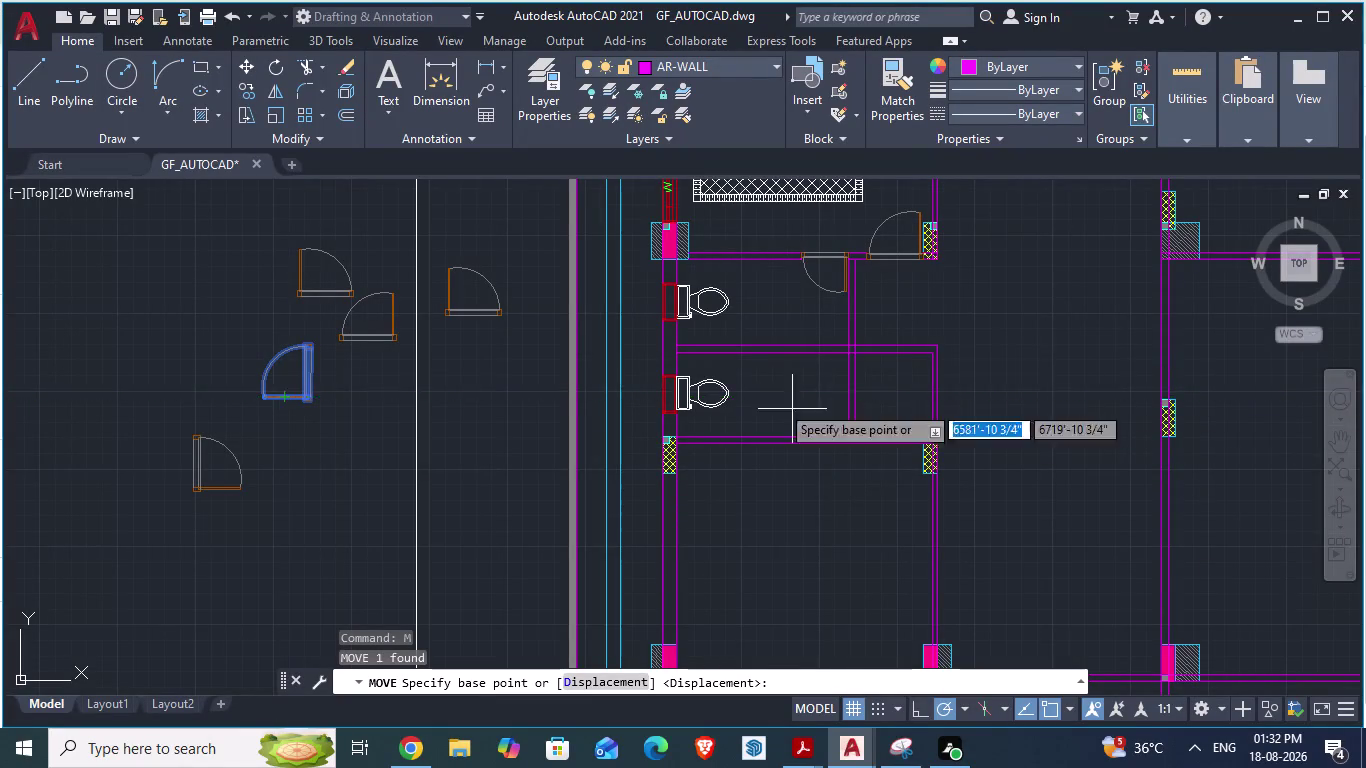
On the reference plan, start measuring the D3 door opening, then cancel.
key(alt+Tab)
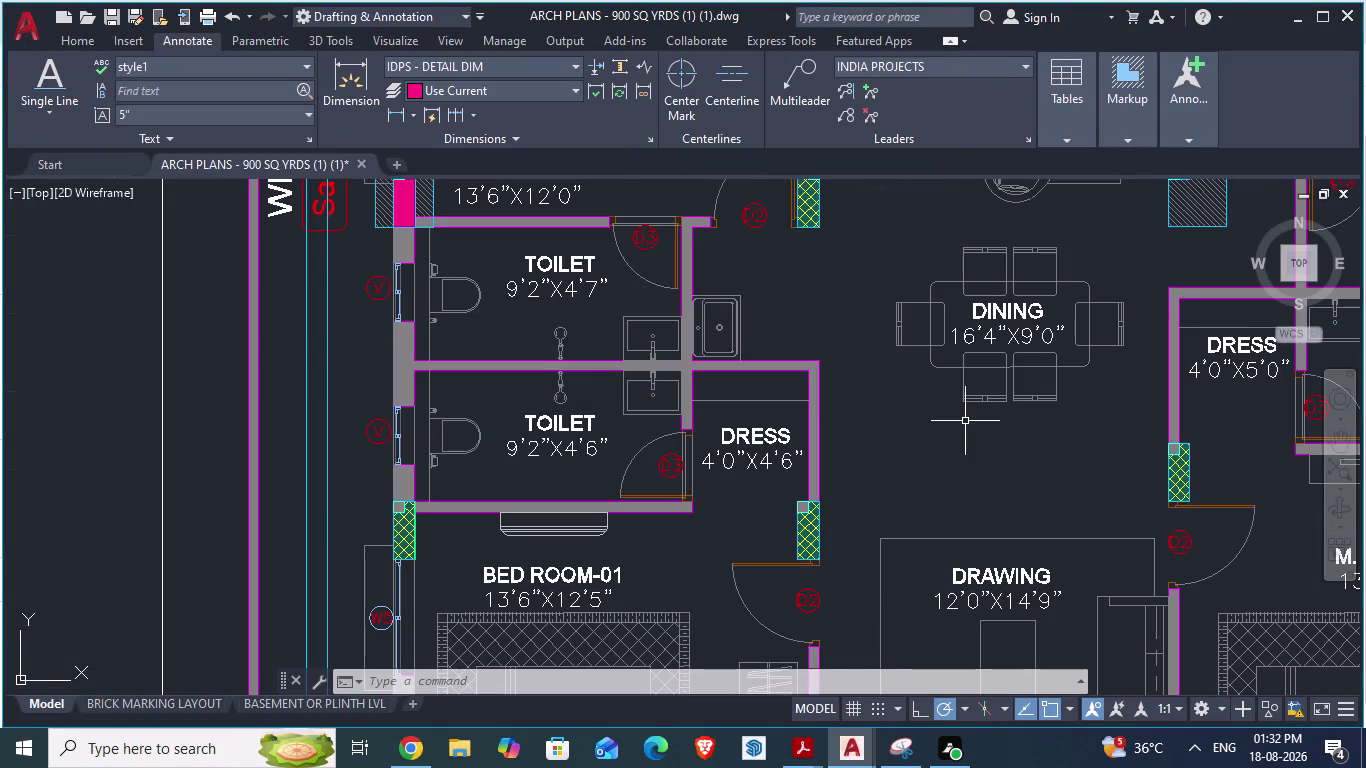
scroll(up, 3)
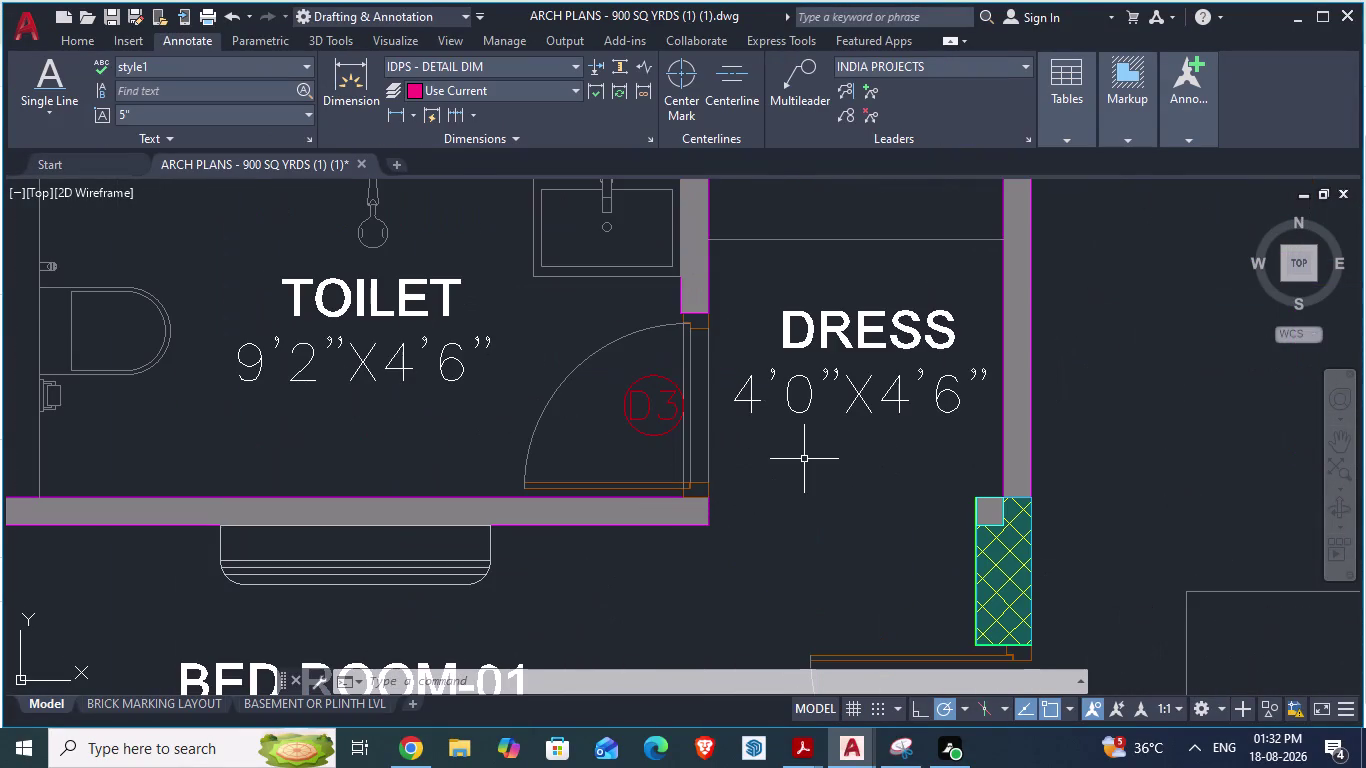
text(da)
key(Return)
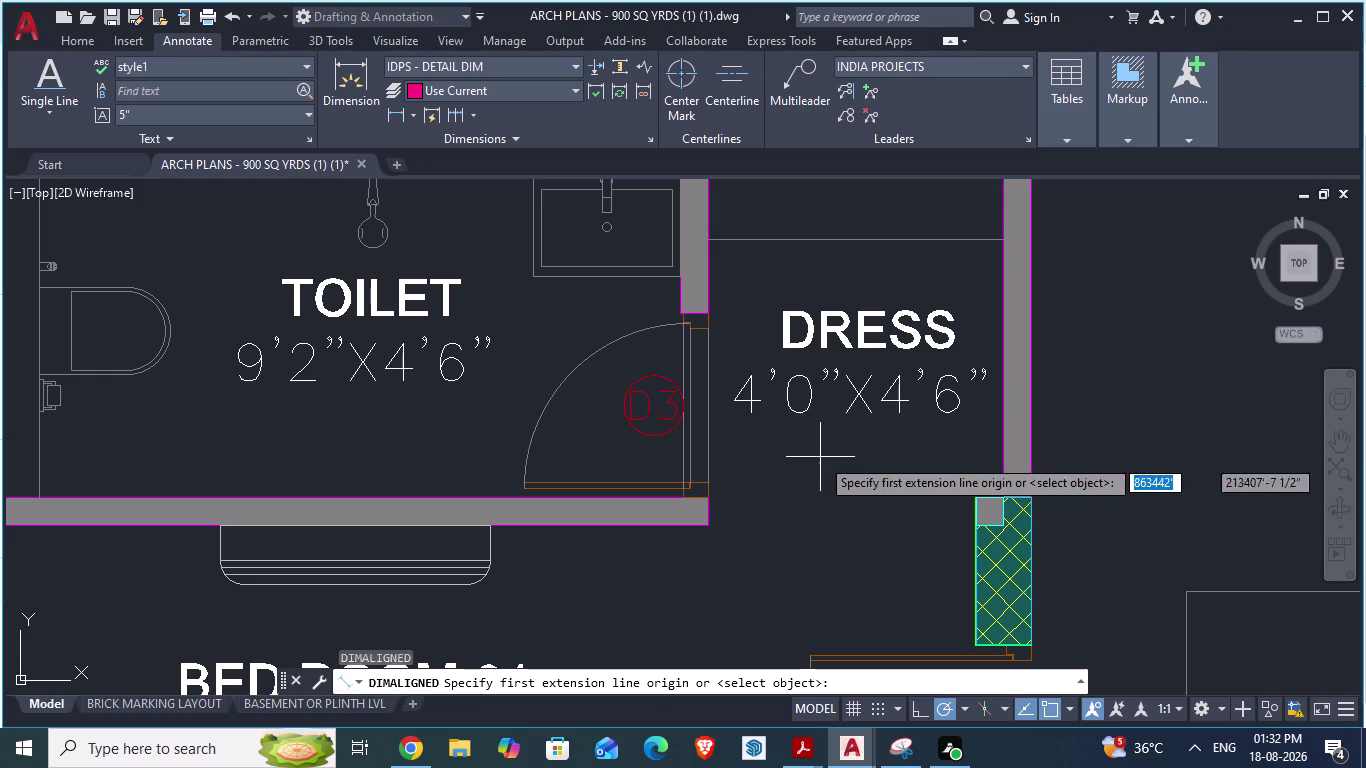
scroll(up, 3)
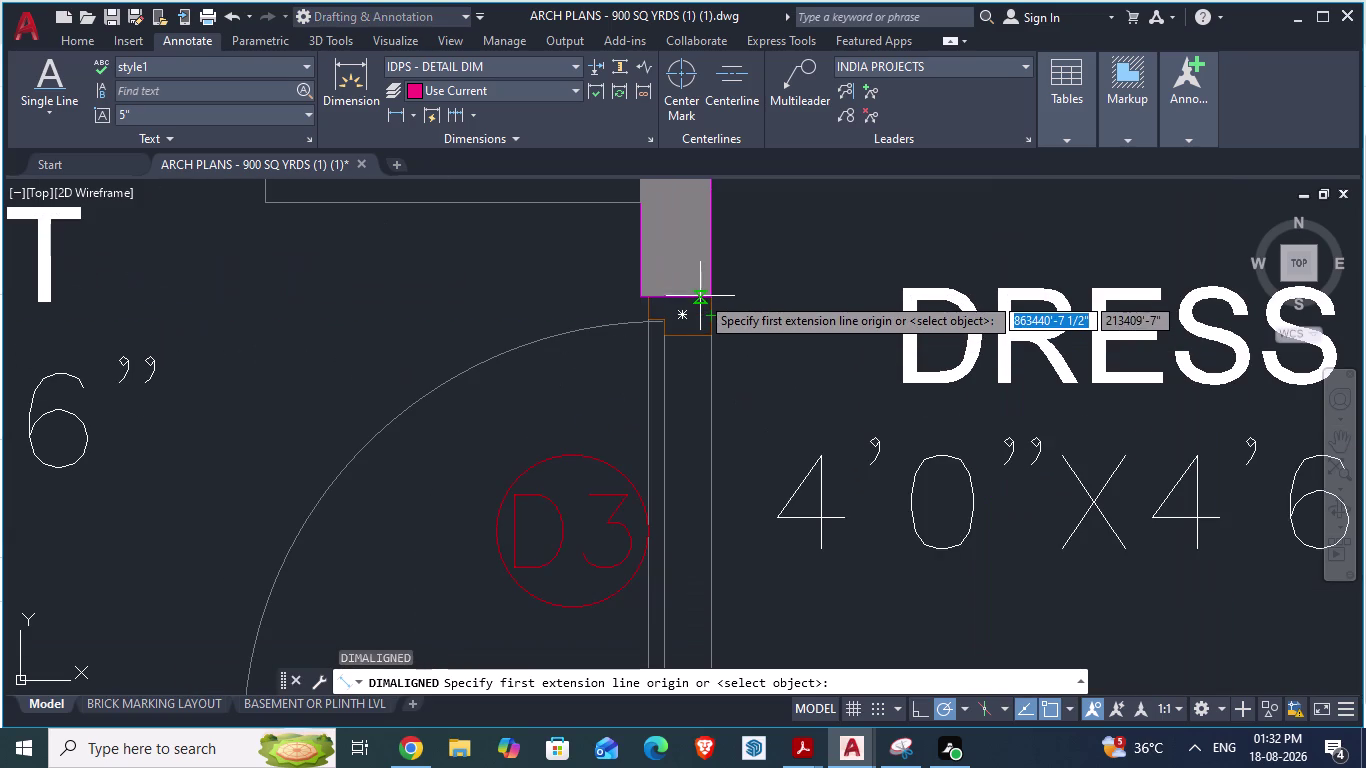
click(699, 296)
scroll(down, 3)
scroll(up, 3)
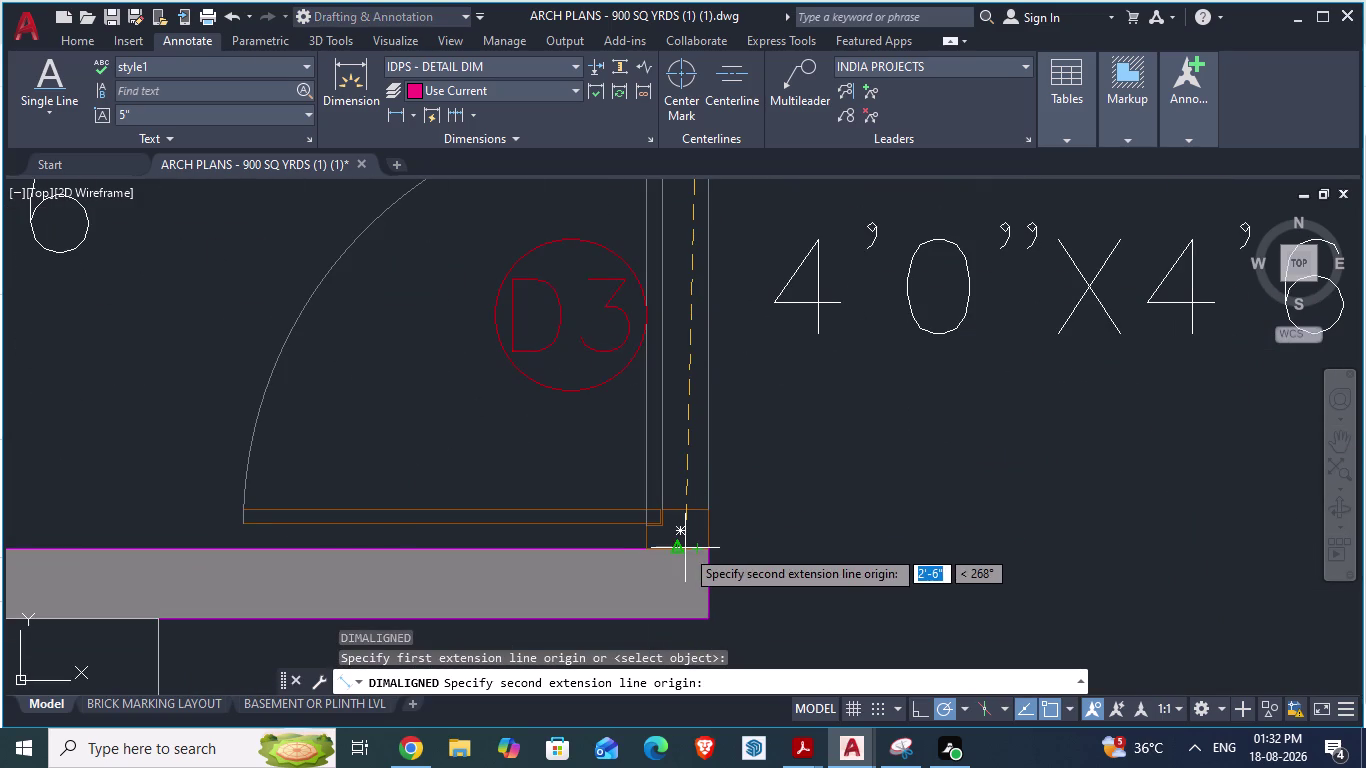
key(Escape)
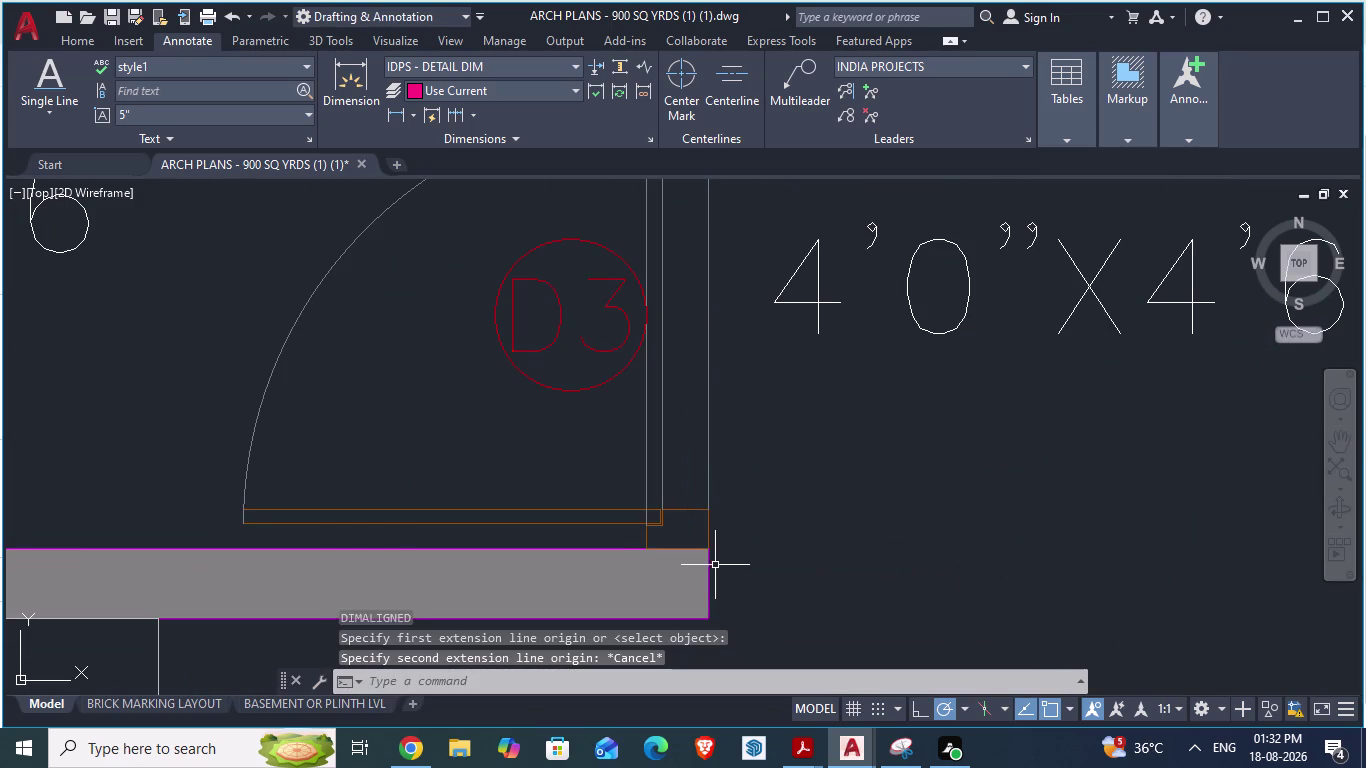
scroll(down, 3)
In the ground-floor drawing, enter a 2'6" distance, then cancel the command.
key(alt+Tab)
scroll(up, 3)
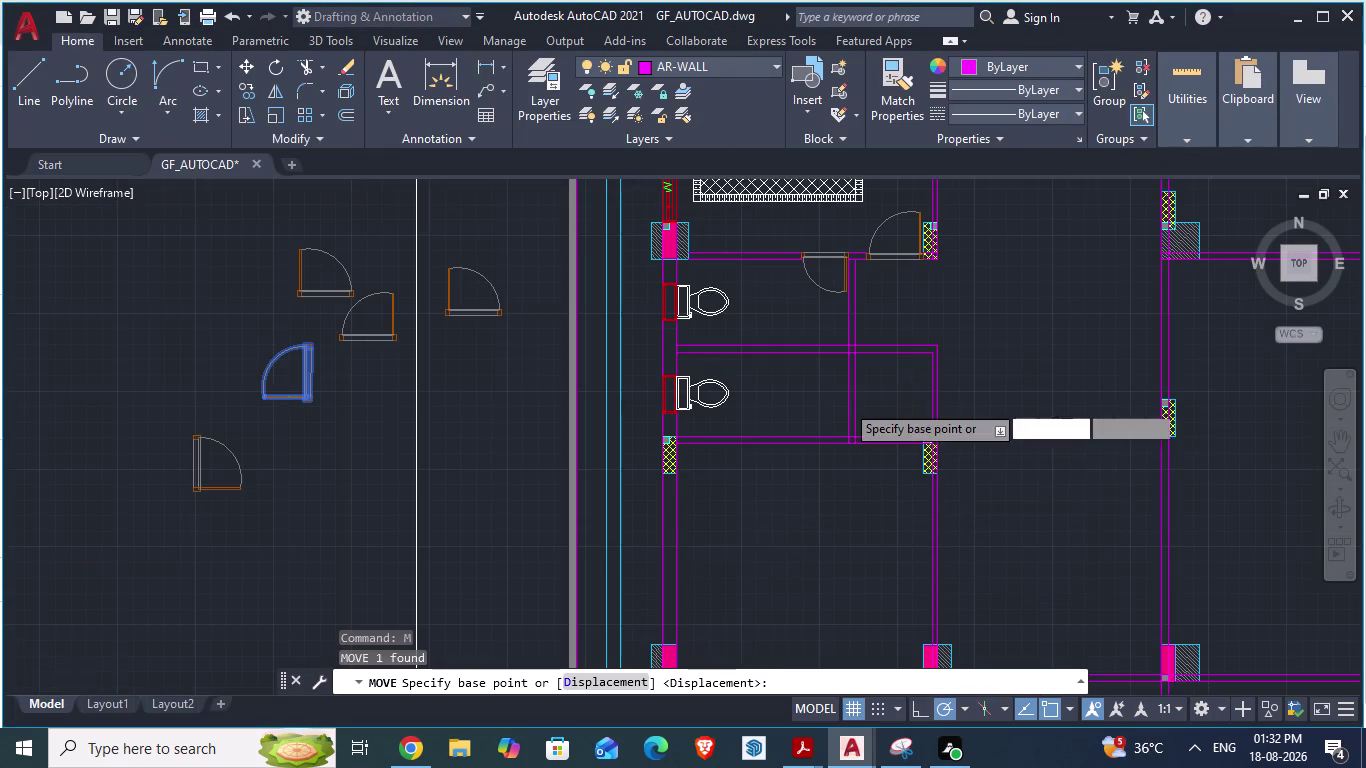
scroll(up, 3)
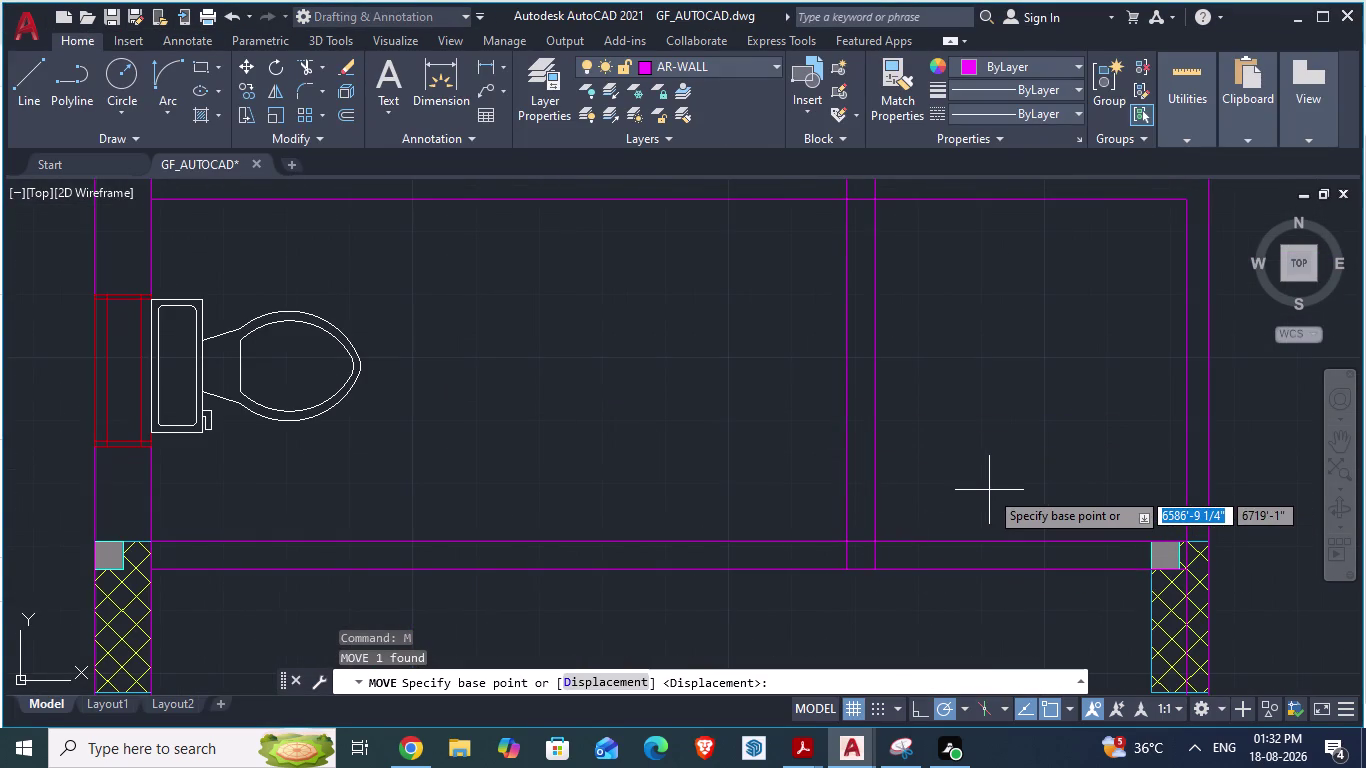
key(o)
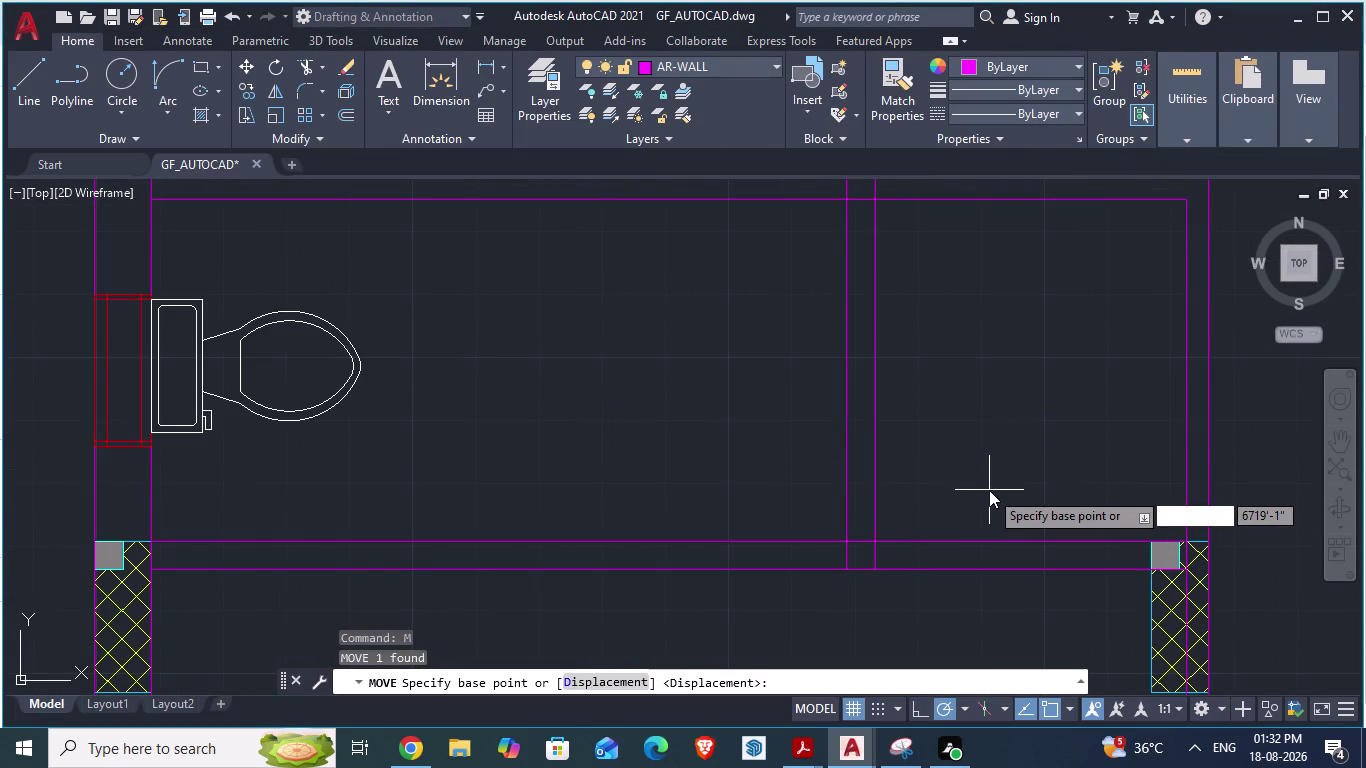
key(Return)
text(2')
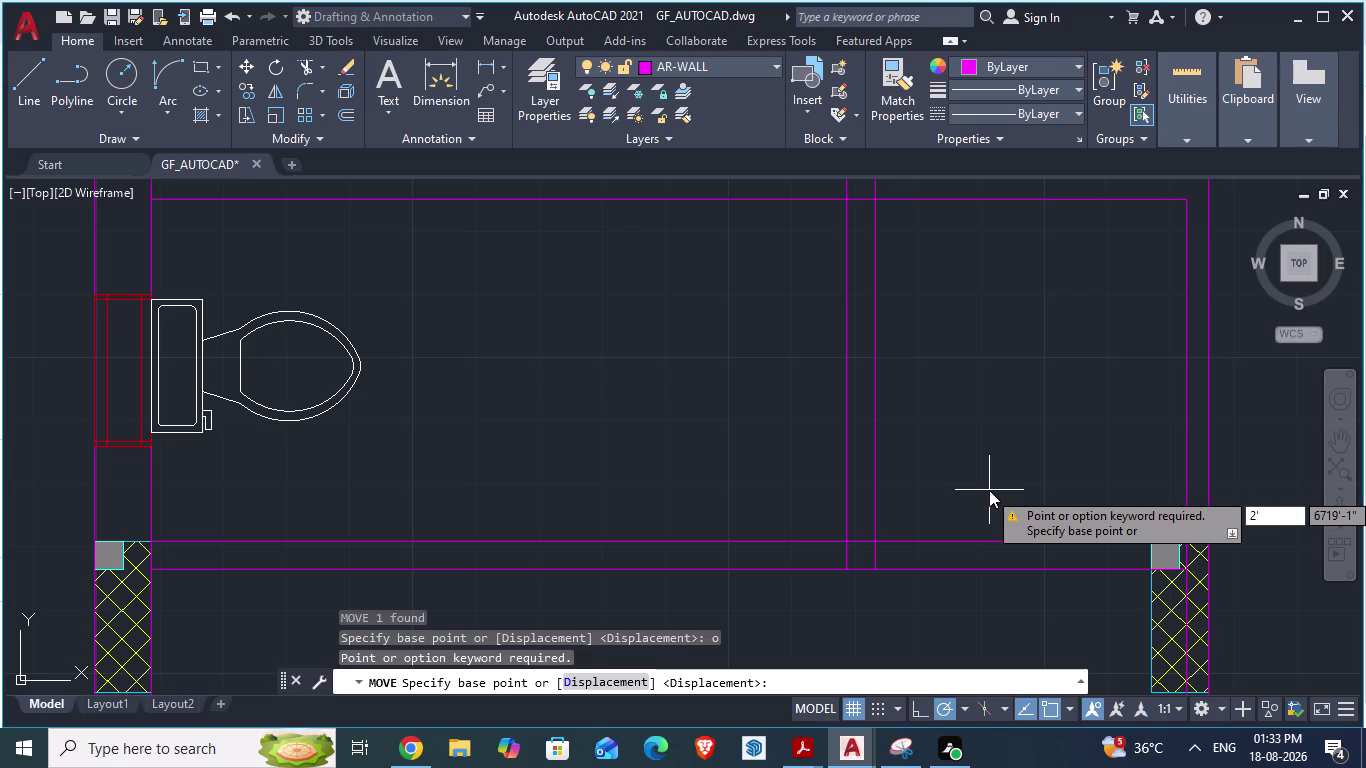
text(6")
key(Return)
key(backslash)
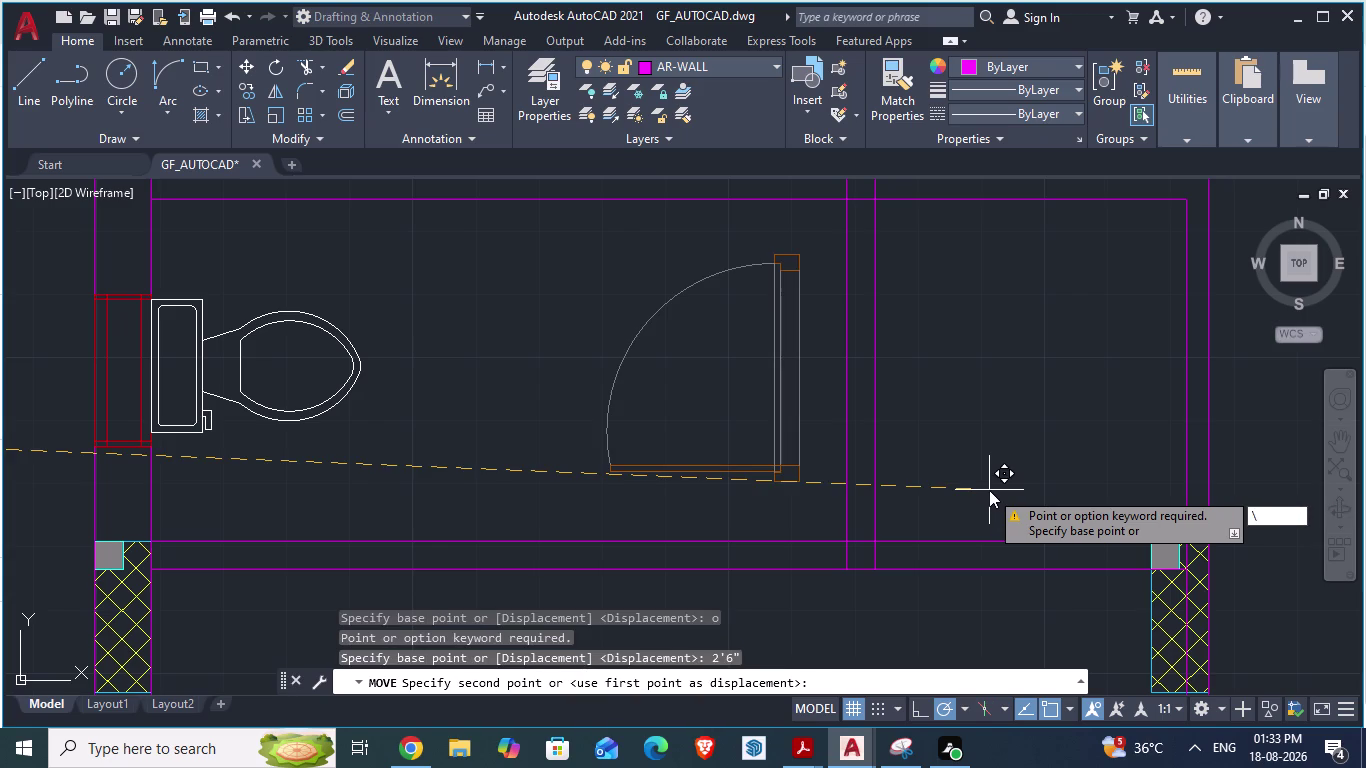
key(Escape)
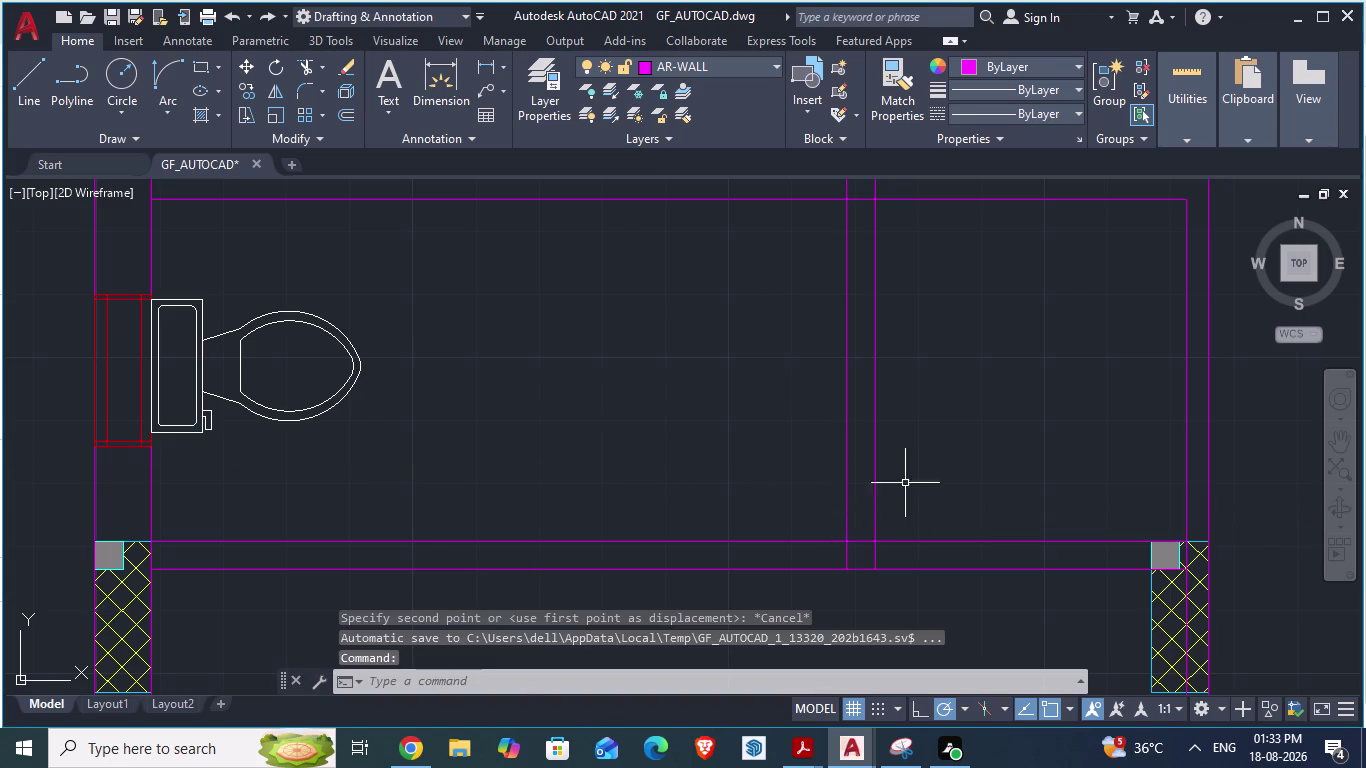
Zoom around, then switch to the reference plan's toilet and dress area.
scroll(down, 3)
scroll(up, 3)
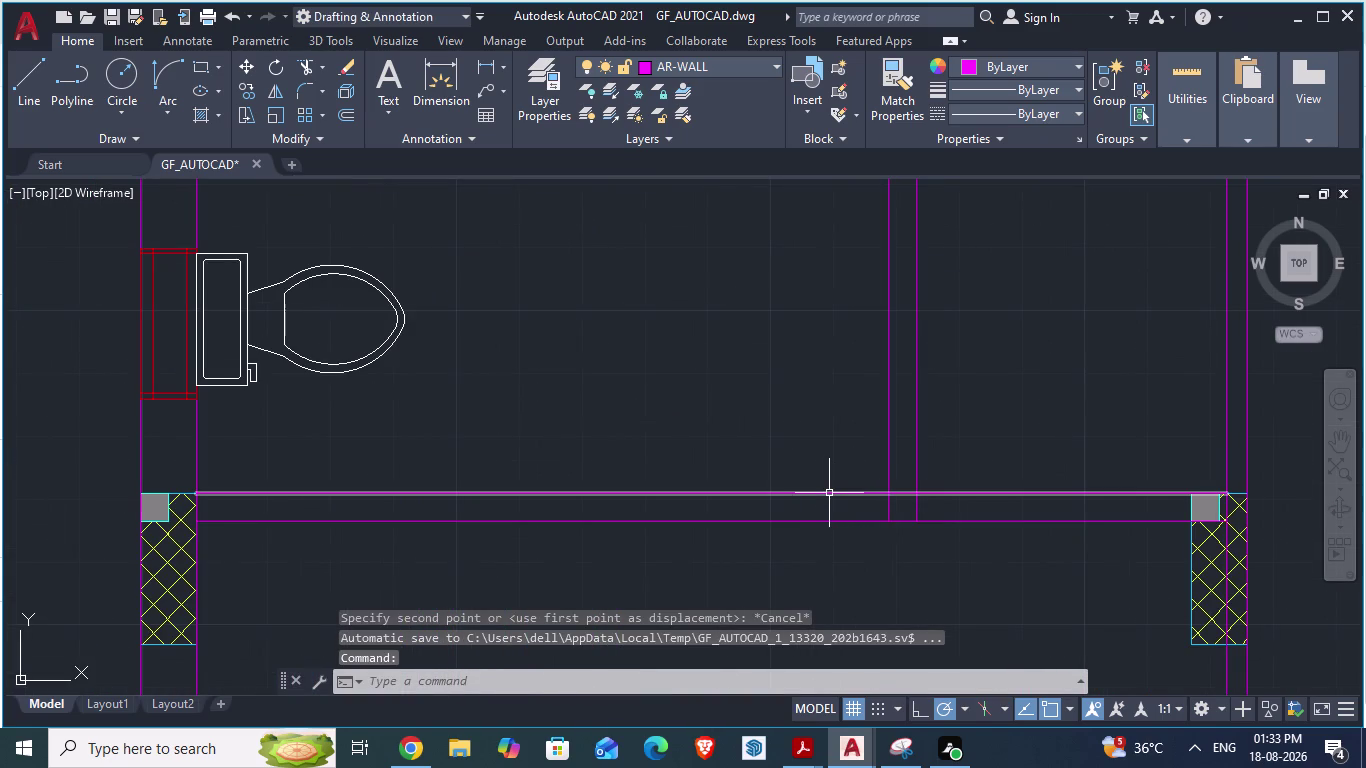
scroll(down, 3)
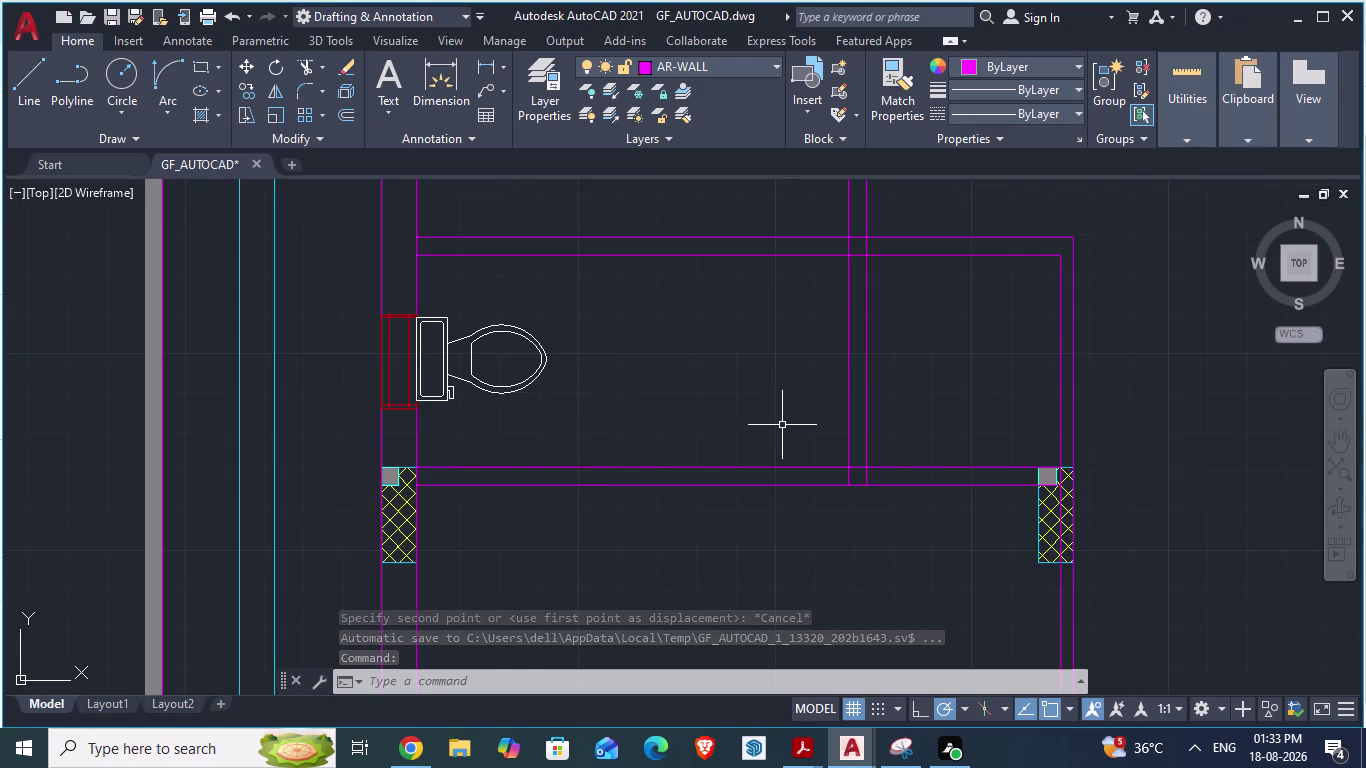
scroll(down, 3)
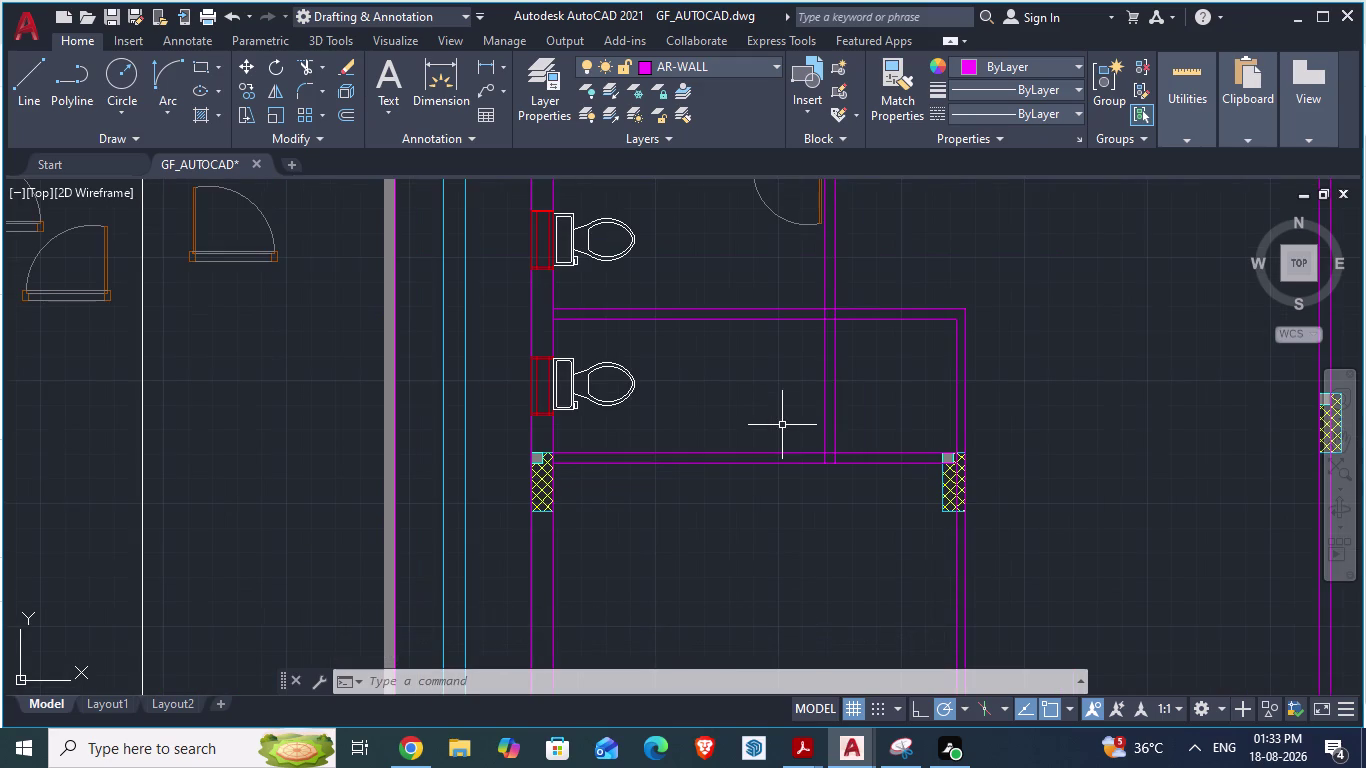
key(alt+Tab)
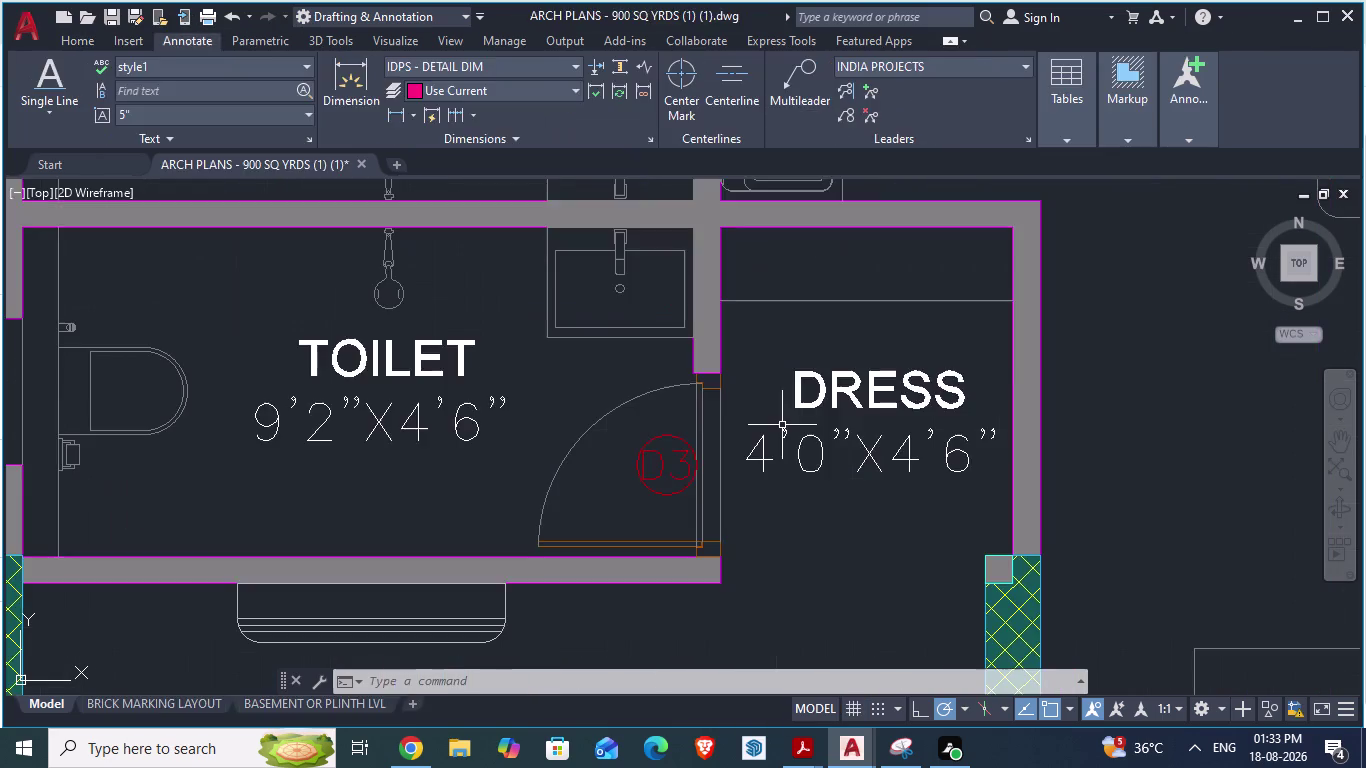
In the ground-floor drawing, offset the wall line 2'6" upward.
key(alt+Tab)
scroll(up, 3)
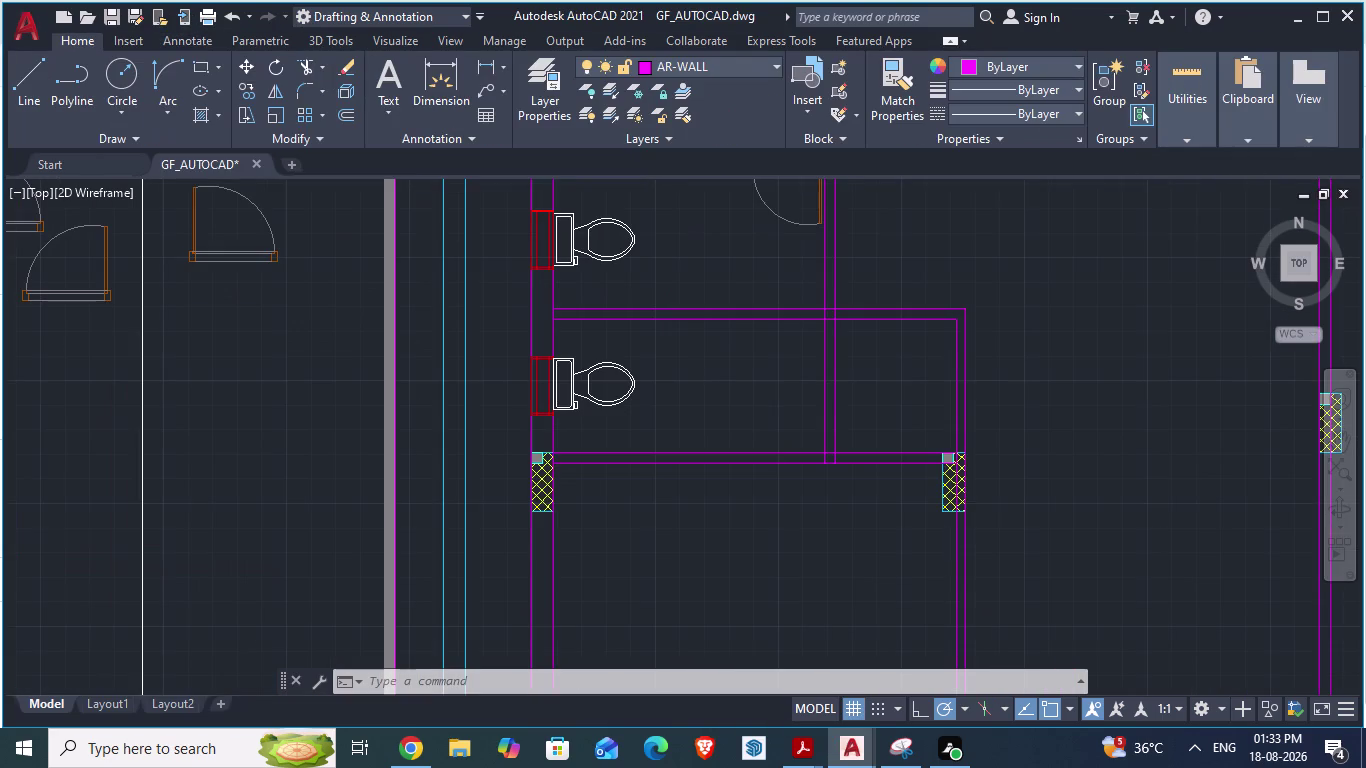
key(o)
key(Return)
text(2)
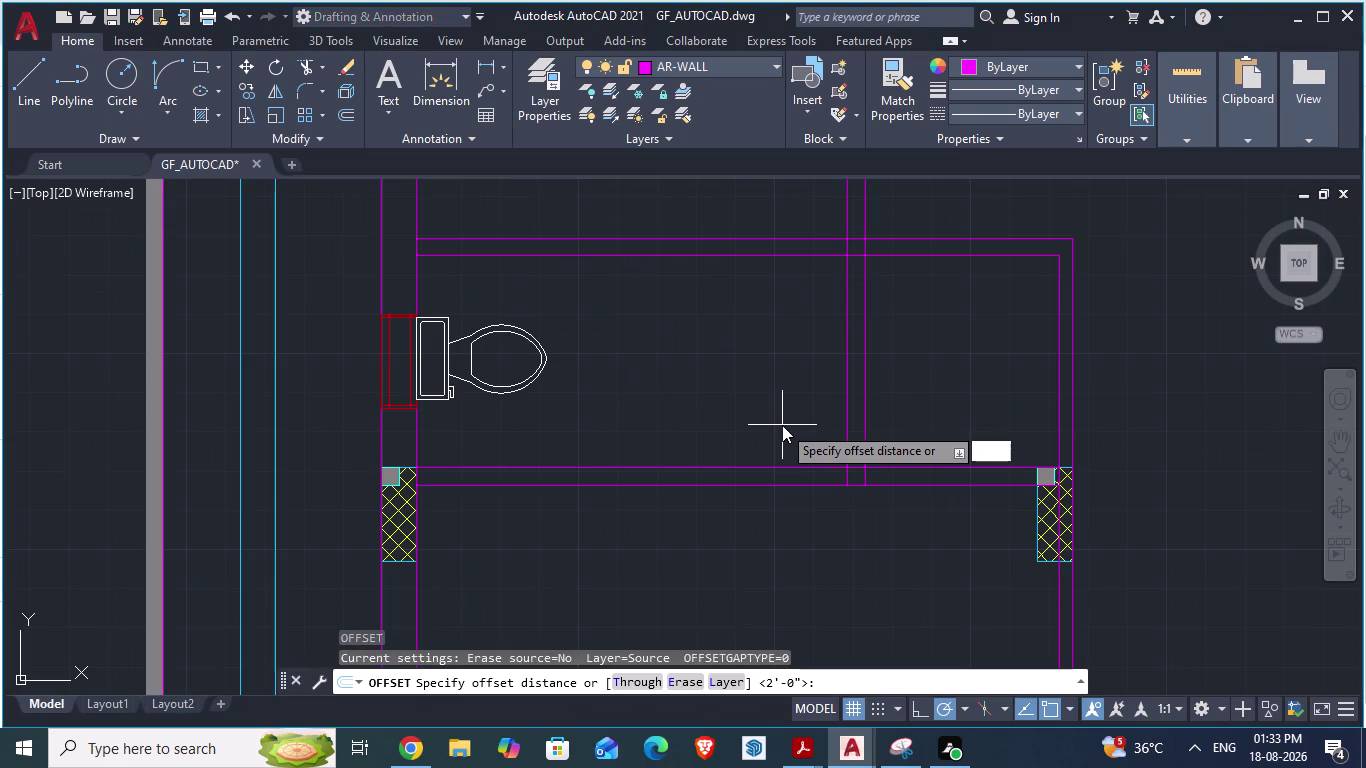
text('6")
key(Return)
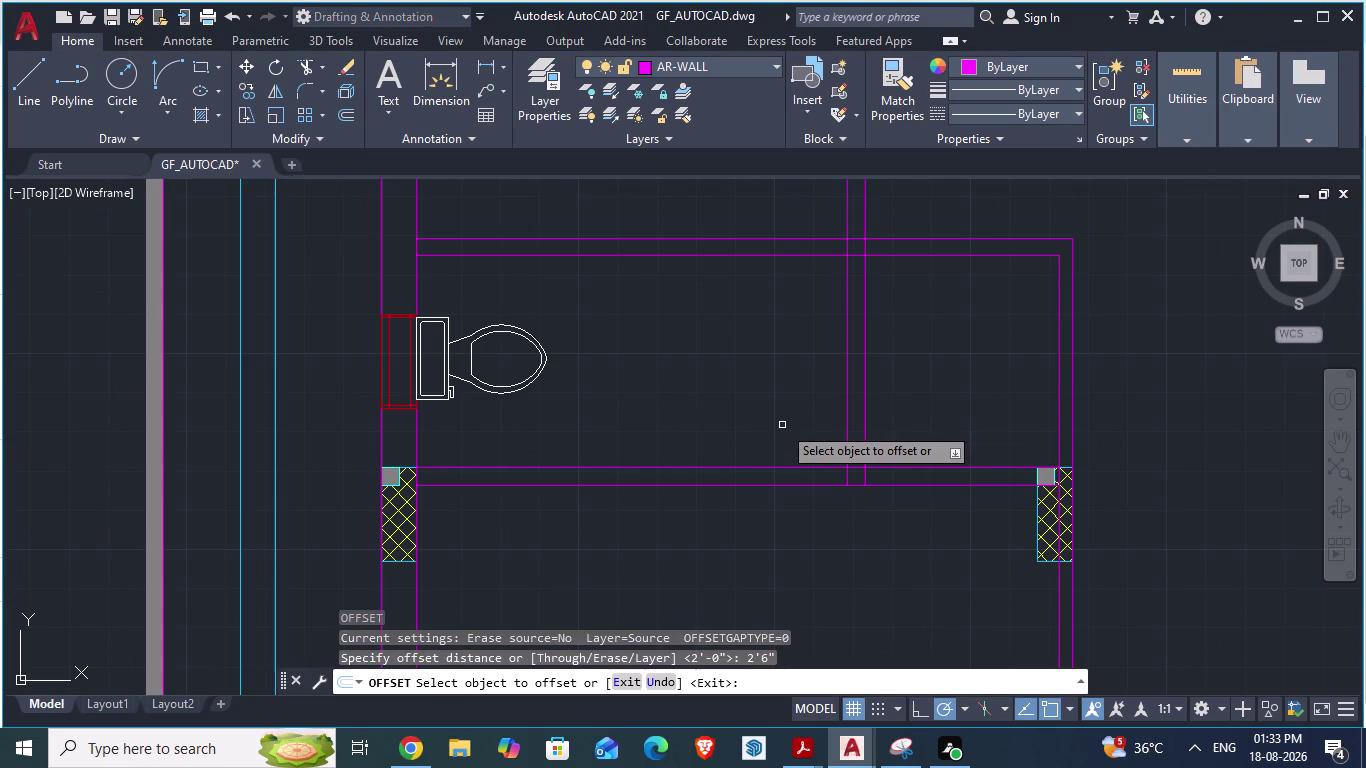
click(814, 470)
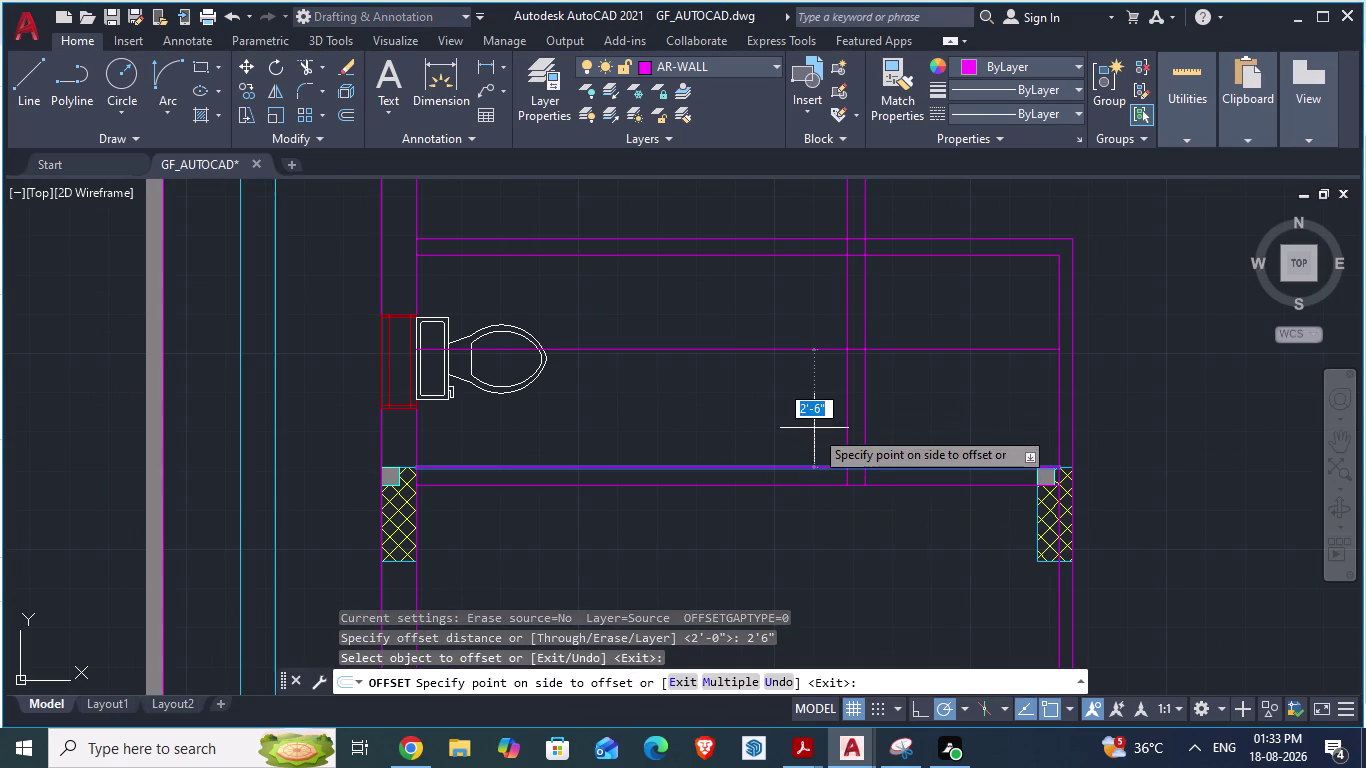
click(814, 407)
Measure the door opening on the reference plan, then cancel the measurement.
key(alt+Tab)
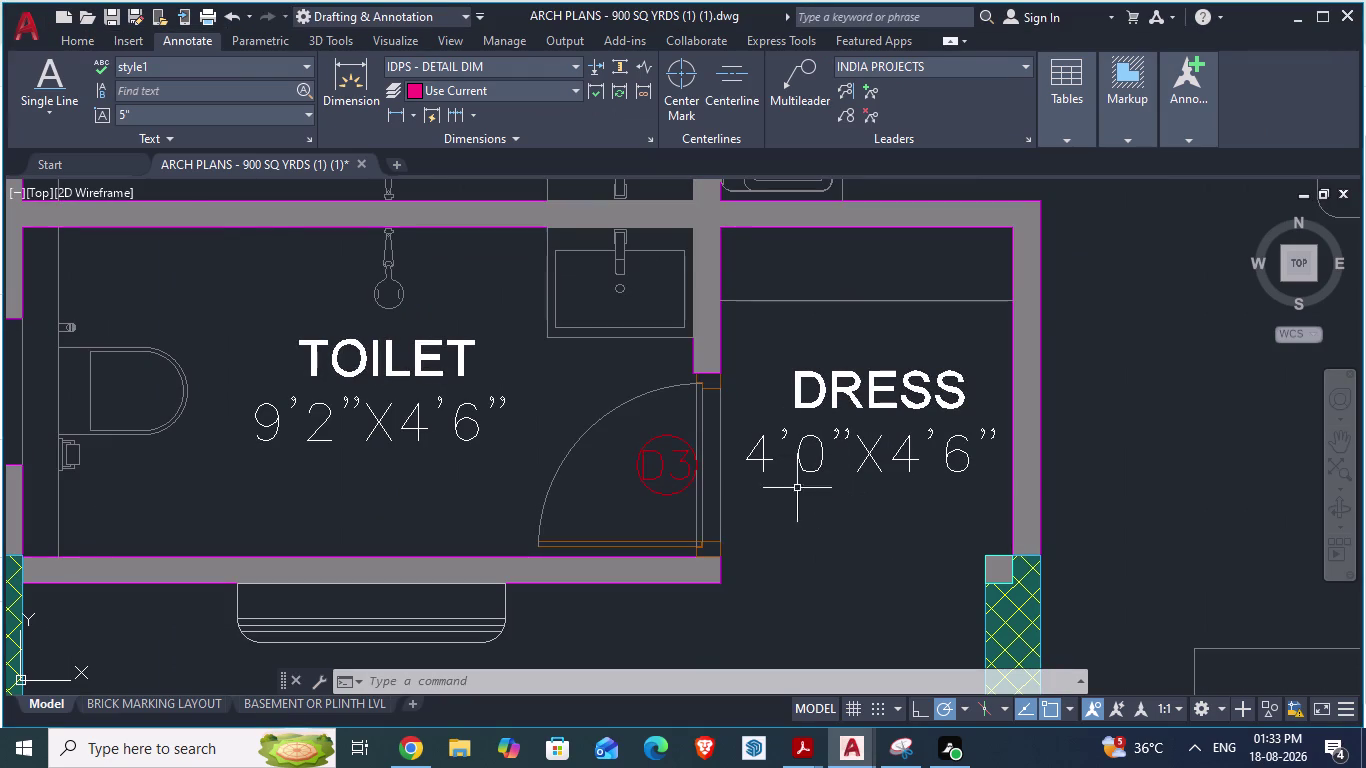
scroll(up, 3)
key(space)
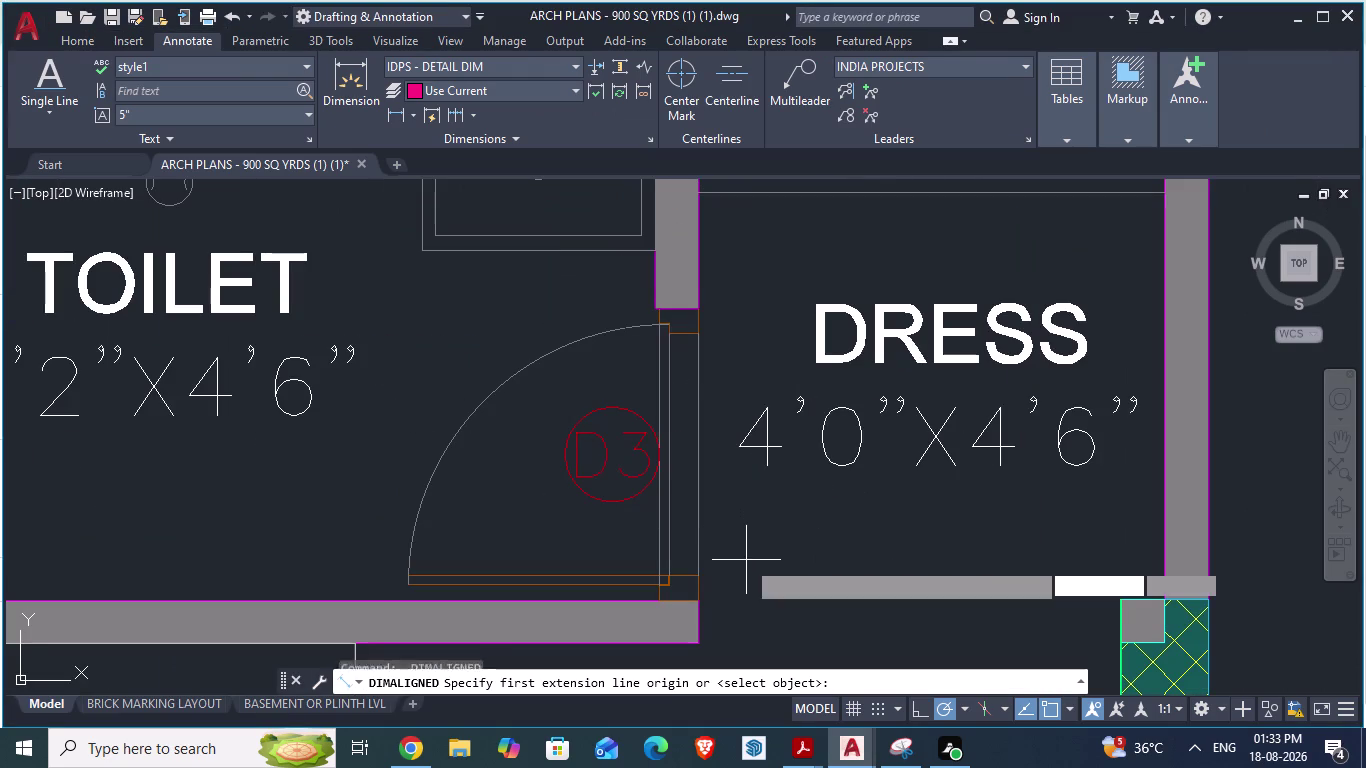
click(681, 314)
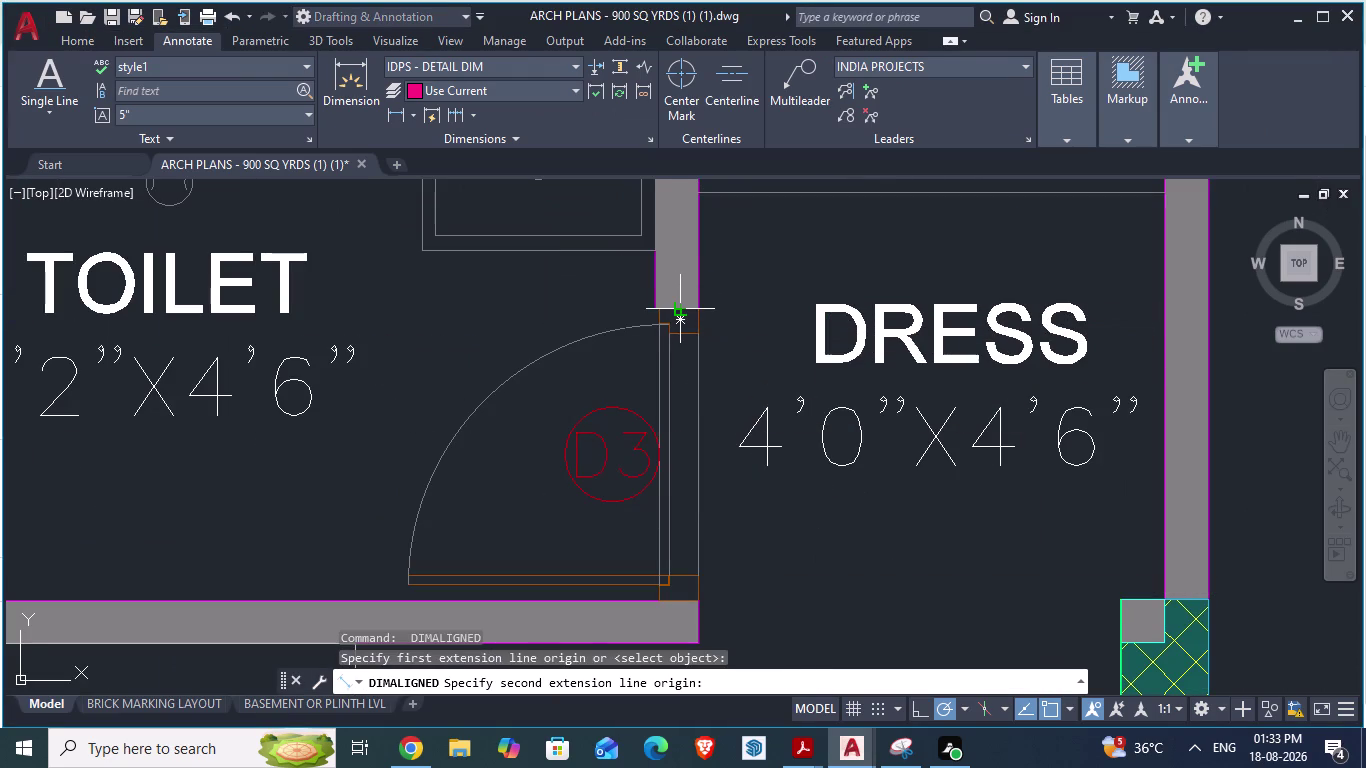
key(Escape)
key(space)
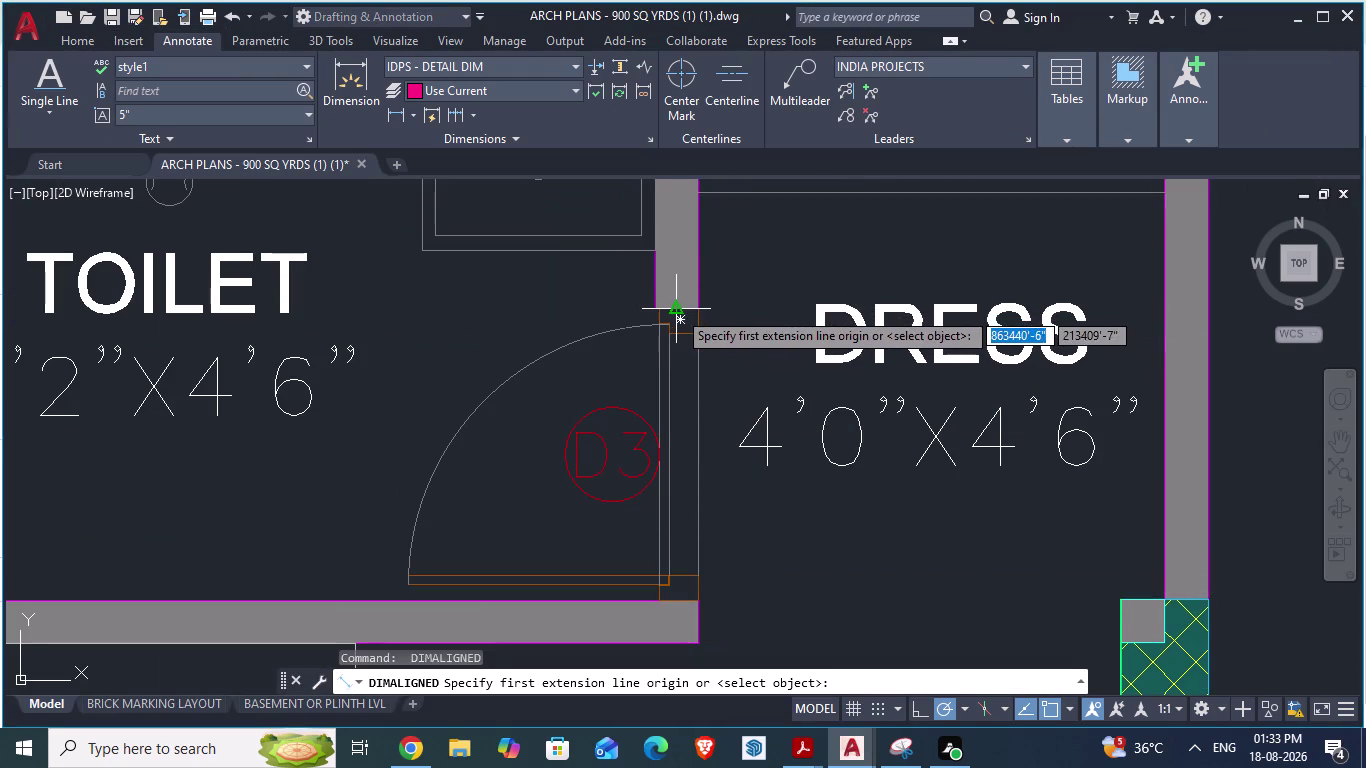
click(677, 310)
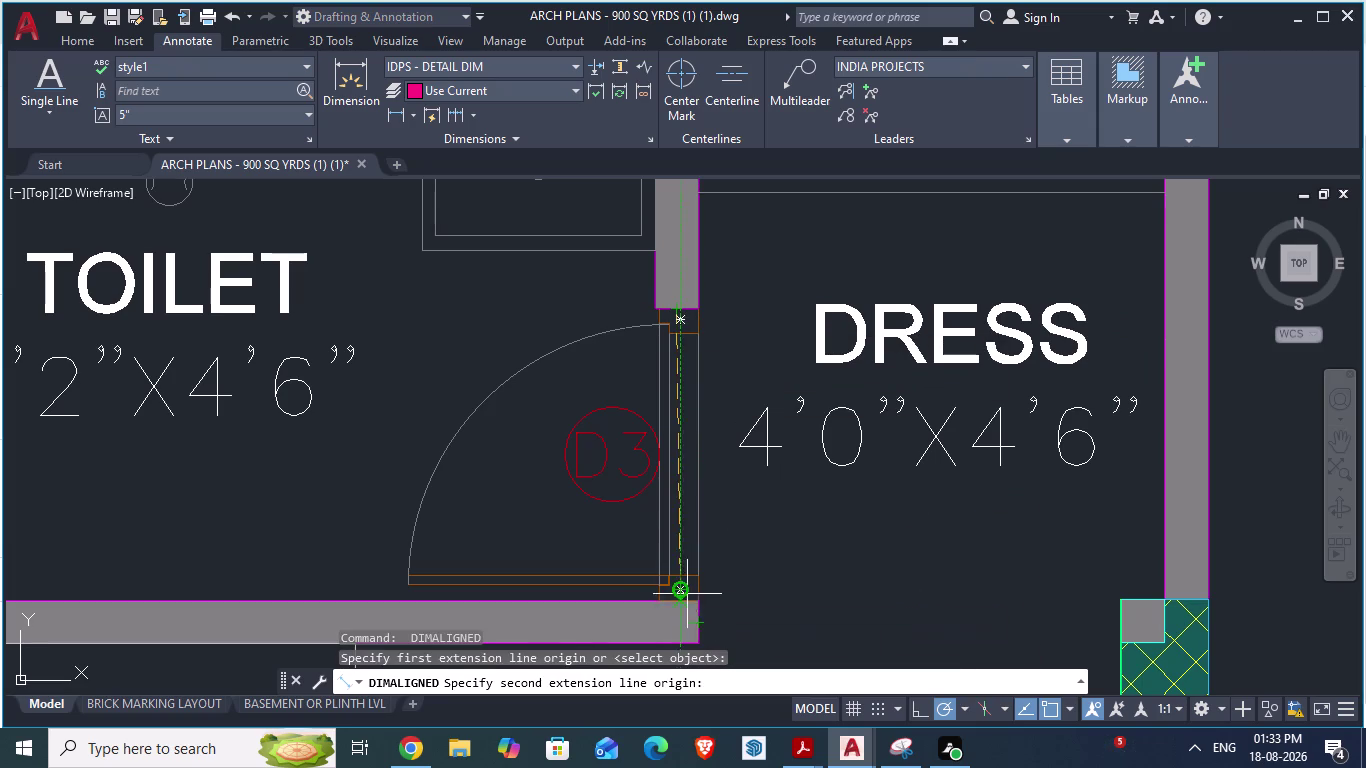
scroll(up, 3)
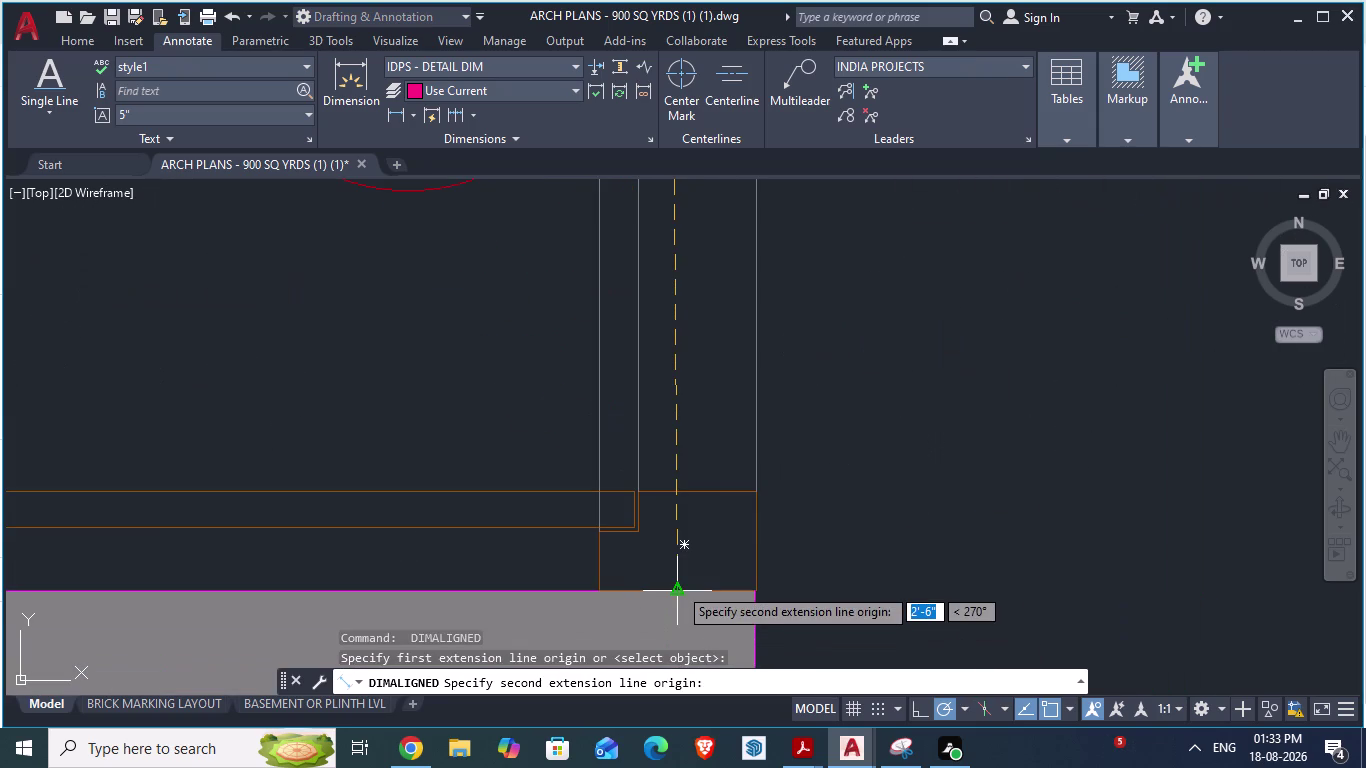
key(Escape)
scroll(down, 3)
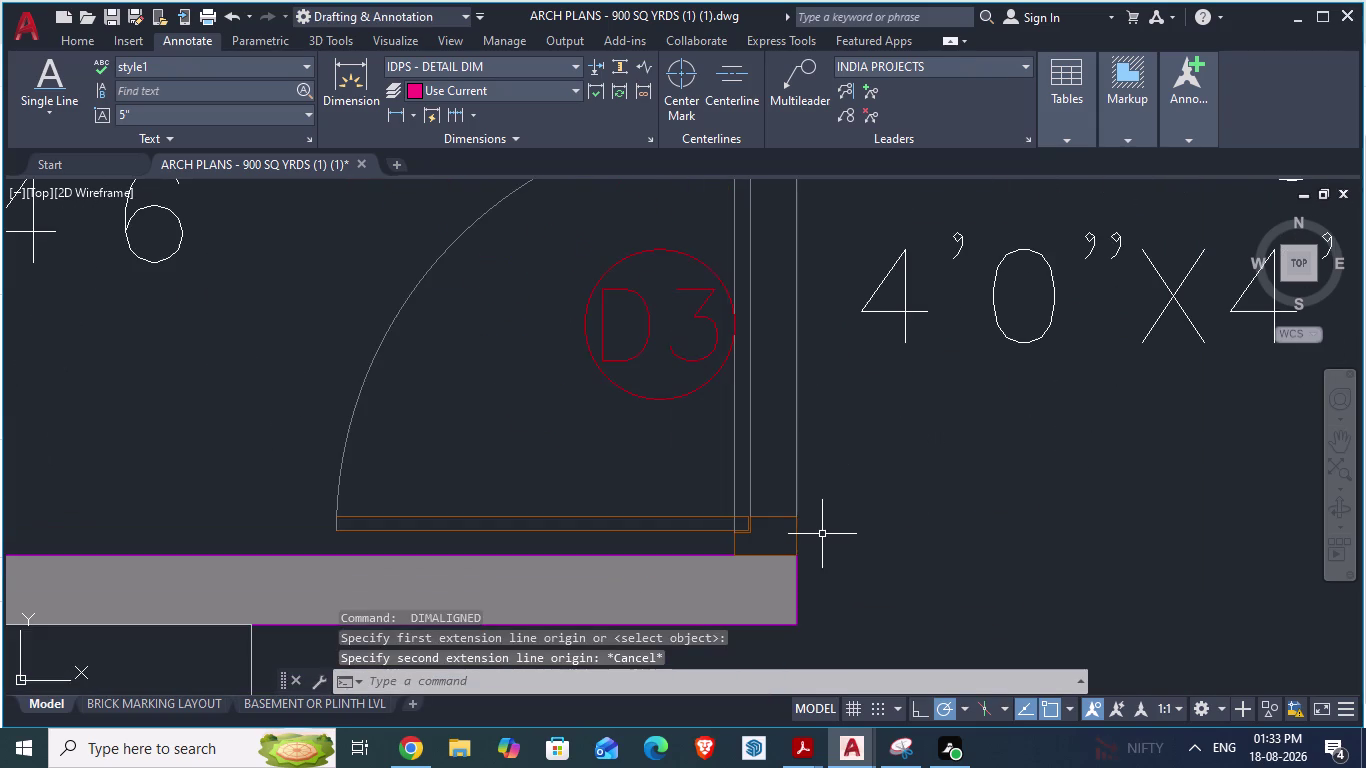
End the offset, recheck the reference plan, and return to GF_AUTOCAD.
key(alt+Tab)
scroll(down, 3)
scroll(up, 3)
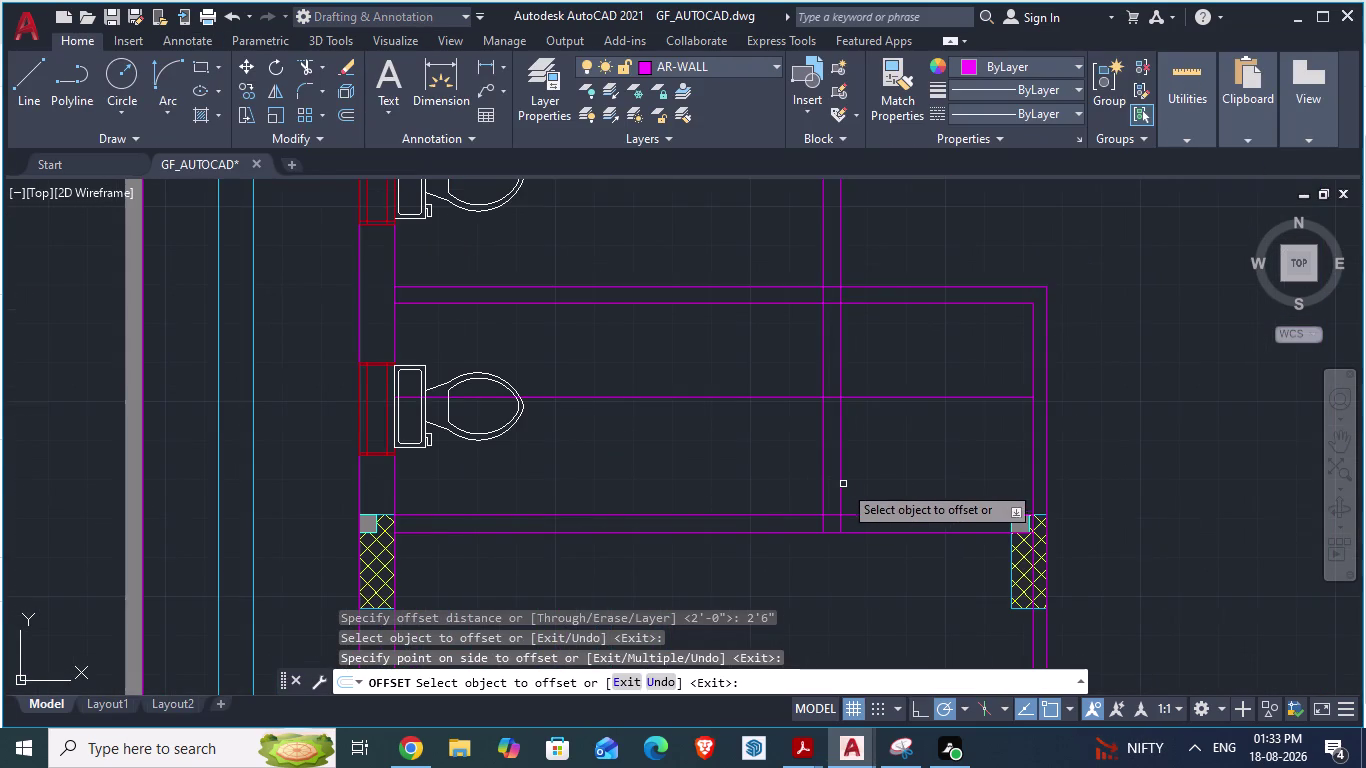
key(Escape)
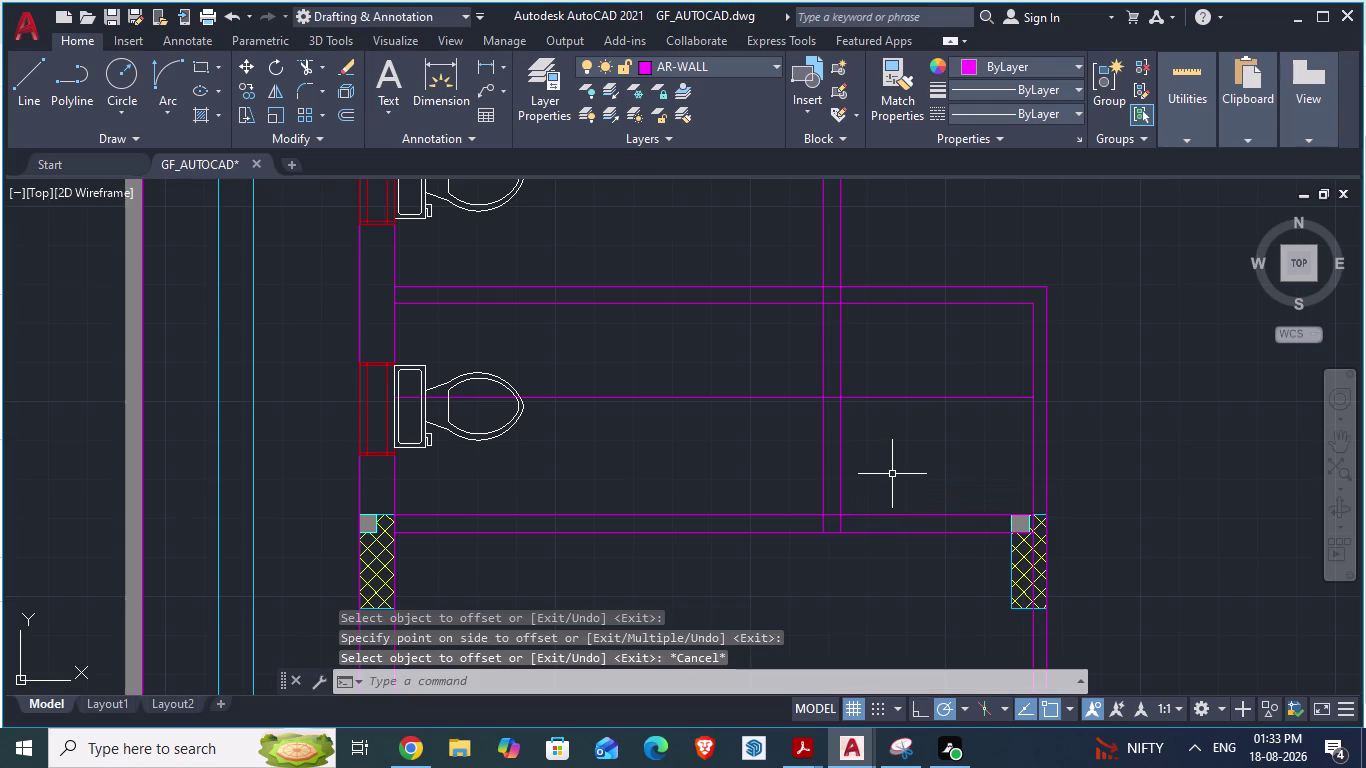
key(alt+Tab)
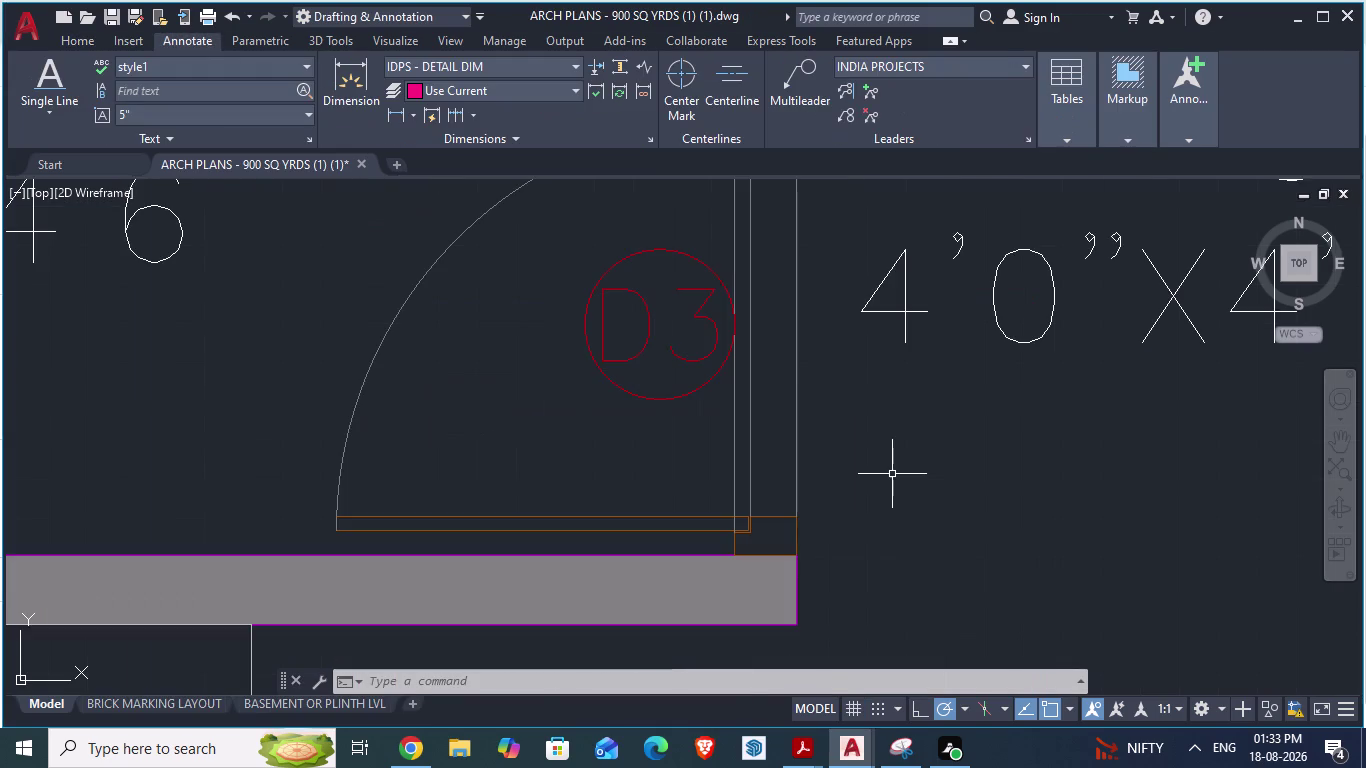
scroll(down, 3)
scroll(down, 3)
key(alt+Tab)
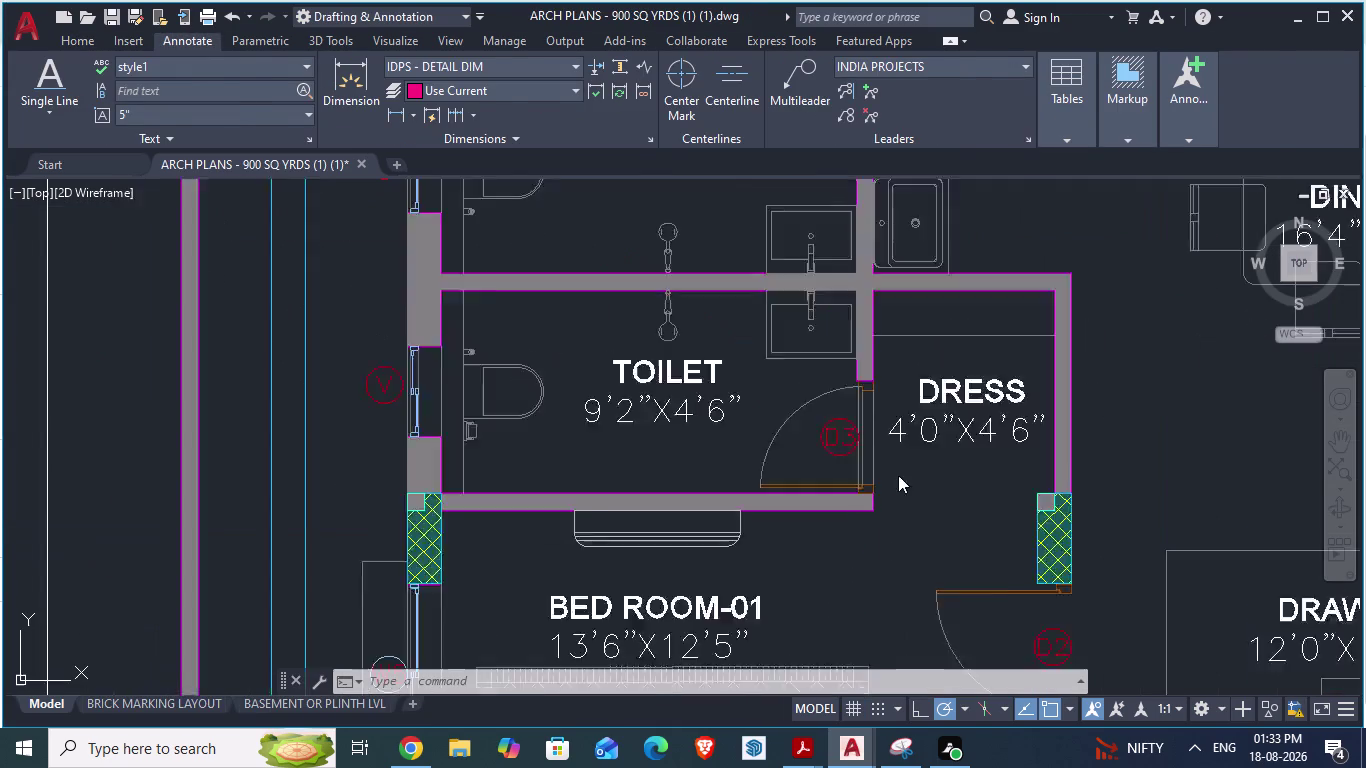
scroll(up, 3)
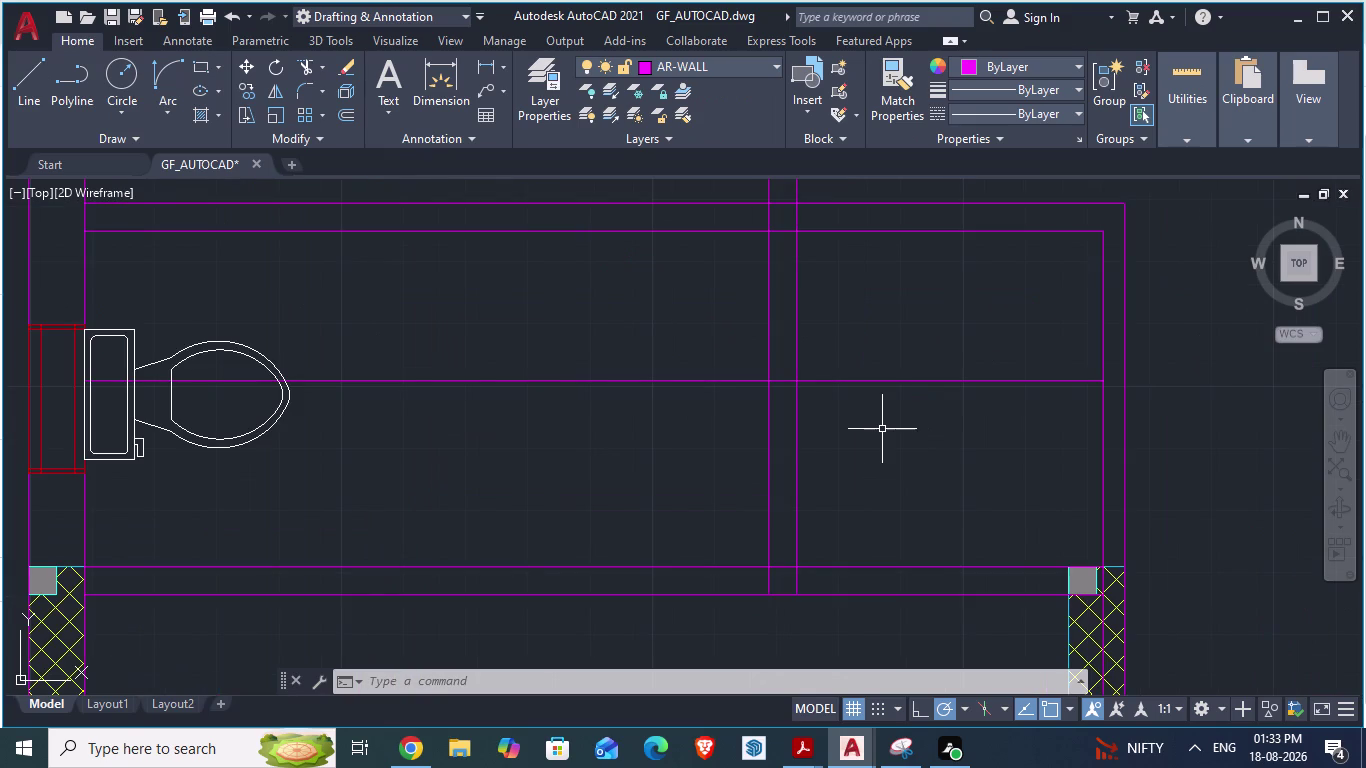
Trim stray lines in the dress room, across the toilet room and over the toilet.
text(tr.)
key(Return)
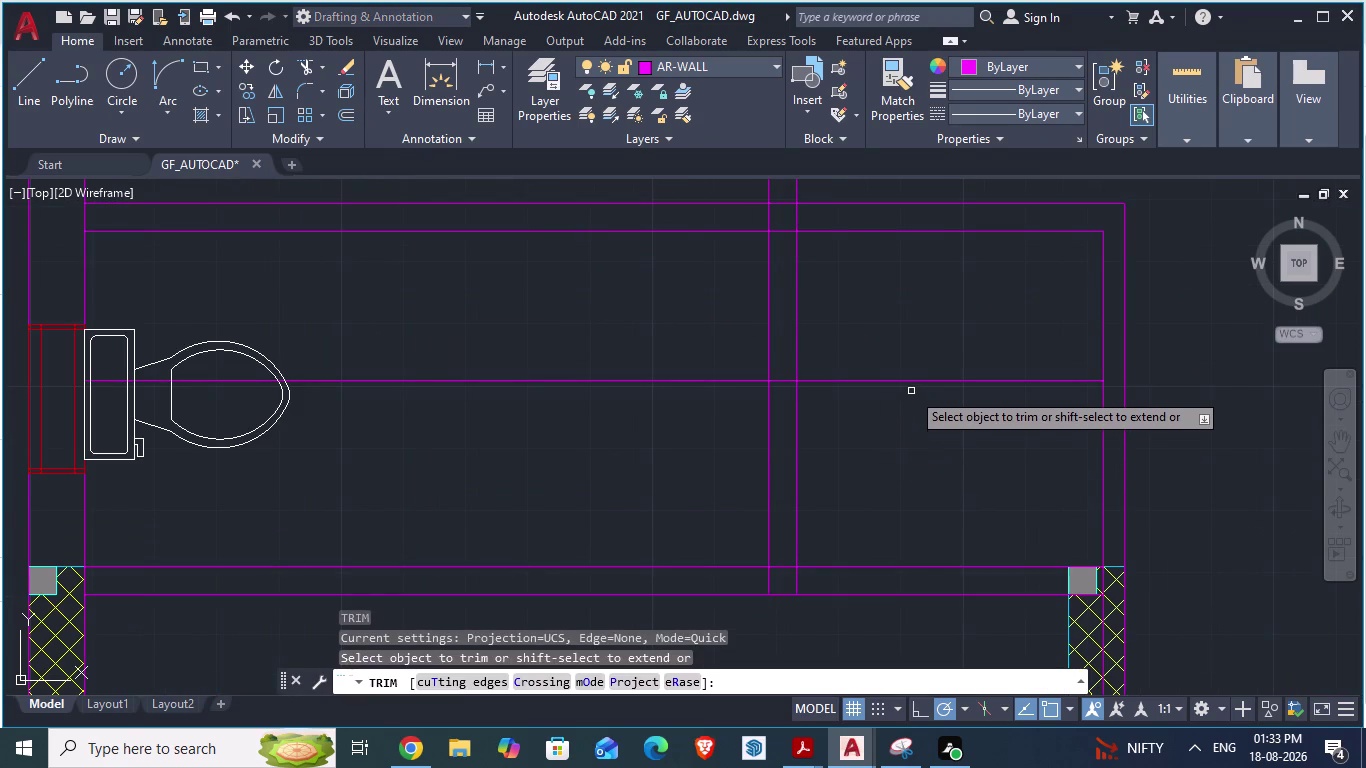
click(907, 381)
click(713, 379)
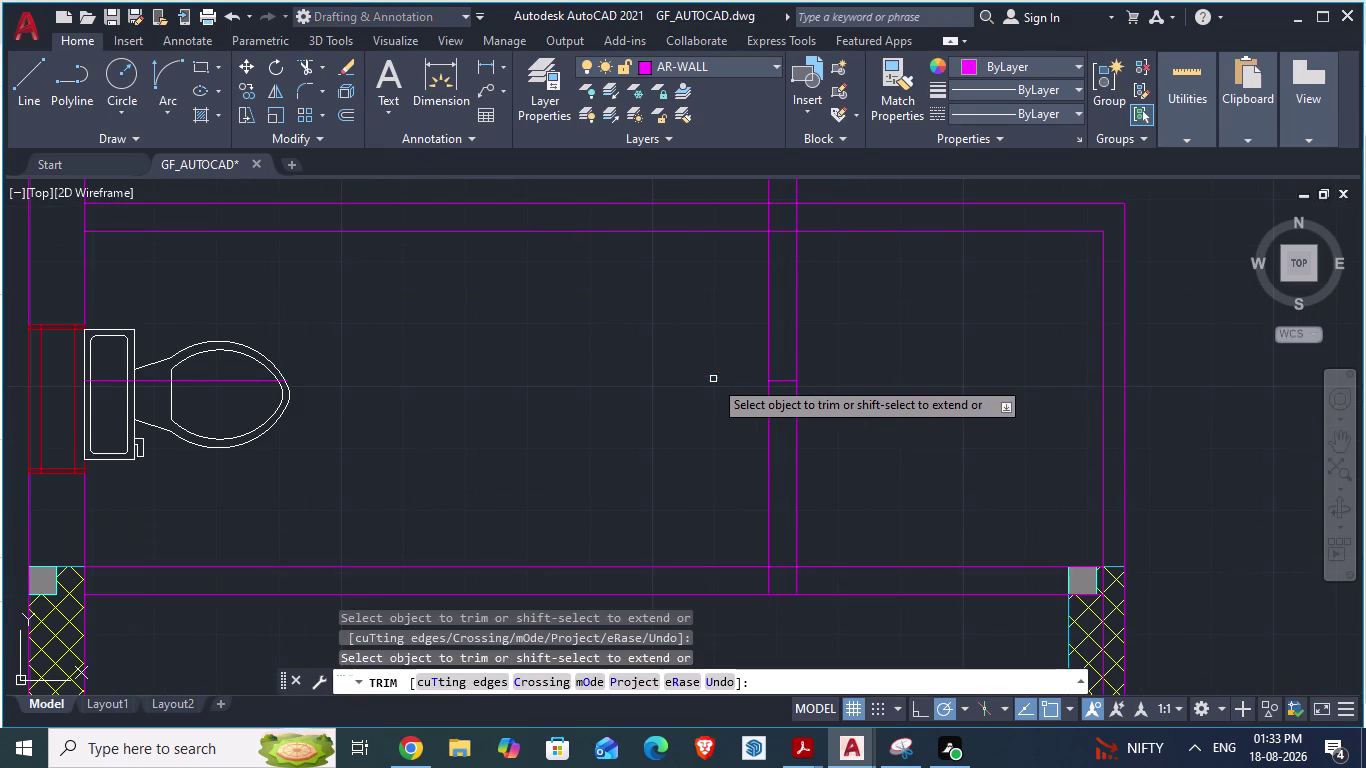
scroll(down, 3)
scroll(up, 3)
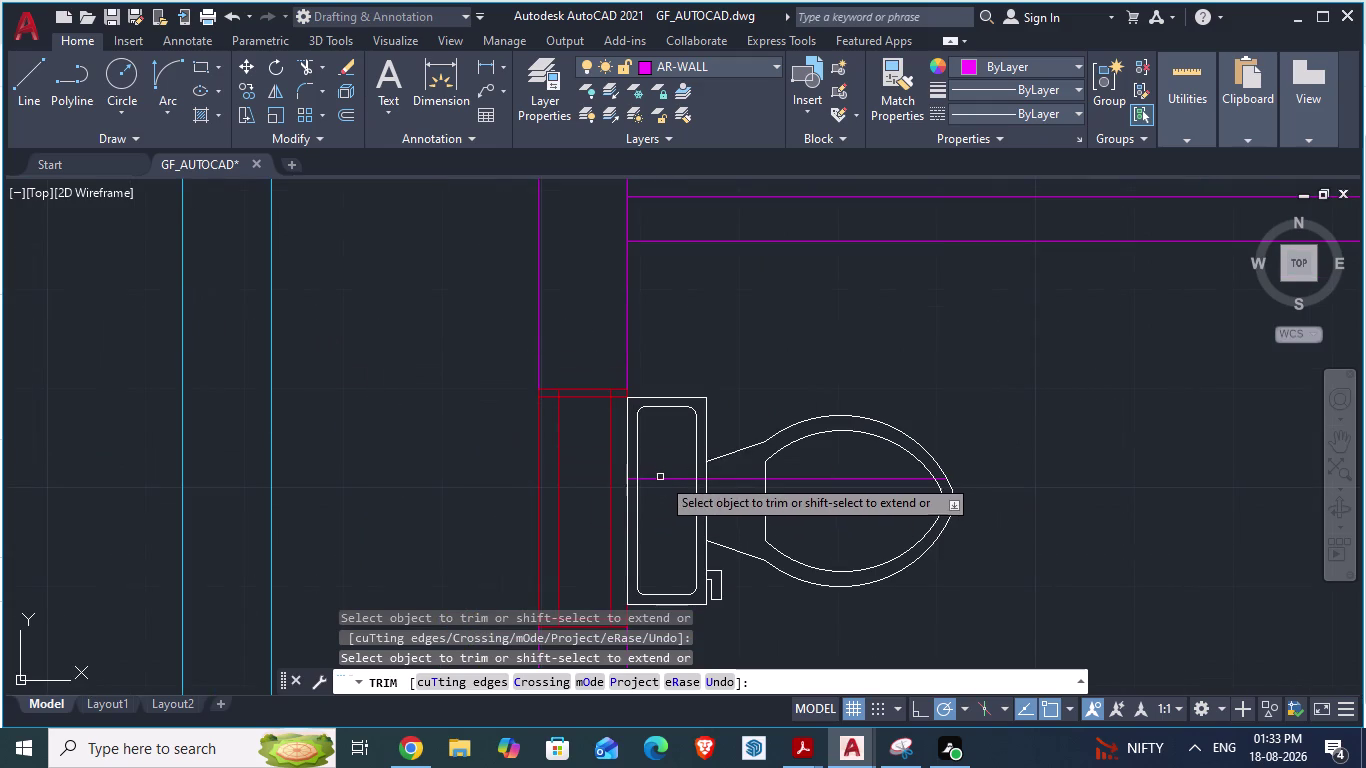
click(663, 478)
click(745, 477)
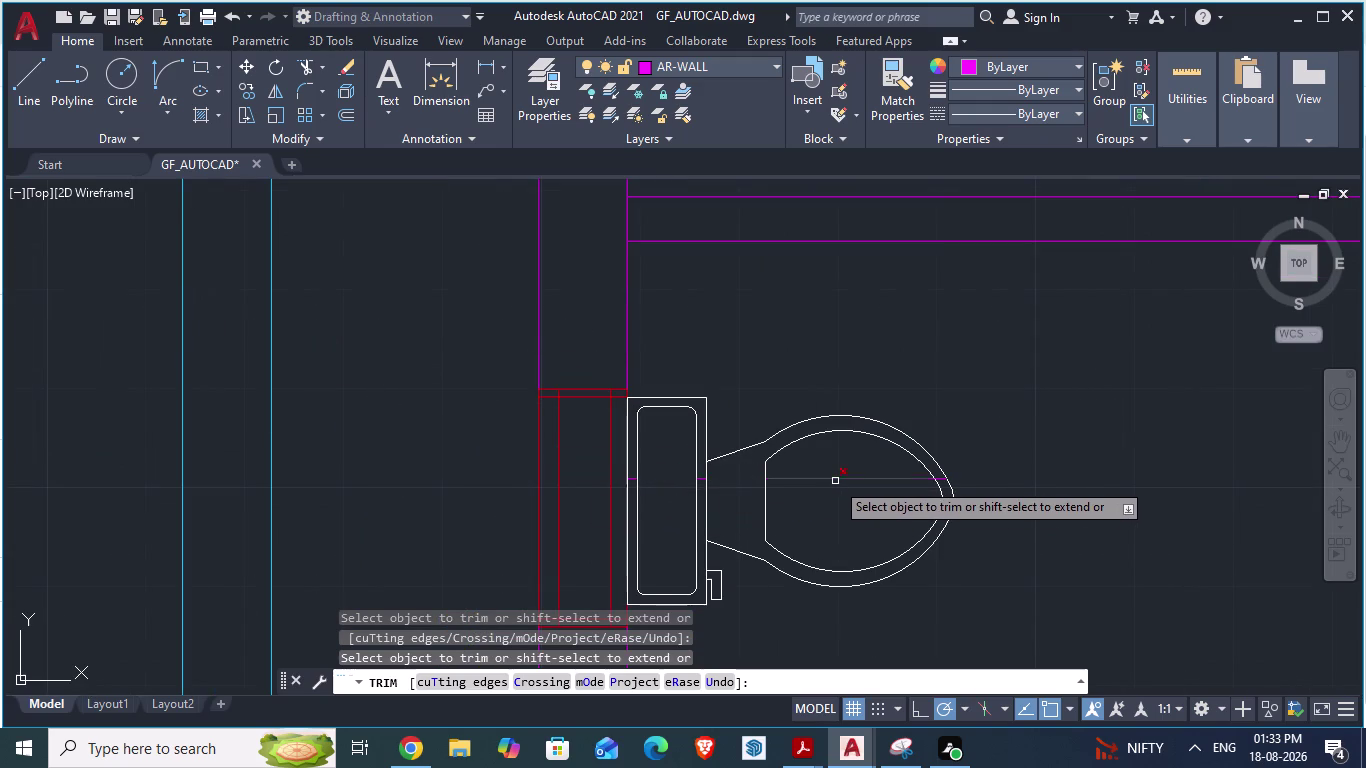
click(835, 479)
Trim the small leftover line pieces between walls and at the toilet bowl.
scroll(up, 3)
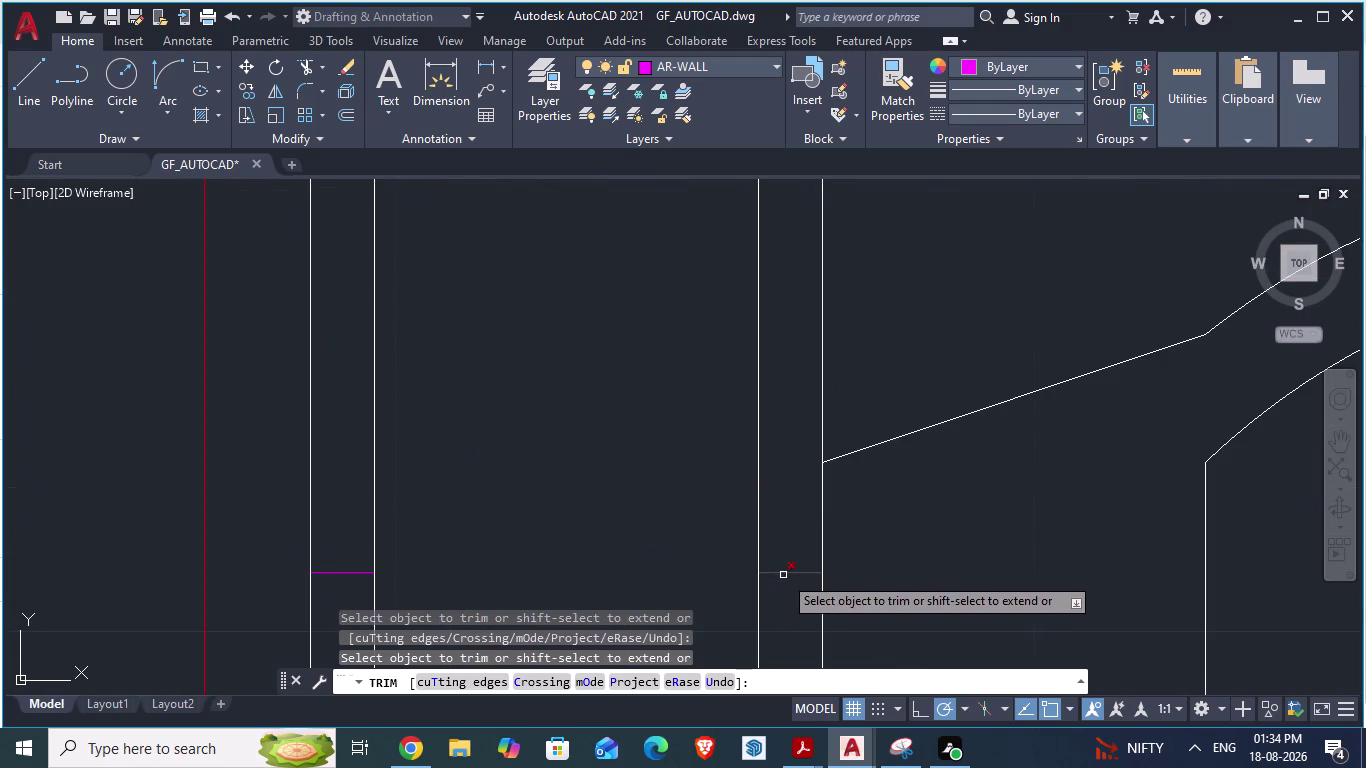
click(783, 575)
click(344, 572)
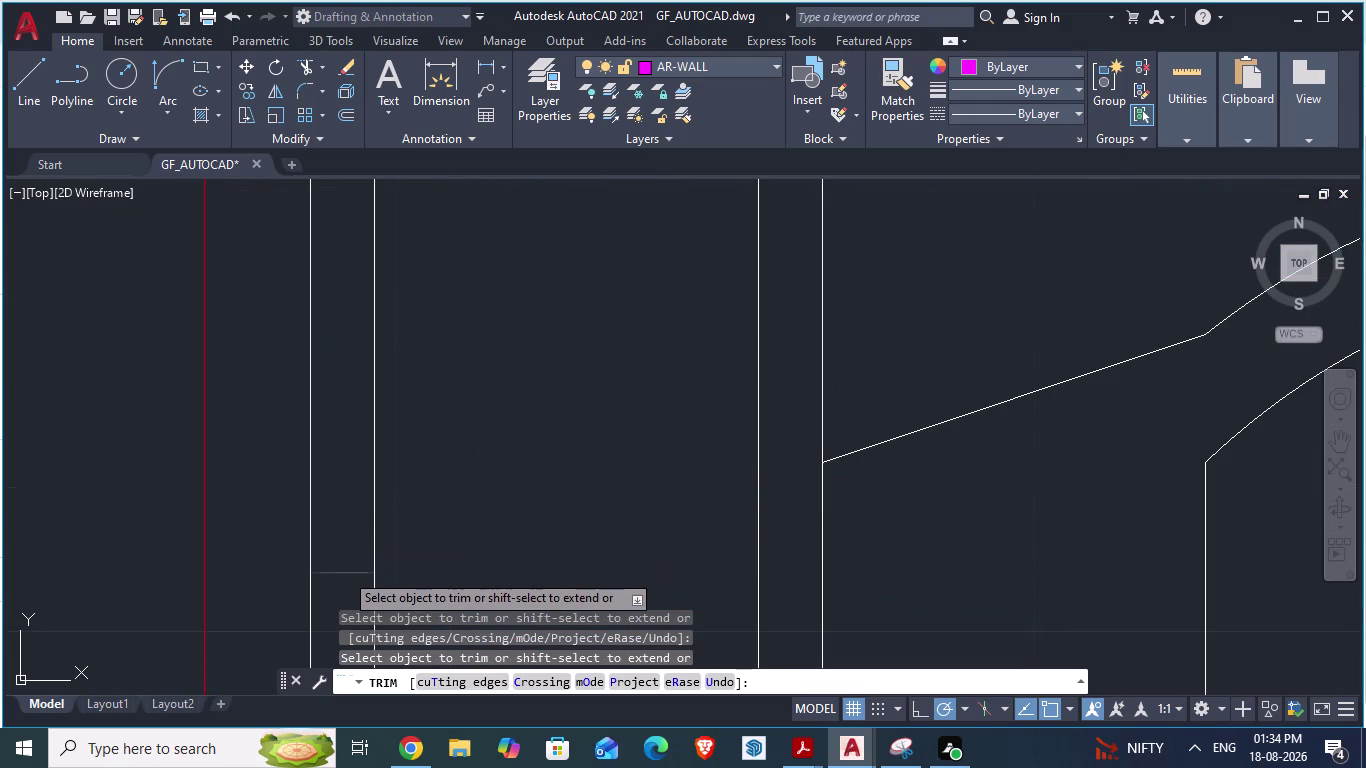
scroll(down, 3)
scroll(up, 3)
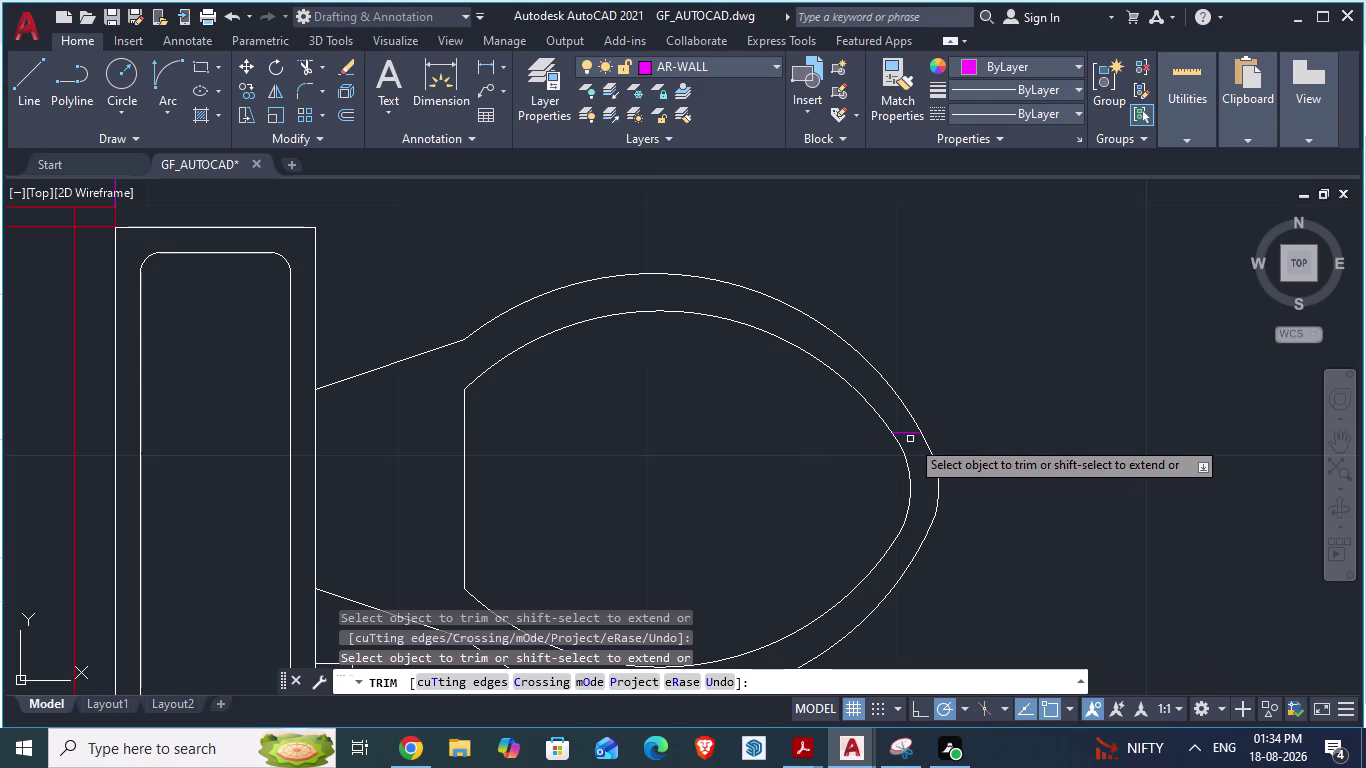
click(908, 431)
scroll(down, 3)
scroll(down, 3)
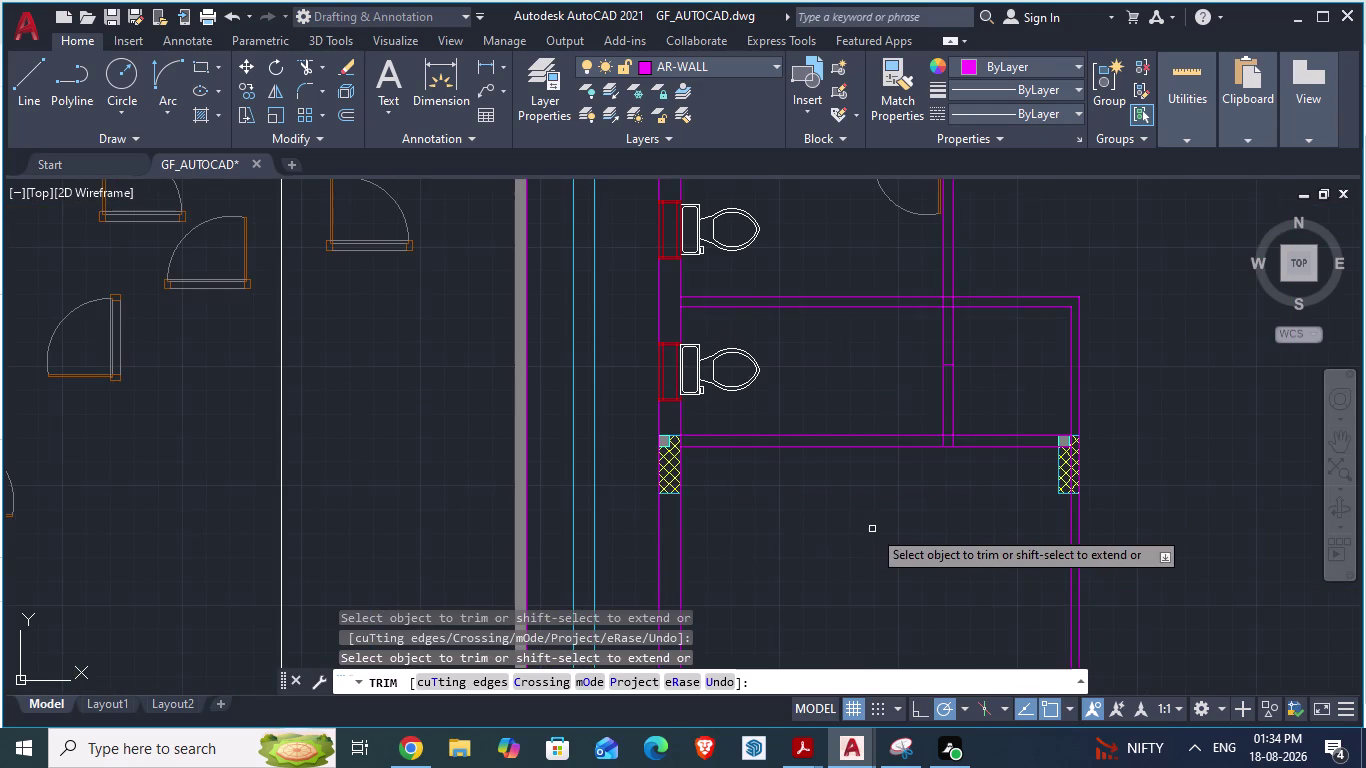
scroll(up, 3)
Save the drawing.
key(ctrl+s)
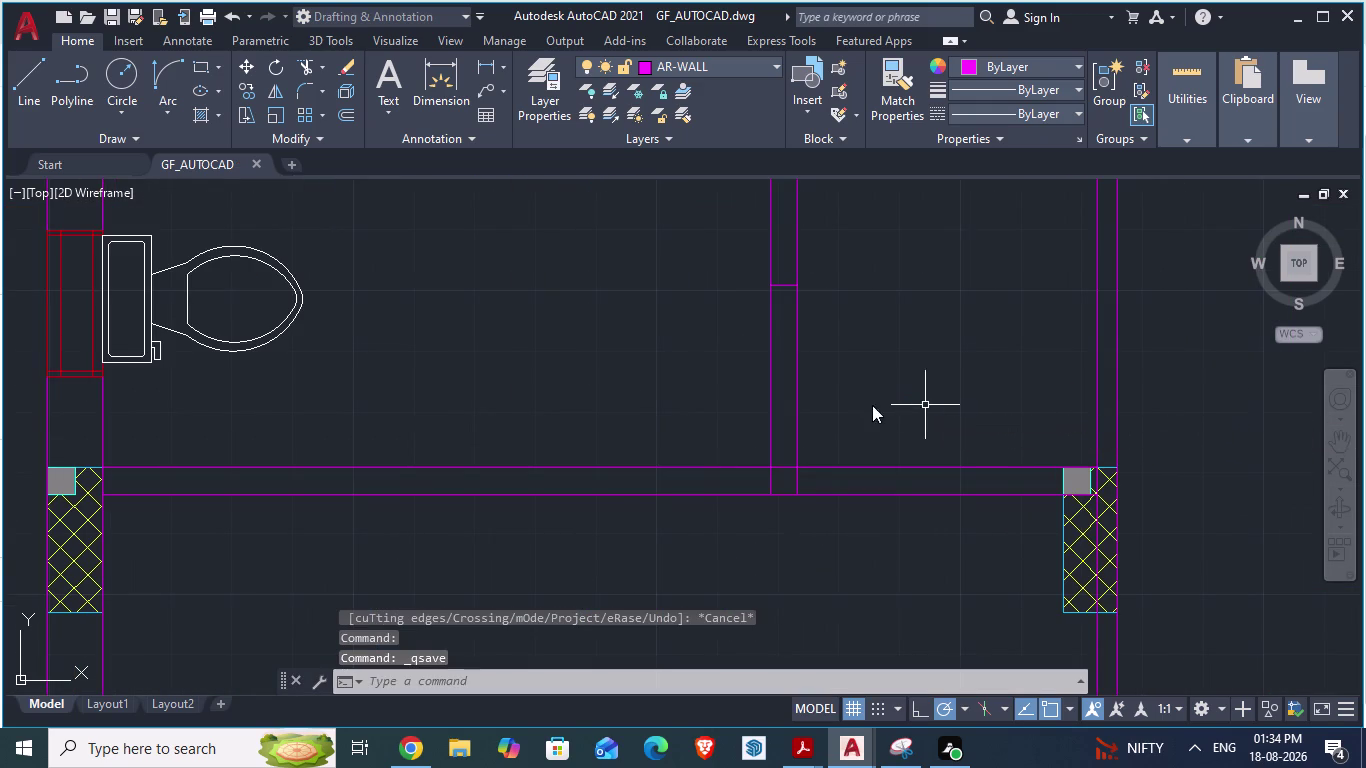
key(space)
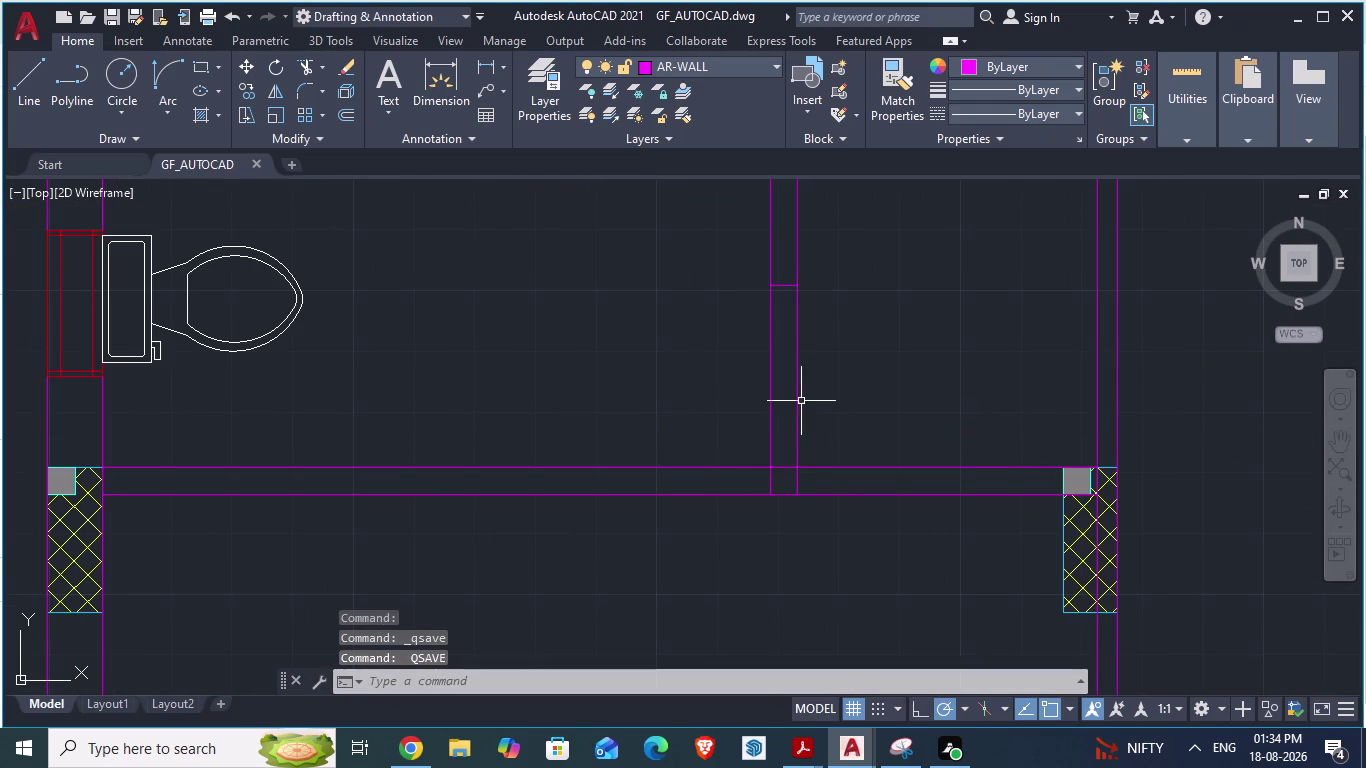
key(space)
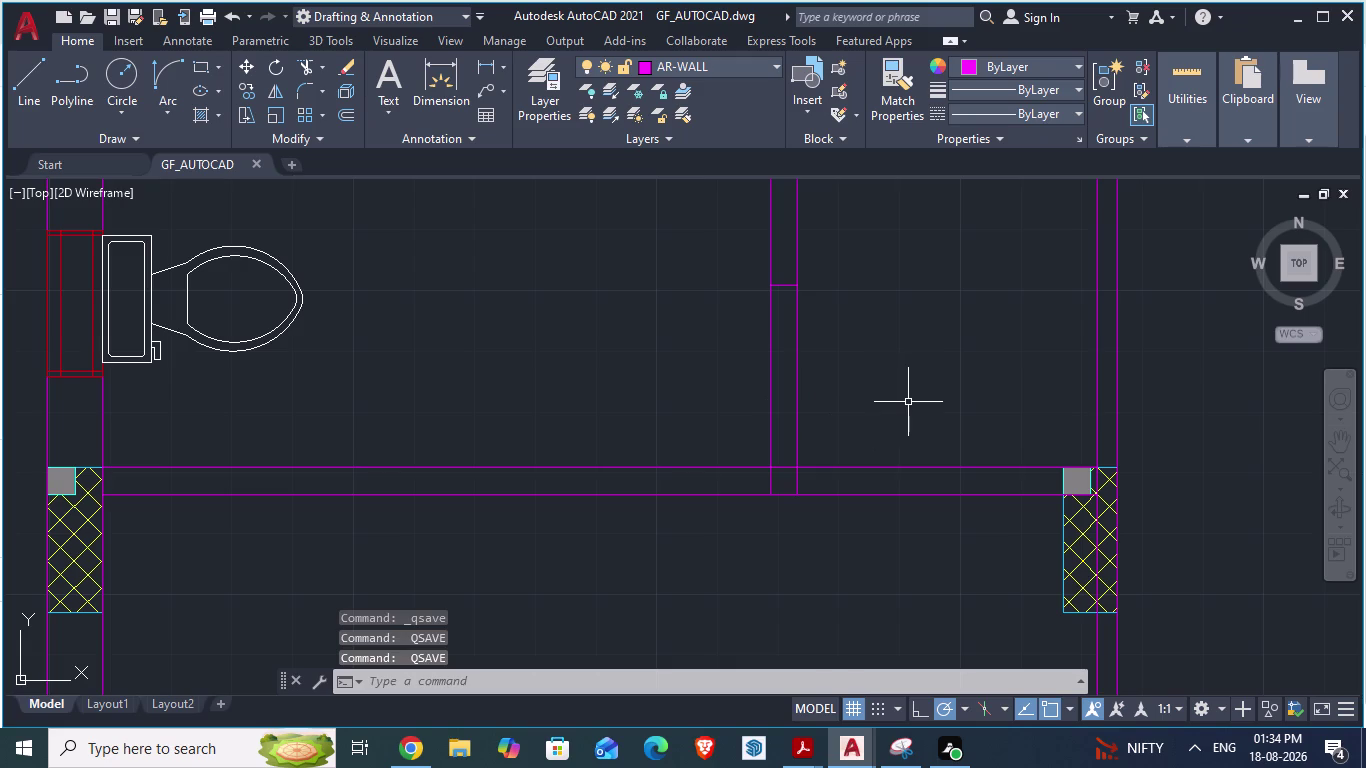
Trim both sides of the partition and the wall line to its right.
text(tr)
key(Return)
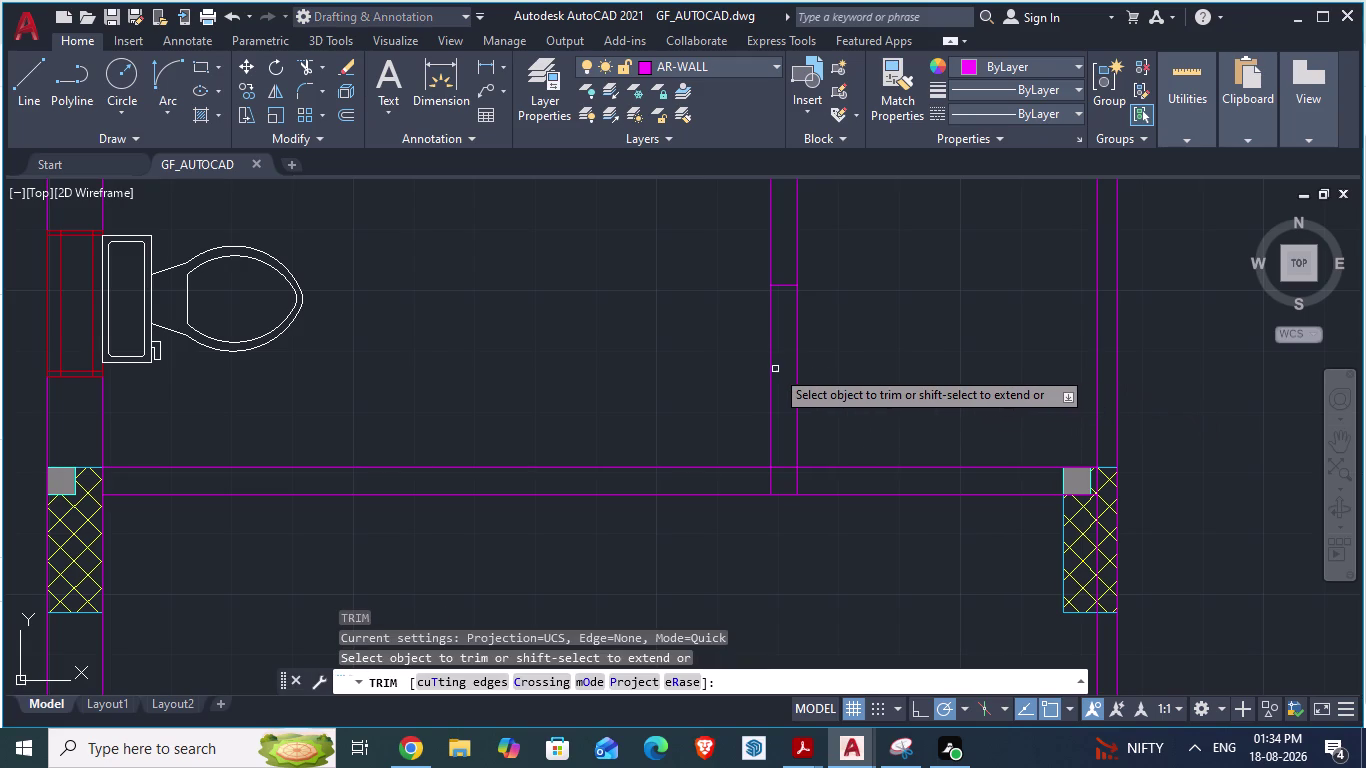
click(771, 369)
click(796, 372)
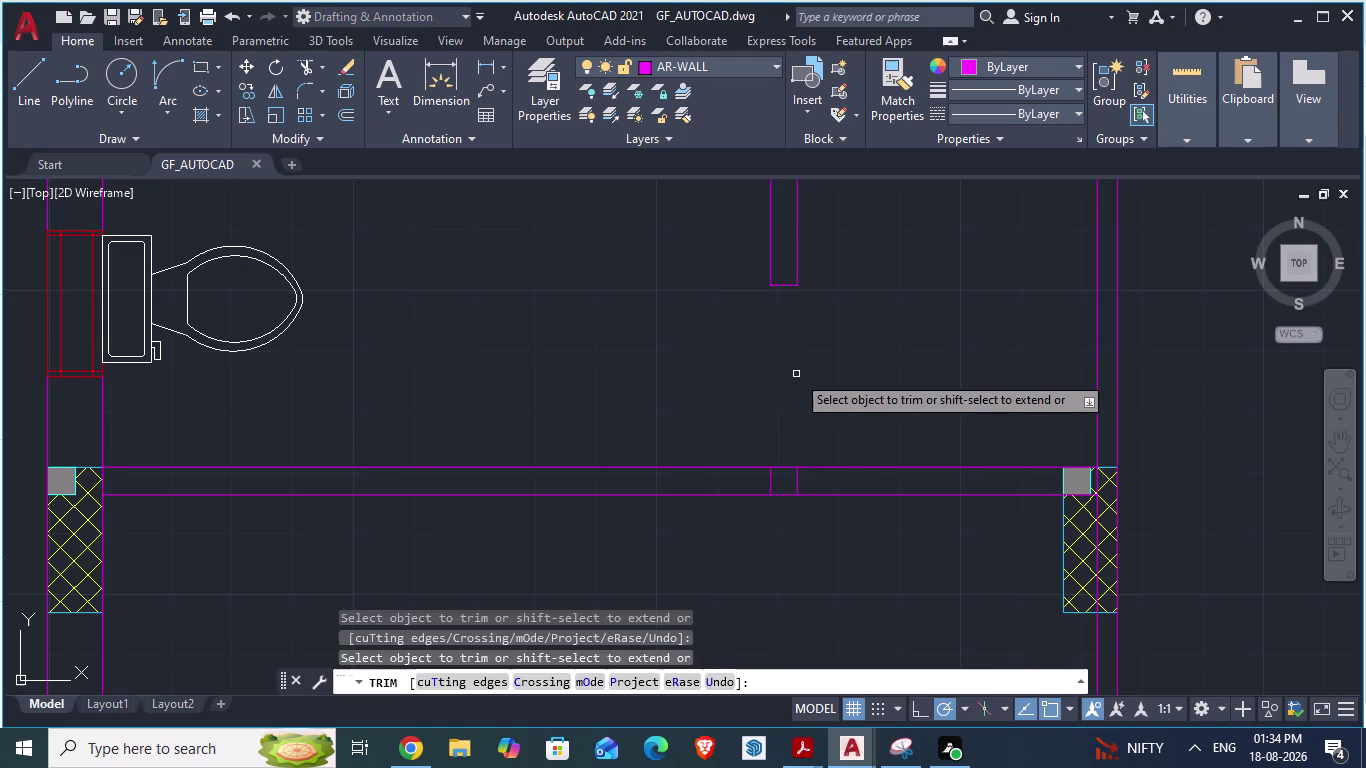
scroll(down, 3)
key(alt+Tab)
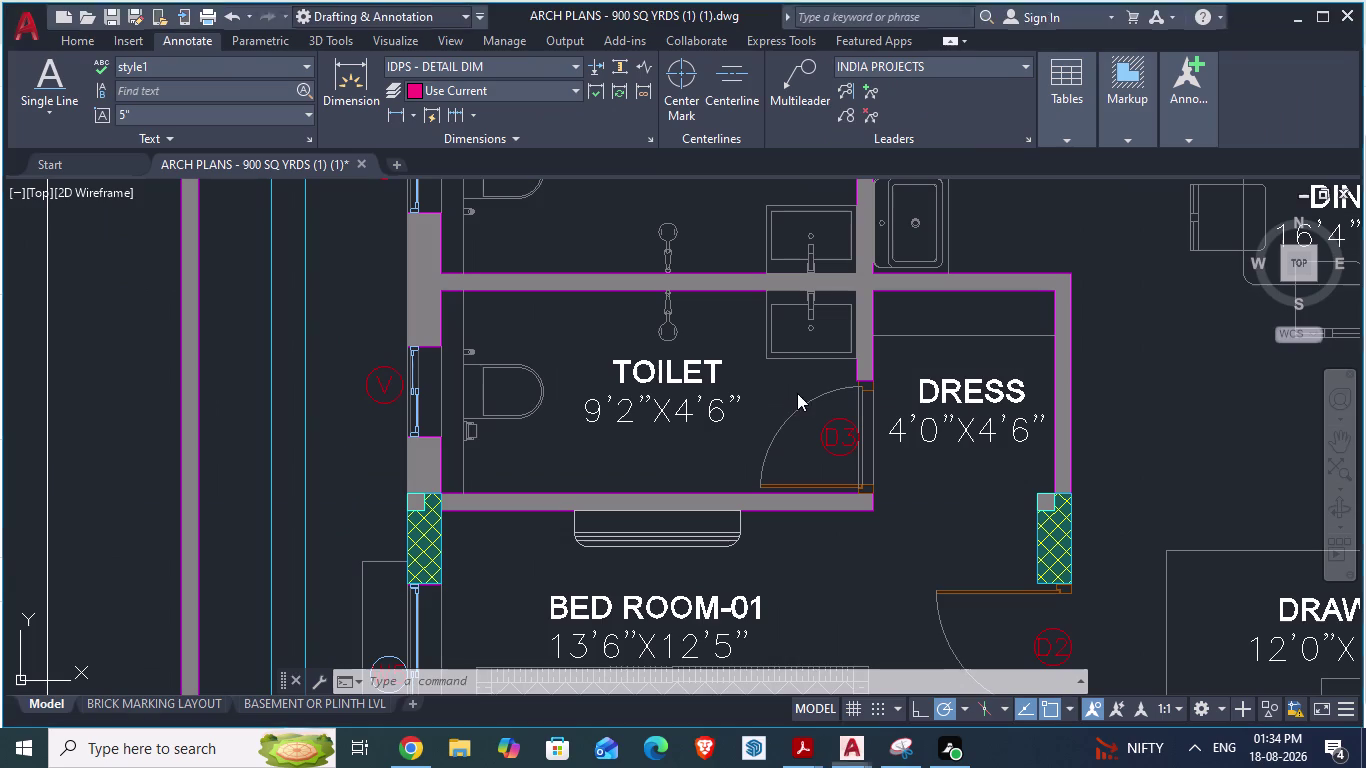
key(alt+Tab)
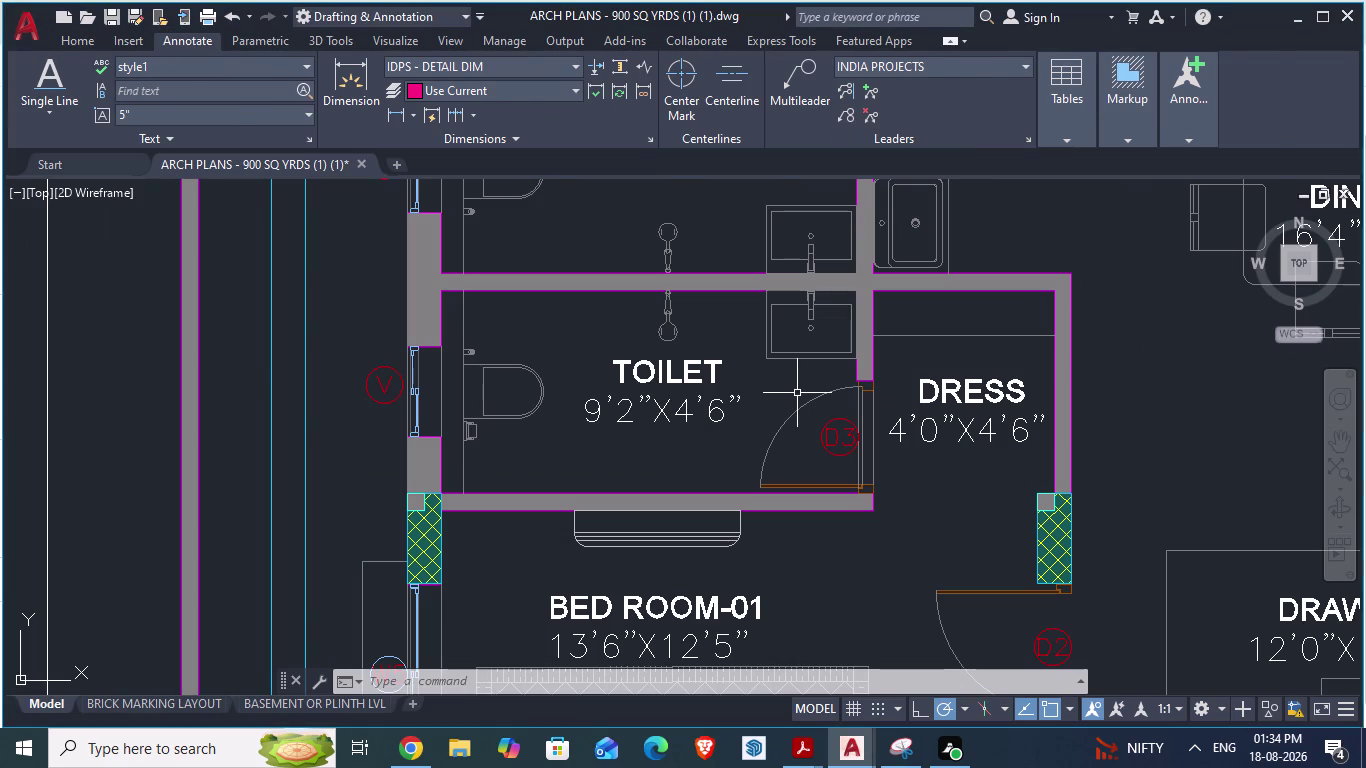
click(874, 441)
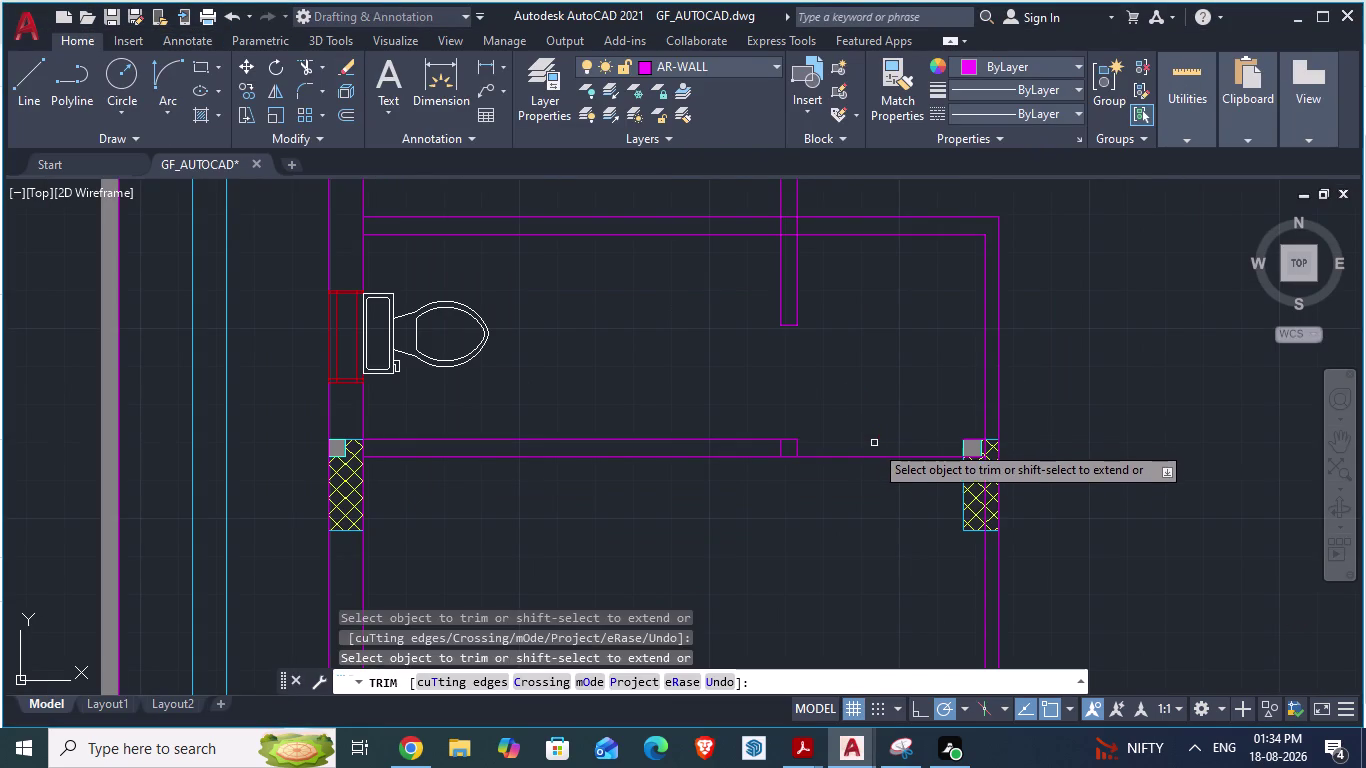
click(874, 455)
Compare the trimmed toilet and dress walls against the reference plan.
key(alt+Tab)
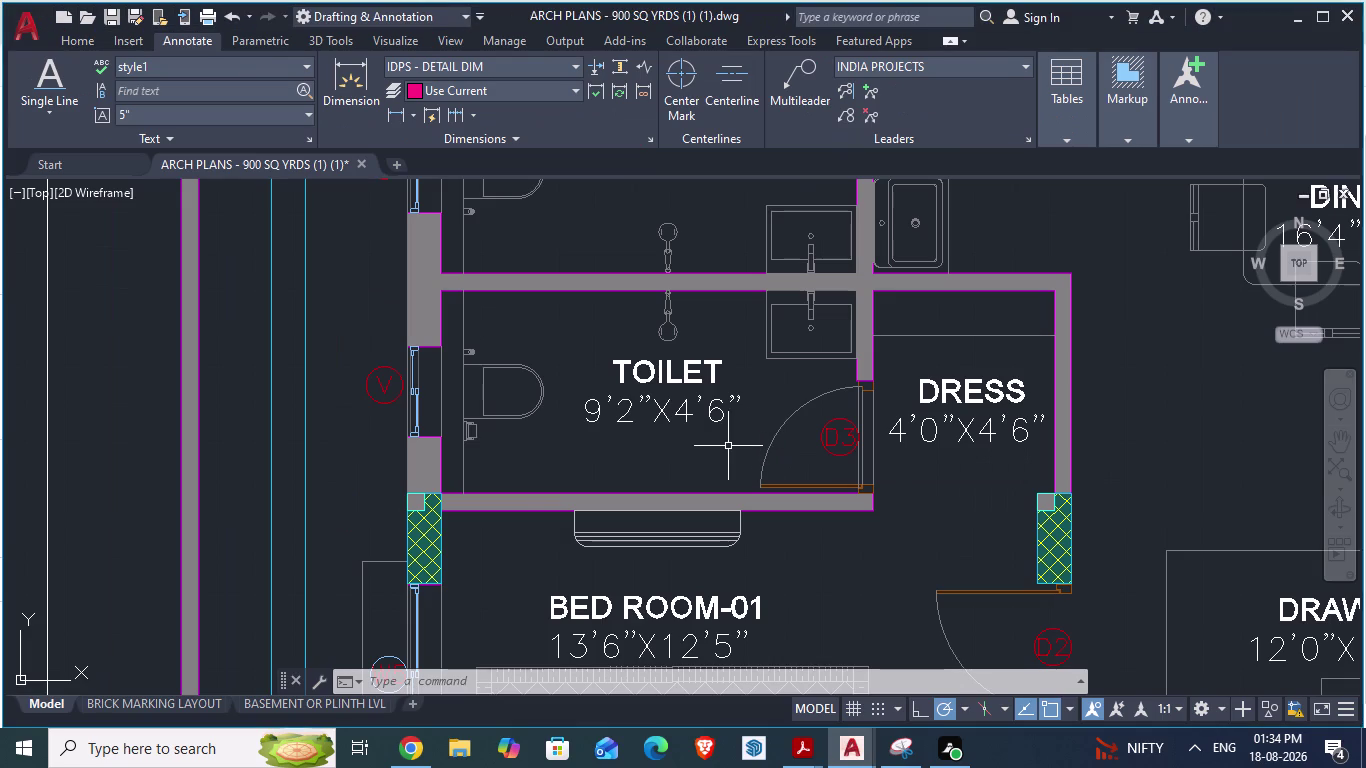
scroll(down, 3)
key(alt+Tab)
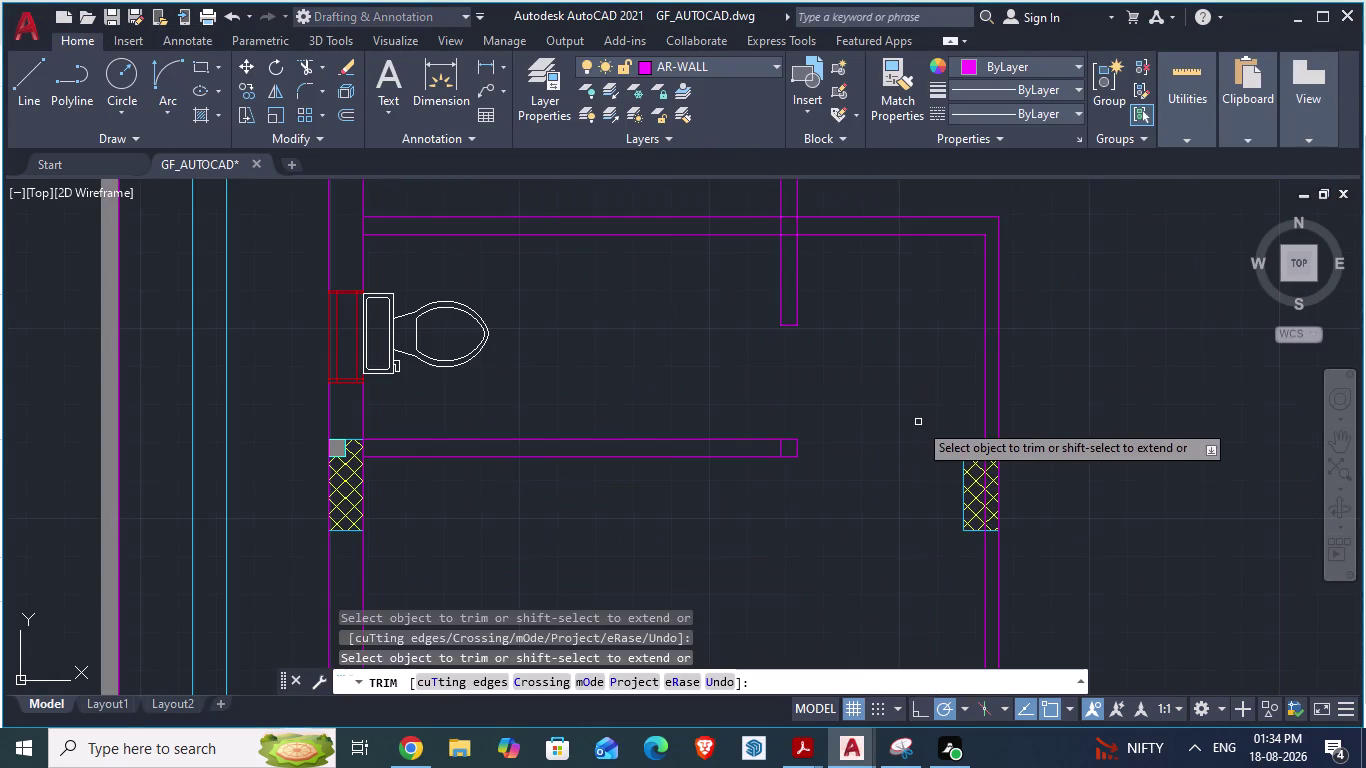
scroll(down, 3)
scroll(down, 3)
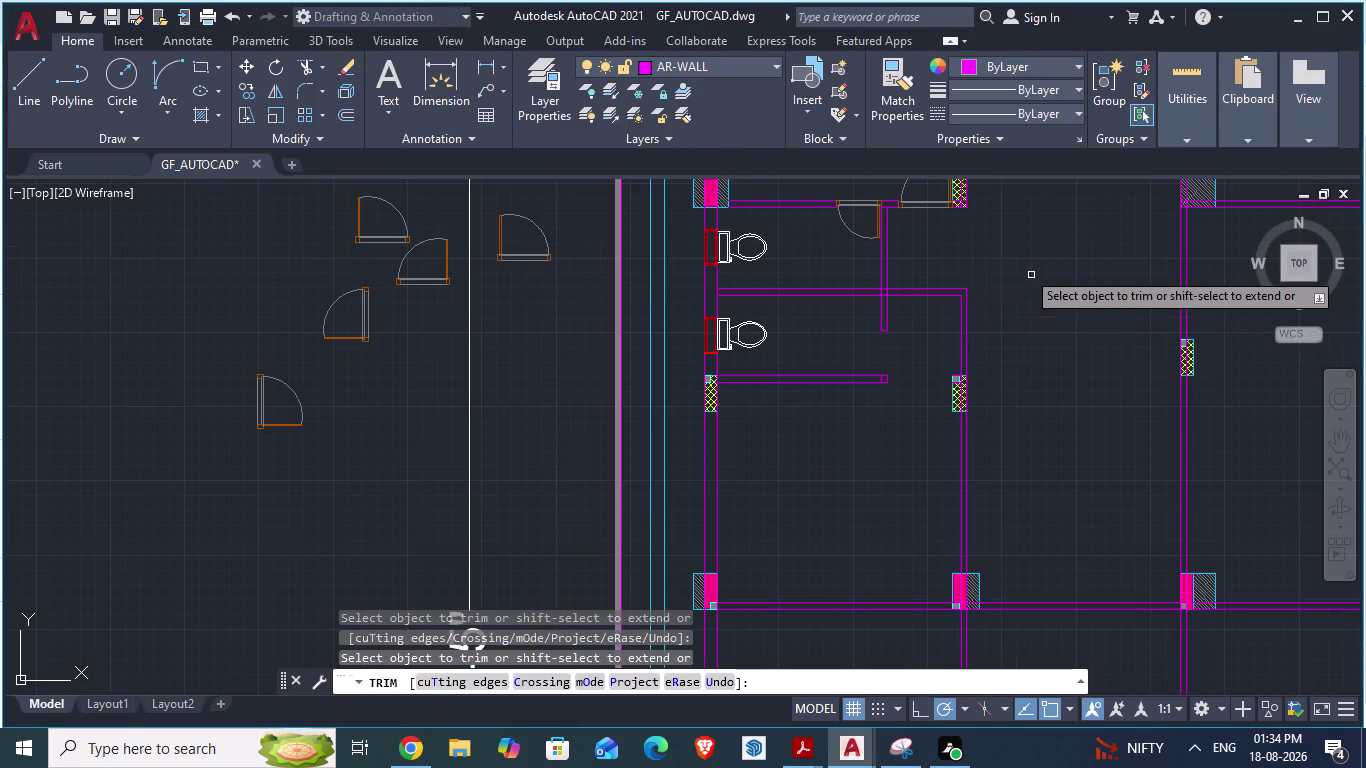
scroll(down, 3)
scroll(up, 3)
key(alt+Tab)
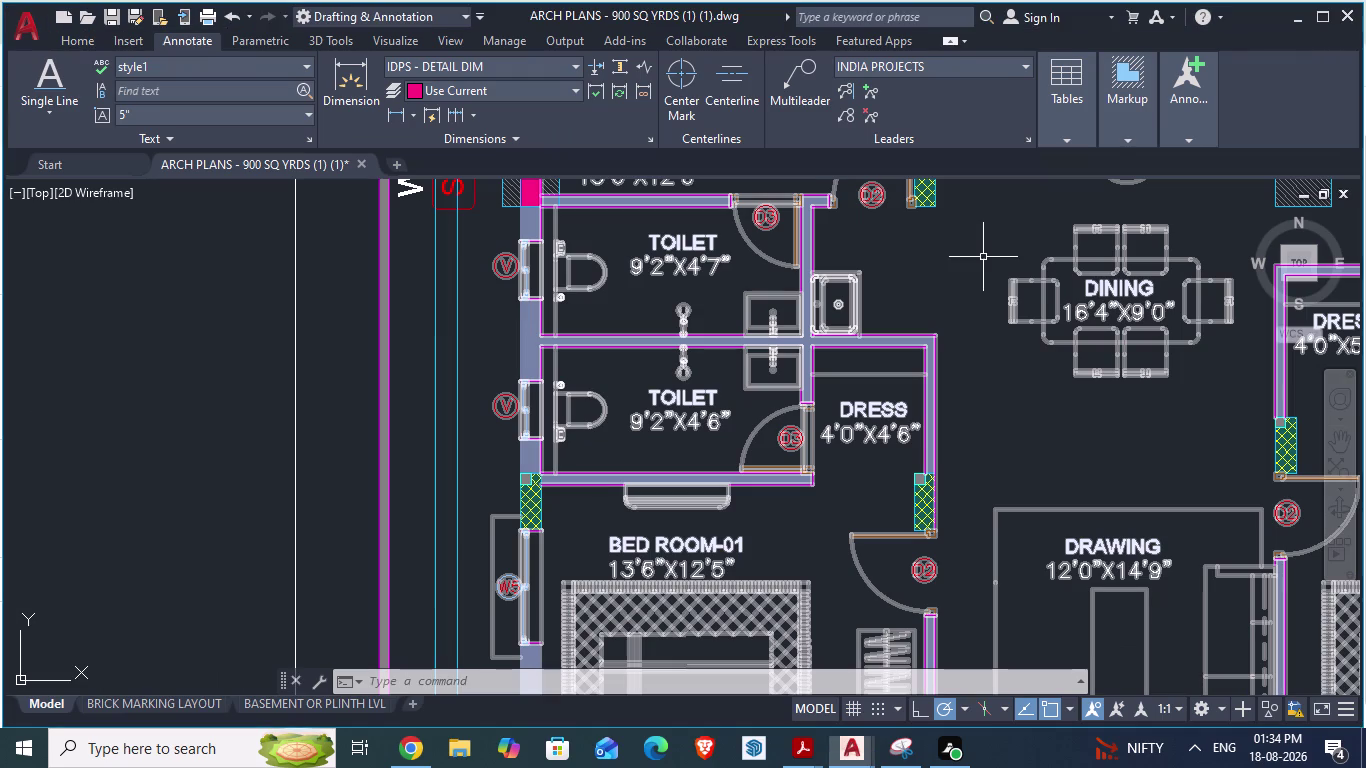
scroll(down, 3)
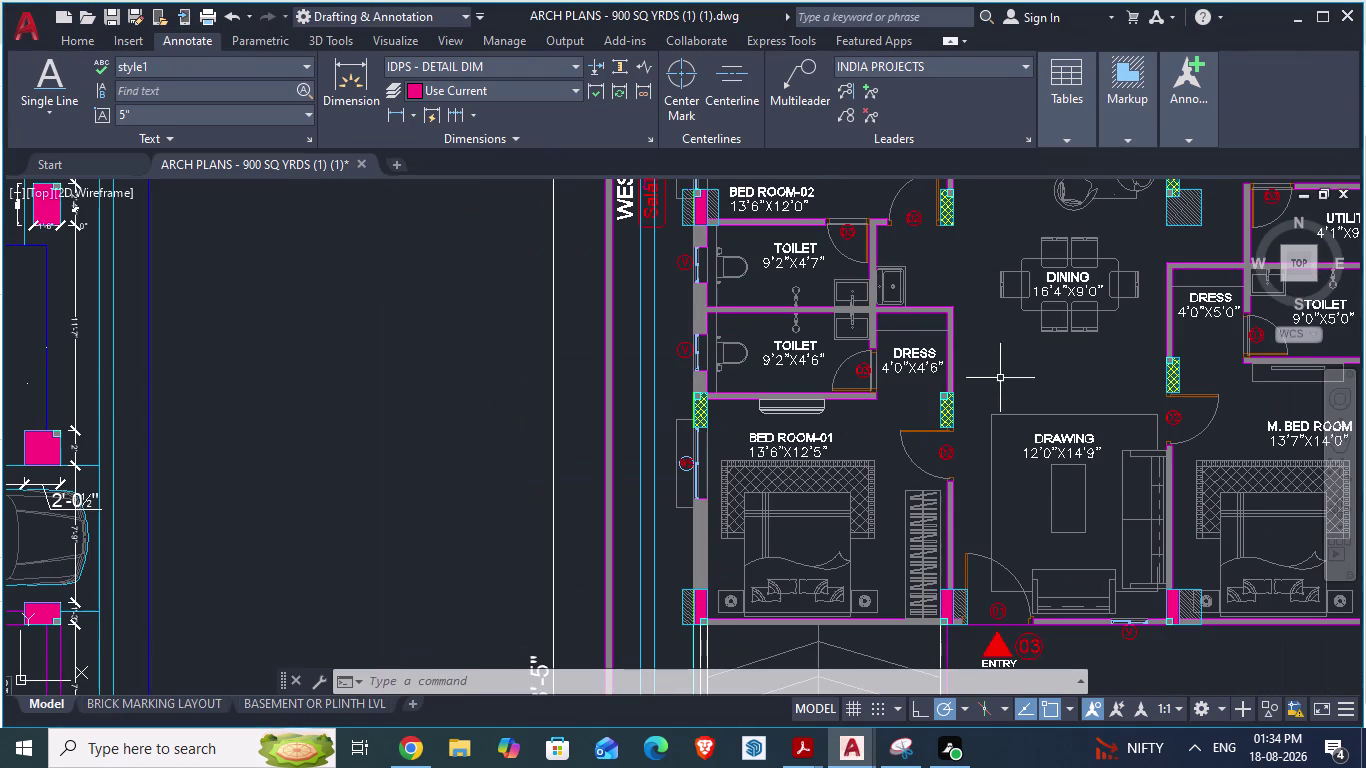
scroll(up, 3)
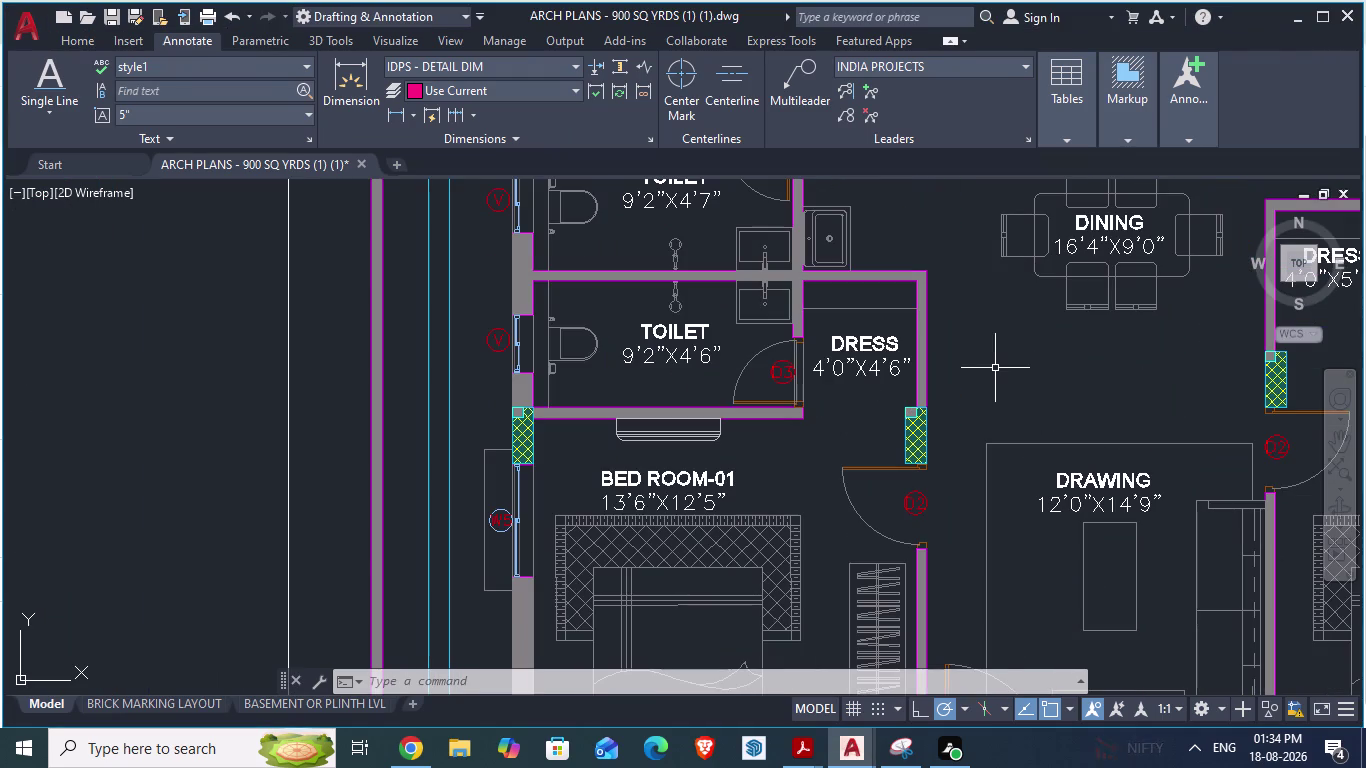
key(alt+Tab)
scroll(up, 3)
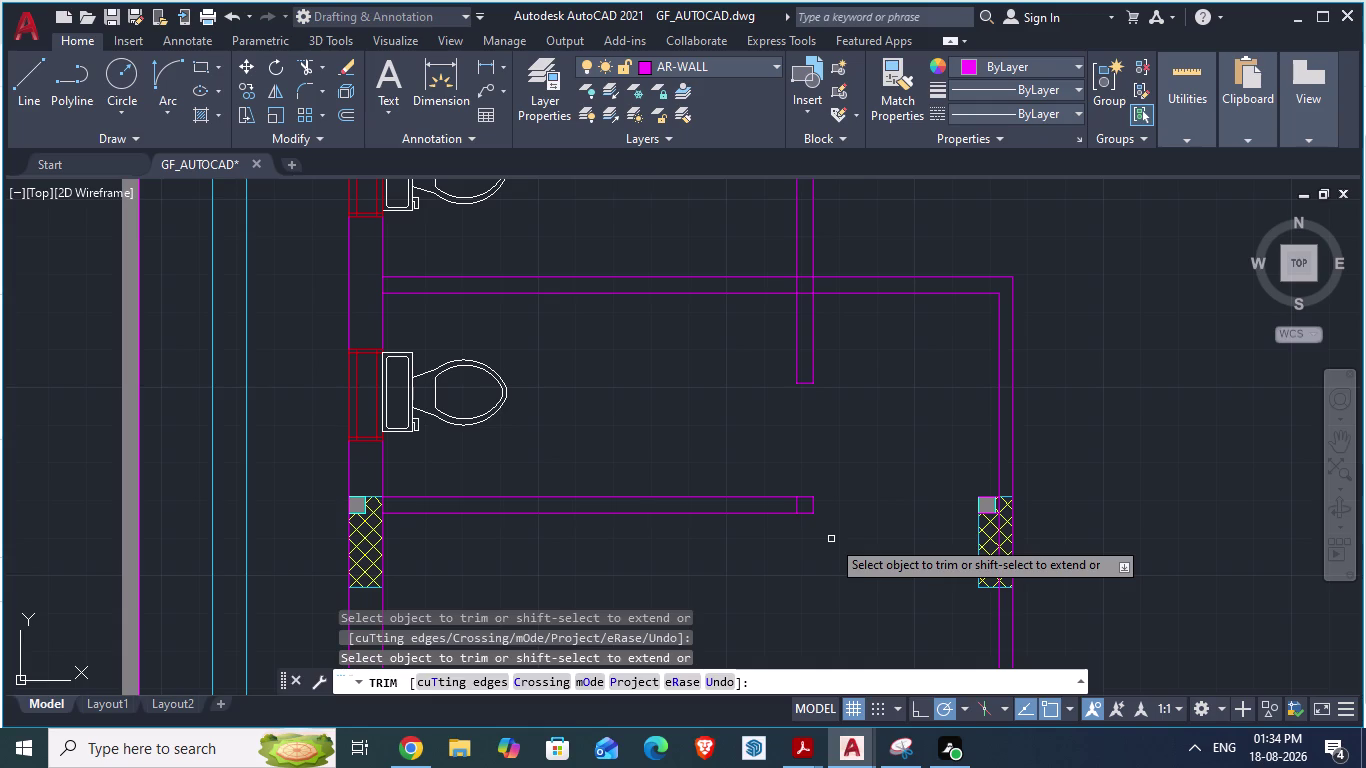
Save the drawing again and select the door block on the left.
key(ctrl+s)
scroll(down, 3)
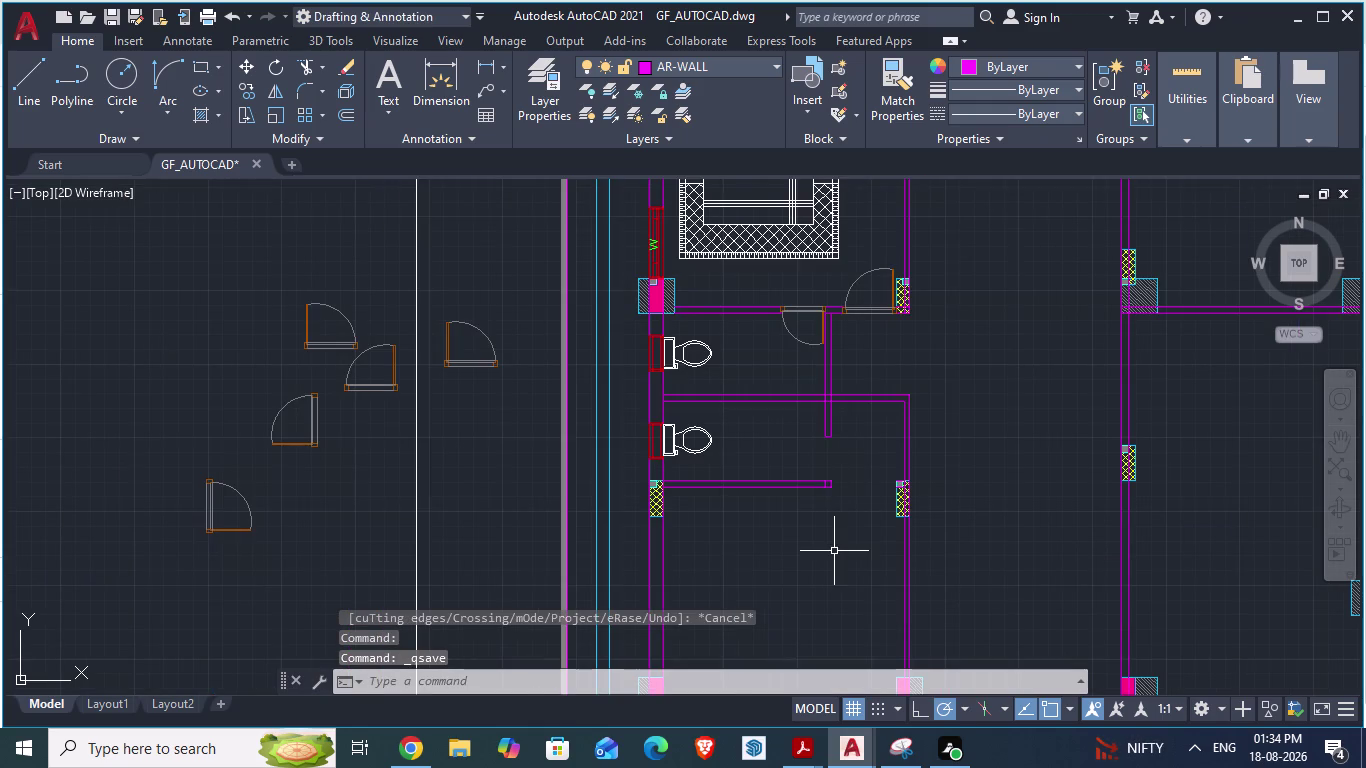
key(alt+Tab)
key(alt+Tab)
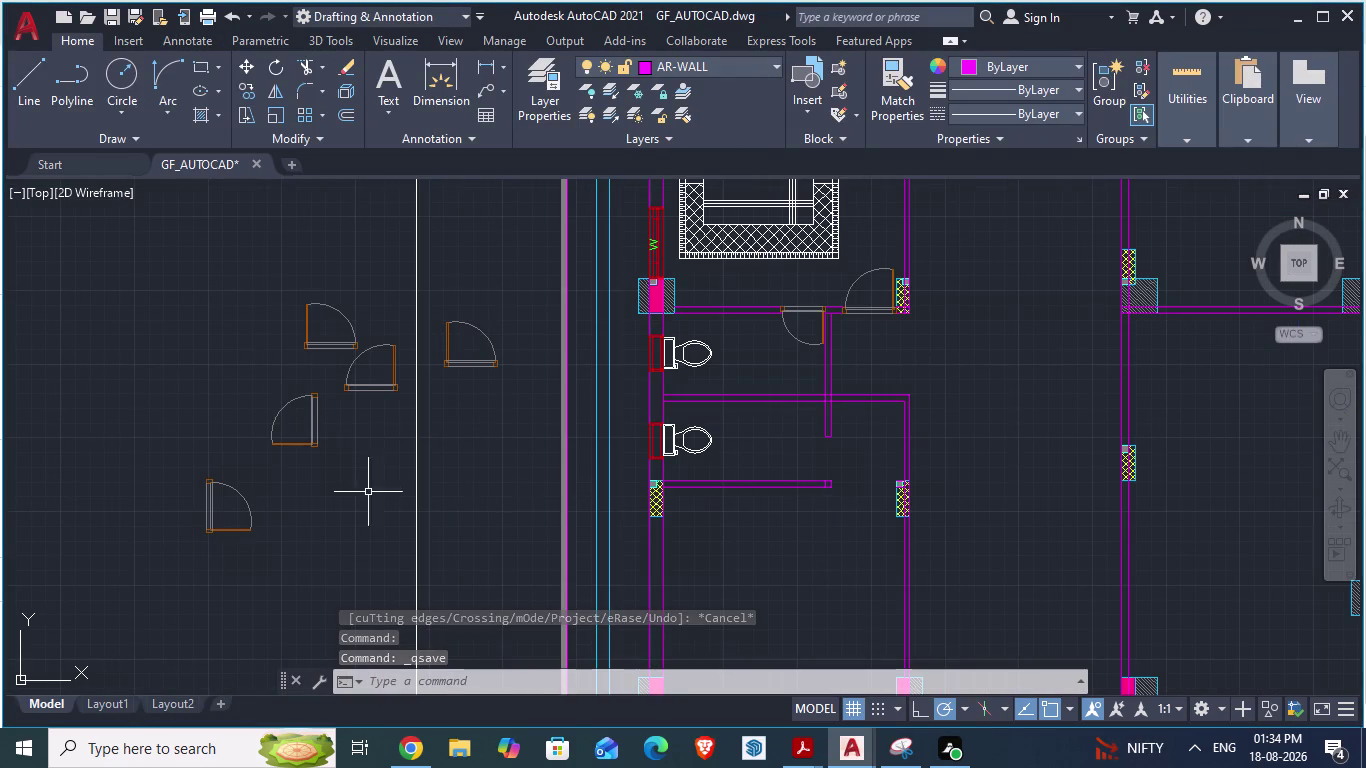
click(311, 444)
Open the selected door block in the Block Editor via its right-click menu.
right_click(311, 444)
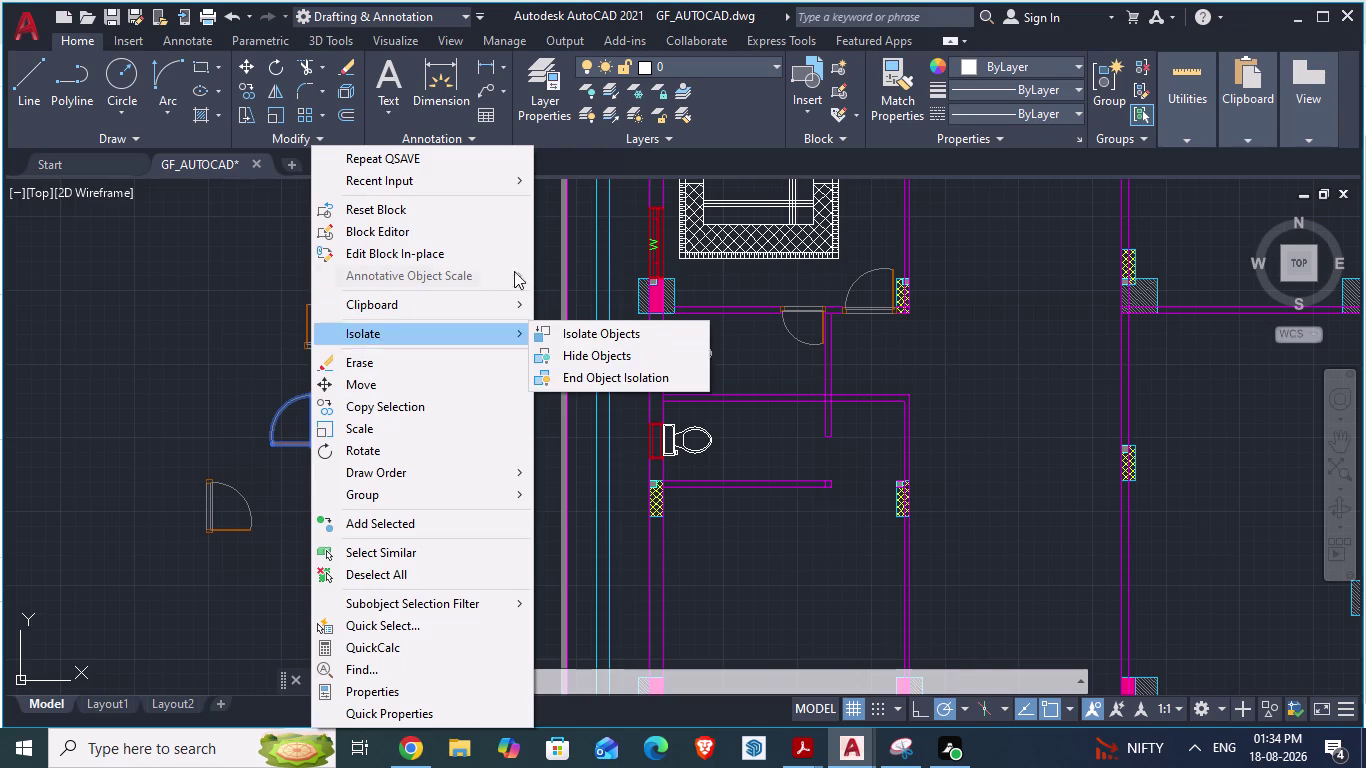
click(390, 231)
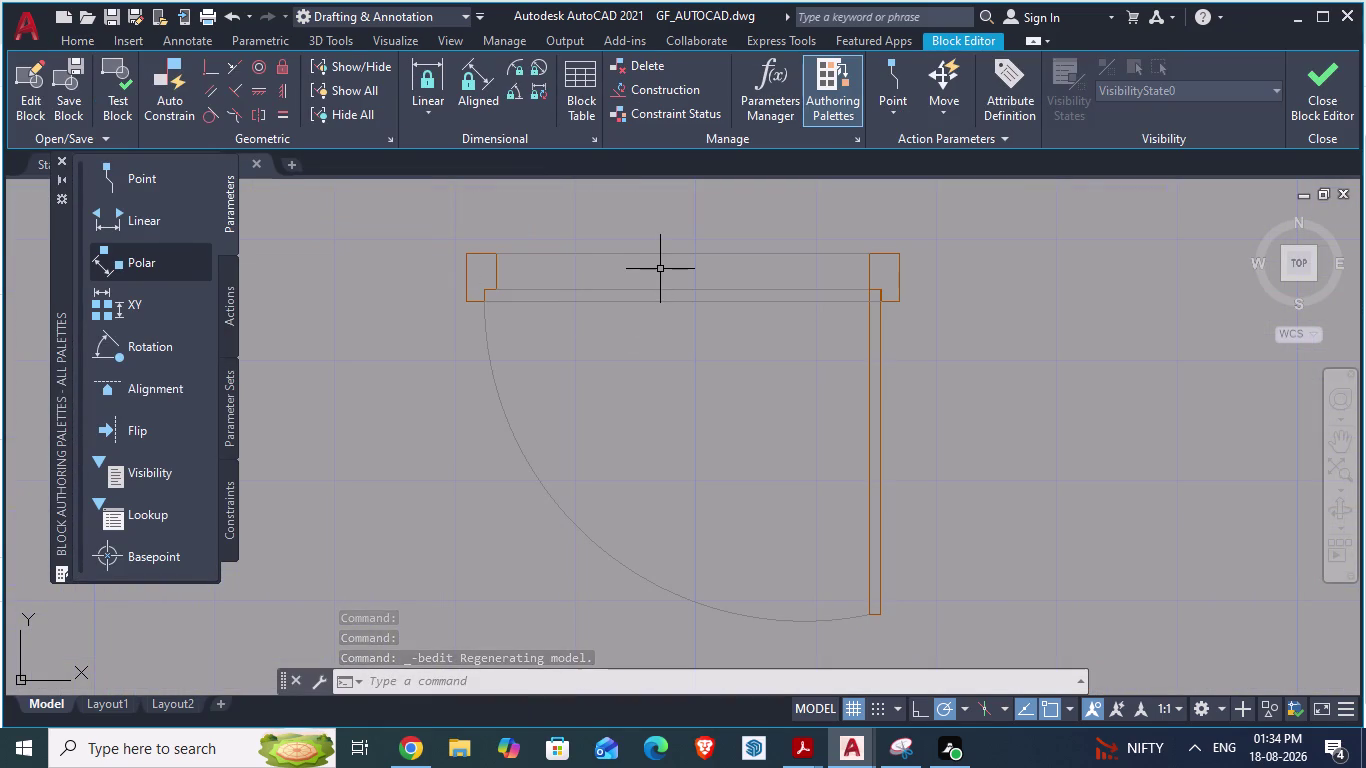
Start a single-line text above the door, then cancel the attempt.
text(te)
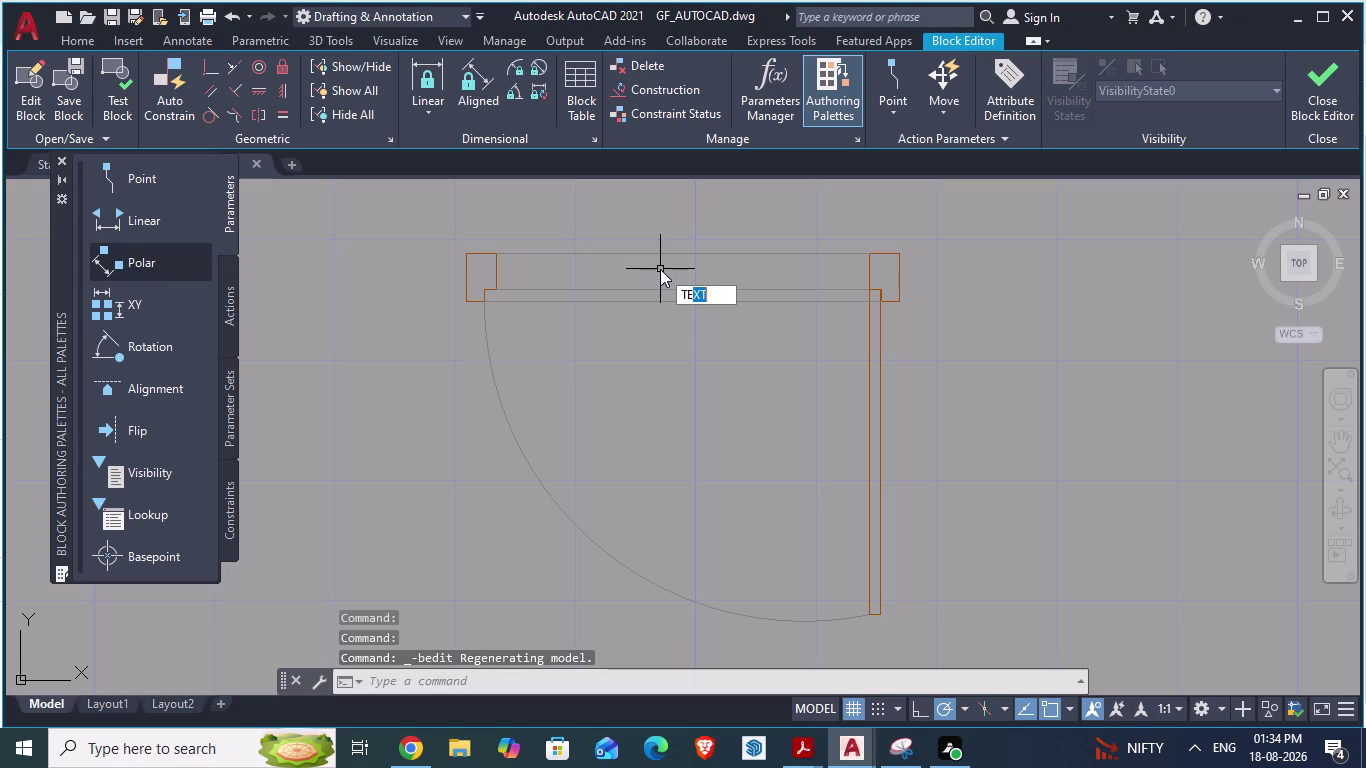
key(x)
key(Return)
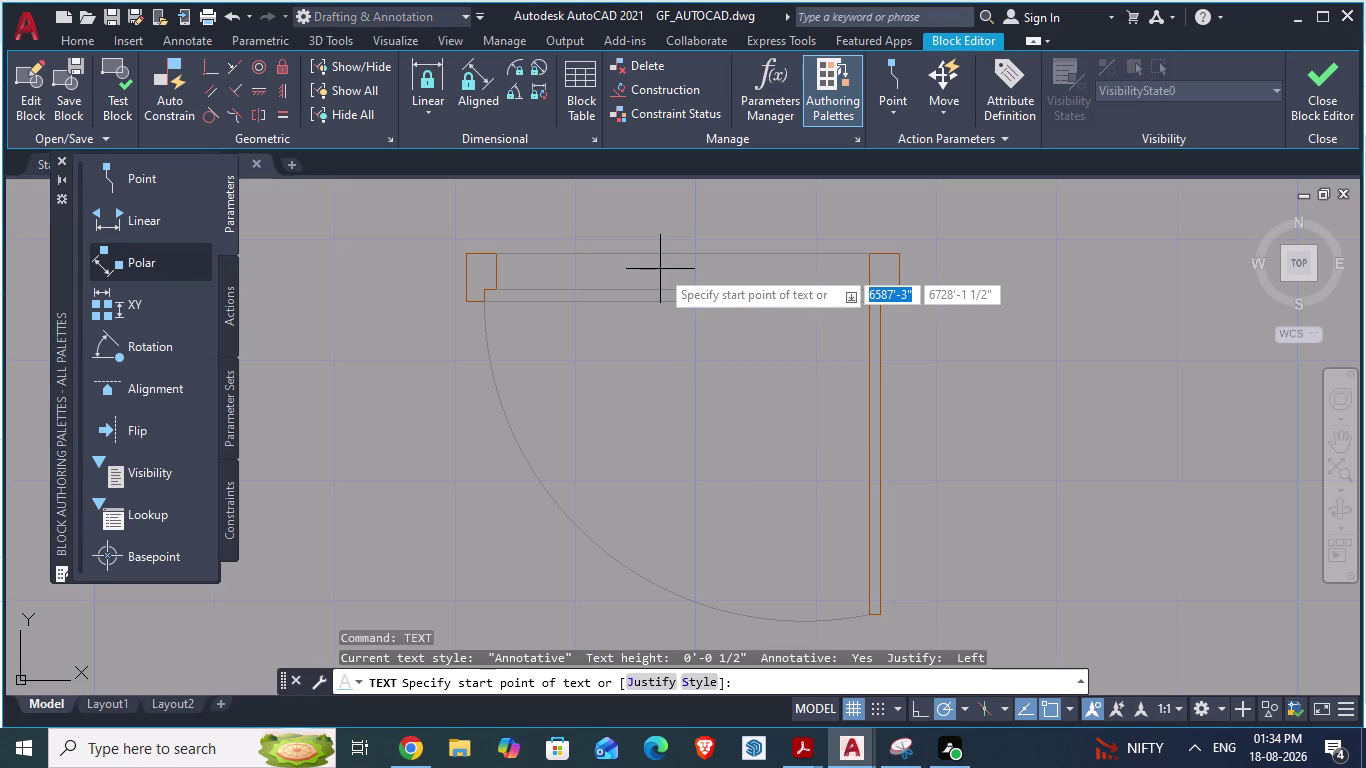
scroll(up, 3)
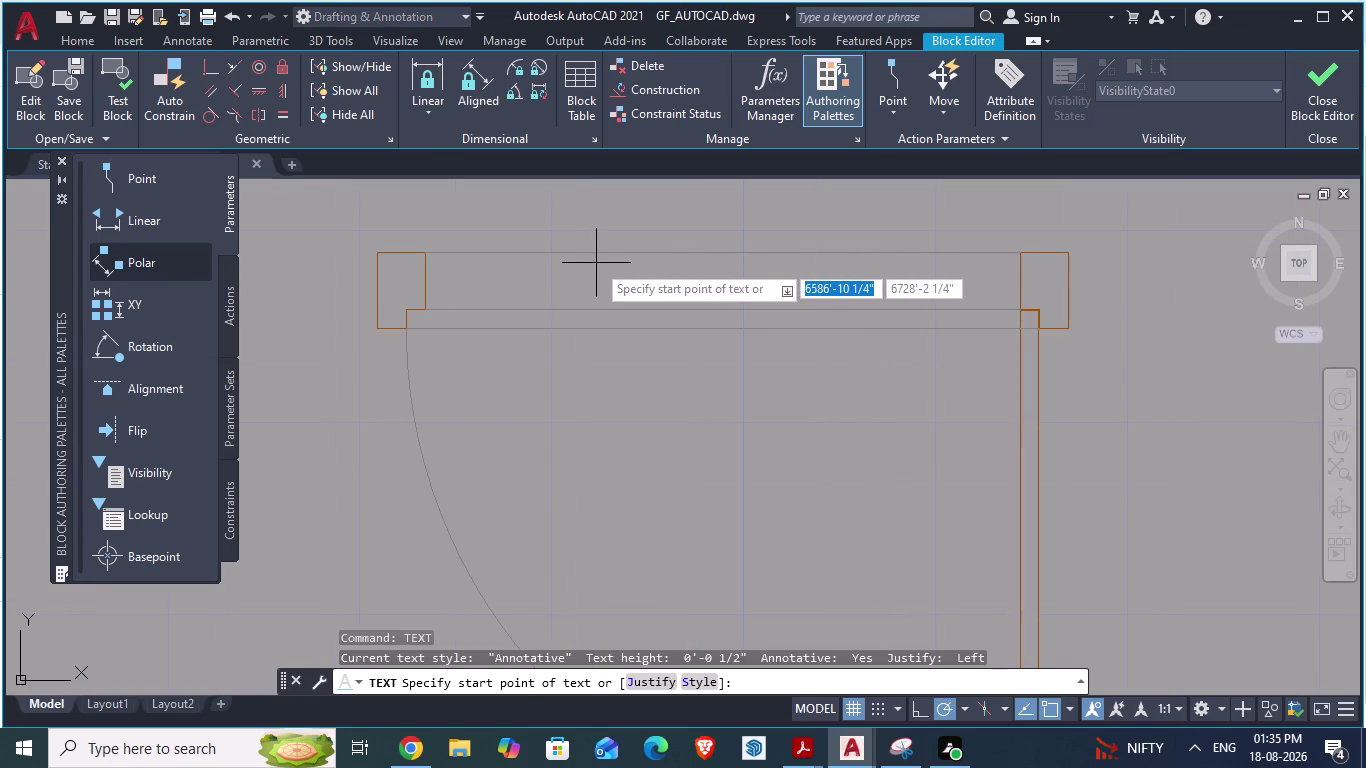
click(591, 259)
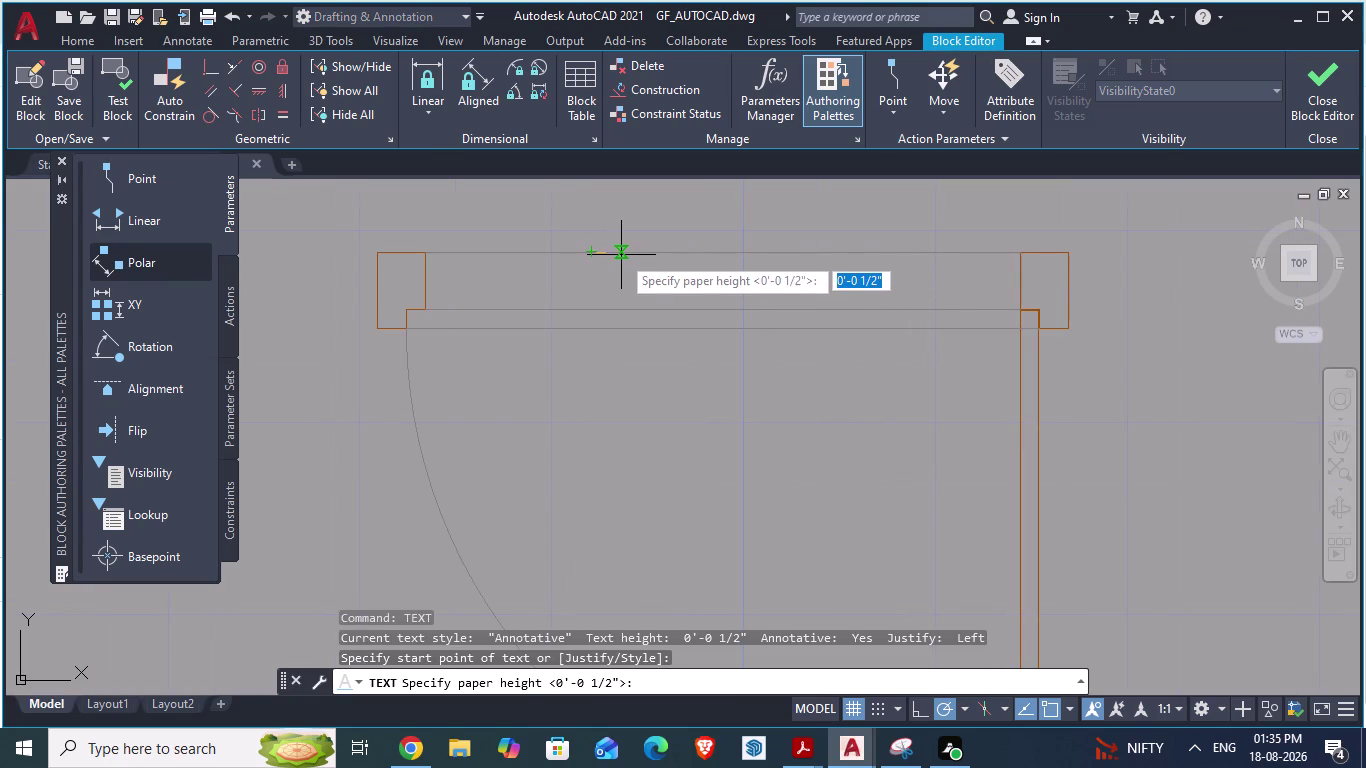
click(621, 255)
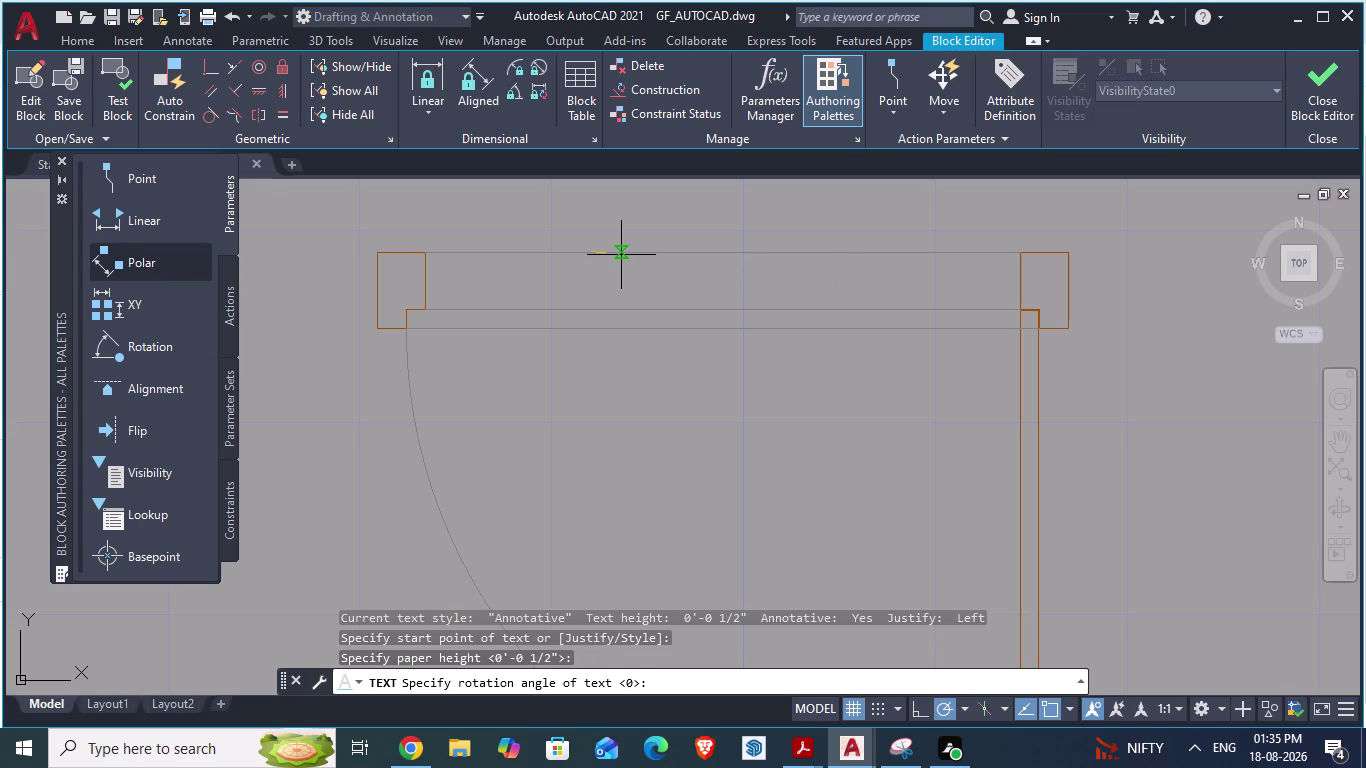
key(Escape)
scroll(down, 3)
scroll(up, 3)
scroll(up, 3)
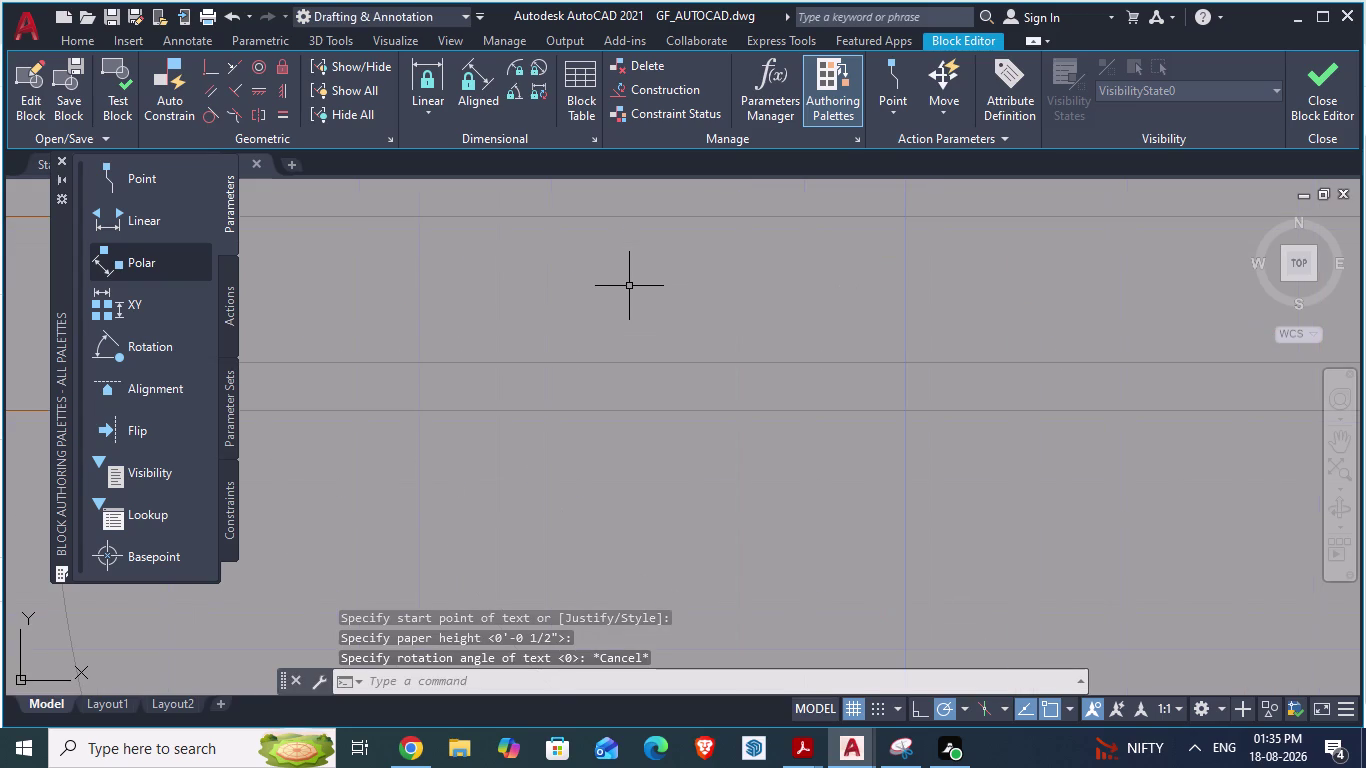
Place a vertical 'DOOR' text label above the door opening, then select it.
text(text)
key(Return)
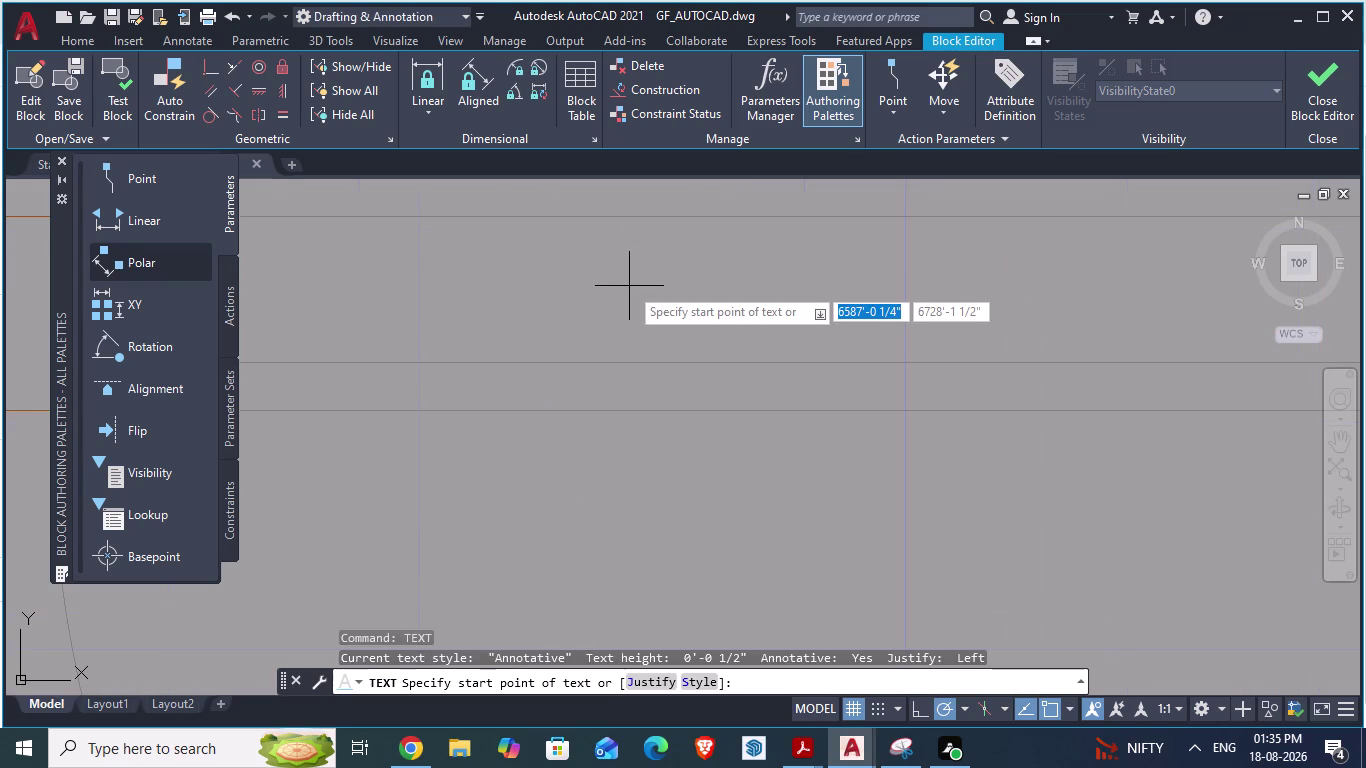
click(572, 236)
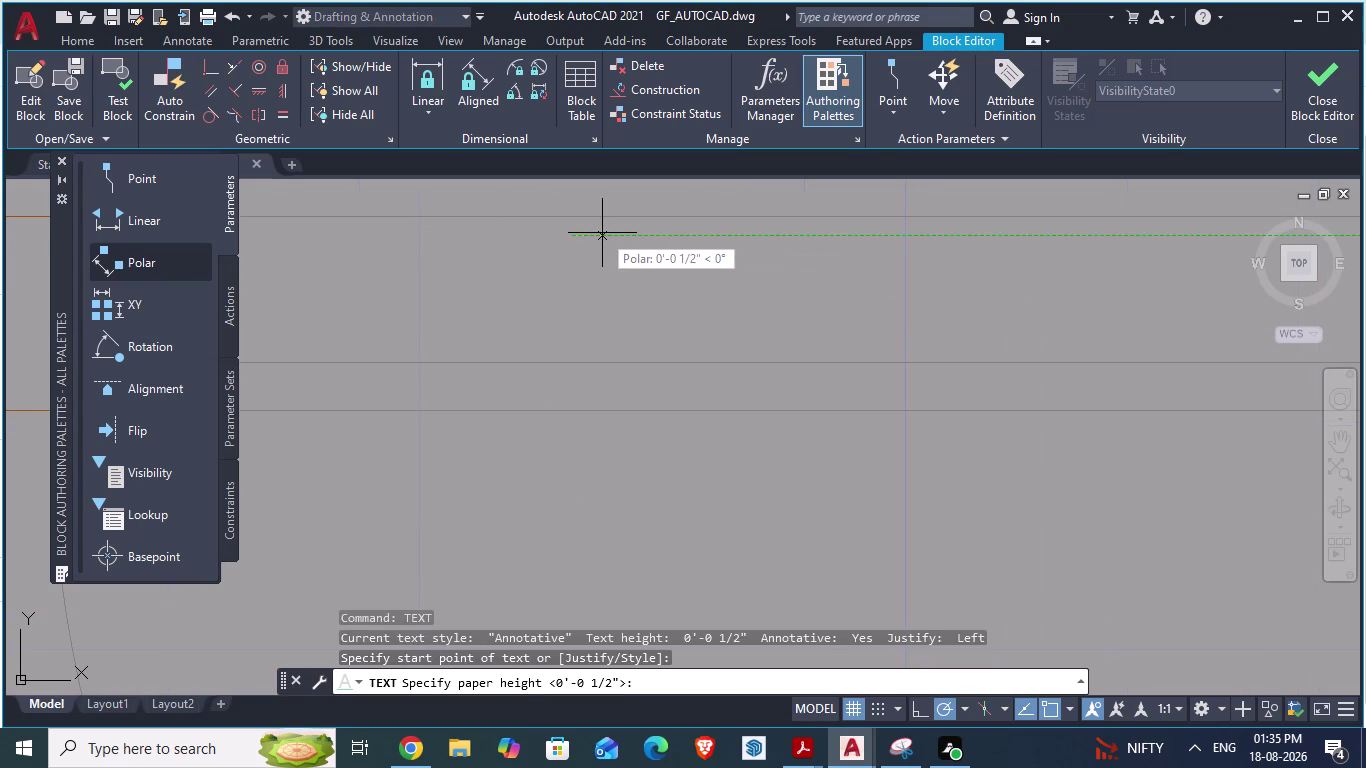
click(604, 233)
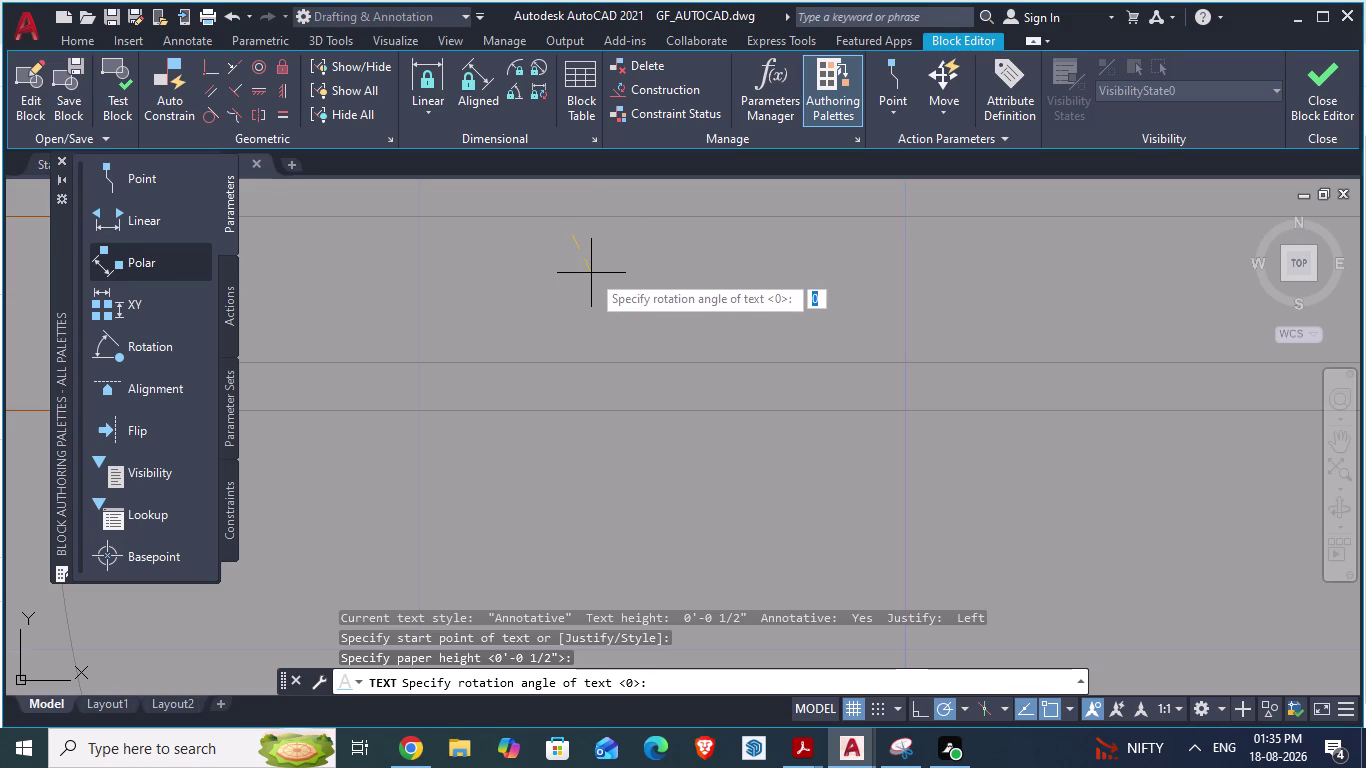
click(569, 275)
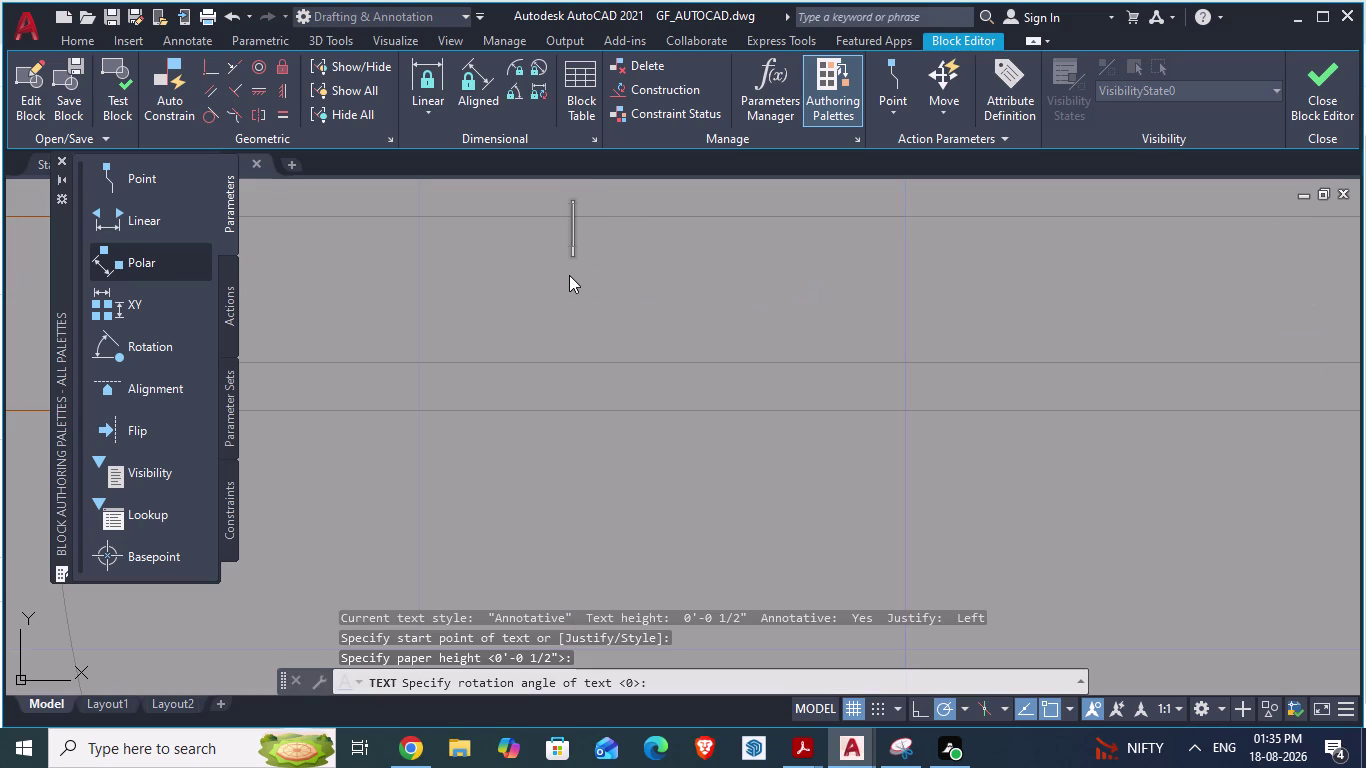
key(d)
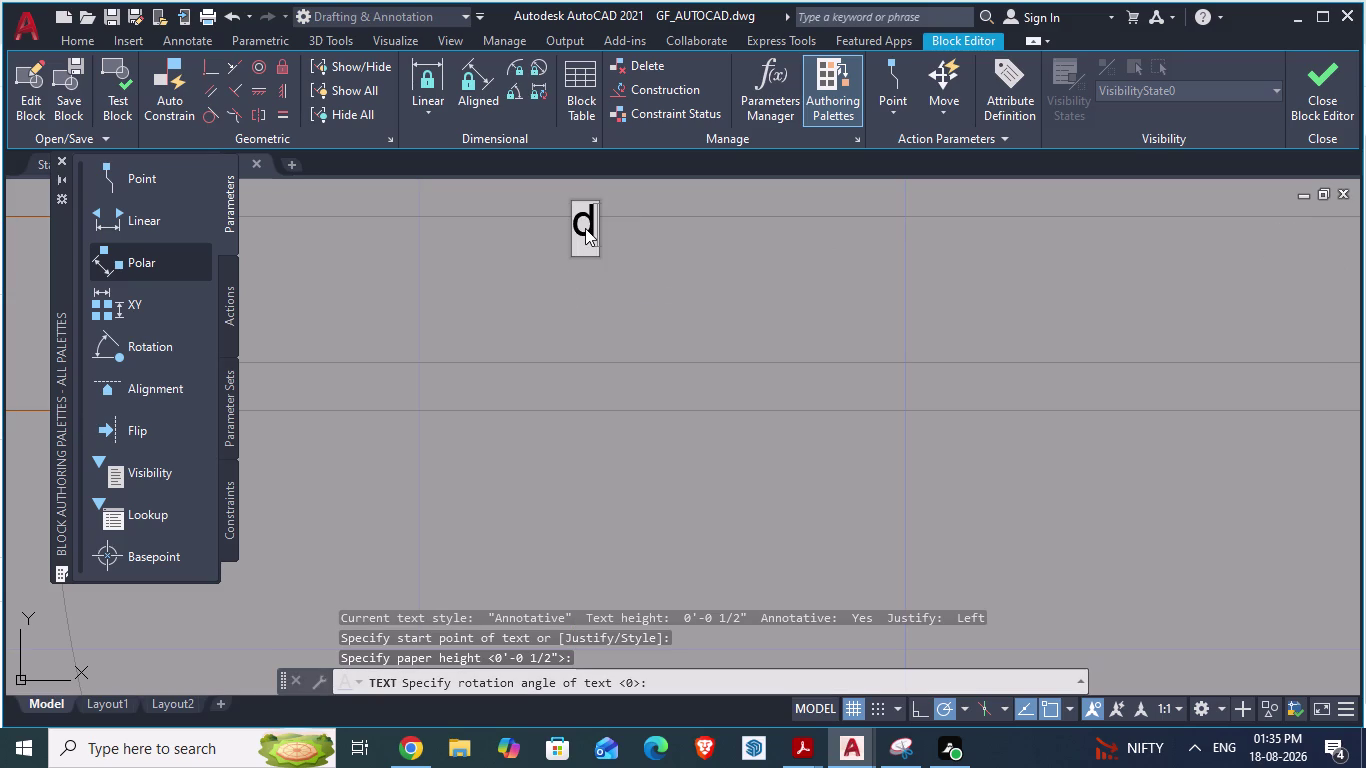
key(d)
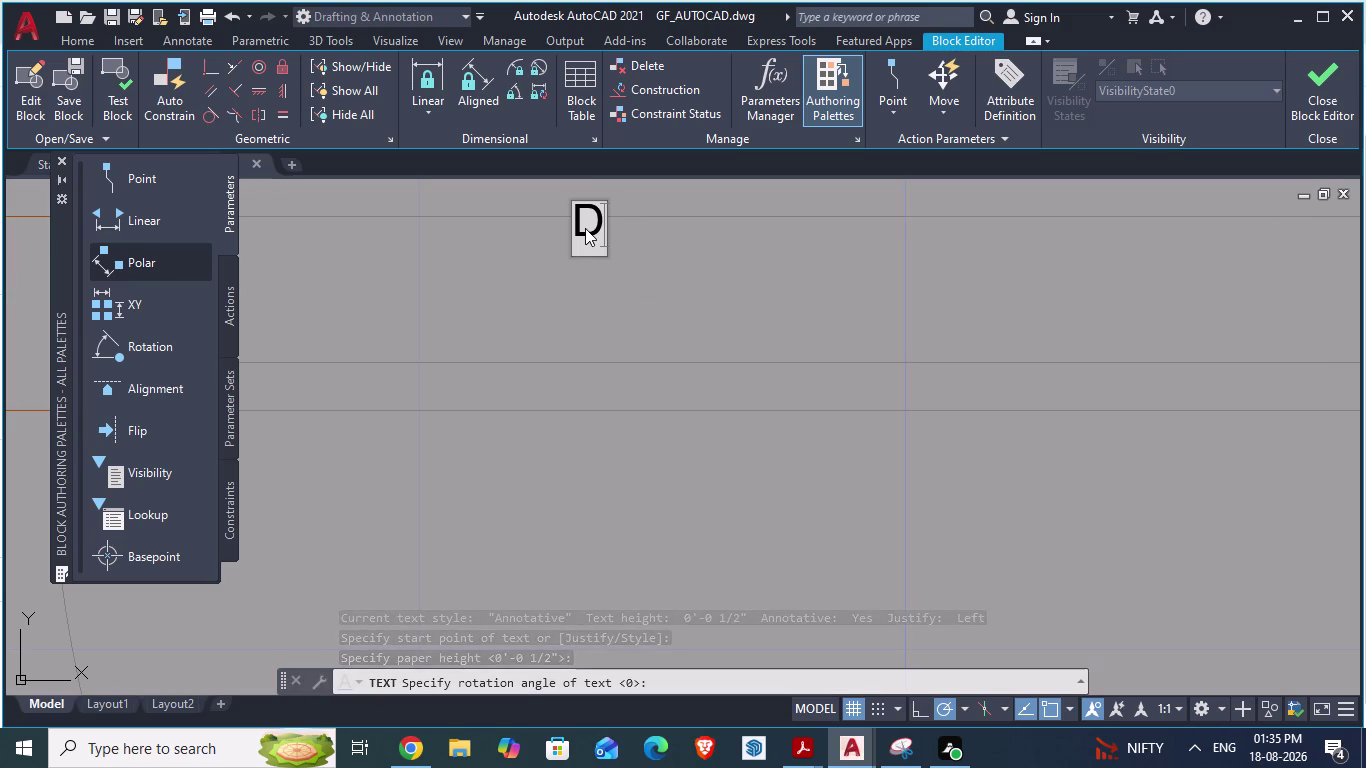
text(OOR)
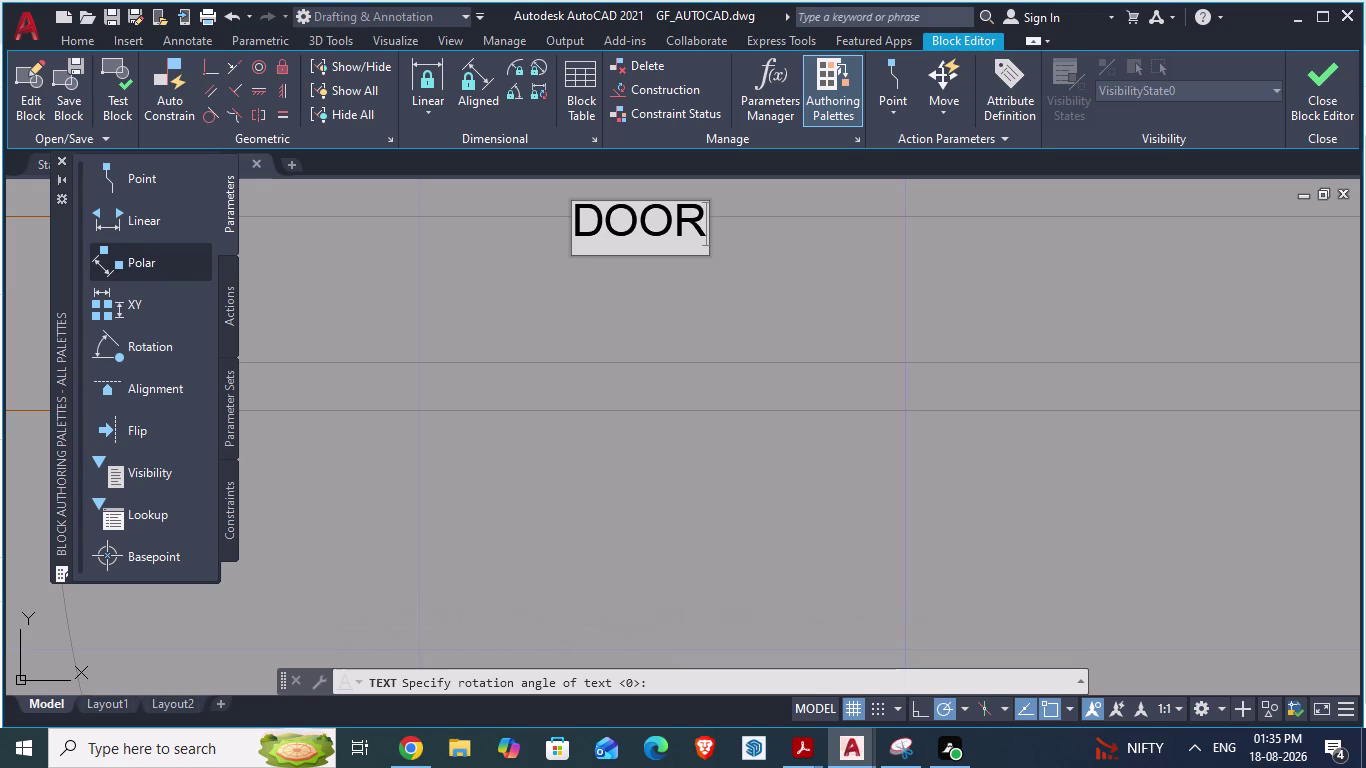
key(Return)
key(BackSpace)
click(632, 302)
key(Escape)
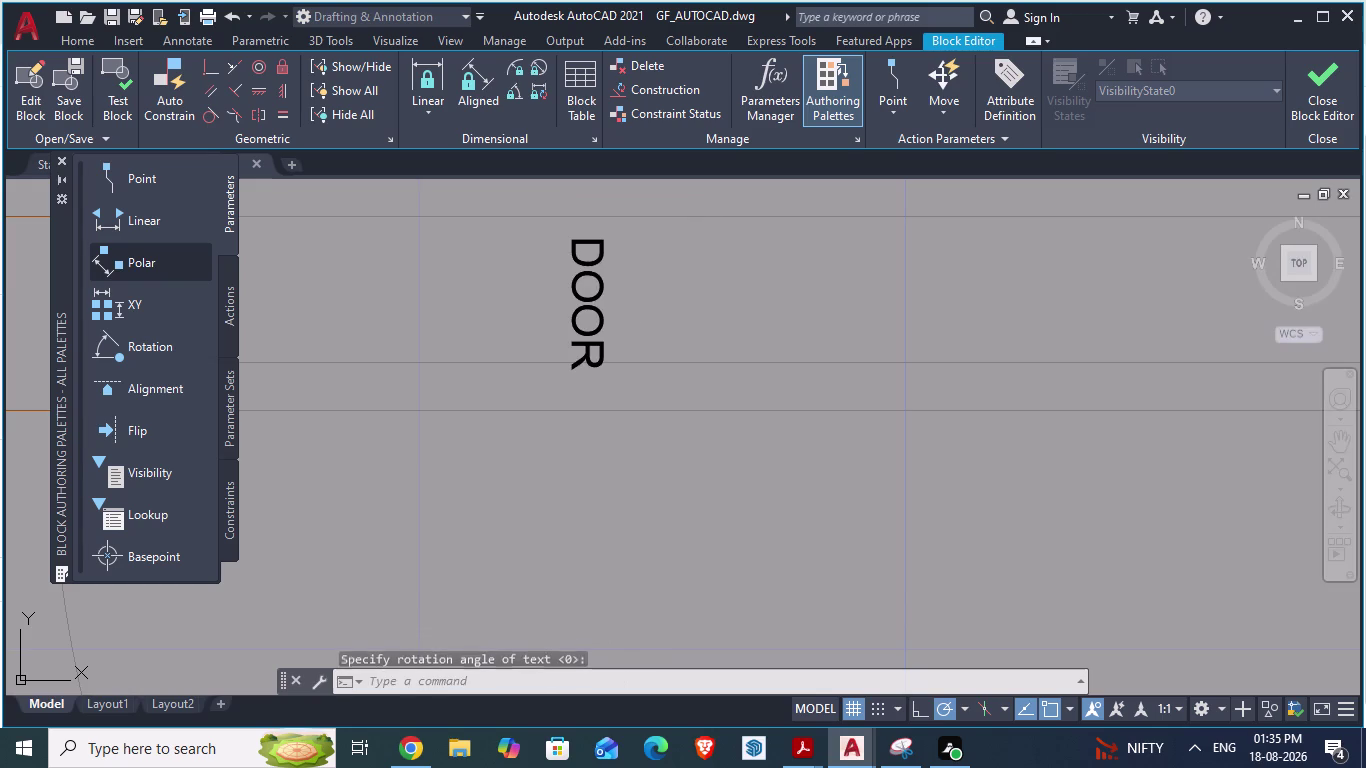
click(570, 238)
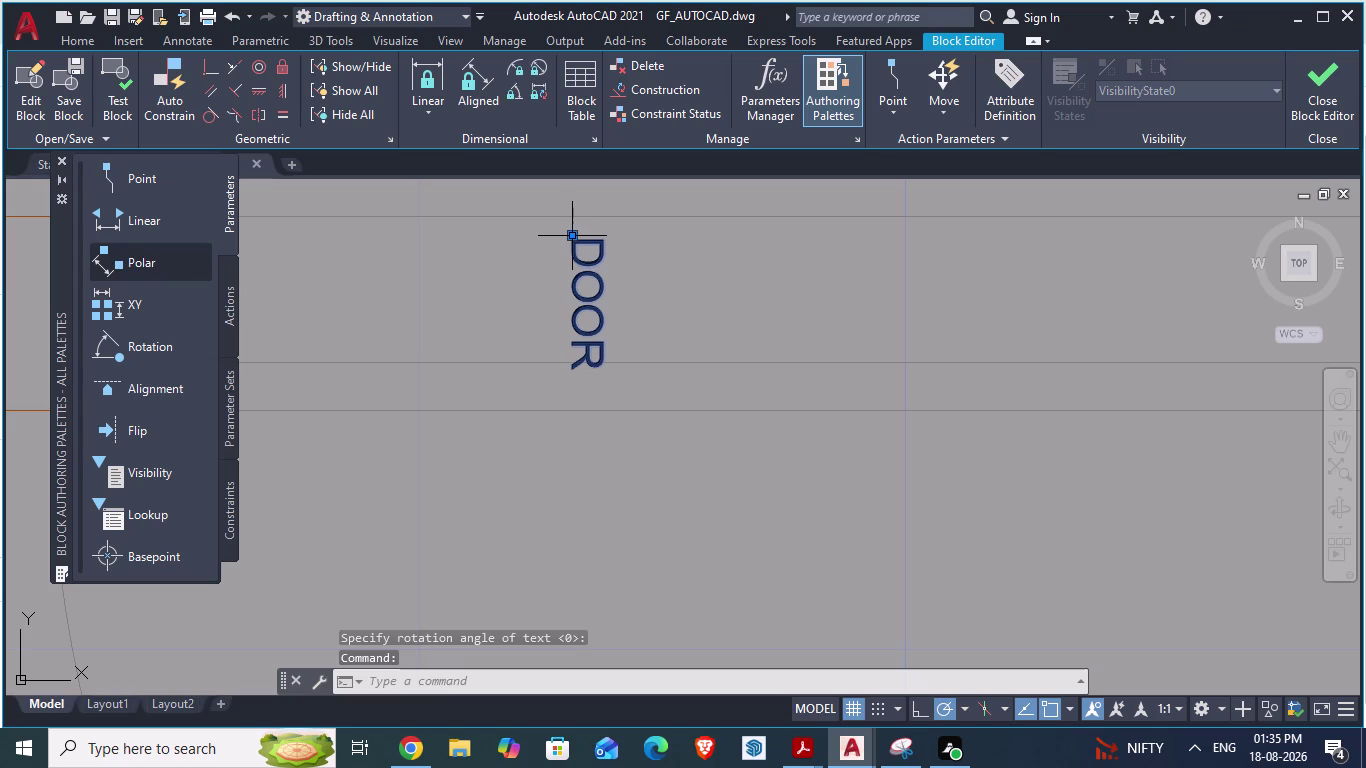
Start moving the DOOR label, then cancel the move.
key(m)
key(Return)
drag(570, 238, 593, 237)
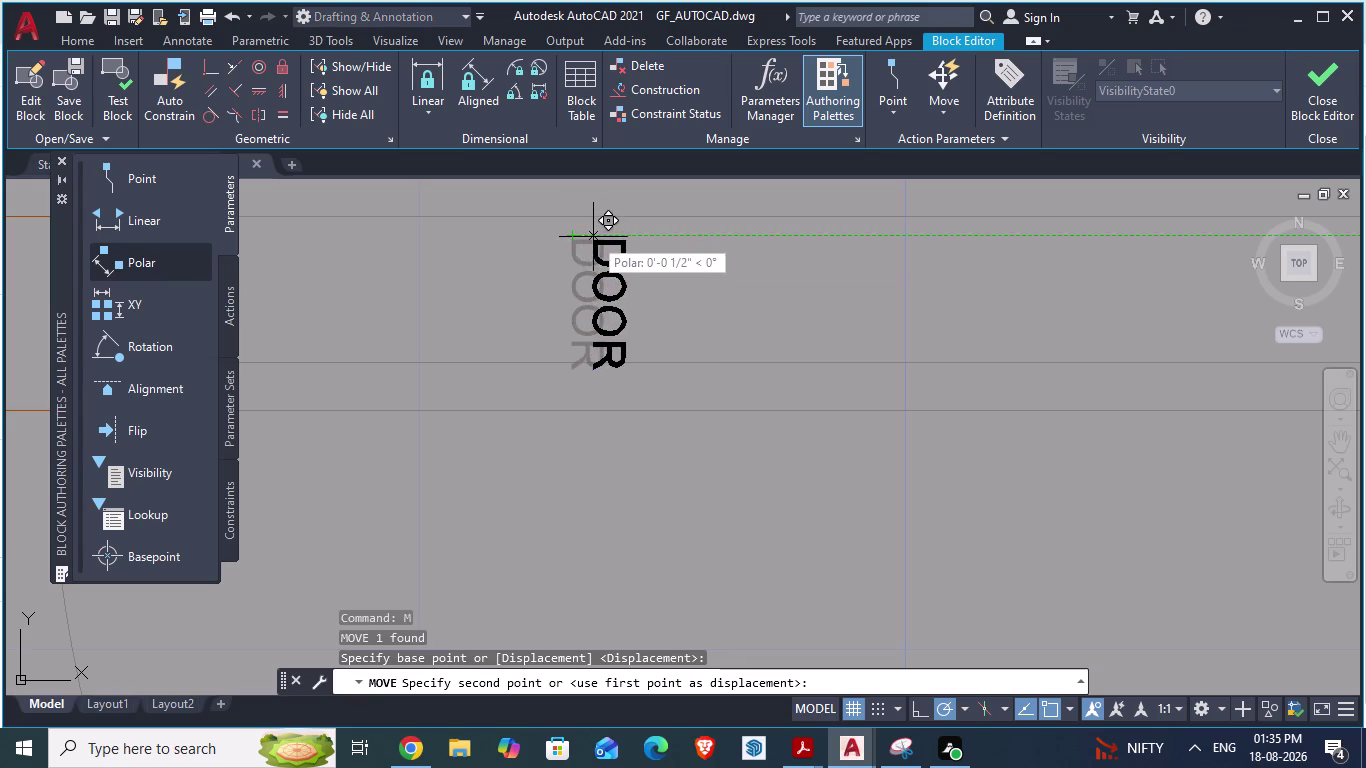
drag(593, 237, 531, 239)
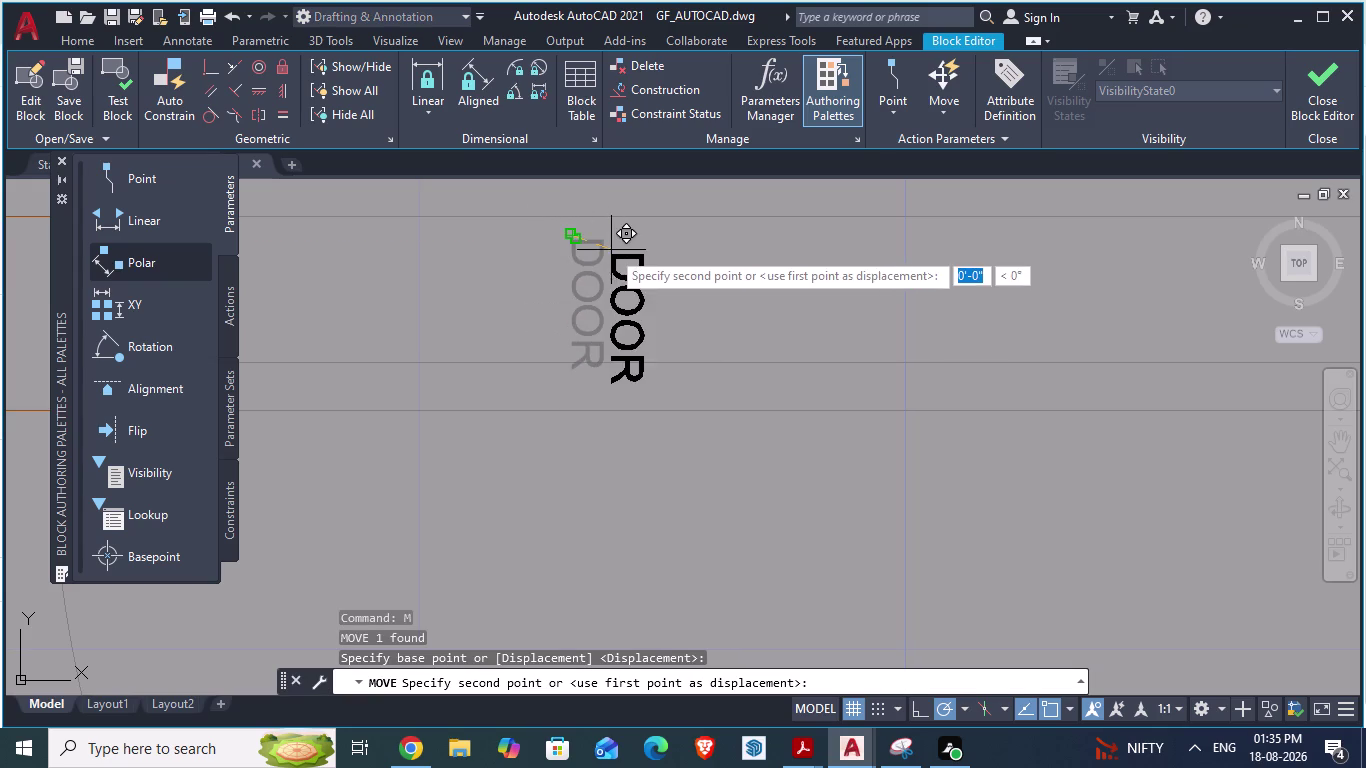
click(611, 250)
key(Escape)
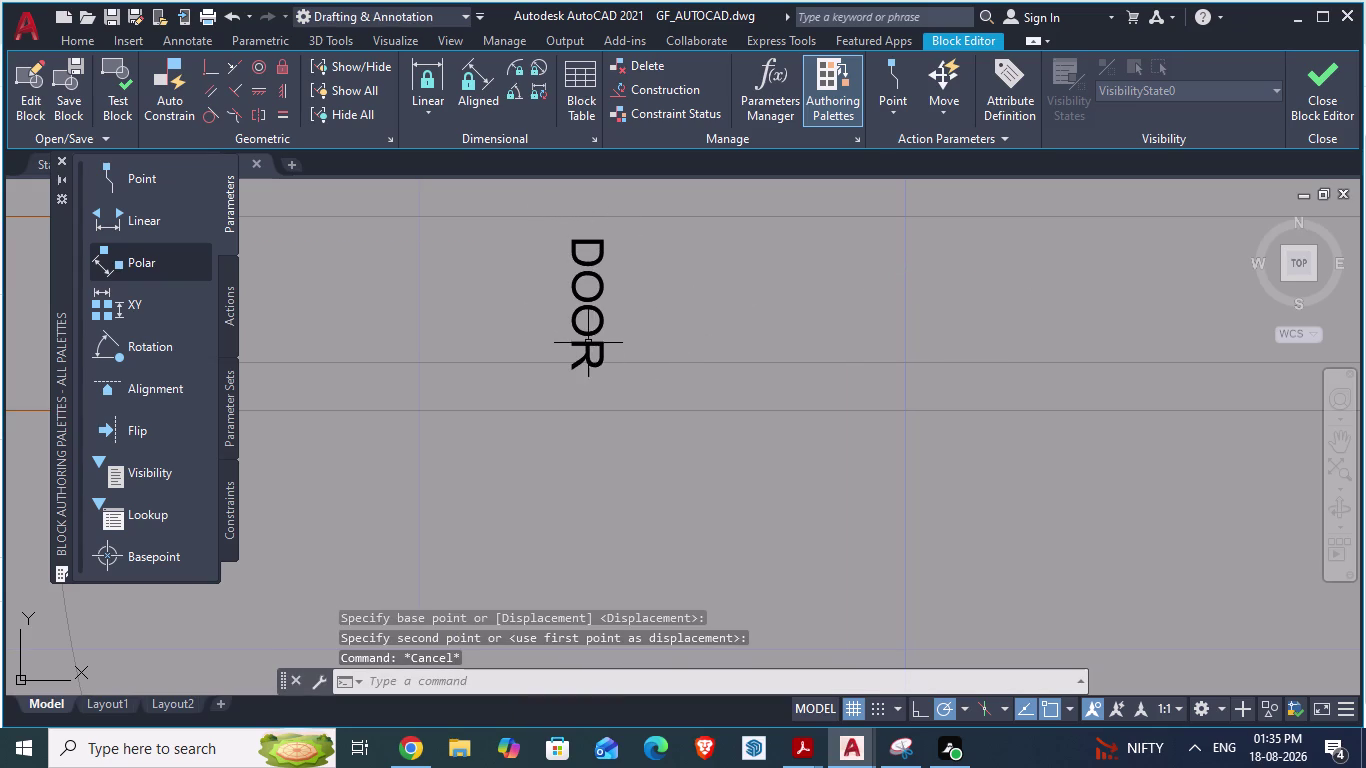
Rotate the DOOR label 90° with RO so it reads horizontally.
click(582, 343)
text(ro)
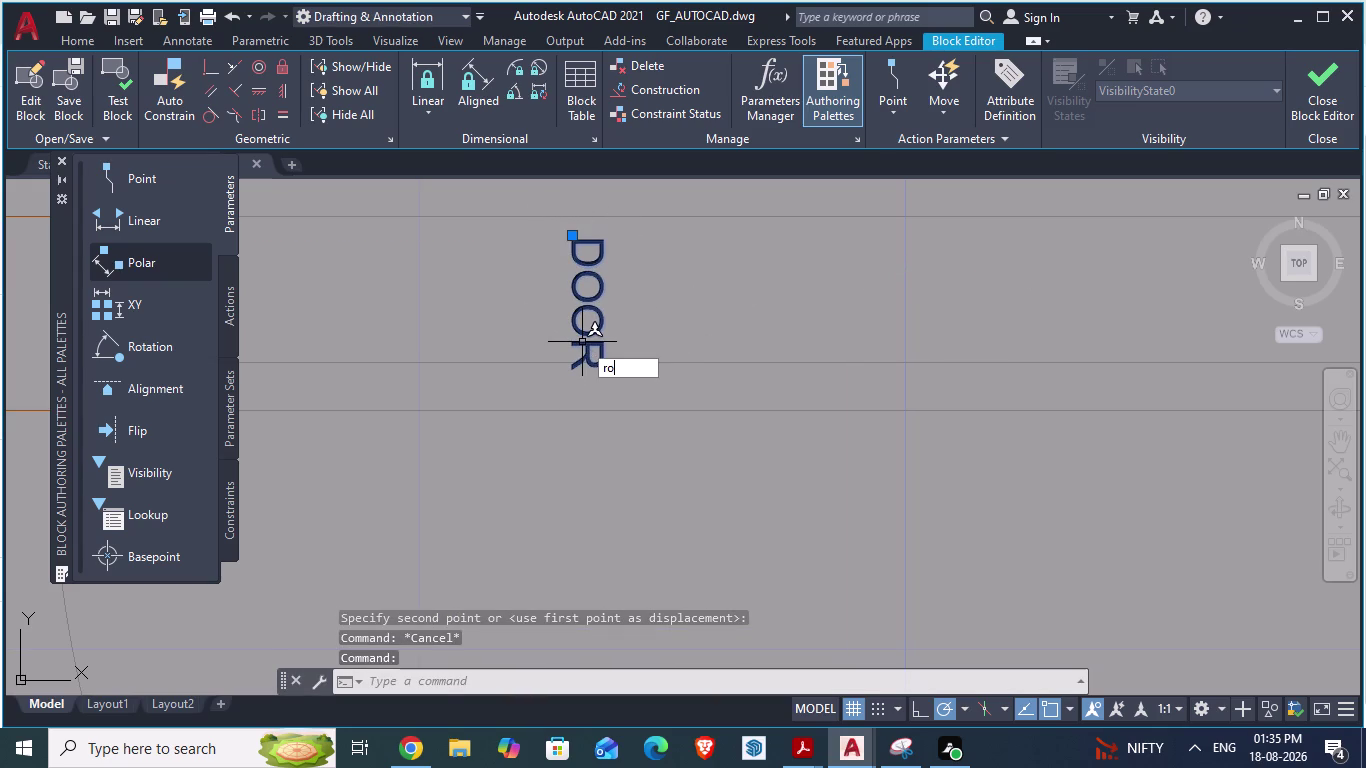
key(Return)
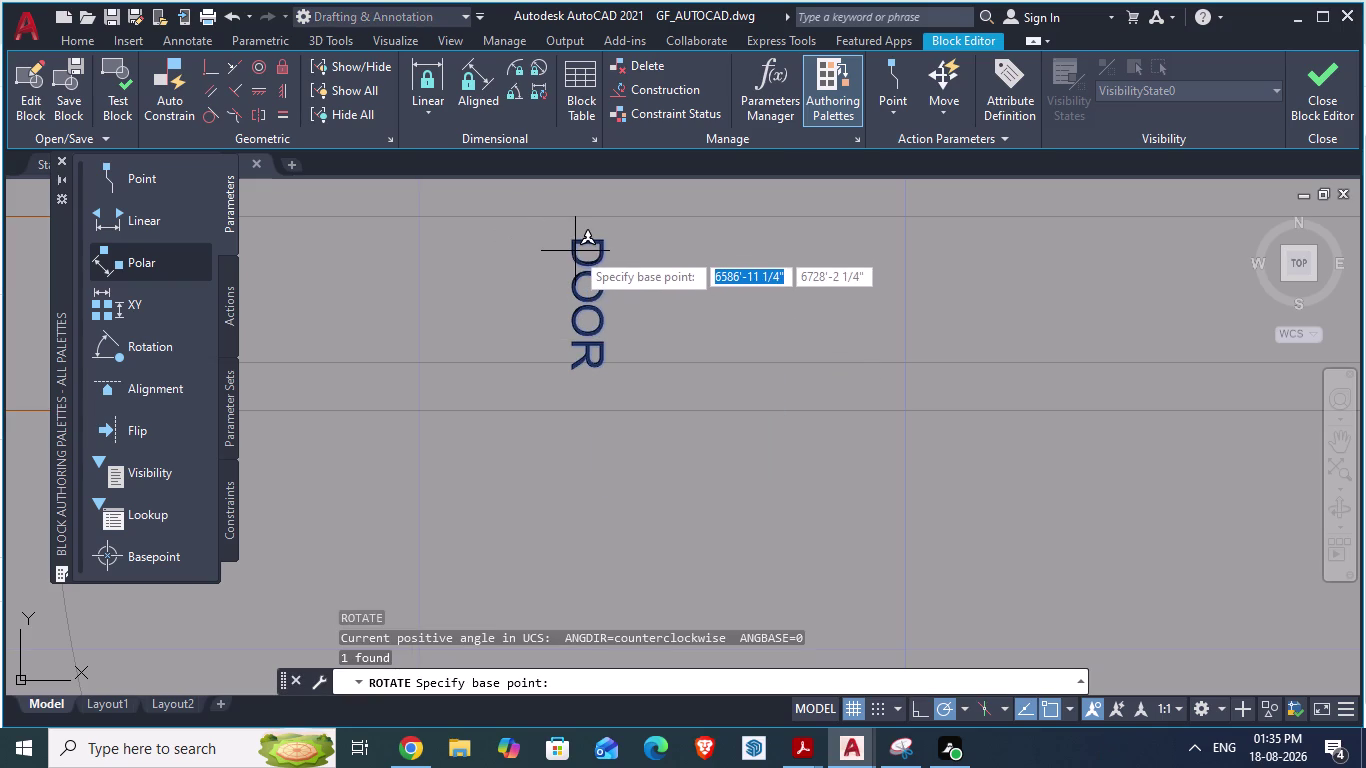
drag(567, 250, 538, 299)
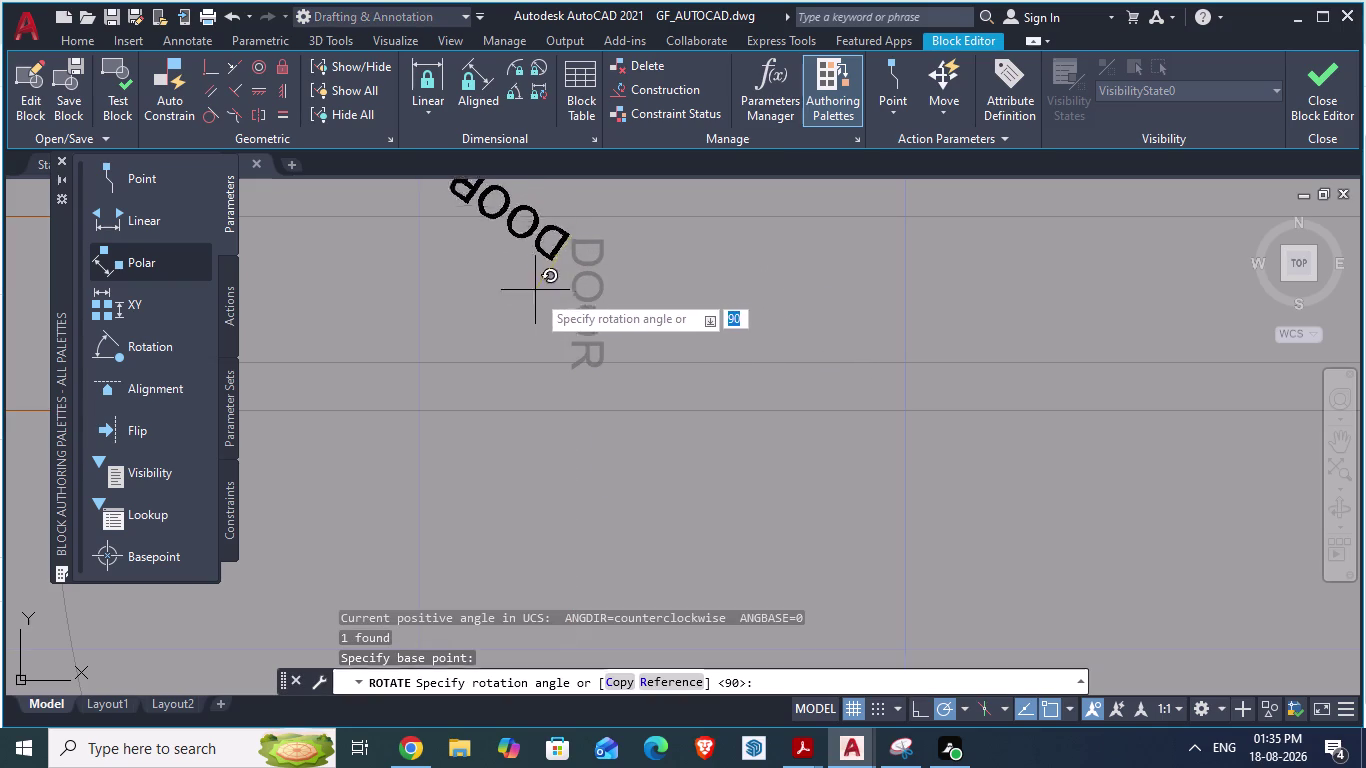
drag(538, 299, 769, 271)
scroll(down, 3)
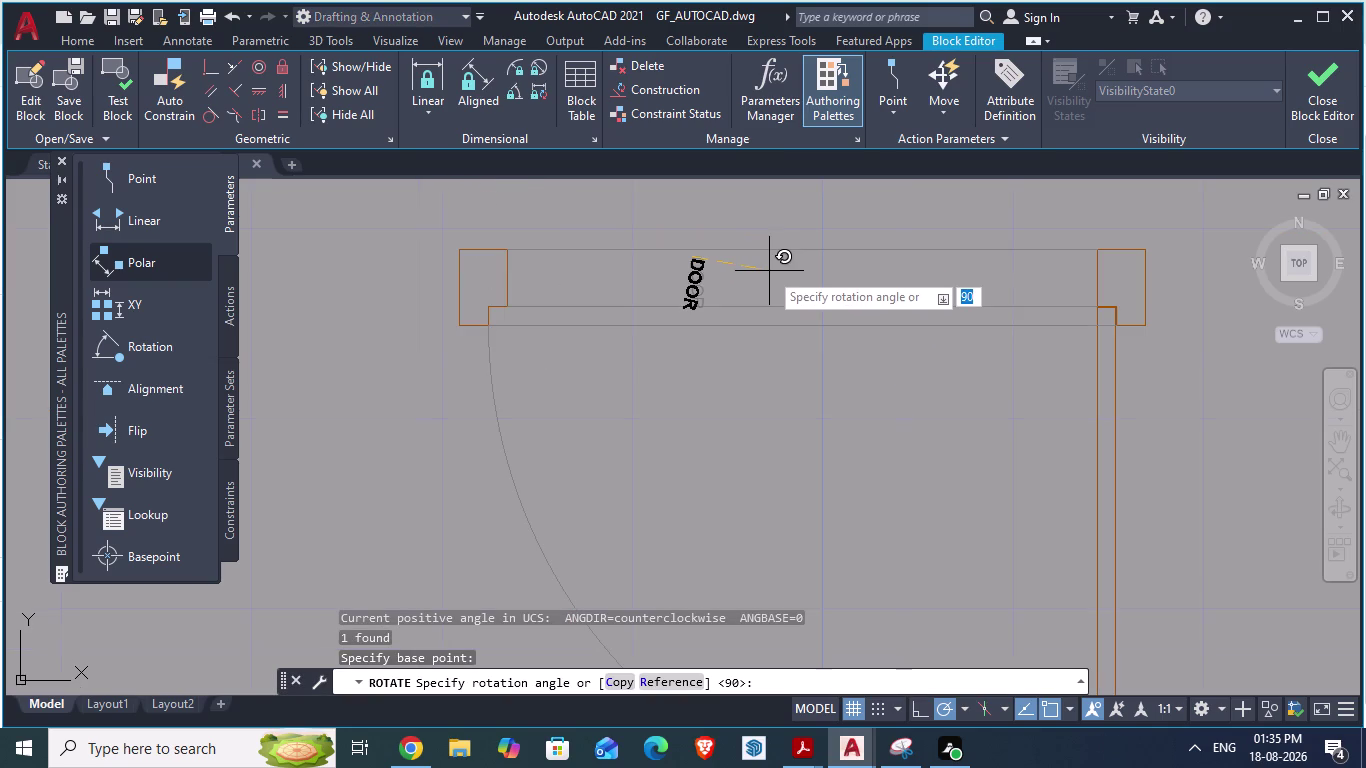
drag(769, 271, 832, 261)
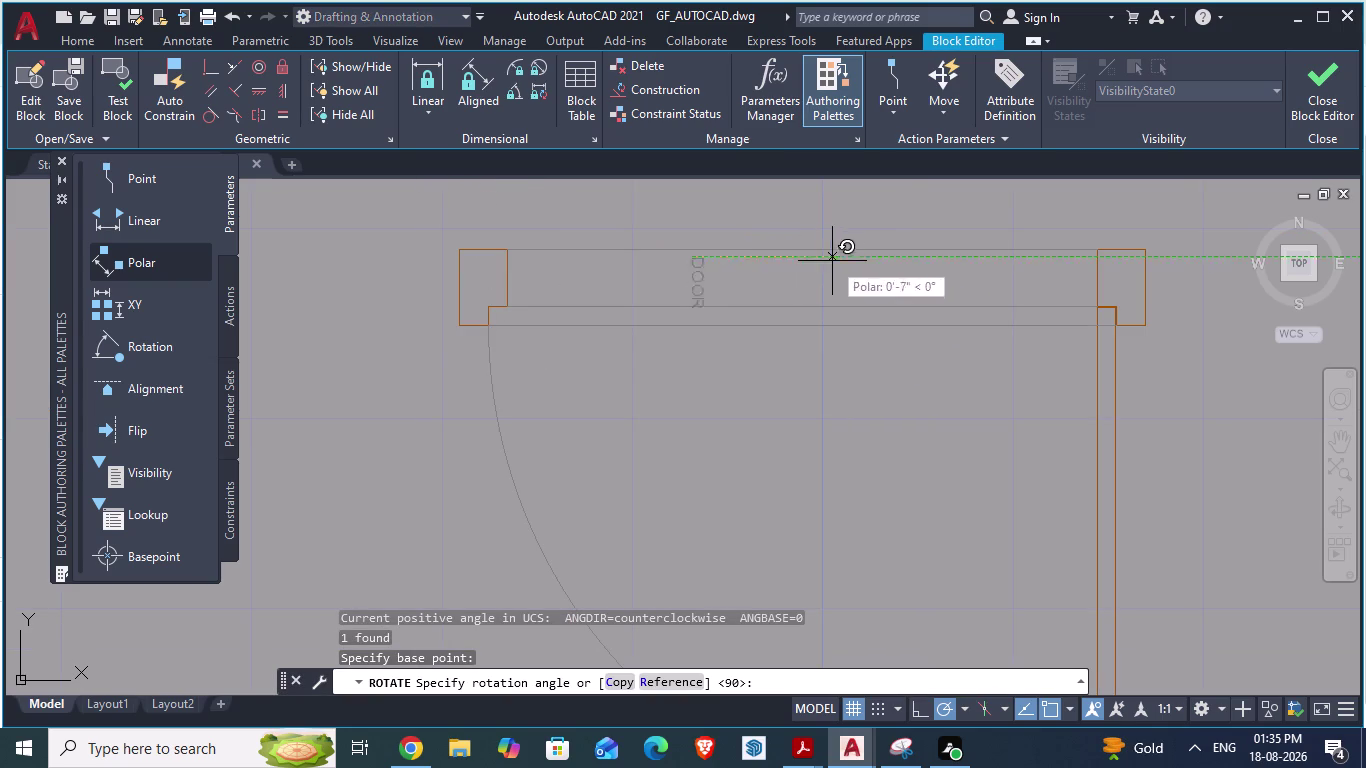
drag(832, 261, 657, 216)
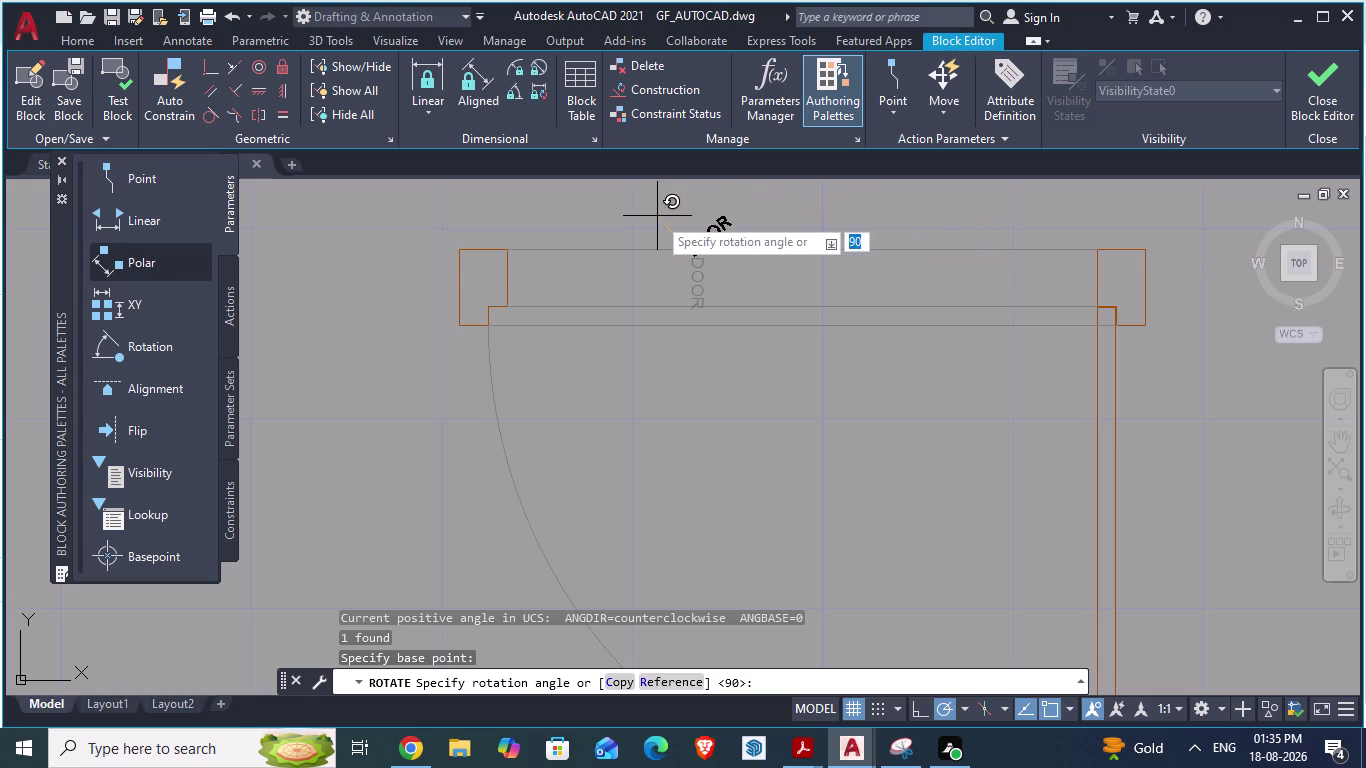
drag(657, 216, 699, 227)
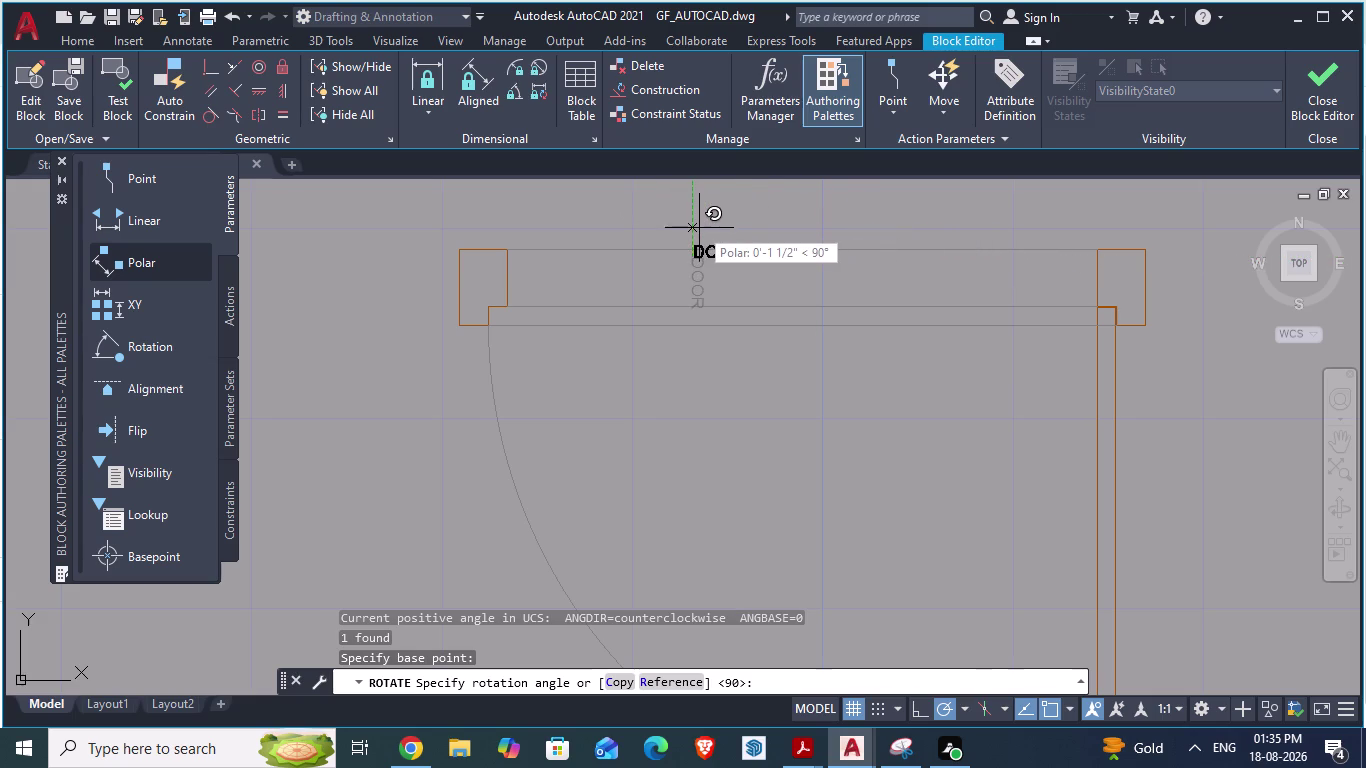
click(699, 228)
scroll(up, 3)
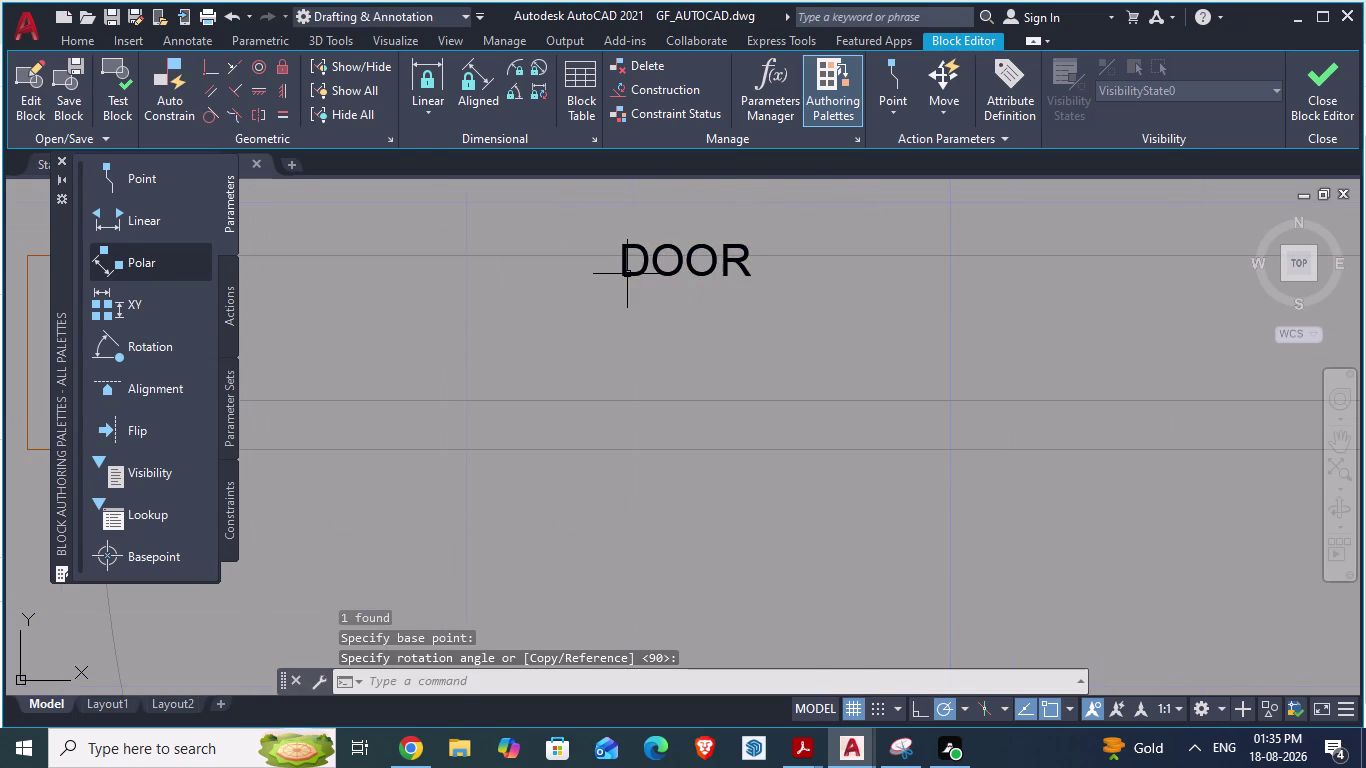
Move the horizontal DOOR label into the door frame's top band, then reselect it.
click(623, 274)
key(m)
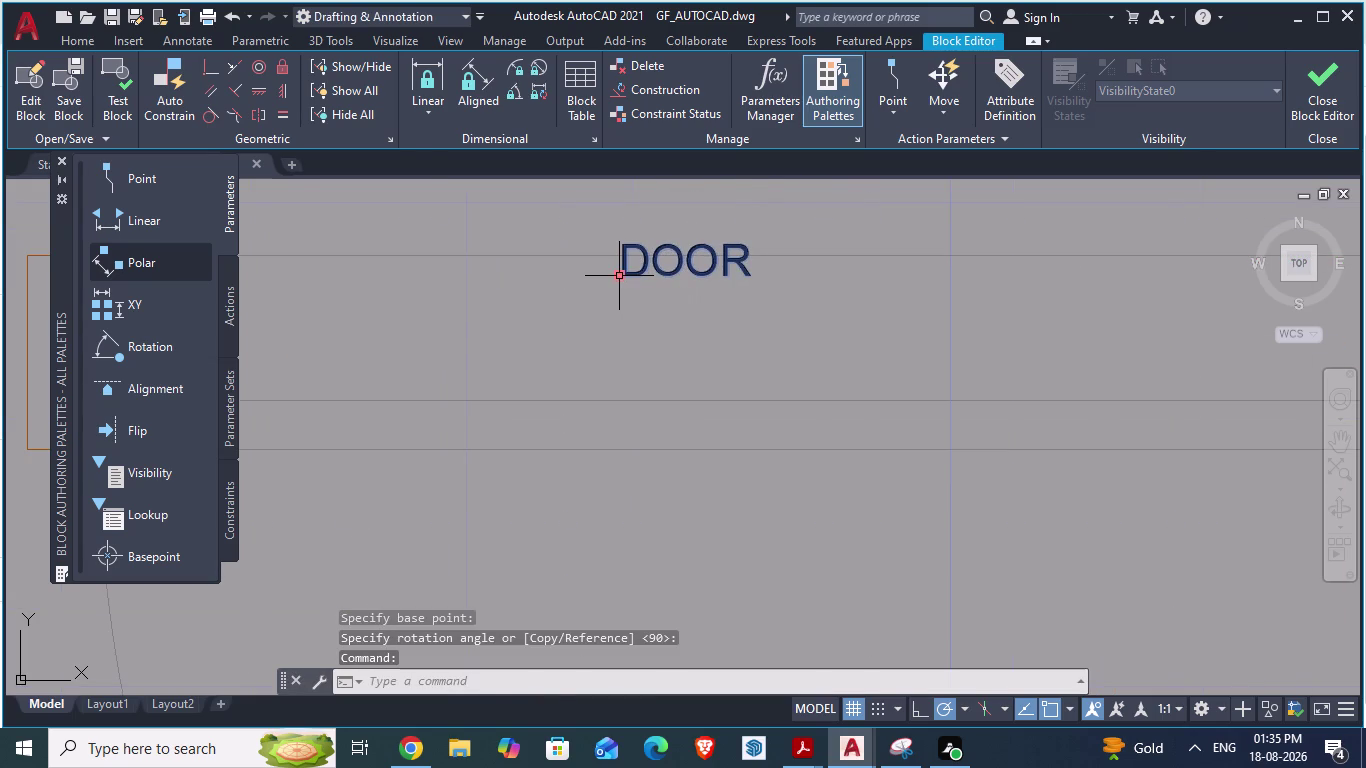
key(Return)
drag(623, 274, 661, 346)
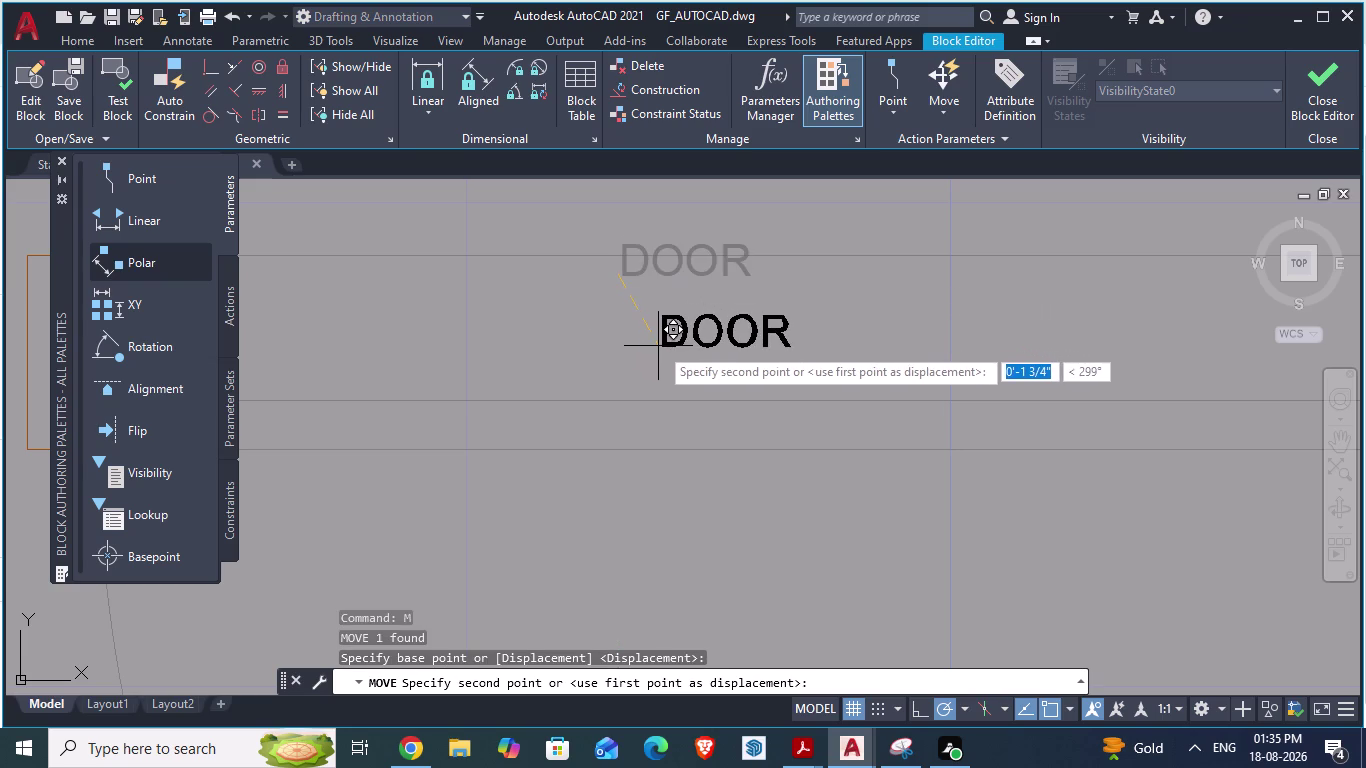
drag(661, 346, 667, 331)
click(667, 331)
scroll(down, 3)
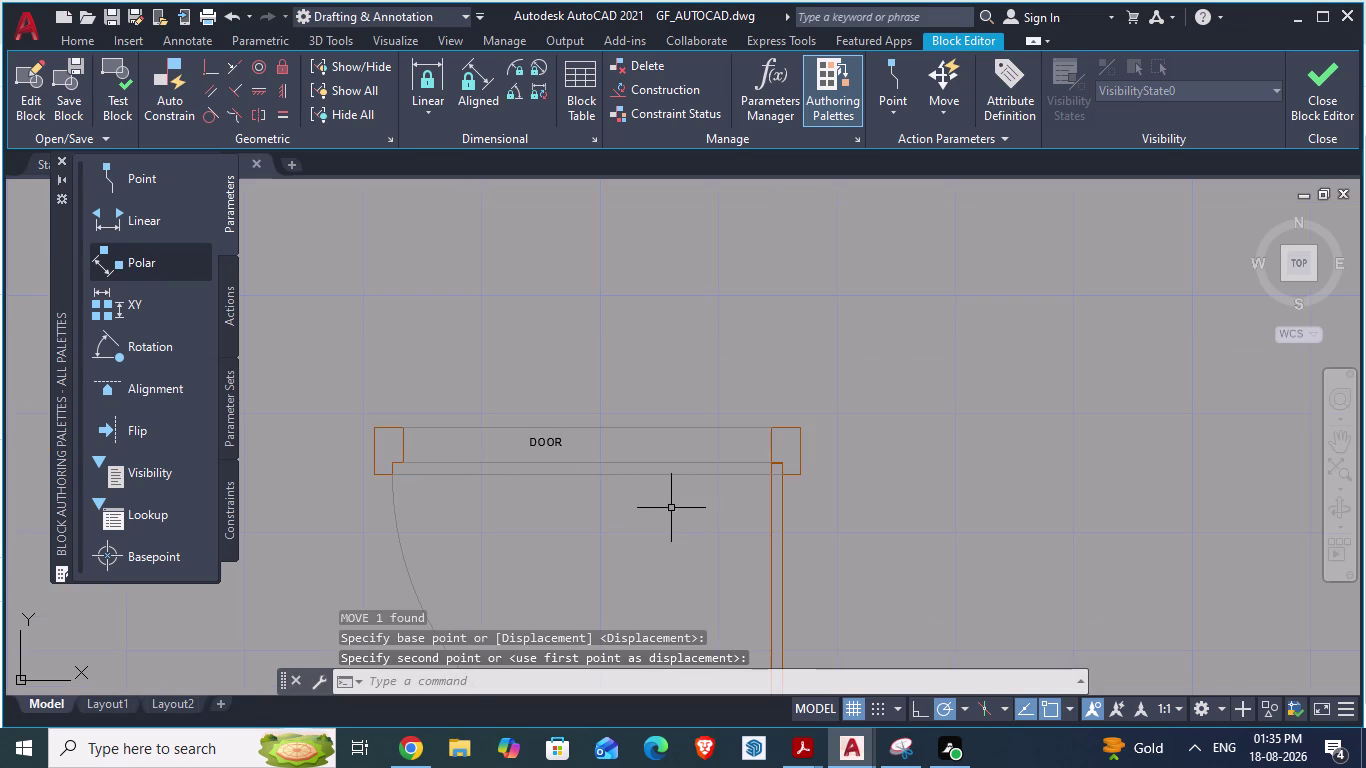
scroll(up, 3)
click(627, 358)
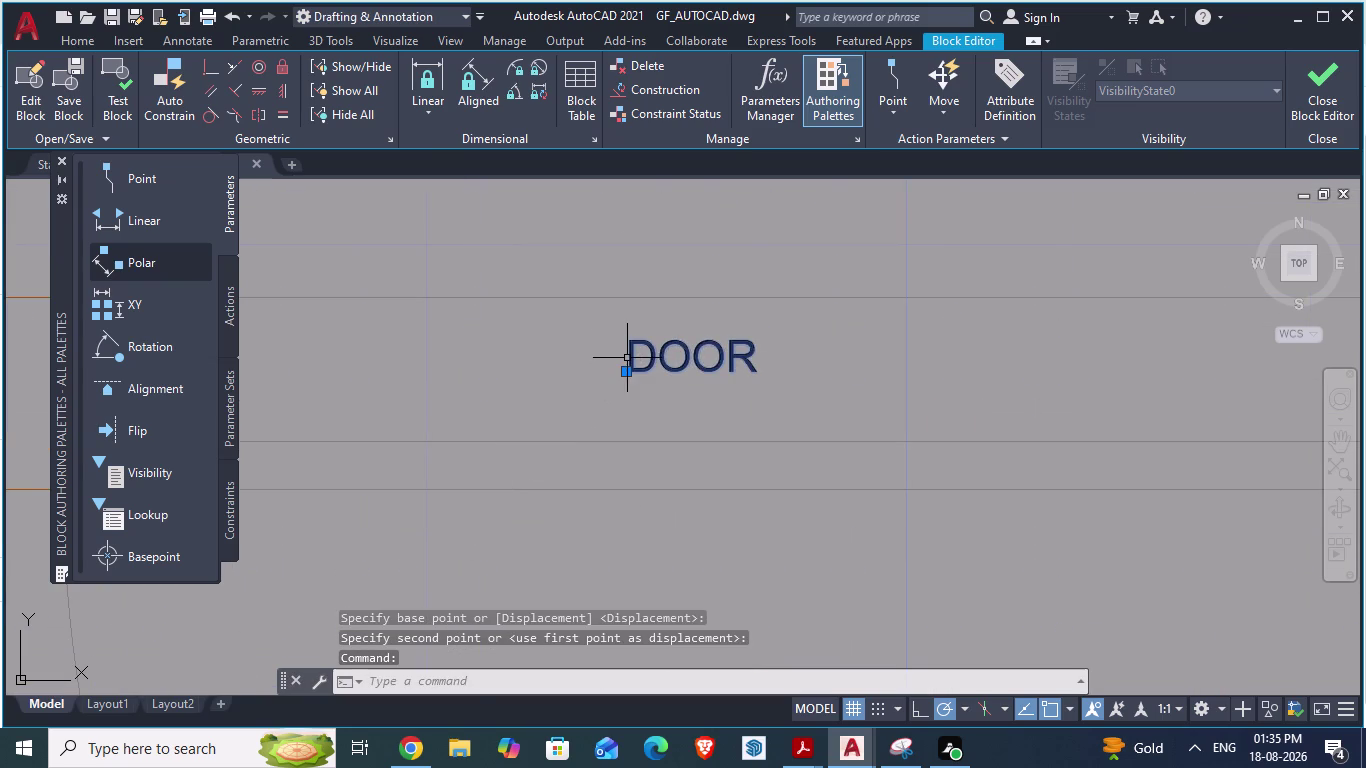
right_click(627, 358)
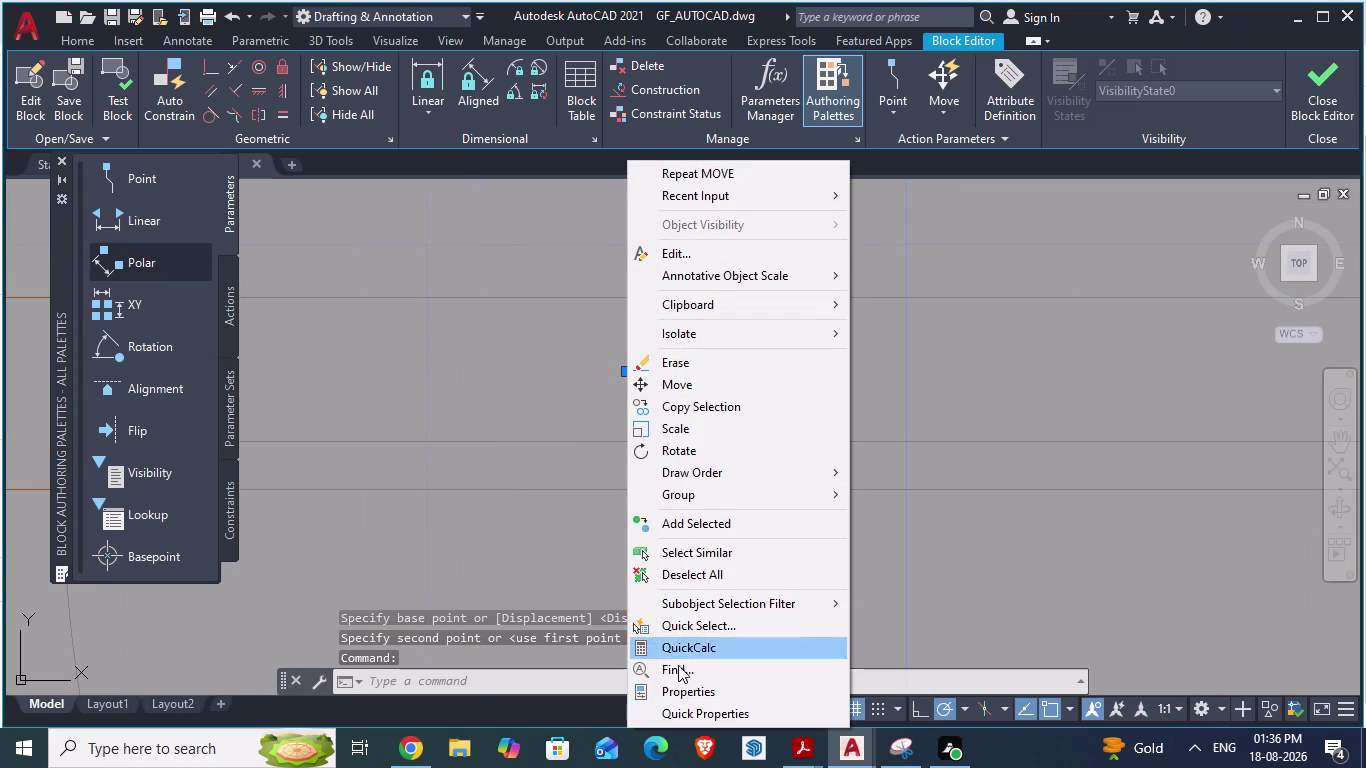
Open the DOOR label's Properties and set its text height to 1'.
click(681, 684)
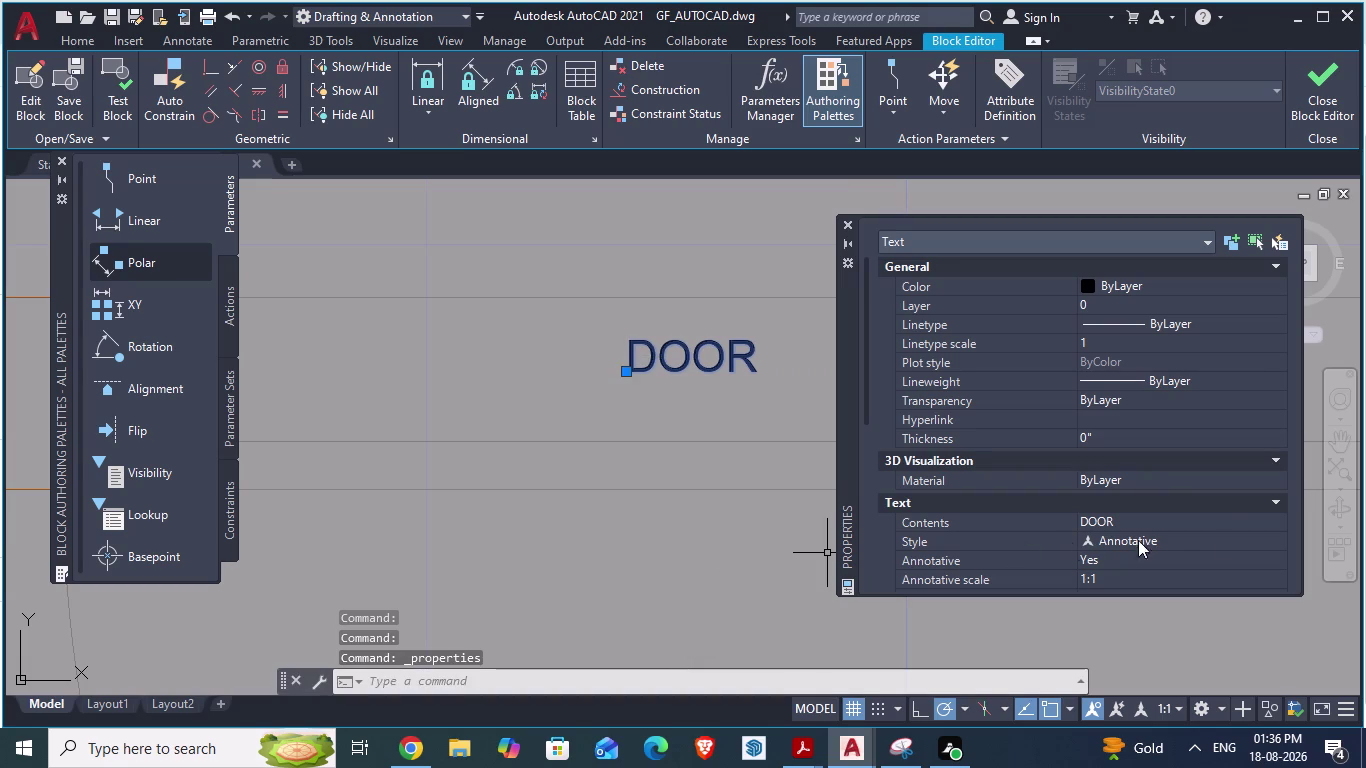
scroll(down, 3)
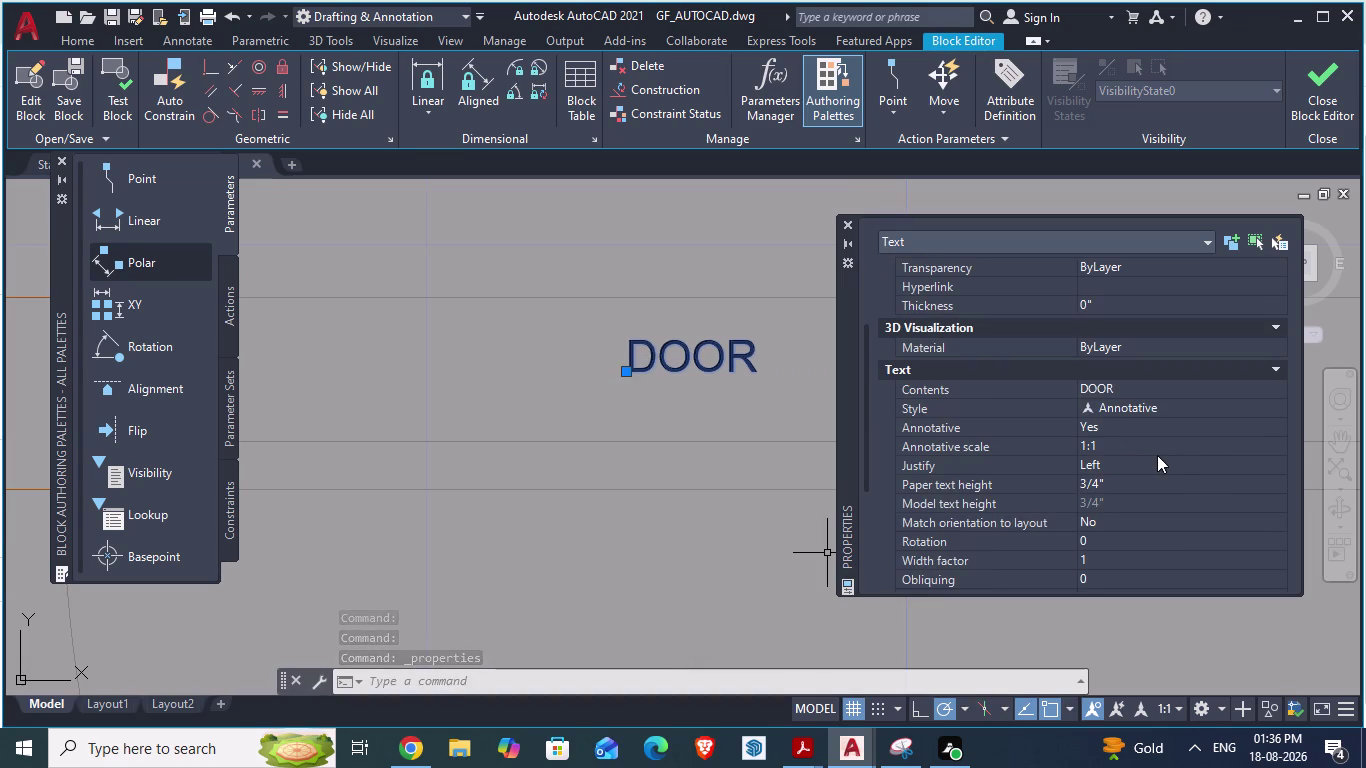
click(1101, 485)
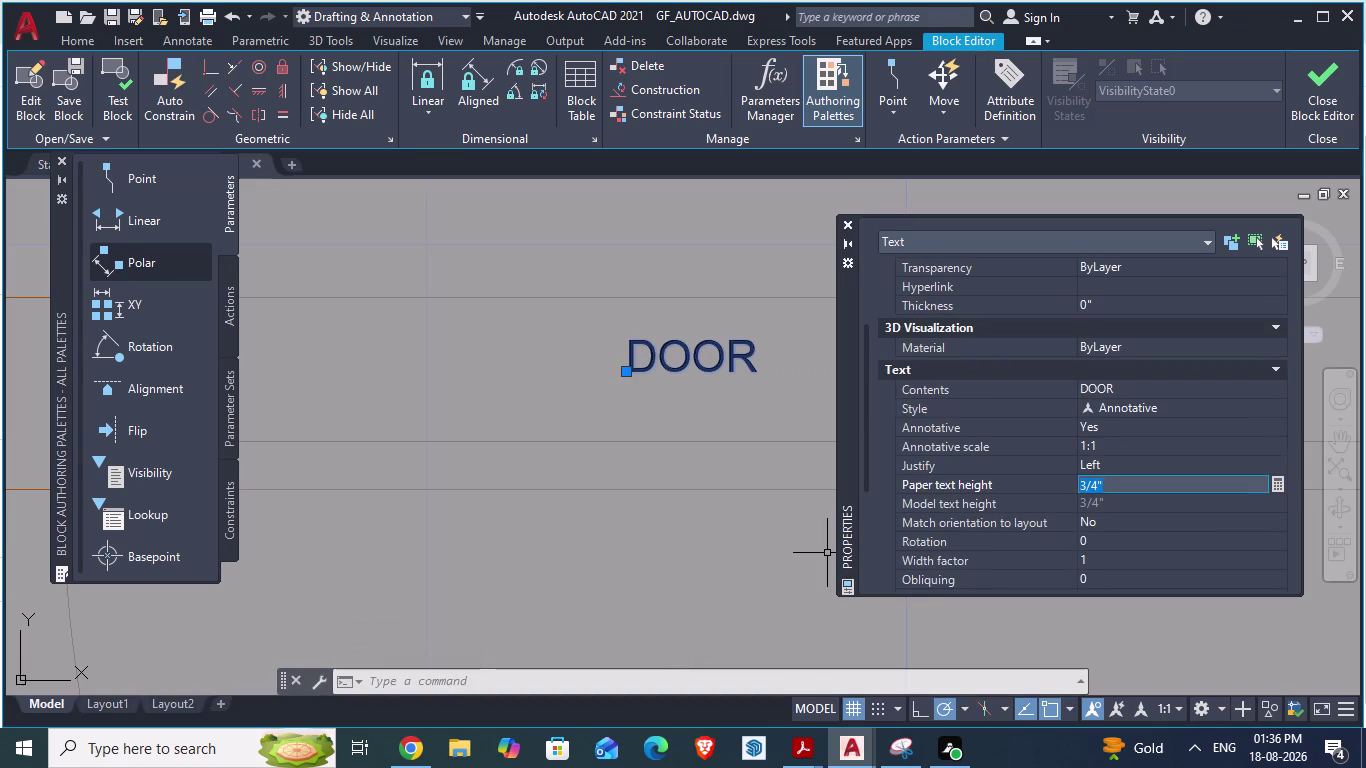
text(1')
key(Return)
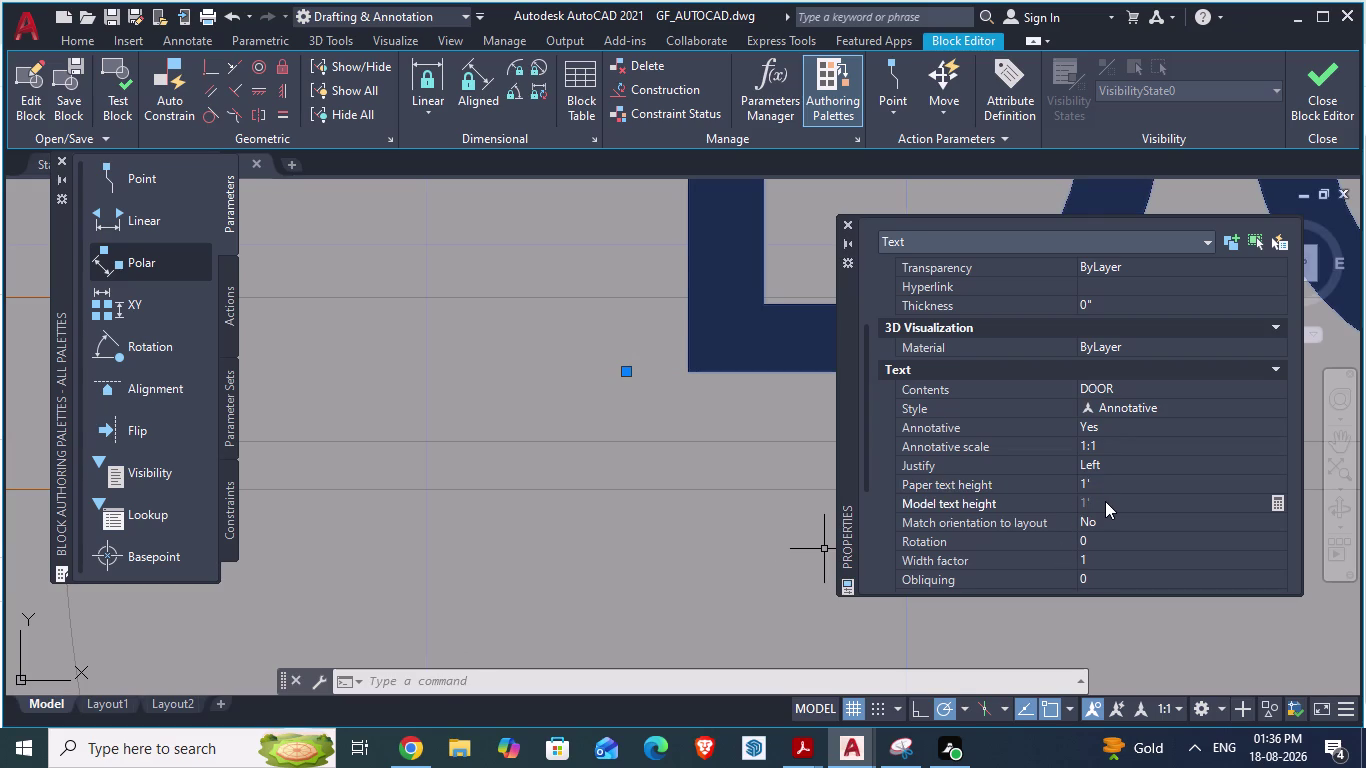
click(1105, 501)
click(1097, 501)
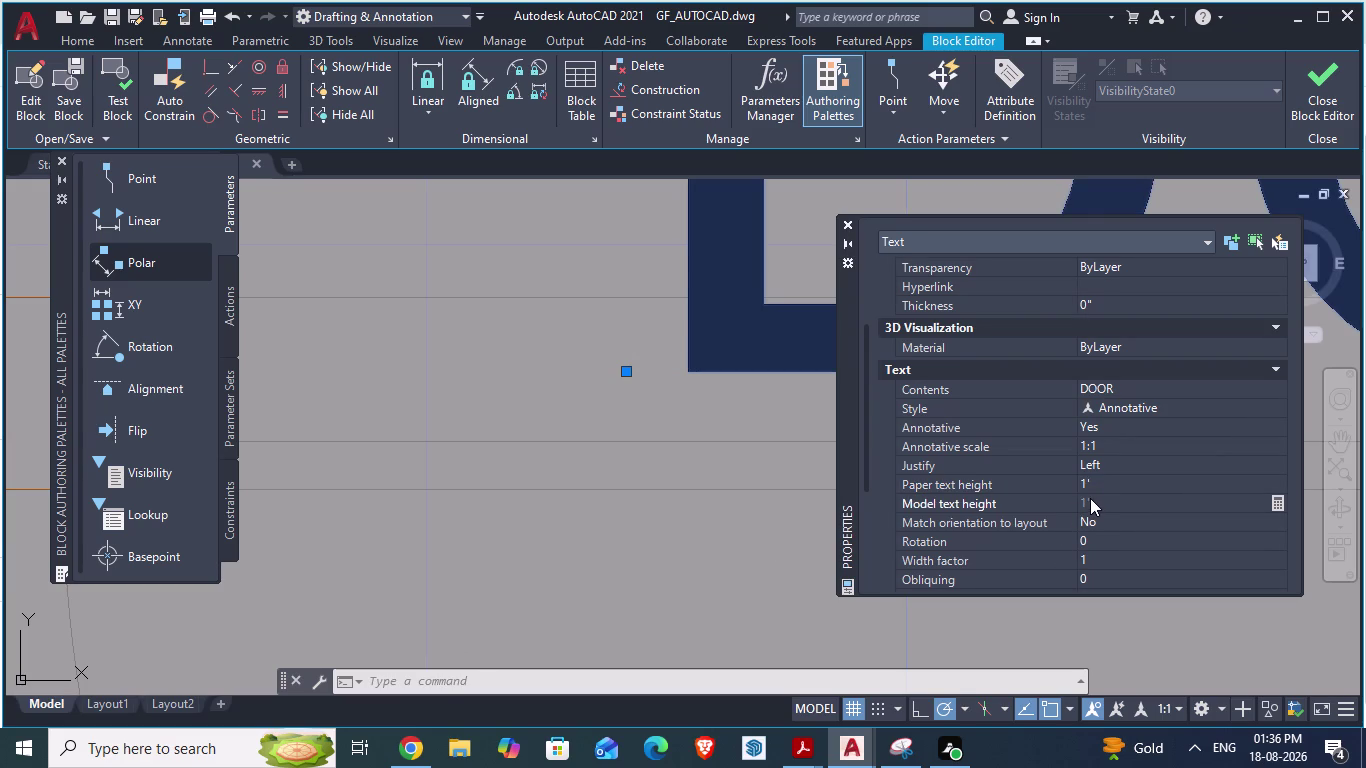
click(1090, 498)
click(701, 315)
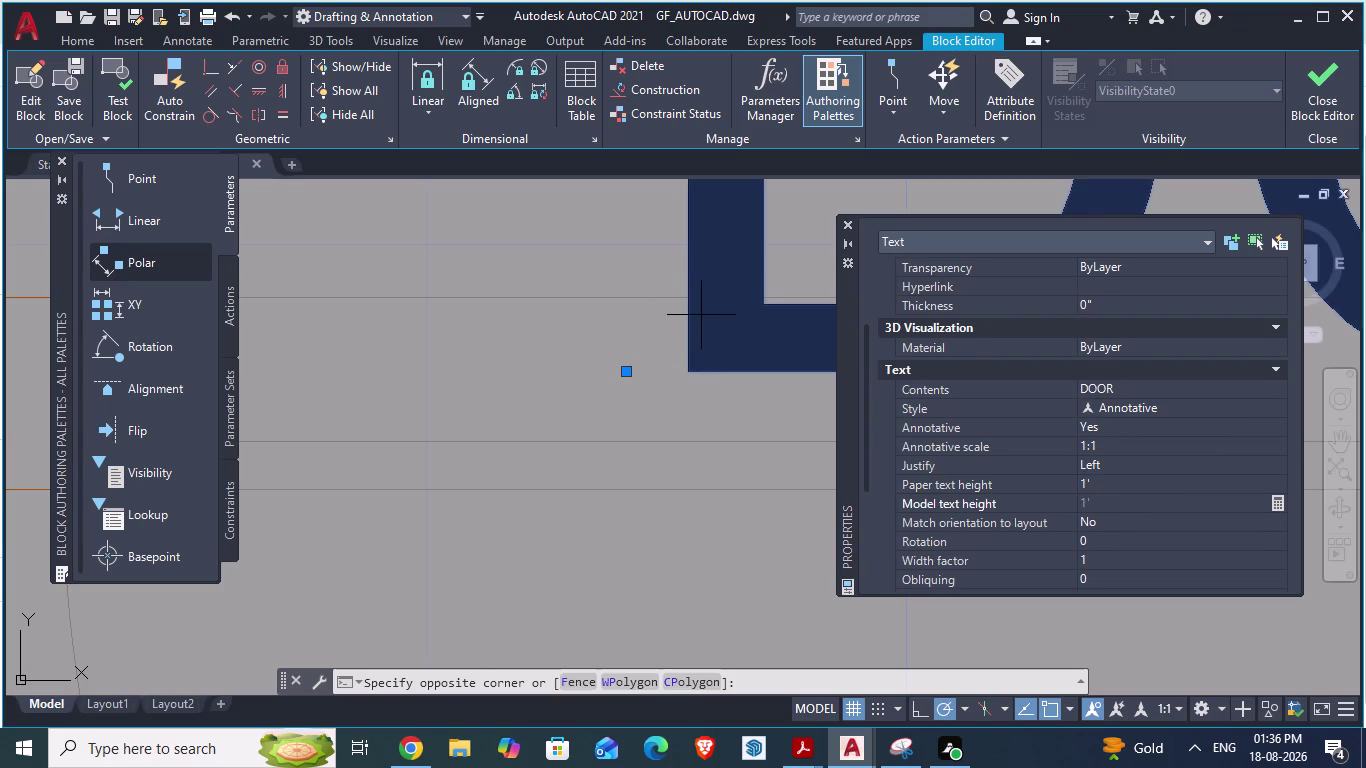
key(Escape)
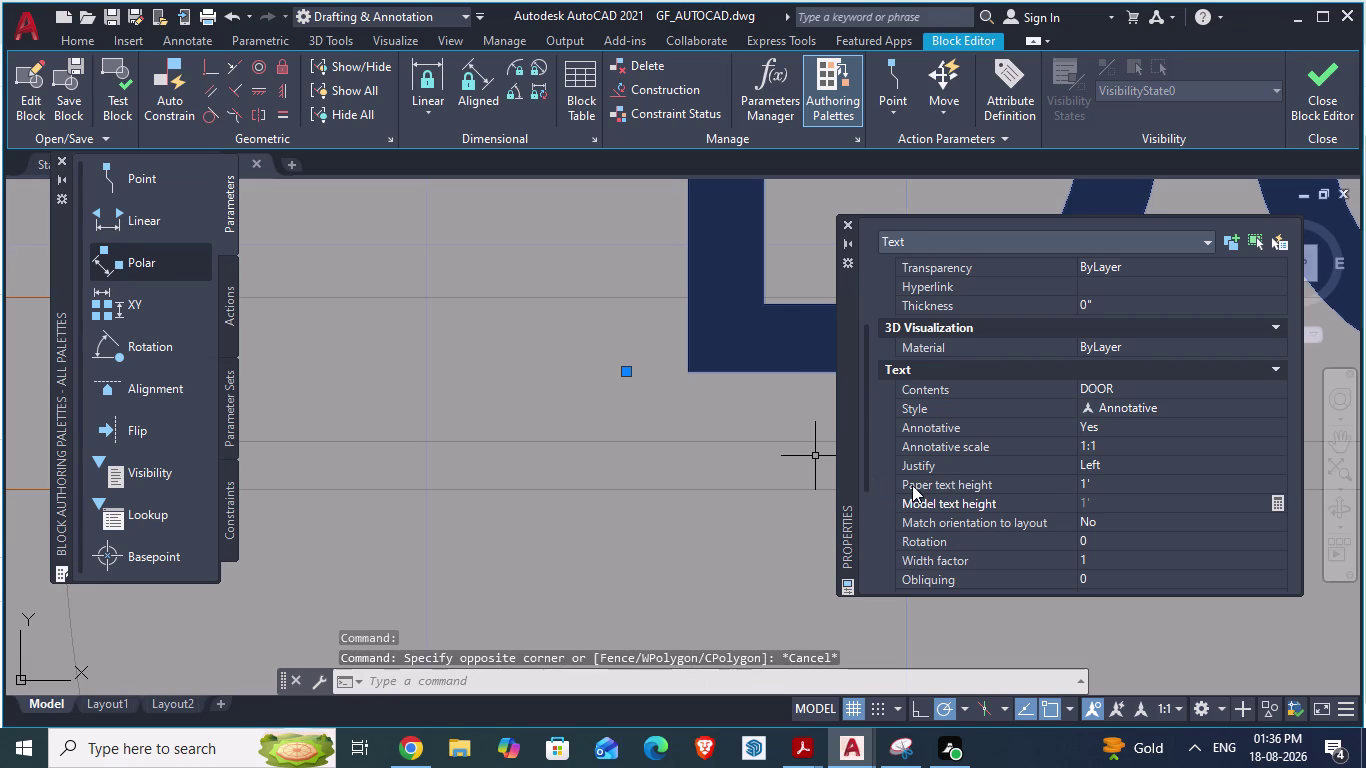
Change the label's text height to 0.5', then to 2".
click(1083, 483)
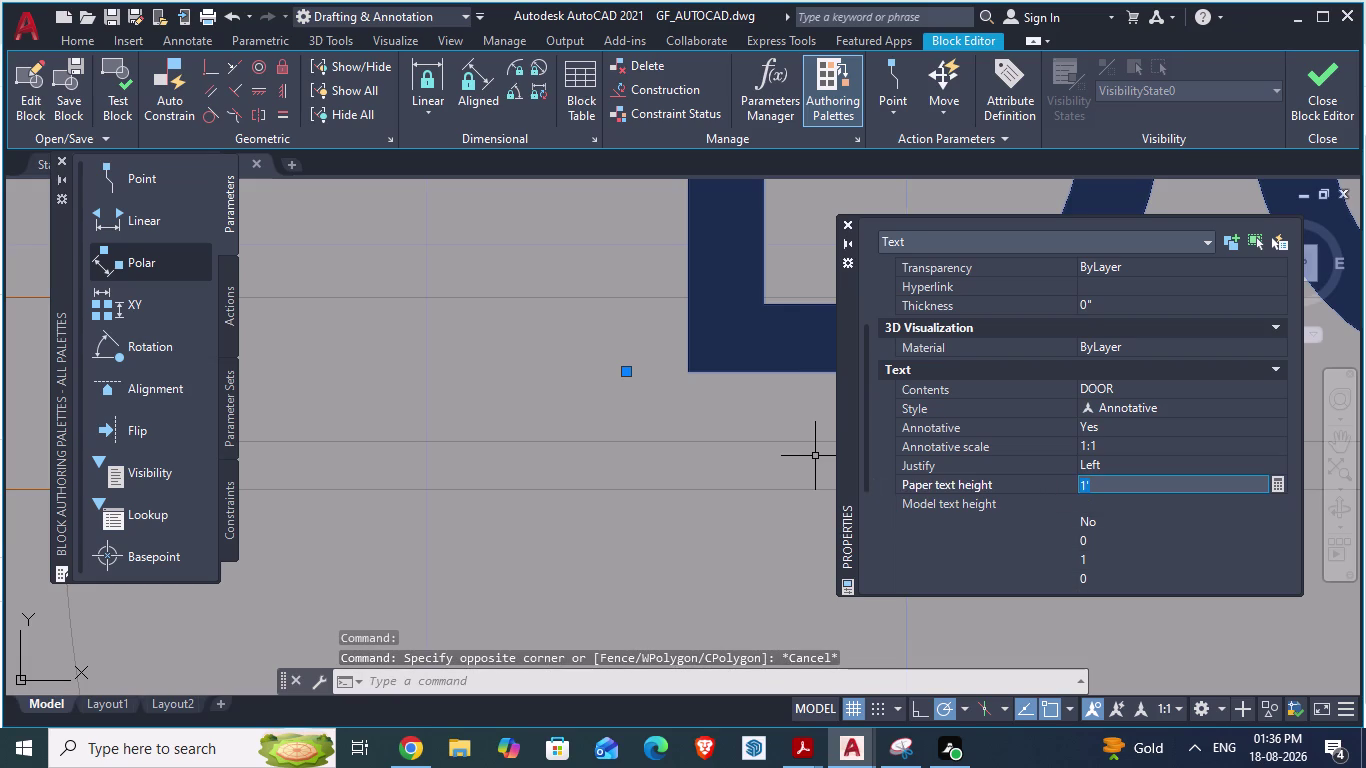
text(0.)
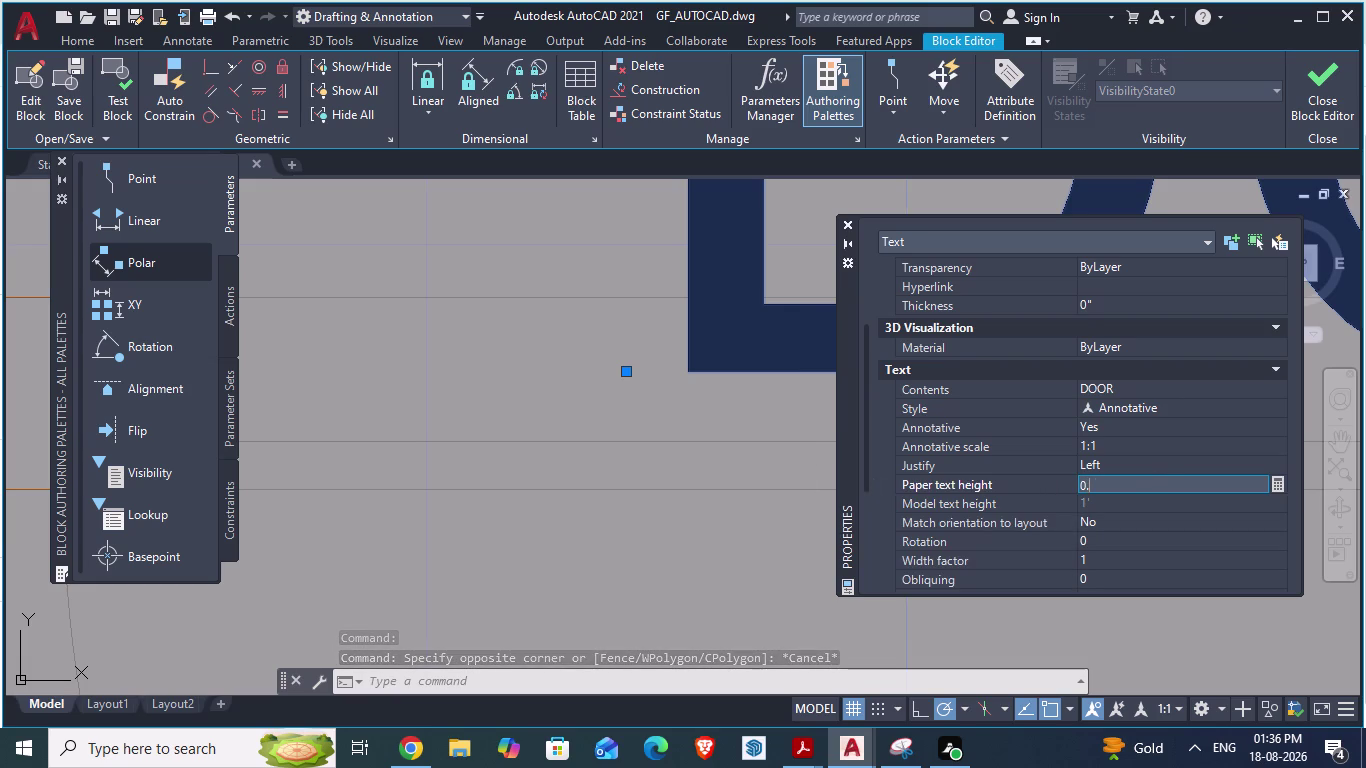
text(5)
key(apostrophe)
key(Return)
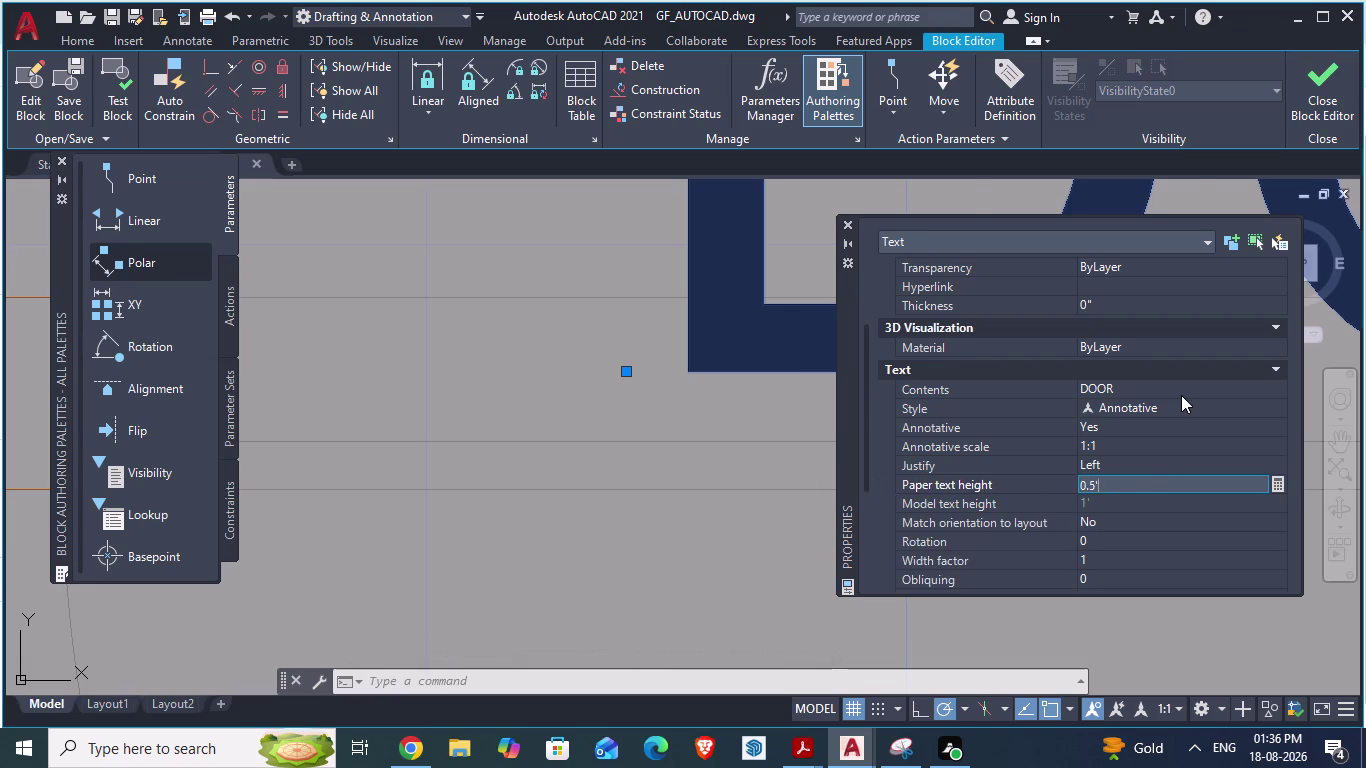
click(1083, 486)
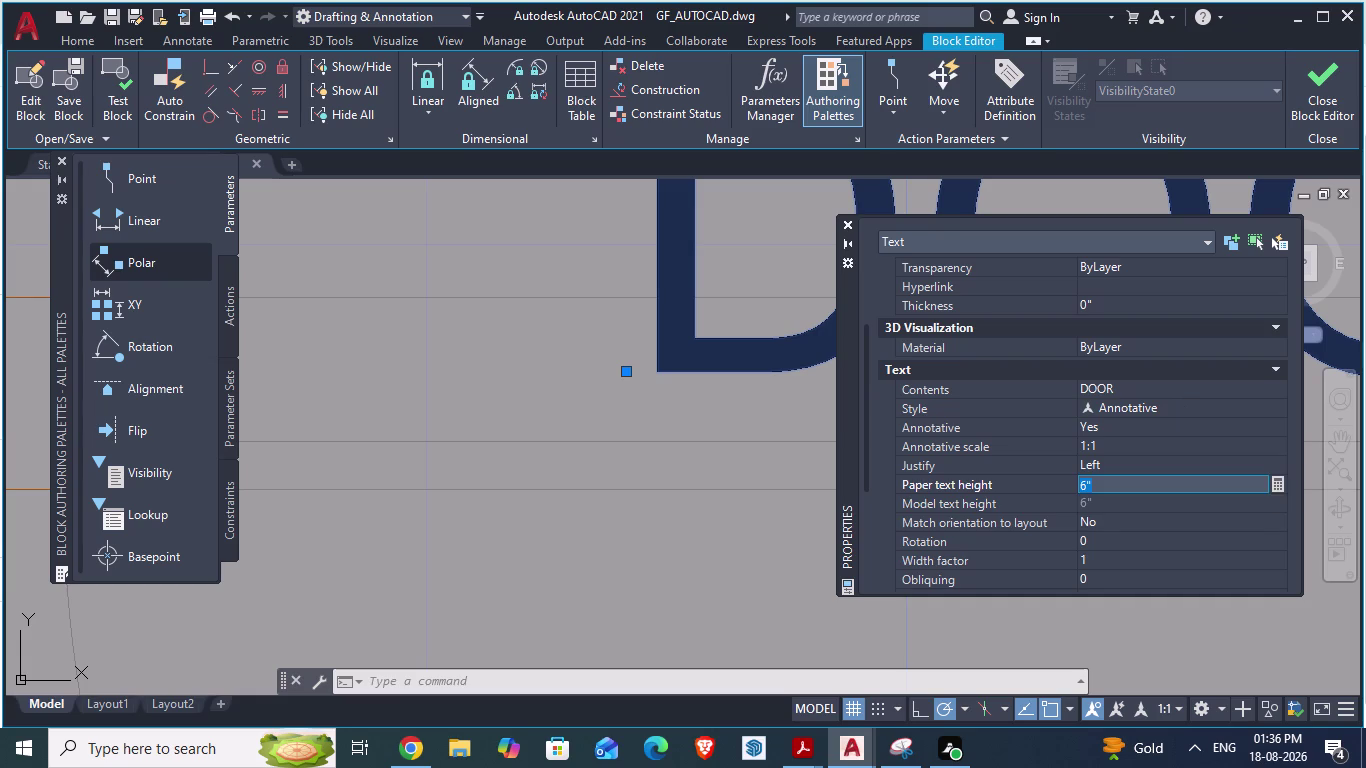
key(2)
key(shift+quotedbl)
key(Return)
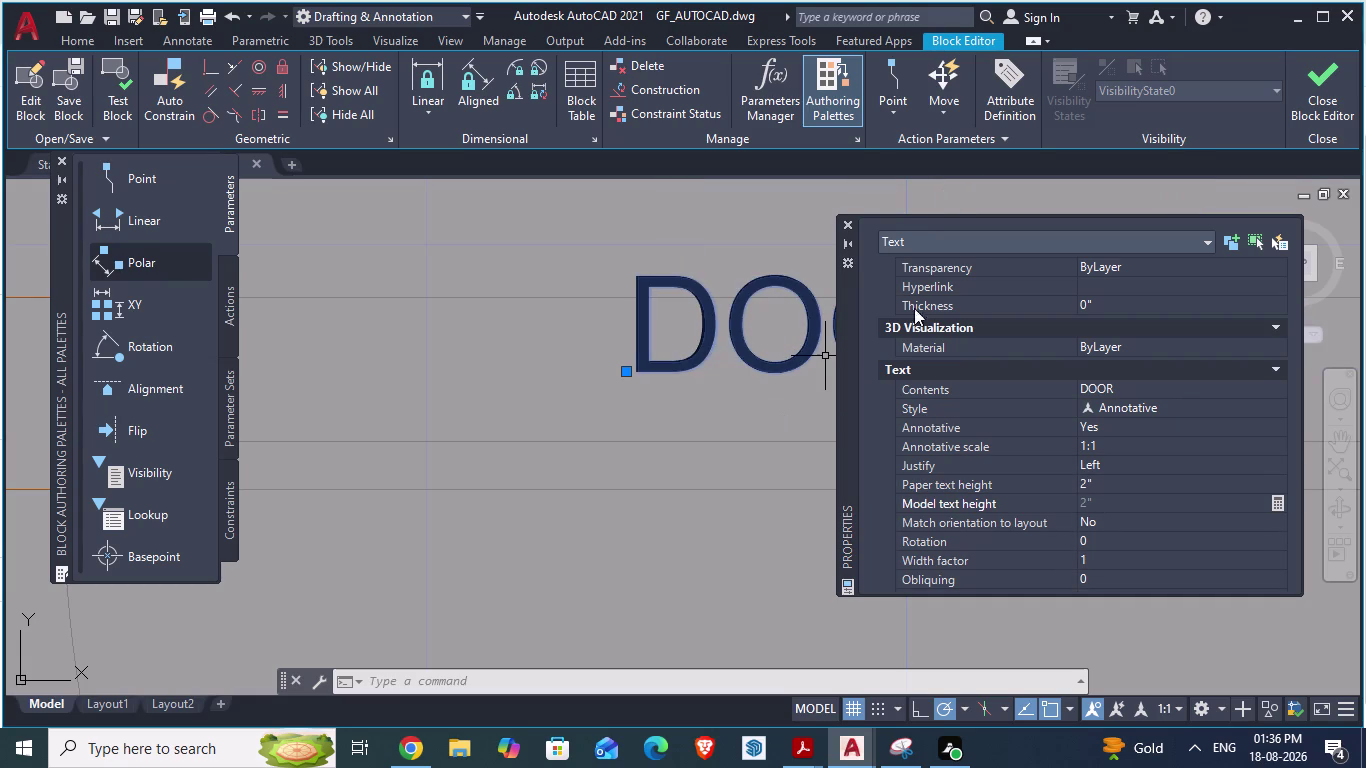
Close the Properties palette and start a MOVE on the DOOR label.
click(856, 221)
click(848, 222)
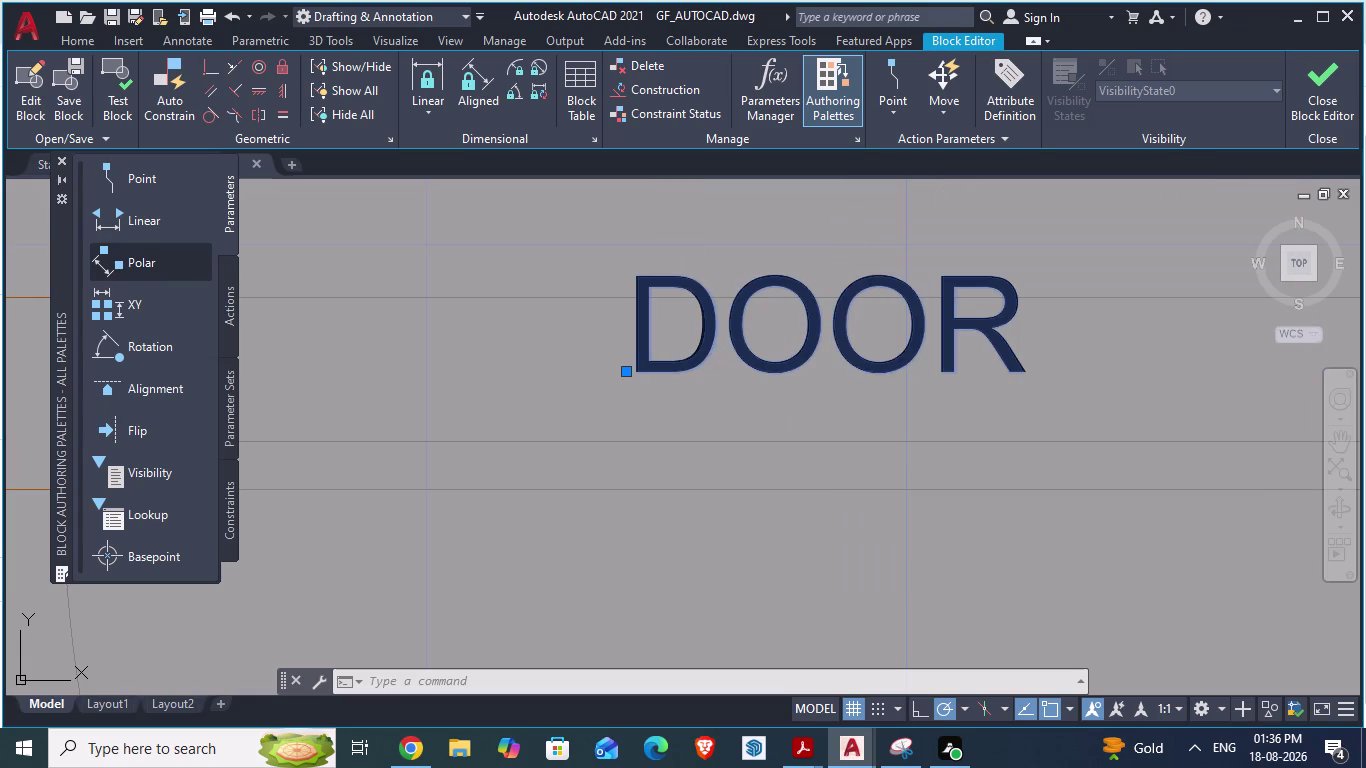
key(m)
key(Return)
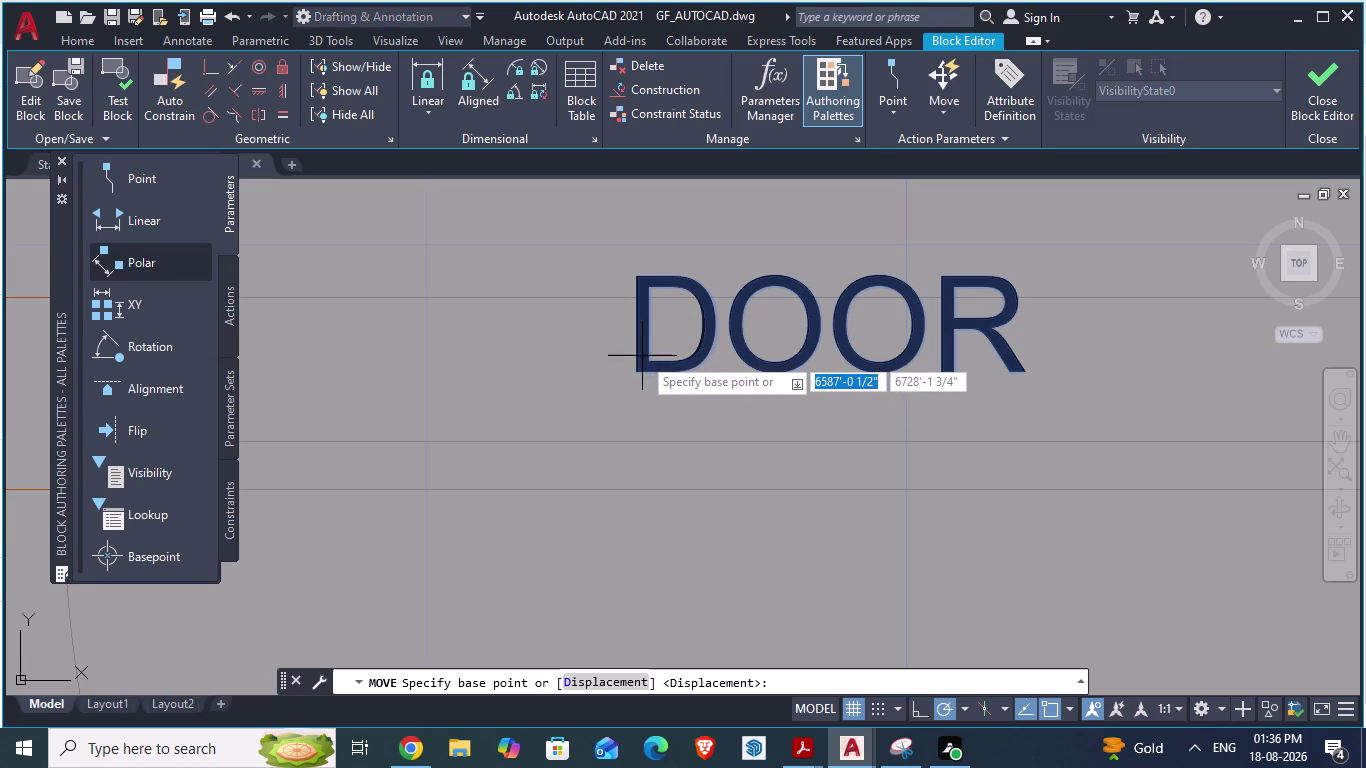
Pick a base point and drop the DOOR label slightly lower and left.
click(642, 358)
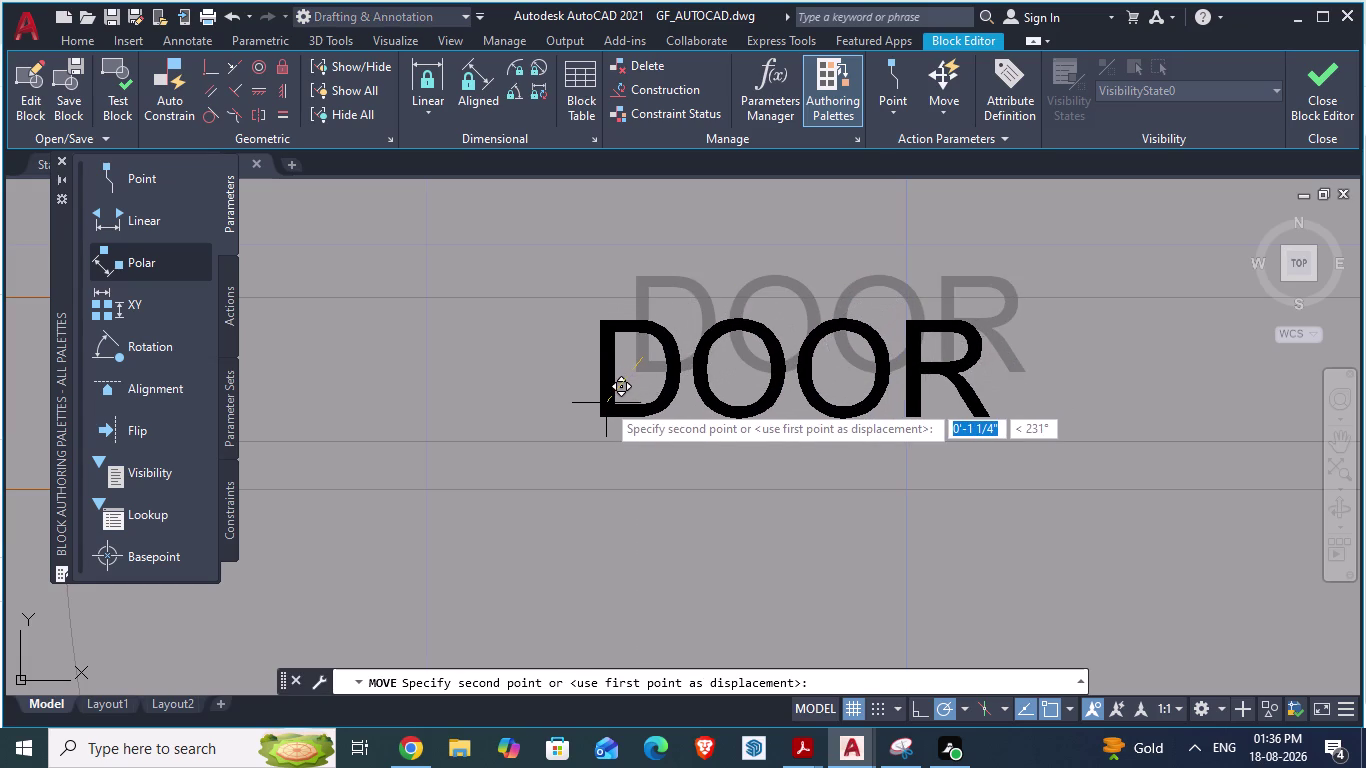
click(606, 403)
key(Escape)
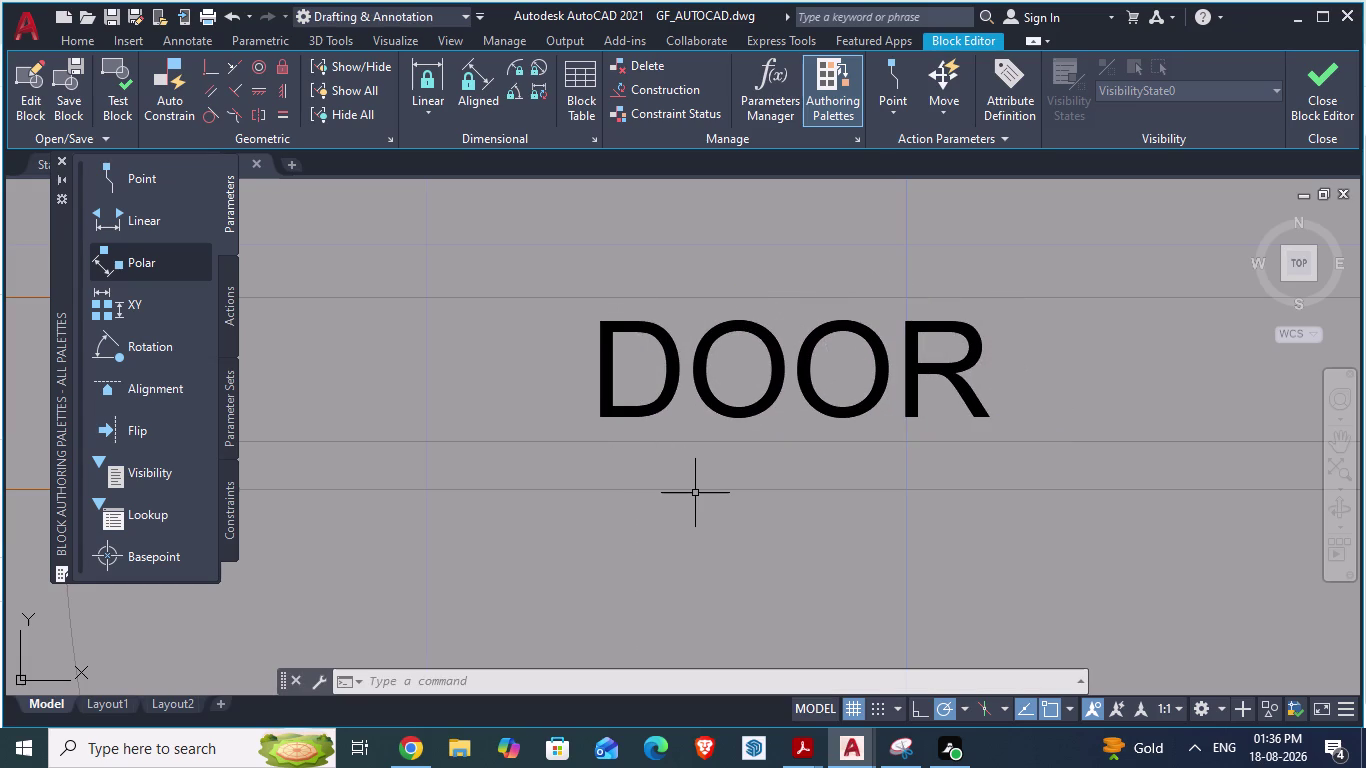
Reselect the DOOR label and open its Properties.
click(609, 409)
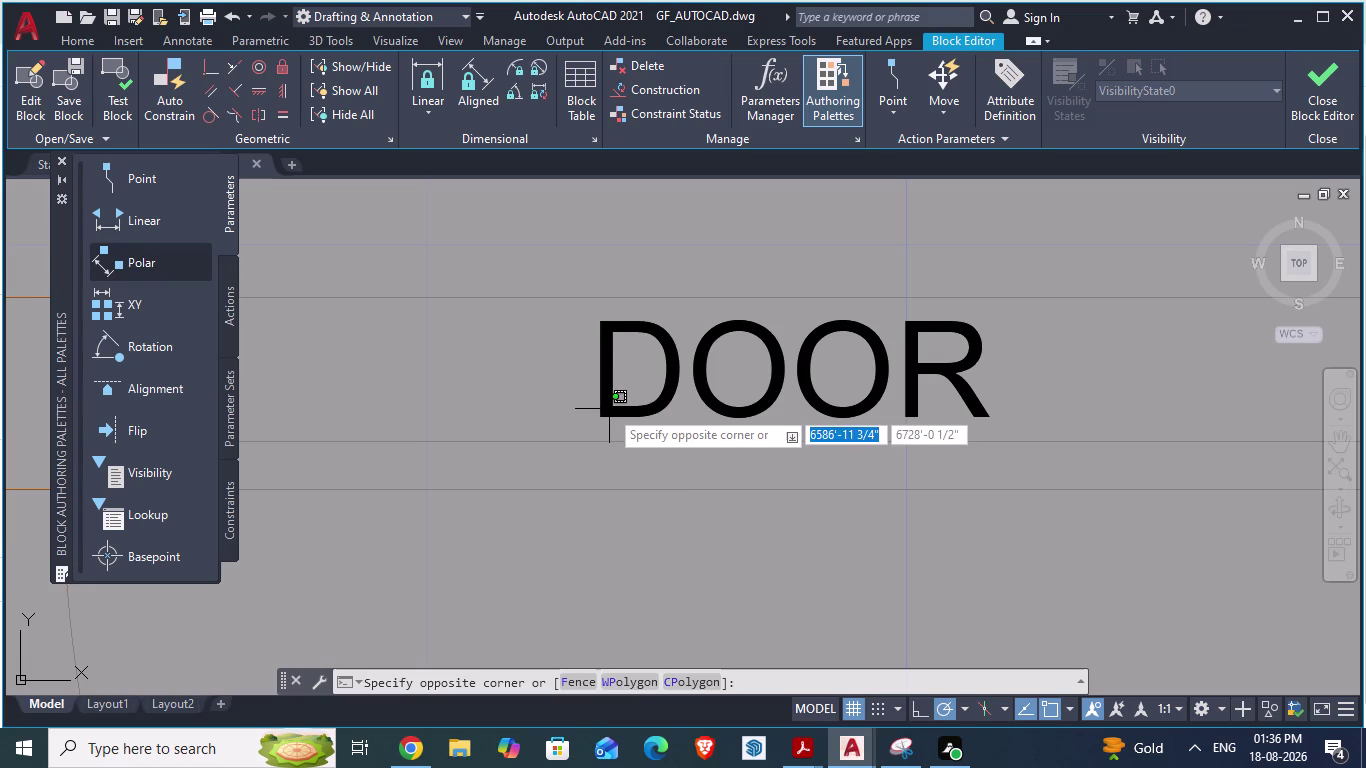
key(Escape)
click(601, 387)
right_click(601, 387)
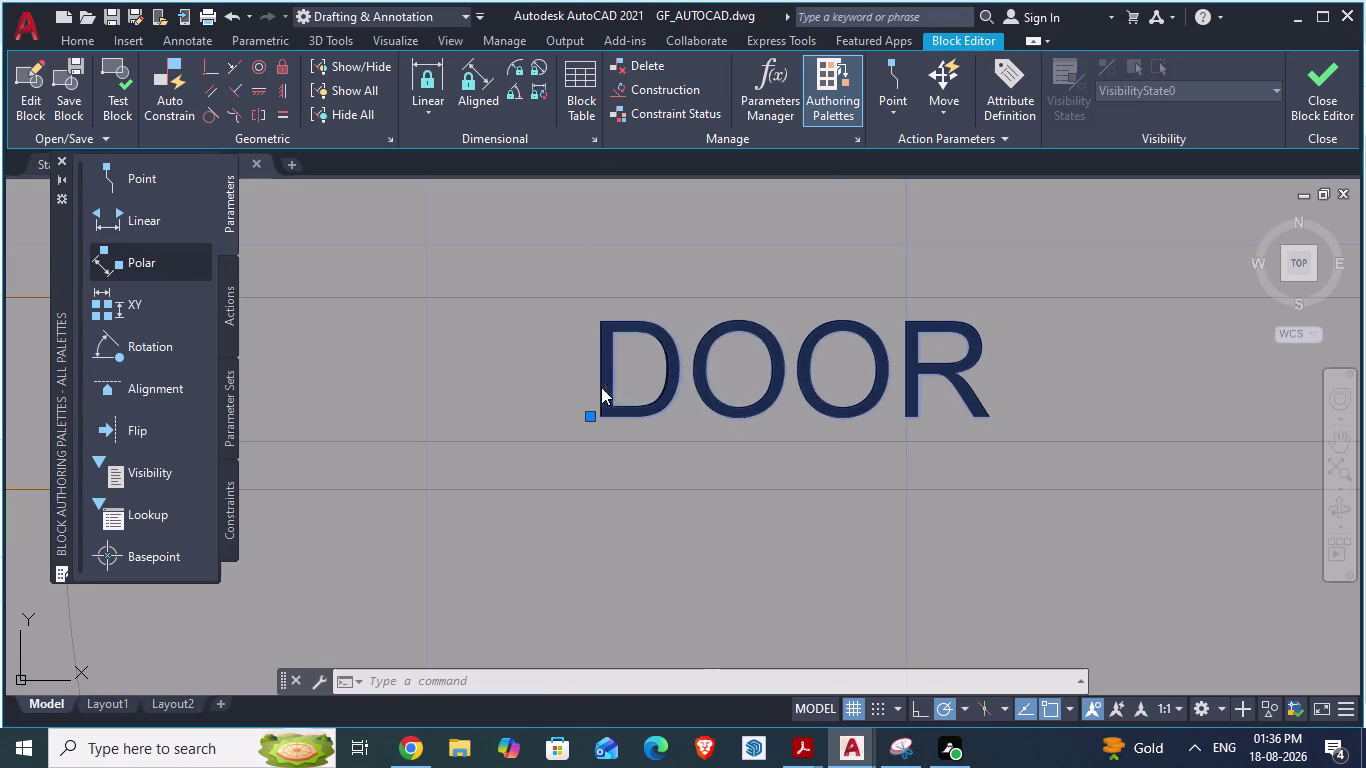
click(656, 685)
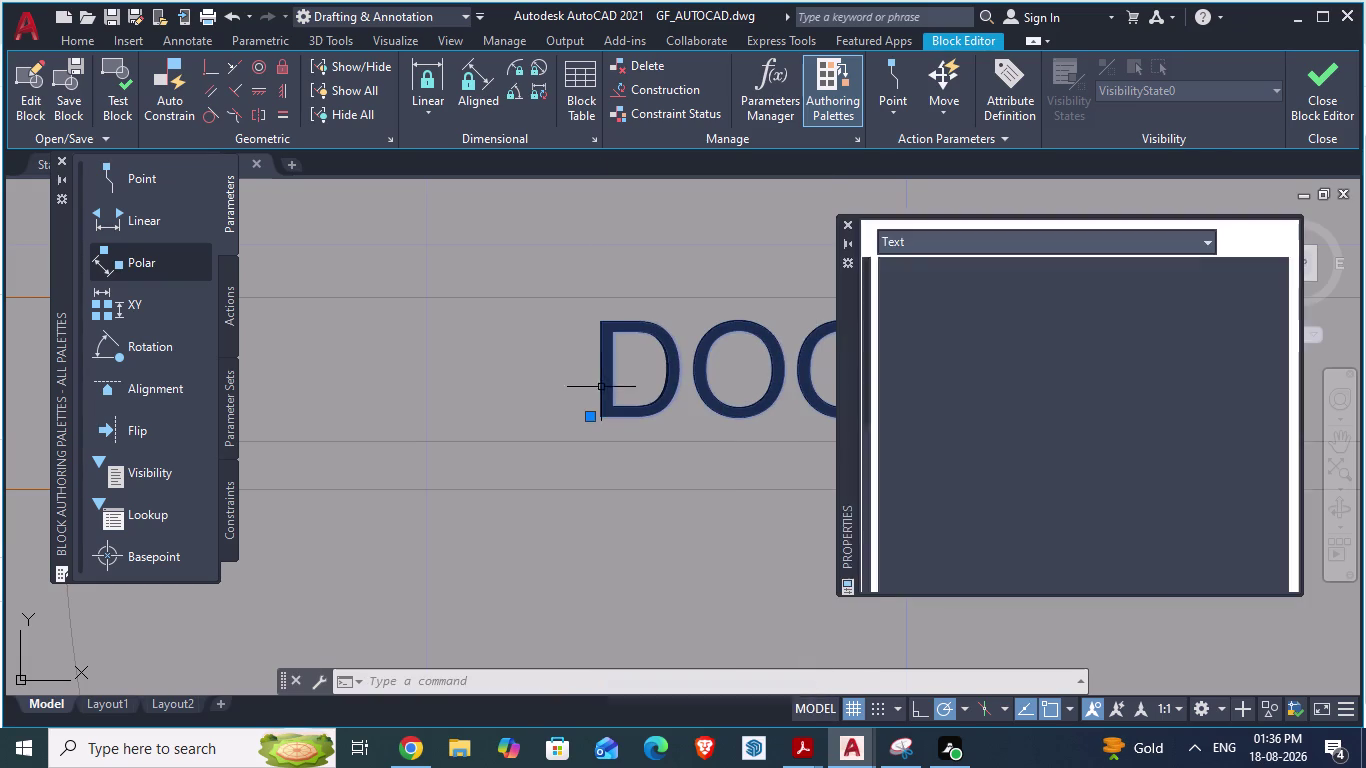
Set the DOOR label's colour to light blue and close the Properties palette.
click(1085, 286)
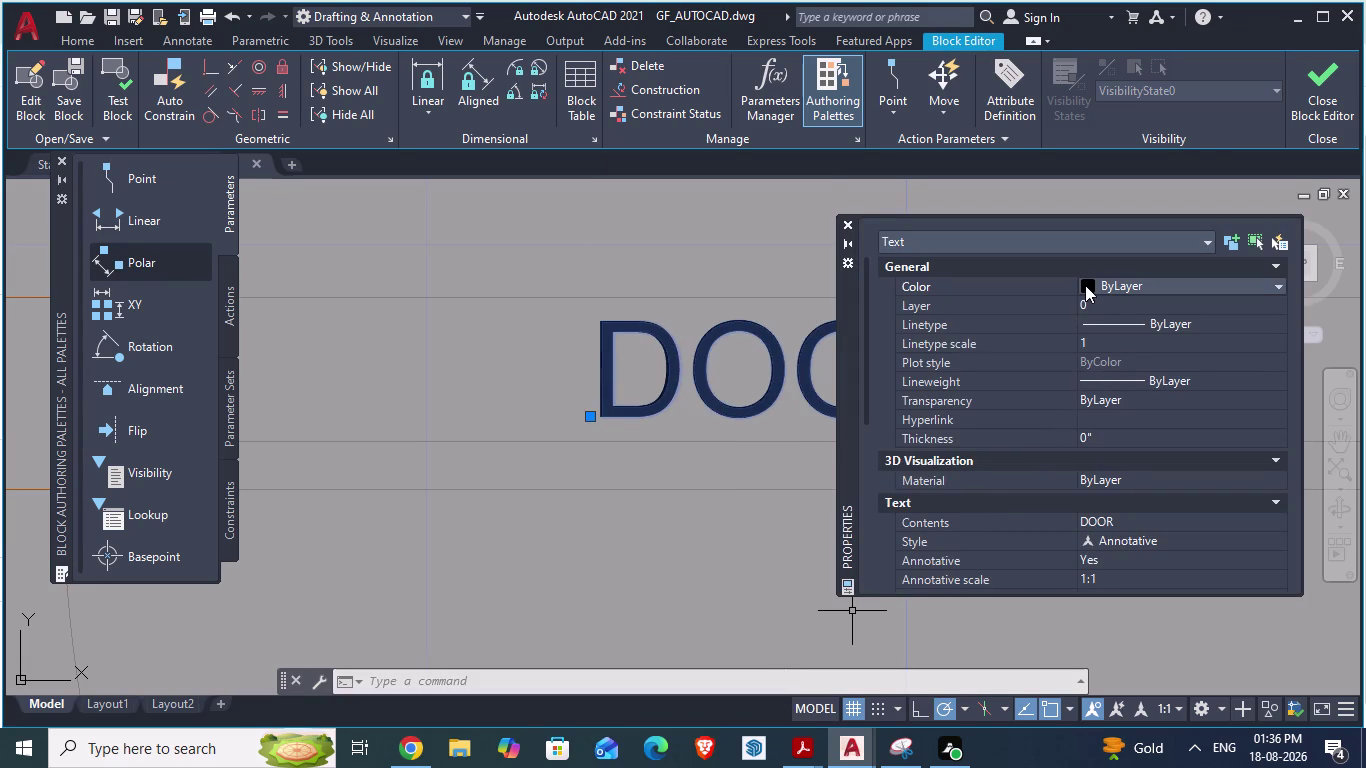
click(1085, 285)
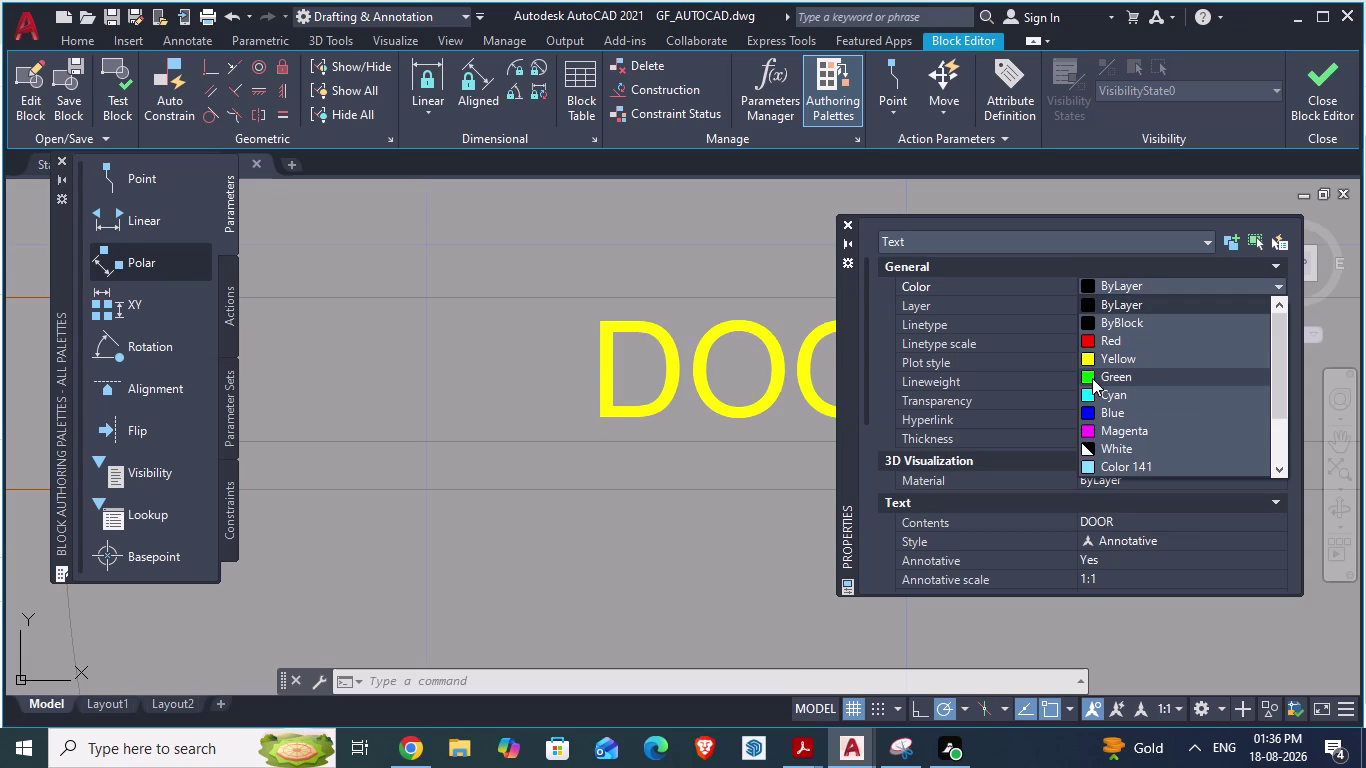
click(1092, 379)
click(1093, 292)
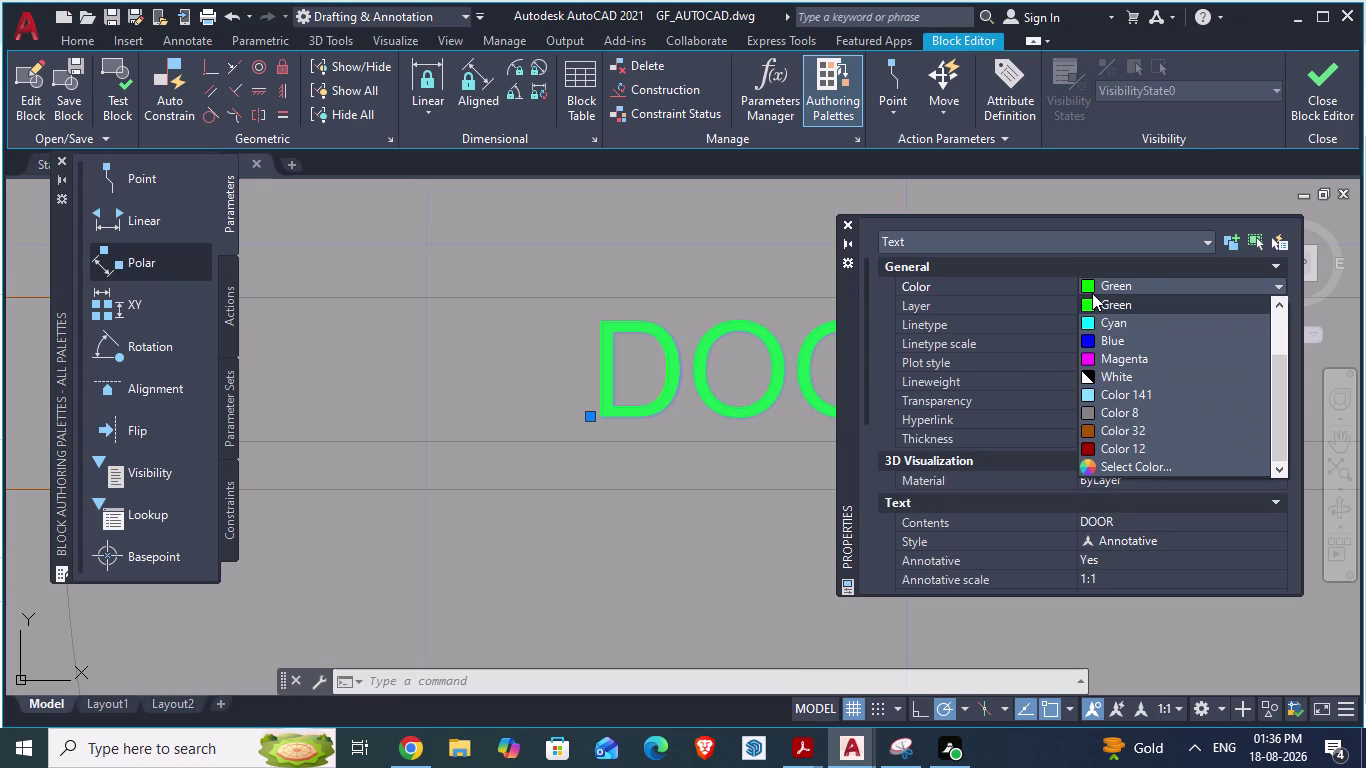
click(1092, 396)
click(849, 220)
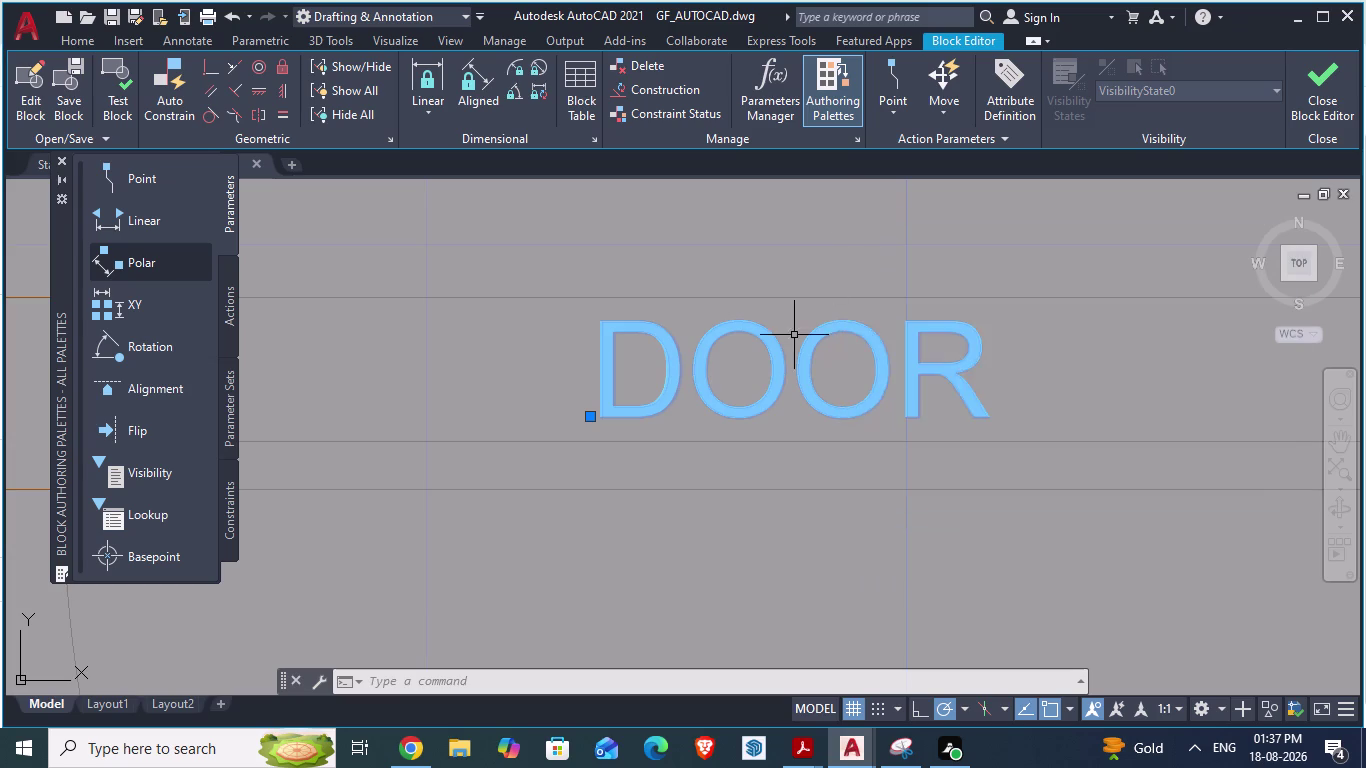
Zoom to extents and close the Block Editor, saving changes to DOOR_NEW.
scroll(down, 3)
scroll(down, 3)
key(Escape)
middle_click(1063, 385)
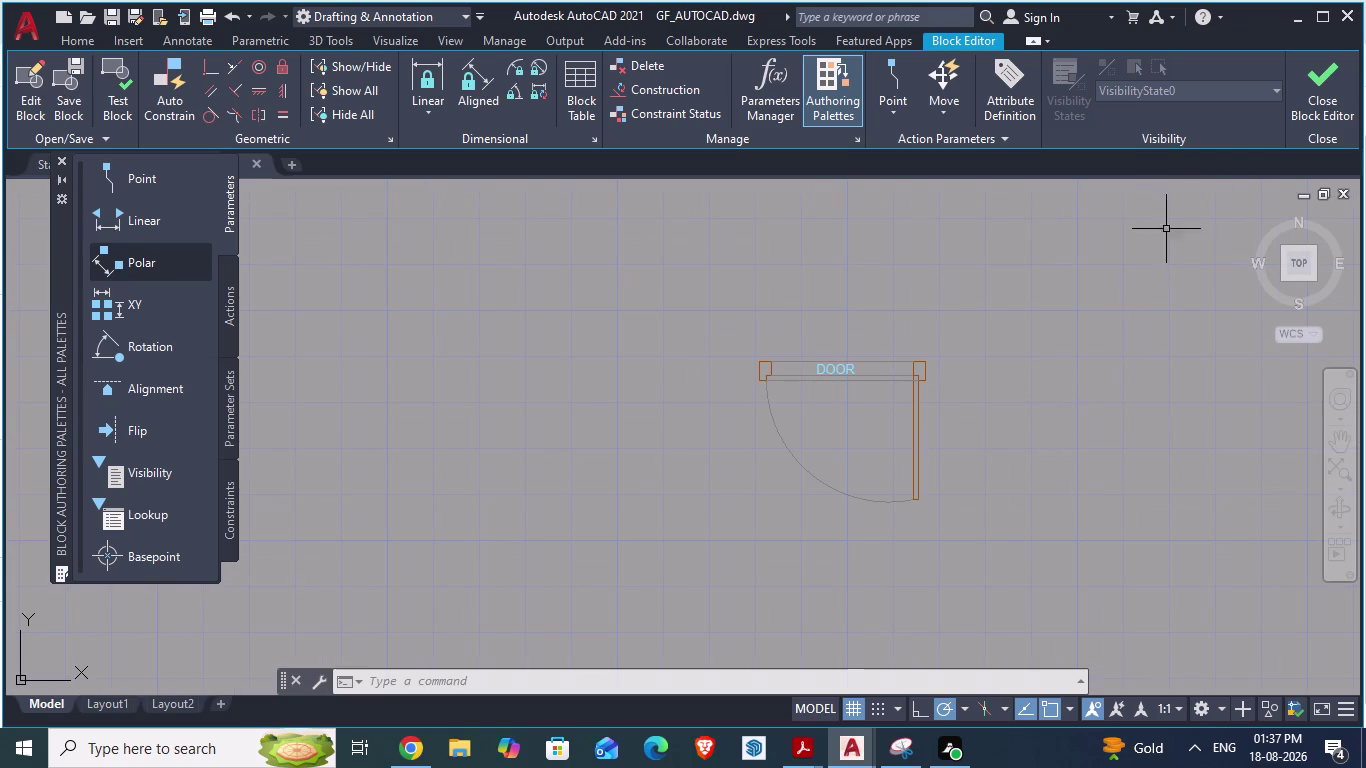
key(ctrl+s)
click(1314, 97)
click(710, 324)
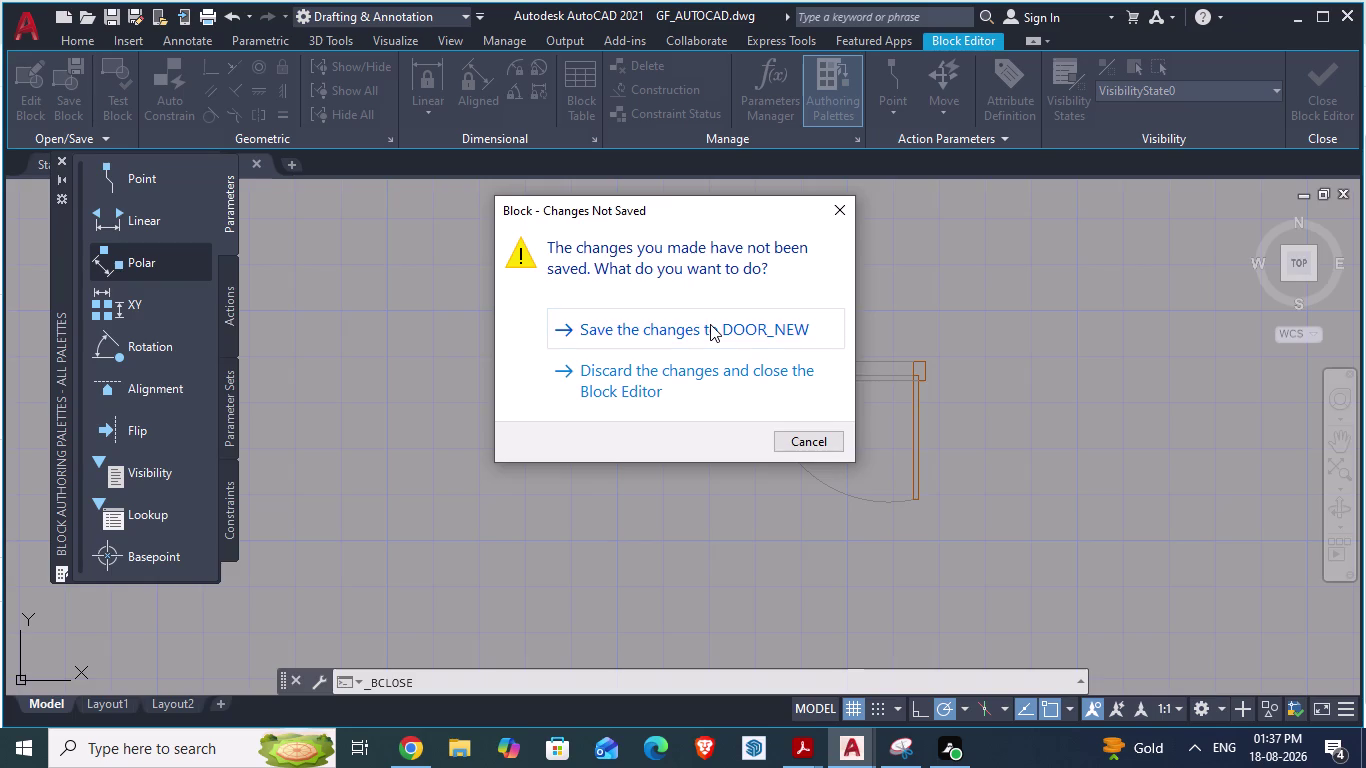
scroll(up, 3)
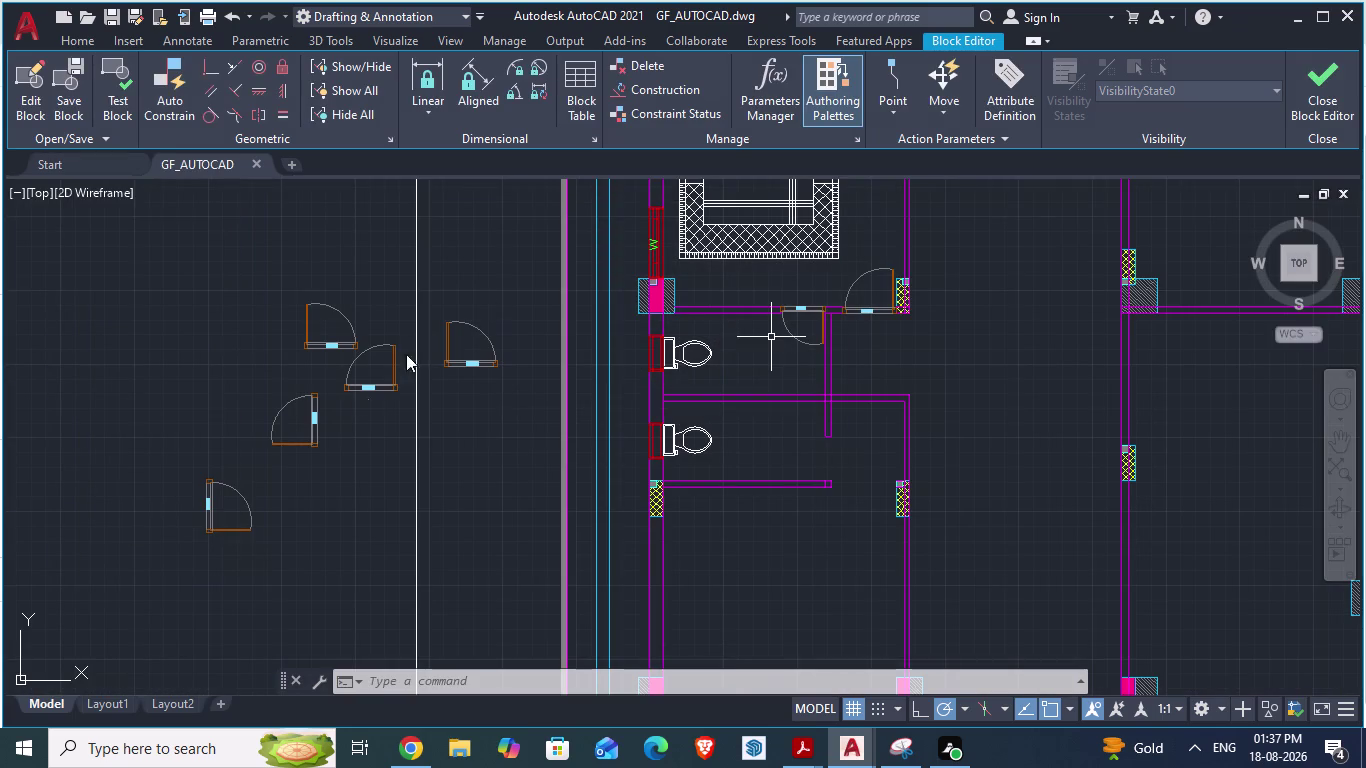
Delete the door block with the upside-down DOOR label.
scroll(up, 3)
scroll(up, 3)
scroll(up, 3)
scroll(down, 3)
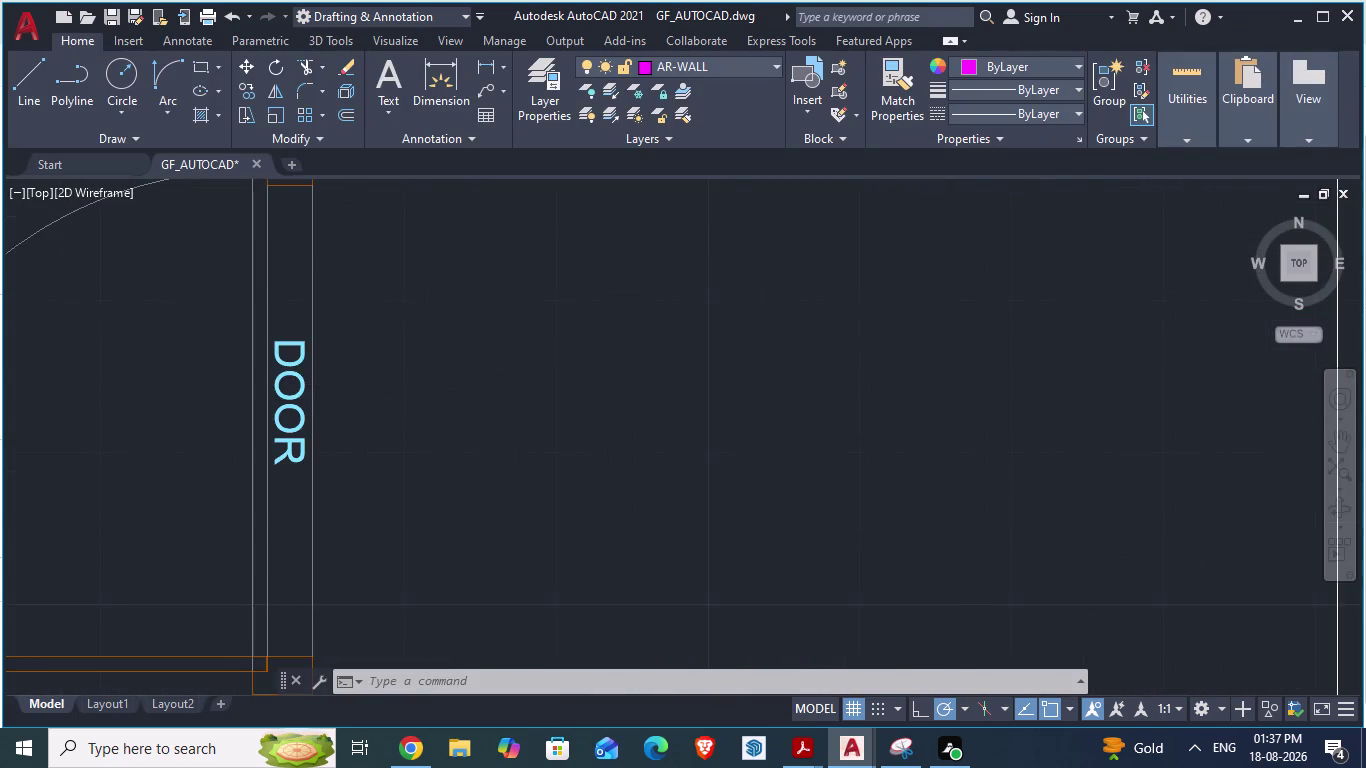
scroll(down, 3)
scroll(down, 3)
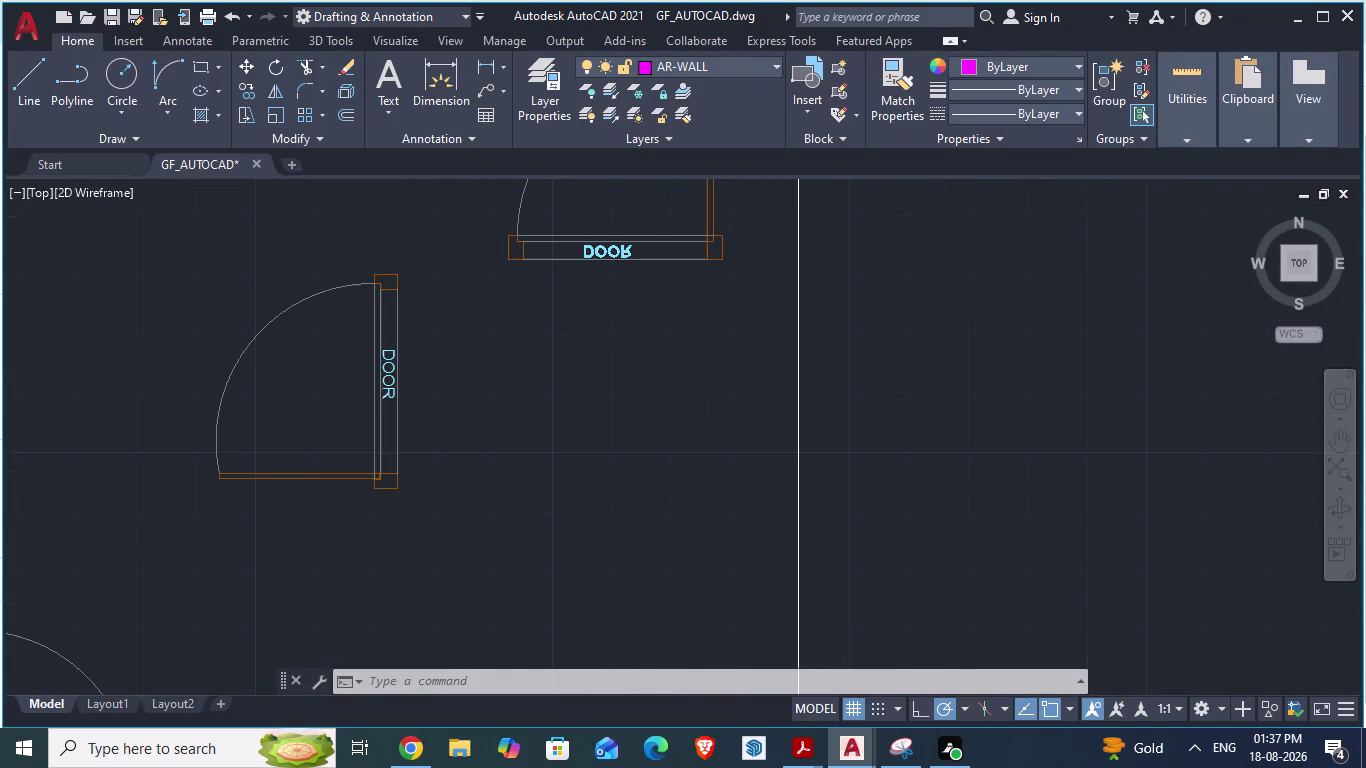
scroll(down, 3)
scroll(up, 3)
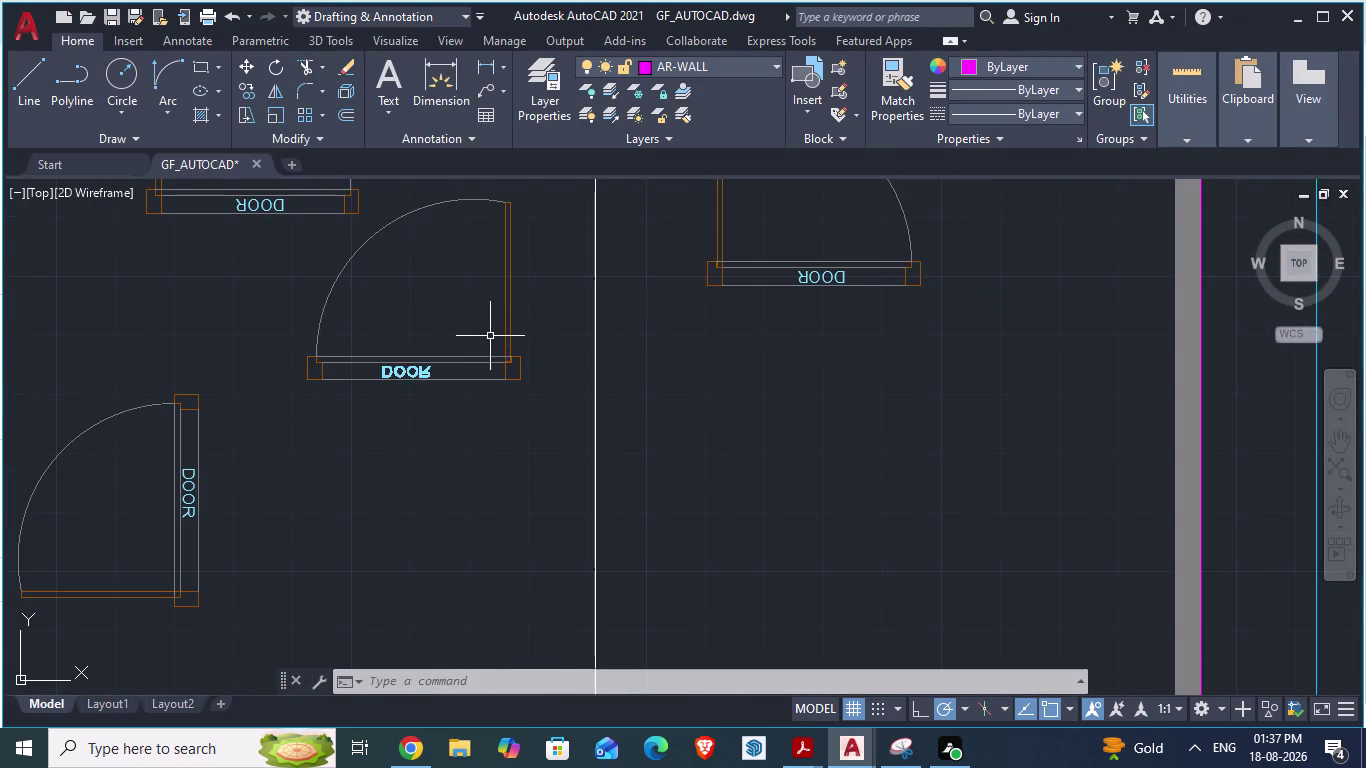
click(453, 367)
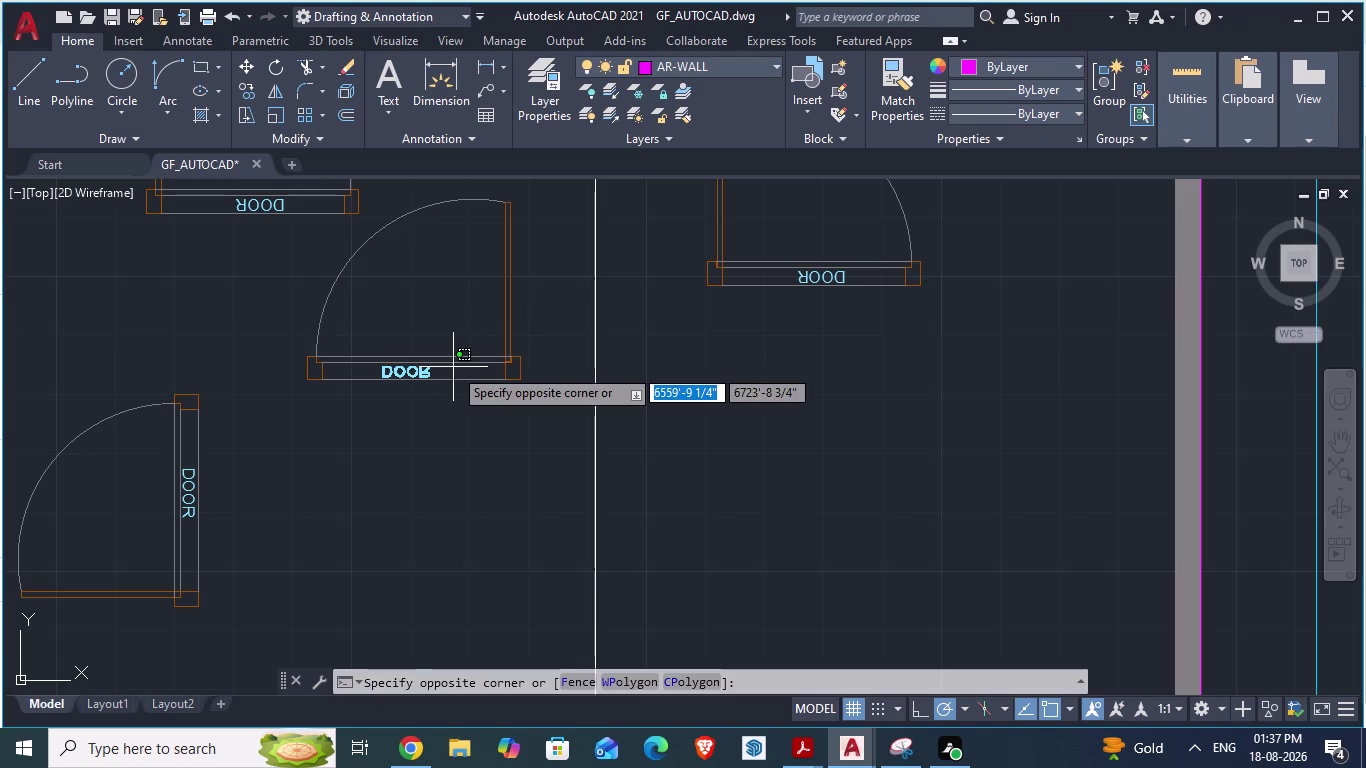
key(Escape)
click(446, 360)
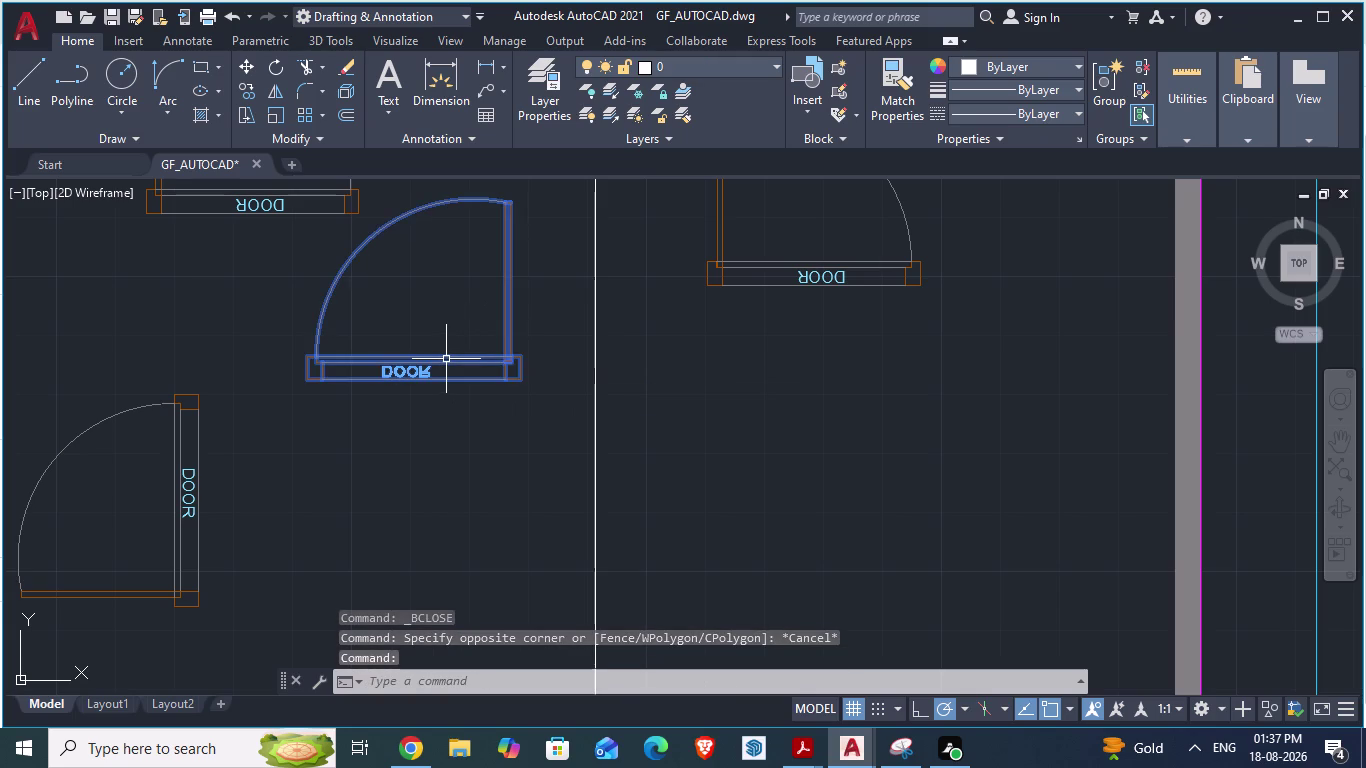
key(Delete)
Delete several more extra DOOR-labelled door blocks from the plan.
click(721, 283)
key(Delete)
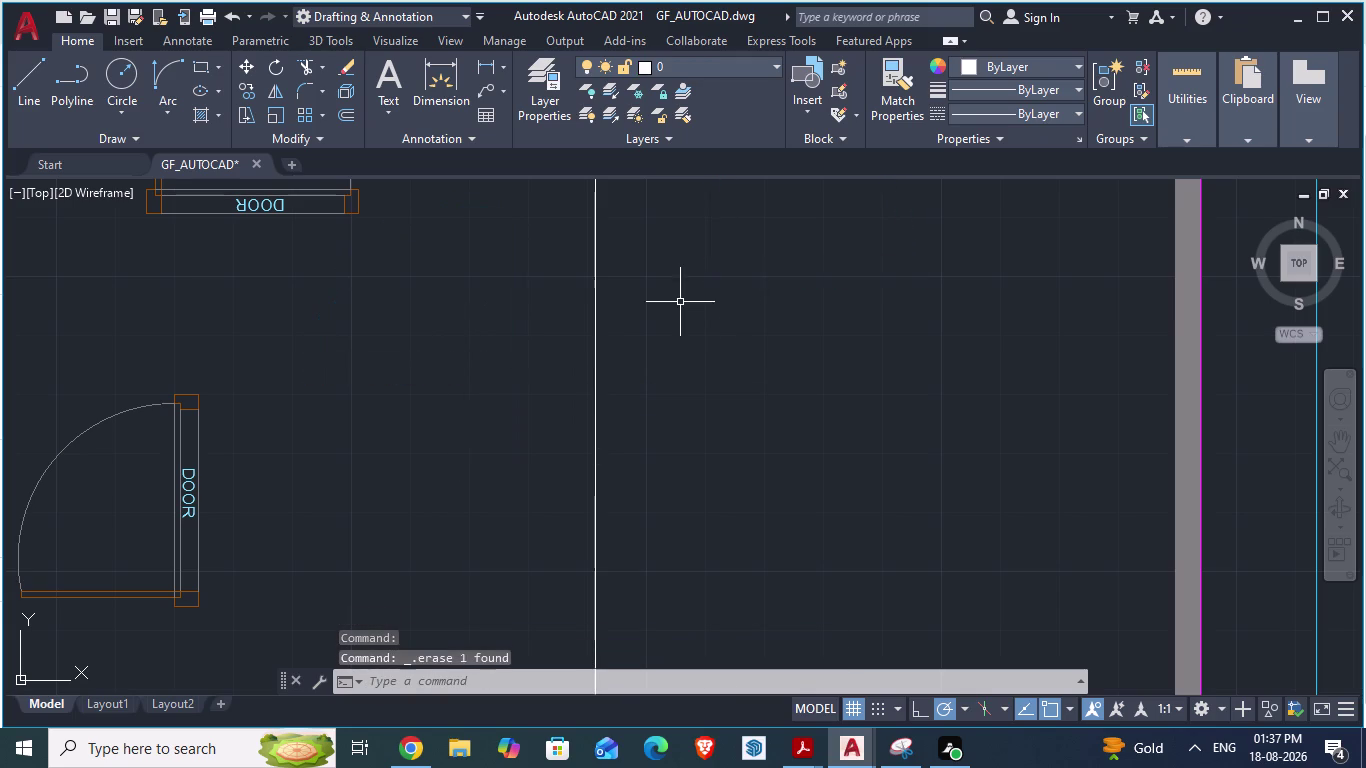
scroll(down, 3)
click(446, 361)
key(Delete)
scroll(down, 3)
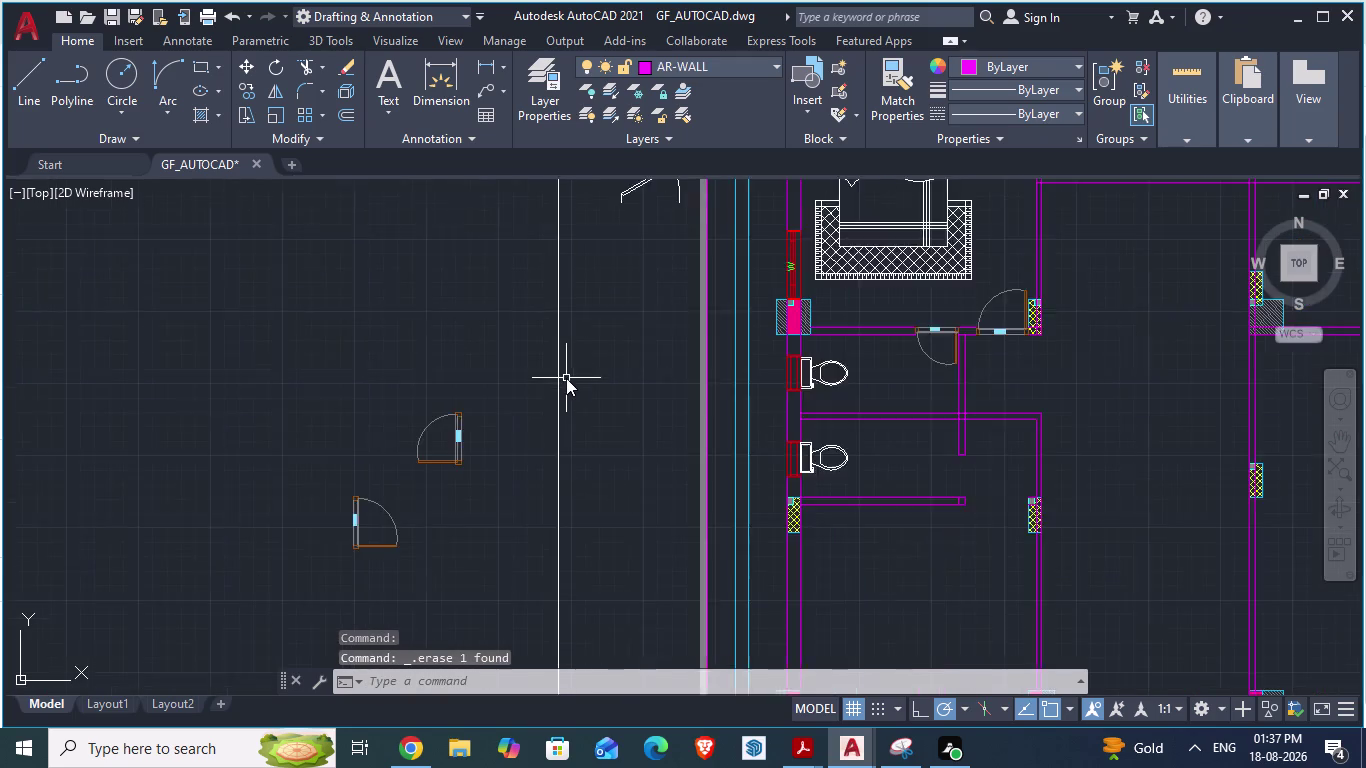
scroll(down, 3)
scroll(up, 3)
scroll(up, 3)
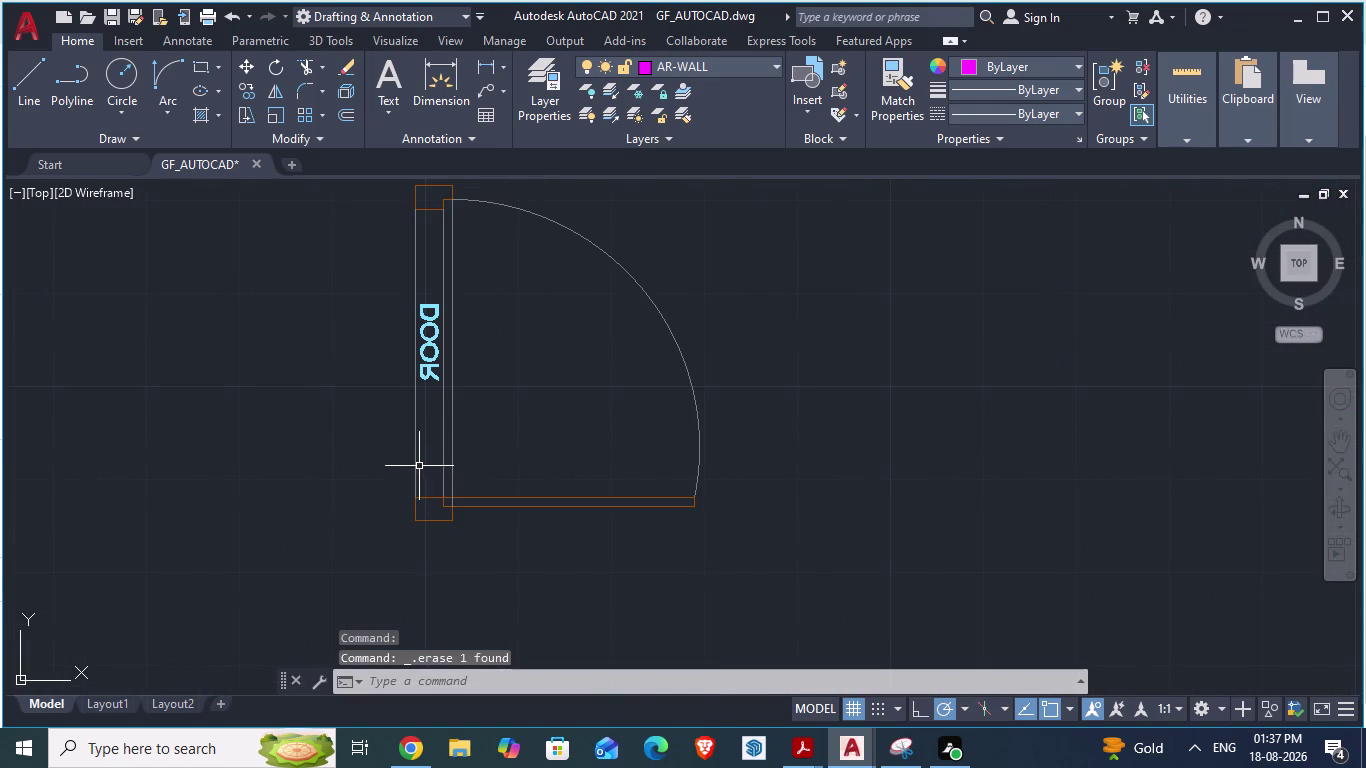
click(419, 466)
click(415, 463)
key(Delete)
scroll(down, 3)
scroll(down, 3)
scroll(up, 3)
scroll(up, 3)
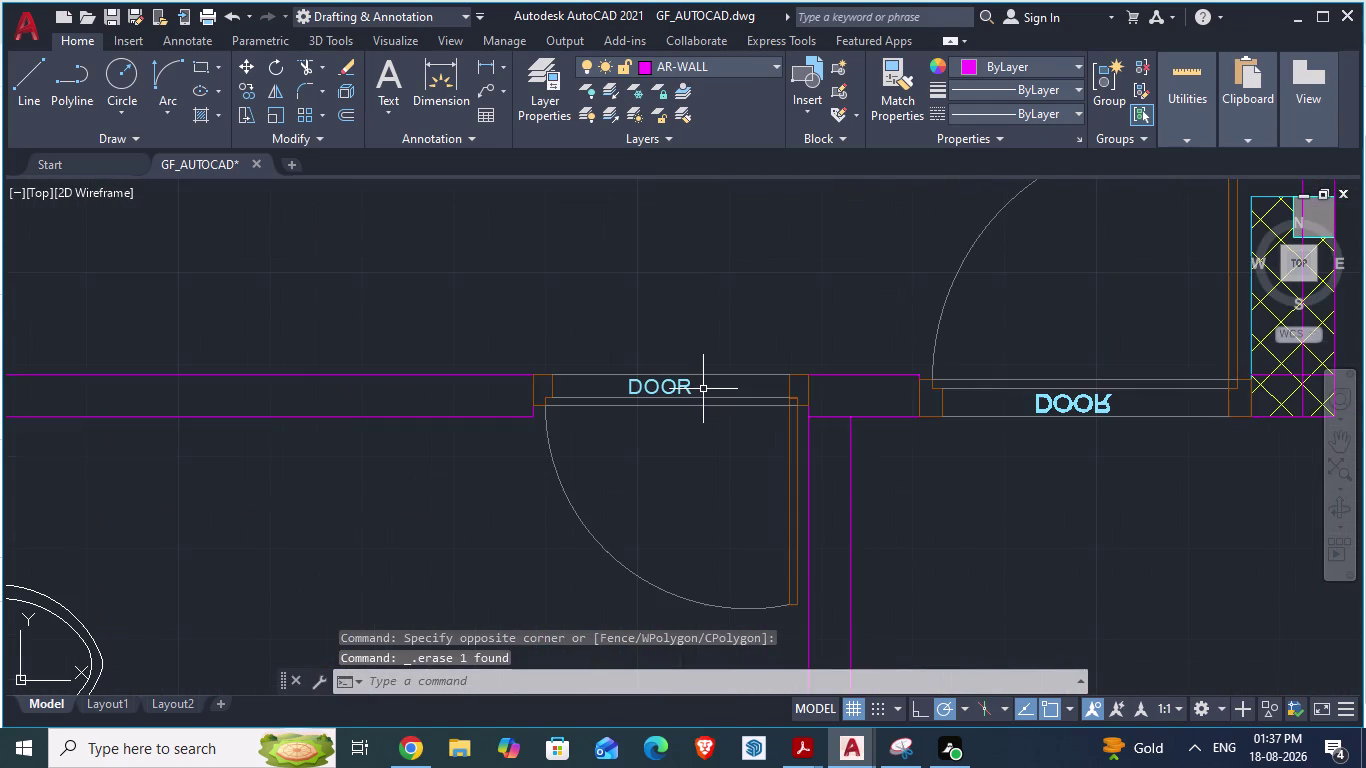
Delete the extra door at the wall's right end and copy the opening door.
click(976, 389)
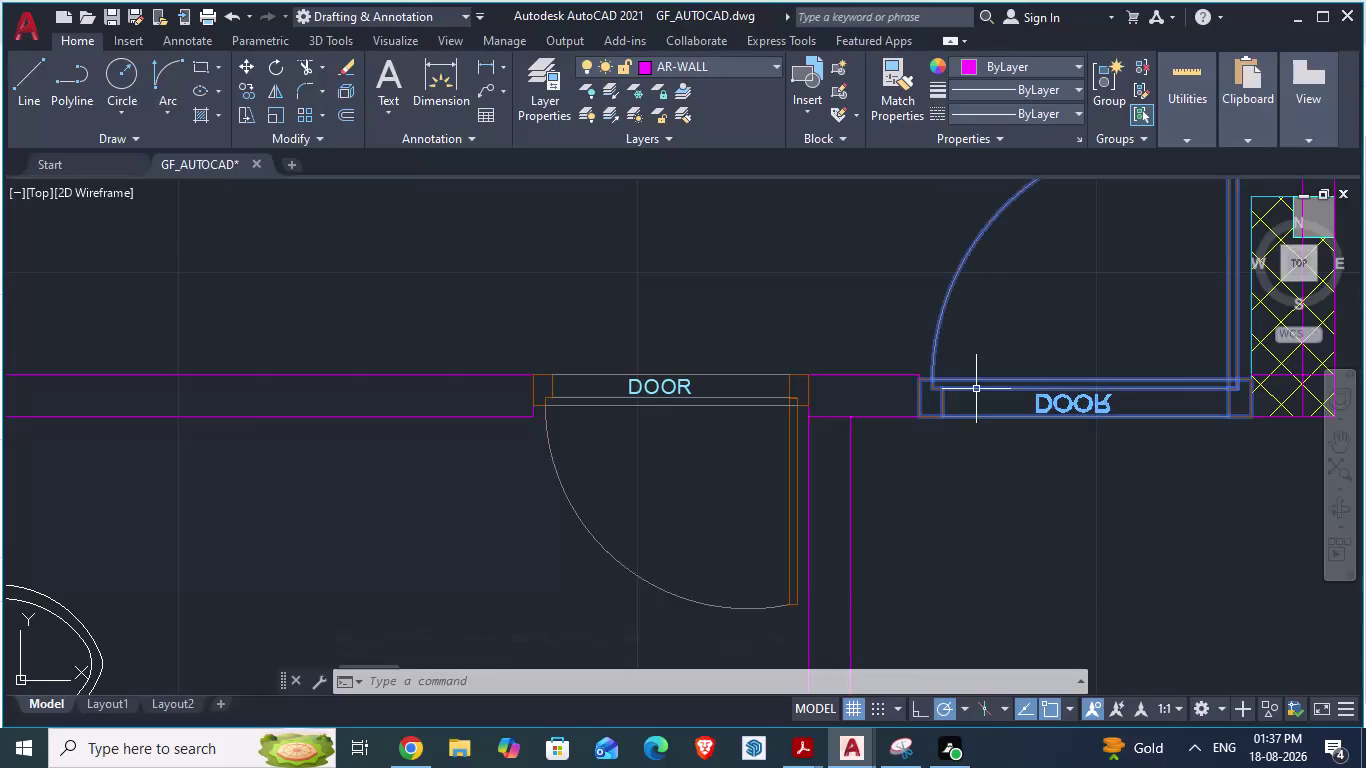
key(Delete)
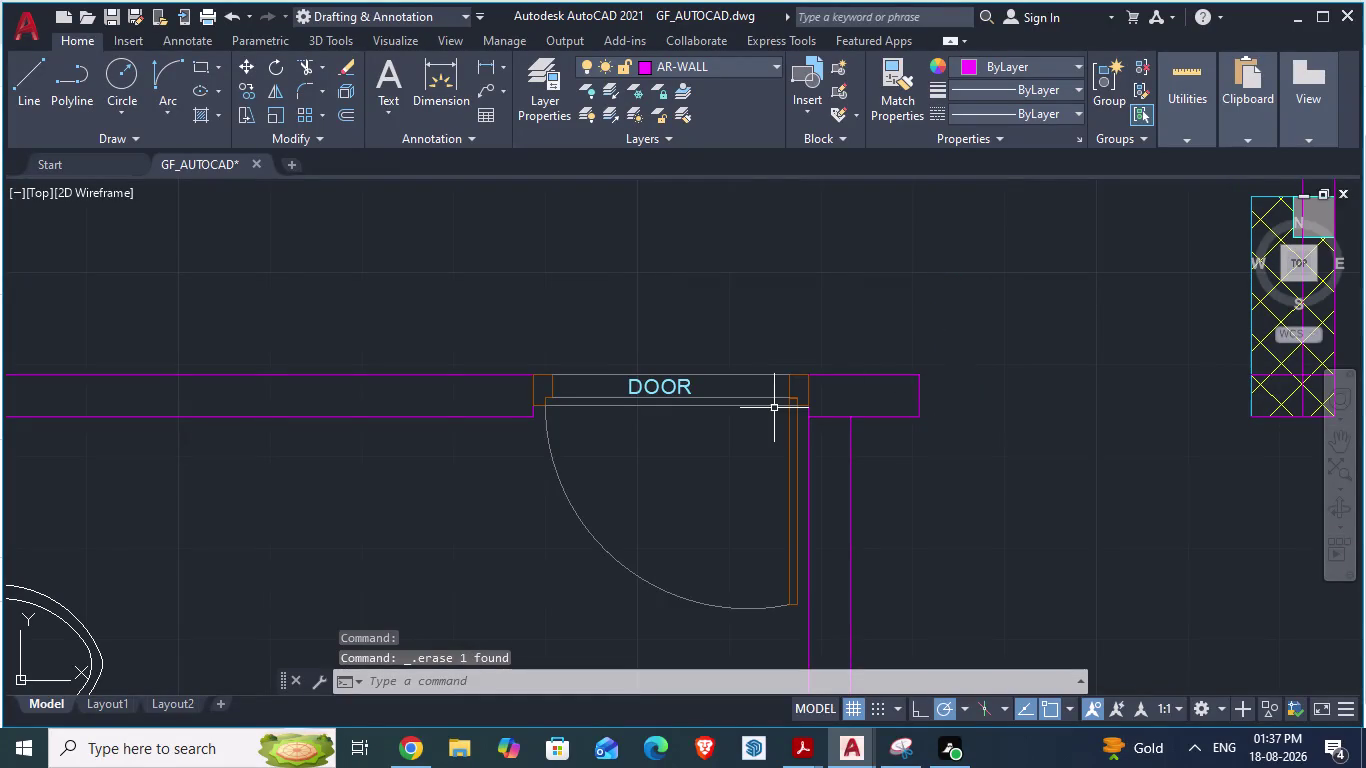
click(623, 396)
key(ctrl+c)
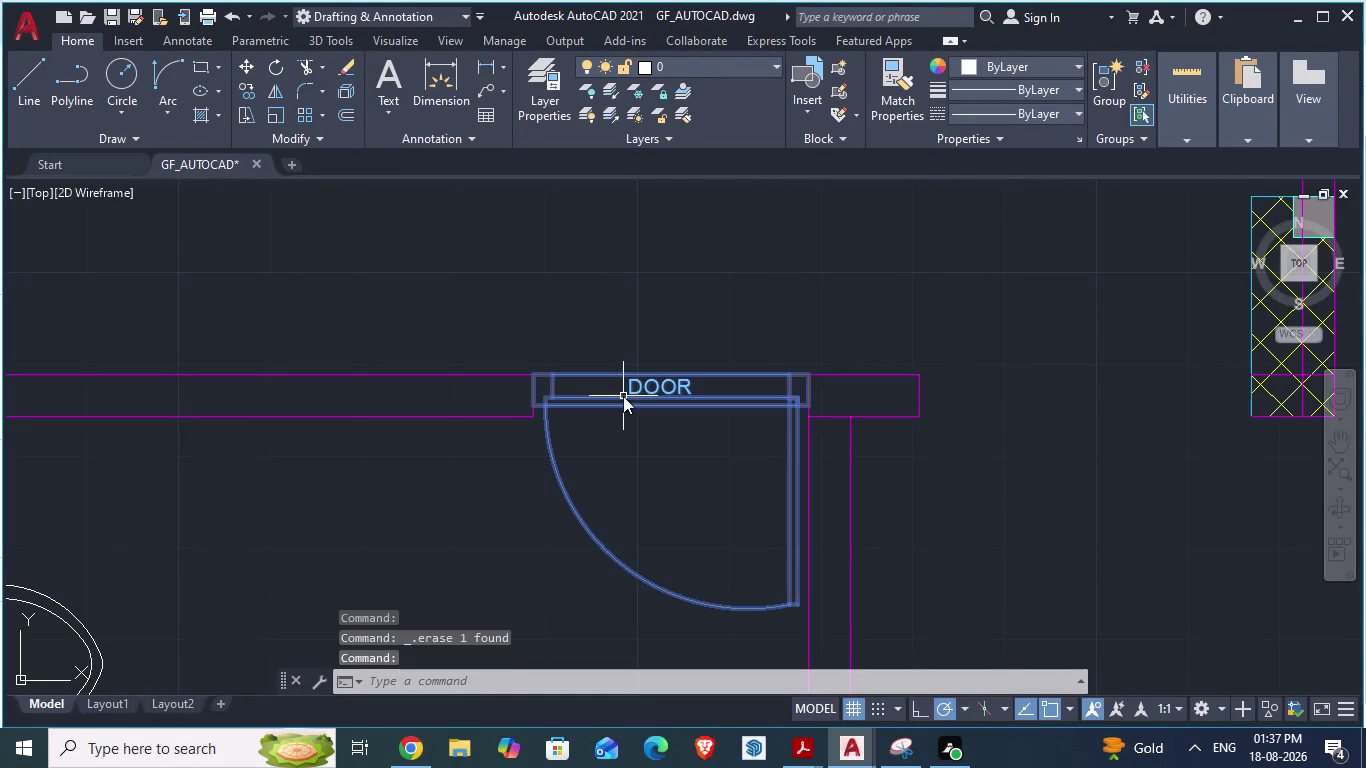
Paste a door copy, then cancel its placement with Esc.
key(ctrl+v)
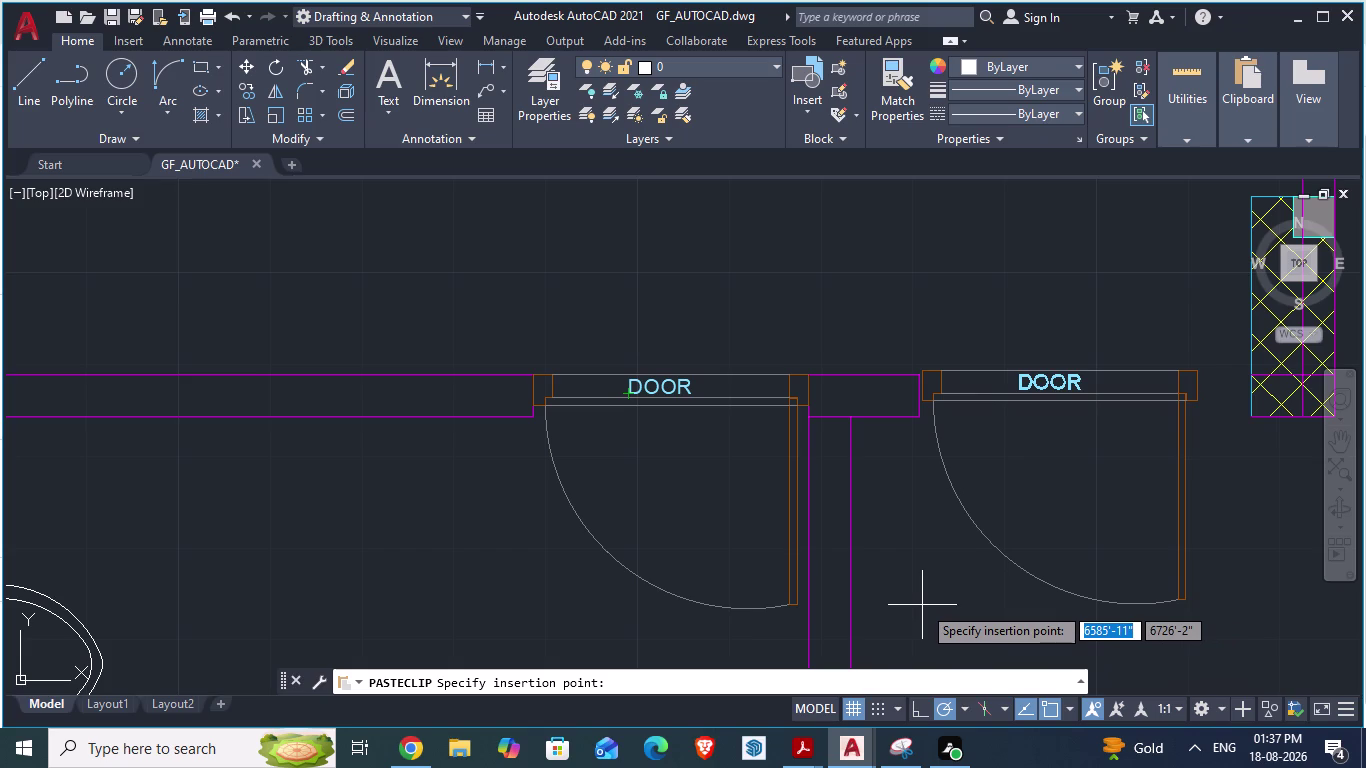
key(ctrl+z)
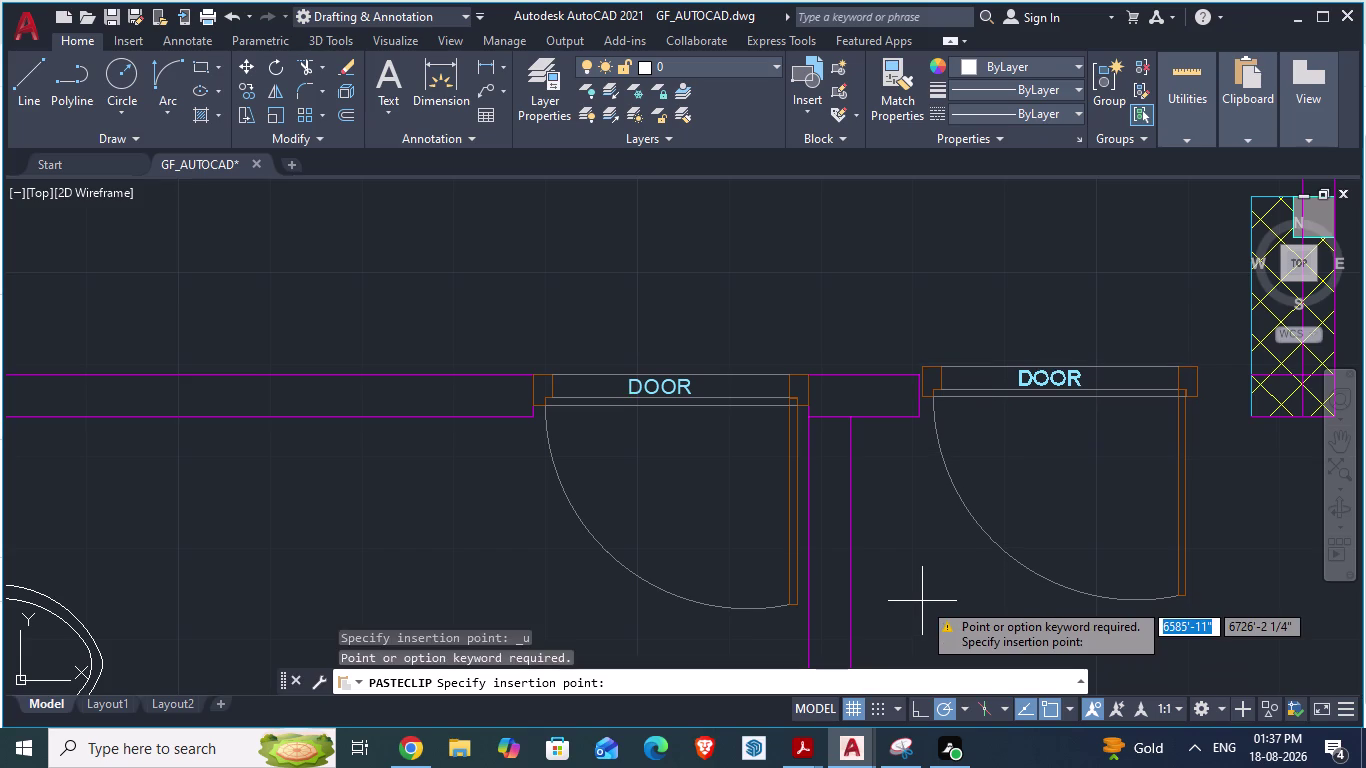
key(Escape)
key(Escape)
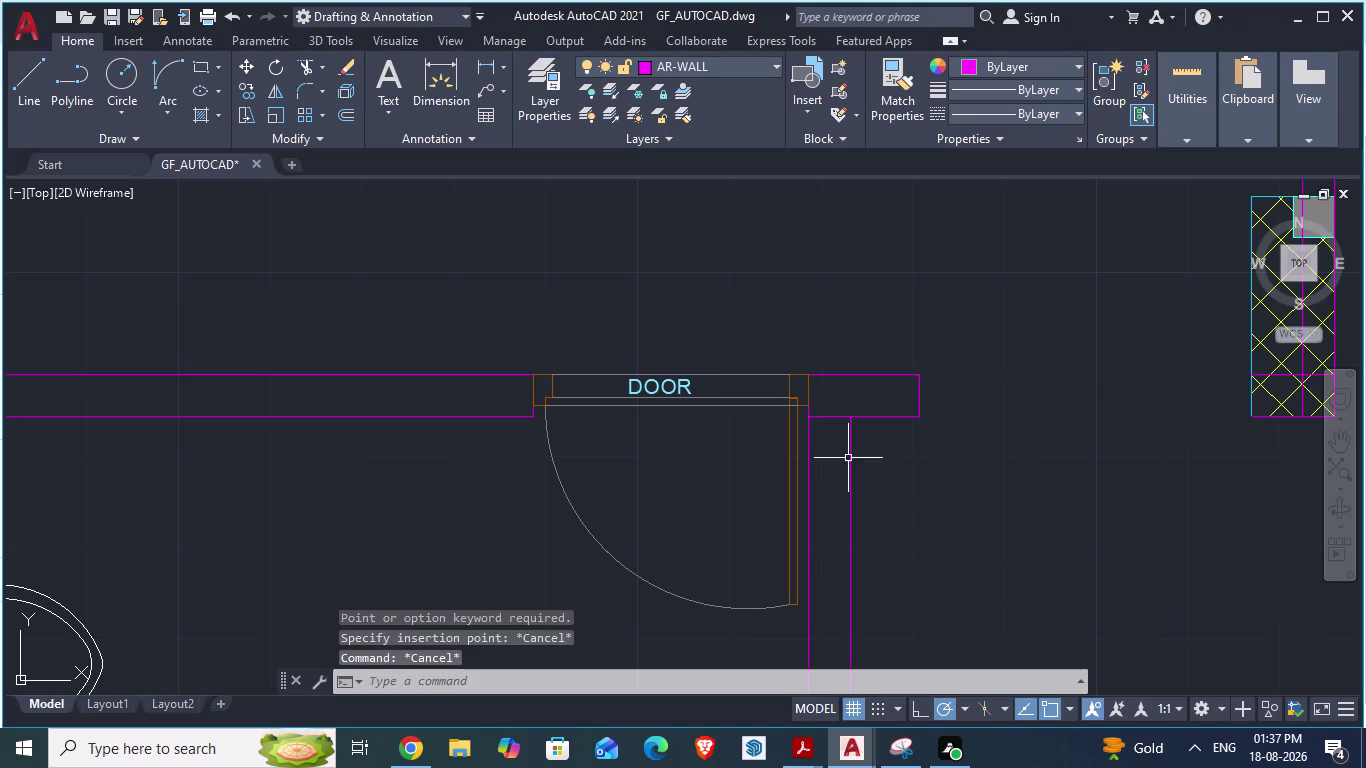
scroll(down, 3)
scroll(up, 3)
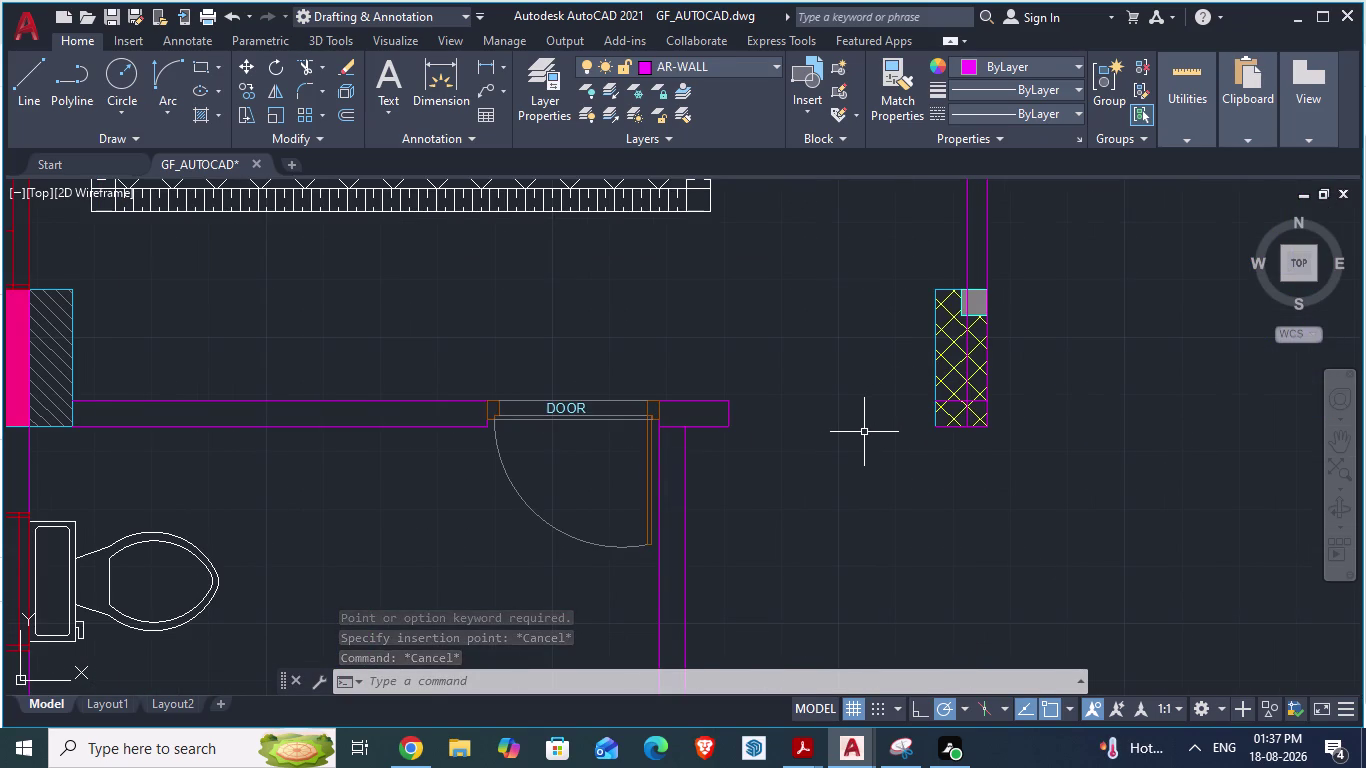
Undo four times with Ctrl+Z to restore the deleted right-end door.
key(ctrl+z)
key(ctrl+z)
key(ctrl+z)
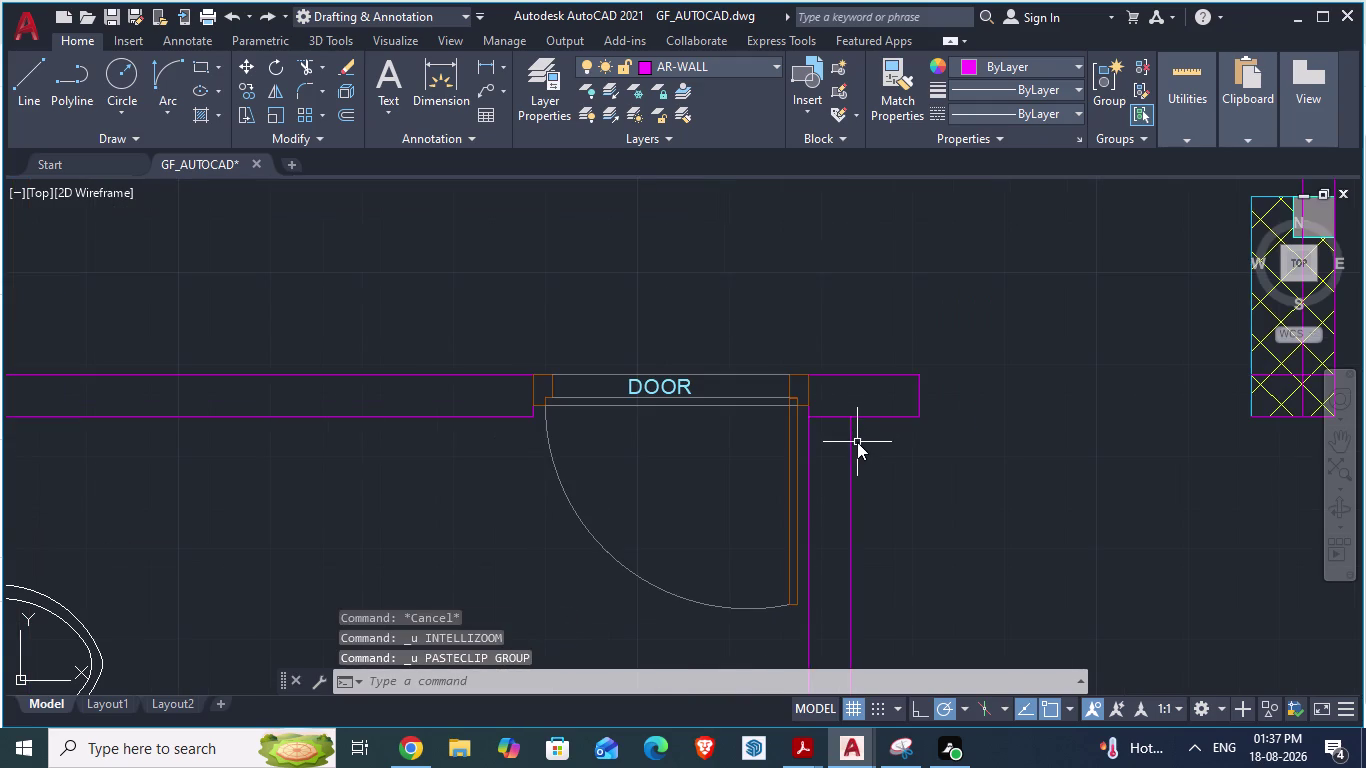
key(ctrl+z)
scroll(down, 3)
scroll(up, 3)
scroll(down, 3)
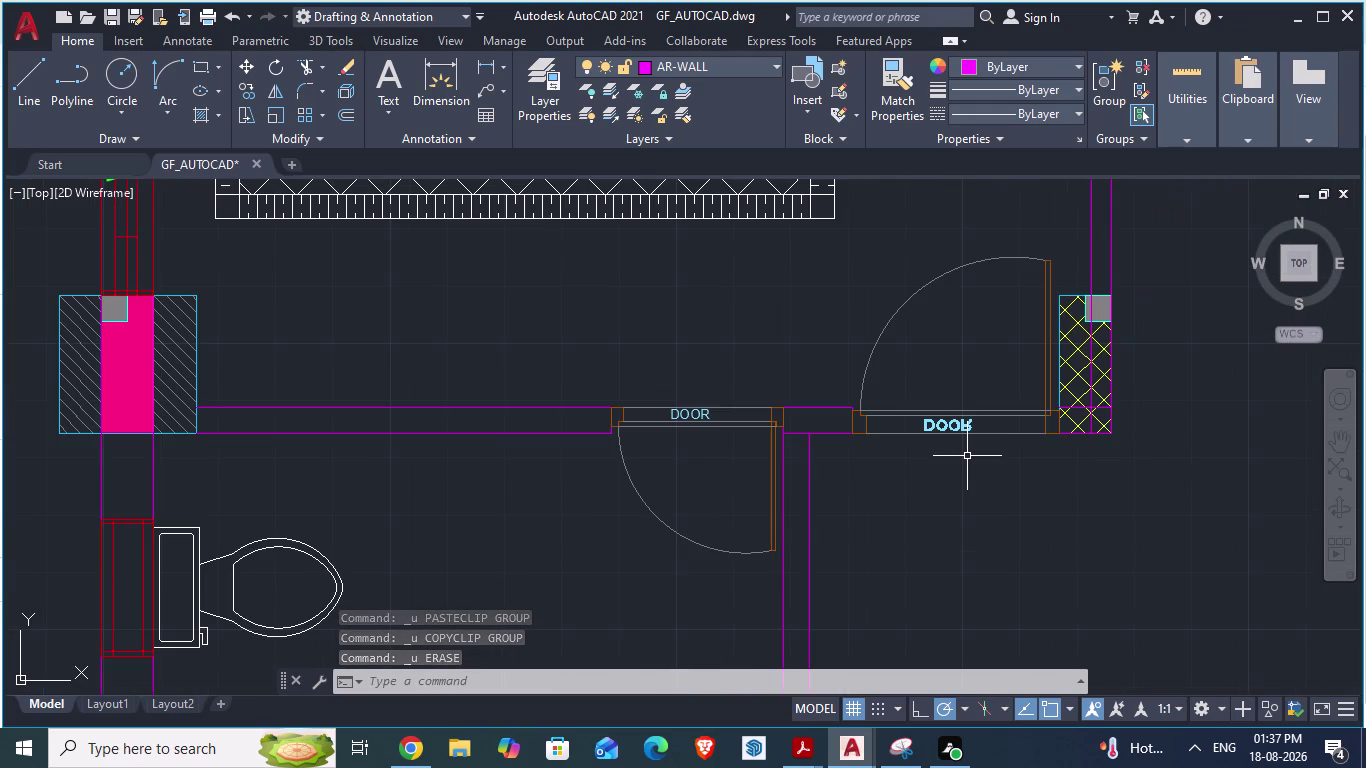
Copy the opening's door, paste it below the wall and move it into place.
click(774, 488)
key(ctrl+c)
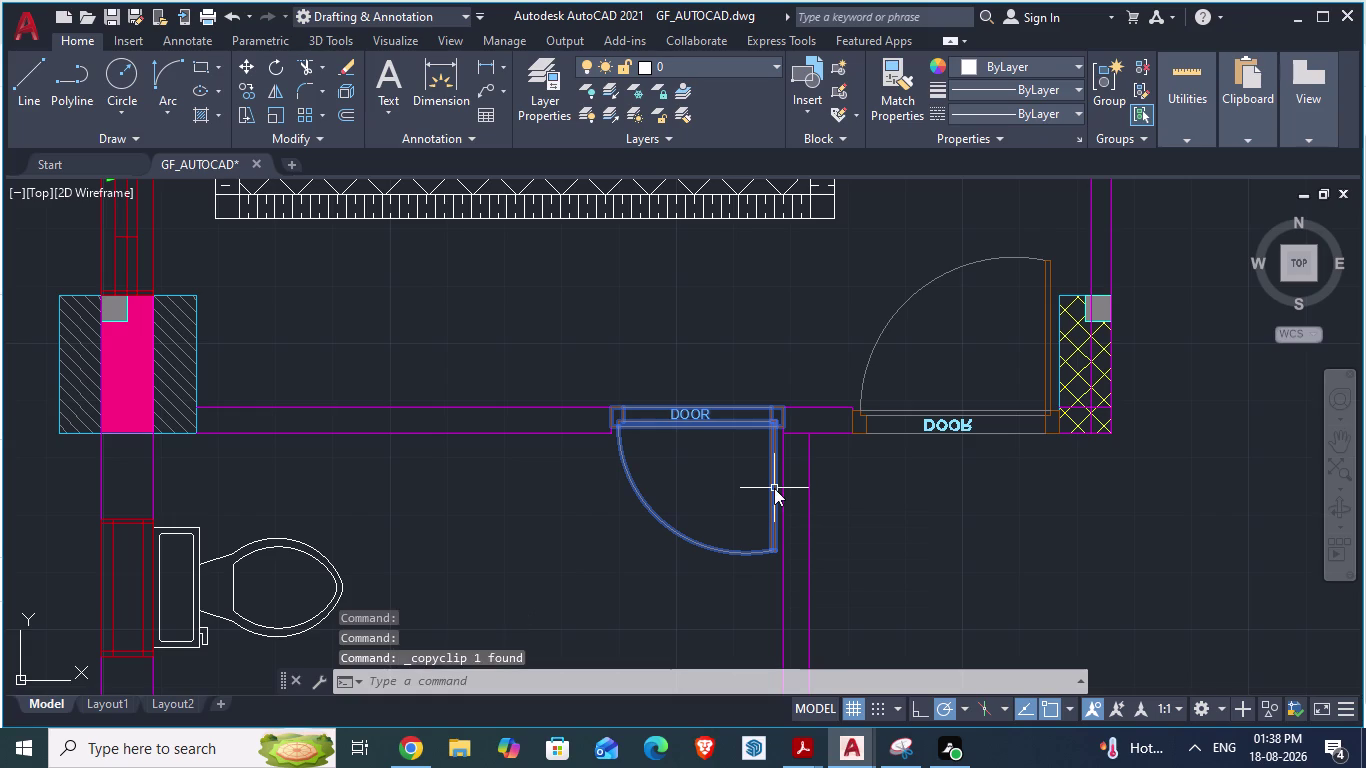
key(ctrl+v)
click(869, 600)
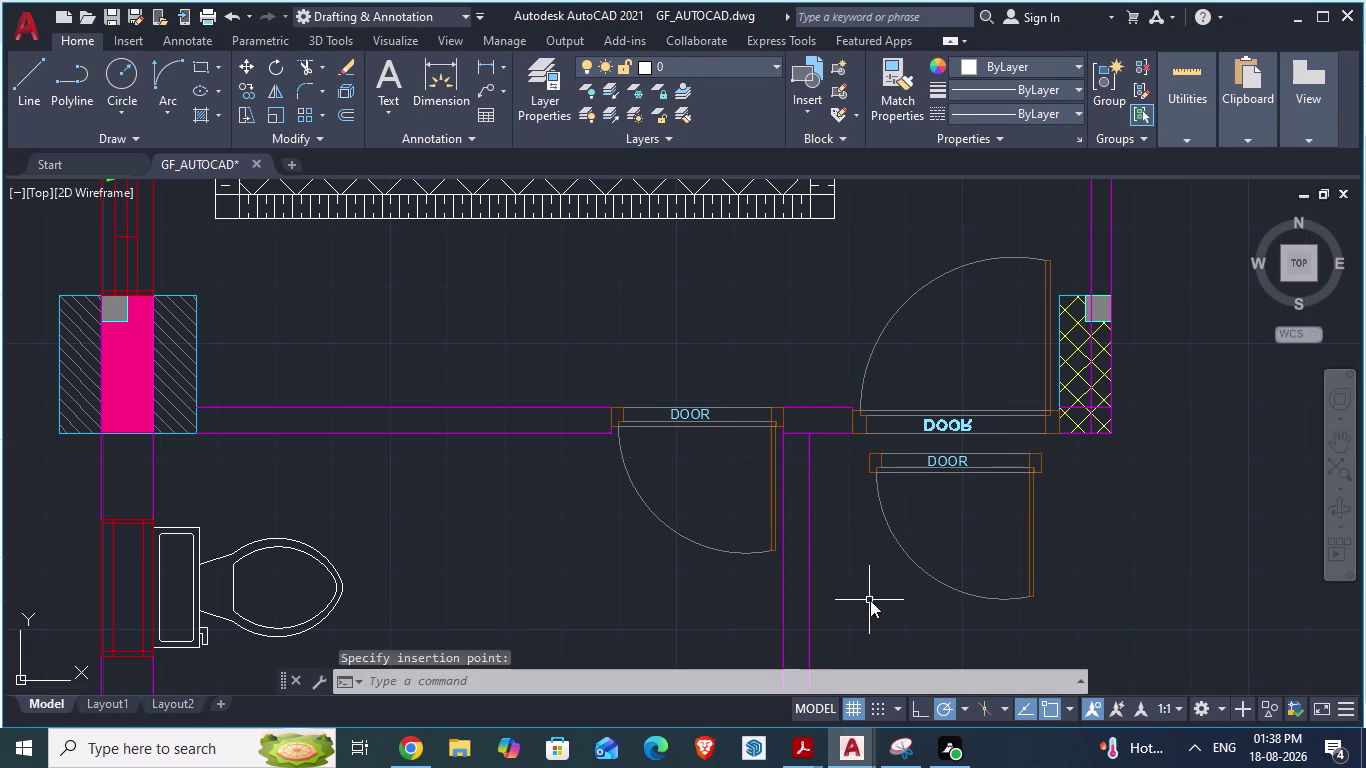
click(980, 601)
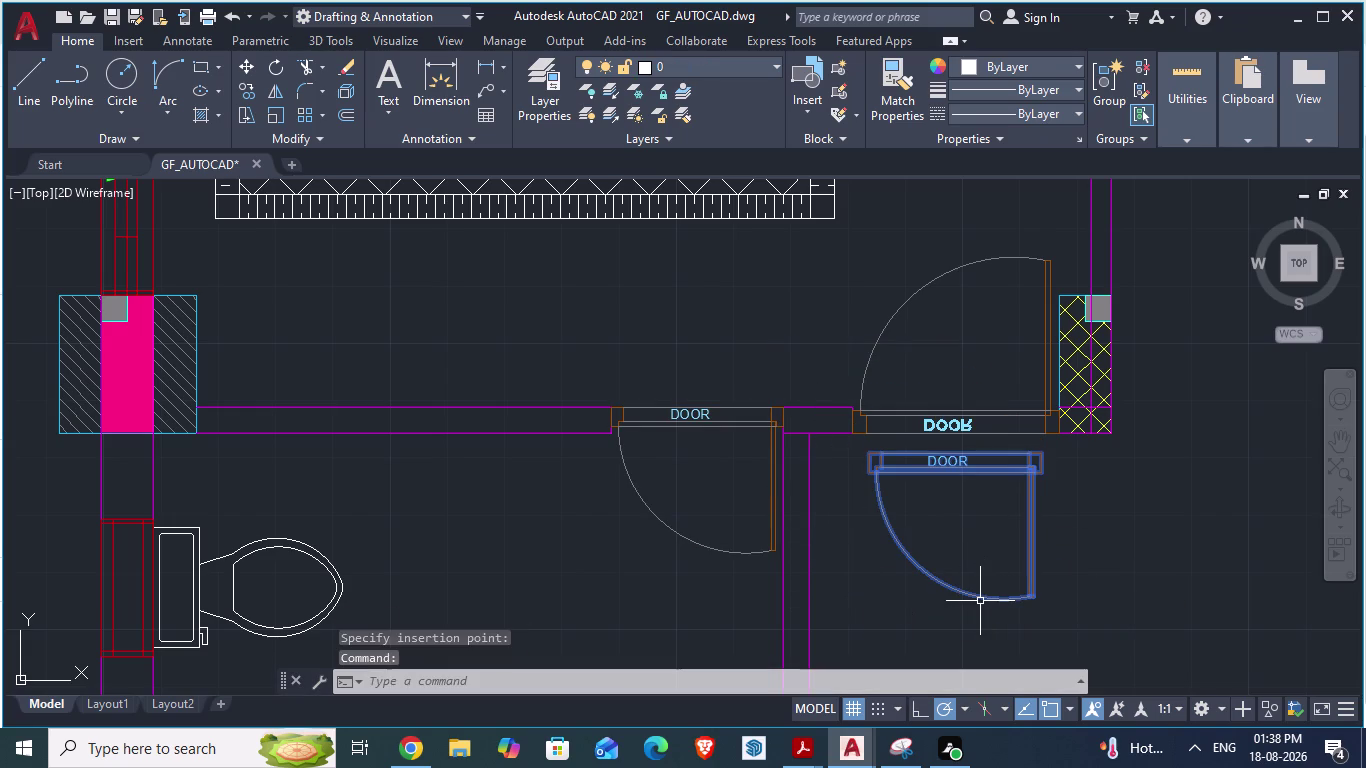
key(m)
key(Return)
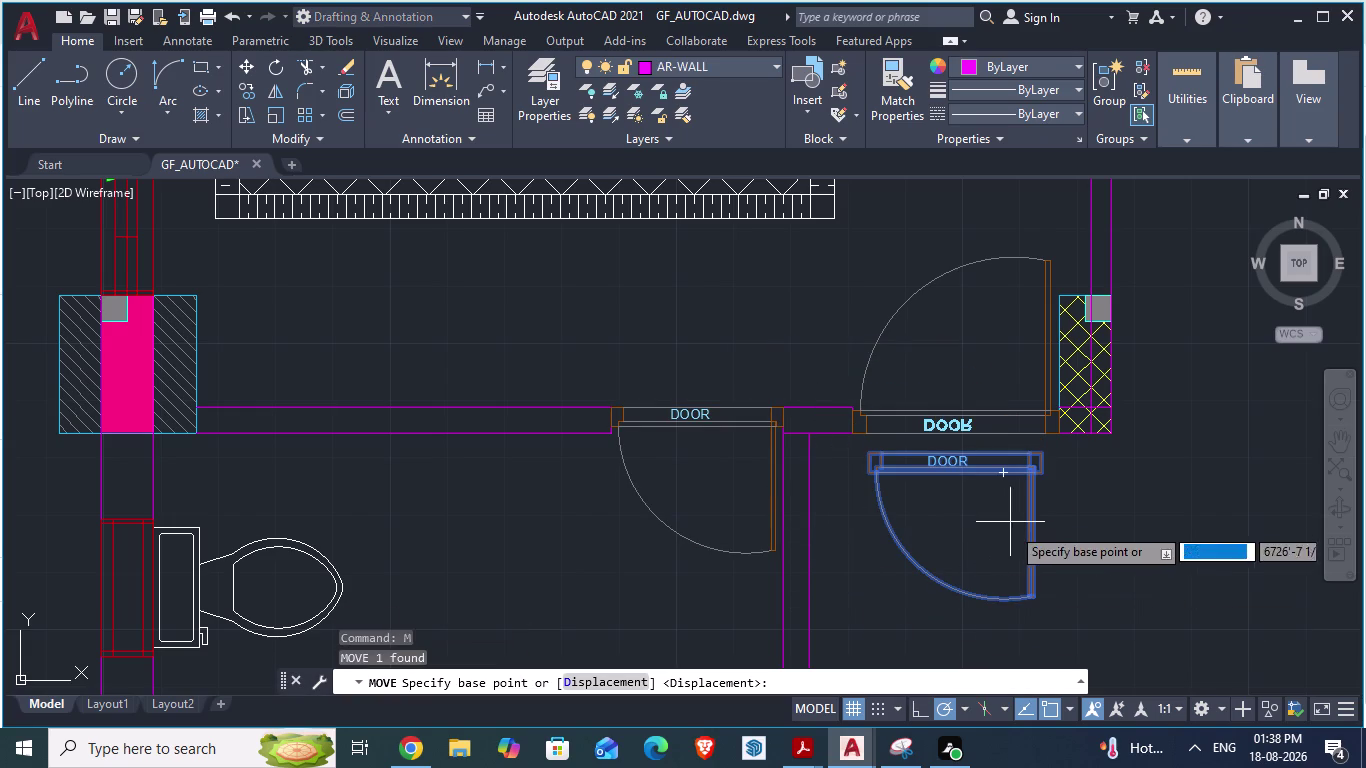
click(1039, 451)
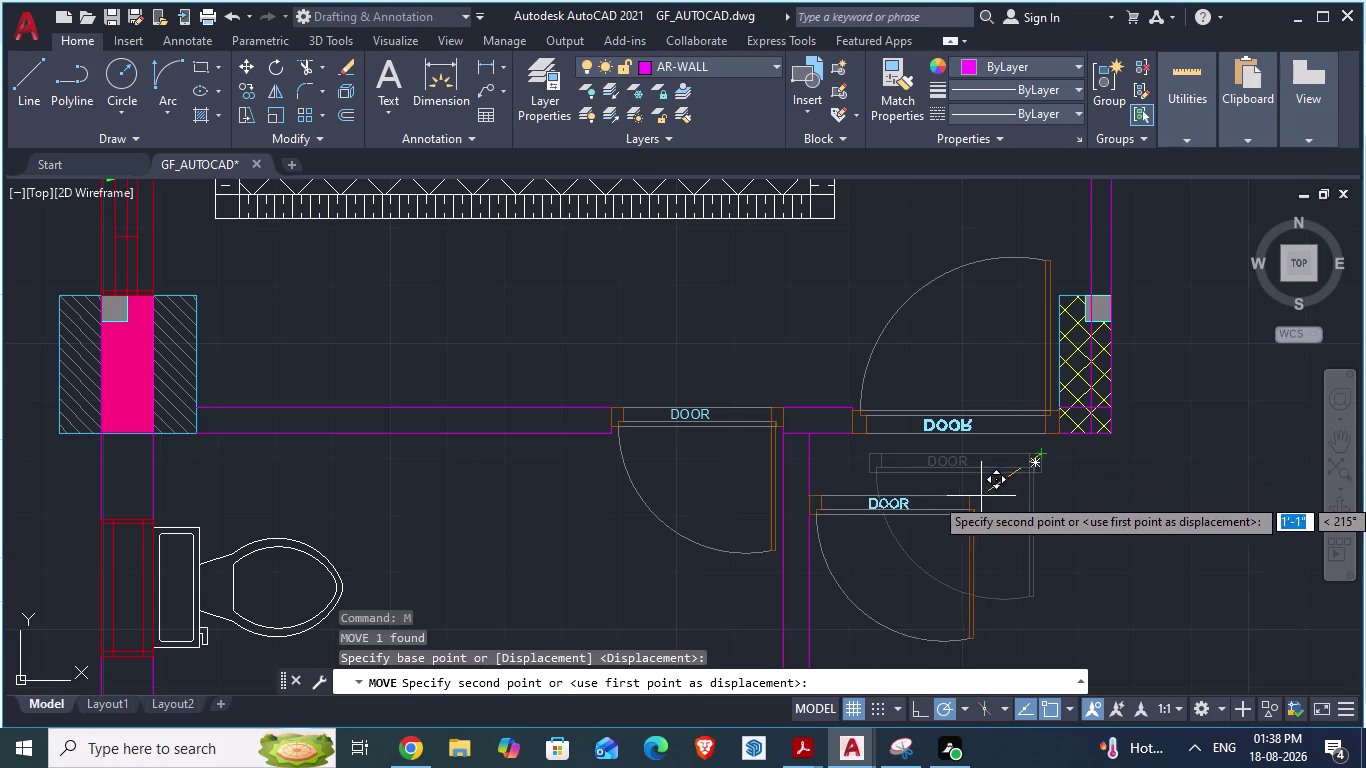
click(1052, 477)
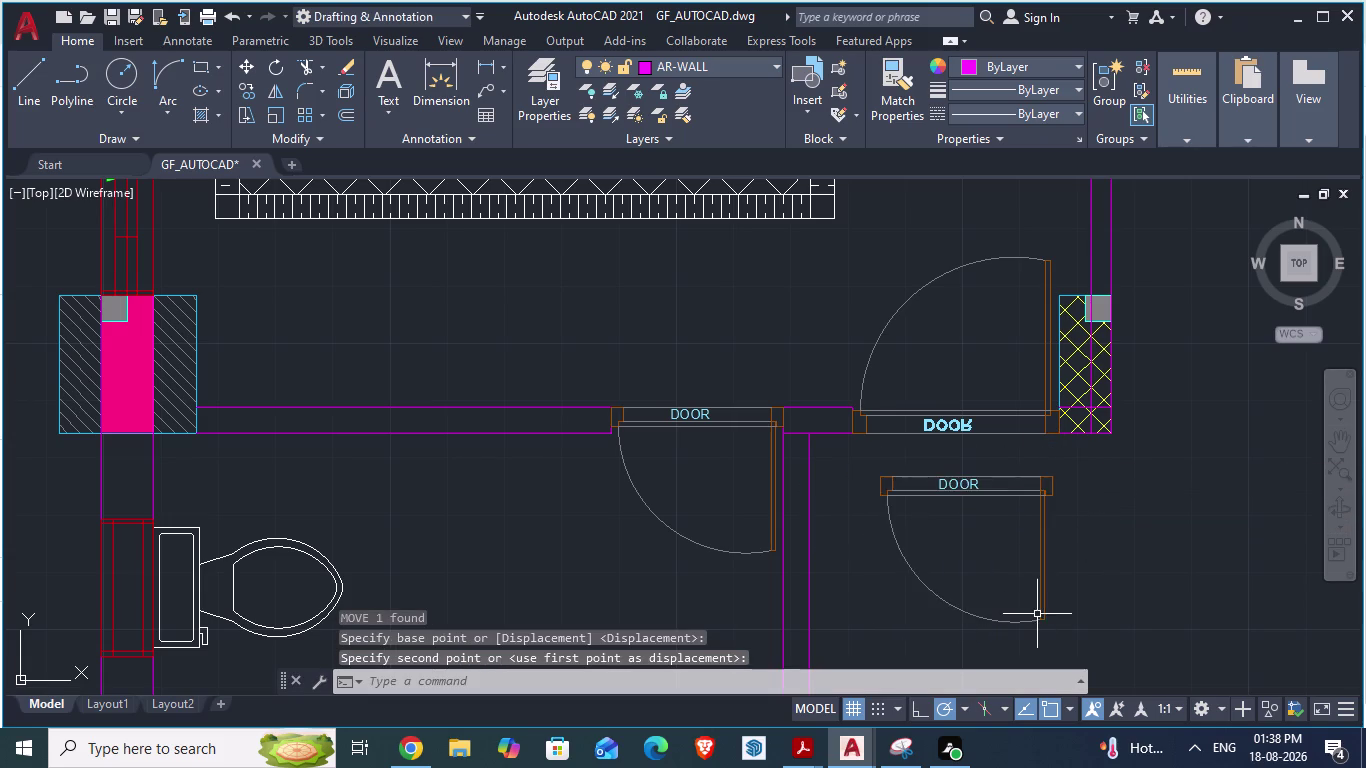
Rotate the pasted door copy around a chosen pivot point.
click(1045, 614)
text(ro)
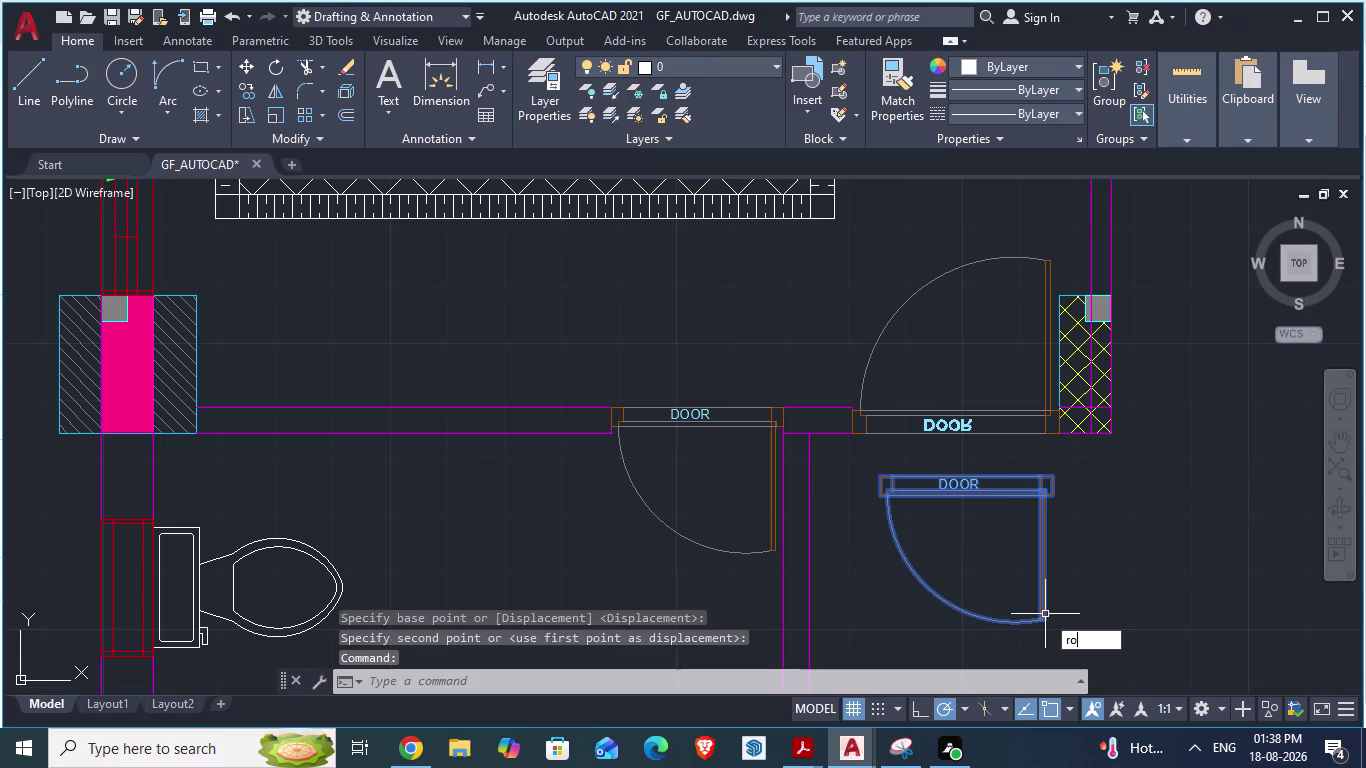
key(Return)
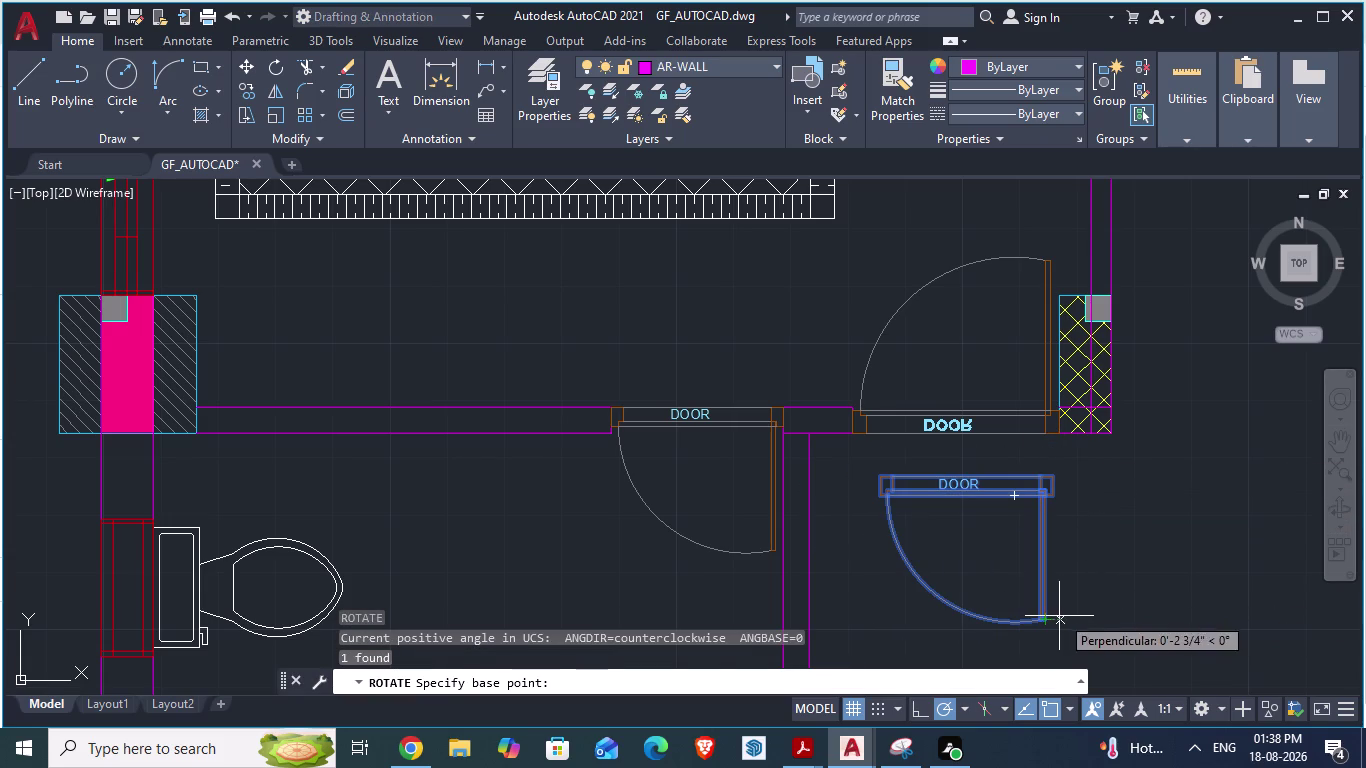
drag(1047, 621, 1080, 557)
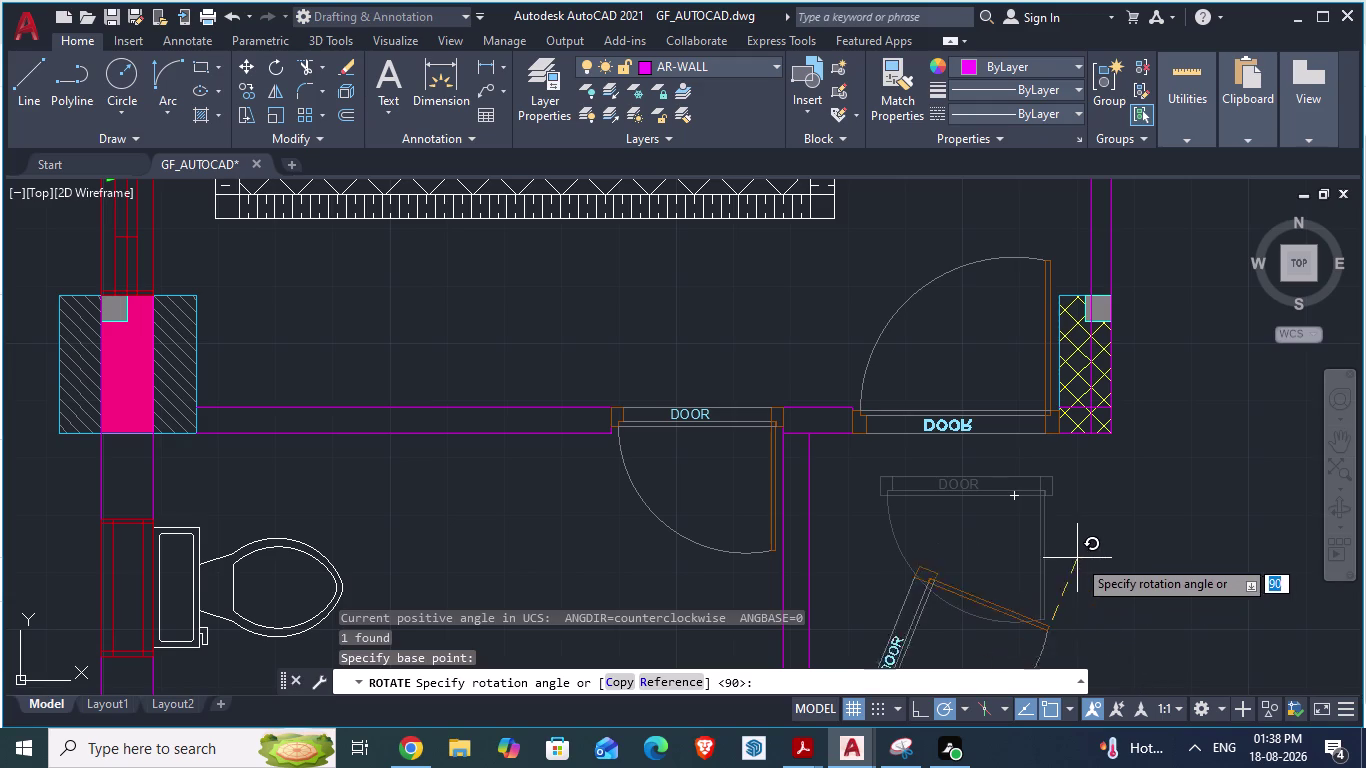
drag(1080, 557, 910, 449)
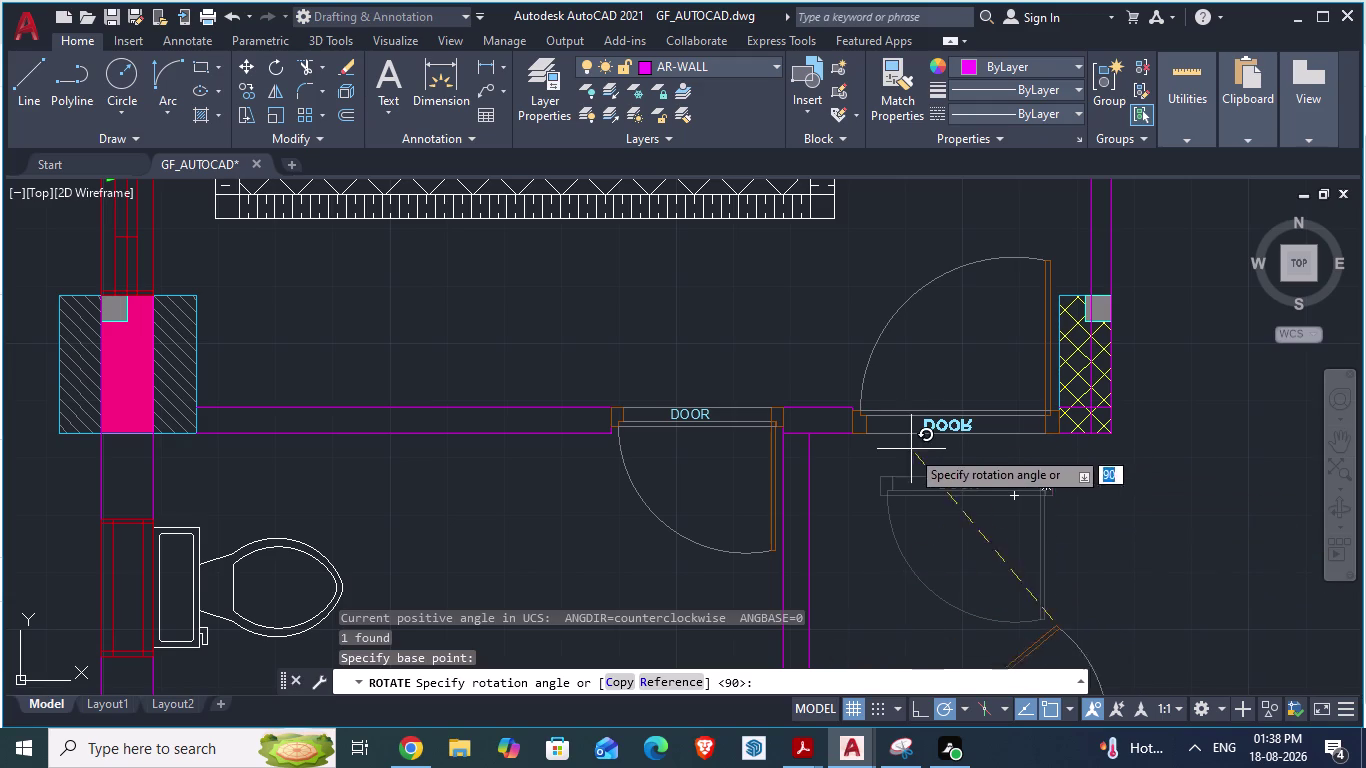
drag(910, 449, 1196, 686)
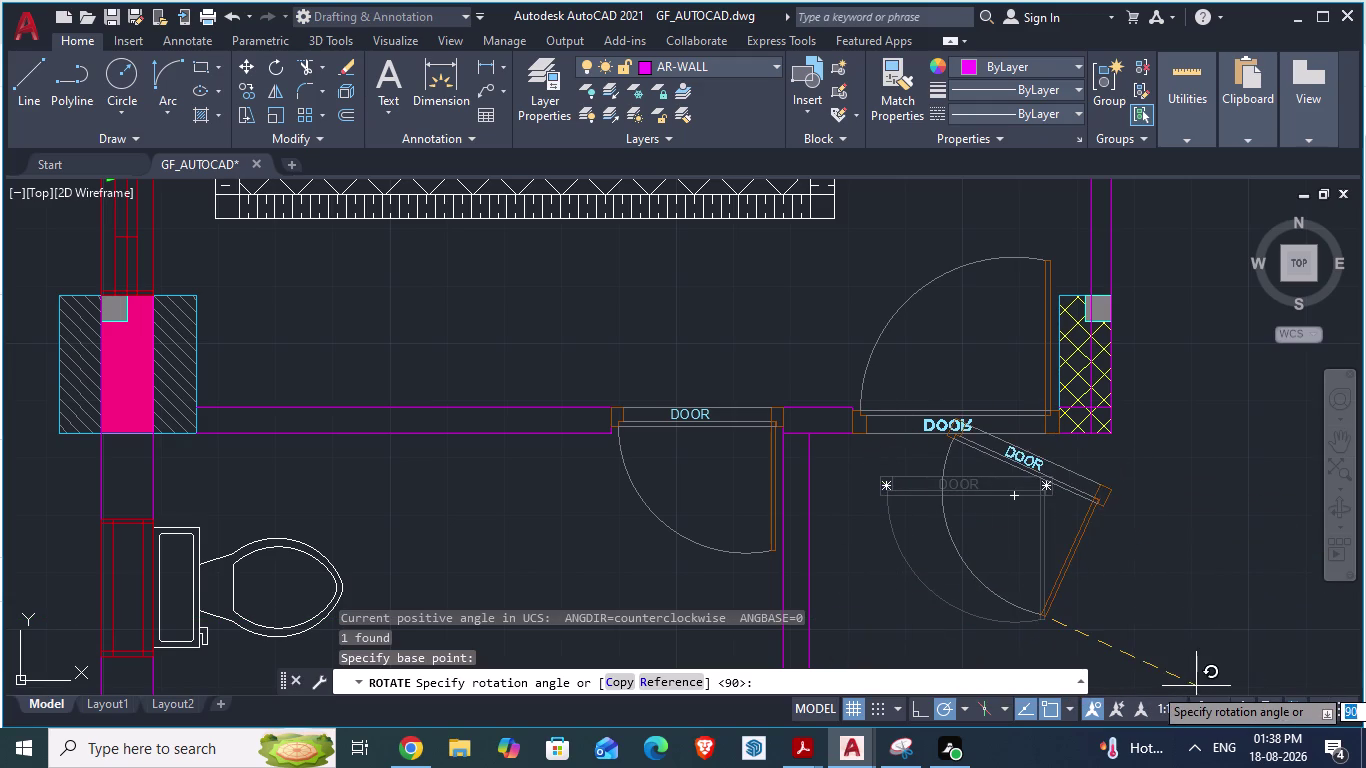
drag(1196, 686, 1224, 622)
click(1224, 622)
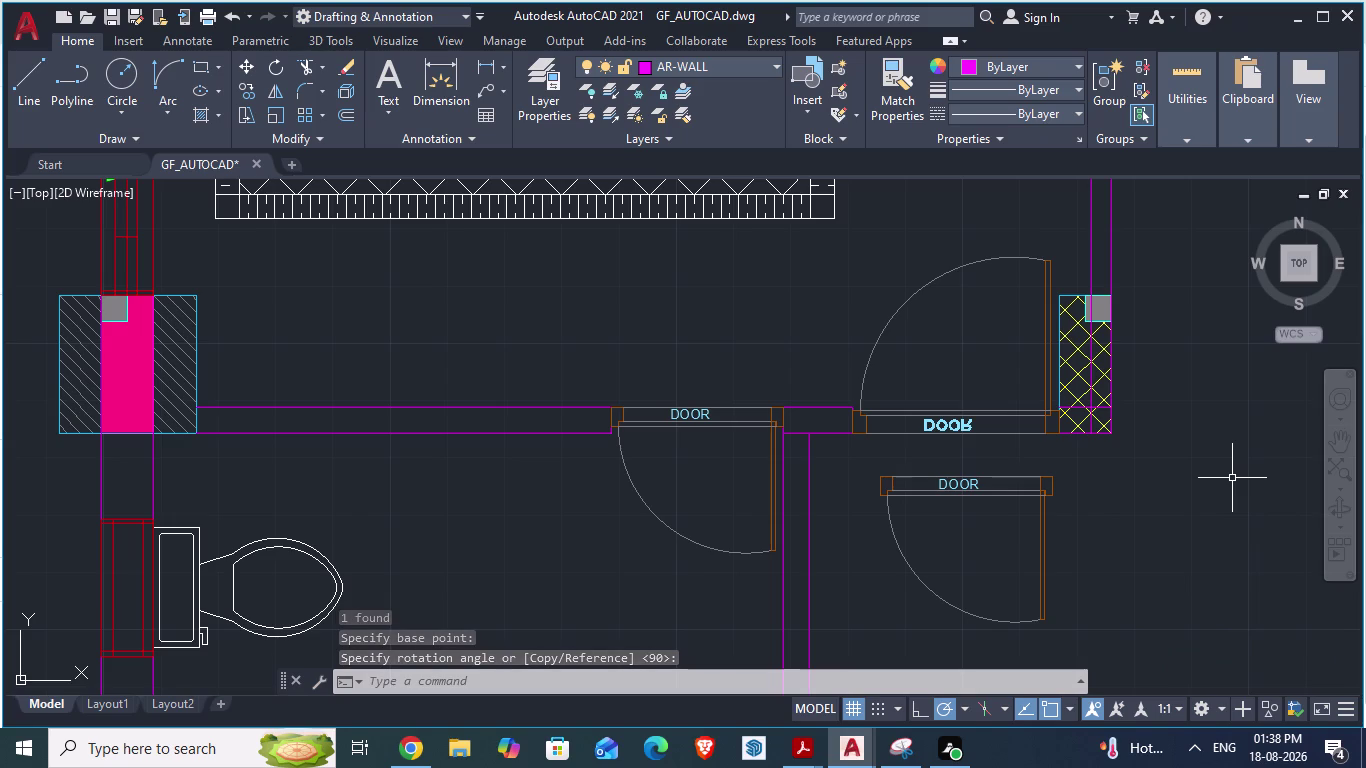
Rotate the copy again about its top edge so it swings up toward the wall.
click(965, 477)
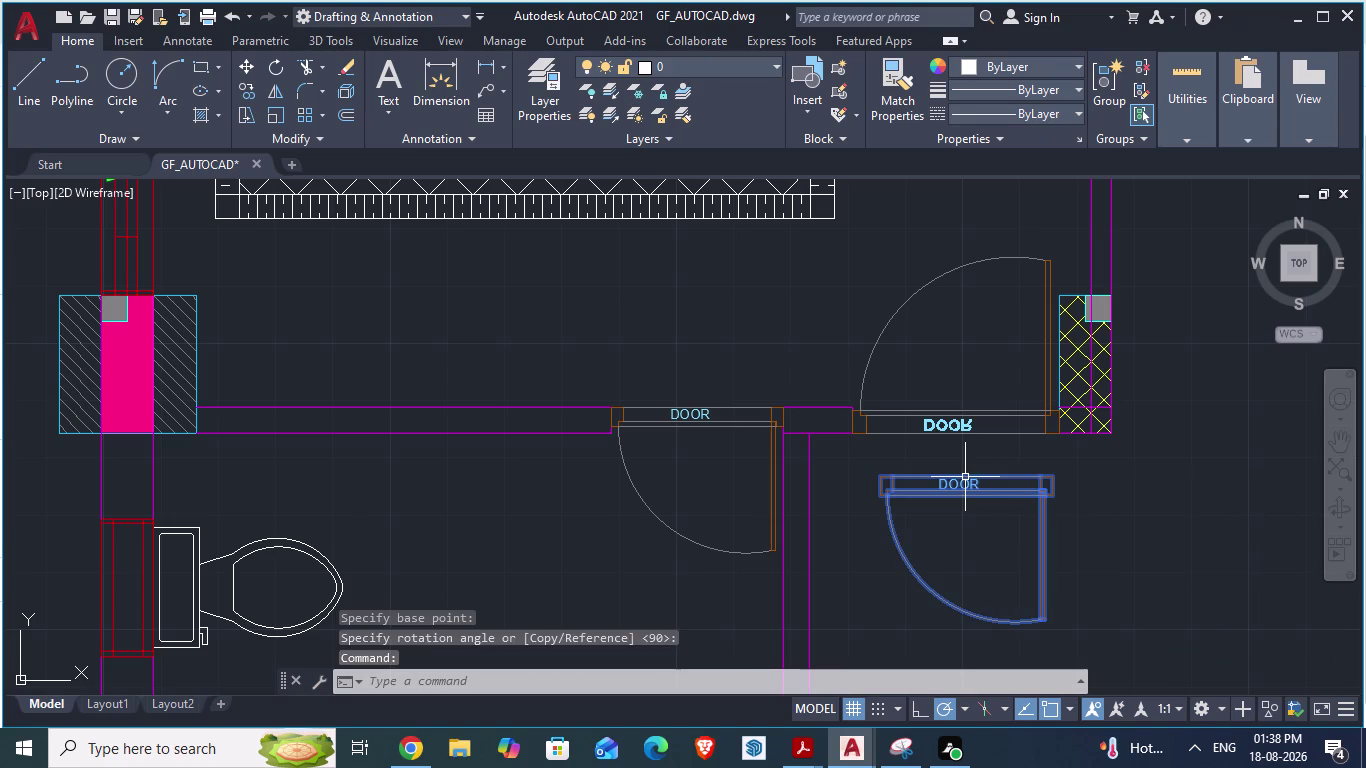
text(ro)
key(Return)
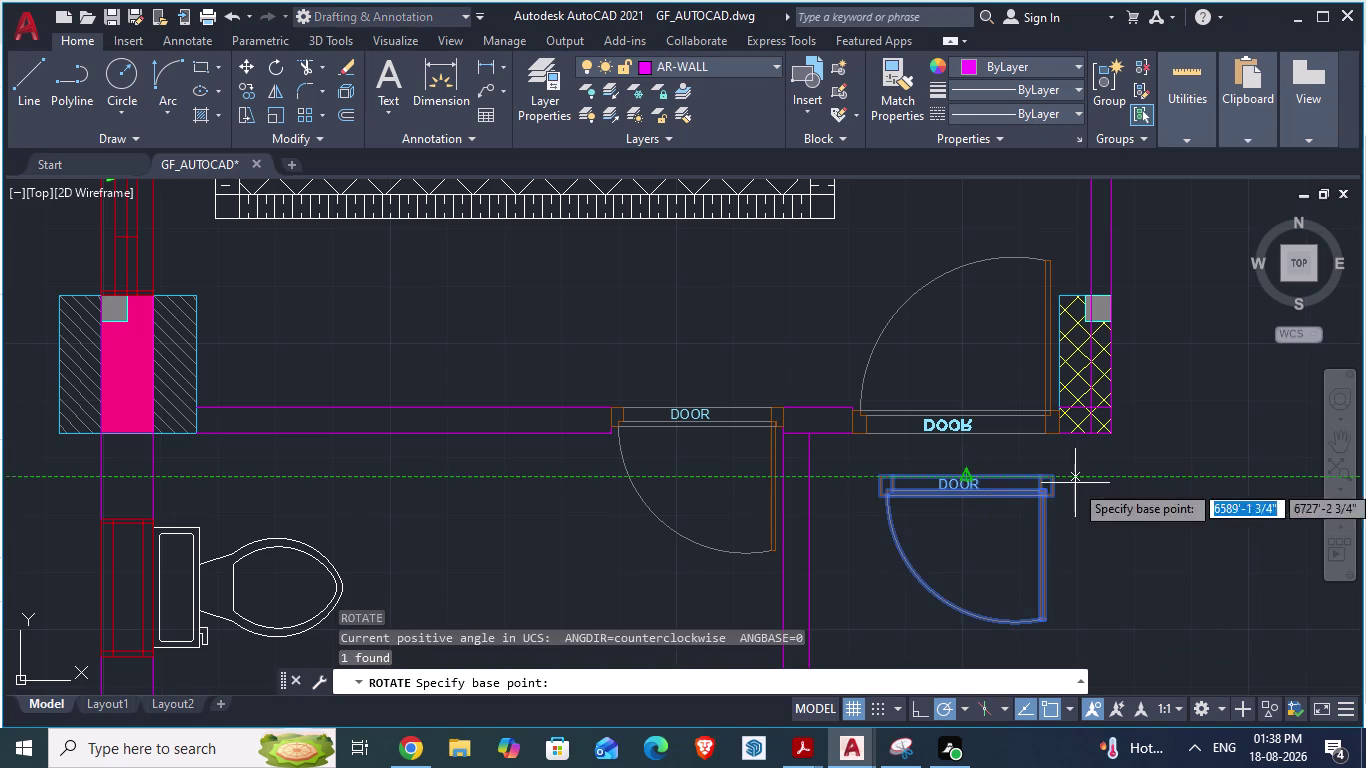
drag(873, 476, 892, 436)
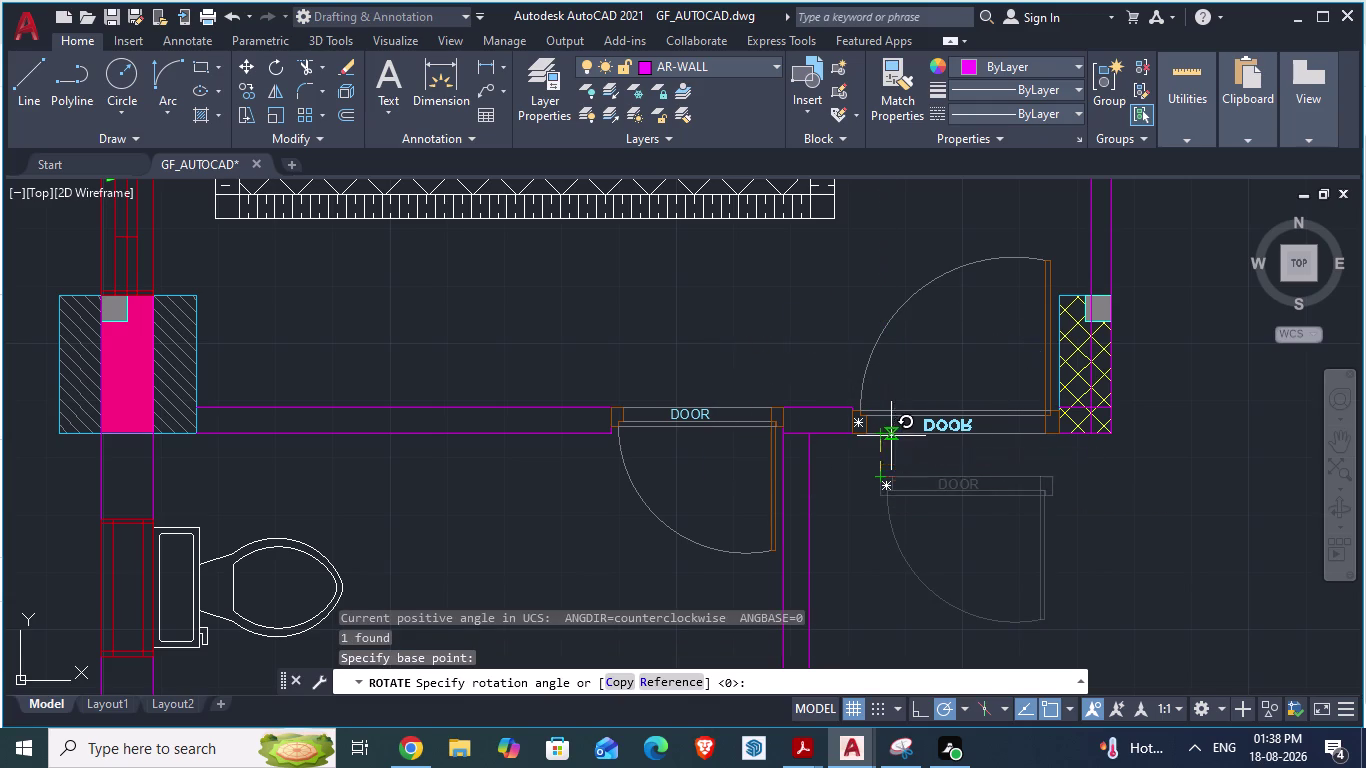
drag(892, 436, 936, 481)
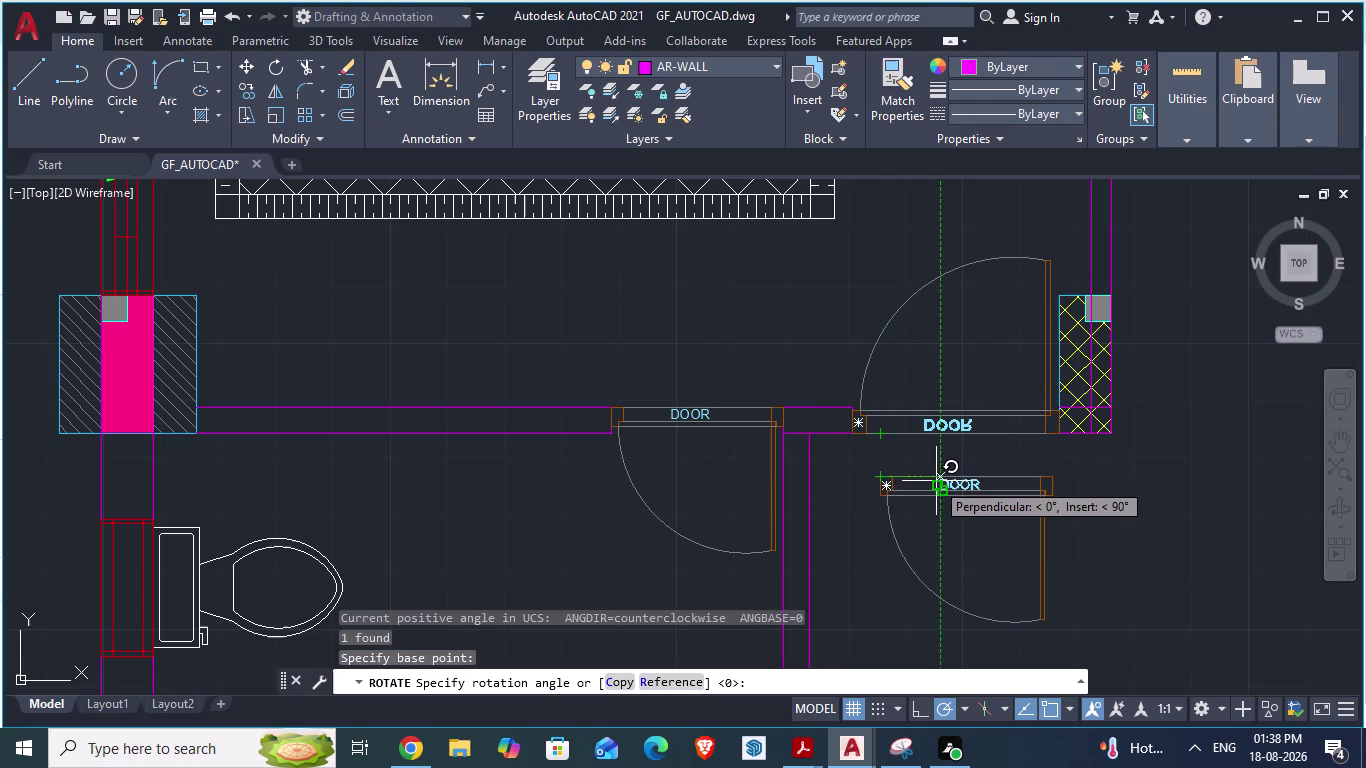
drag(936, 481, 899, 422)
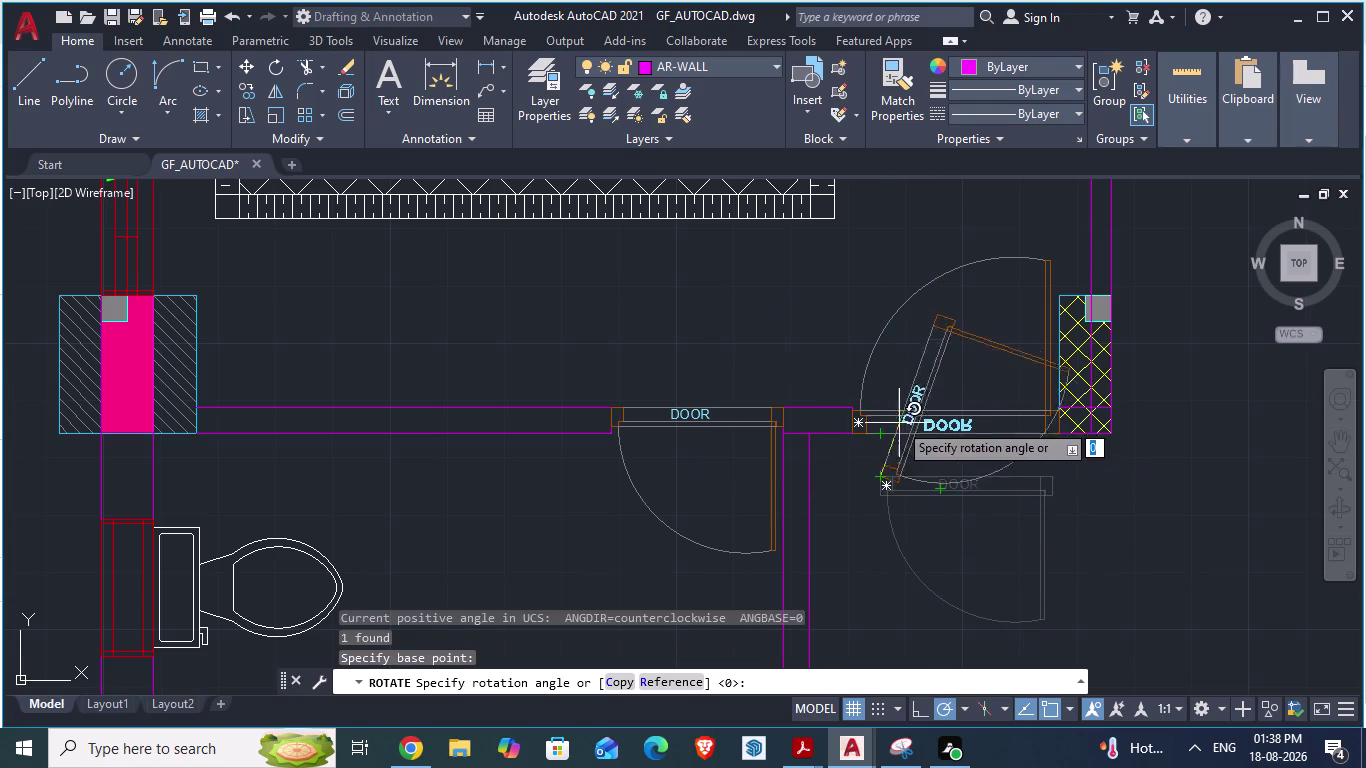
drag(899, 422, 819, 470)
click(819, 470)
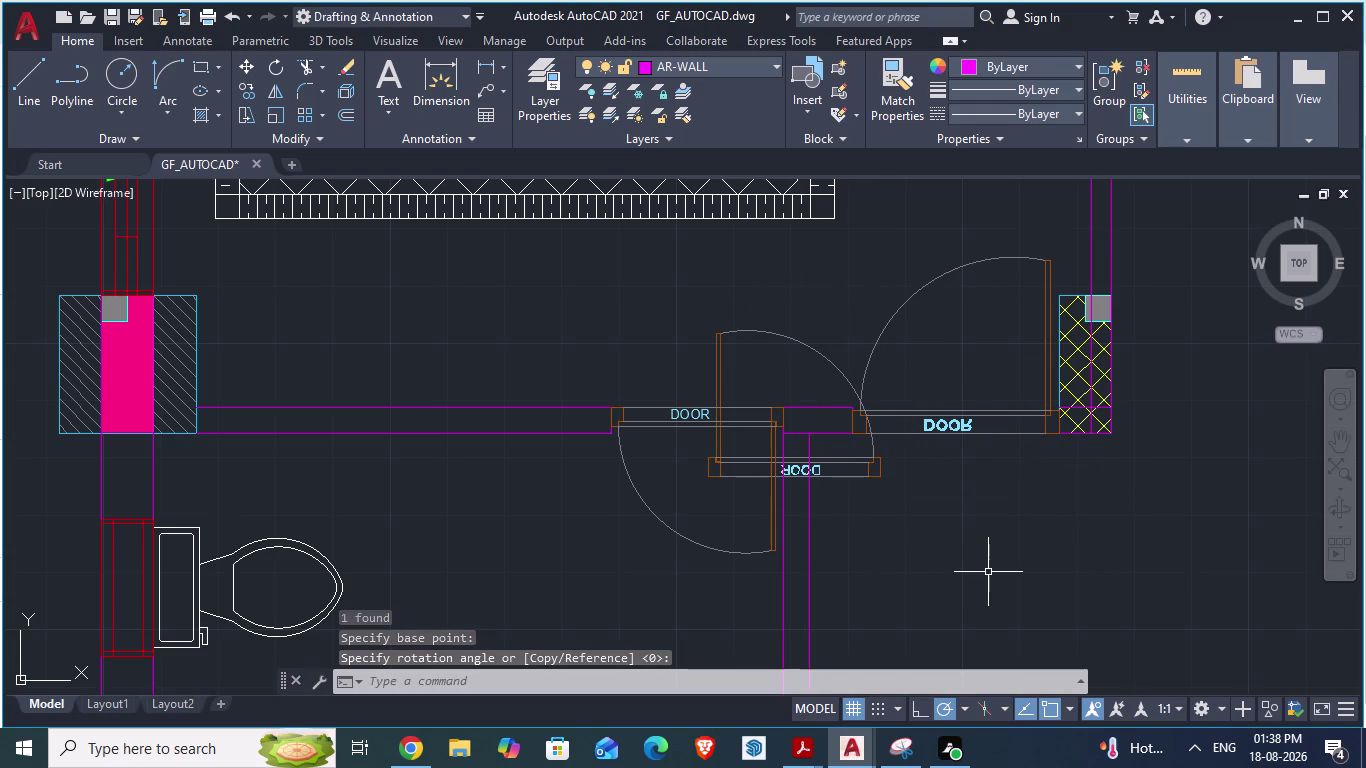
click(715, 462)
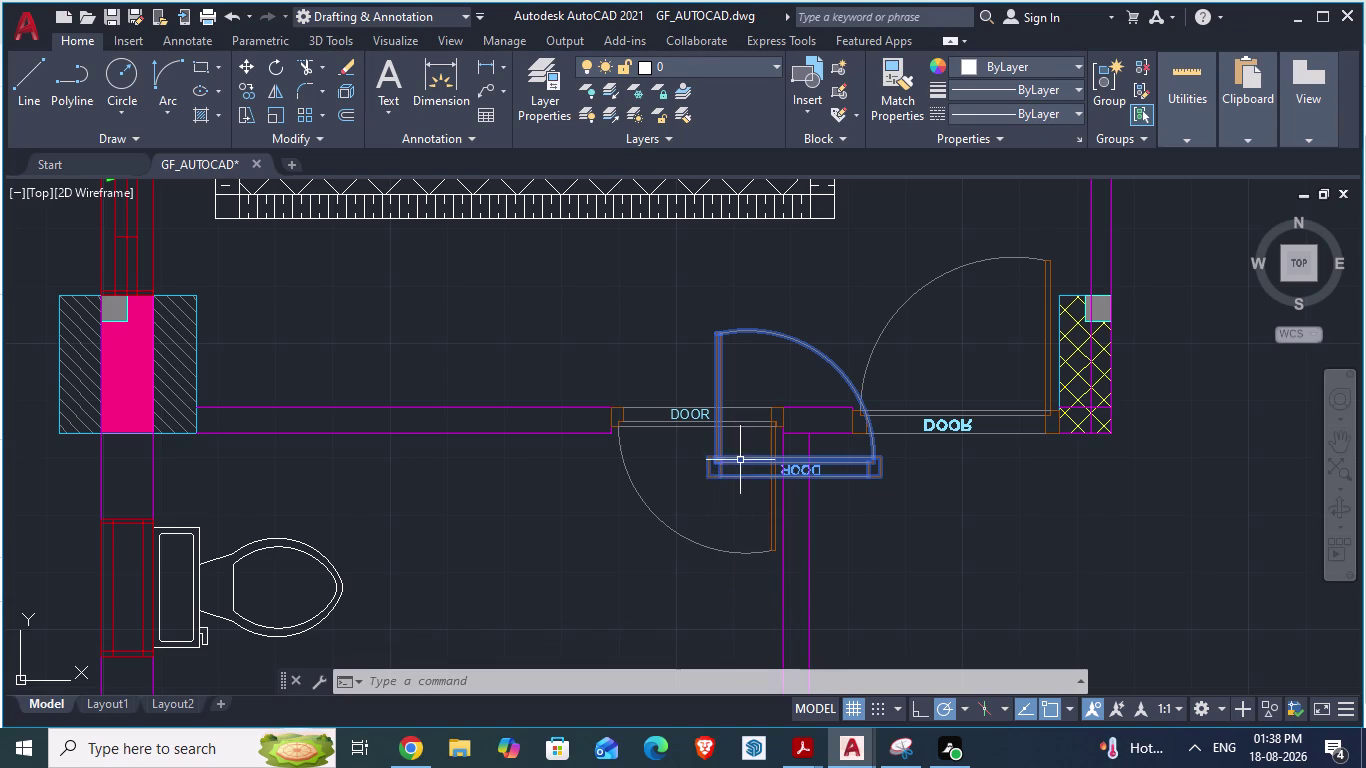
key(Escape)
click(724, 464)
Dismiss the Edit Block Definition window without editing the block.
key(Delete)
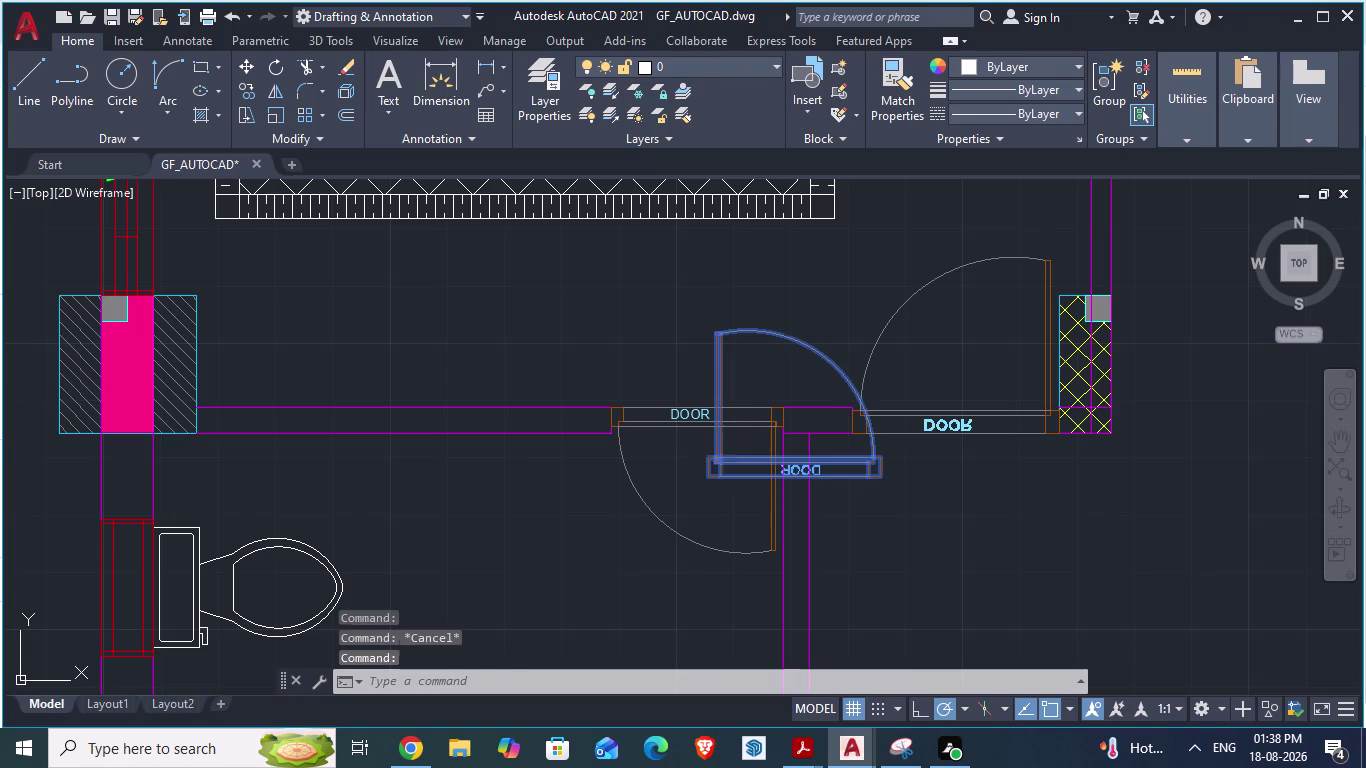
triple_click(968, 430)
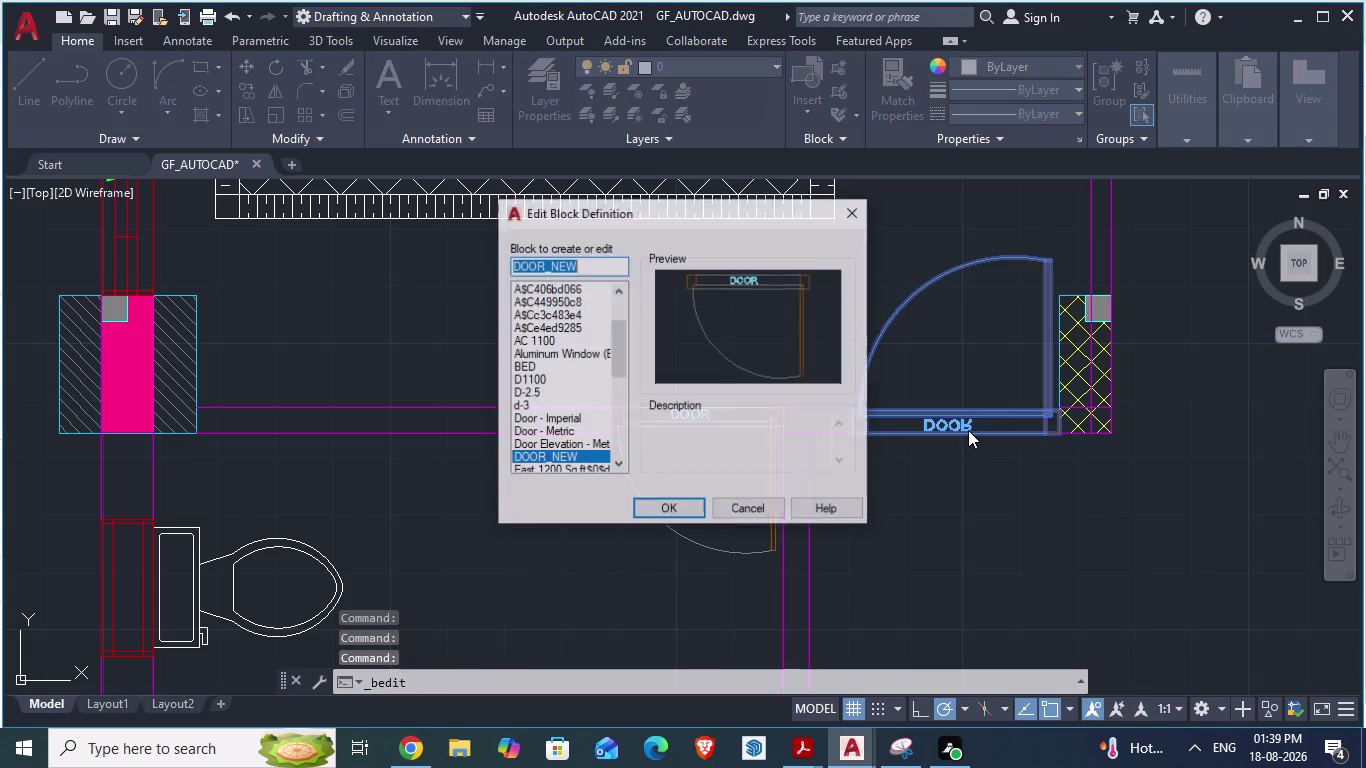
click(968, 430)
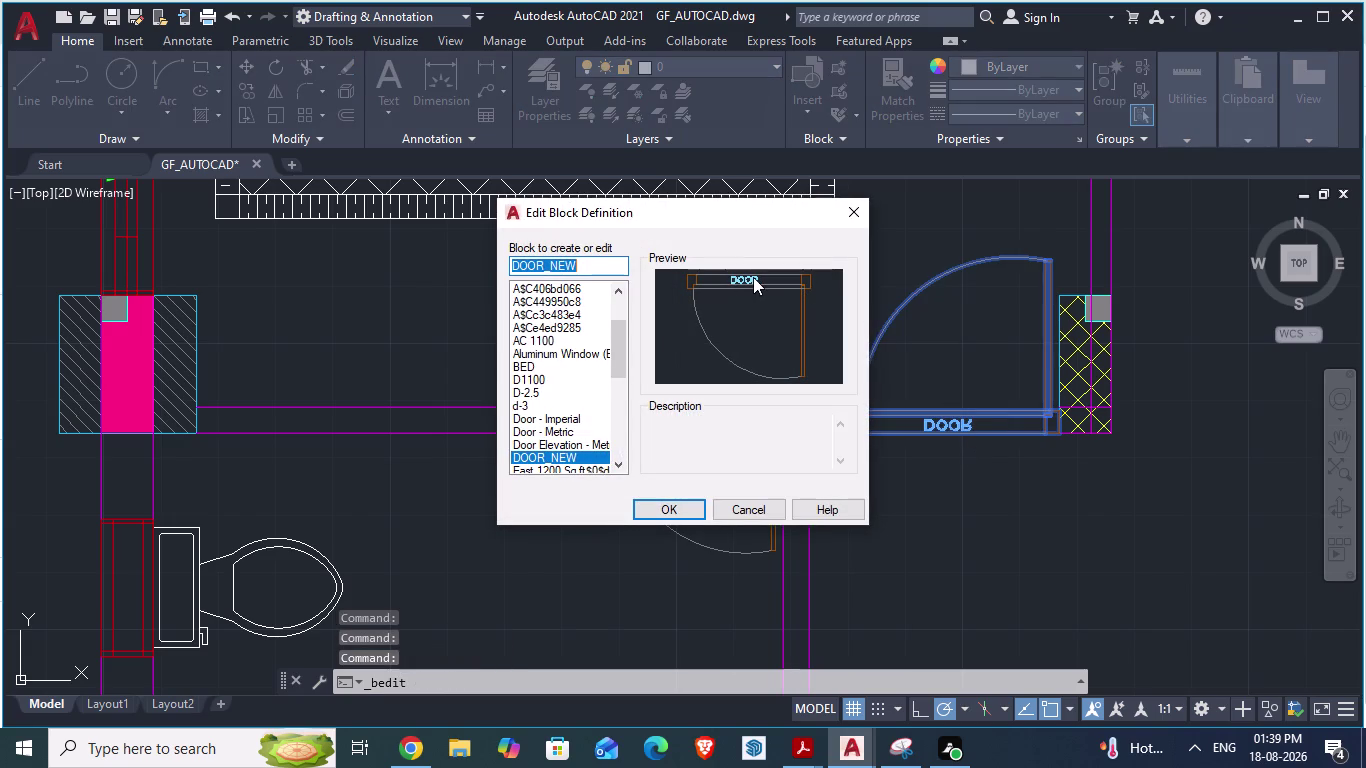
triple_click(753, 277)
double_click(753, 277)
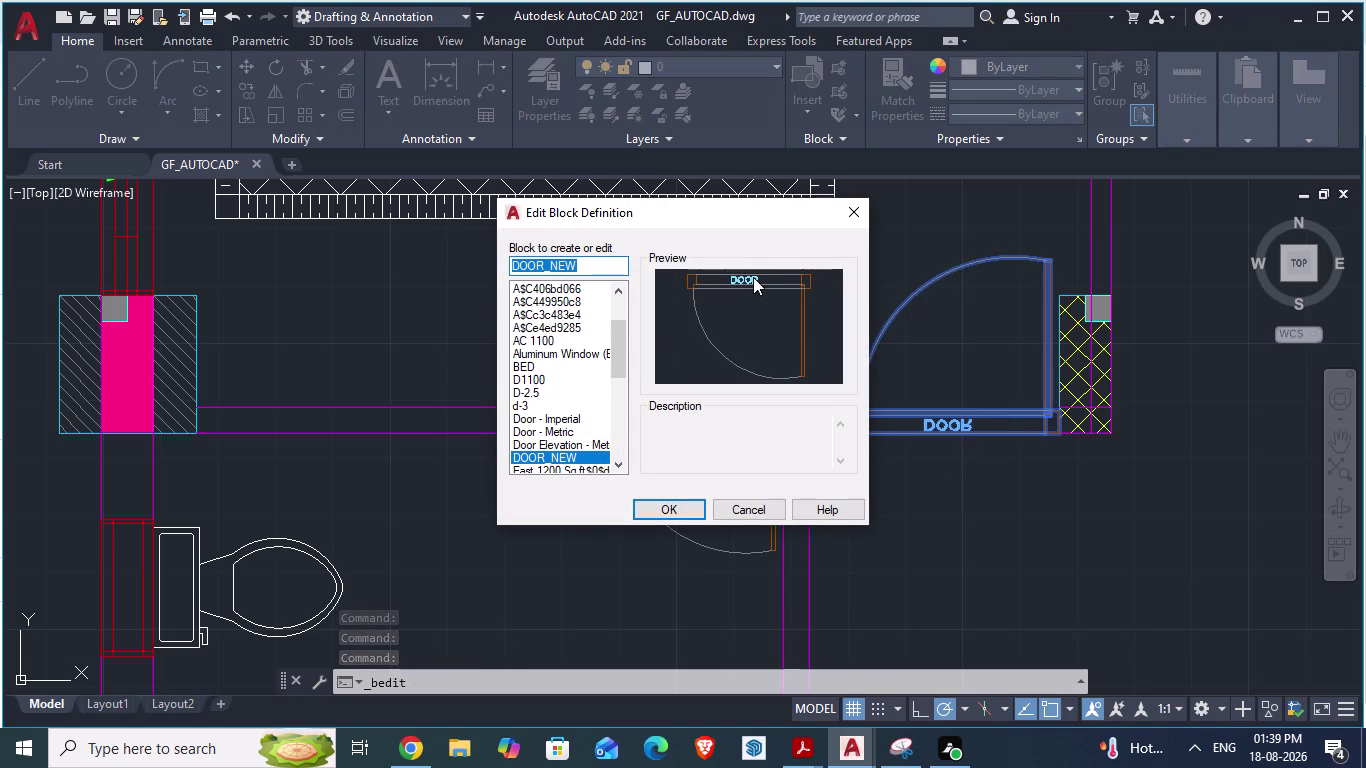
double_click(752, 280)
click(751, 502)
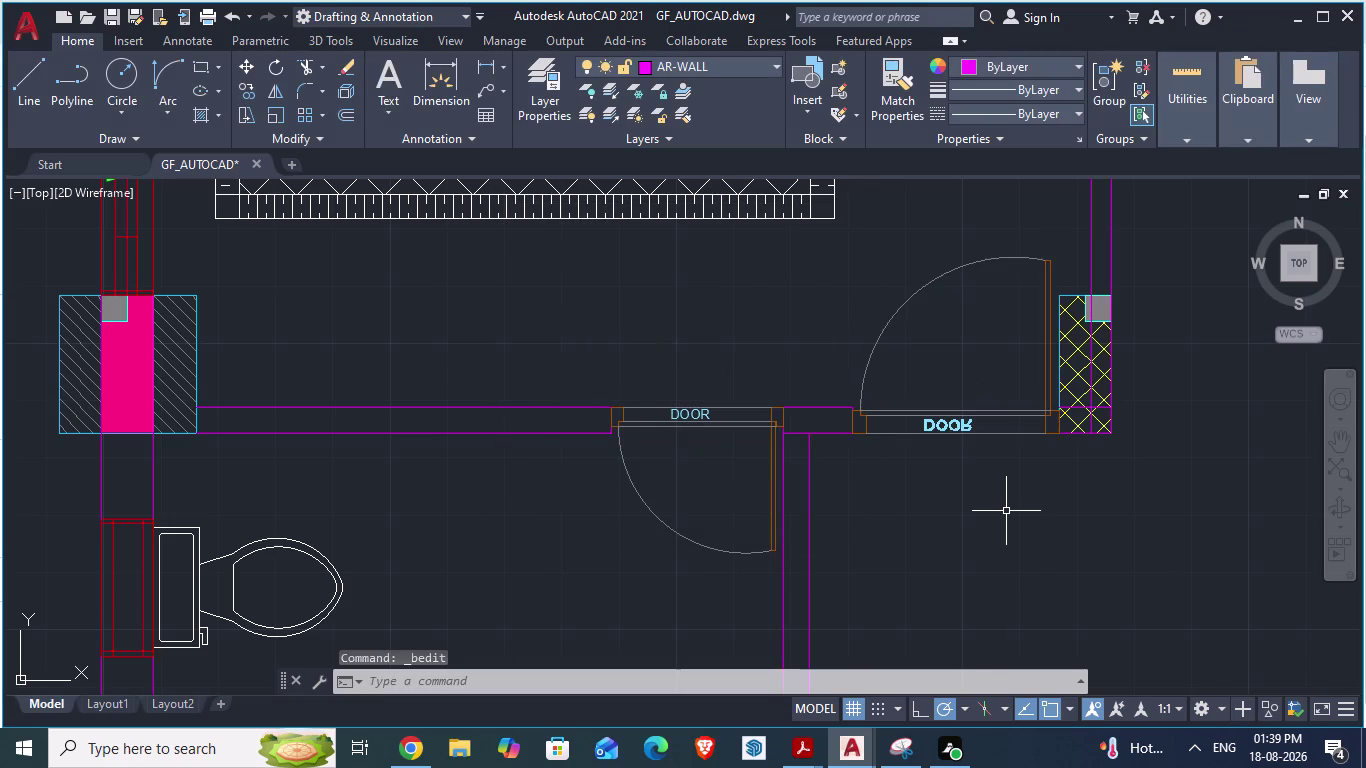
scroll(down, 3)
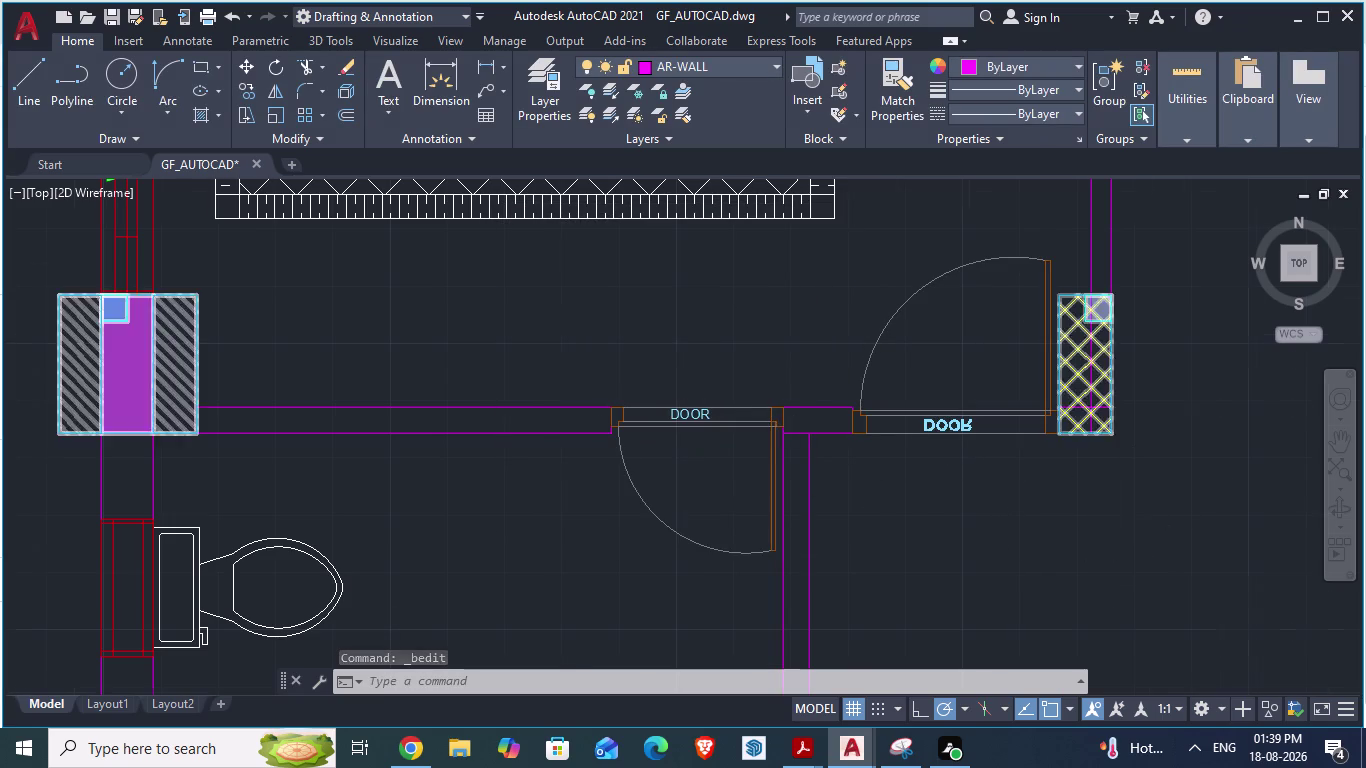
scroll(down, 3)
scroll(down, 3)
scroll(up, 3)
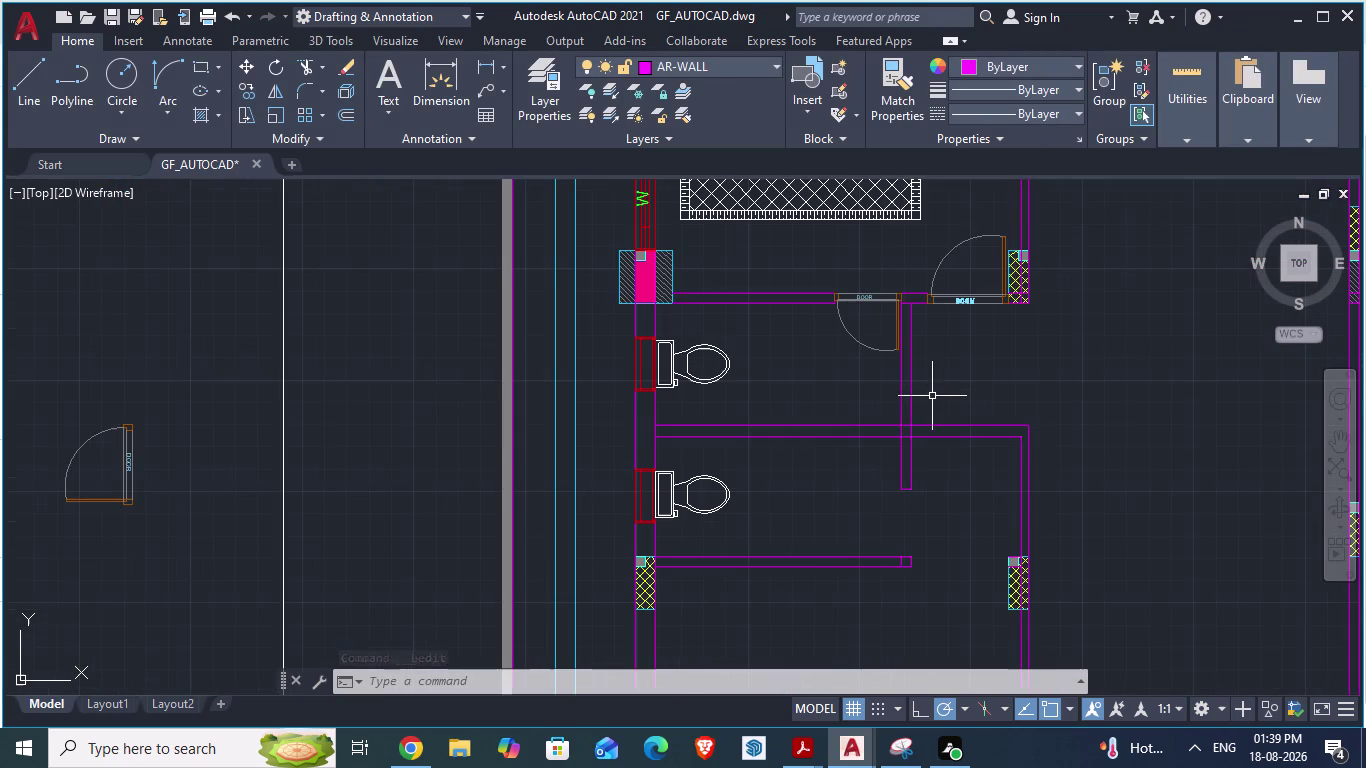
scroll(up, 3)
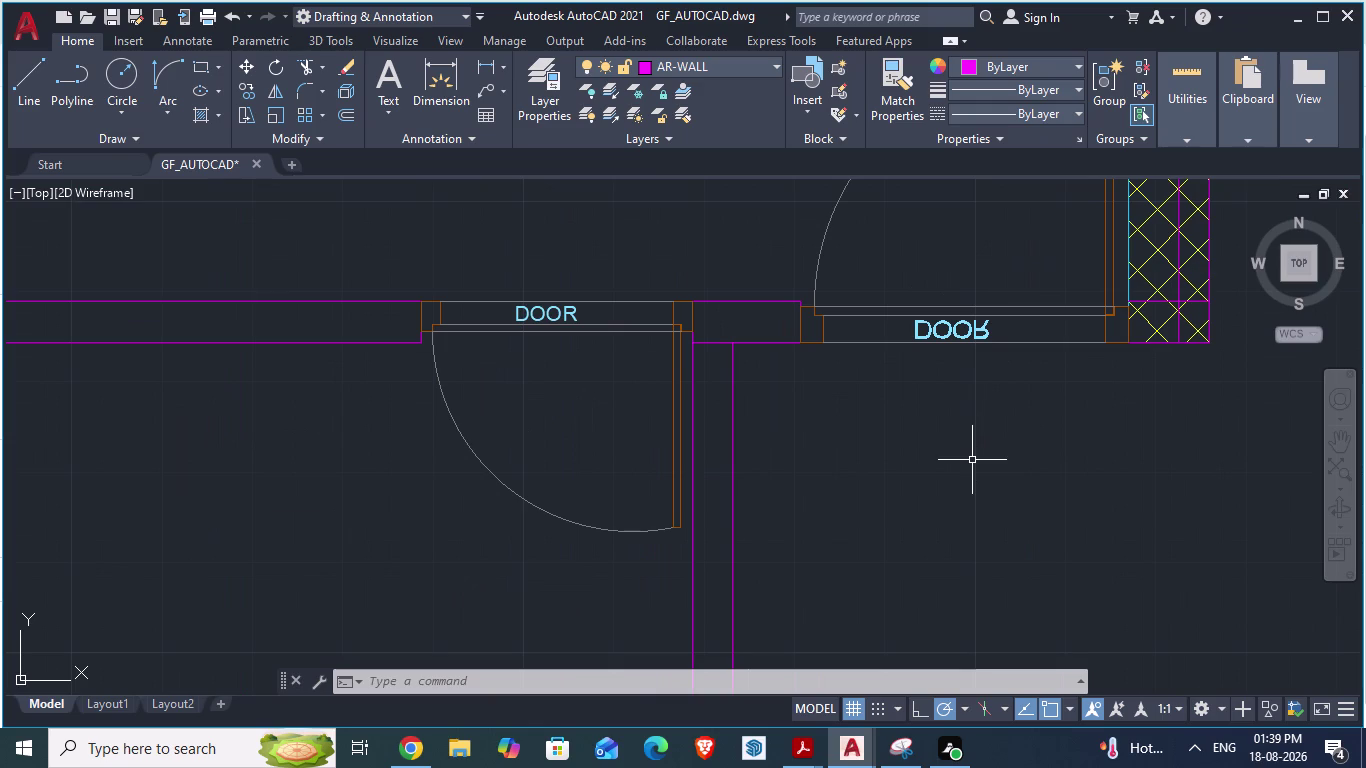
scroll(down, 3)
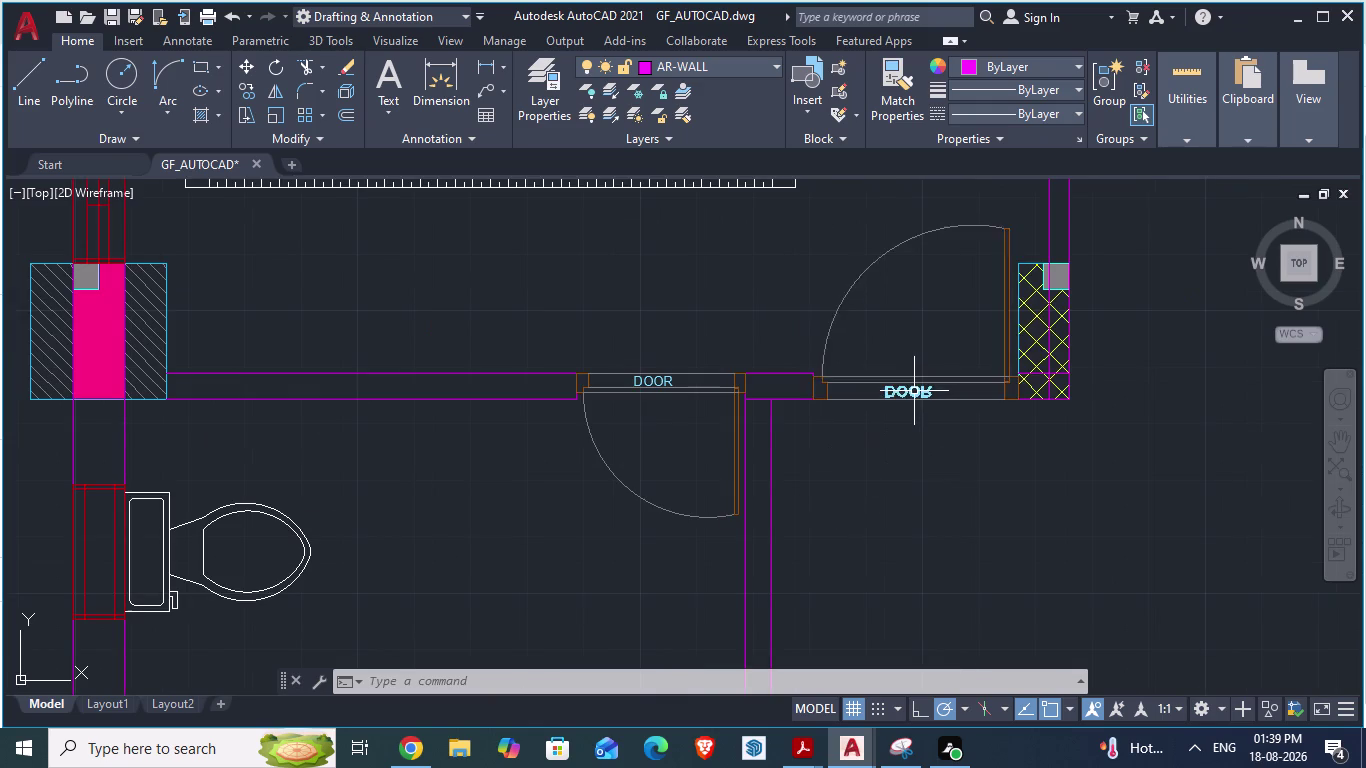
Delete the DOOR text from the door block in the Block Editor and close it.
click(914, 391)
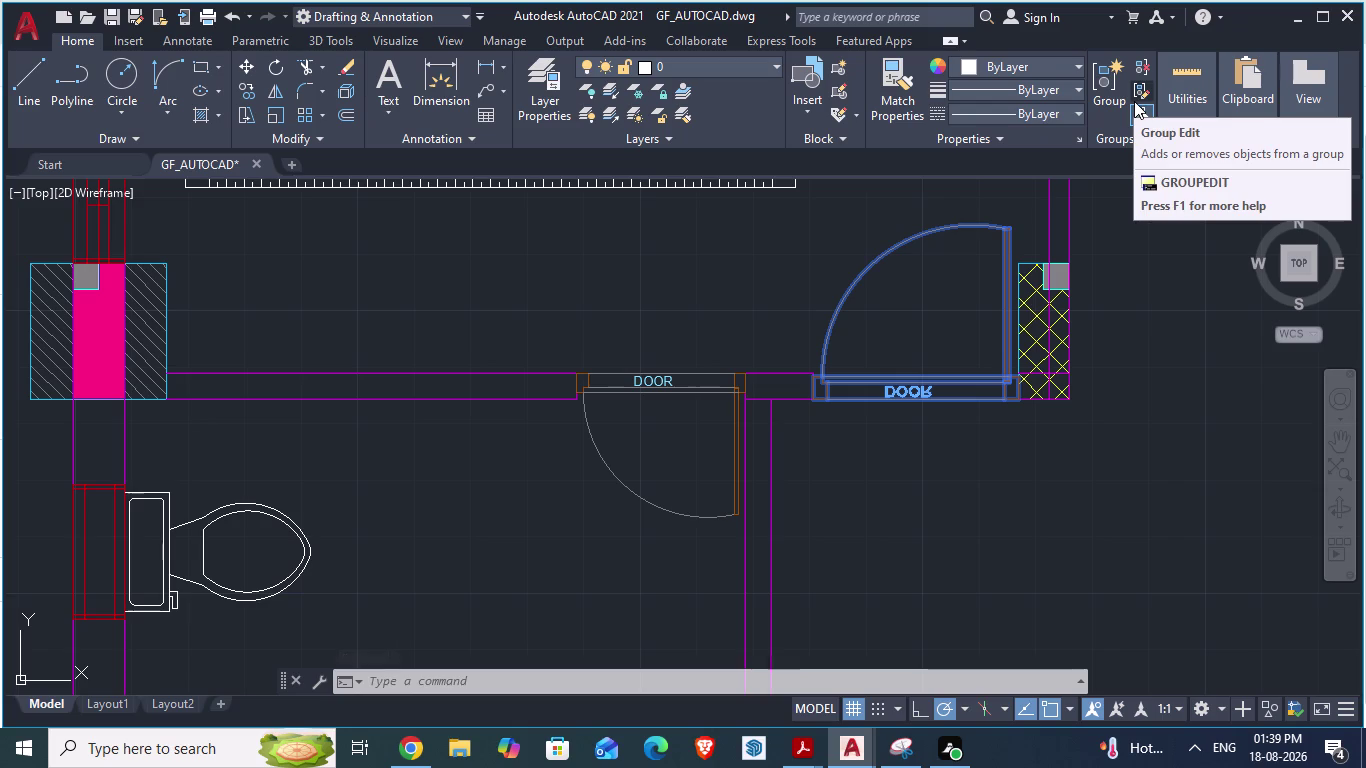
right_click(912, 240)
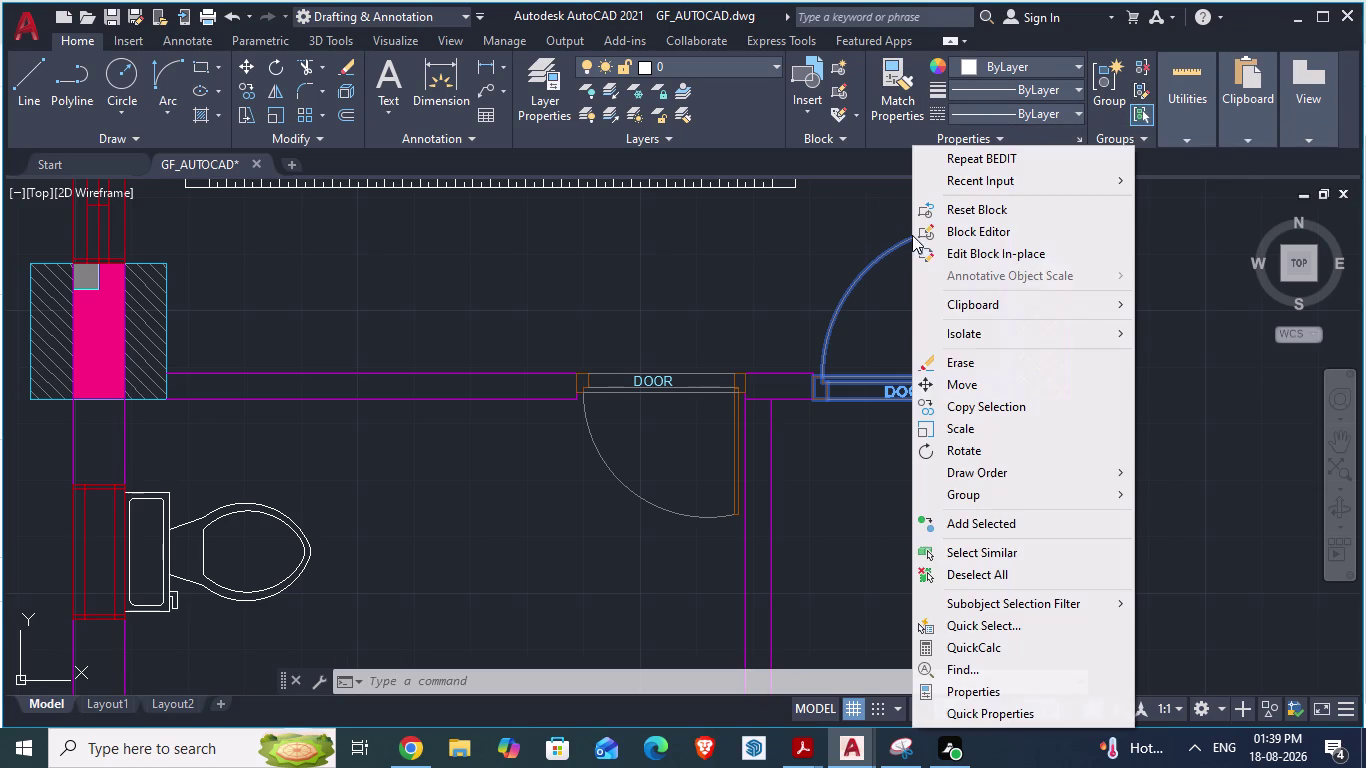
click(1004, 228)
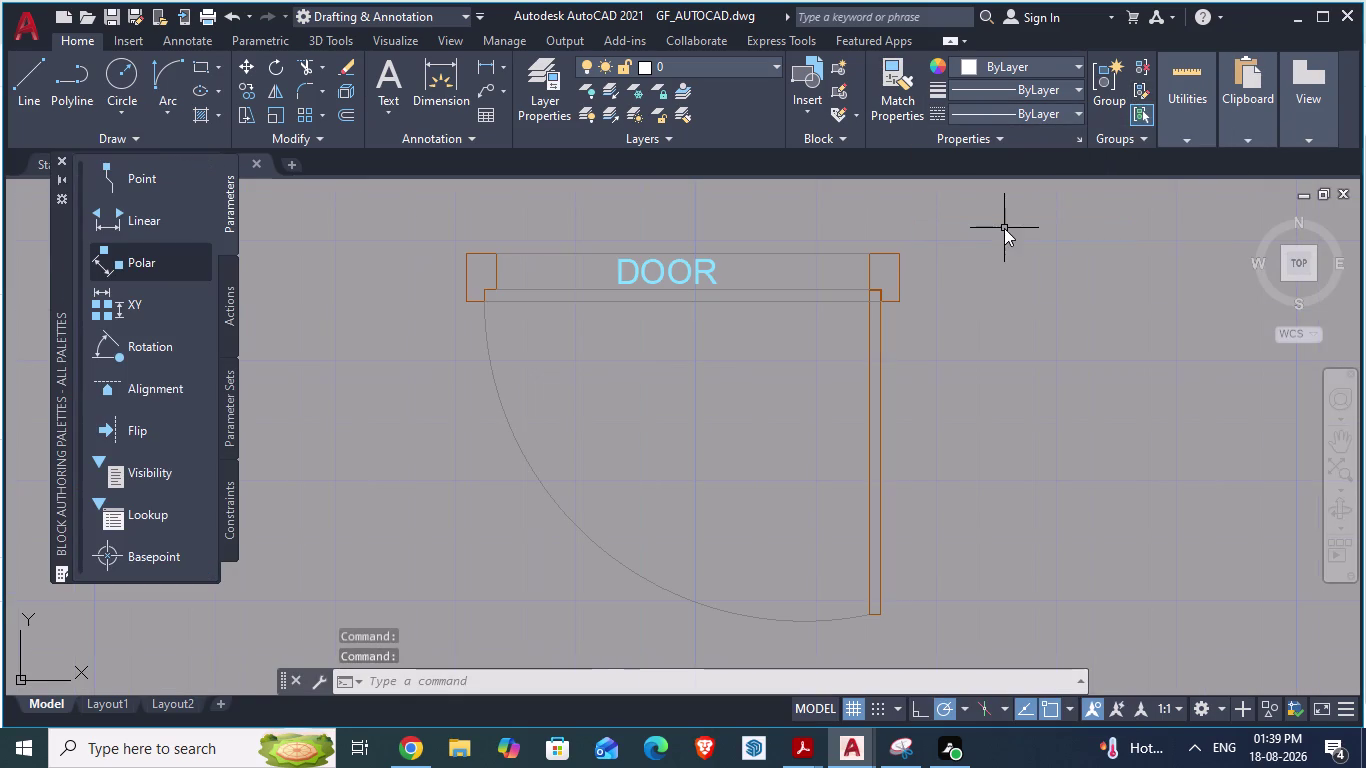
click(702, 272)
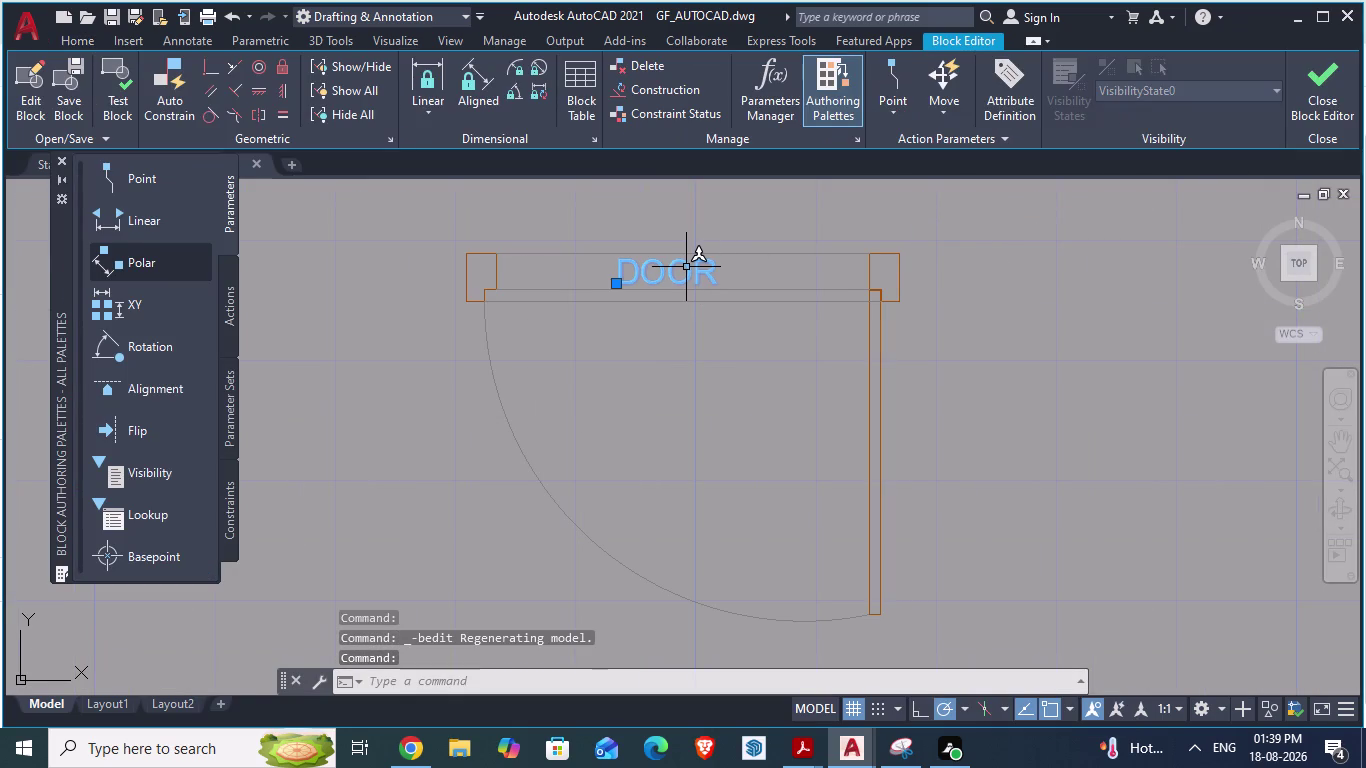
key(Delete)
click(1316, 108)
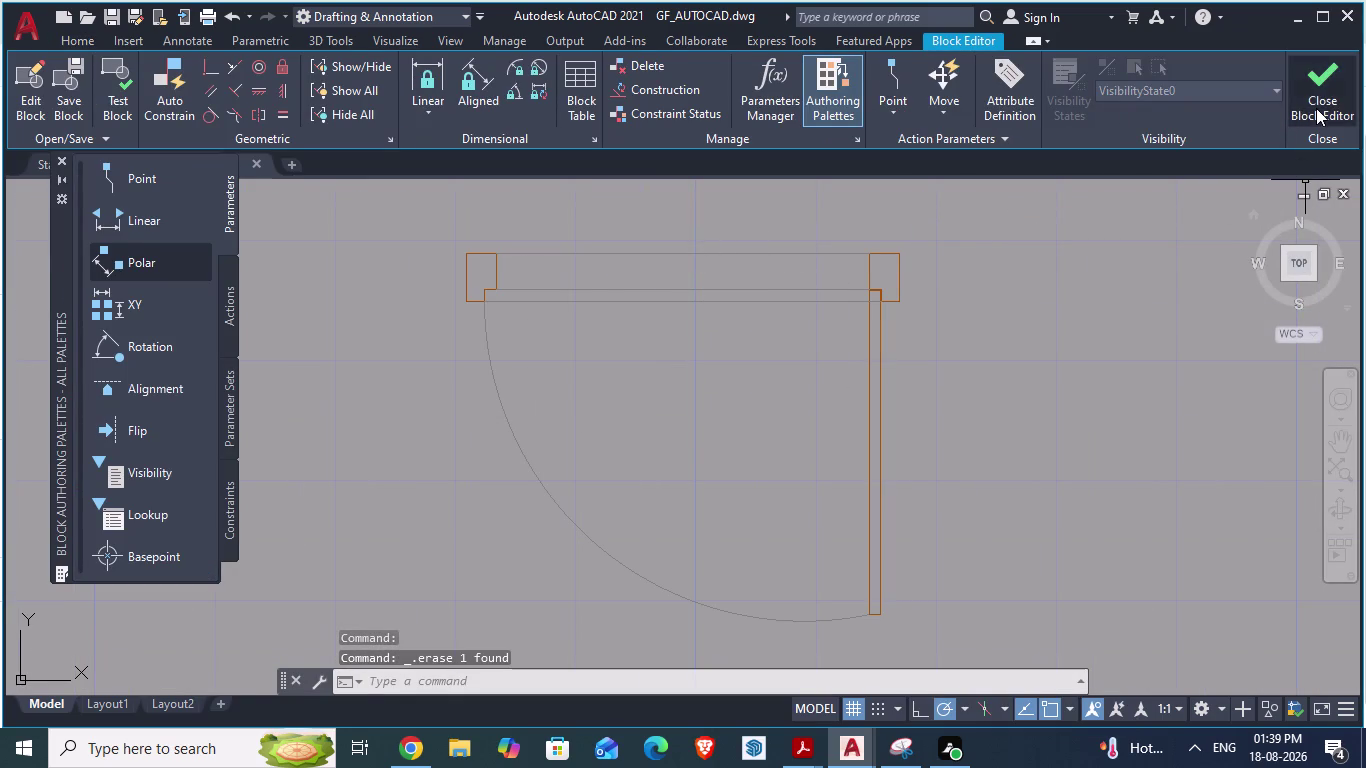
click(695, 337)
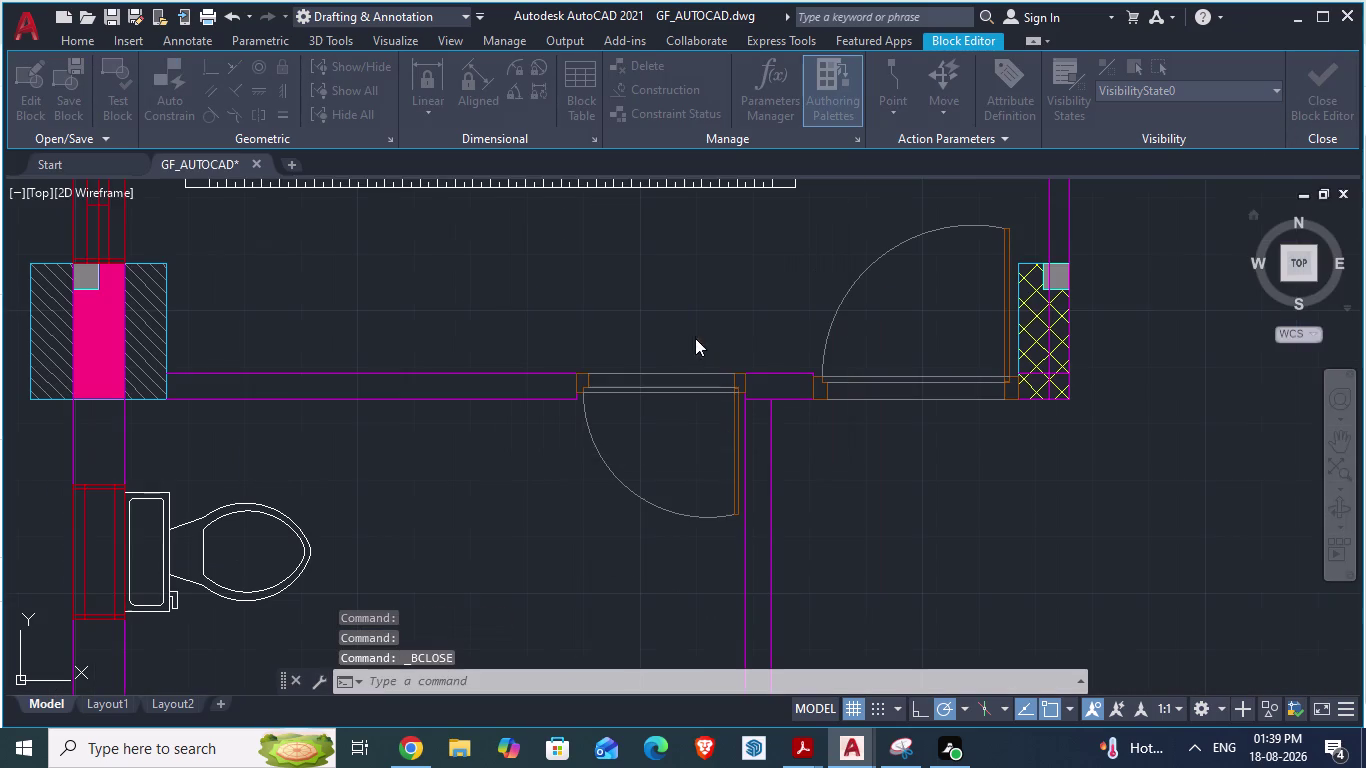
Return to the ground-floor drawing and window-select the spare door.
scroll(down, 3)
scroll(down, 3)
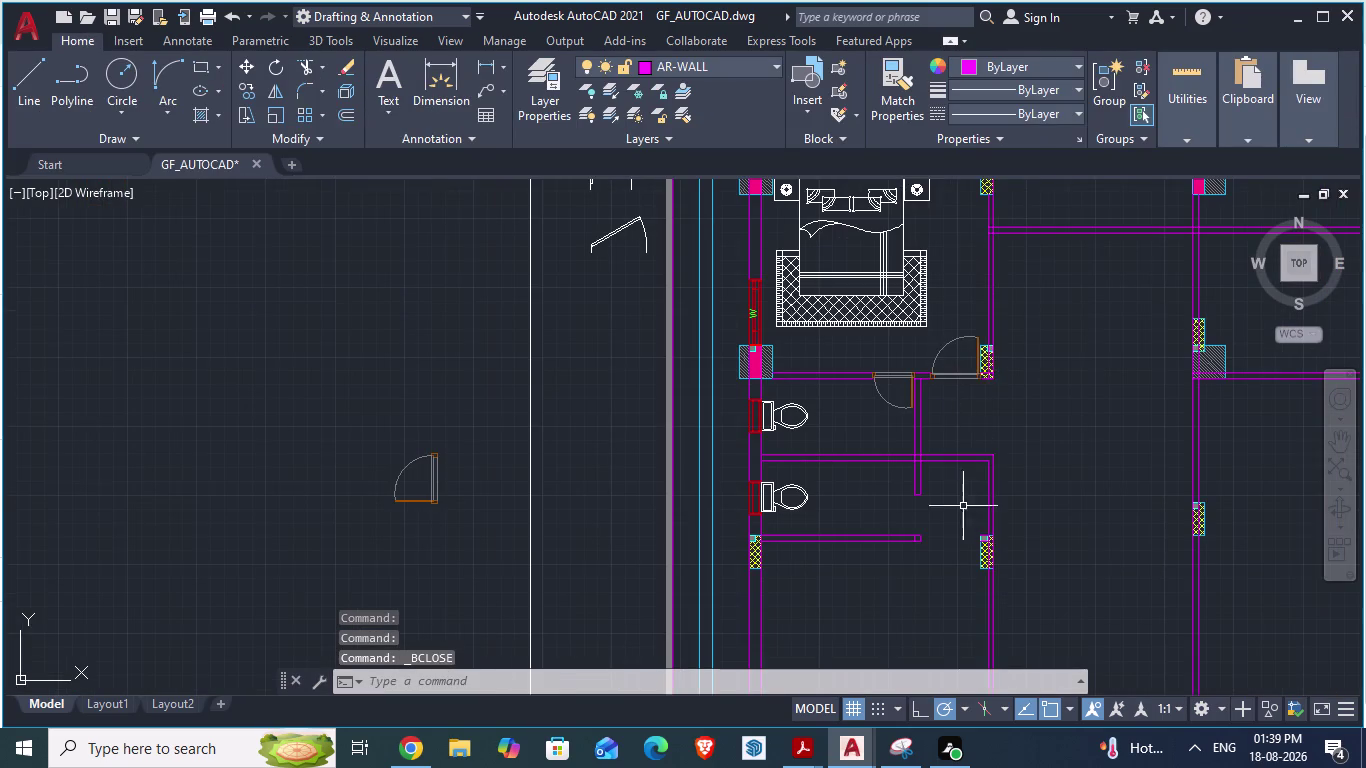
scroll(up, 3)
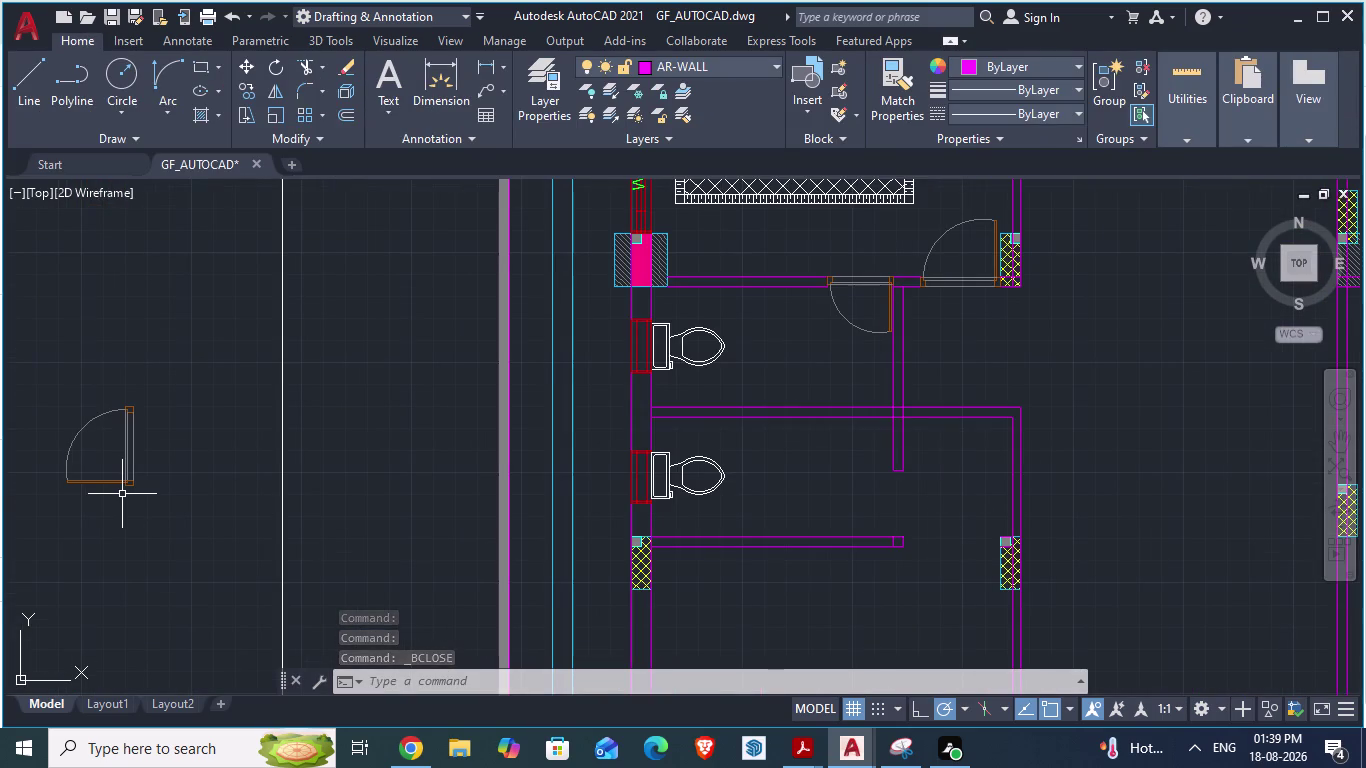
key(alt+Tab)
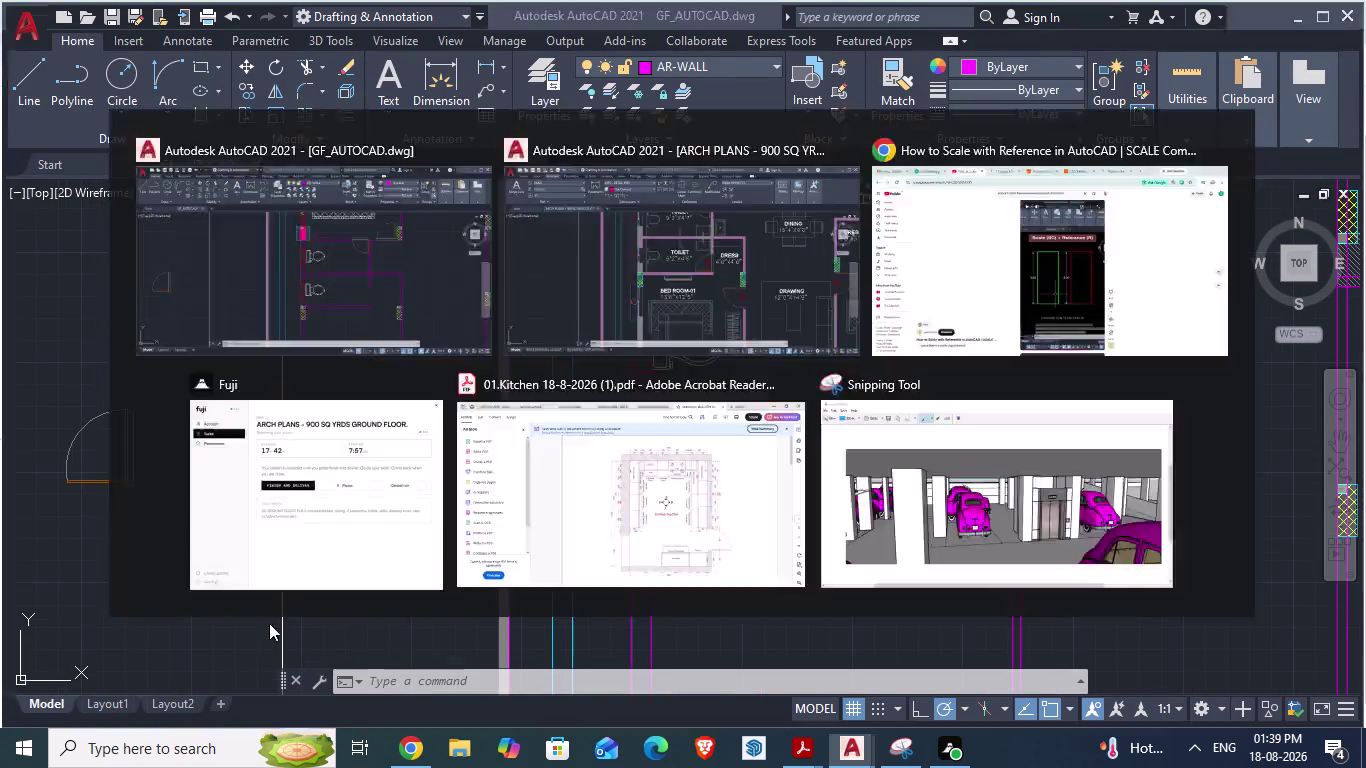
key(alt+Tab)
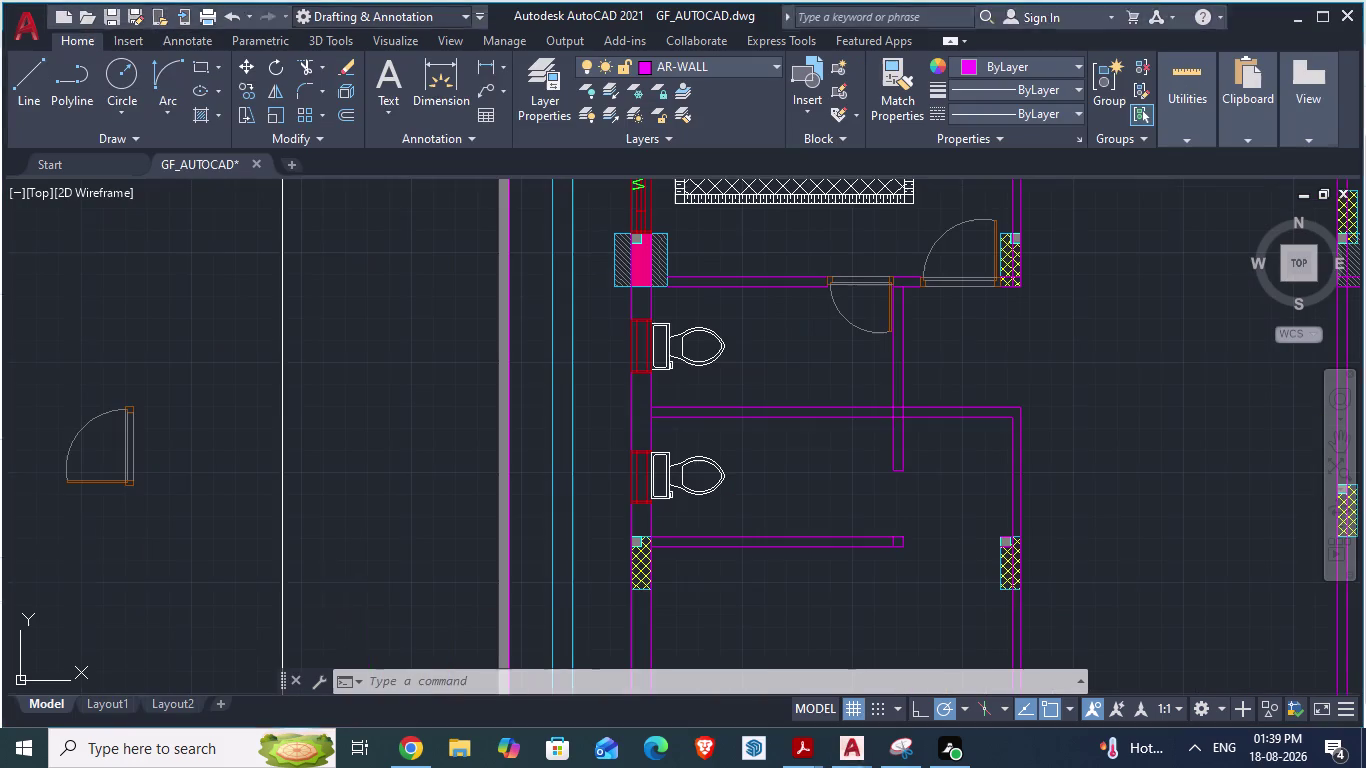
click(120, 487)
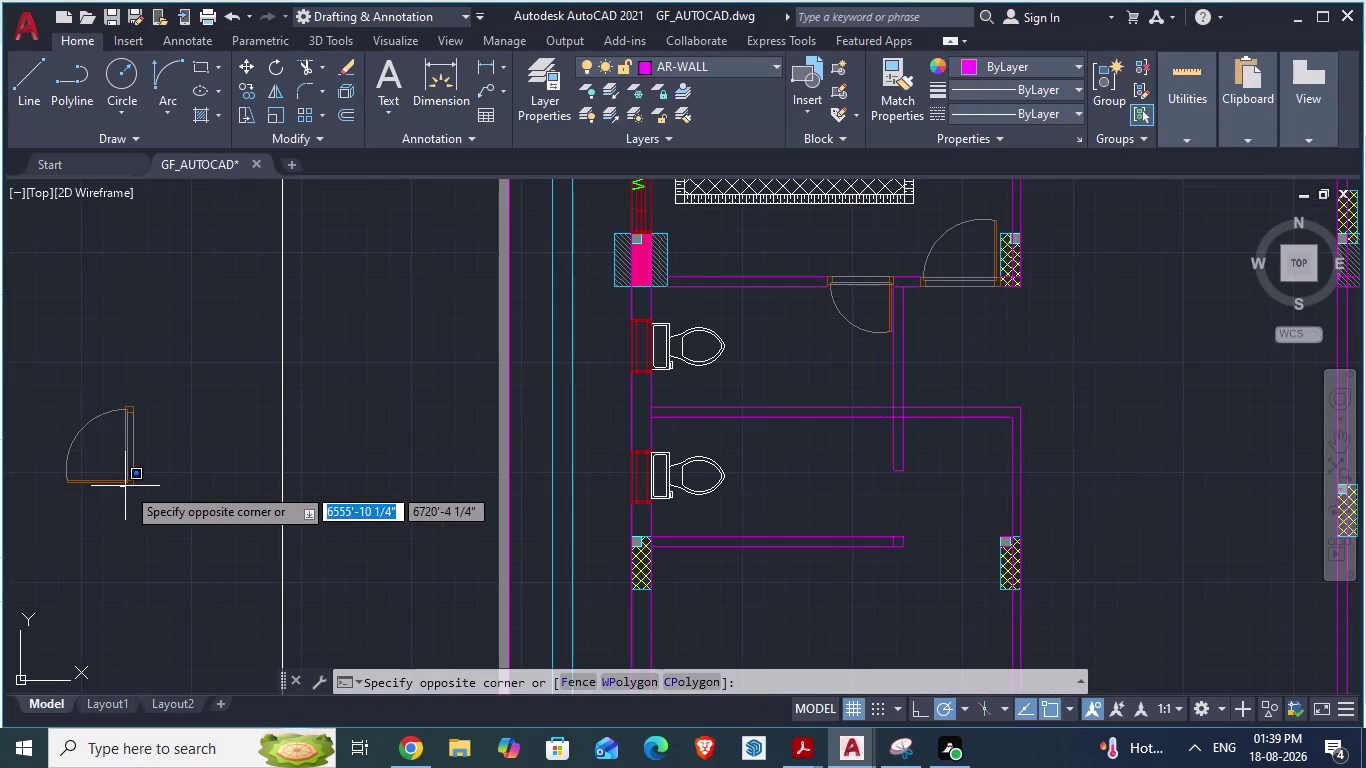
click(131, 480)
click(120, 479)
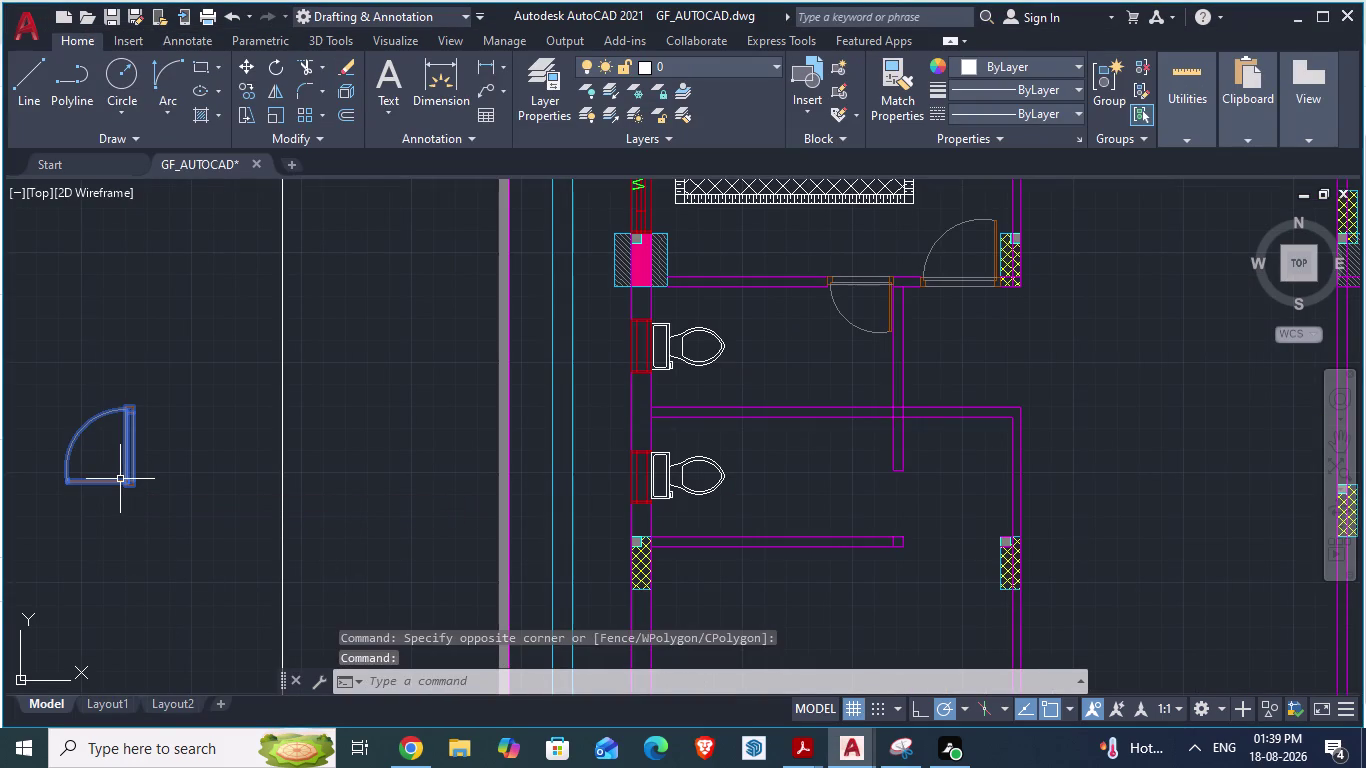
Move the spare door by its bottom corner into the lower toilet's wall opening, then view the reference plan.
key(m)
key(Return)
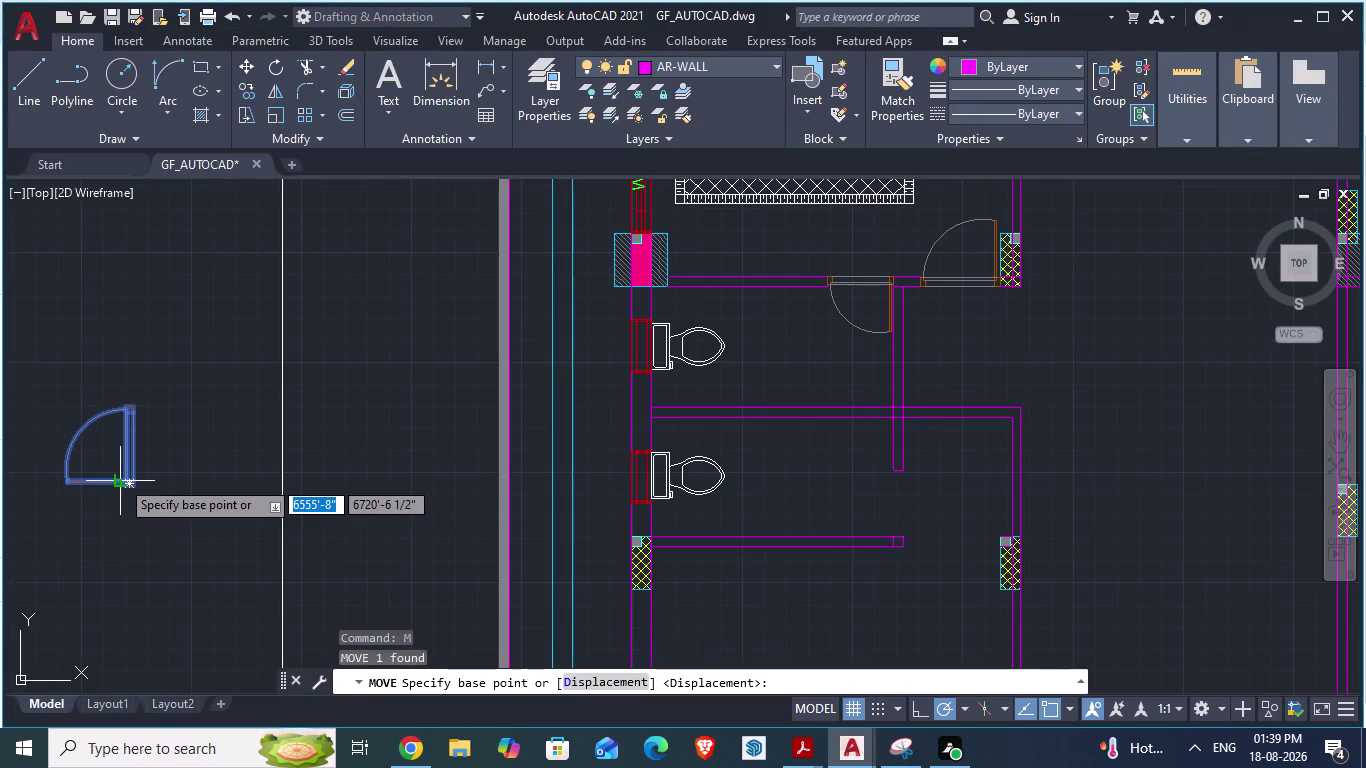
scroll(up, 3)
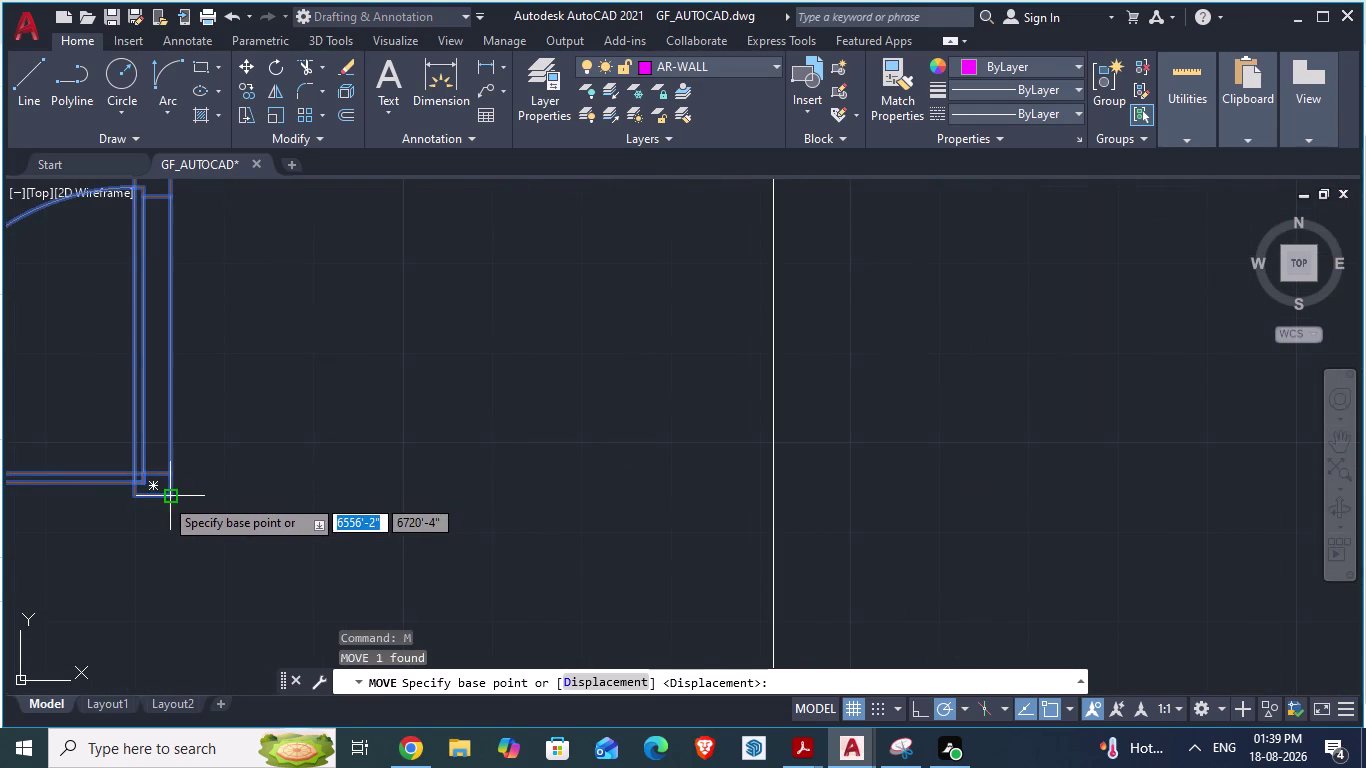
drag(164, 497, 929, 538)
scroll(down, 3)
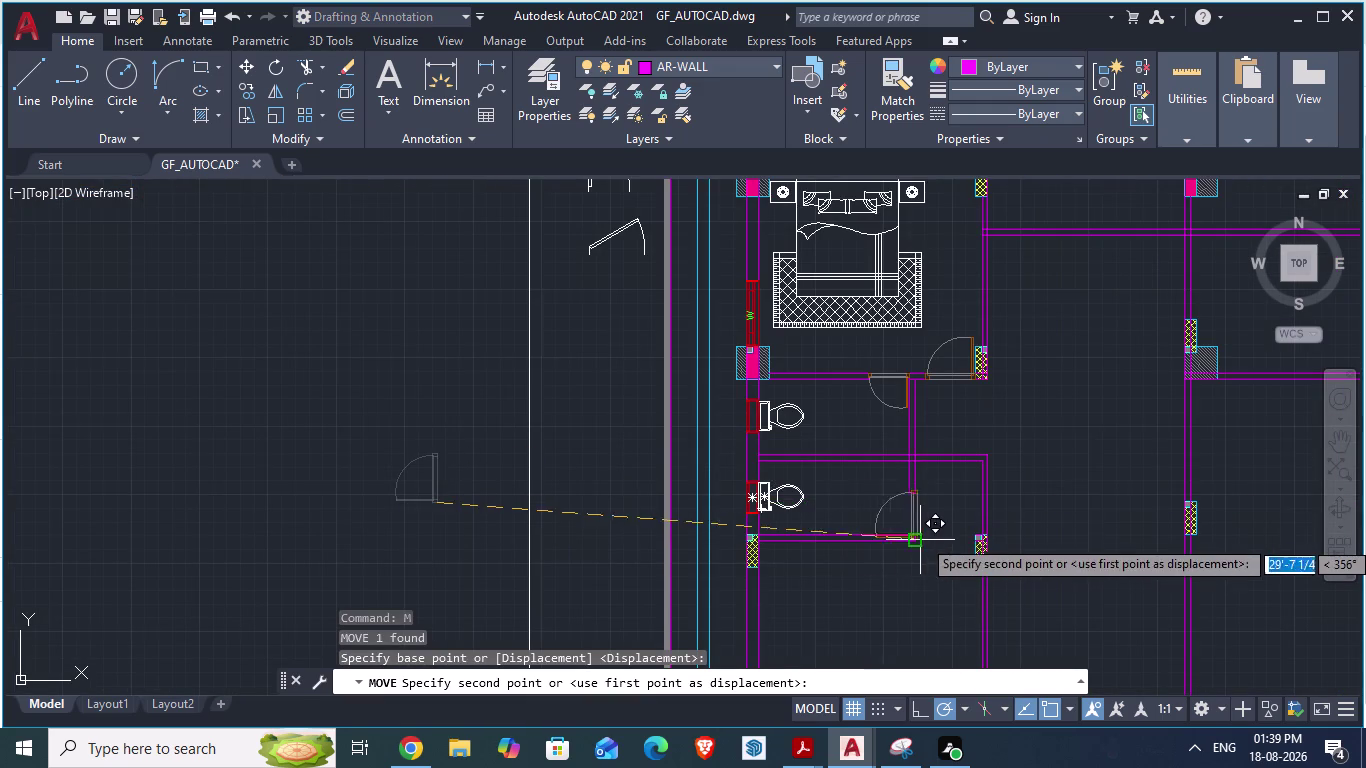
drag(929, 538, 709, 545)
scroll(up, 3)
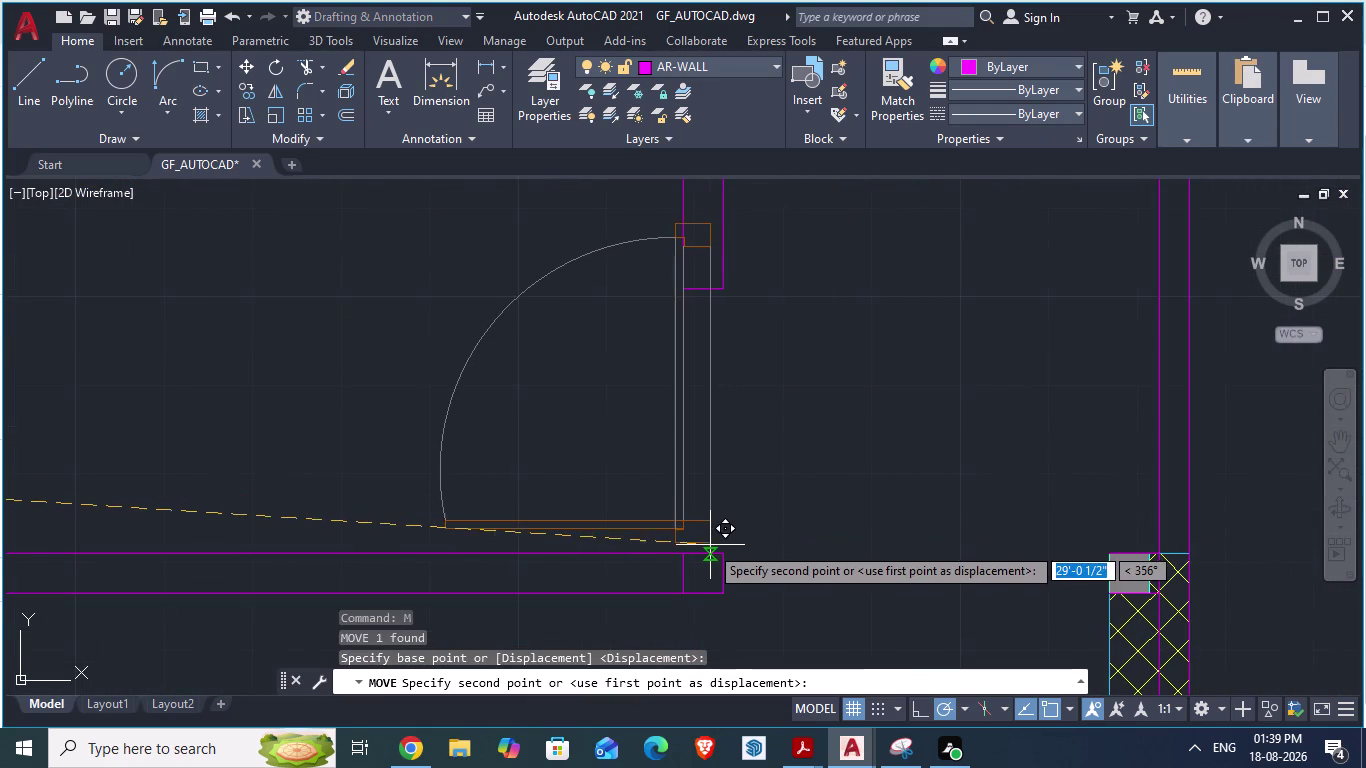
drag(709, 545, 715, 558)
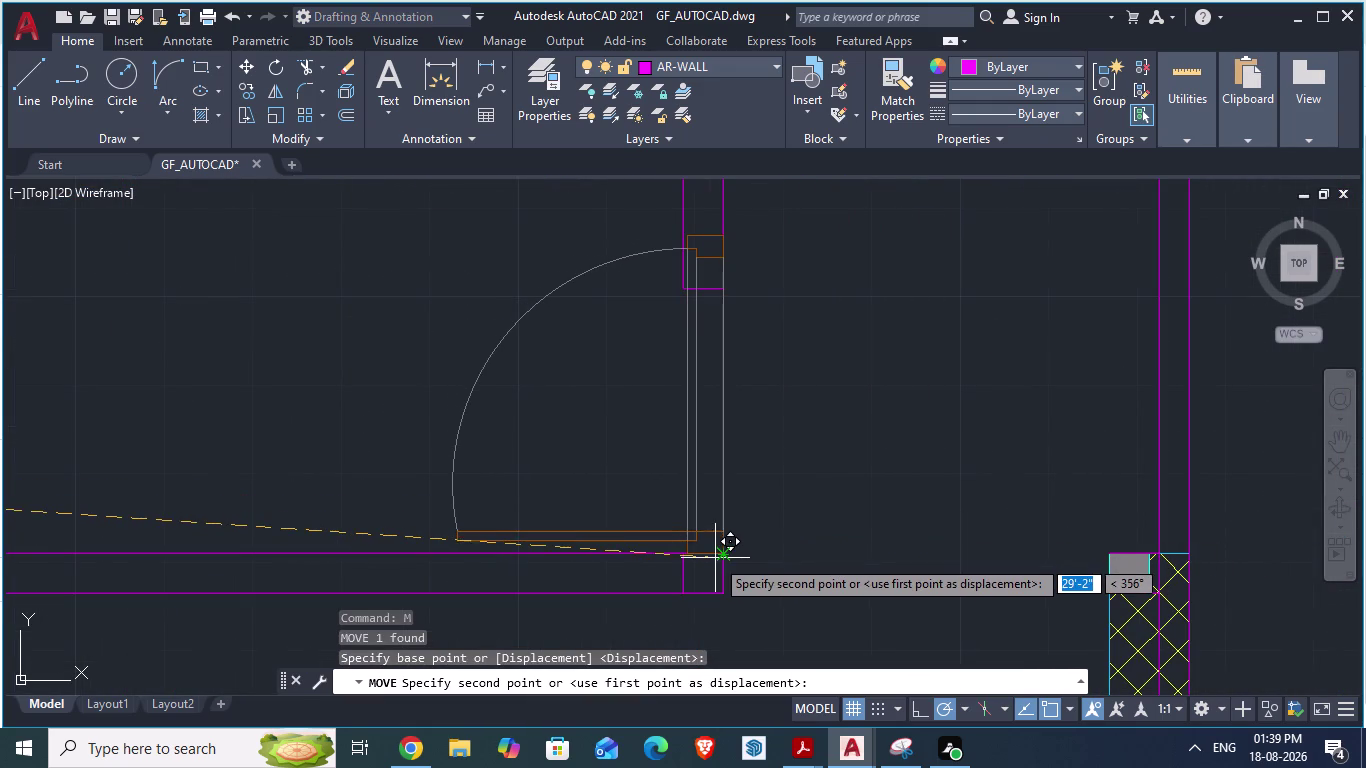
drag(715, 558, 714, 558)
click(714, 558)
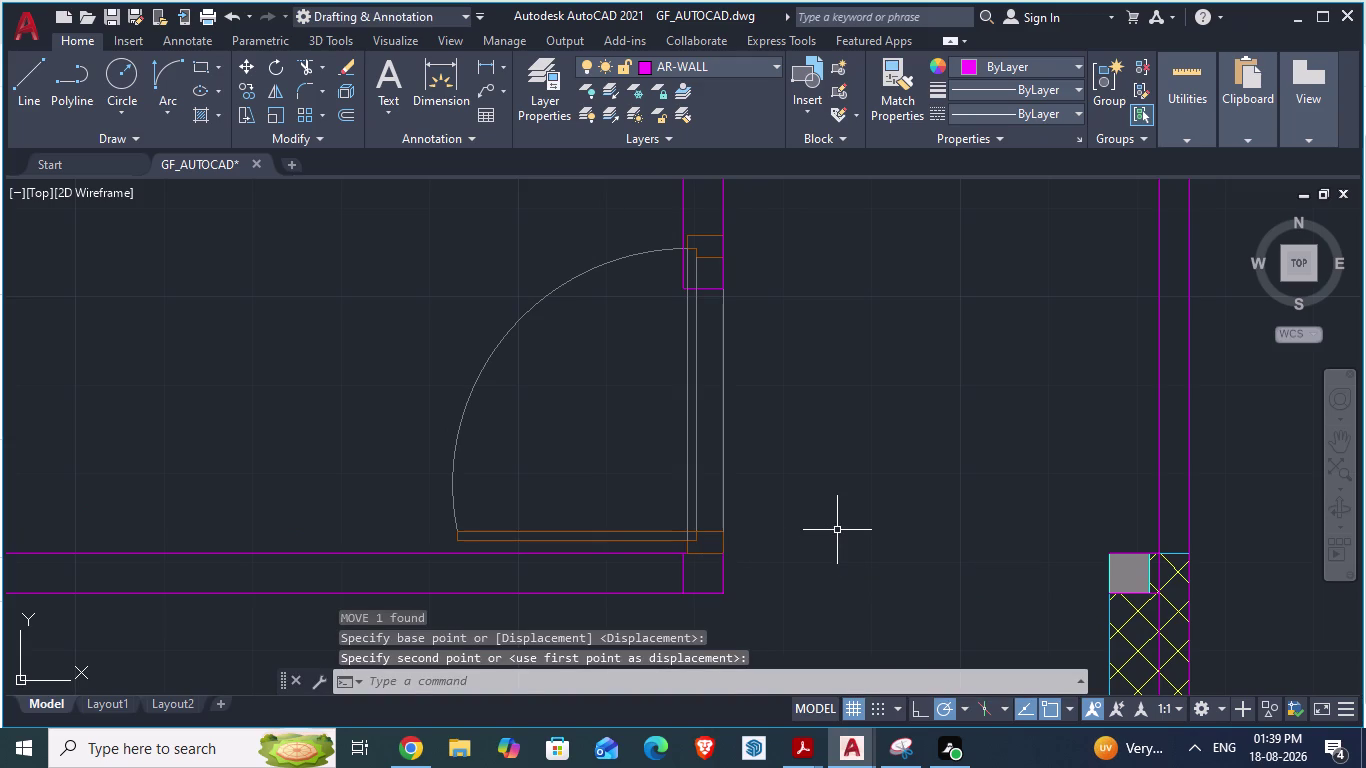
key(alt+Tab)
Zoom around the toilet and dress area in ARCH PLANS, then return to GF_AUTOCAD.dwg.
scroll(up, 3)
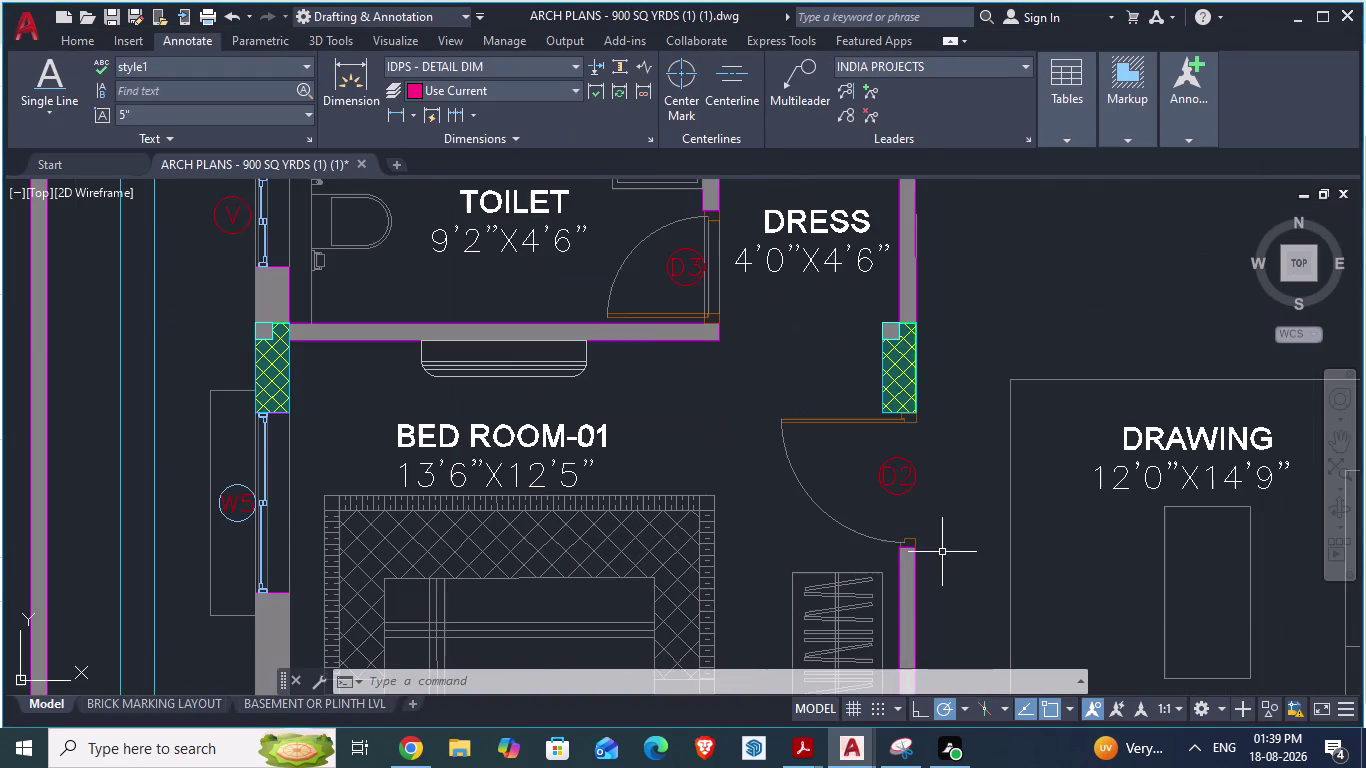
scroll(down, 3)
scroll(up, 3)
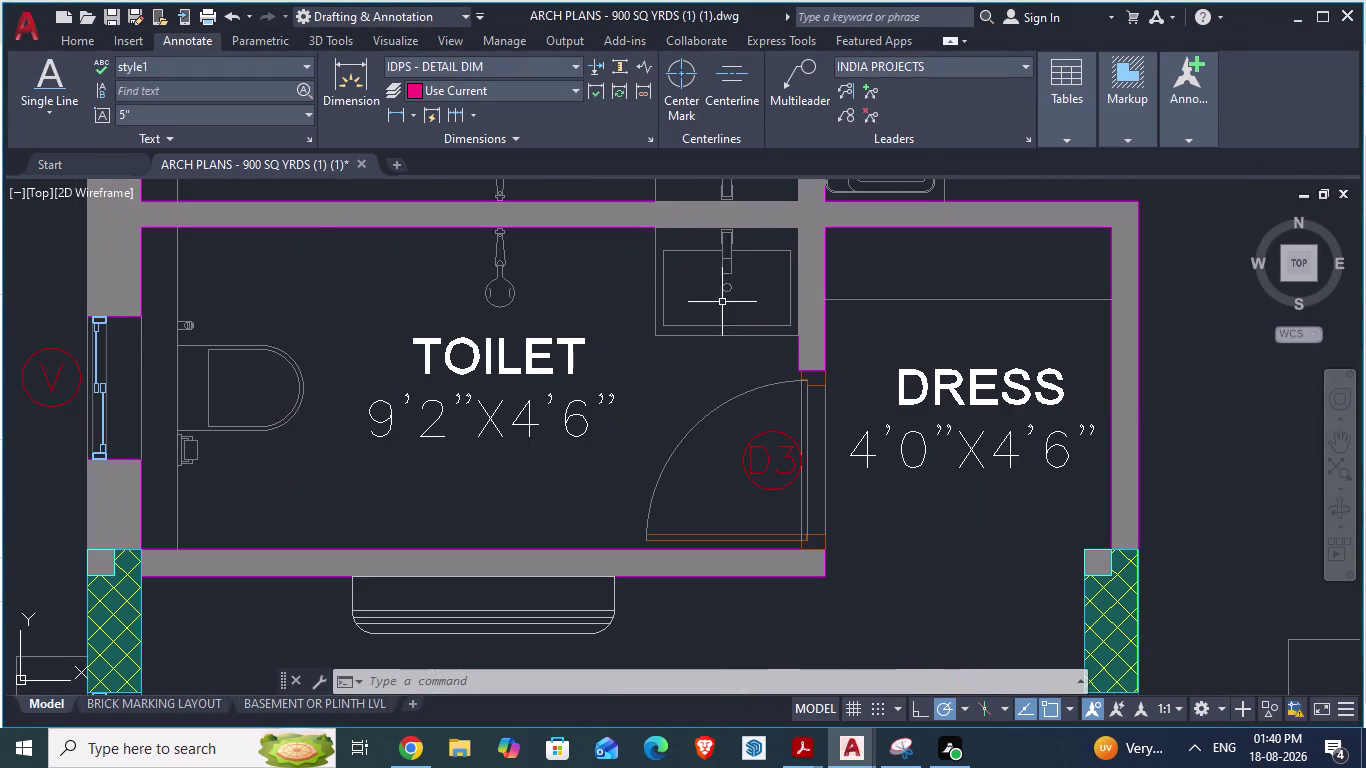
key(alt+Tab)
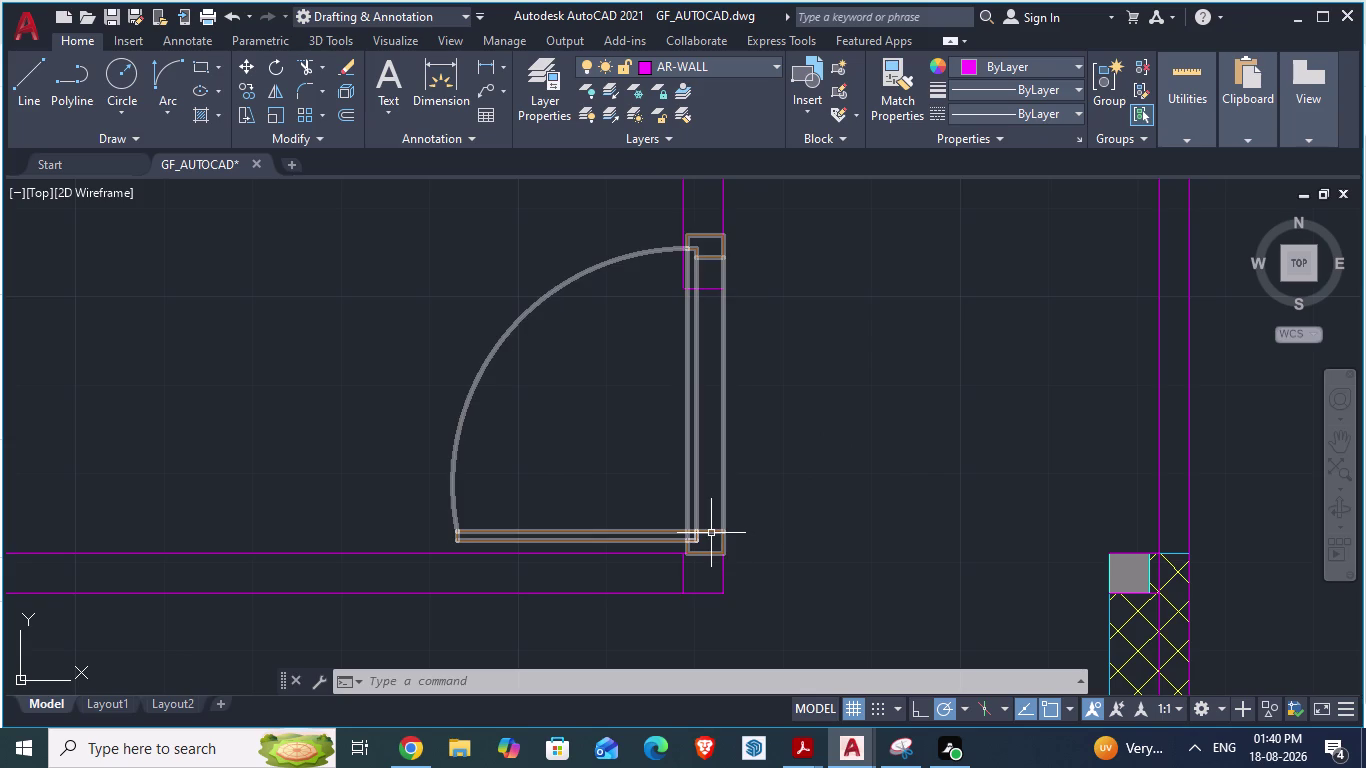
scroll(up, 3)
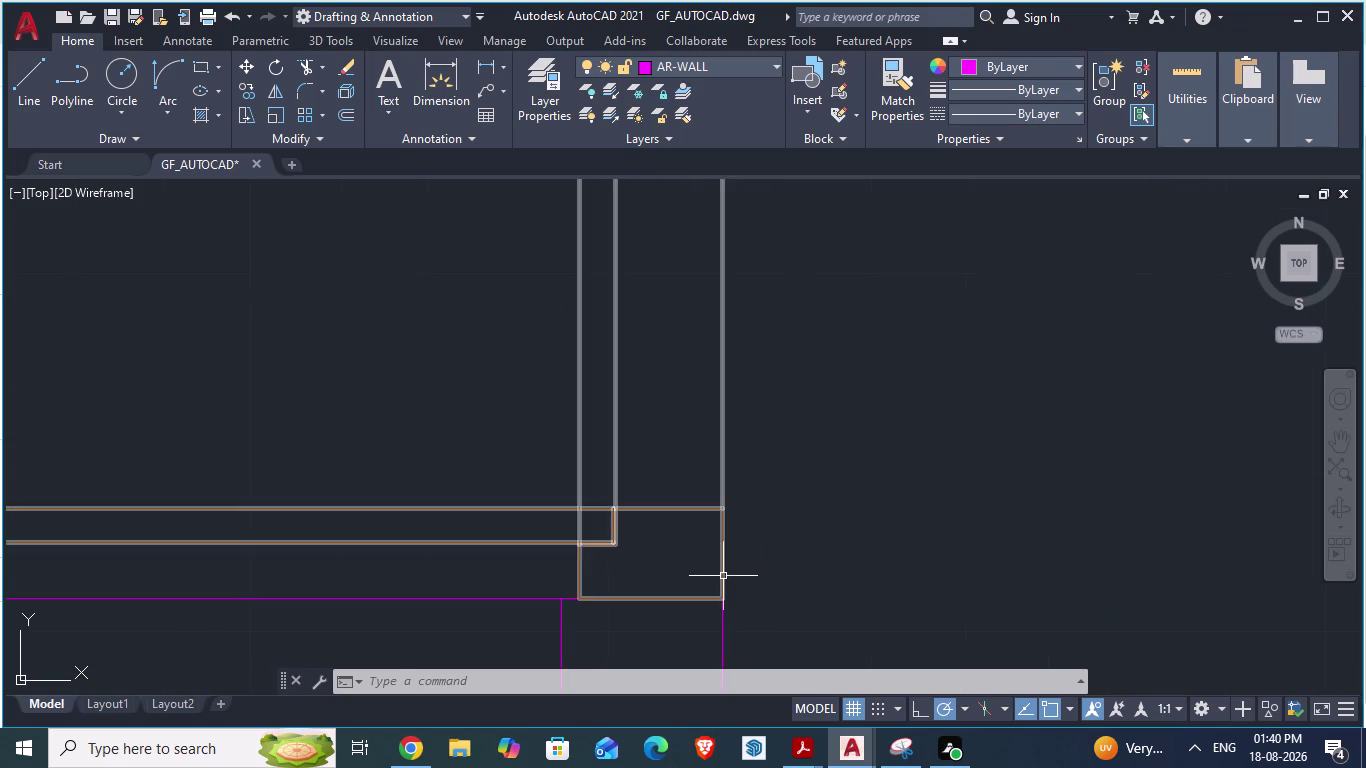
Start scaling the toilet door from its base point using the Reference option.
click(720, 574)
text(sca)
key(Return)
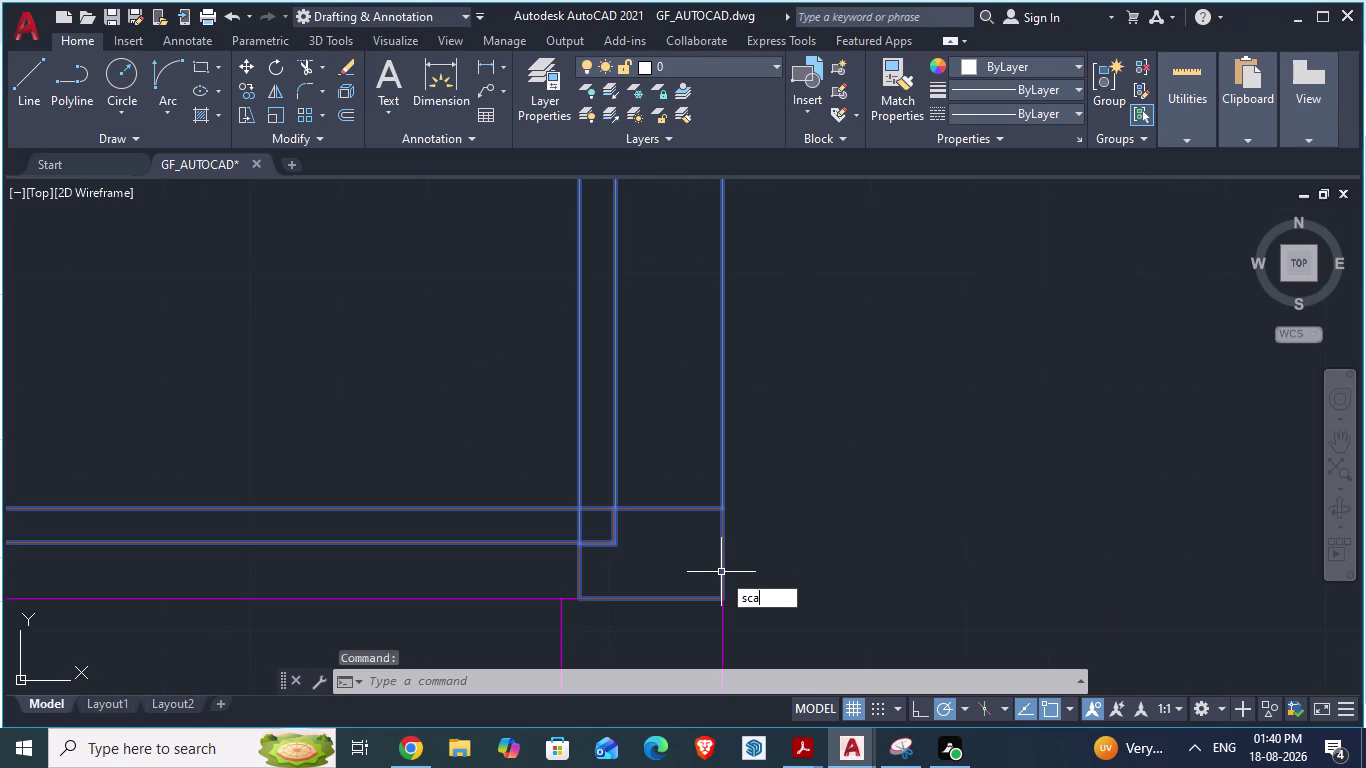
scroll(down, 3)
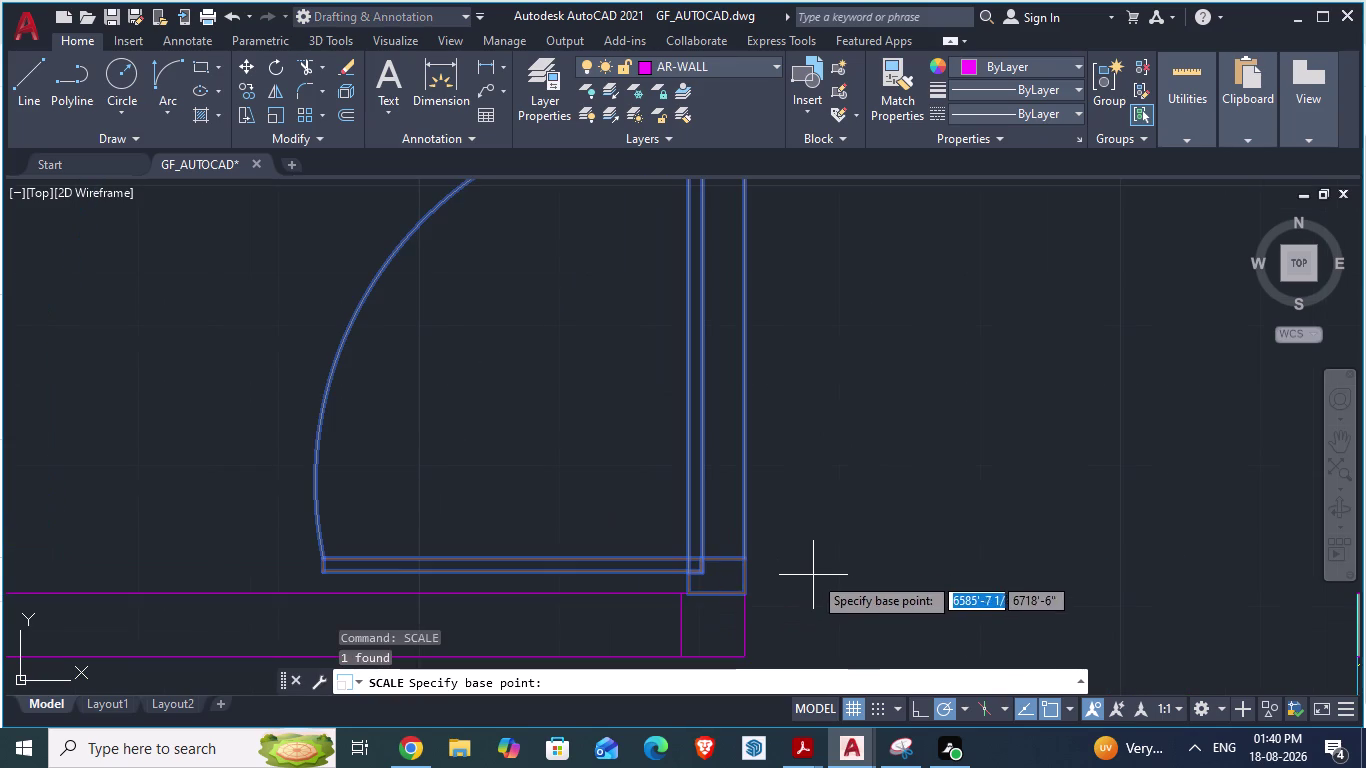
click(741, 596)
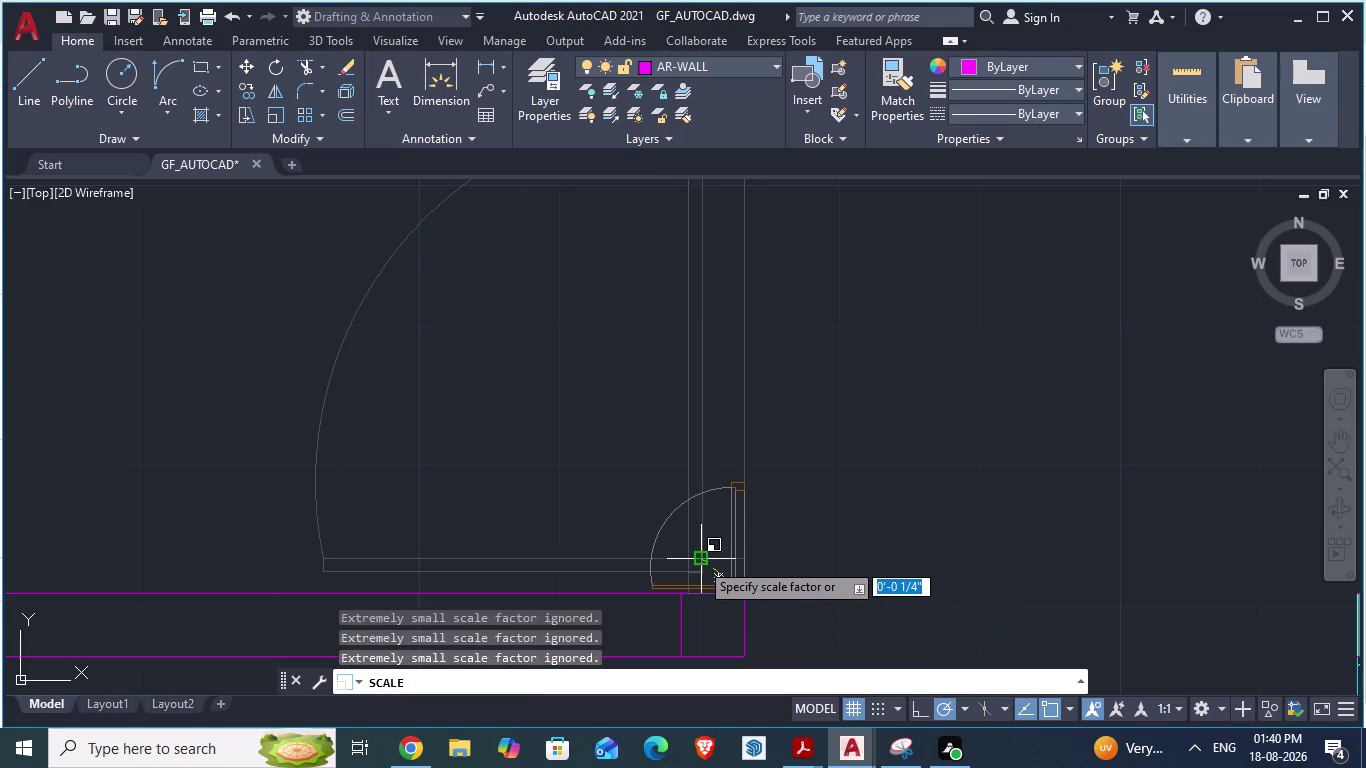
key(r)
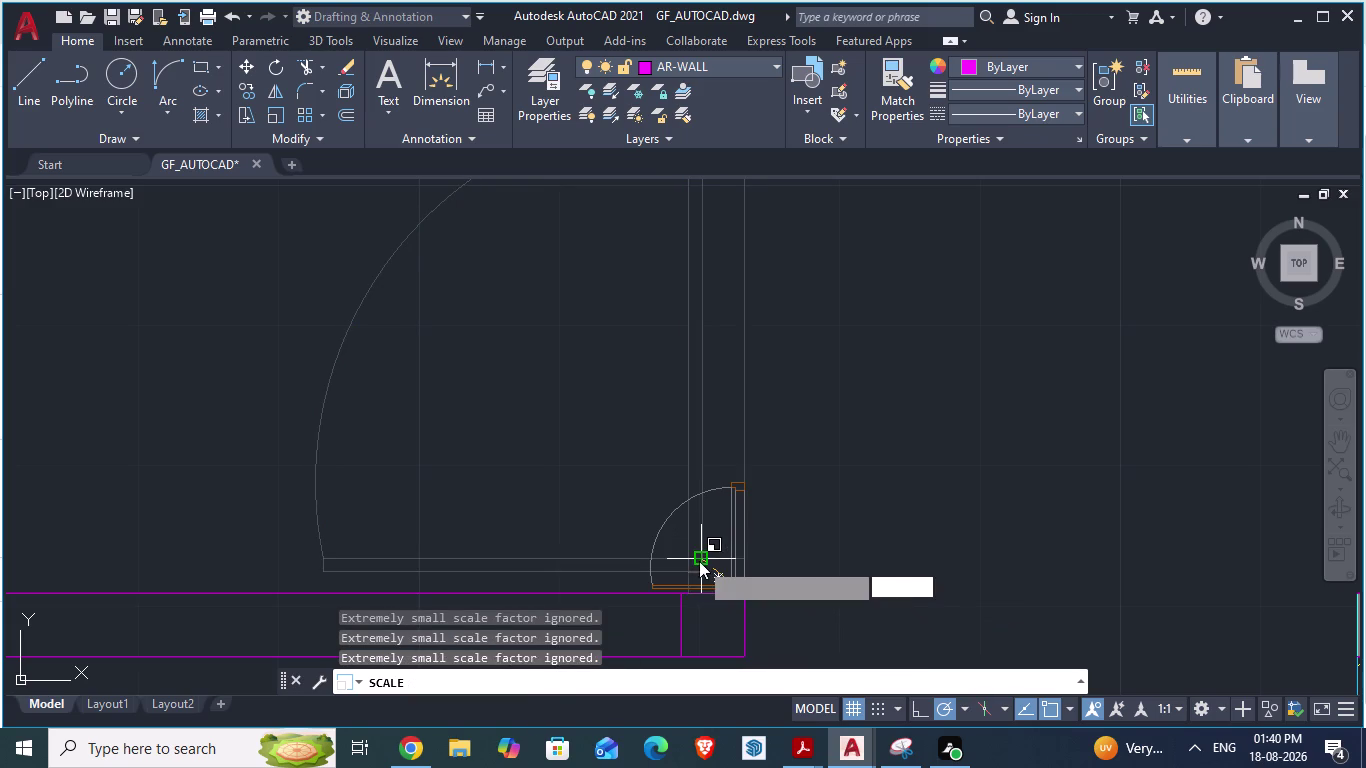
key(Return)
Pick the door's two endpoints as the reference length.
scroll(down, 3)
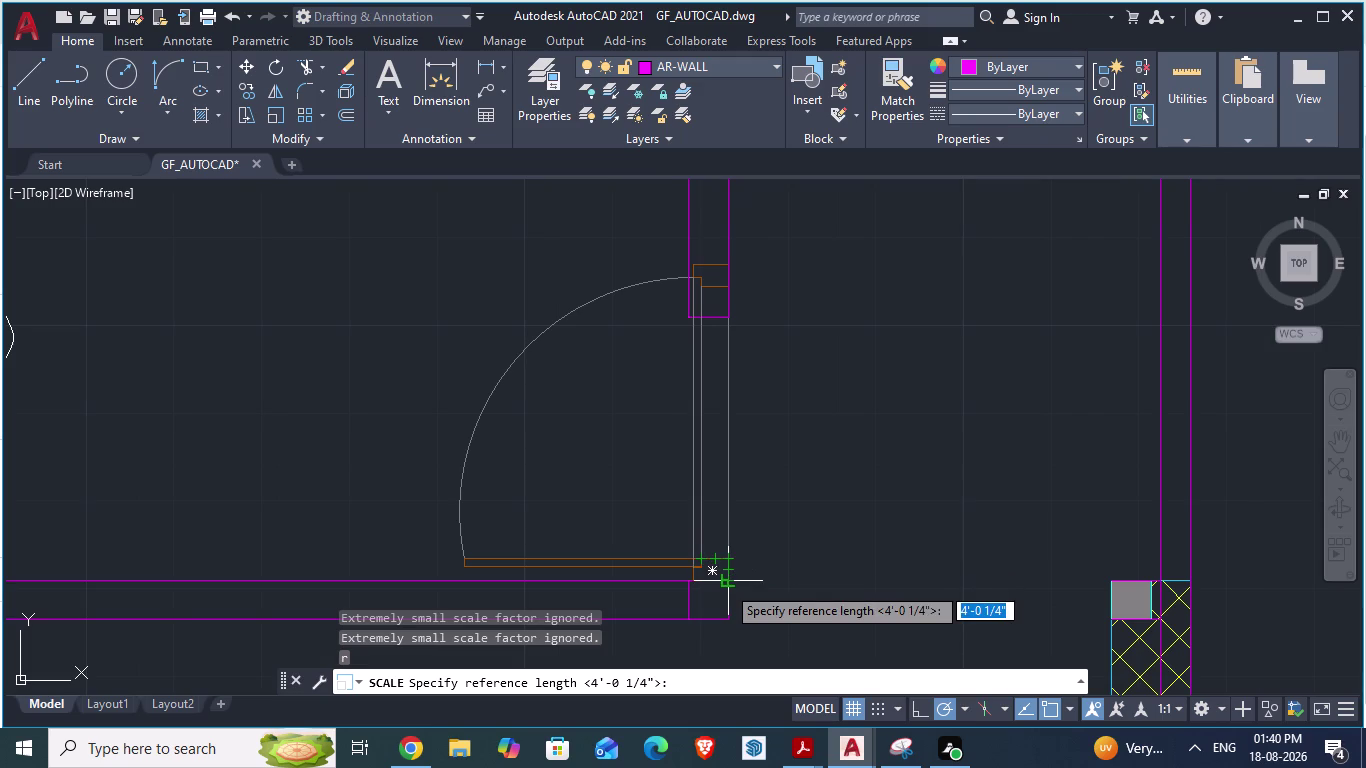
click(694, 582)
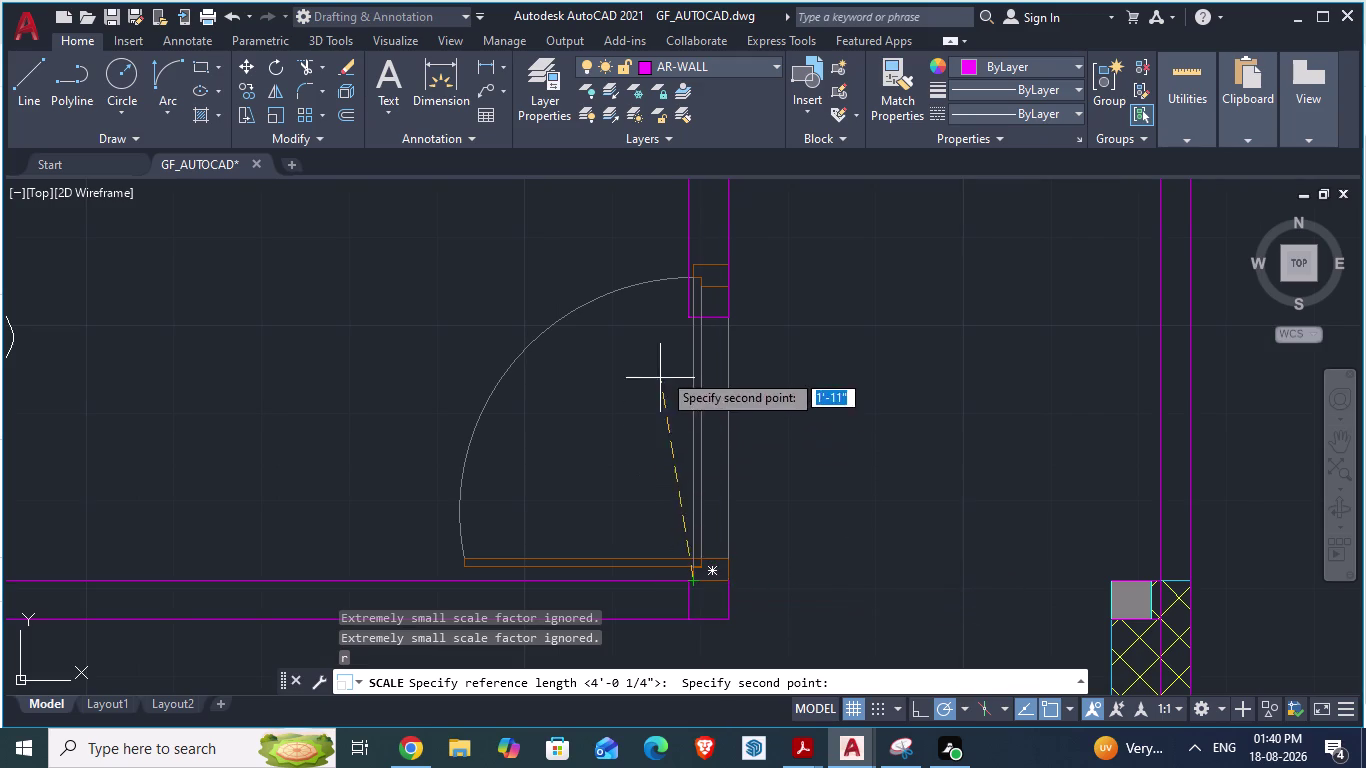
scroll(up, 3)
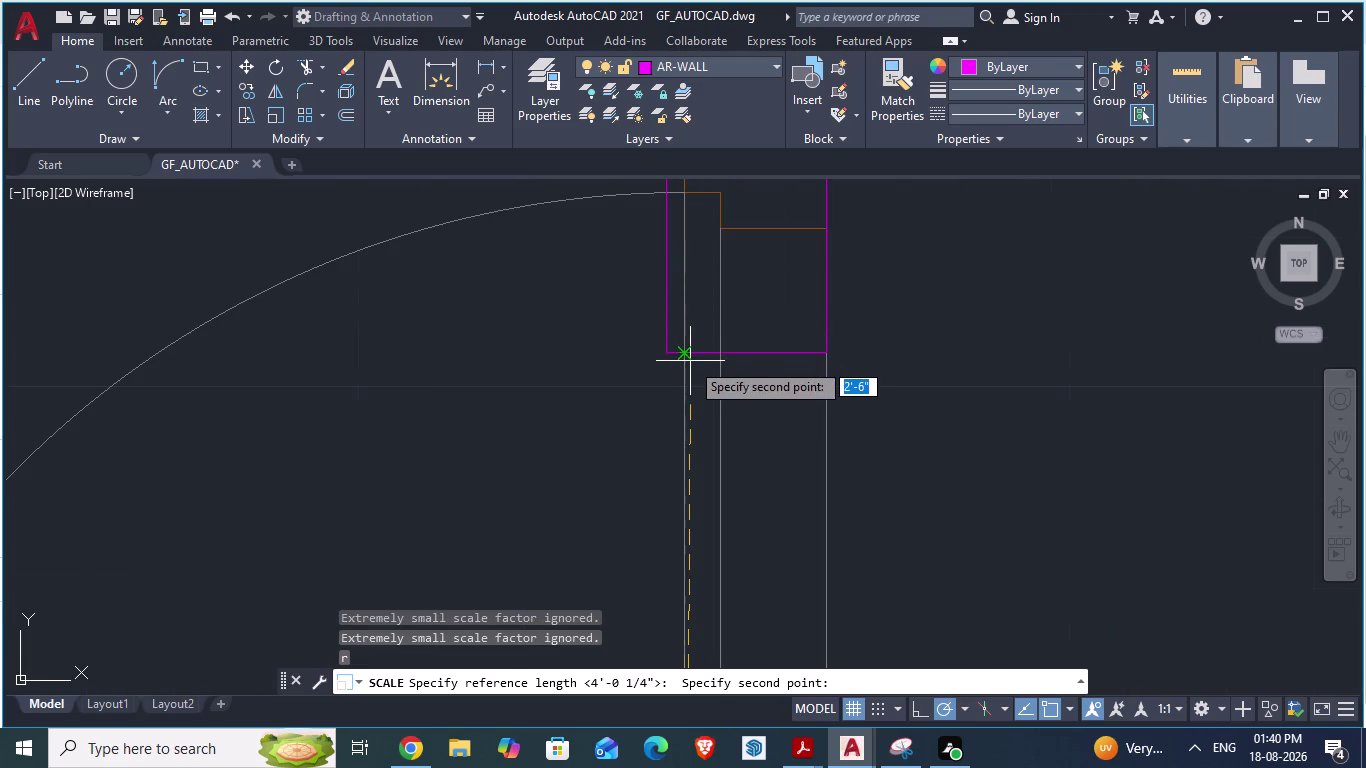
click(687, 353)
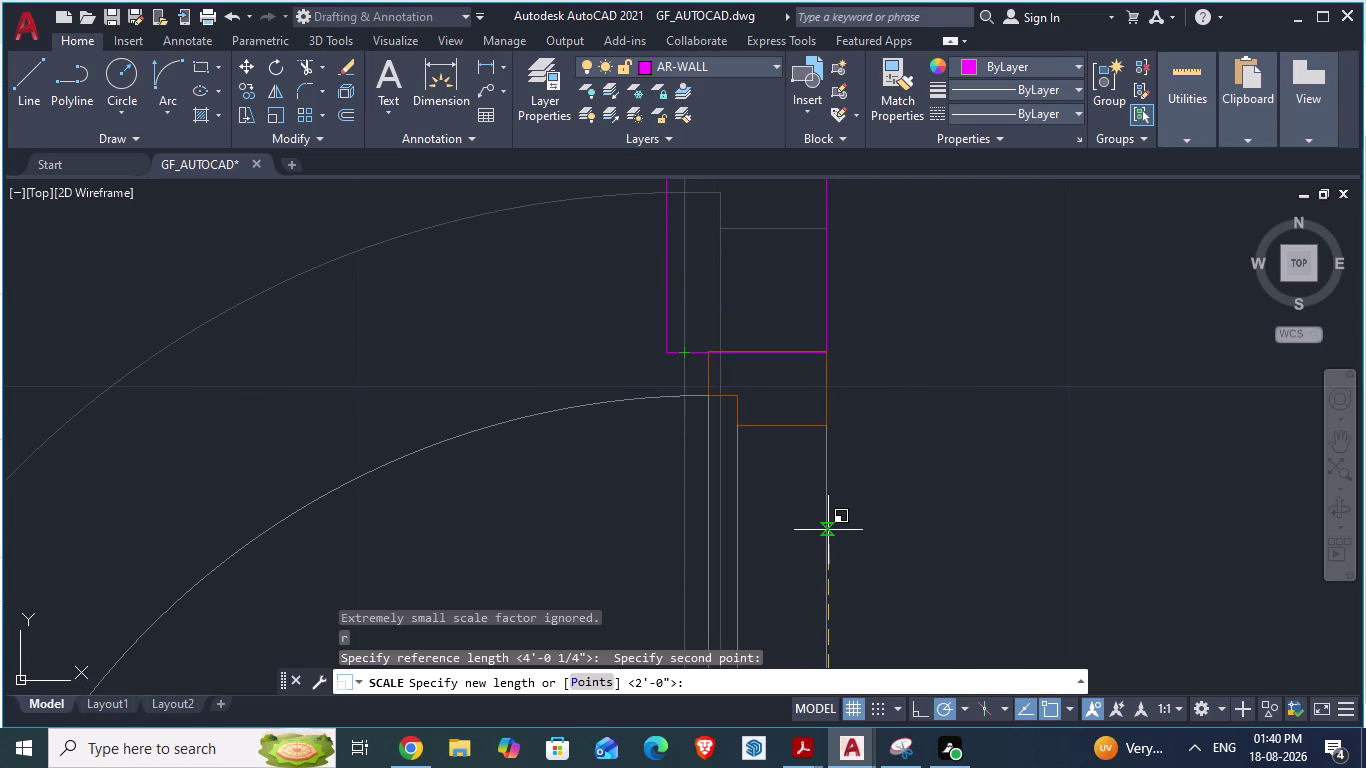
scroll(down, 3)
scroll(up, 3)
scroll(up, 3)
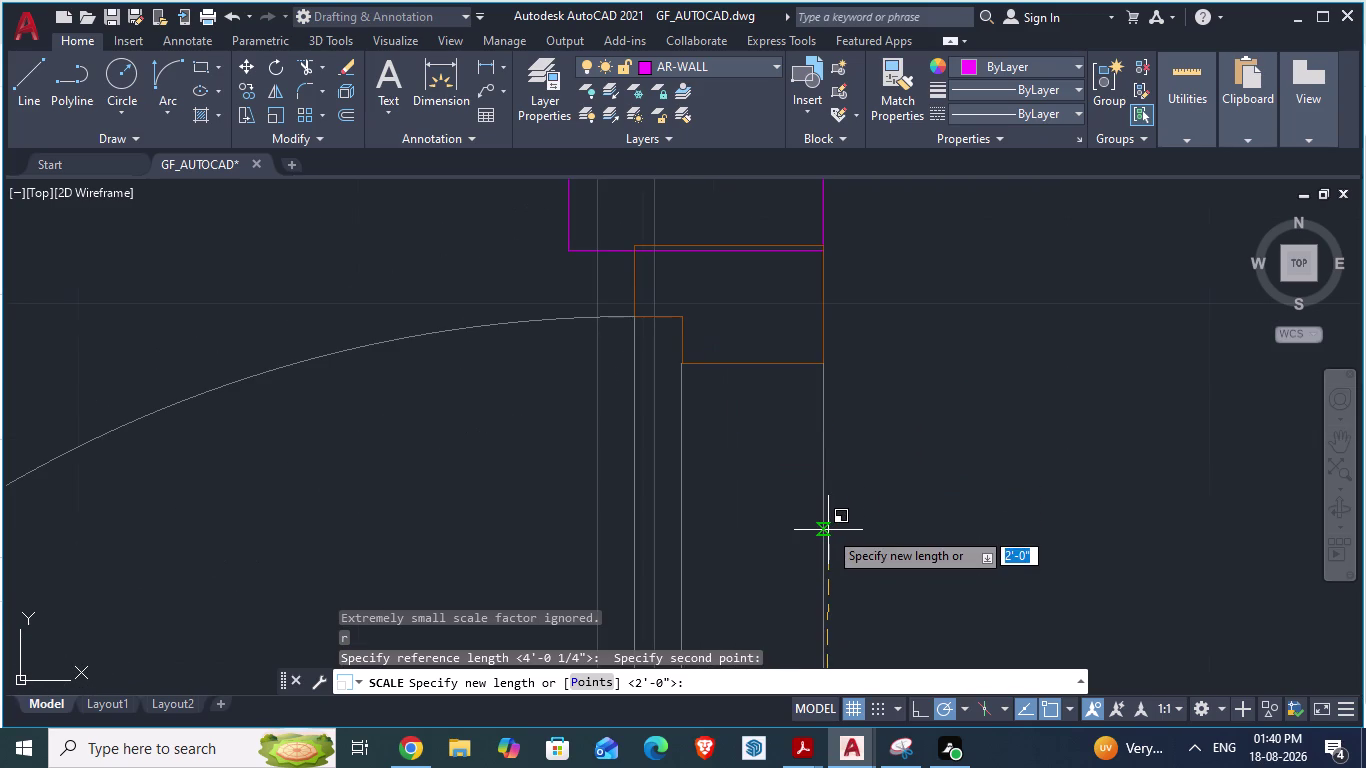
scroll(up, 3)
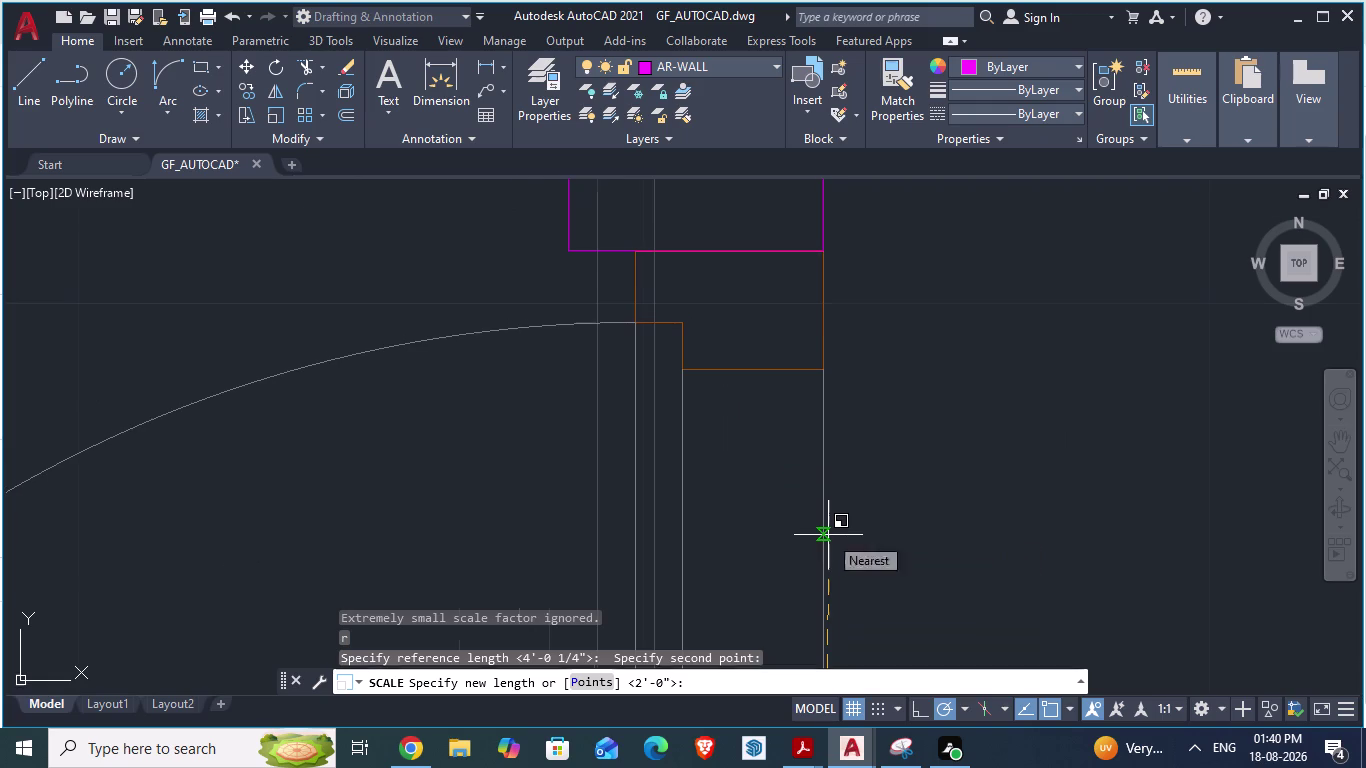
scroll(down, 3)
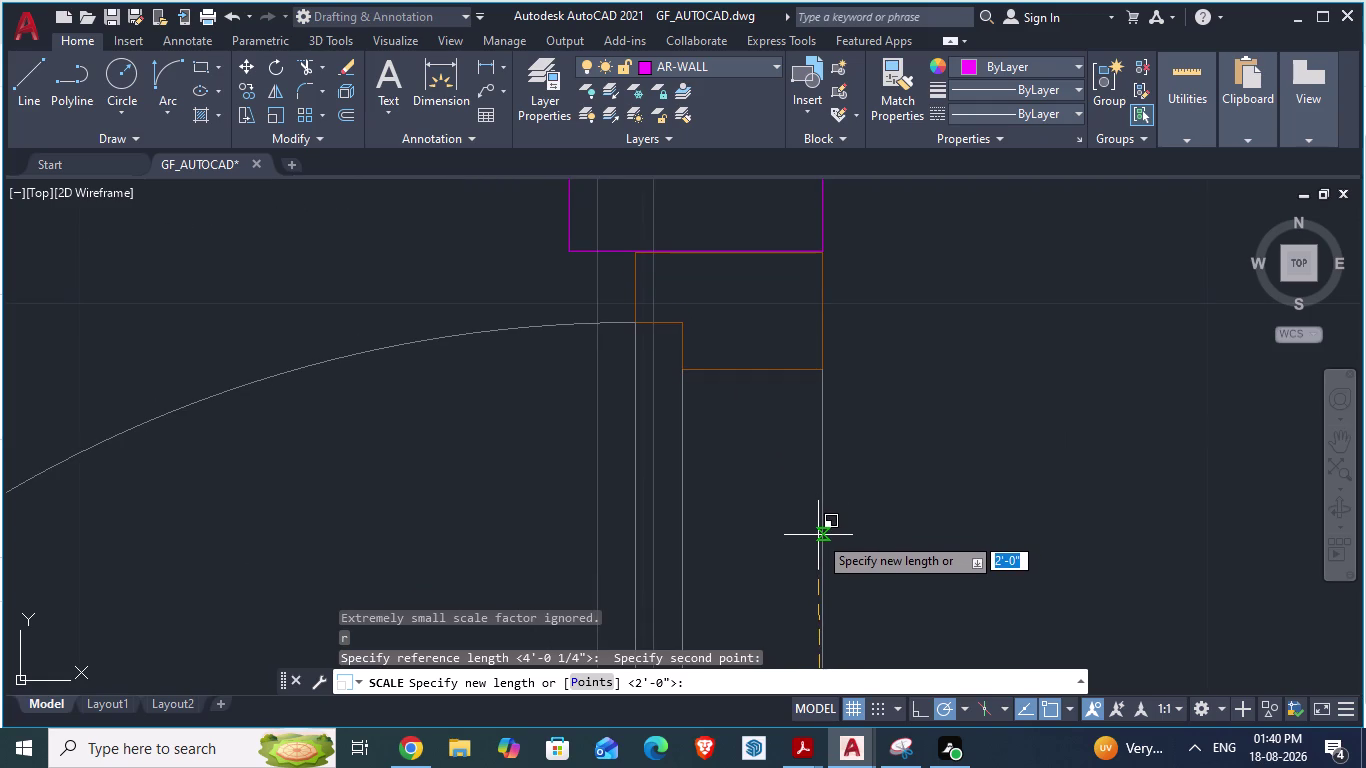
scroll(up, 3)
scroll(down, 3)
scroll(down, 3)
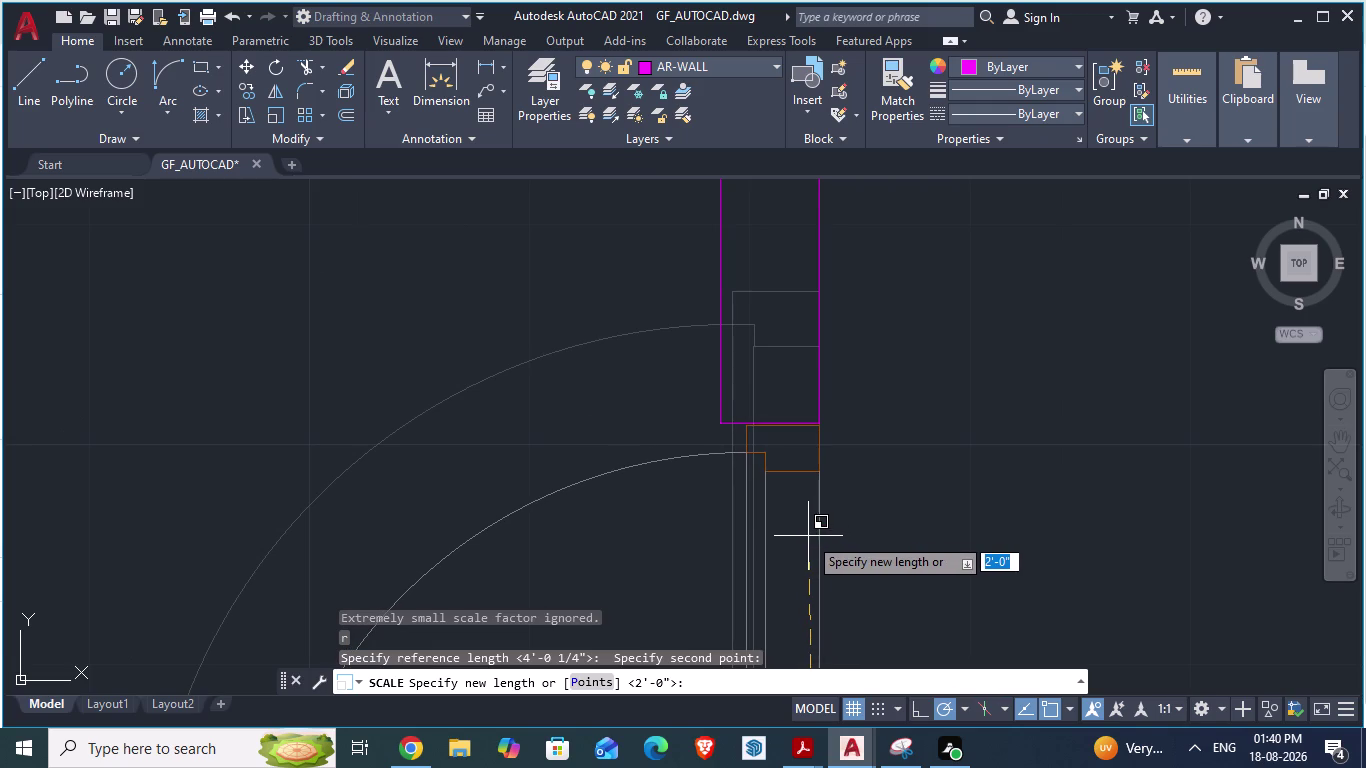
scroll(up, 3)
scroll(up, 3)
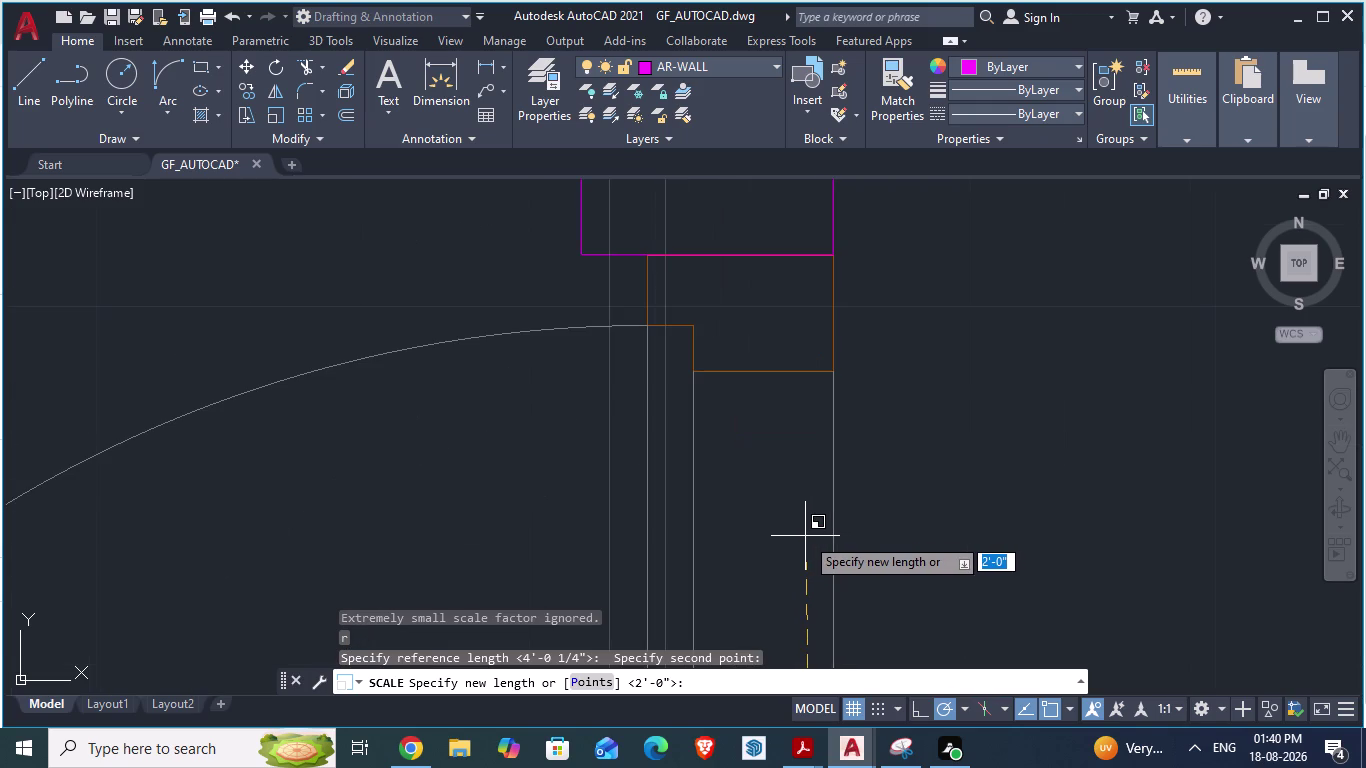
Pick the opening's edge as the new length, scaling the door to 2'-0" wide.
click(805, 536)
scroll(up, 3)
scroll(up, 3)
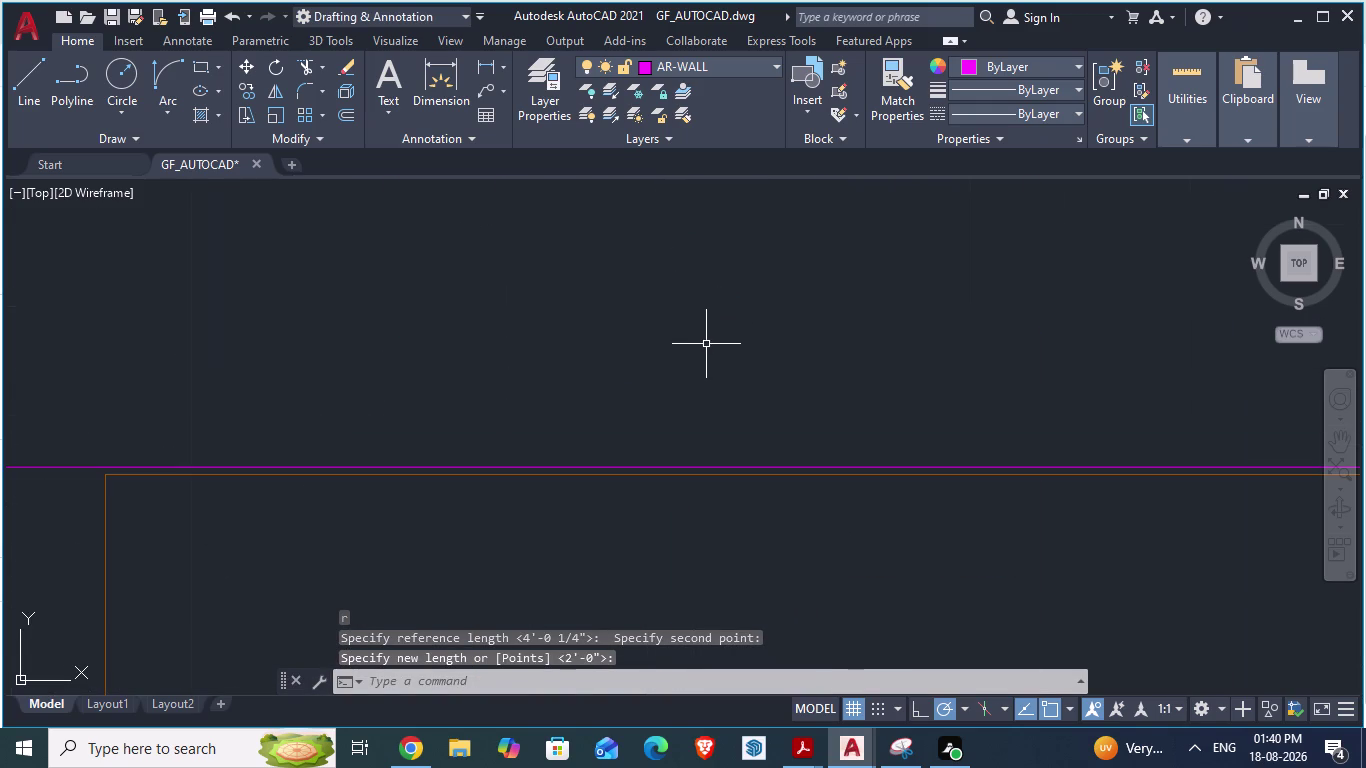
scroll(down, 3)
scroll(down, 3)
scroll(down, 3)
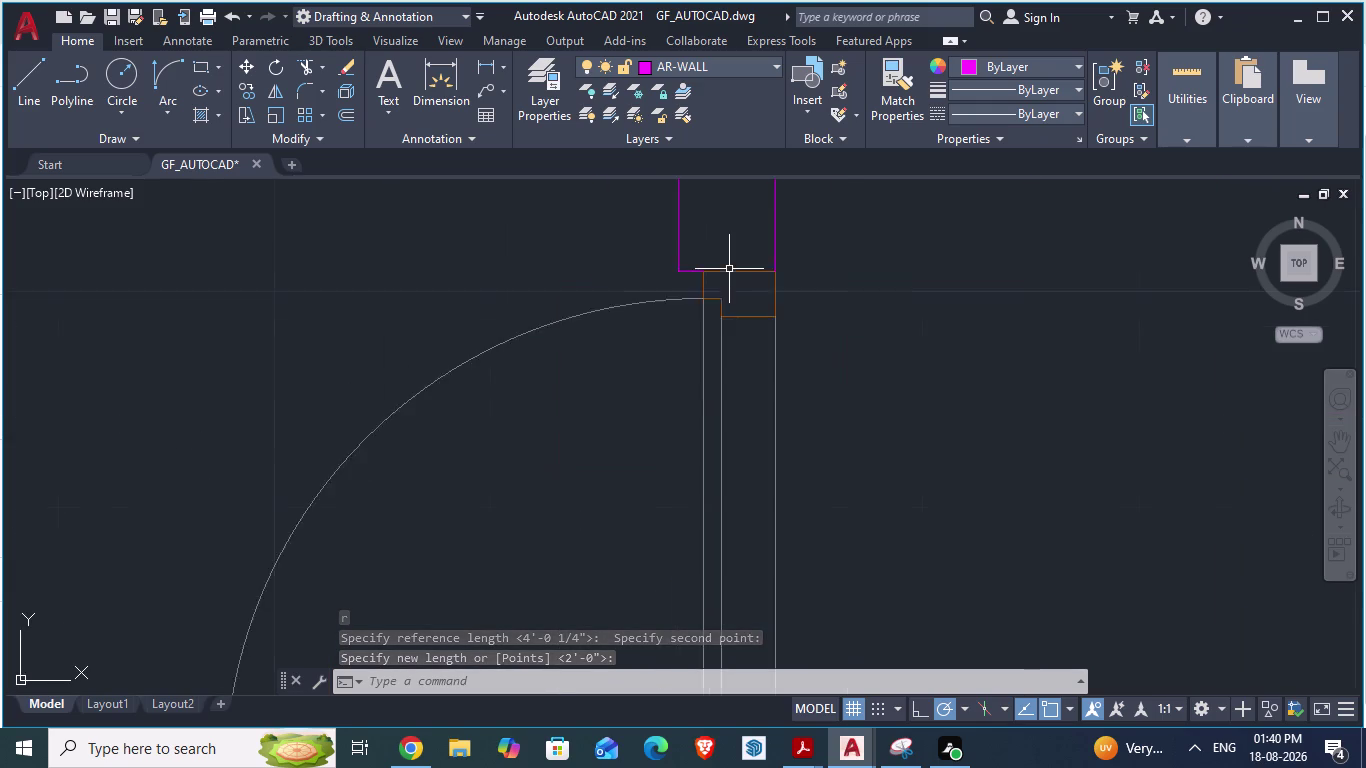
scroll(down, 3)
scroll(up, 3)
scroll(up, 3)
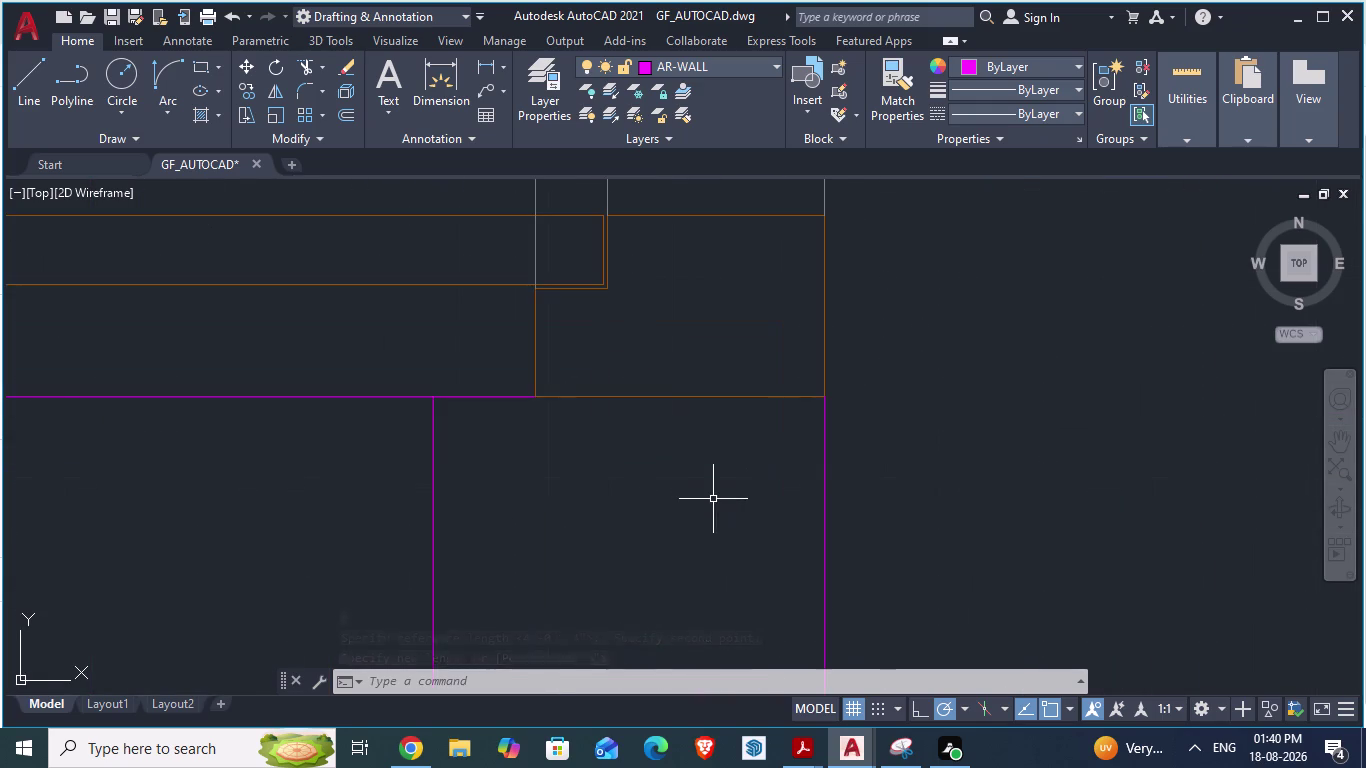
scroll(up, 3)
scroll(down, 3)
scroll(down, 3)
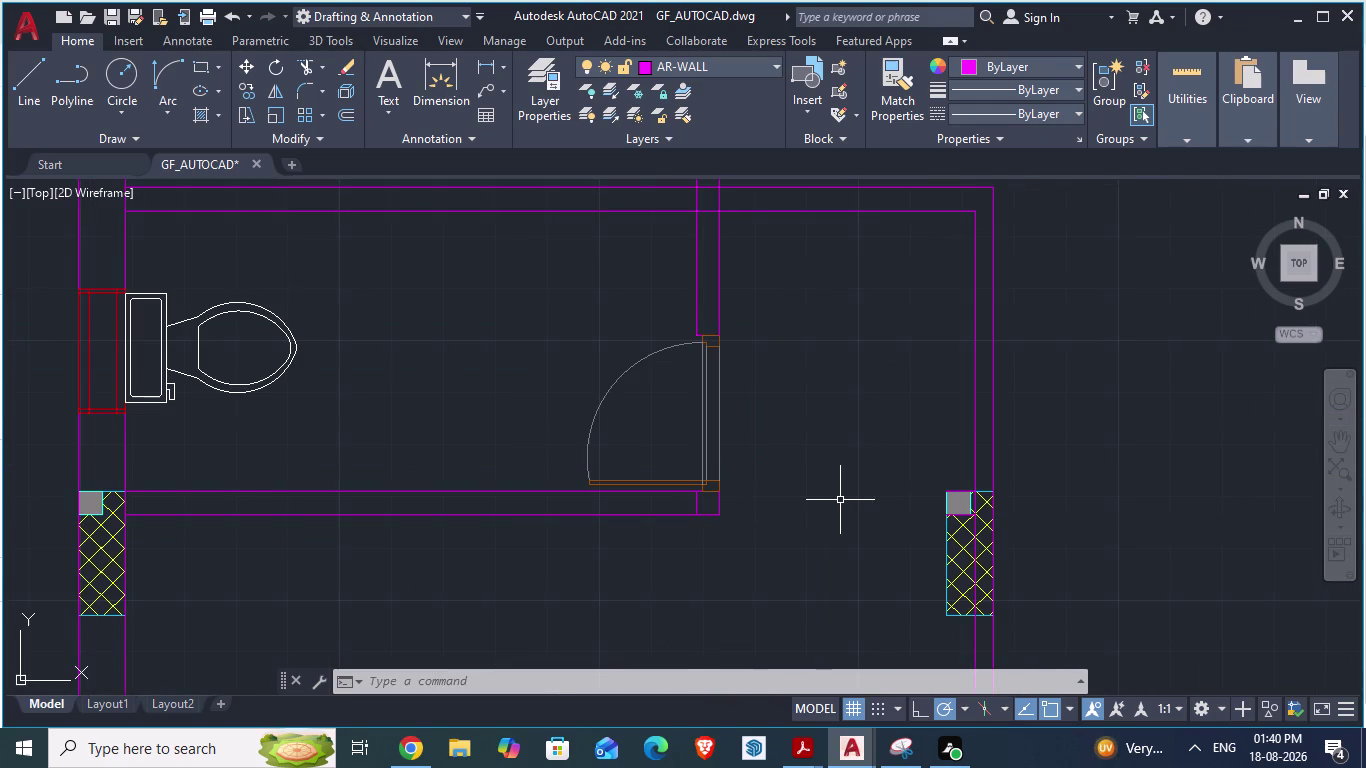
key(alt+Tab)
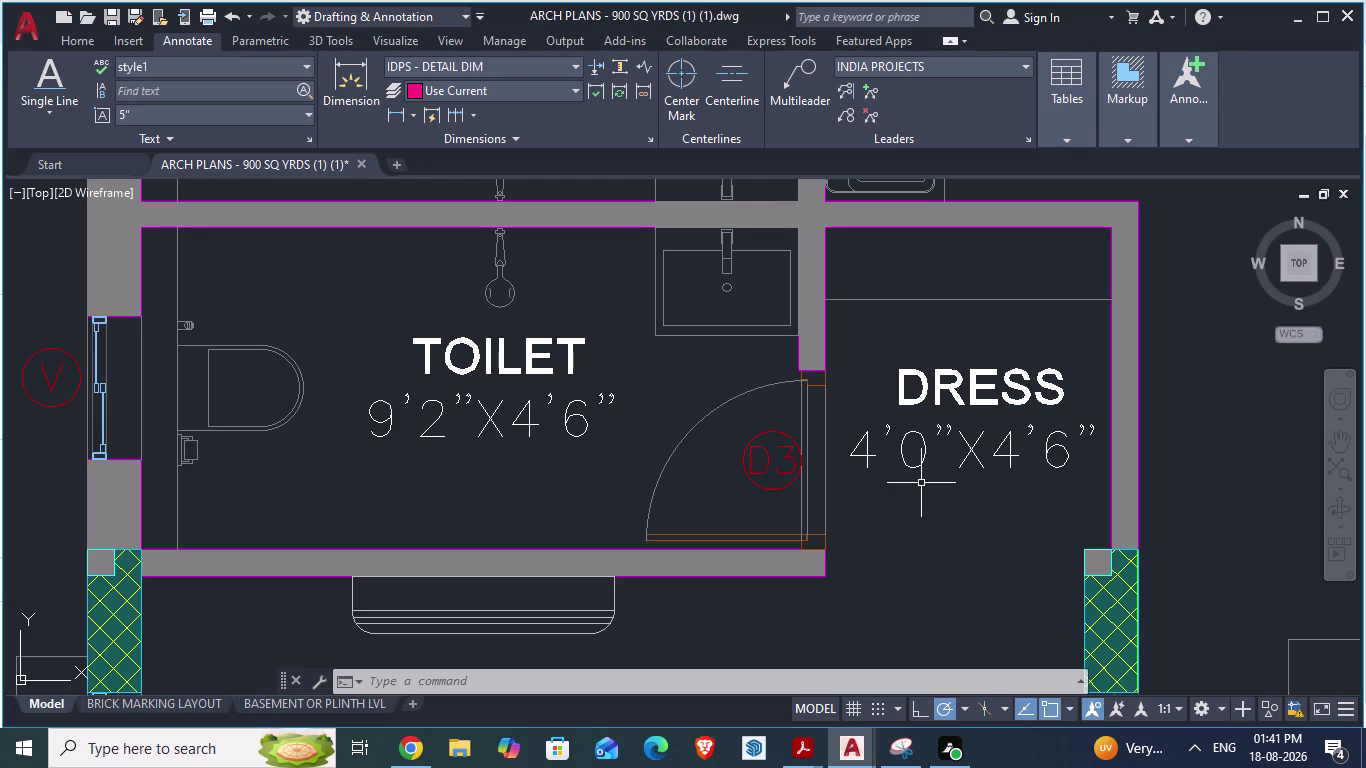
Switch to GF_AUTOCAD, save it, and check the resized toilet door.
key(alt+Tab)
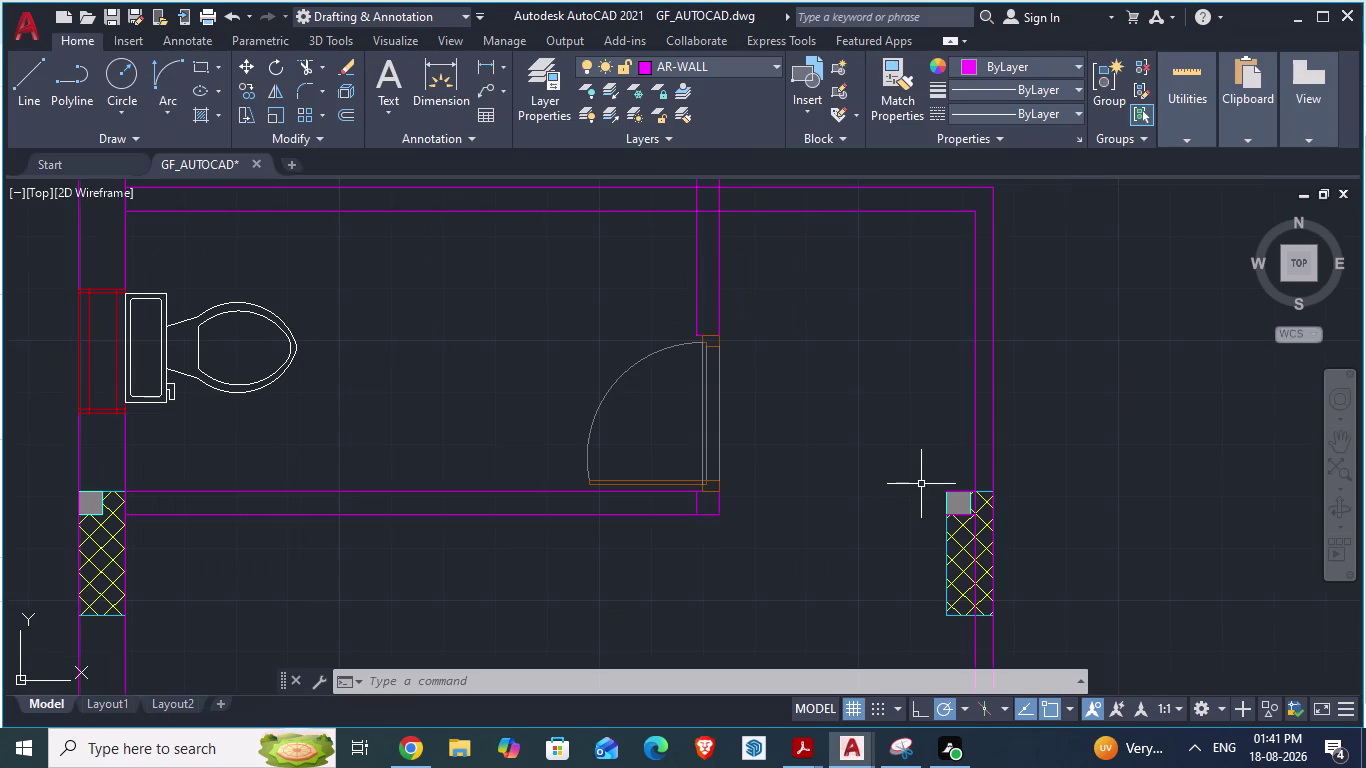
key(ctrl+s)
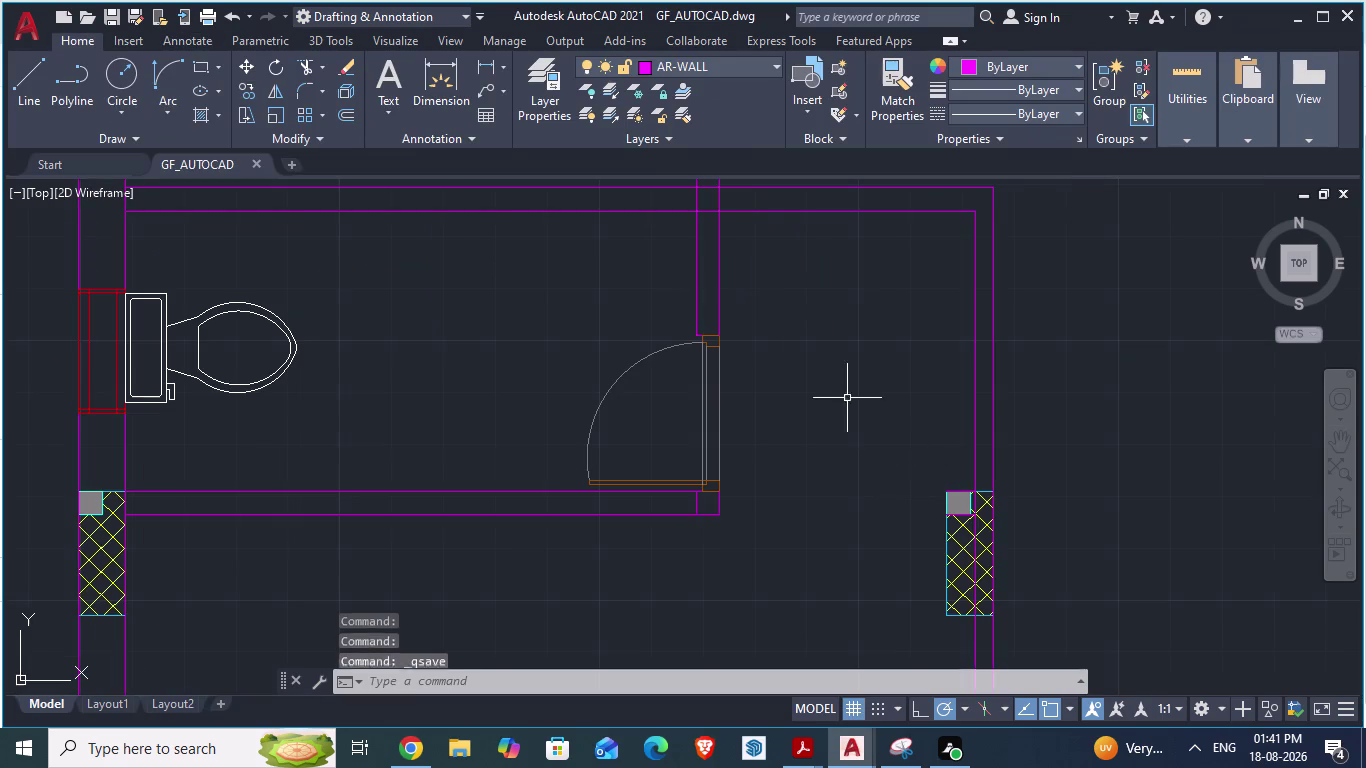
scroll(up, 3)
scroll(up, 3)
scroll(up, 3)
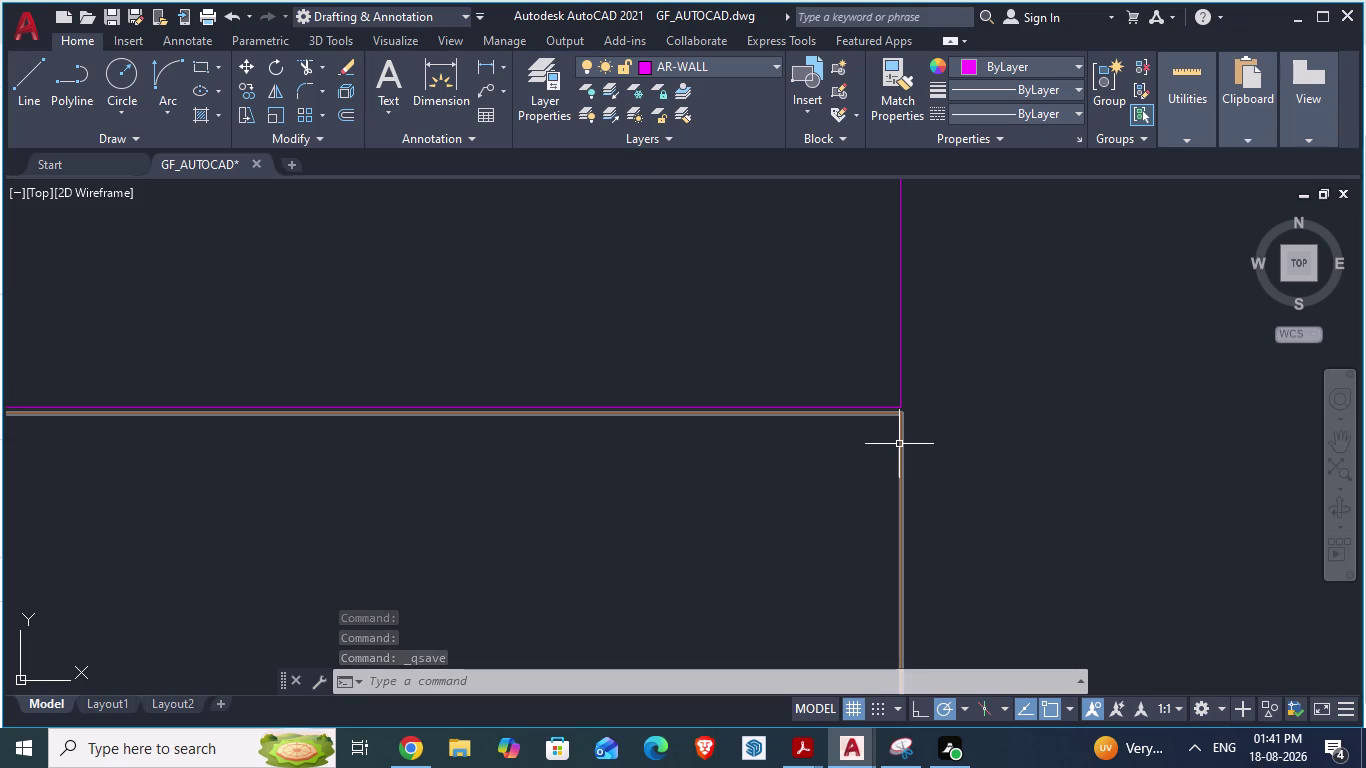
click(899, 444)
scroll(down, 3)
scroll(down, 3)
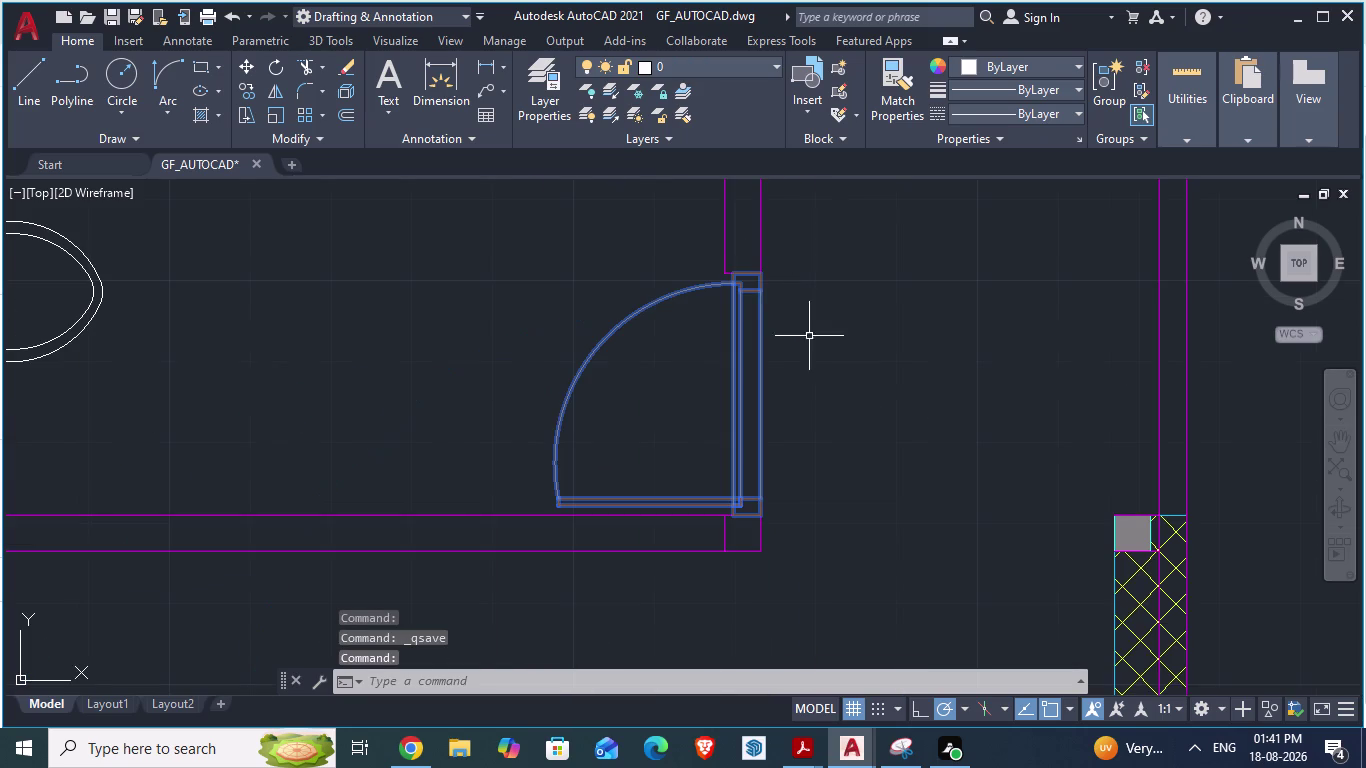
key(Escape)
scroll(down, 3)
scroll(down, 3)
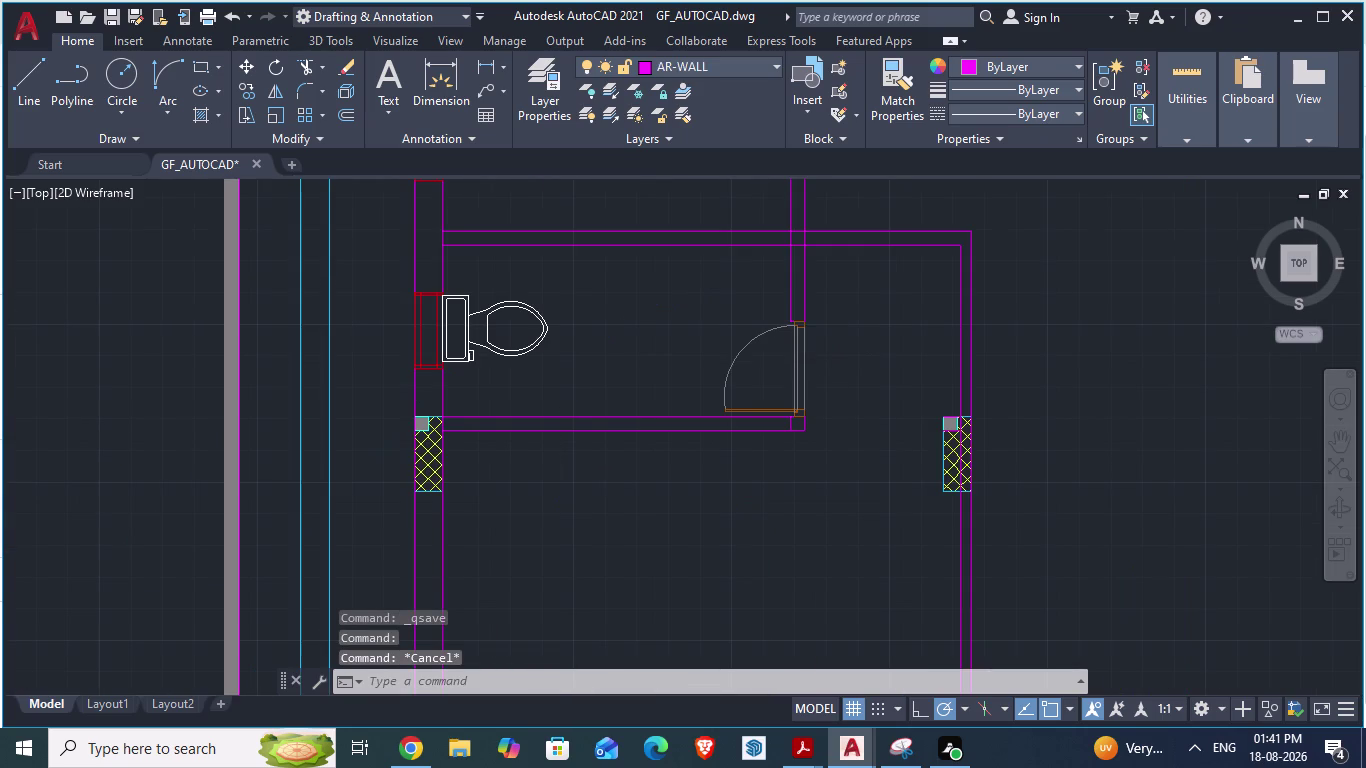
Save again and compare against the reference plan at Bed Room-01 and the drawing room.
key(ctrl+s)
key(alt+Tab)
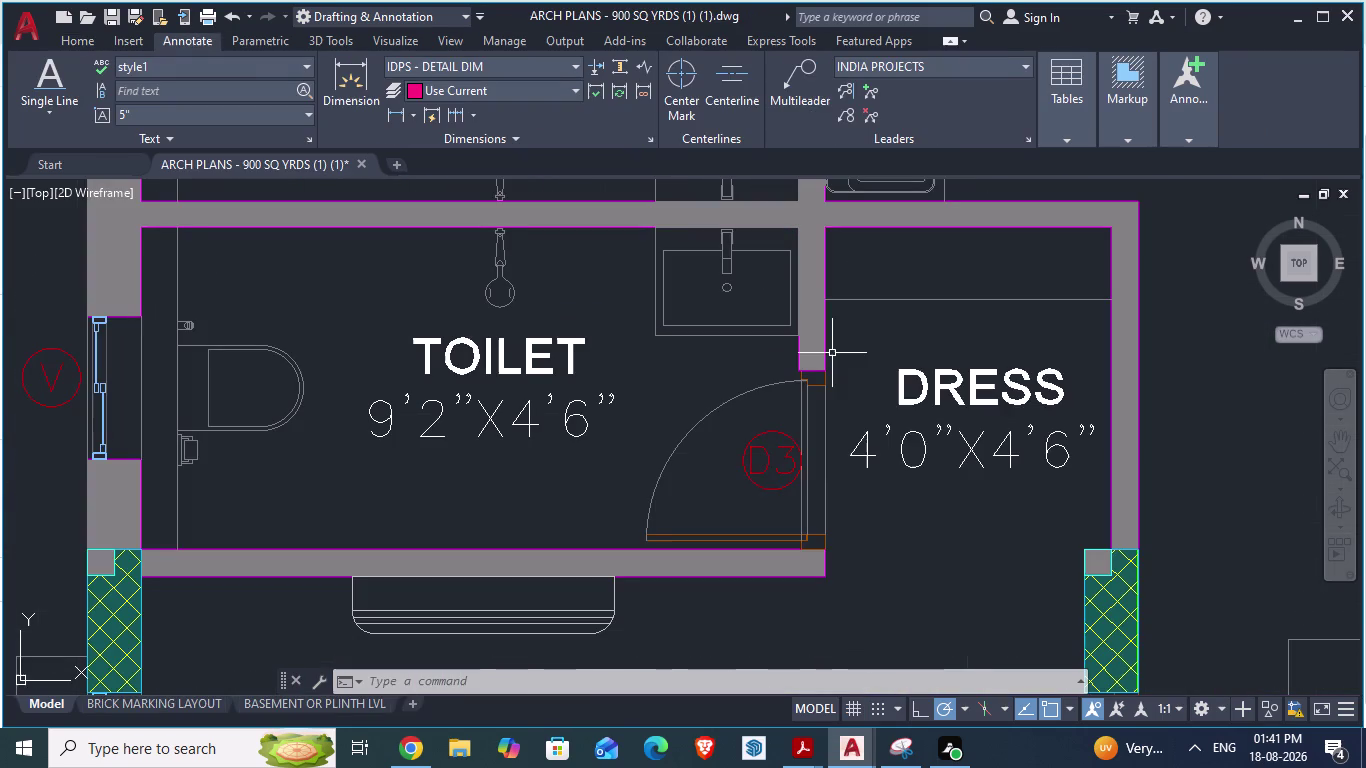
scroll(down, 3)
scroll(up, 3)
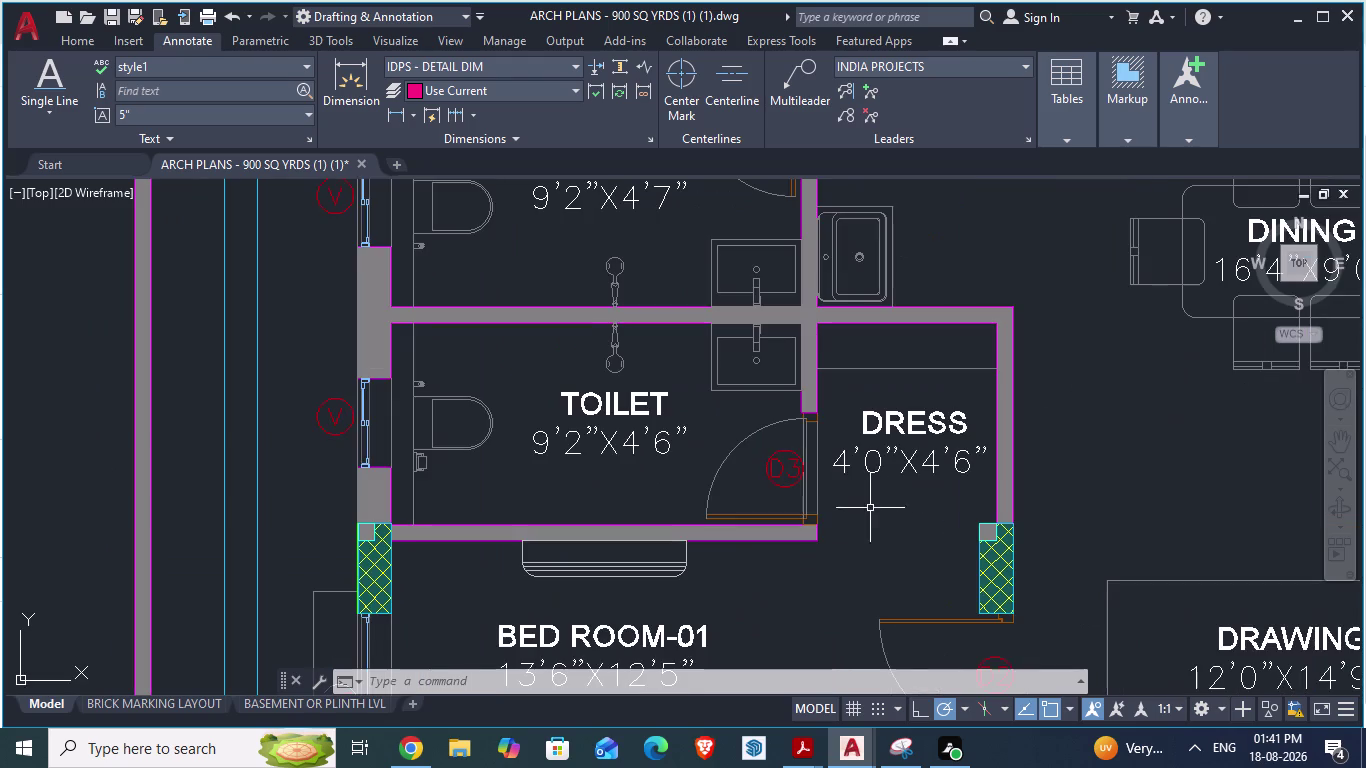
scroll(down, 3)
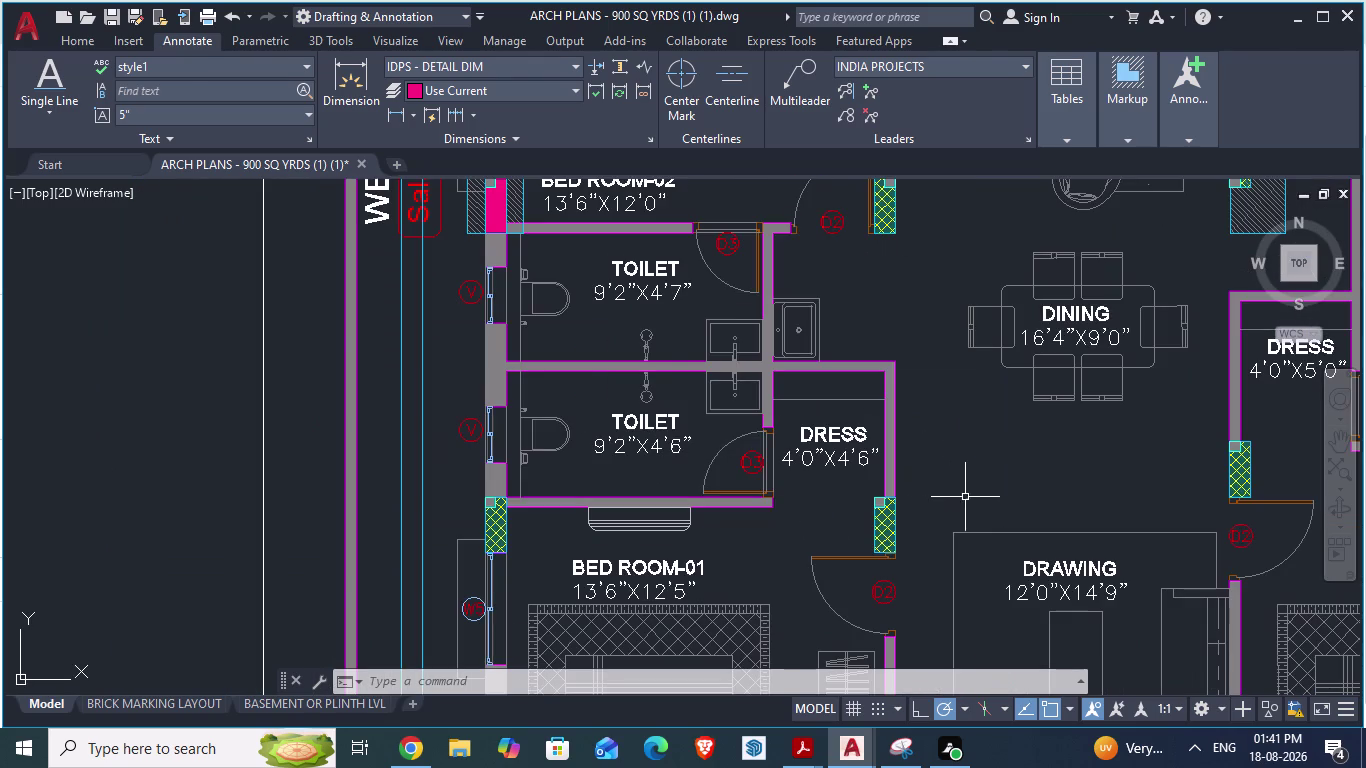
key(alt+Tab)
scroll(down, 3)
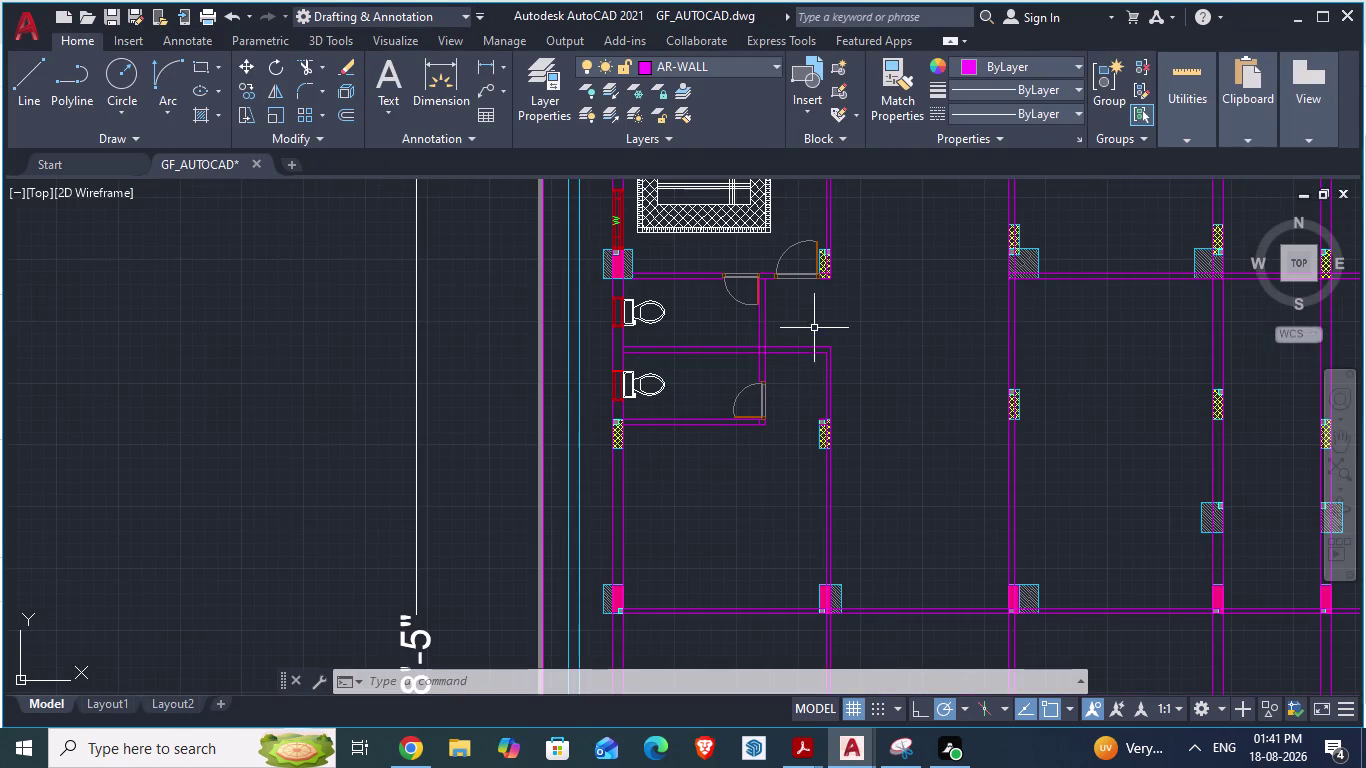
key(alt+Tab)
scroll(down, 3)
key(alt+Tab)
key(alt+Tab)
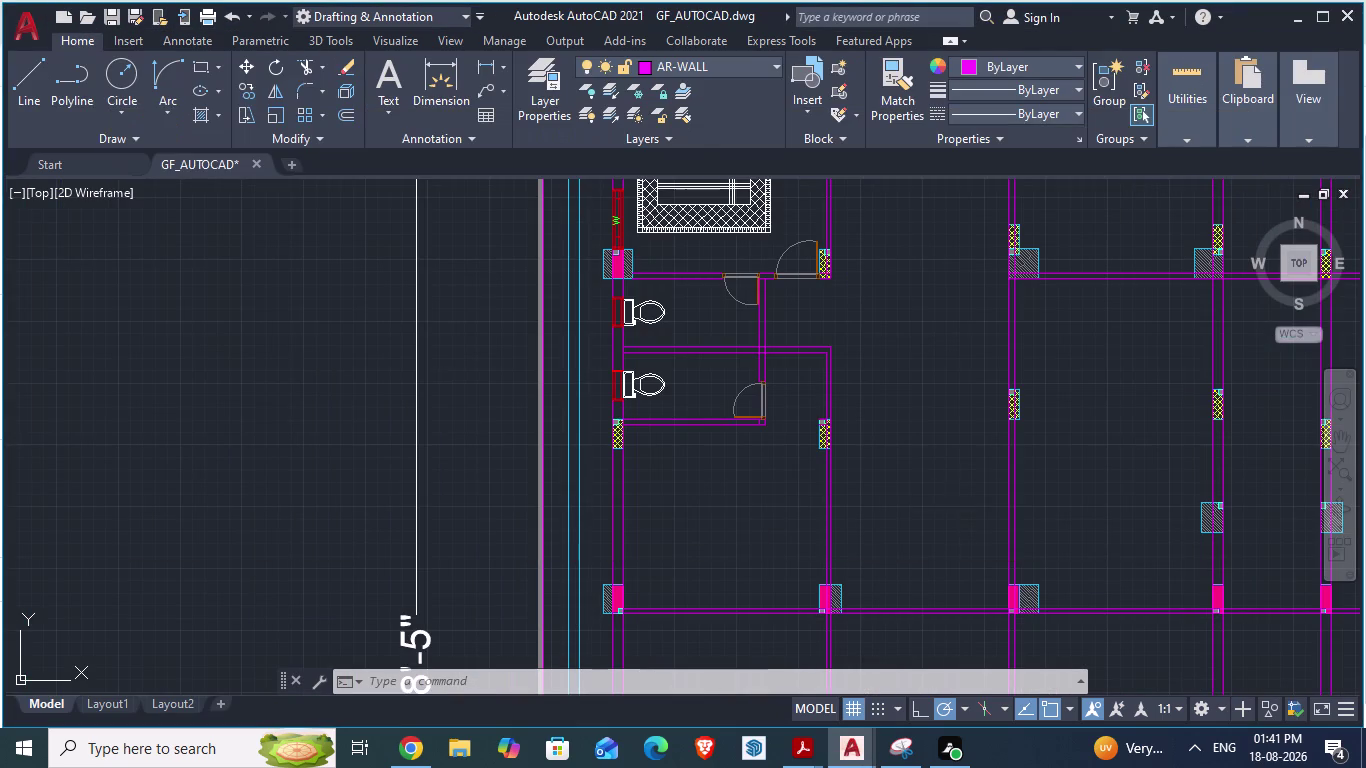
scroll(down, 3)
scroll(up, 3)
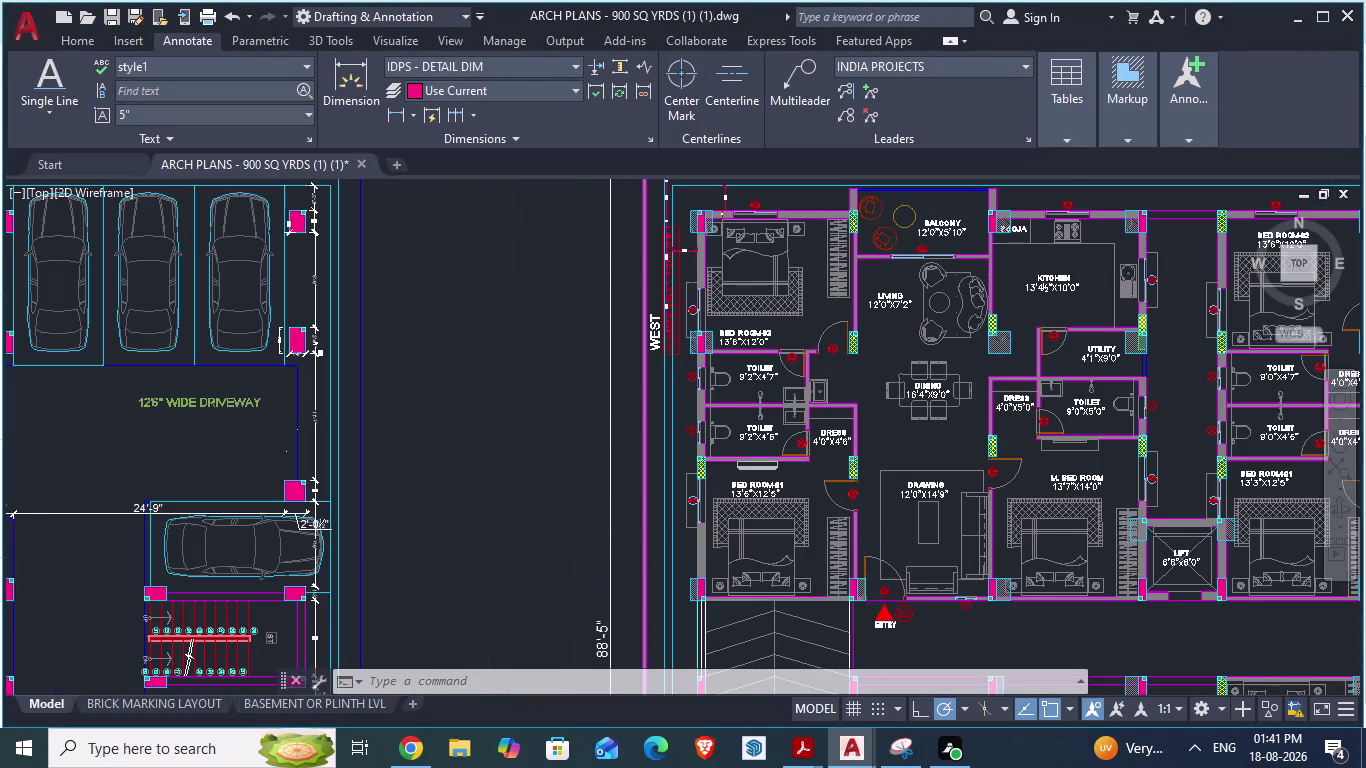
scroll(up, 3)
key(alt+Tab)
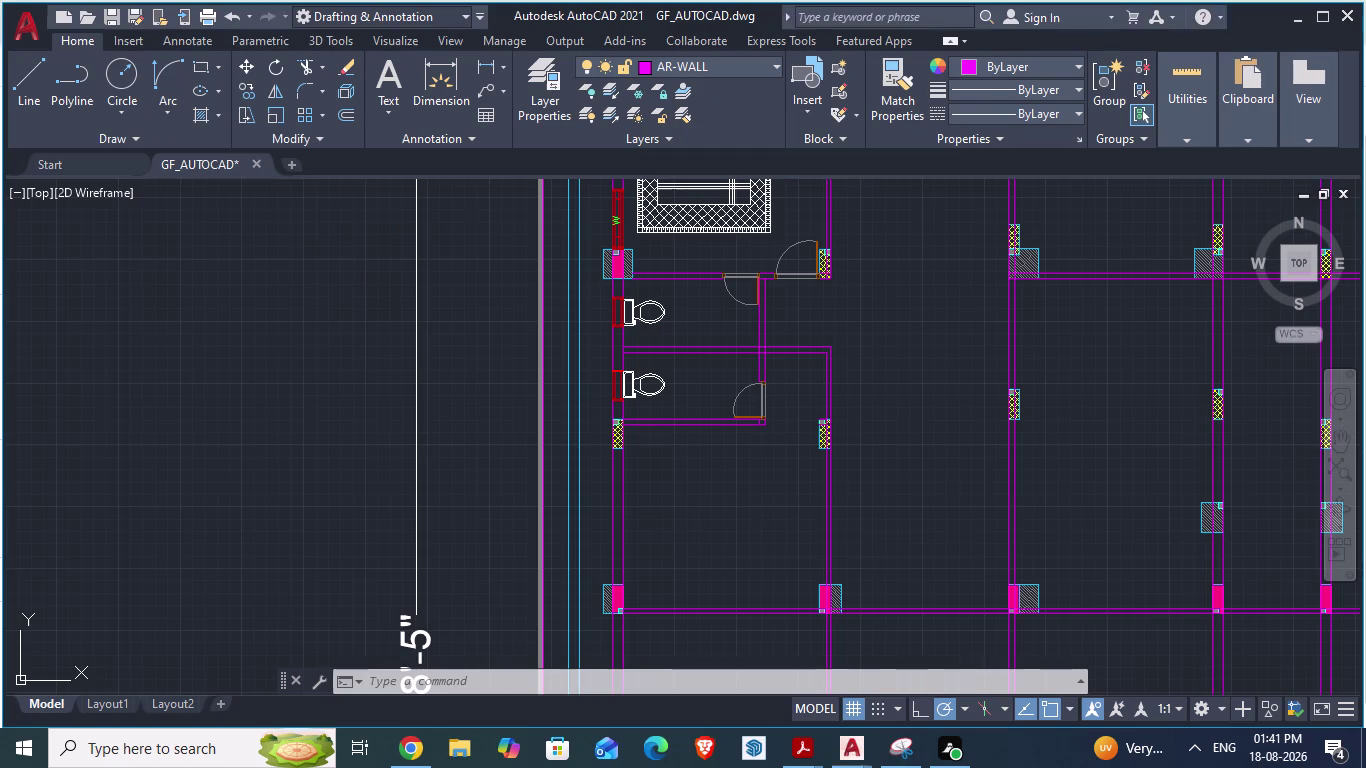
key(alt+Tab)
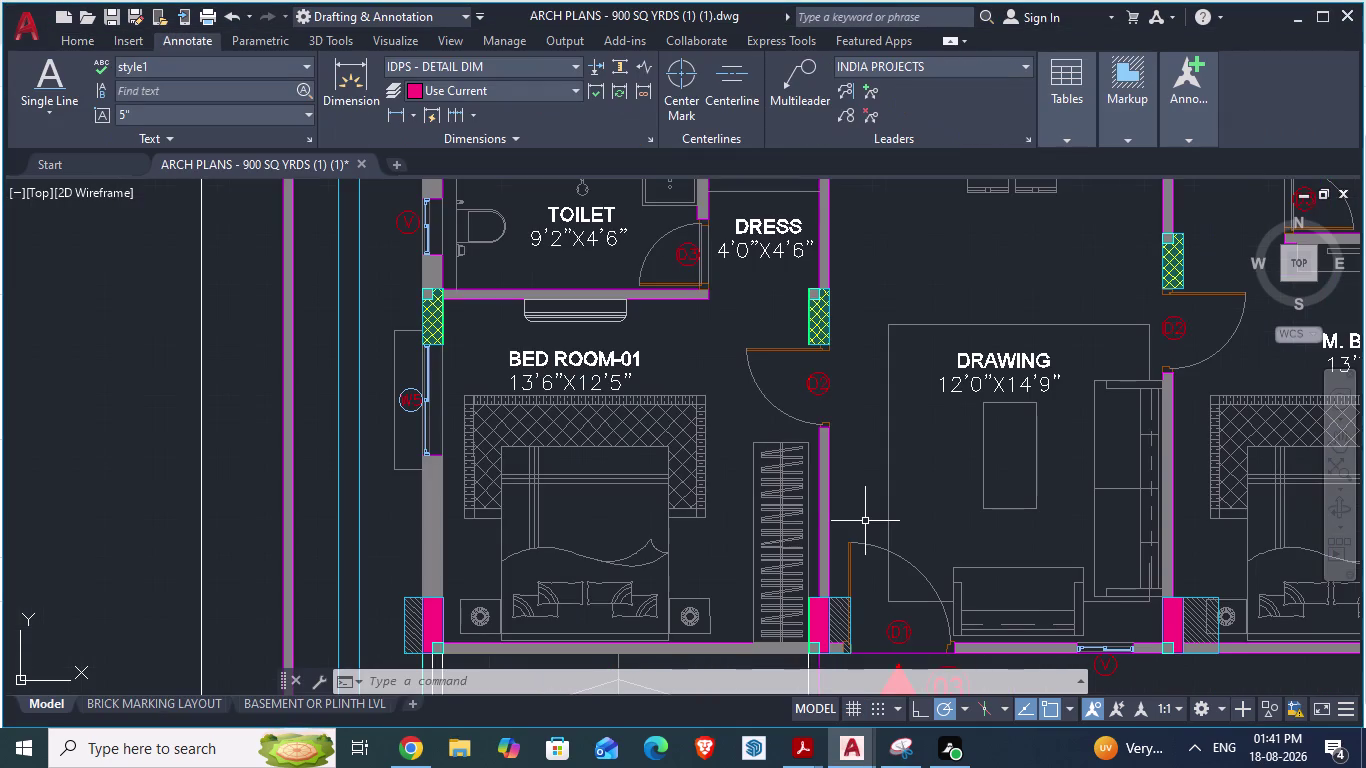
scroll(up, 3)
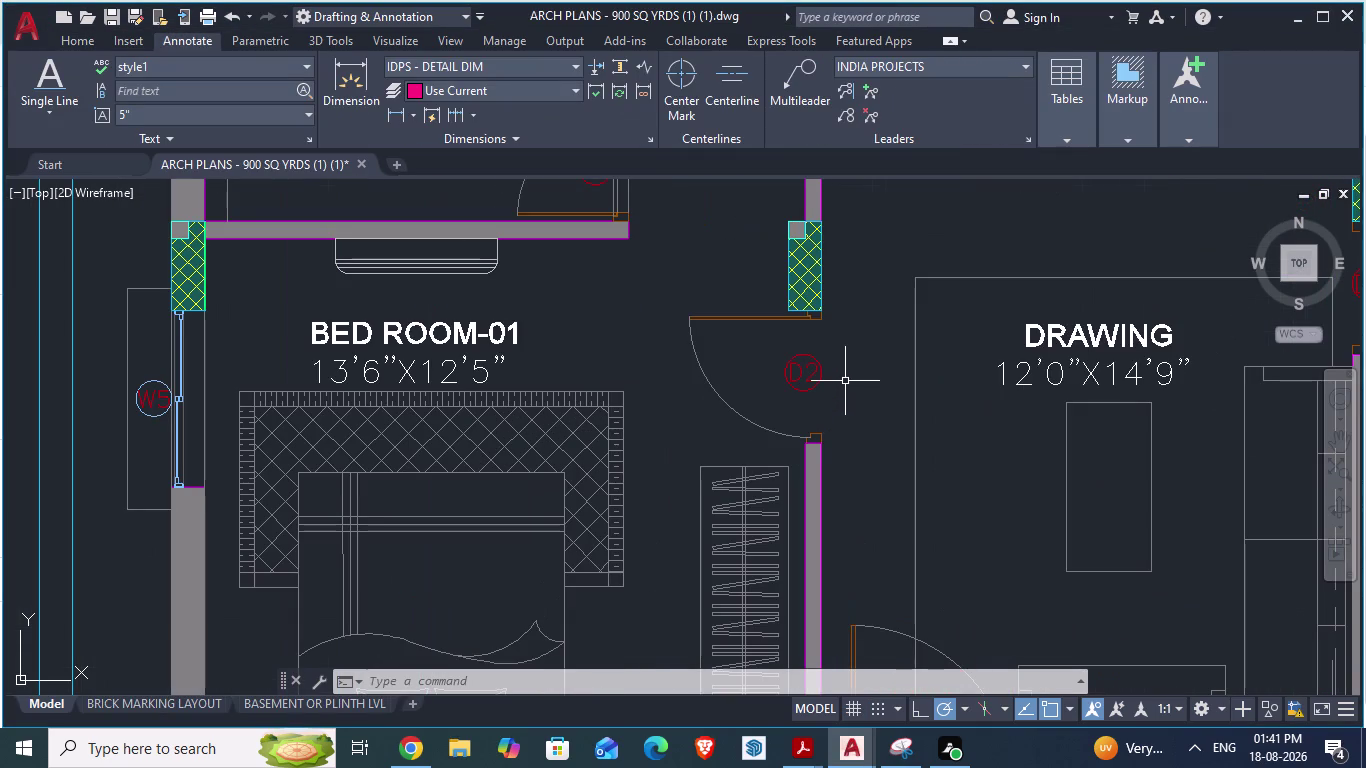
Take an aligned measurement at the D2 opening's top corners, cancel it, and go to GF_AUTOCAD.dwg.
text(da)
key(Return)
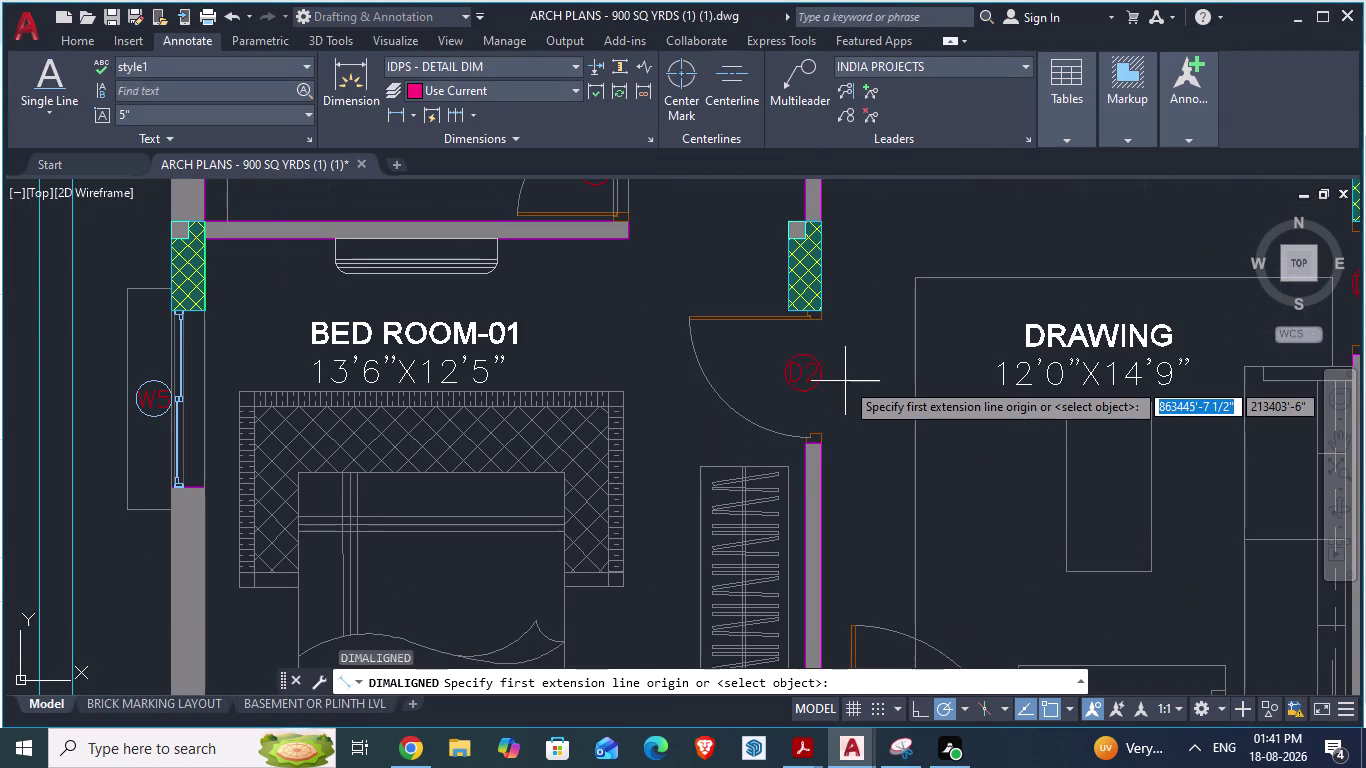
scroll(up, 3)
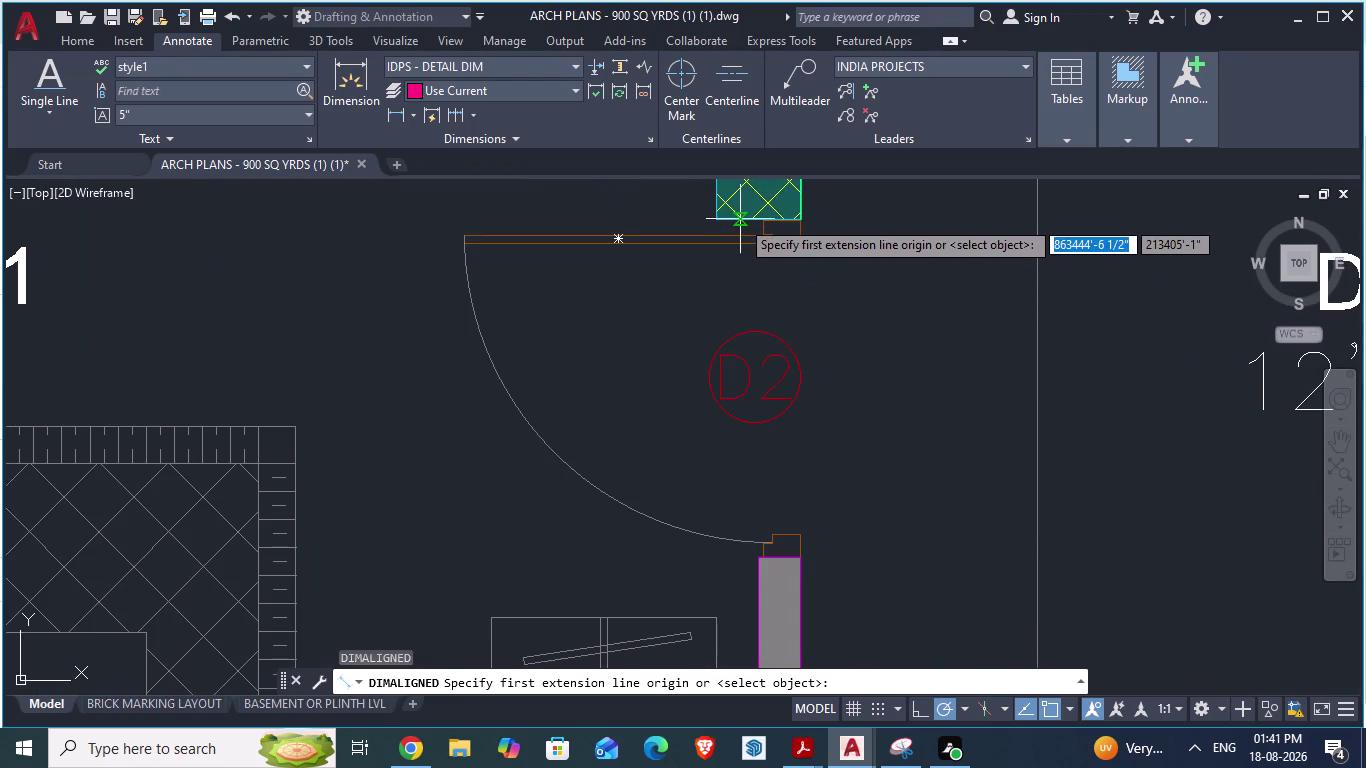
click(740, 219)
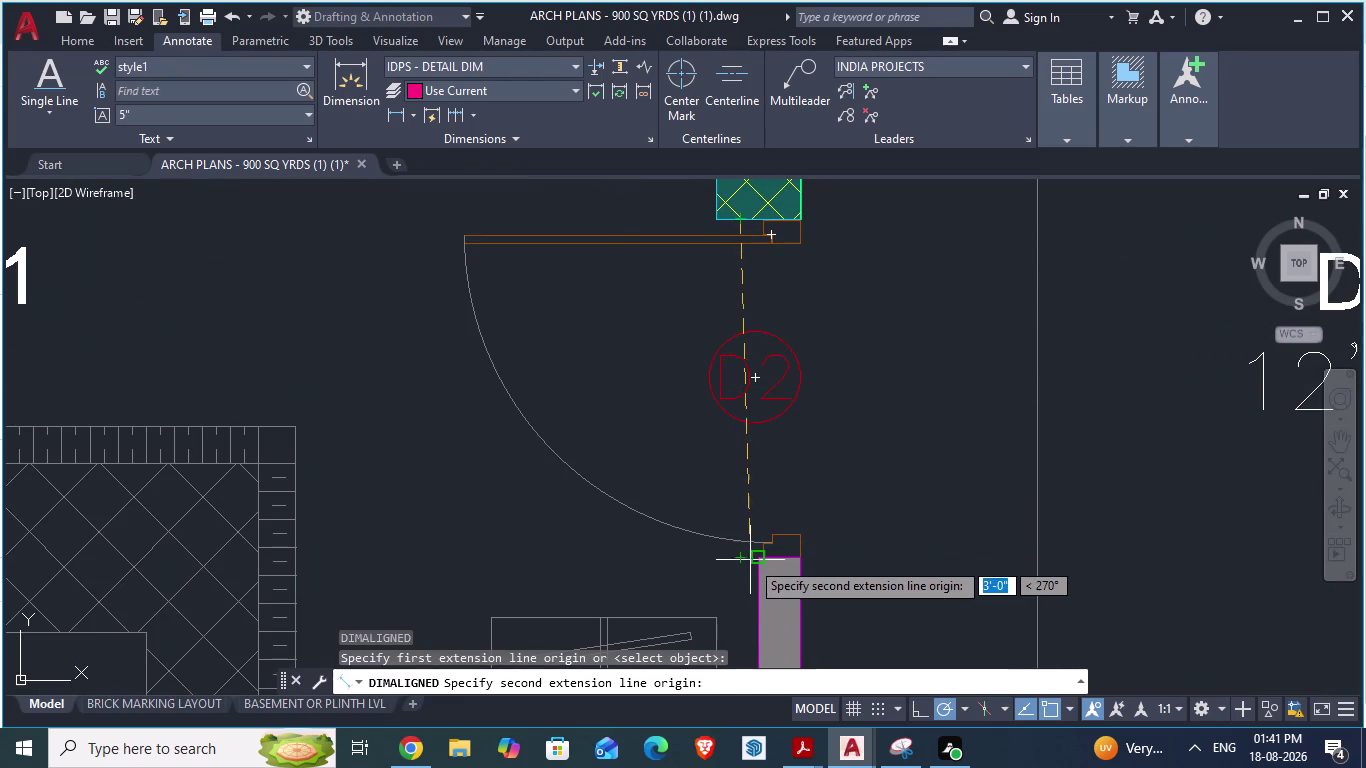
key(Escape)
key(space)
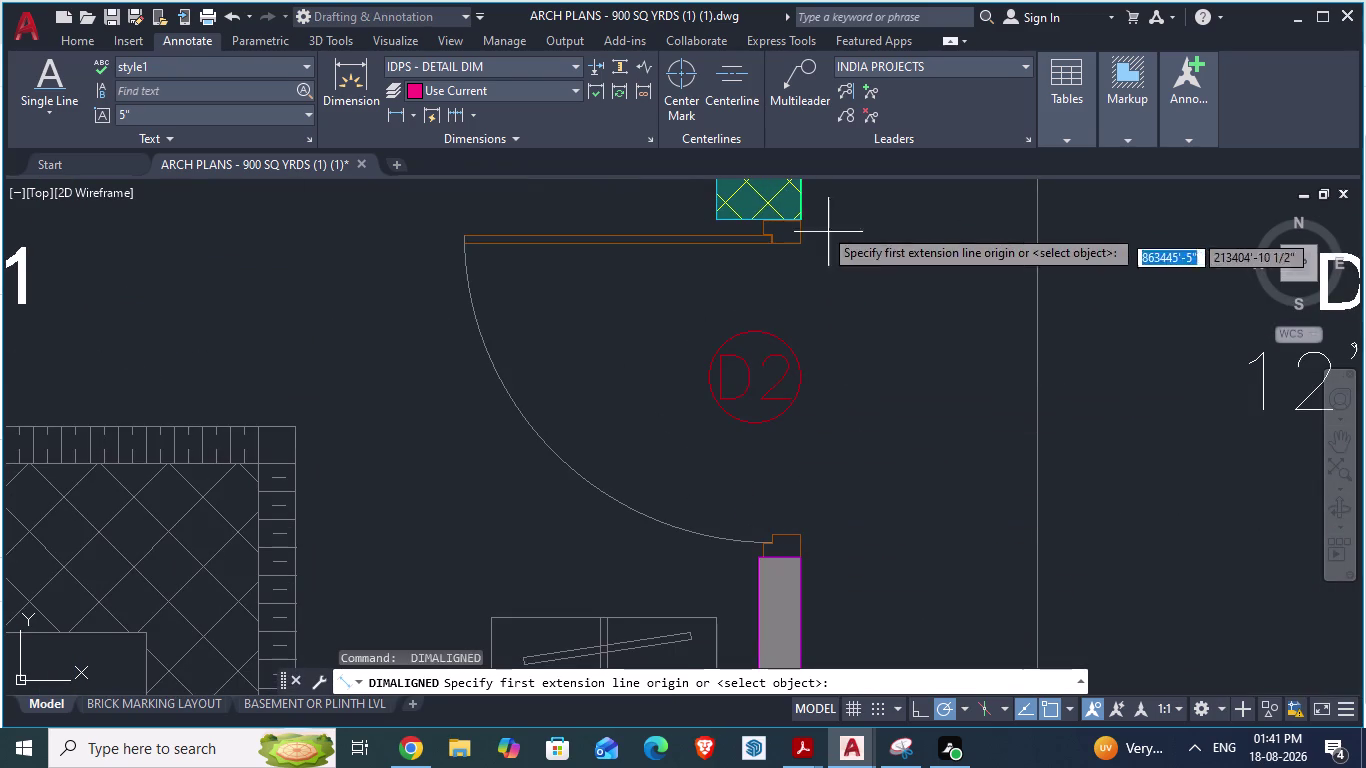
scroll(up, 3)
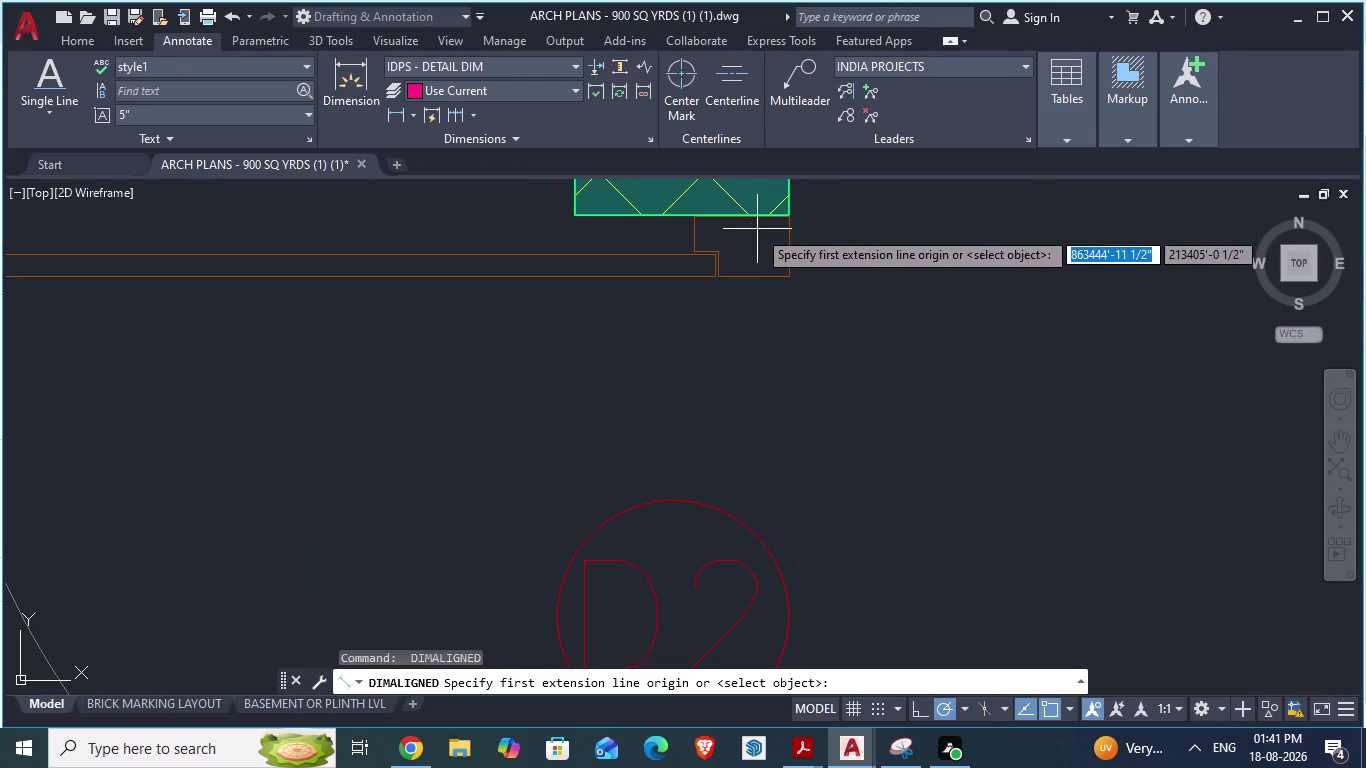
click(798, 223)
scroll(down, 3)
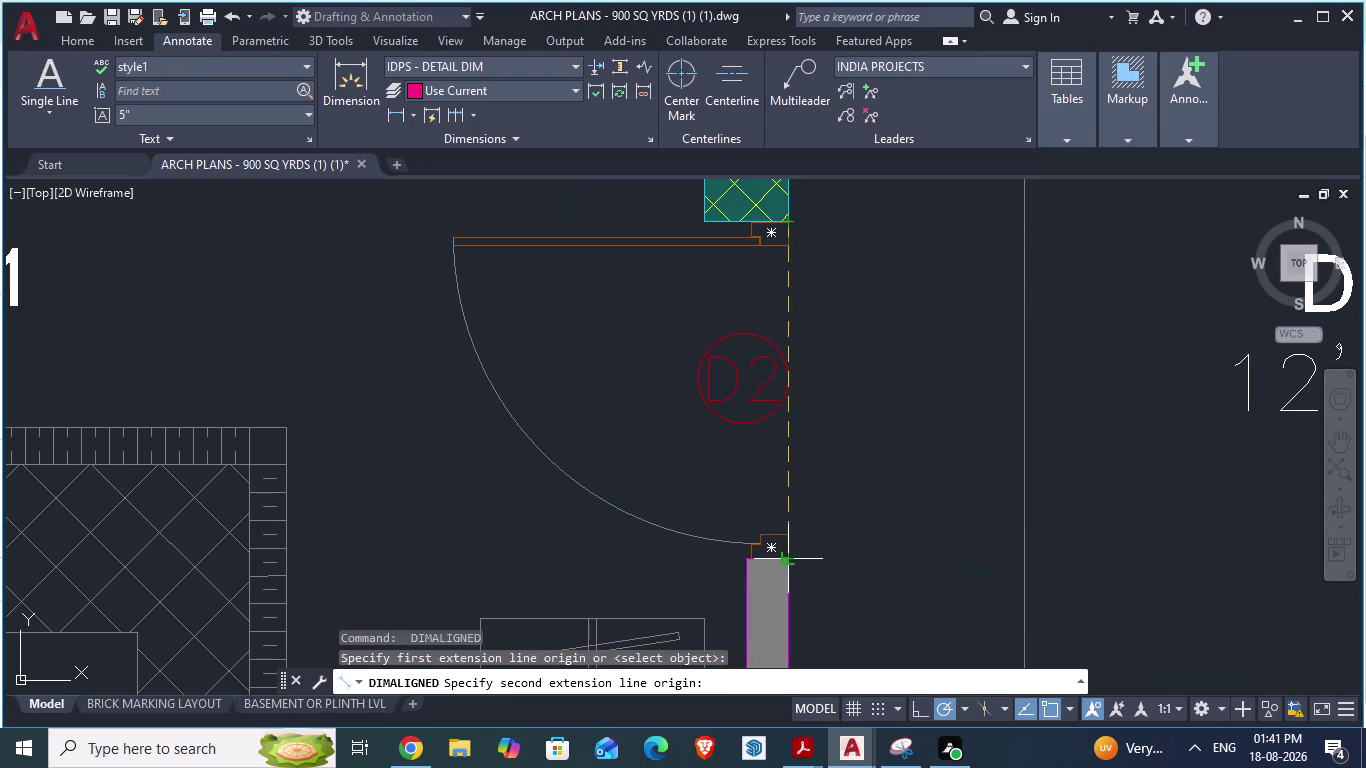
key(Escape)
key(alt+Tab)
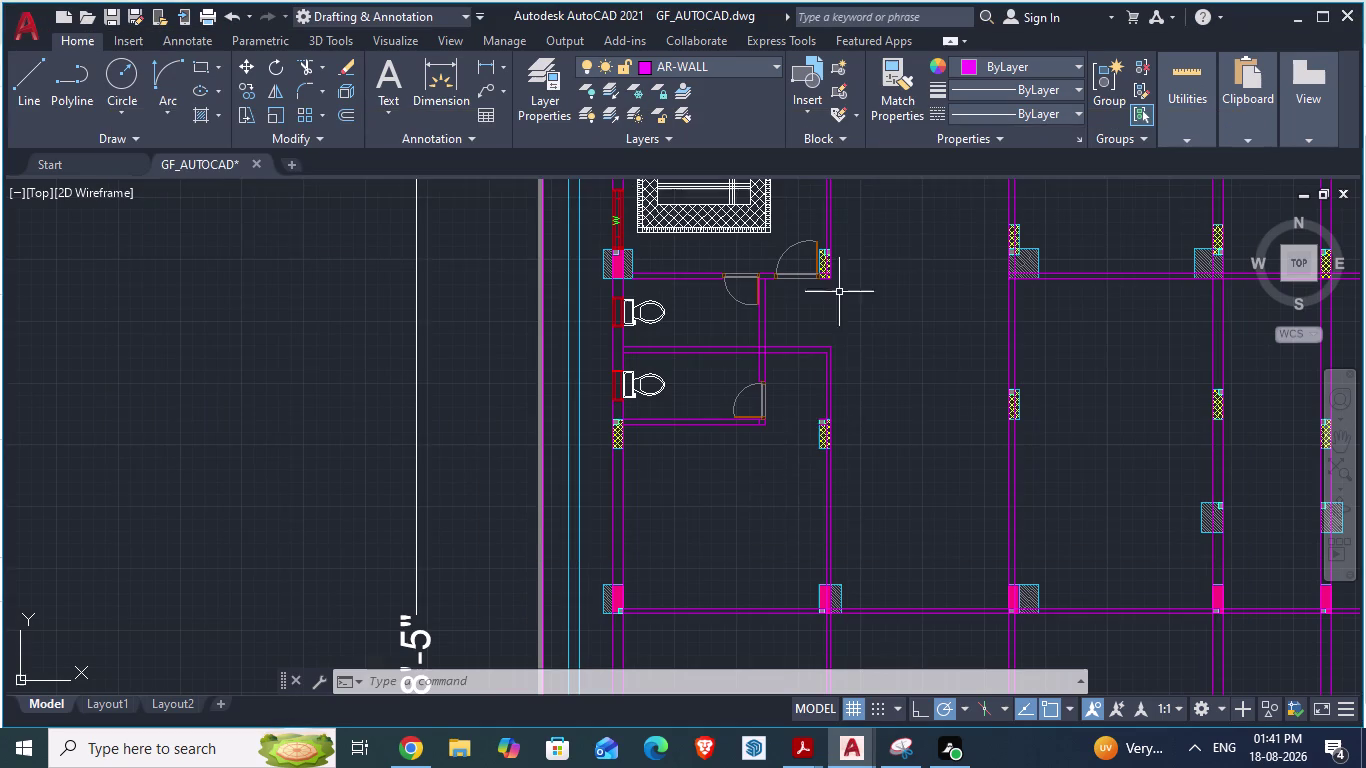
Start a wall line at the column's lower corner and run it 3' down.
scroll(up, 3)
scroll(up, 3)
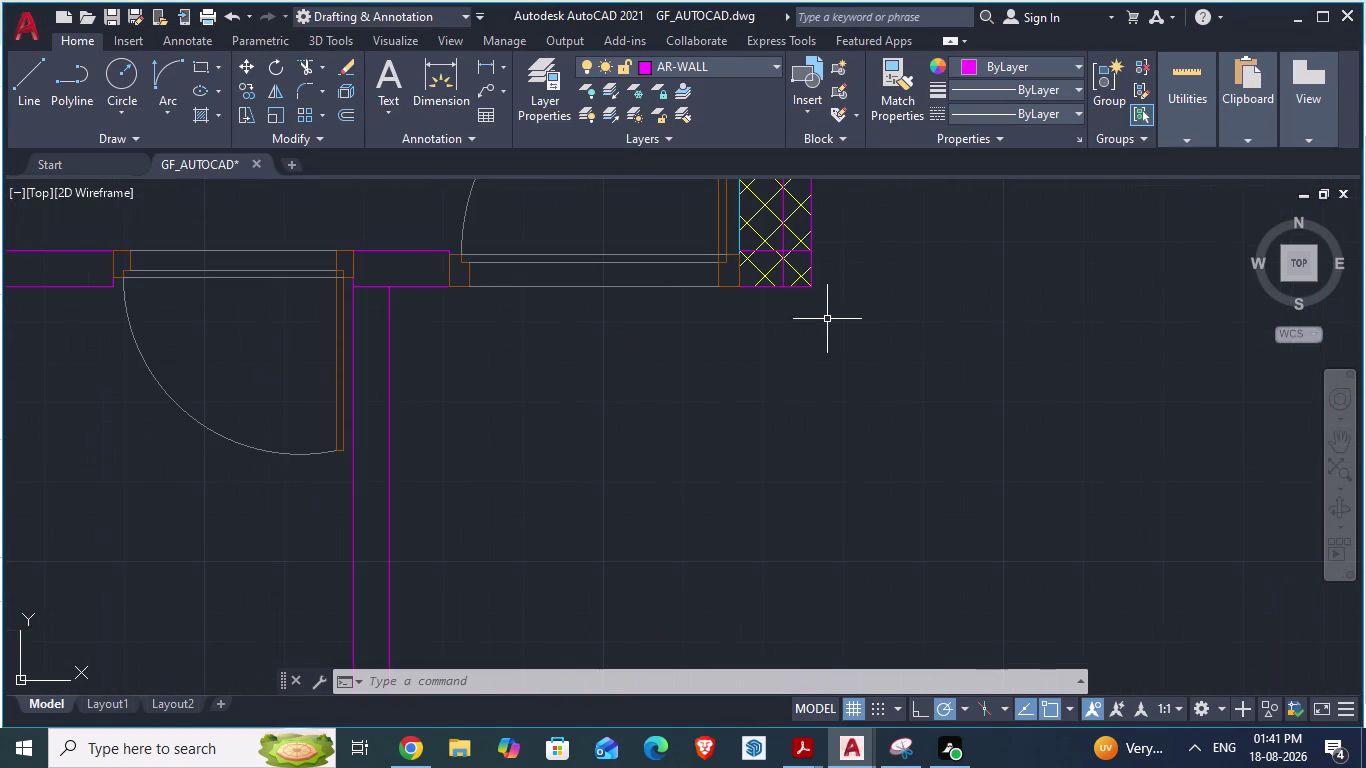
key(l)
key(Return)
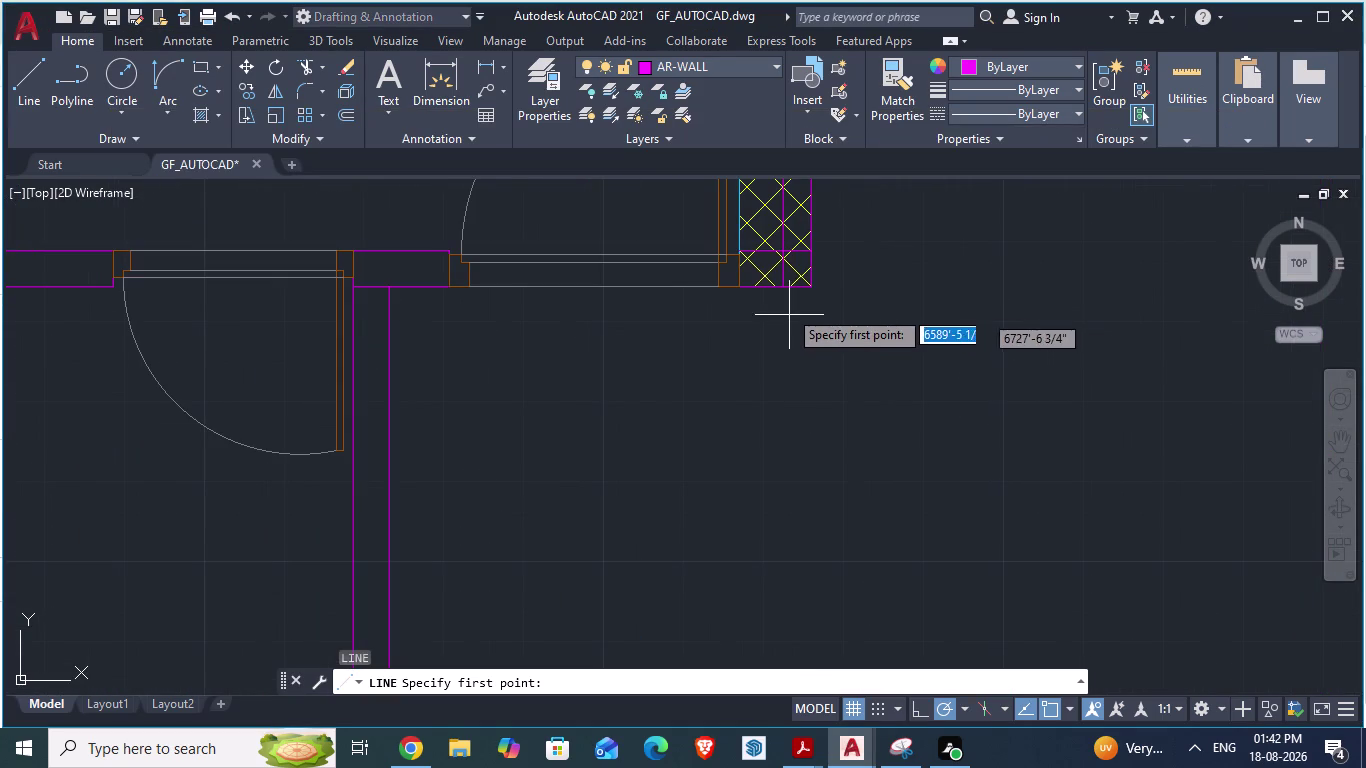
click(811, 292)
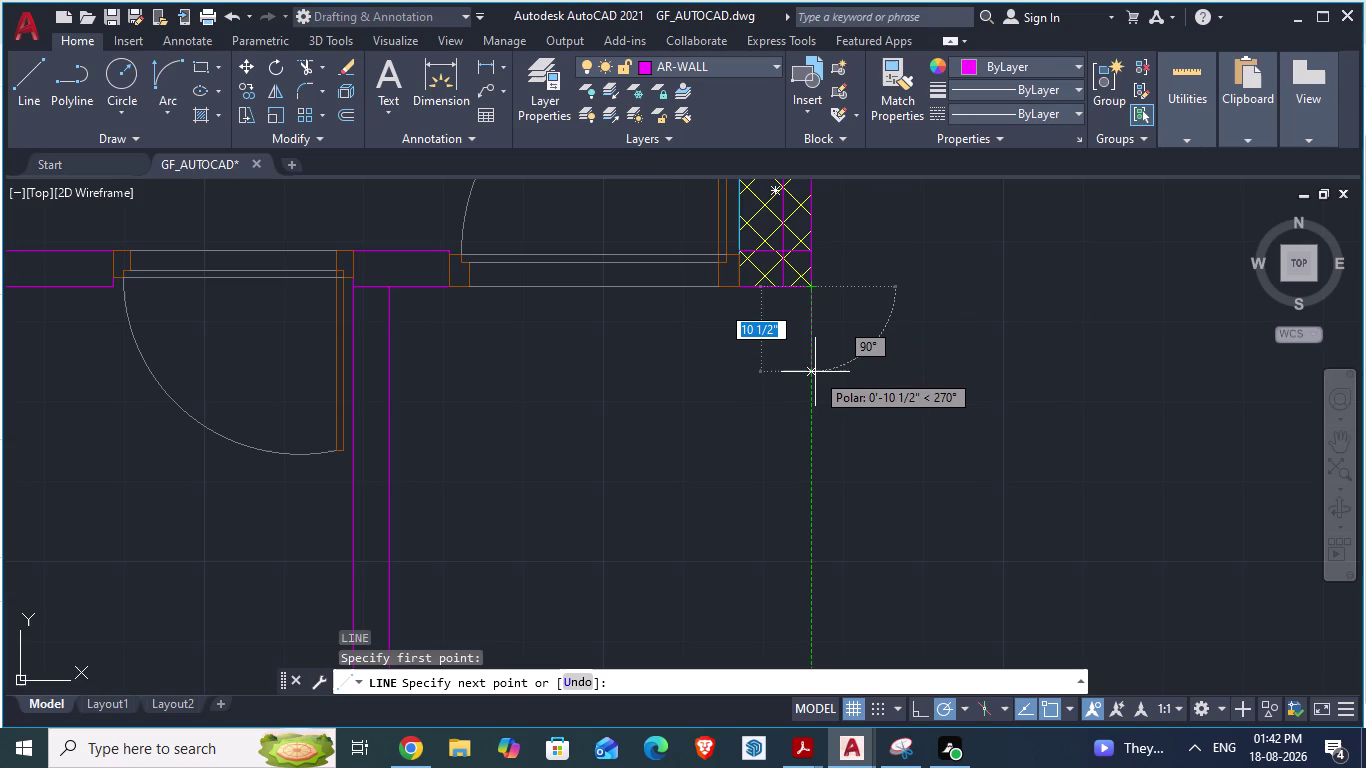
text(3')
key(Return)
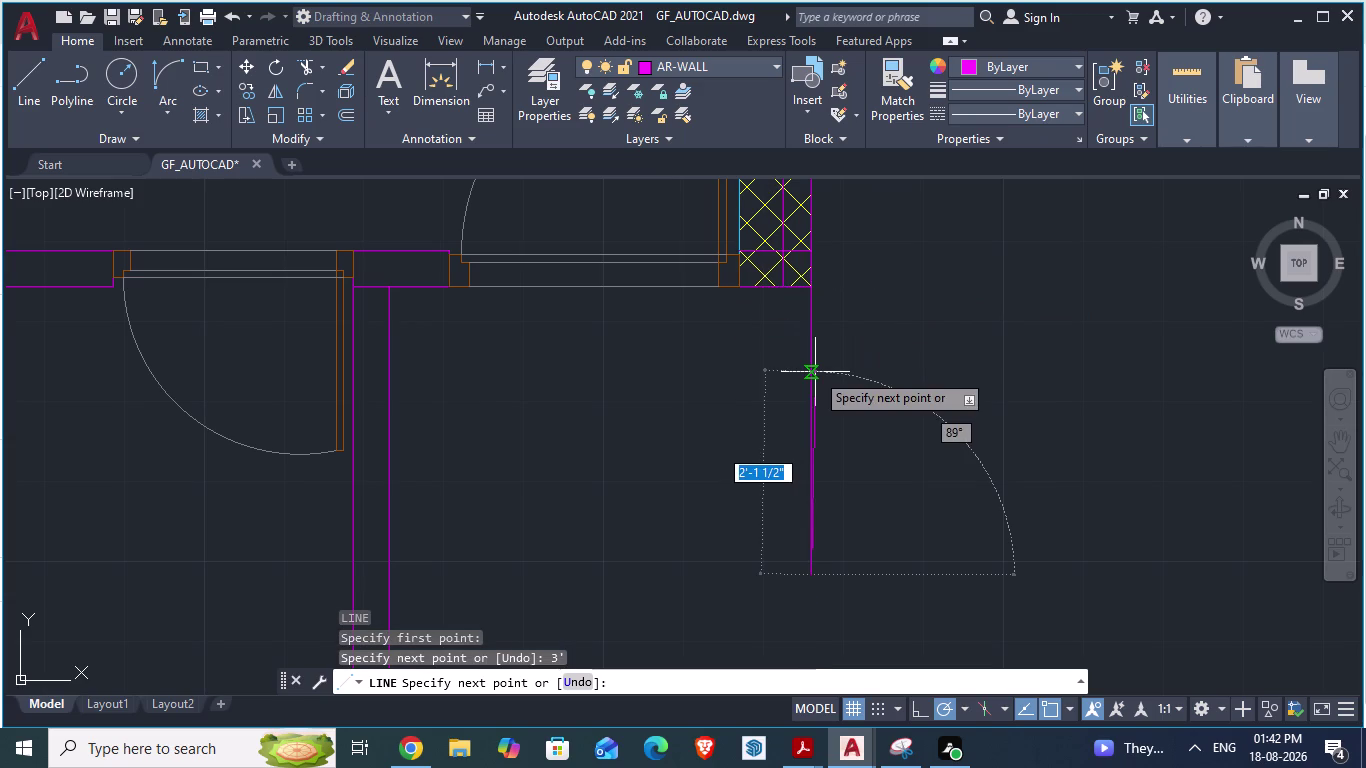
Continue the wall line to the wall corner, finish it, and switch to ARCH PLANS.
scroll(down, 3)
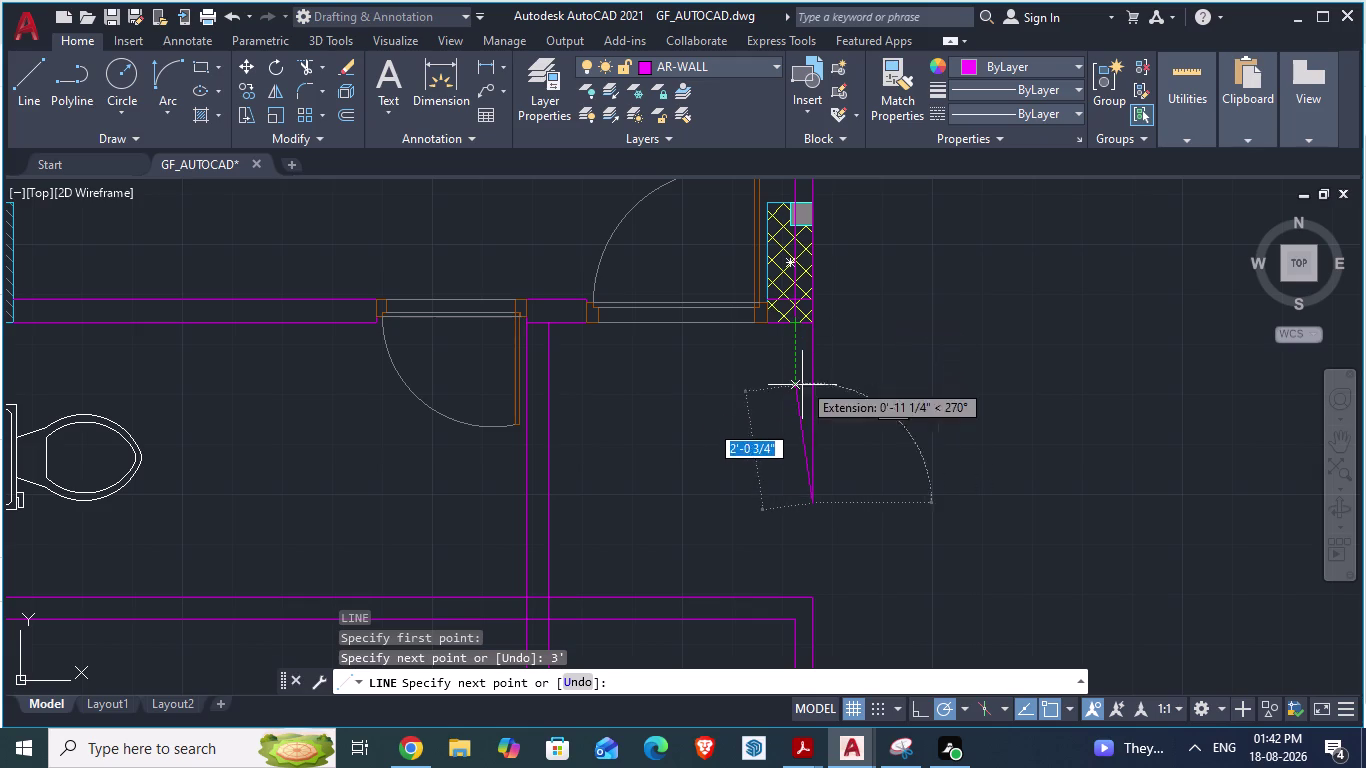
click(802, 497)
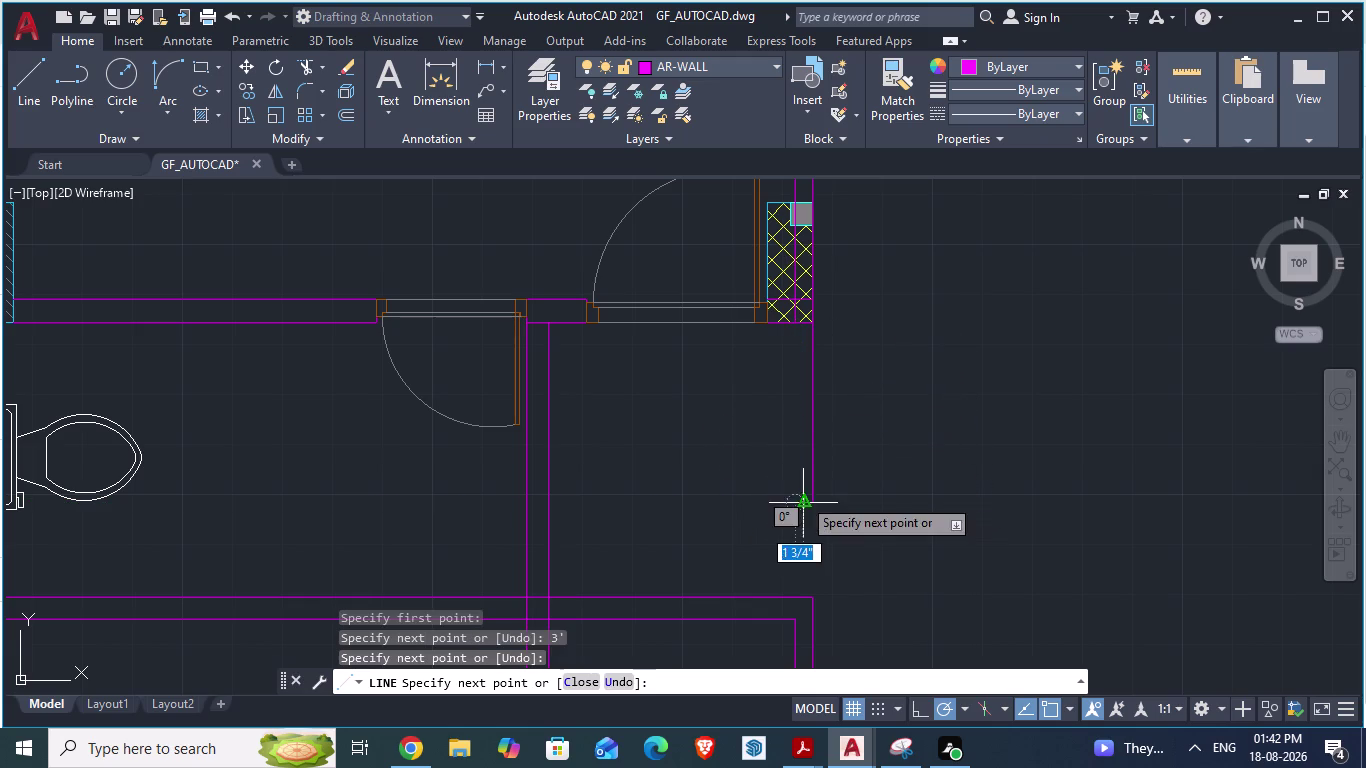
scroll(up, 3)
click(790, 323)
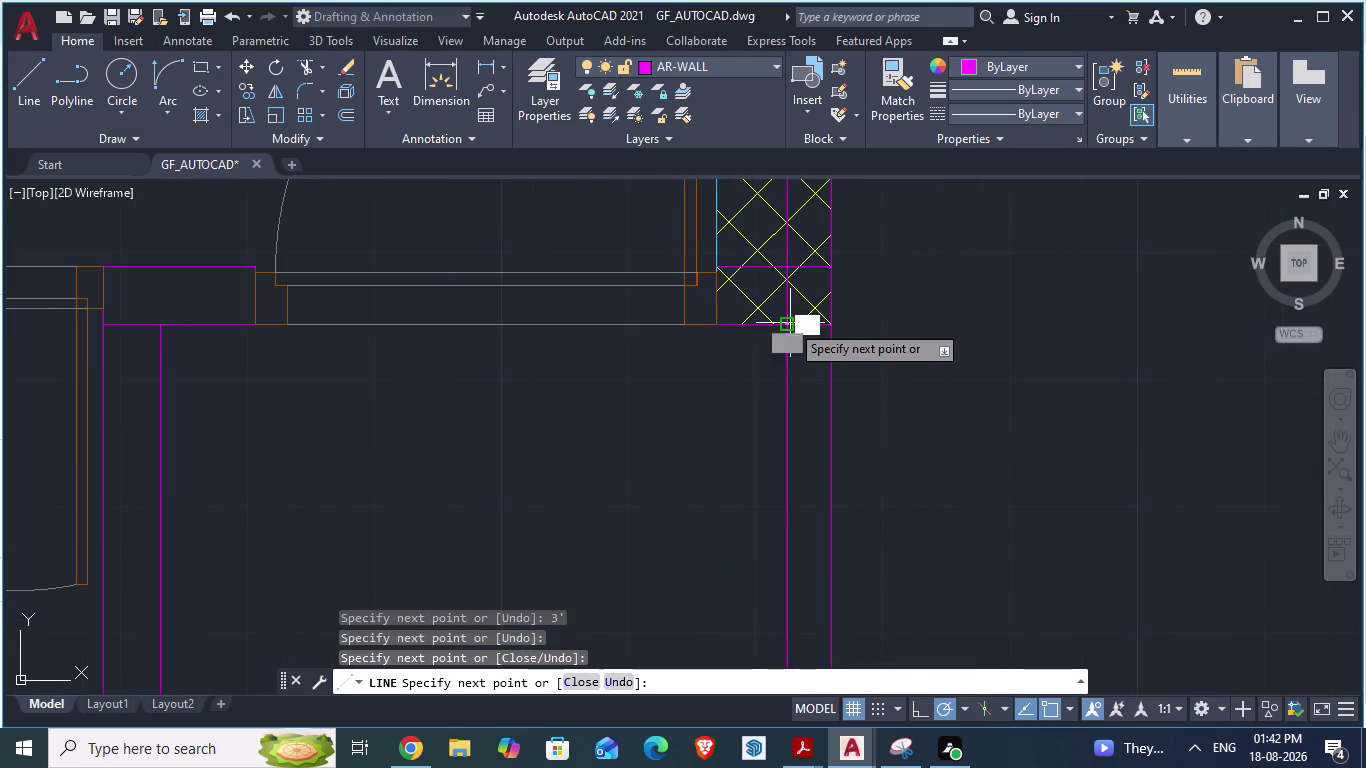
key(Return)
scroll(down, 3)
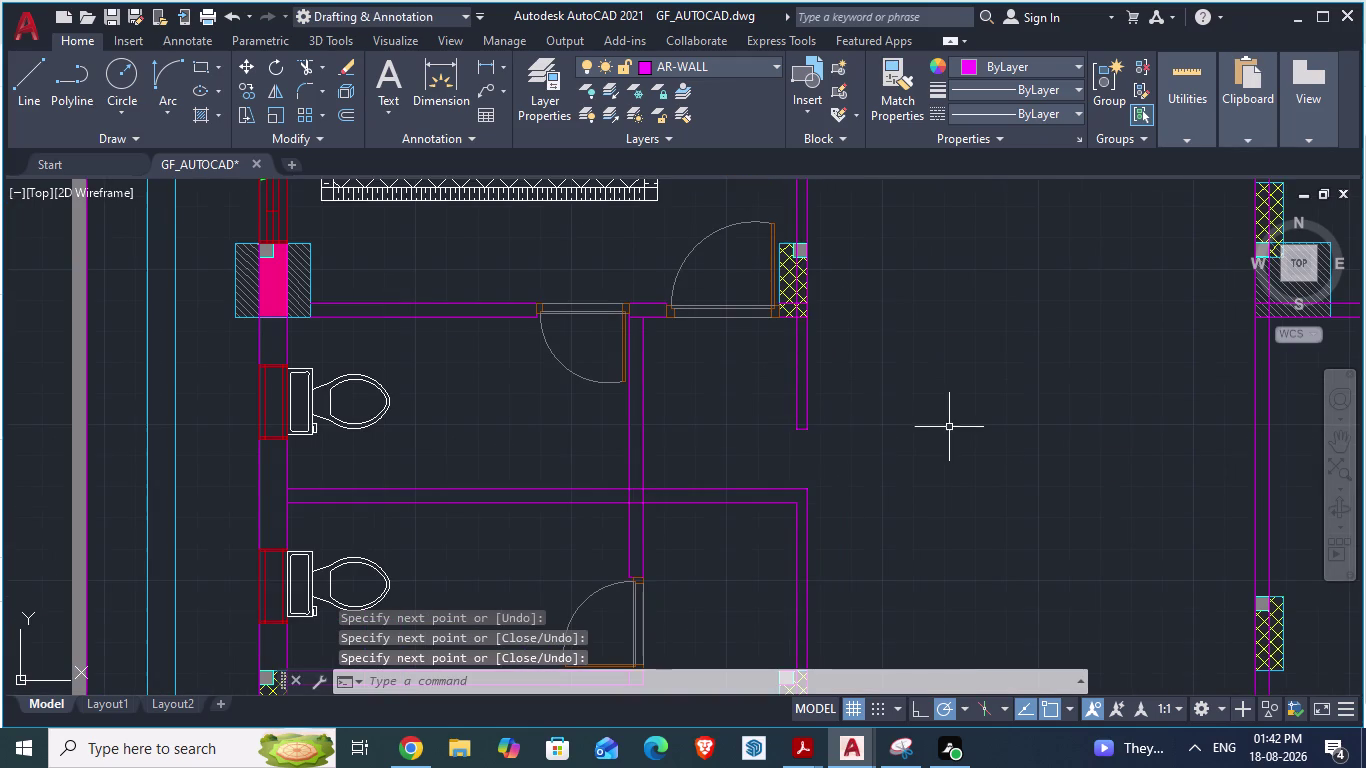
key(alt+Tab)
Toggle between the drawings and bring the reference plan's door opening into view.
scroll(down, 3)
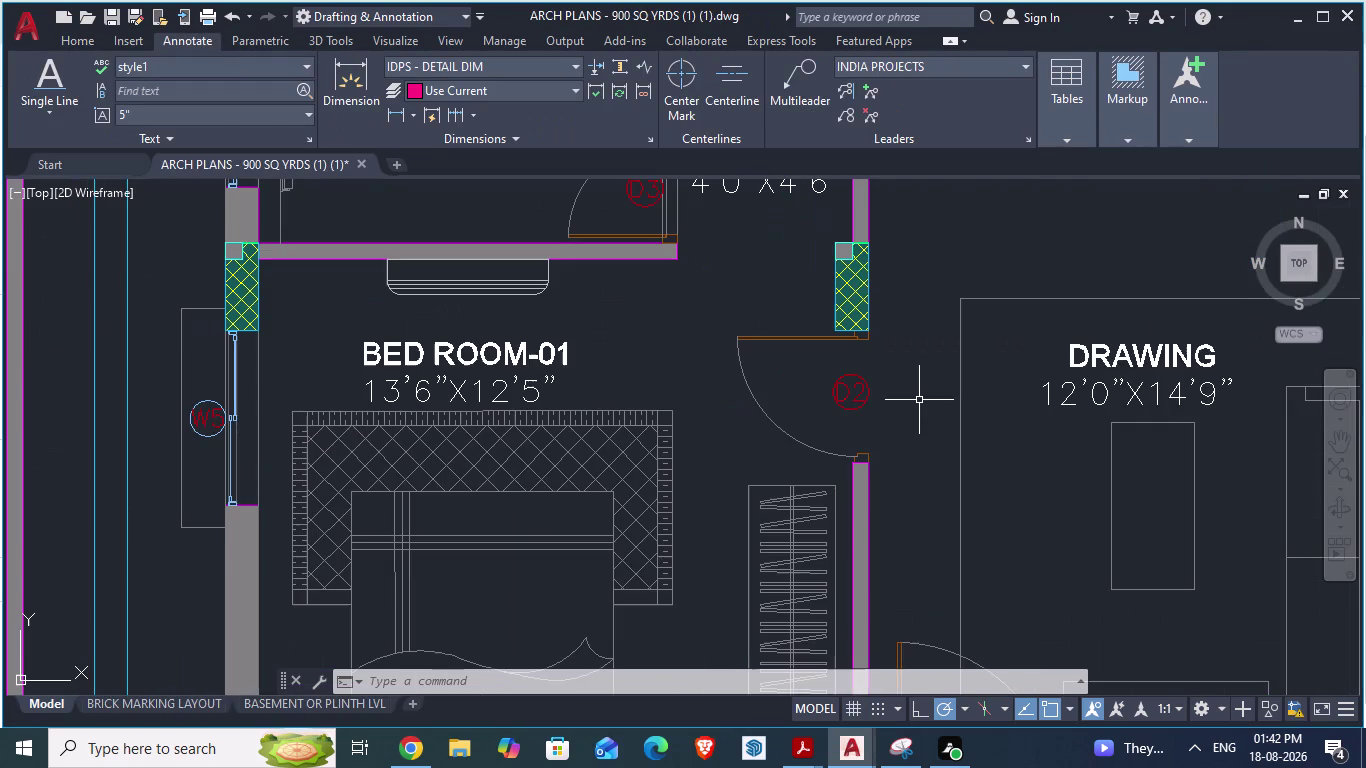
key(alt+Tab)
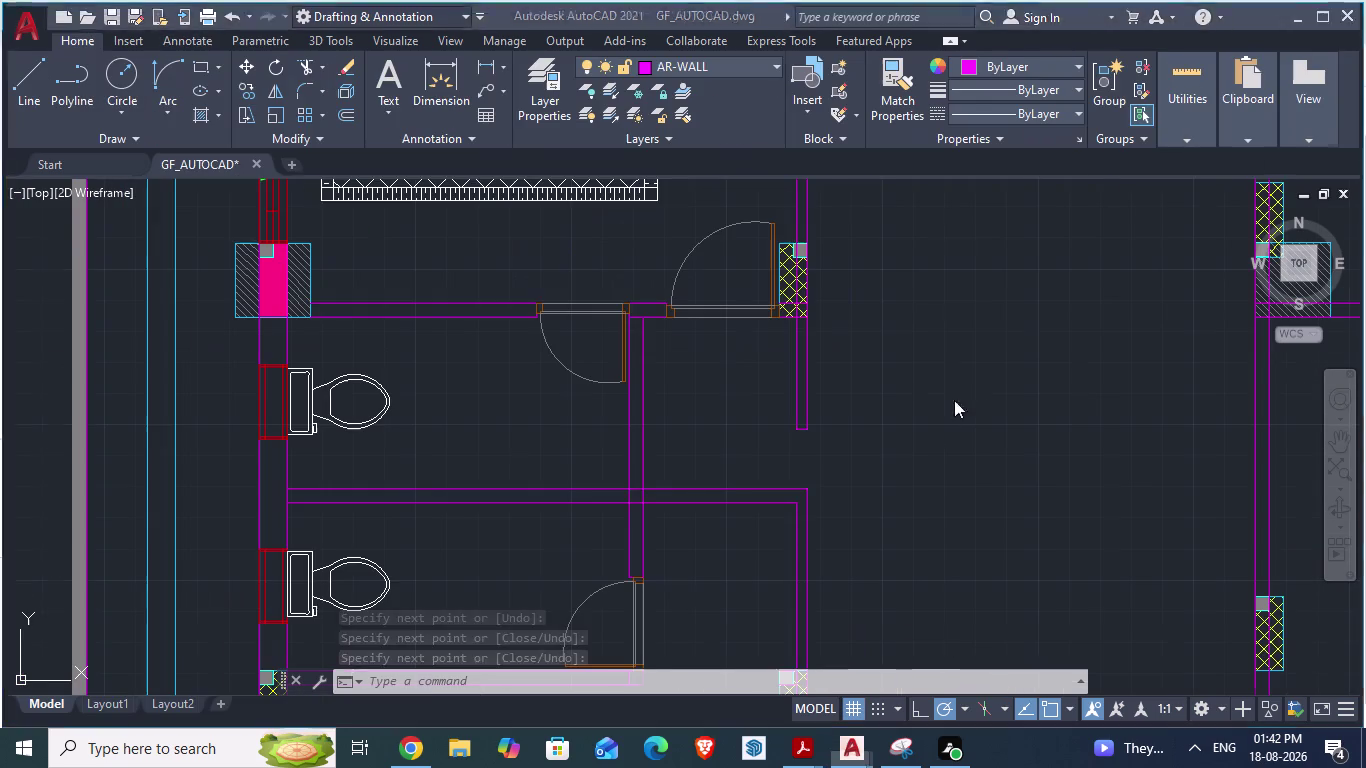
key(alt+Tab)
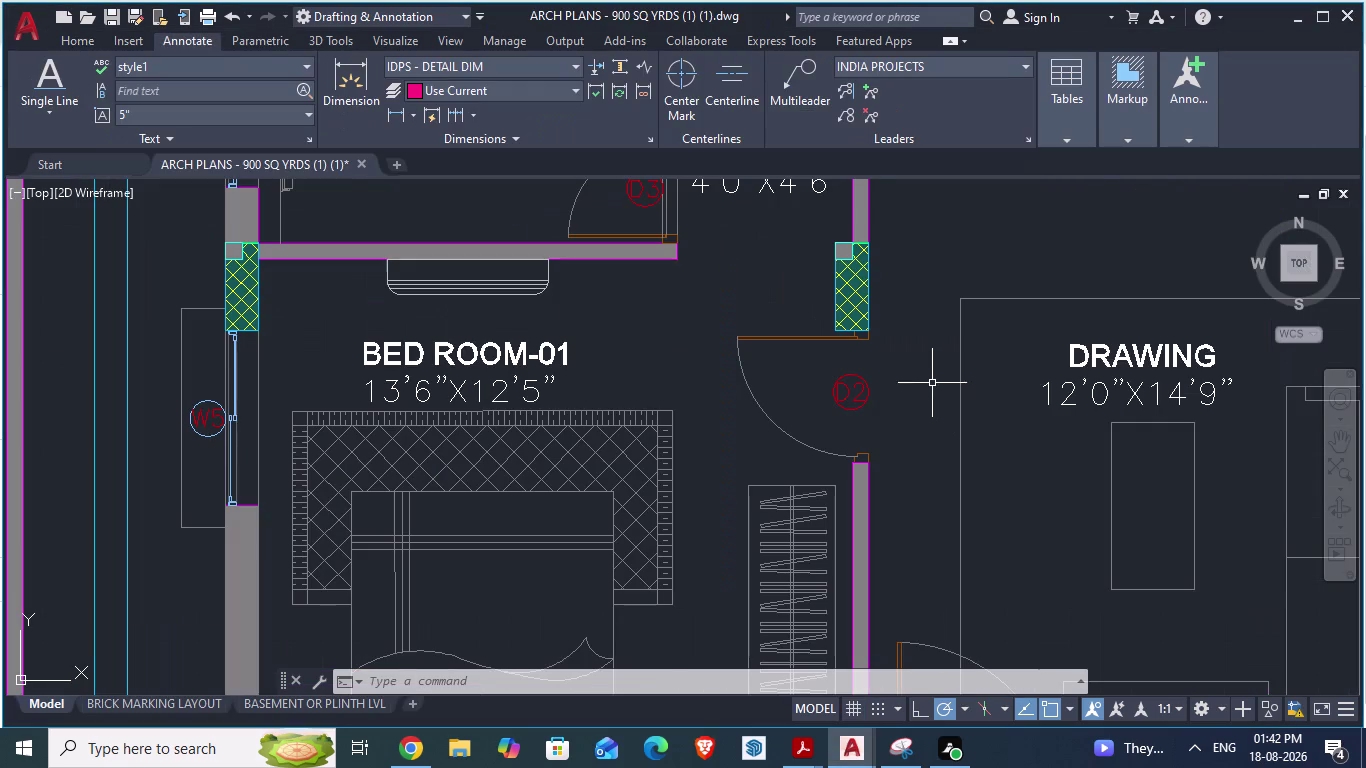
scroll(down, 3)
scroll(down, 3)
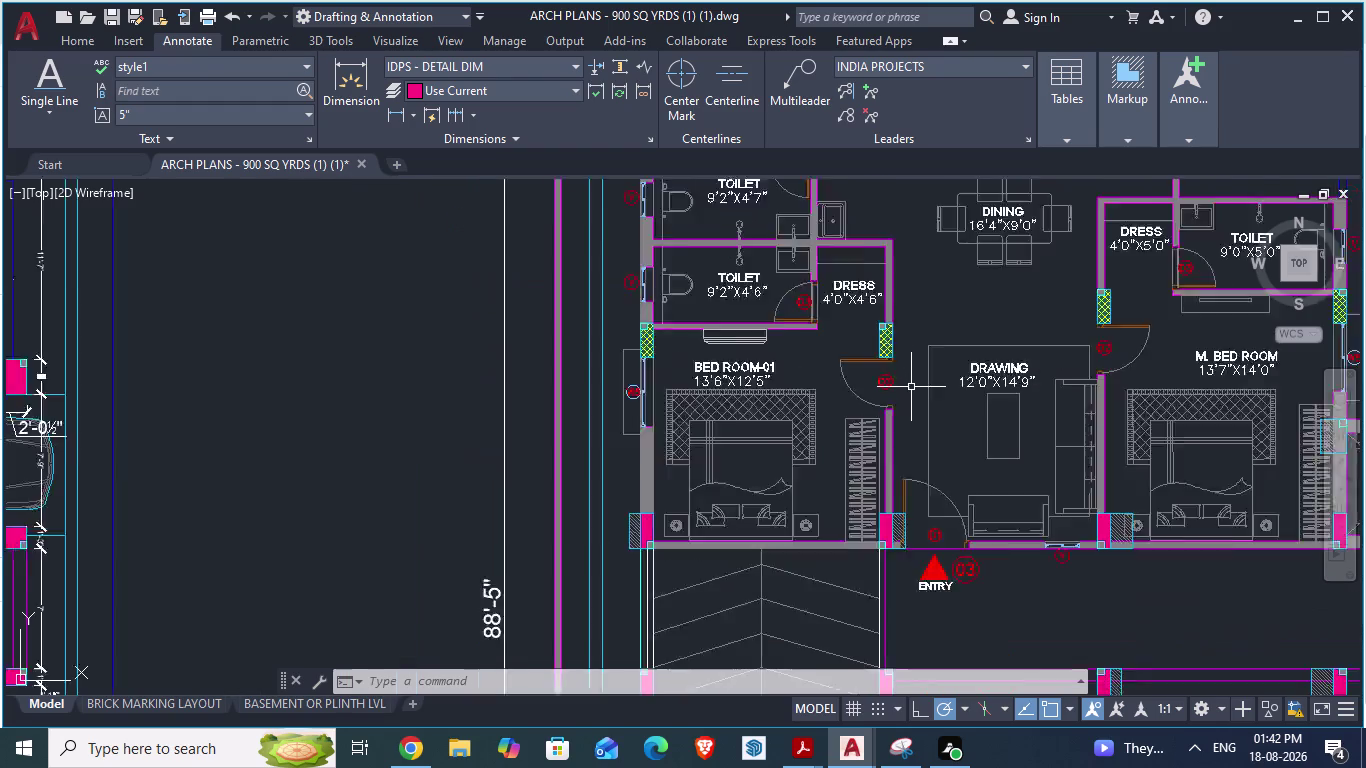
scroll(down, 3)
scroll(up, 3)
scroll(up, 3)
scroll(up, 3)
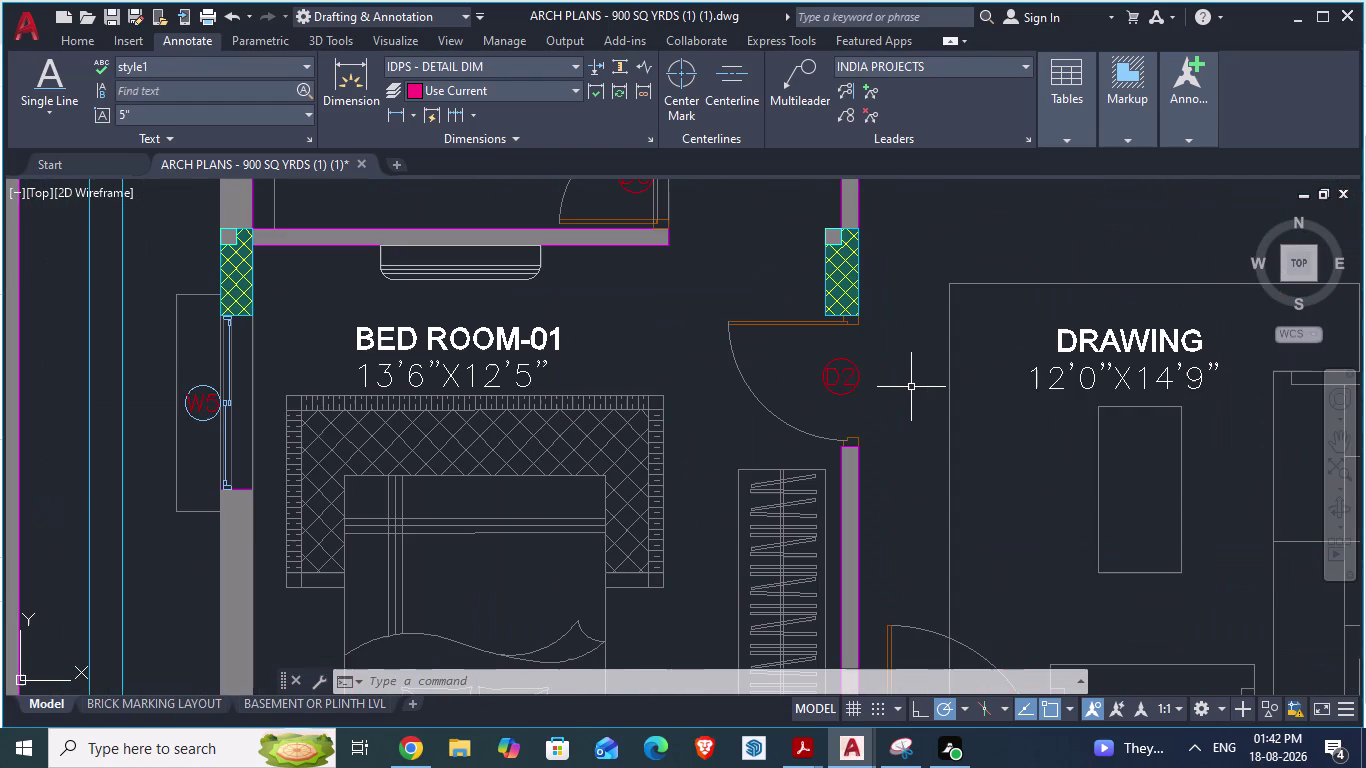
Start an aligned dimension with its first point at the D2 opening's top corner.
key(space)
scroll(up, 3)
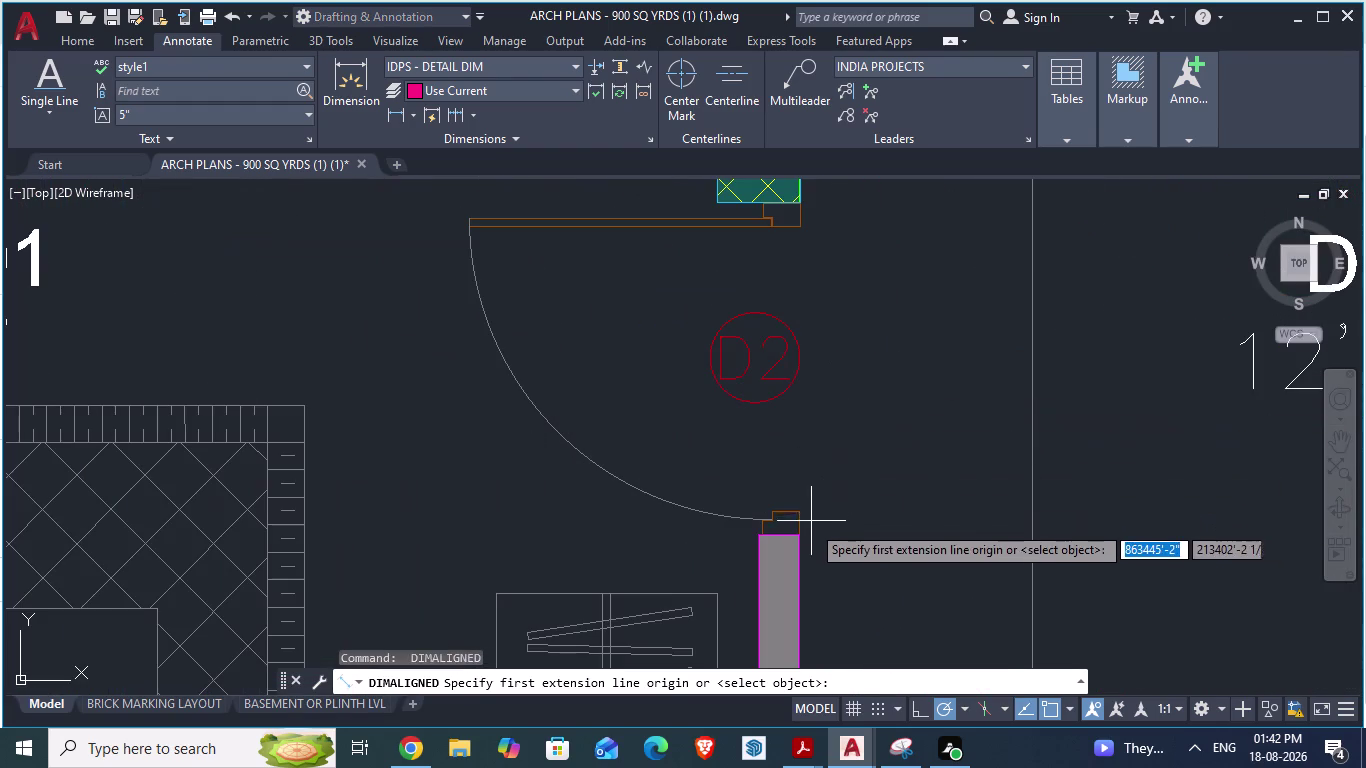
click(803, 538)
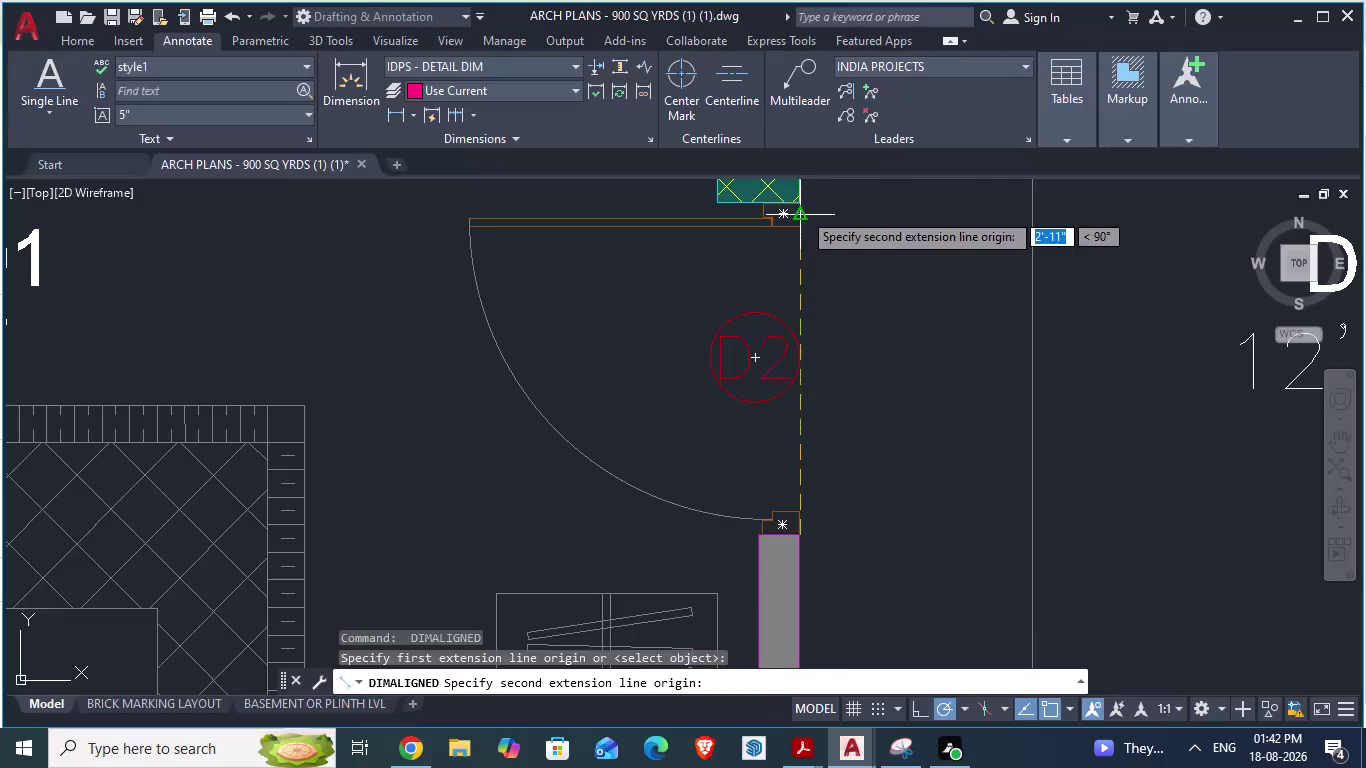
scroll(down, 3)
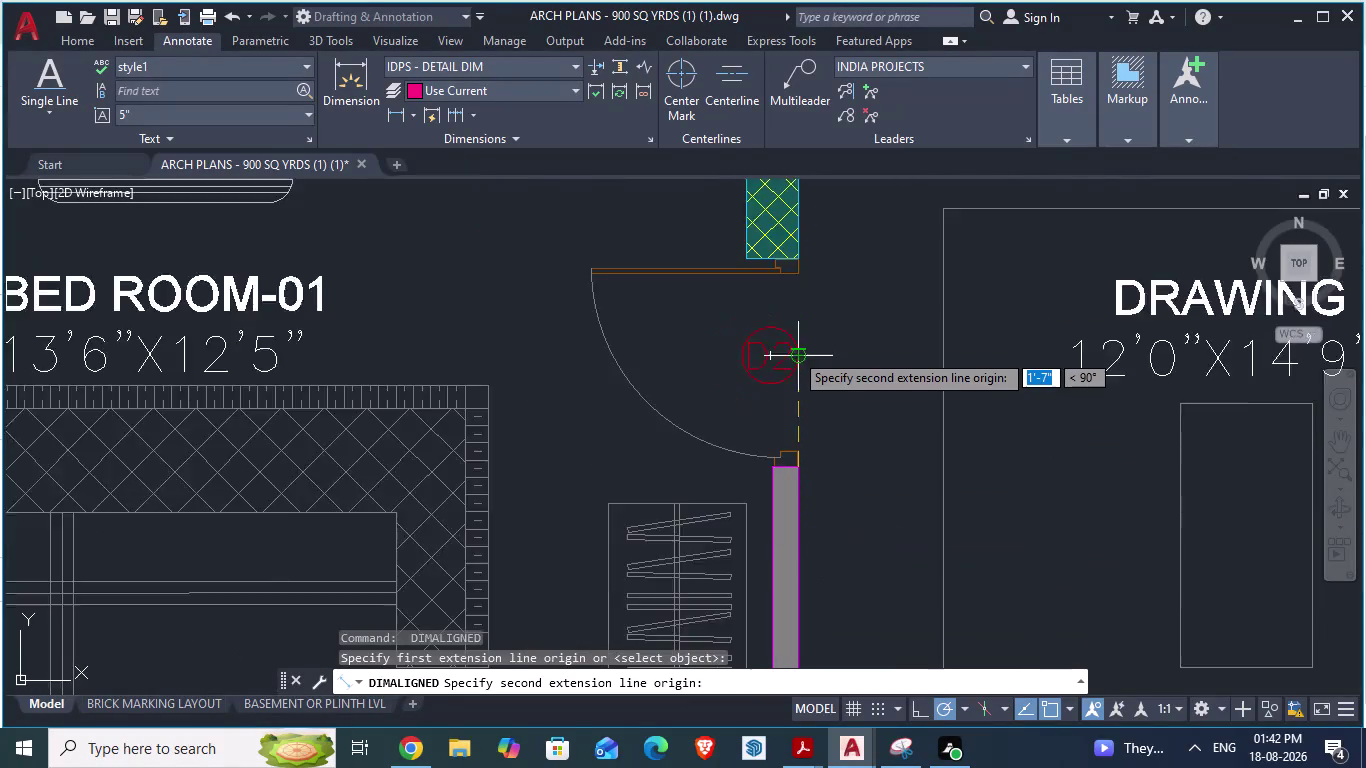
scroll(down, 3)
scroll(up, 3)
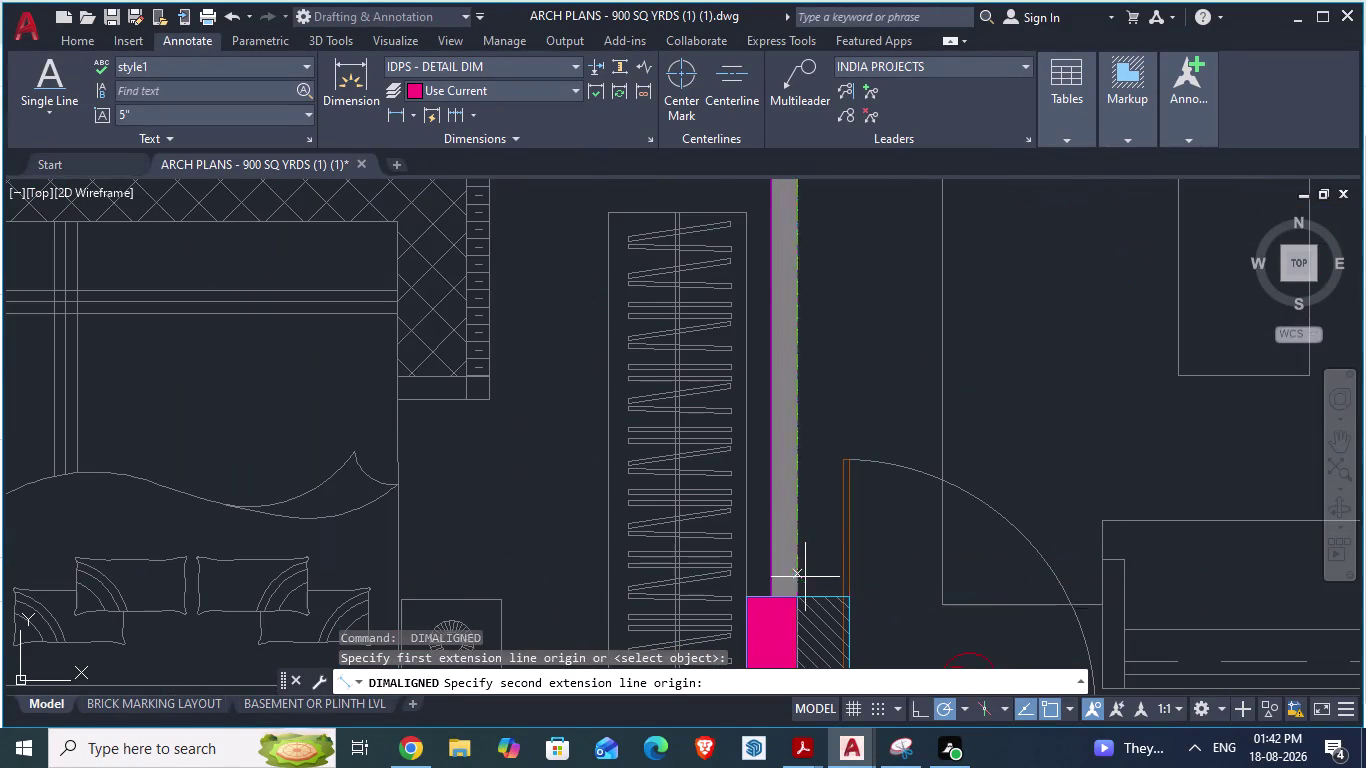
scroll(up, 3)
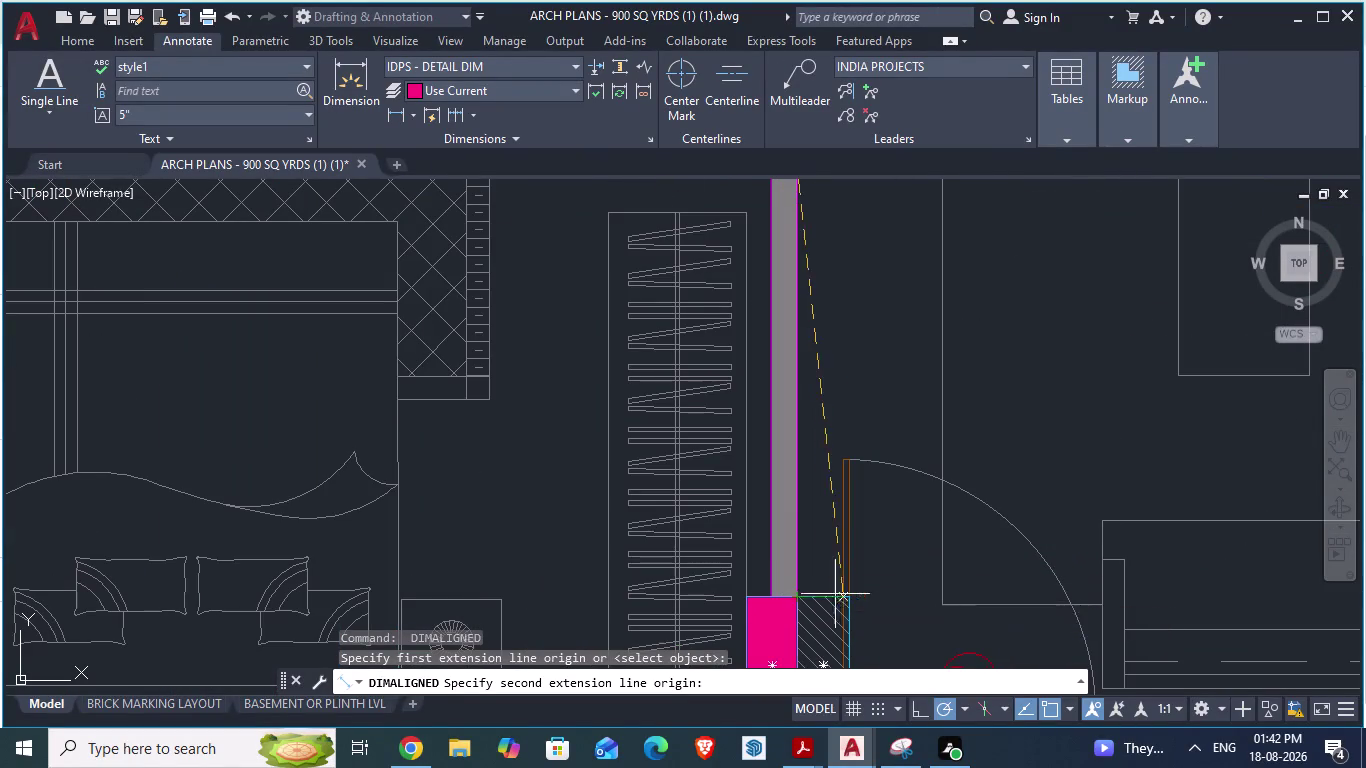
scroll(up, 3)
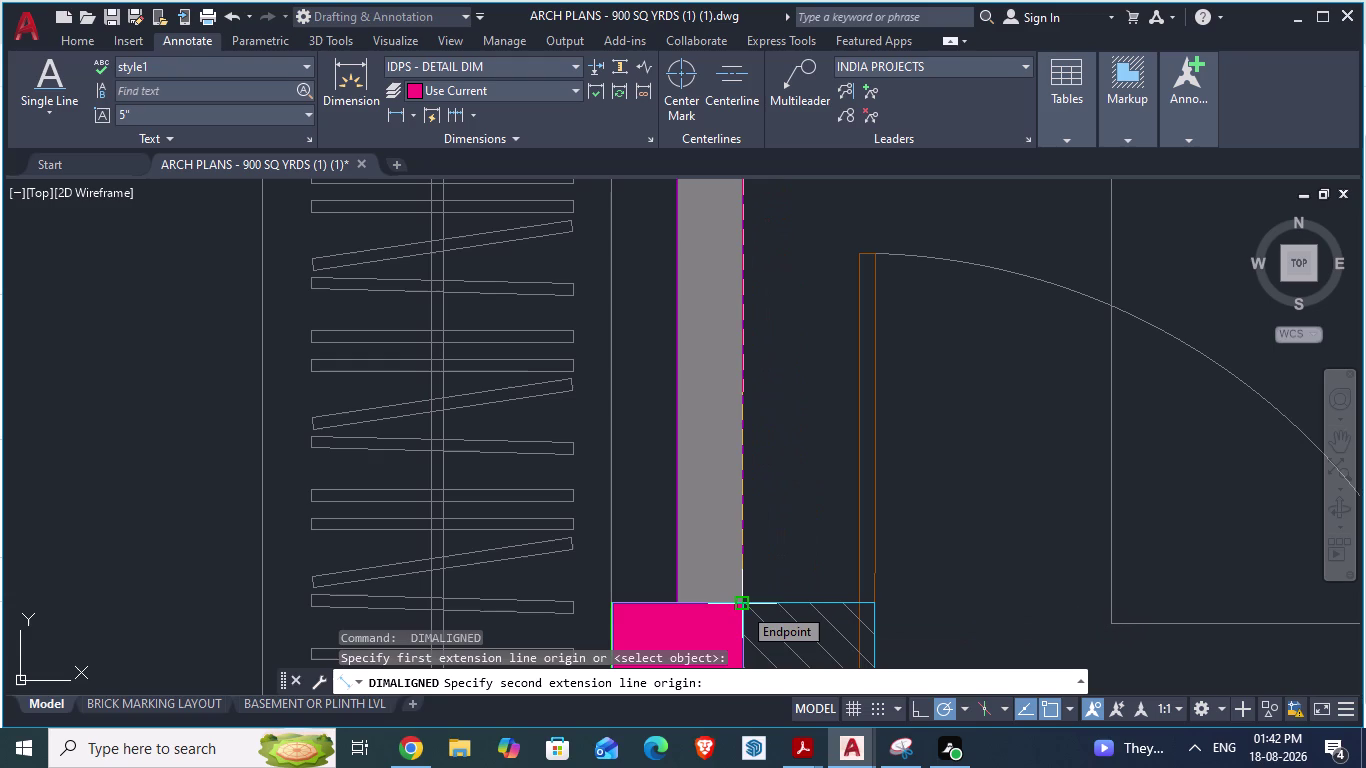
In GF_AUTOCAD, start a line at the wall end, cancel it, and return to the reference plan.
key(alt+Tab)
scroll(down, 3)
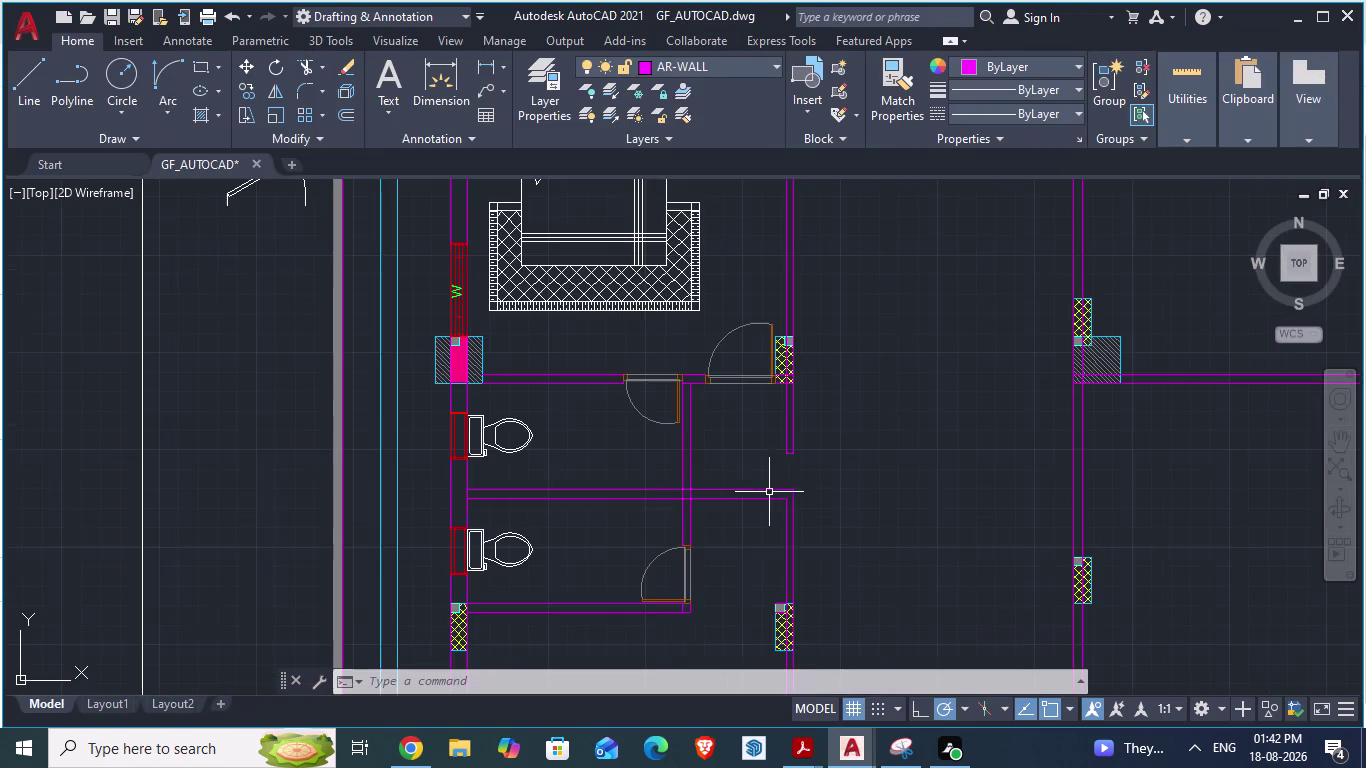
scroll(up, 3)
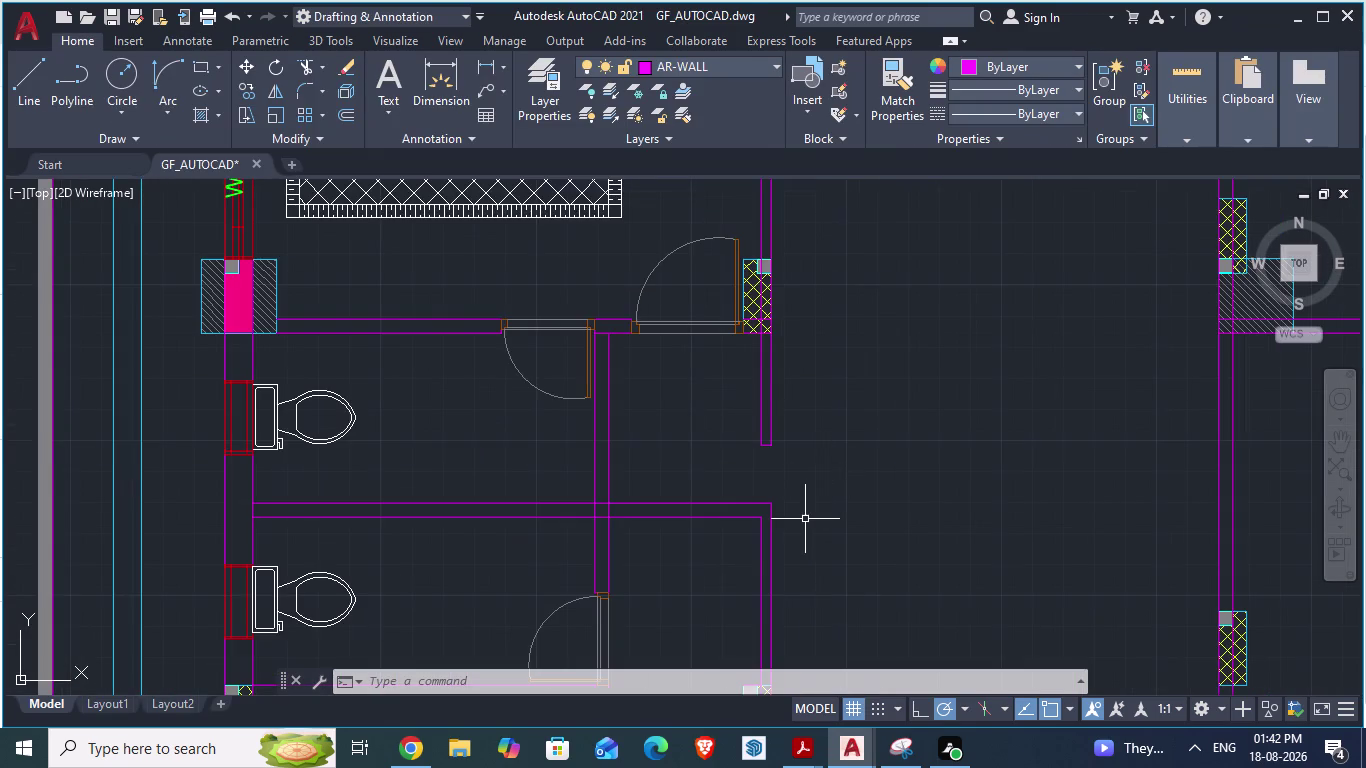
scroll(up, 3)
key(l)
key(Return)
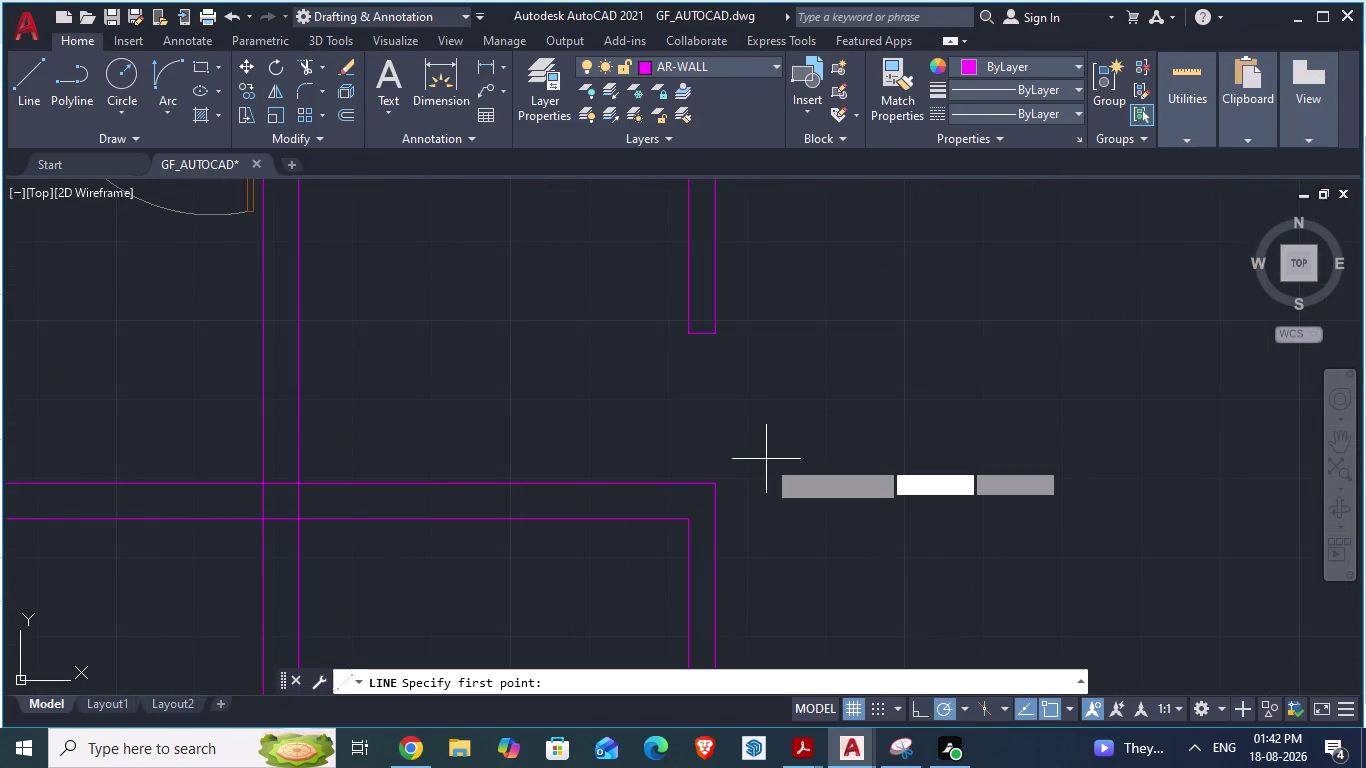
click(714, 477)
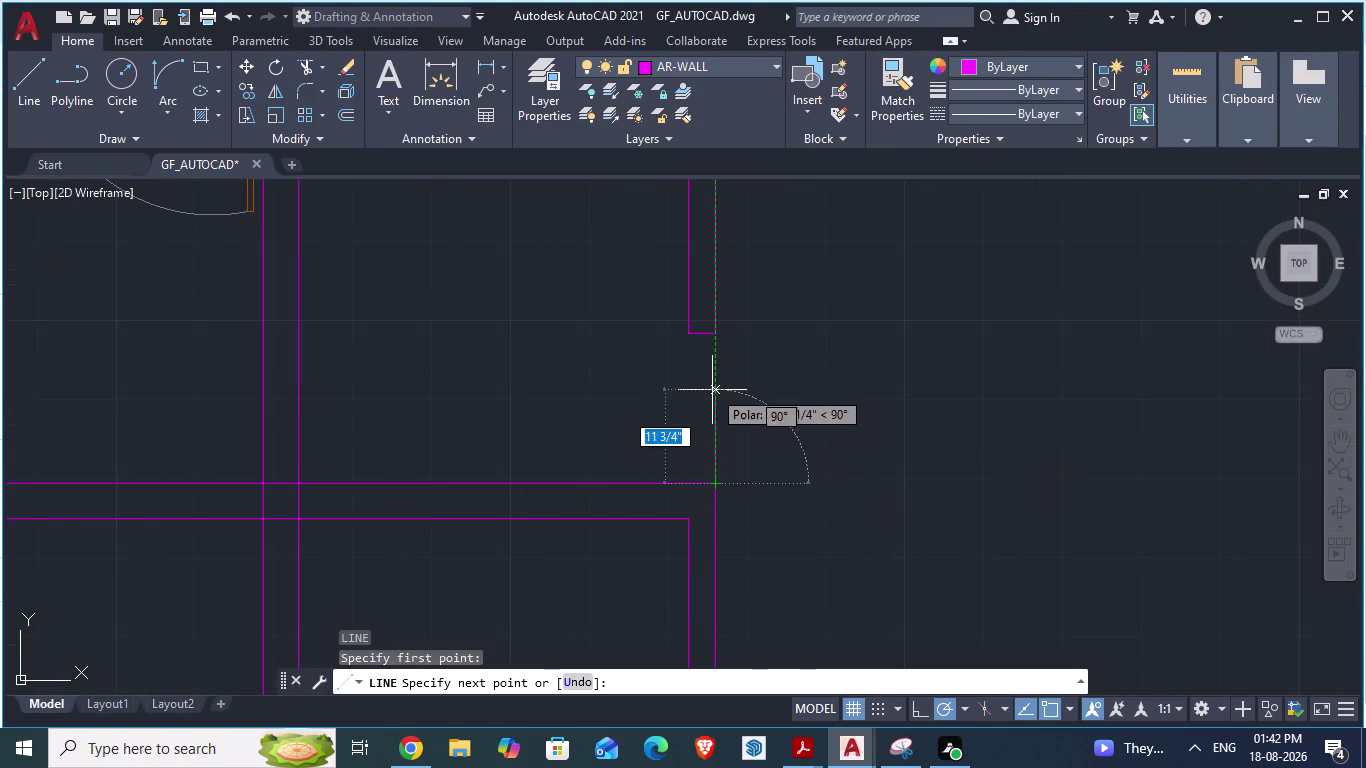
key(Escape)
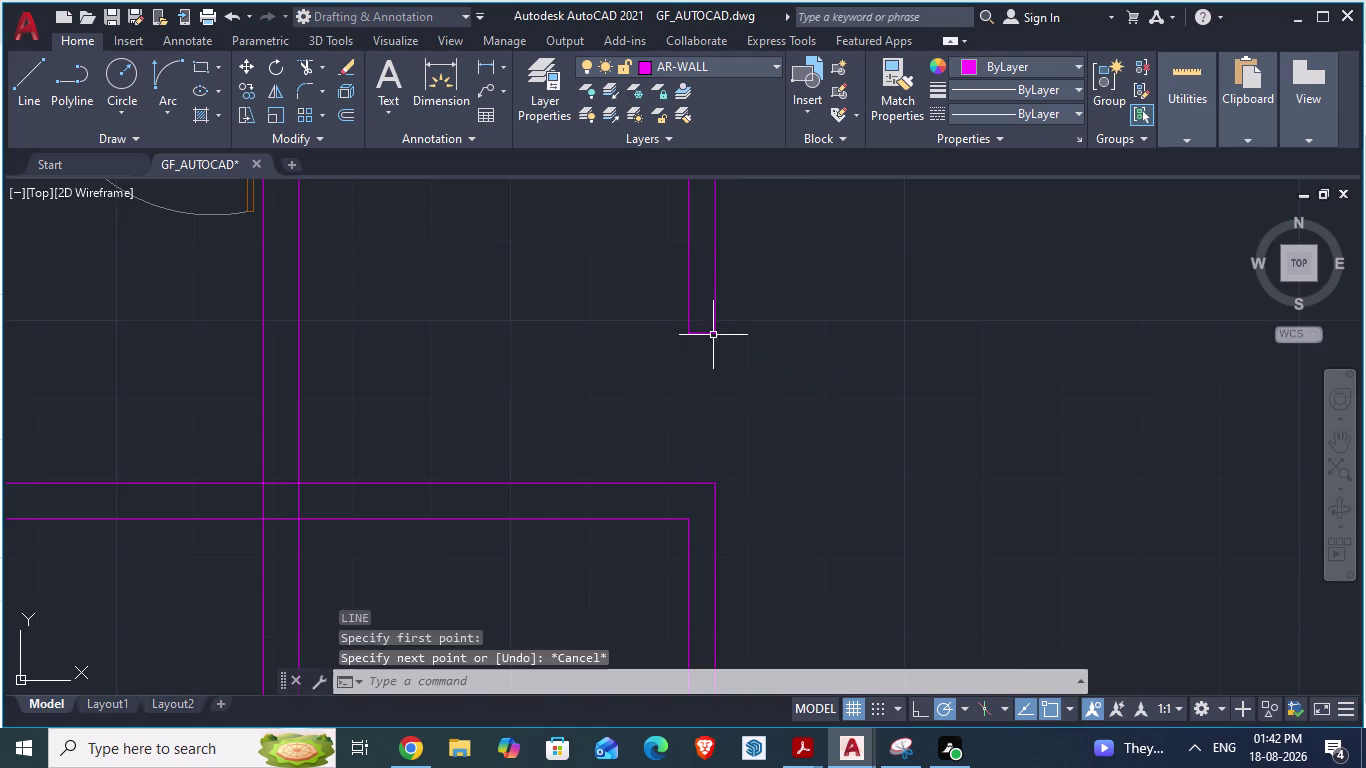
scroll(down, 3)
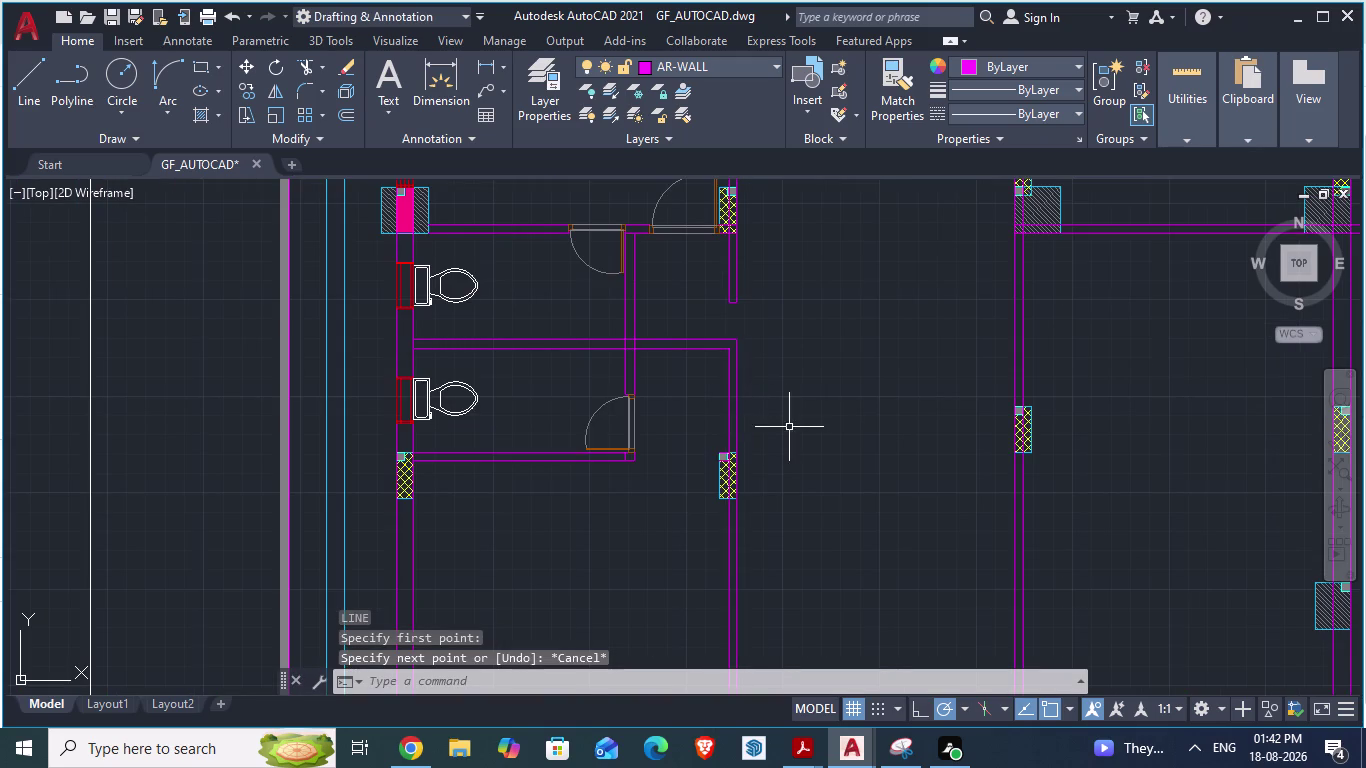
key(alt+Tab)
scroll(down, 3)
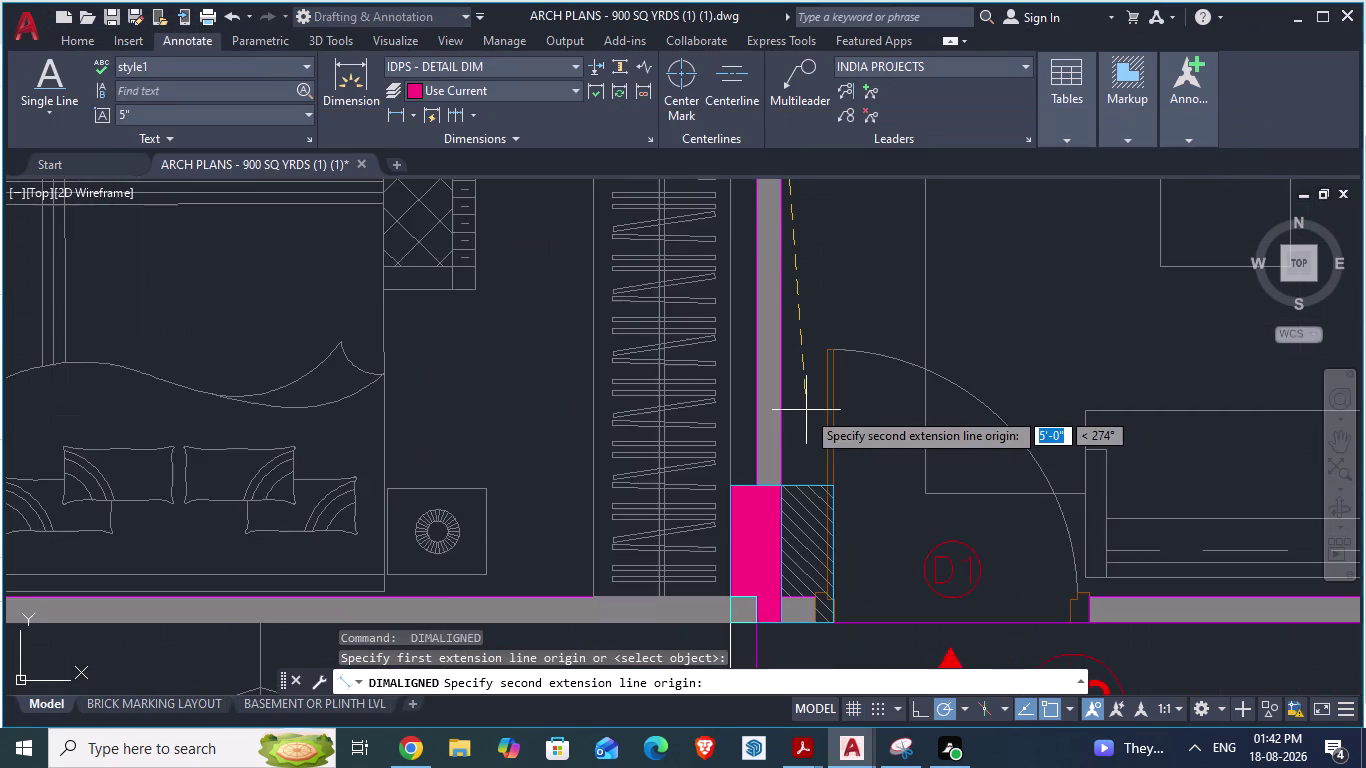
Cancel the unfinished aligned measurement in the reference plan.
scroll(down, 3)
scroll(down, 3)
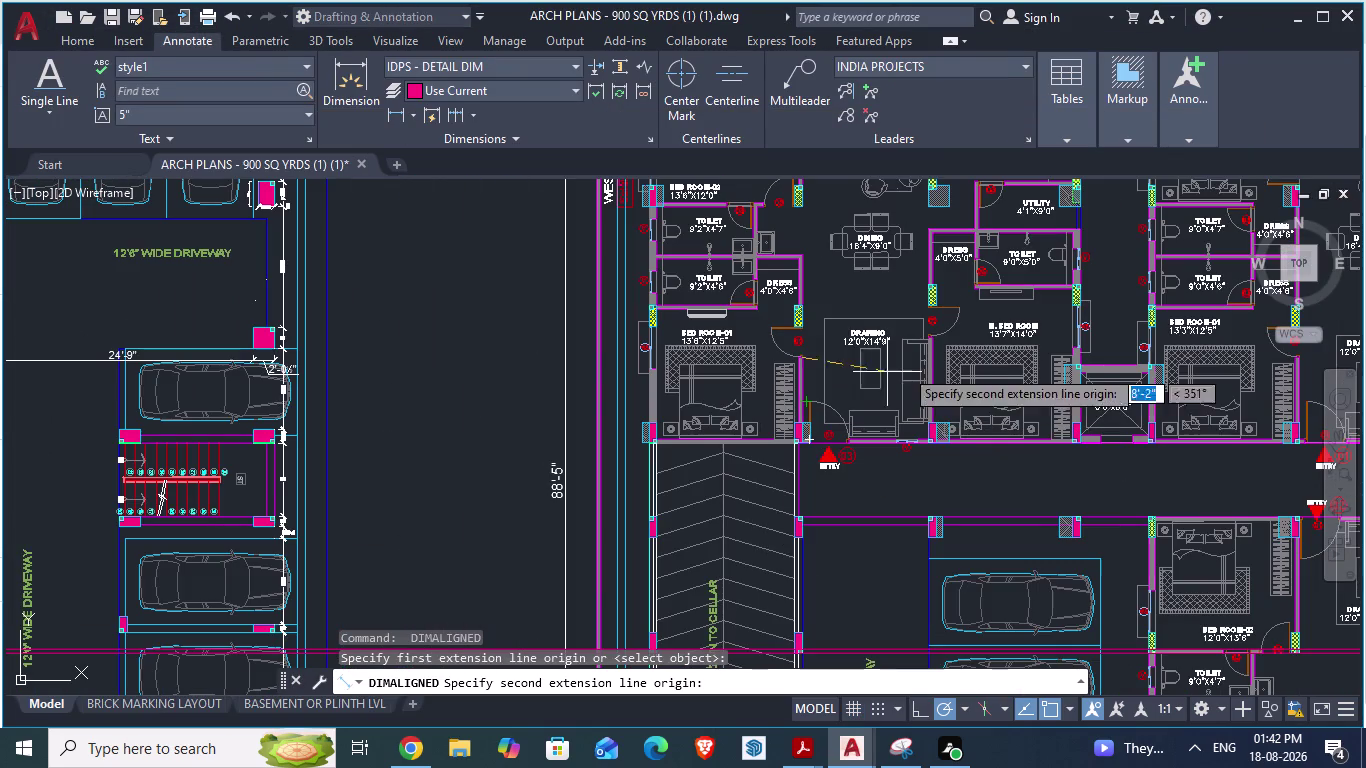
scroll(down, 3)
scroll(up, 3)
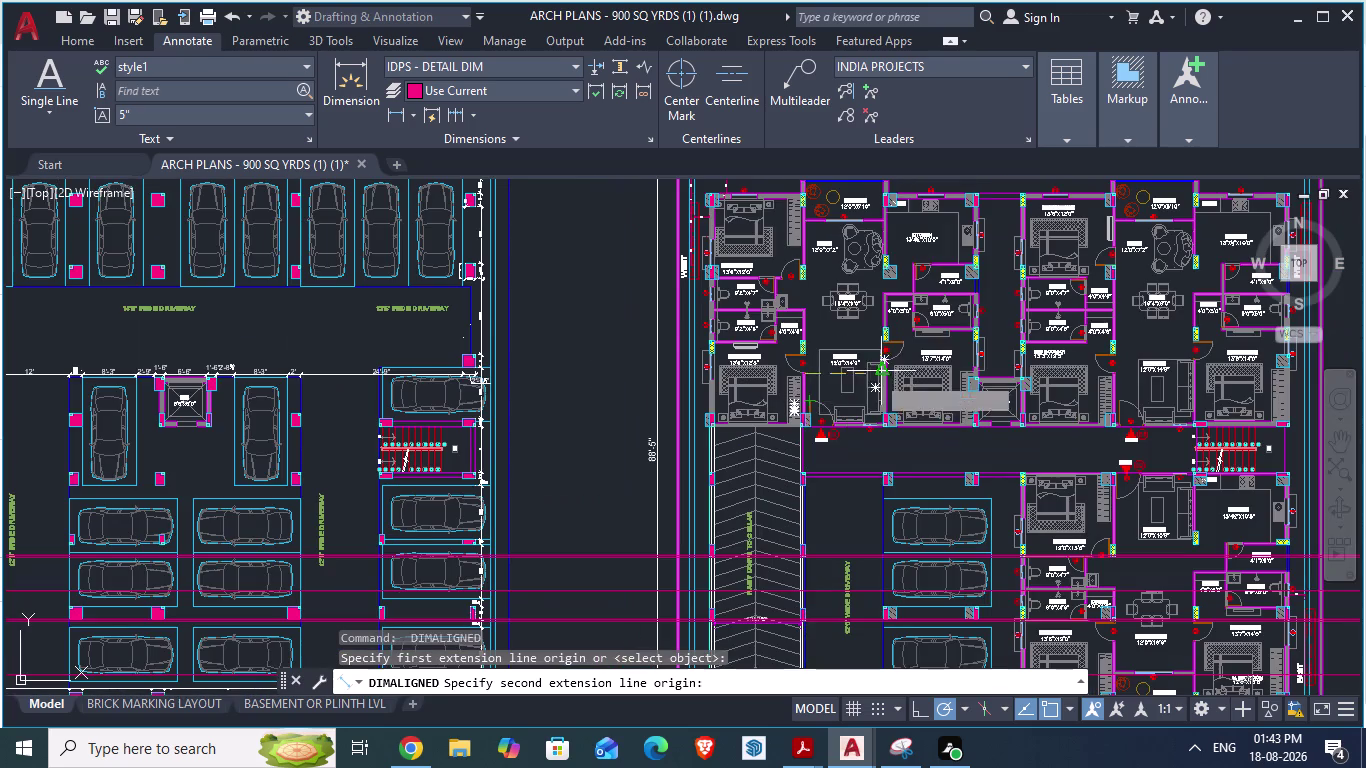
key(Escape)
scroll(up, 3)
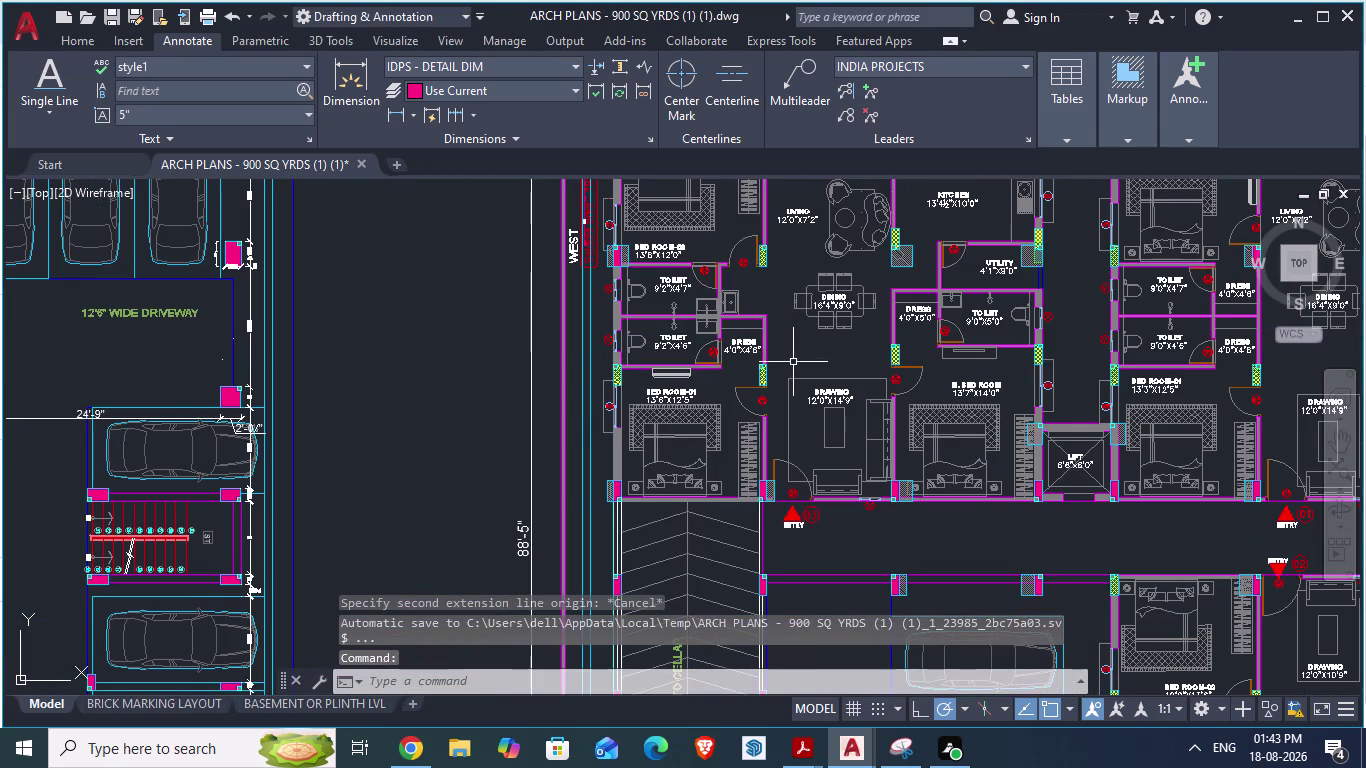
scroll(up, 3)
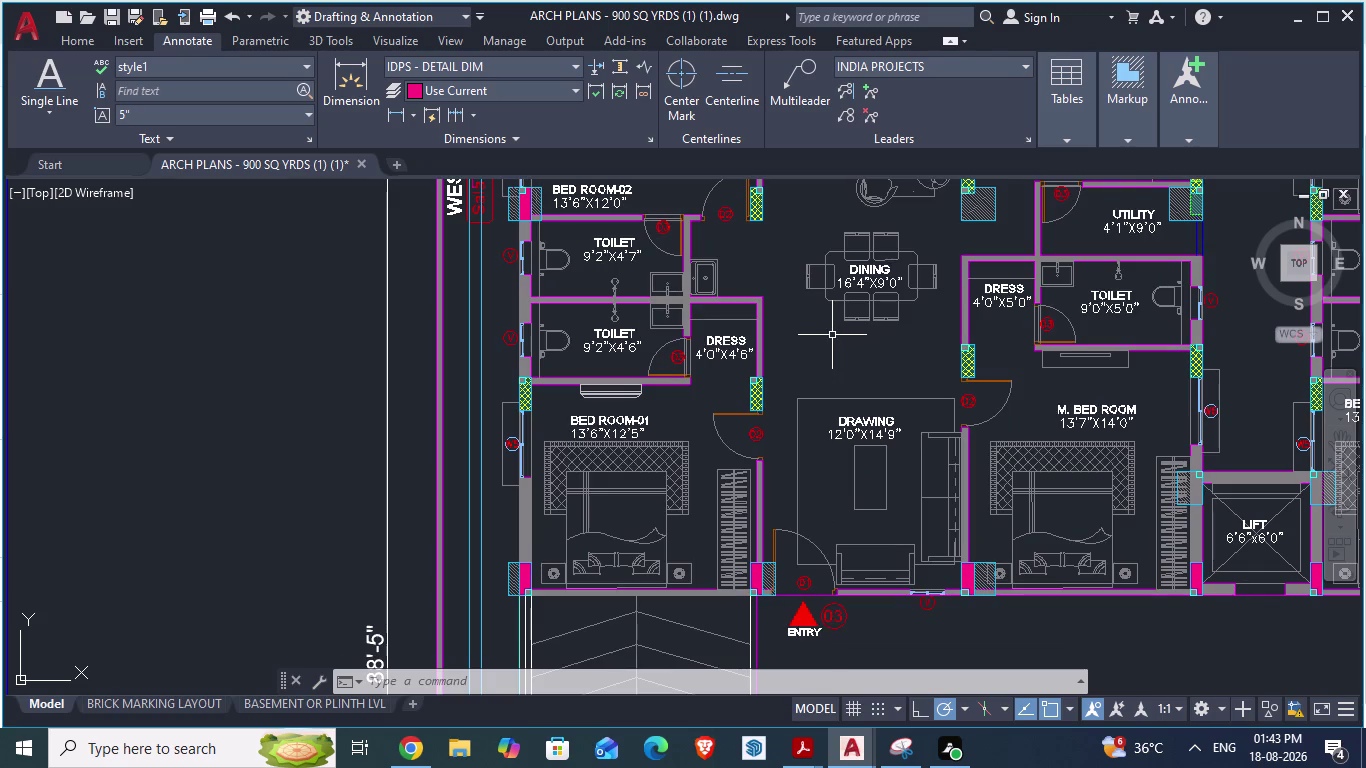
Compare the ground-floor drawing against the reference plan repeatedly, finishing on GF_AUTOCAD.
key(alt+Tab)
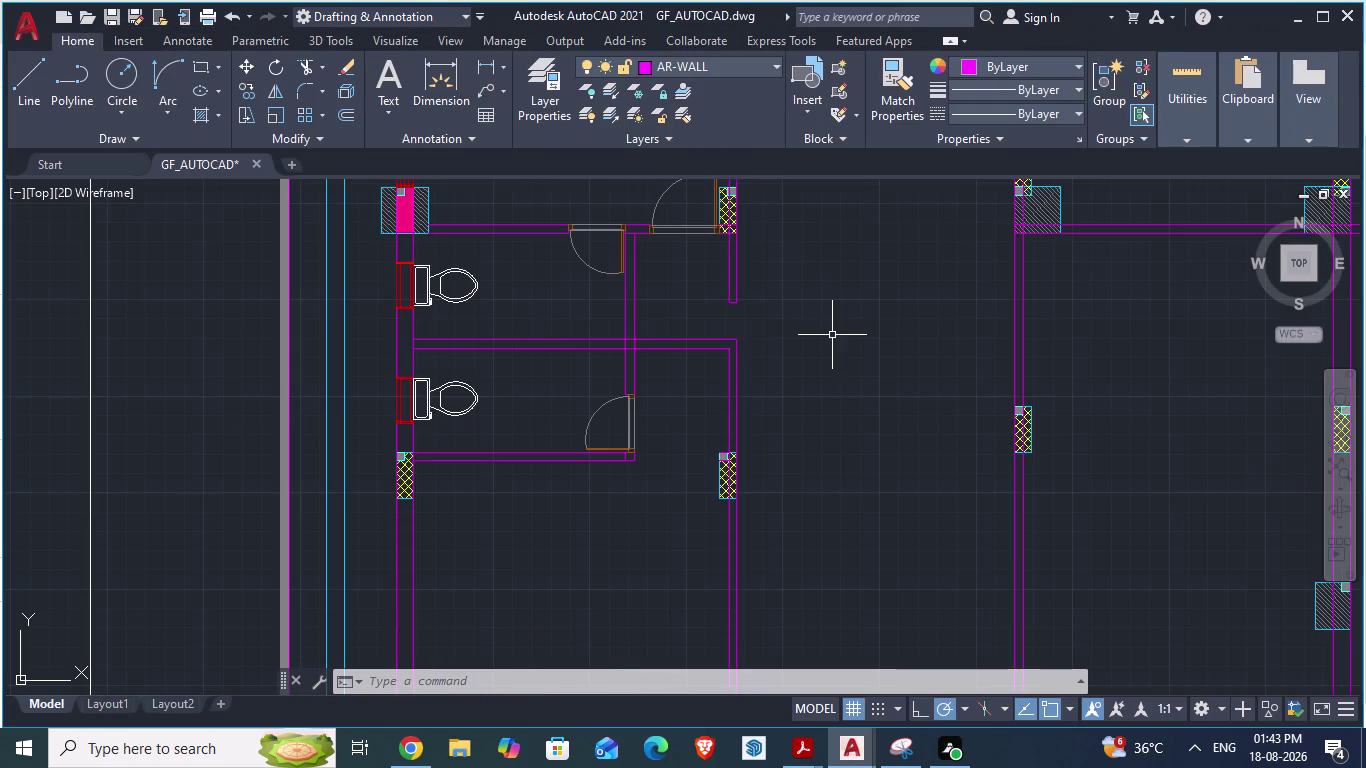
scroll(down, 3)
scroll(down, 3)
scroll(up, 3)
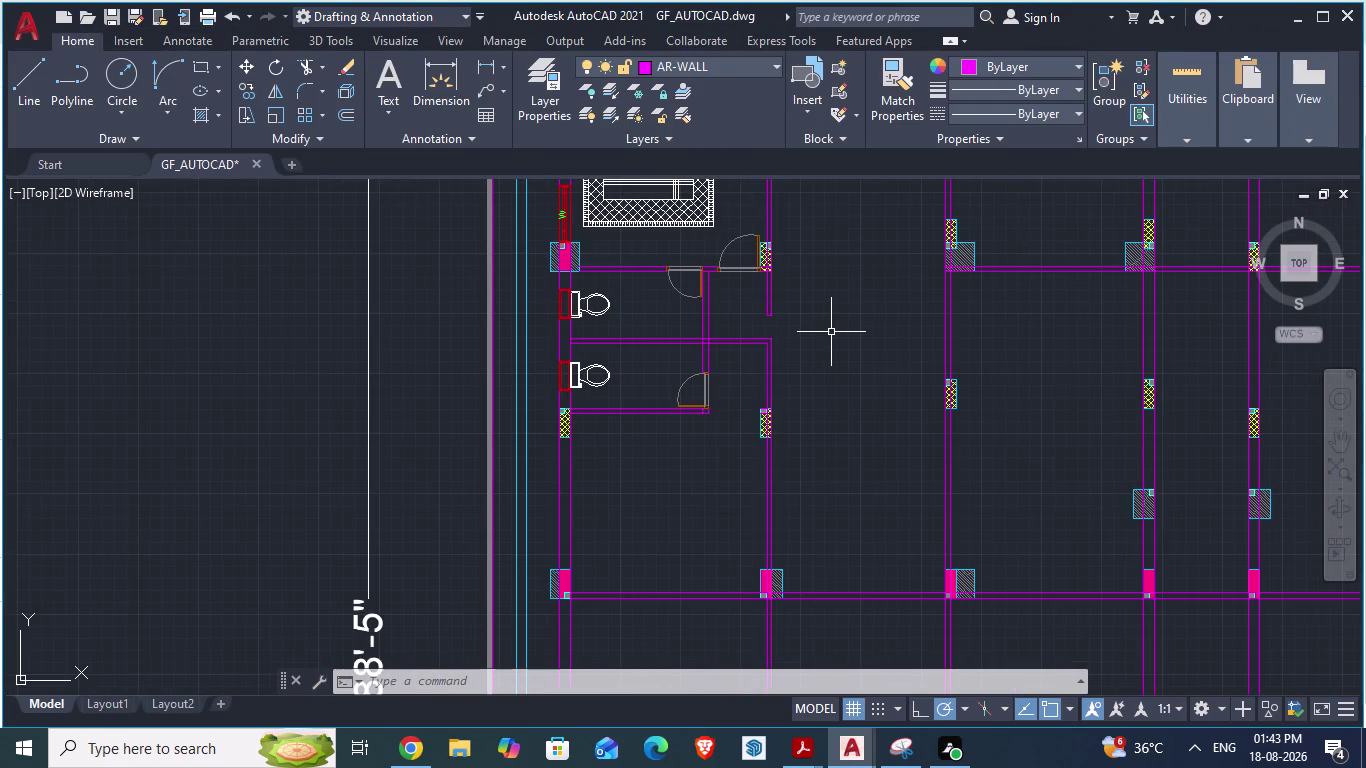
key(alt+Tab)
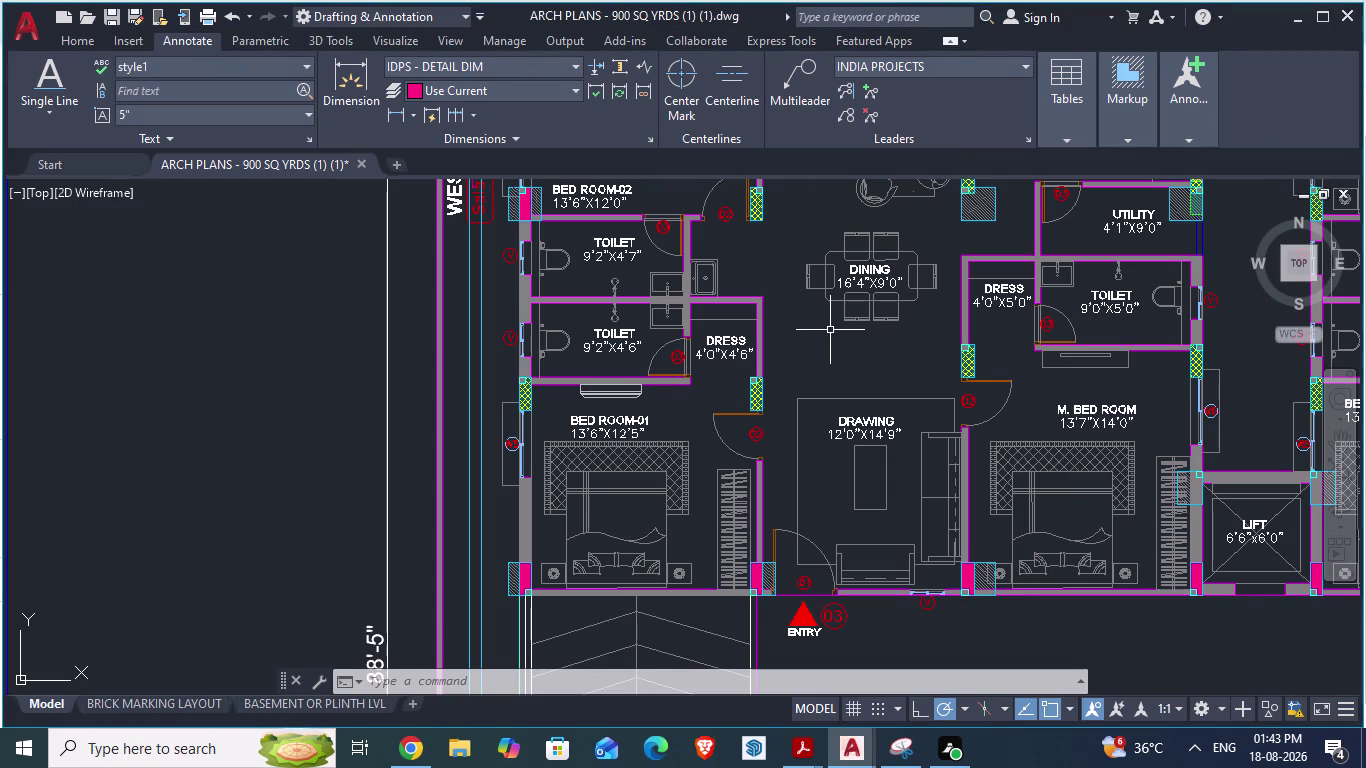
key(alt+Tab)
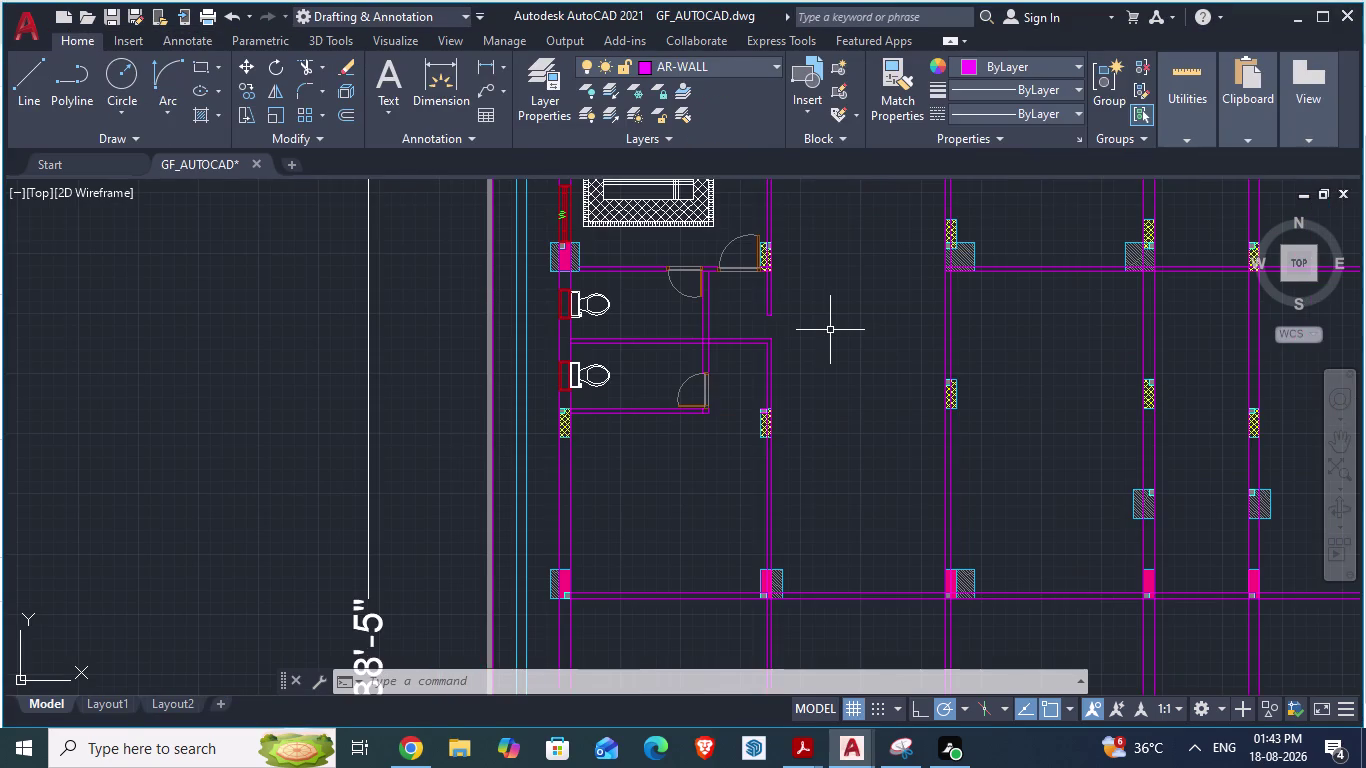
scroll(down, 3)
scroll(up, 3)
key(alt+Tab)
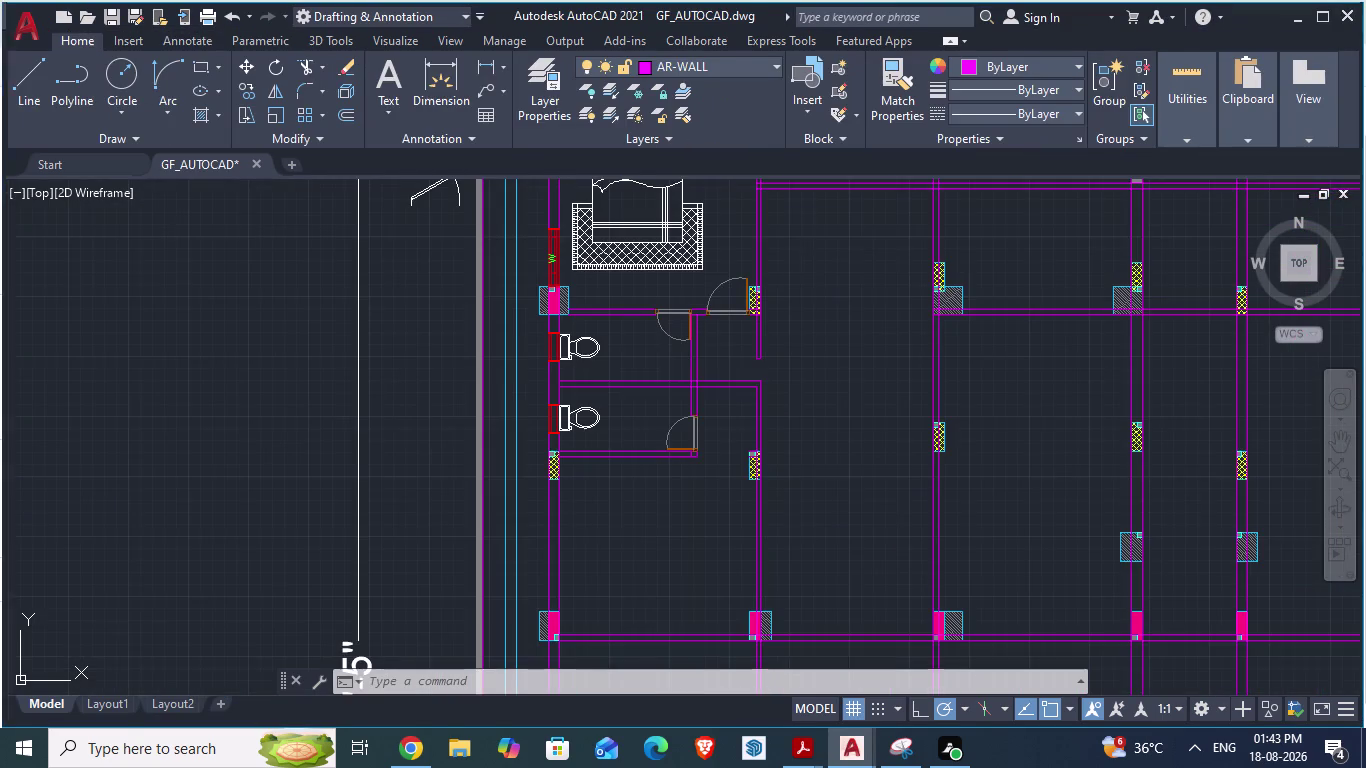
scroll(down, 3)
scroll(up, 3)
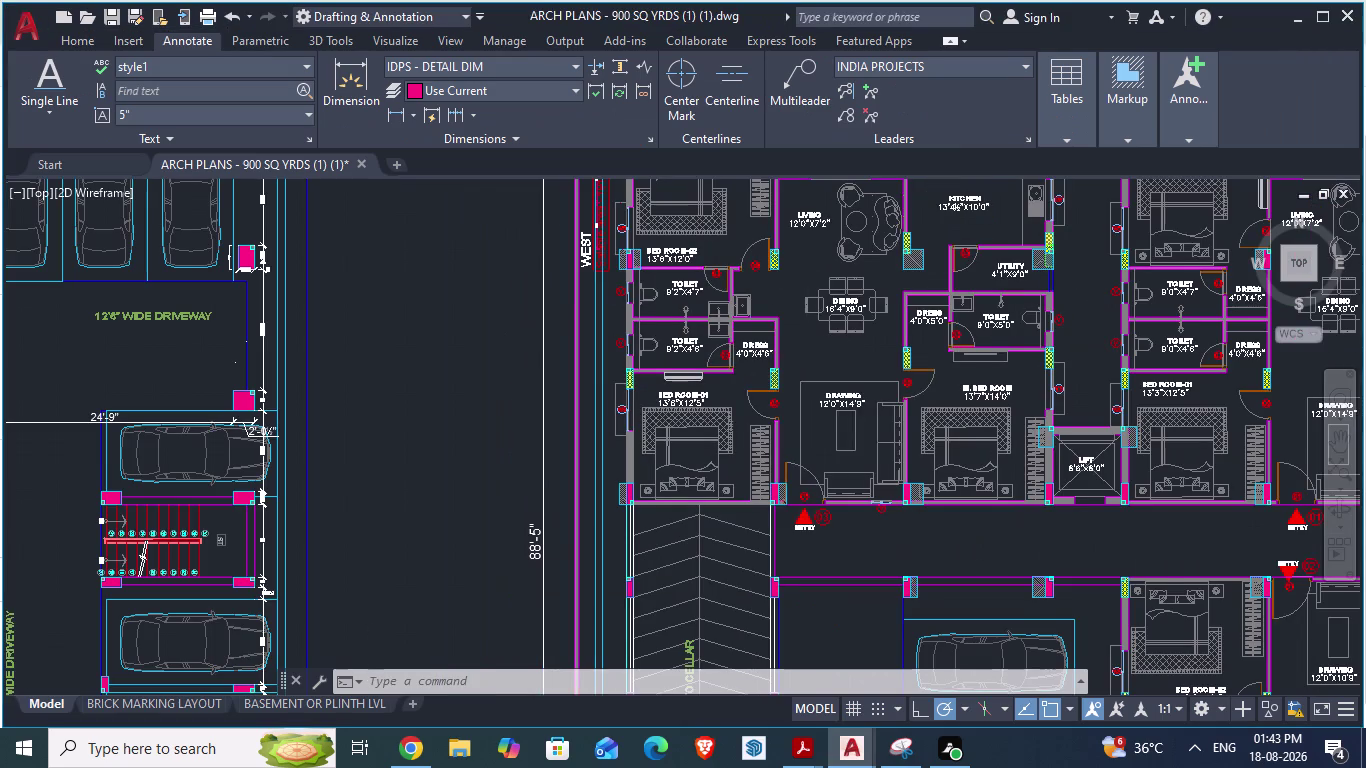
key(alt+Tab)
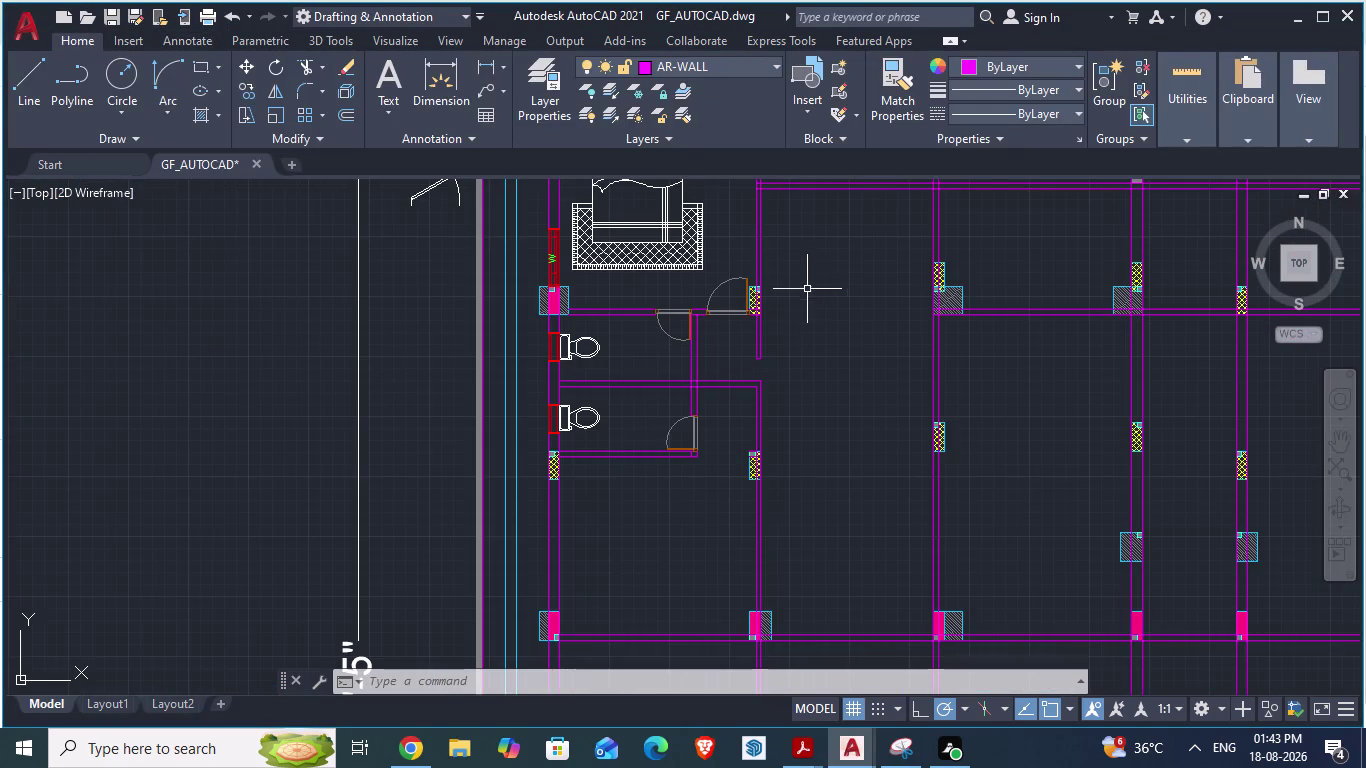
Run ERASE and window-select the short wall lines near the doorway.
key(e)
key(Return)
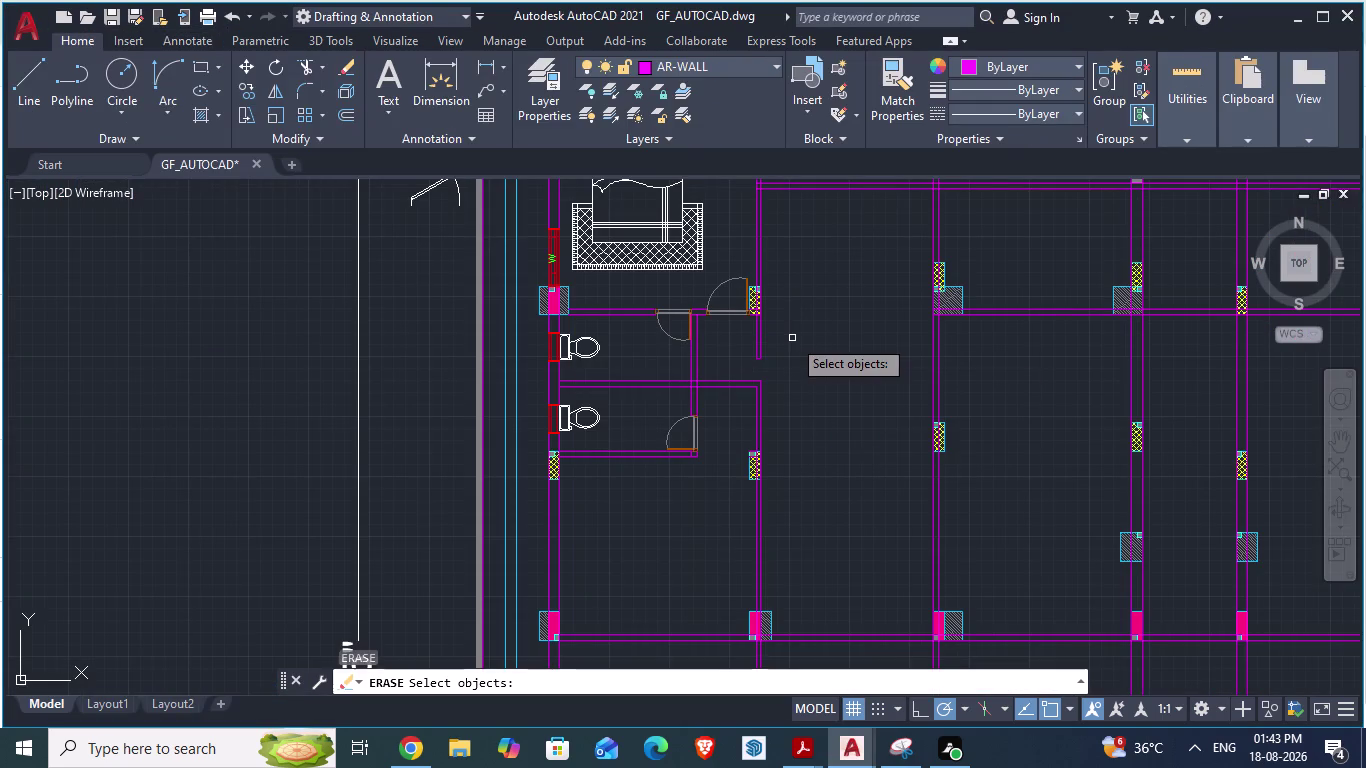
drag(734, 347, 781, 359)
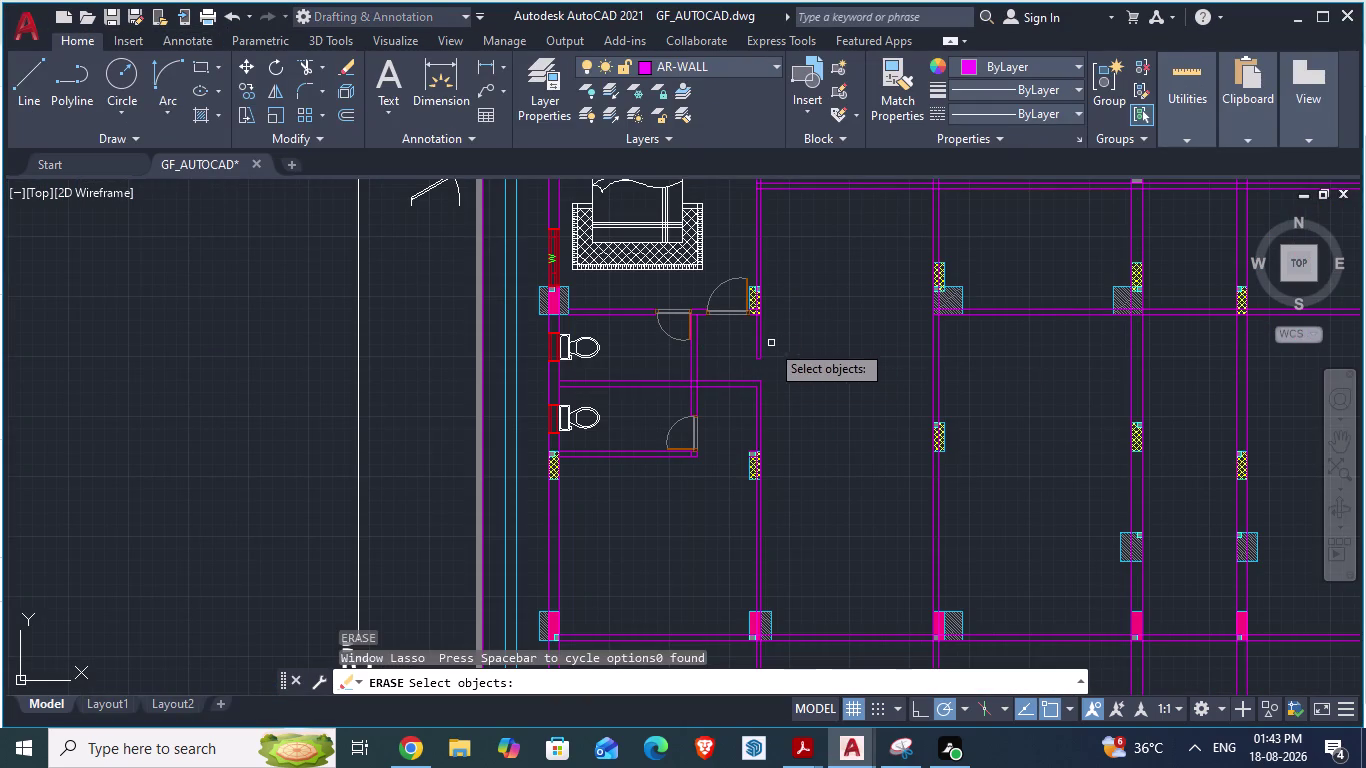
drag(756, 331, 777, 332)
scroll(up, 3)
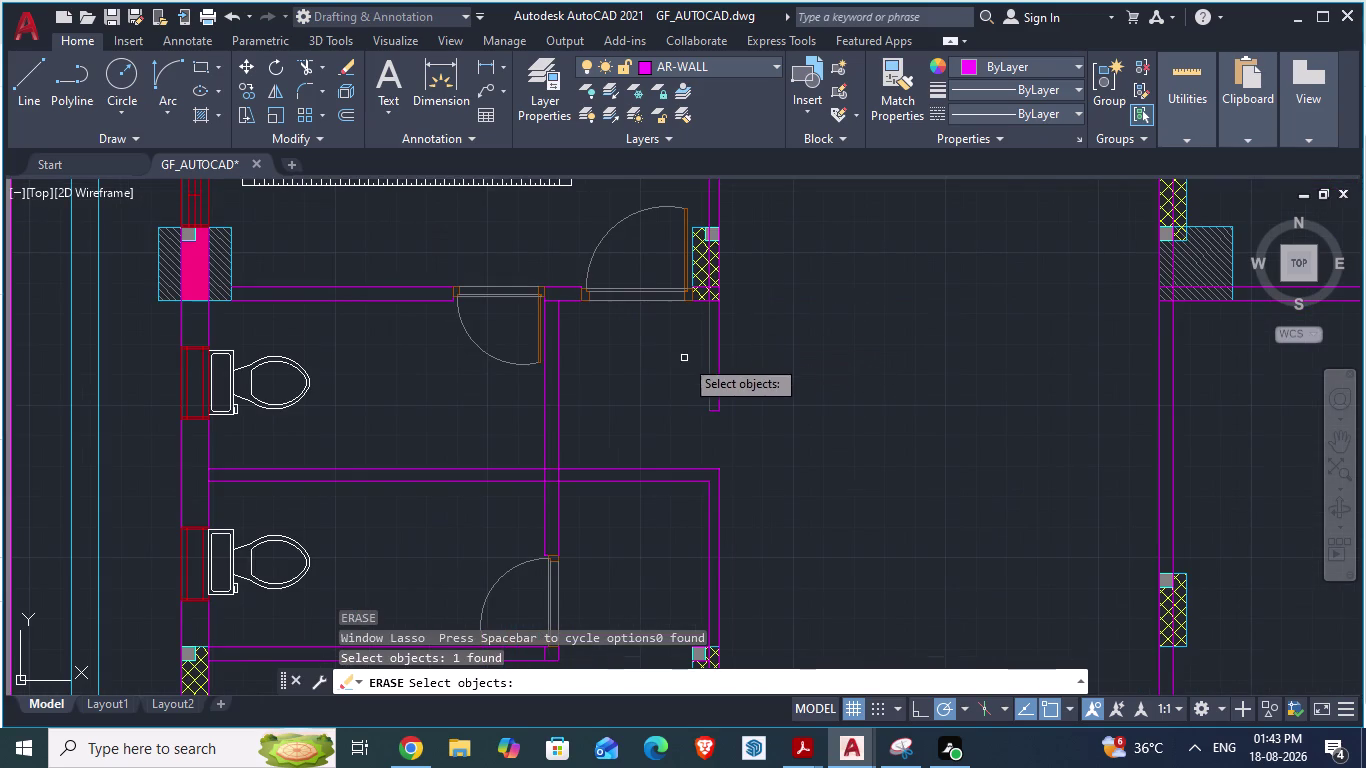
drag(672, 360, 747, 367)
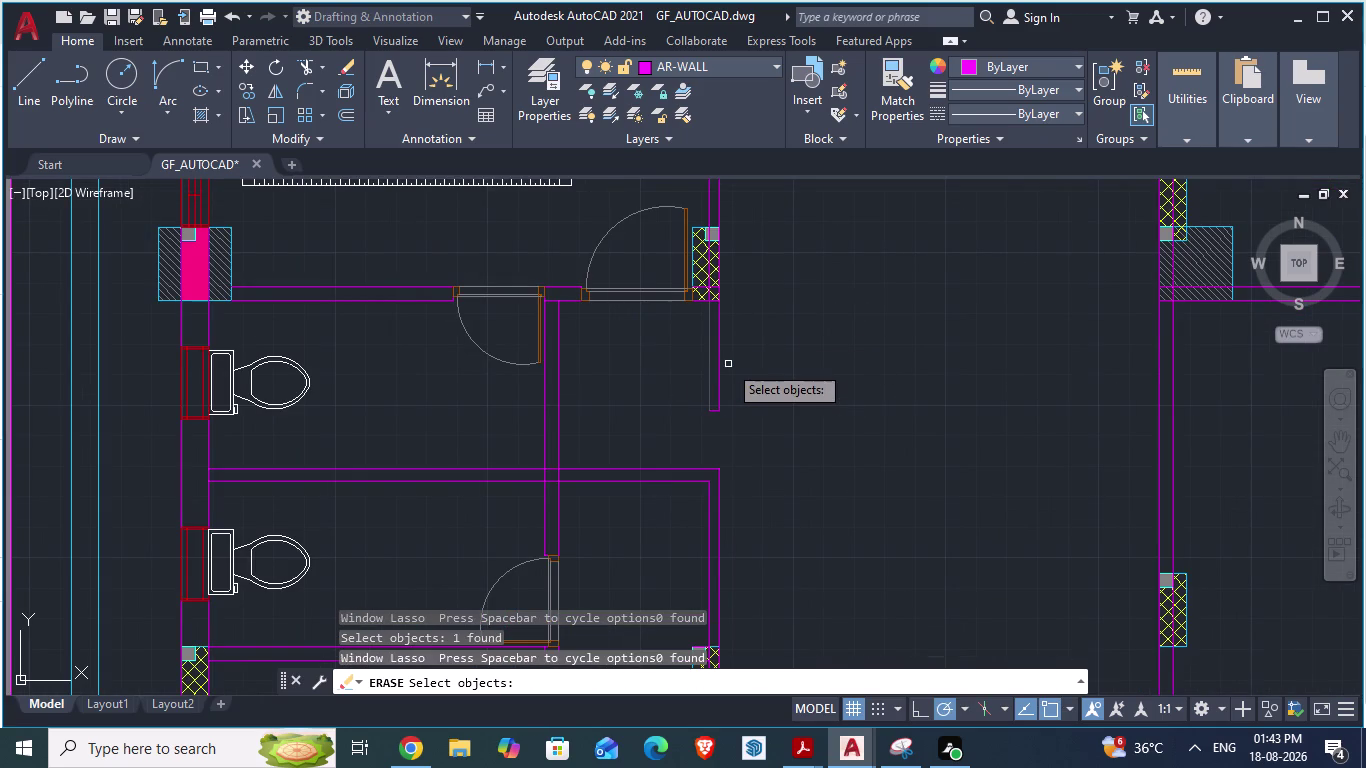
click(723, 361)
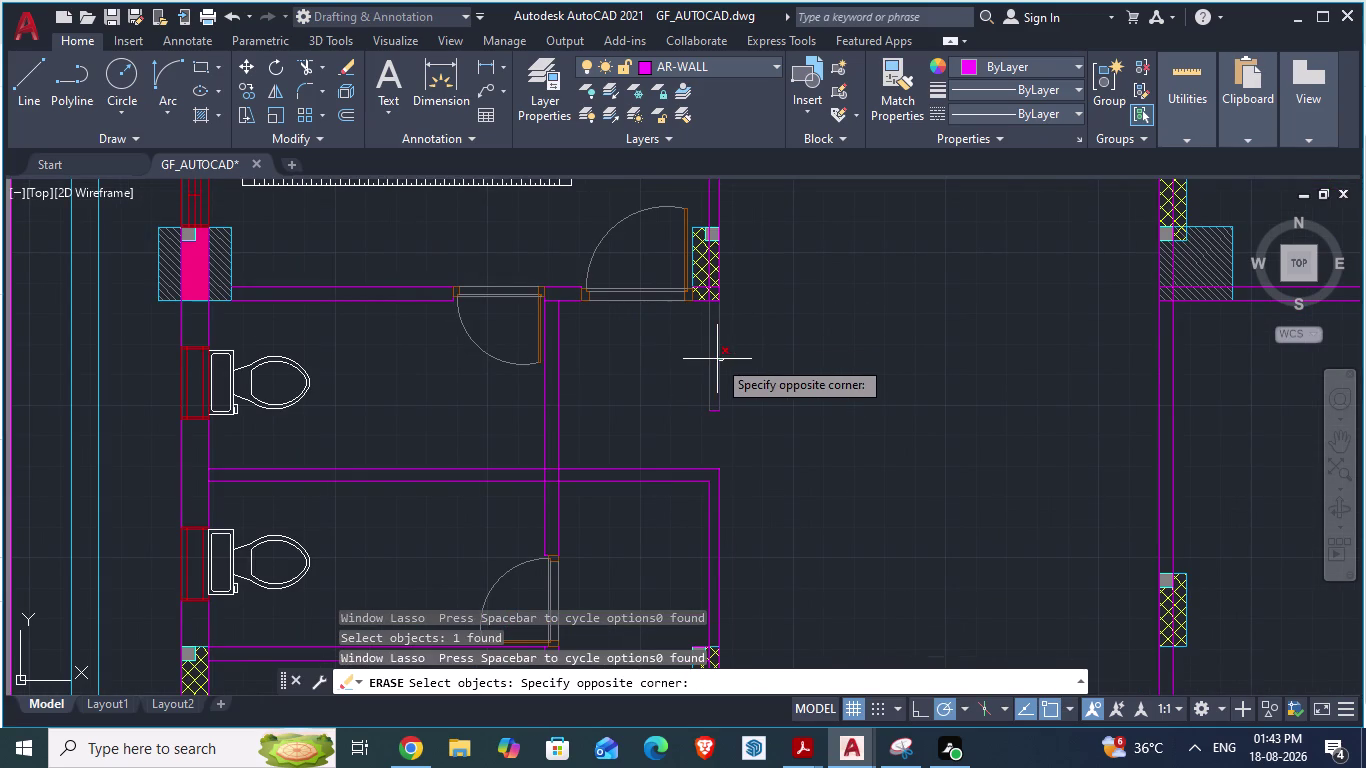
click(717, 359)
click(712, 413)
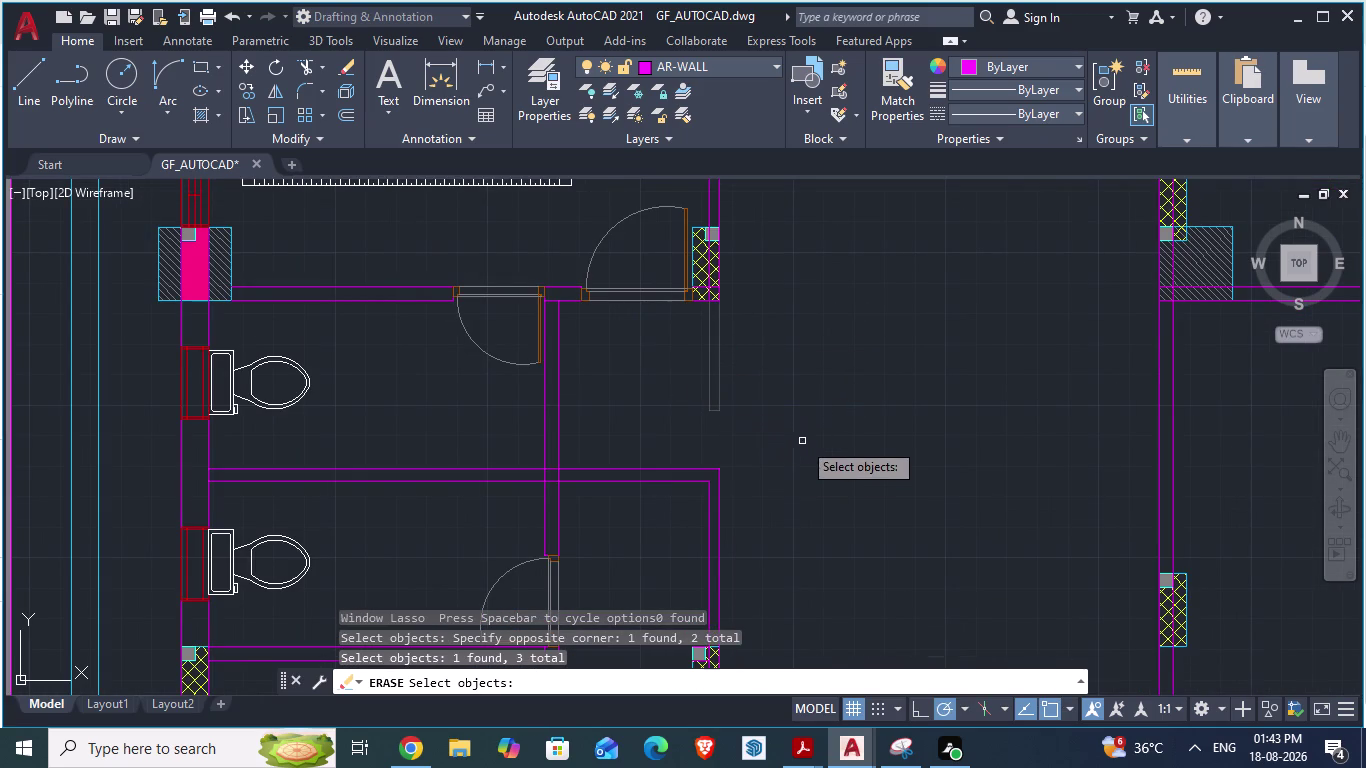
Save the ground-floor drawing, cancel the erase, and return to it after toggling windows.
key(ctrl+s)
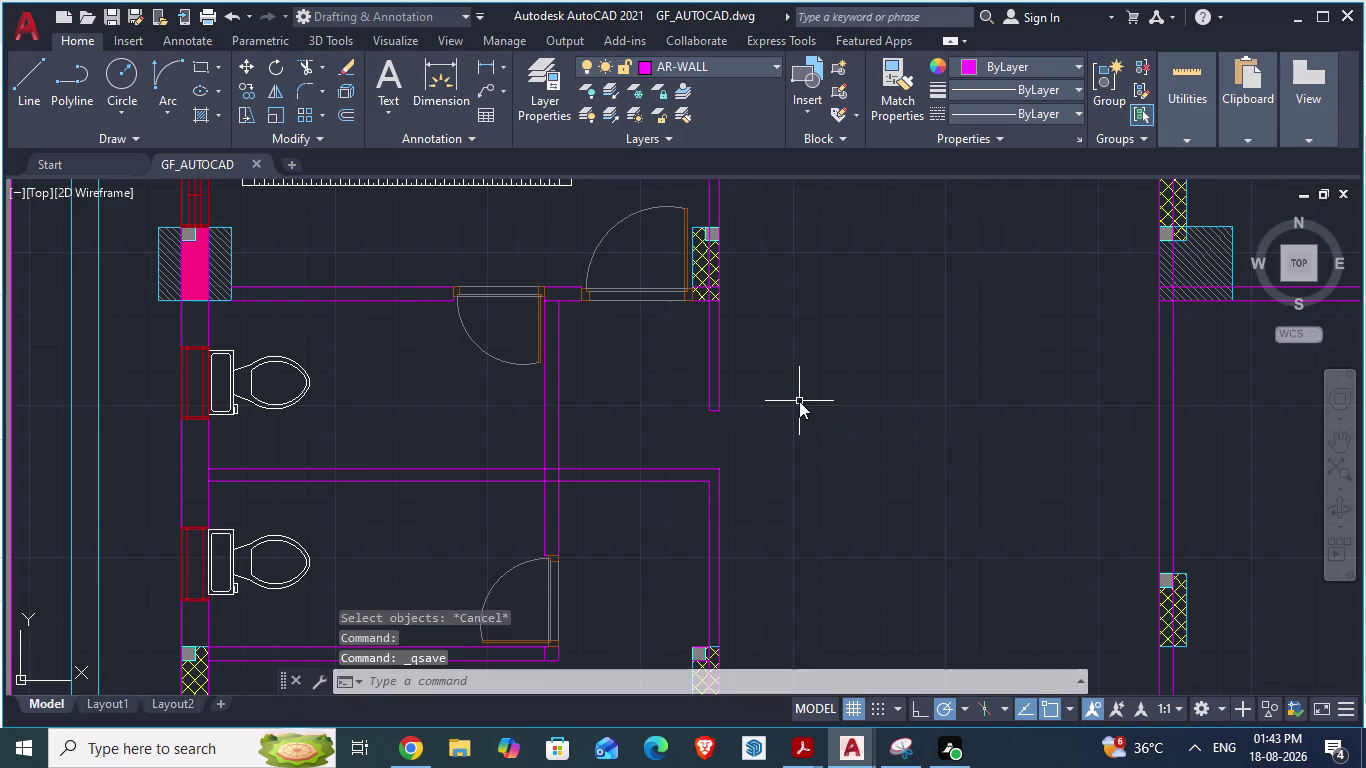
key(Escape)
scroll(down, 3)
key(alt+Tab)
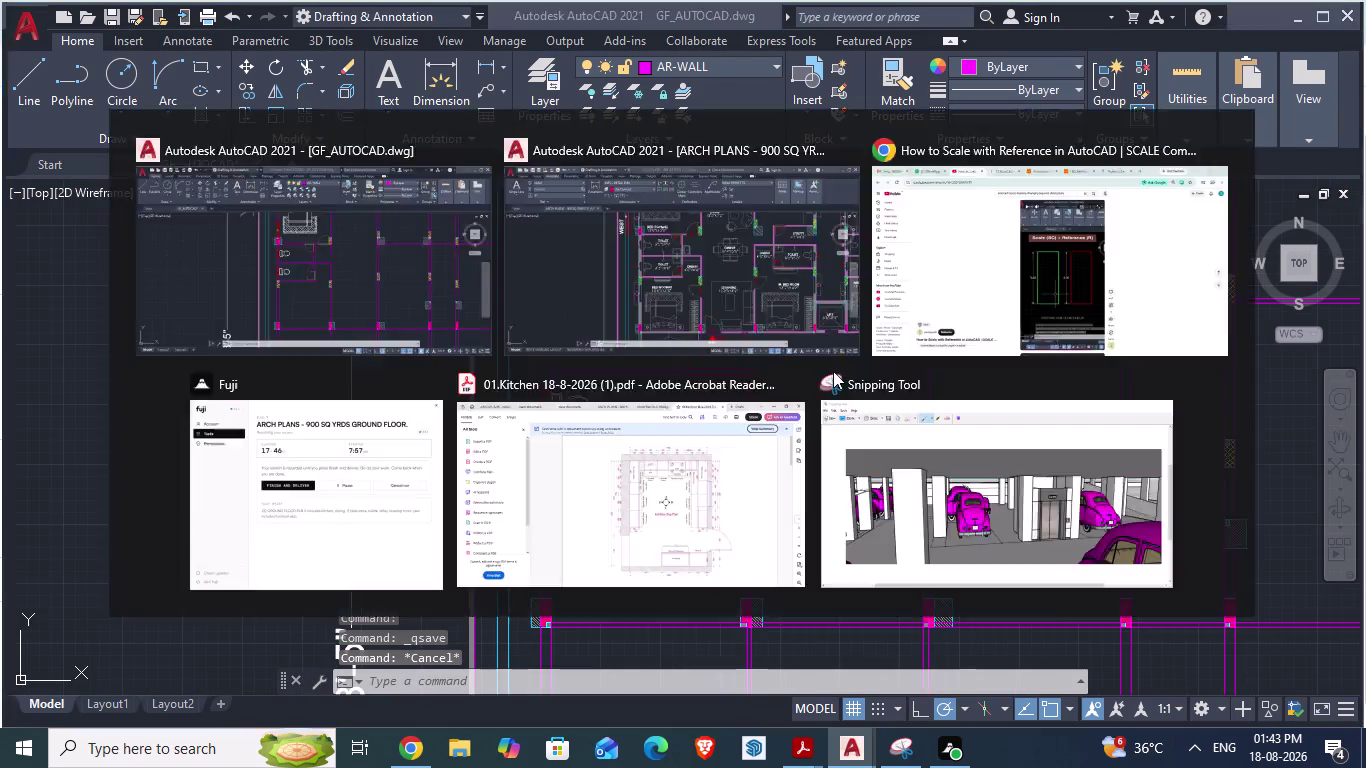
key(alt+Tab)
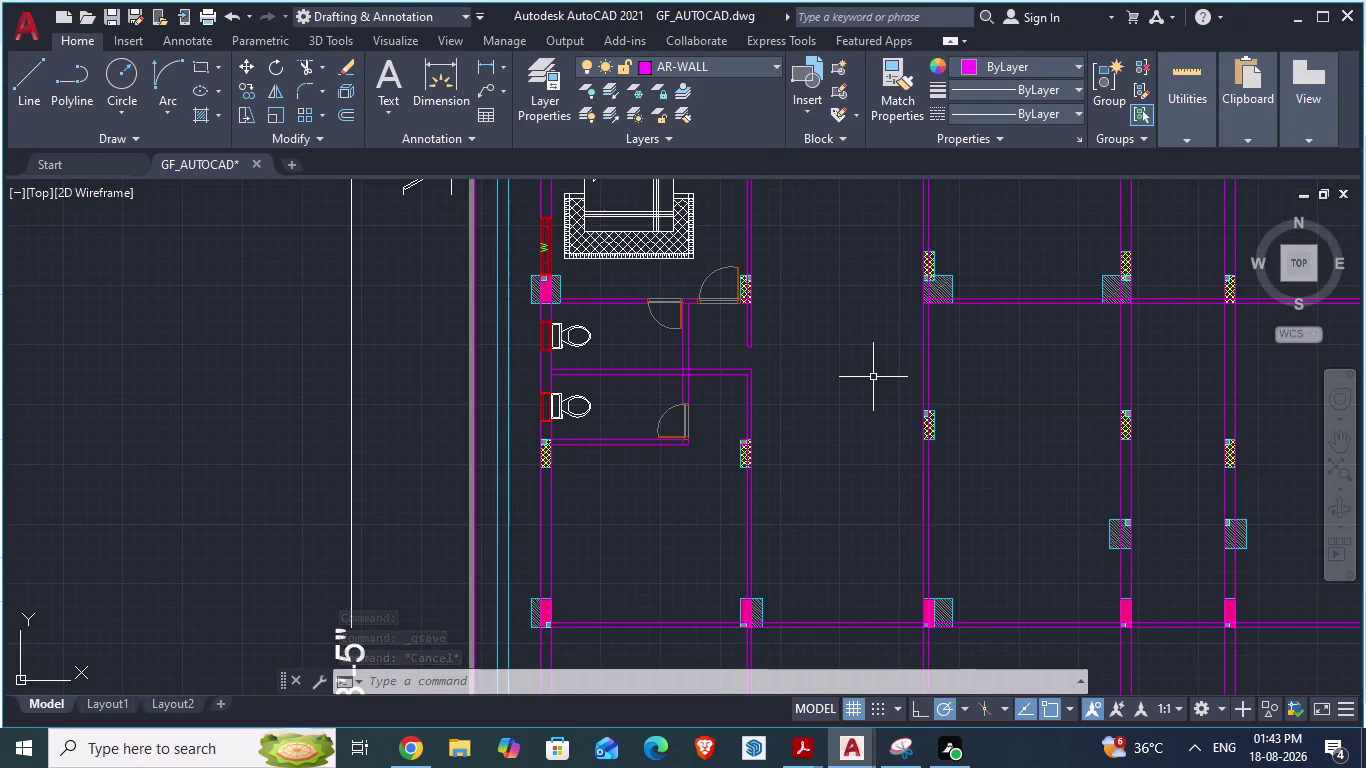
Undo the last two actions in the ground-floor drawing.
key(ctrl+z)
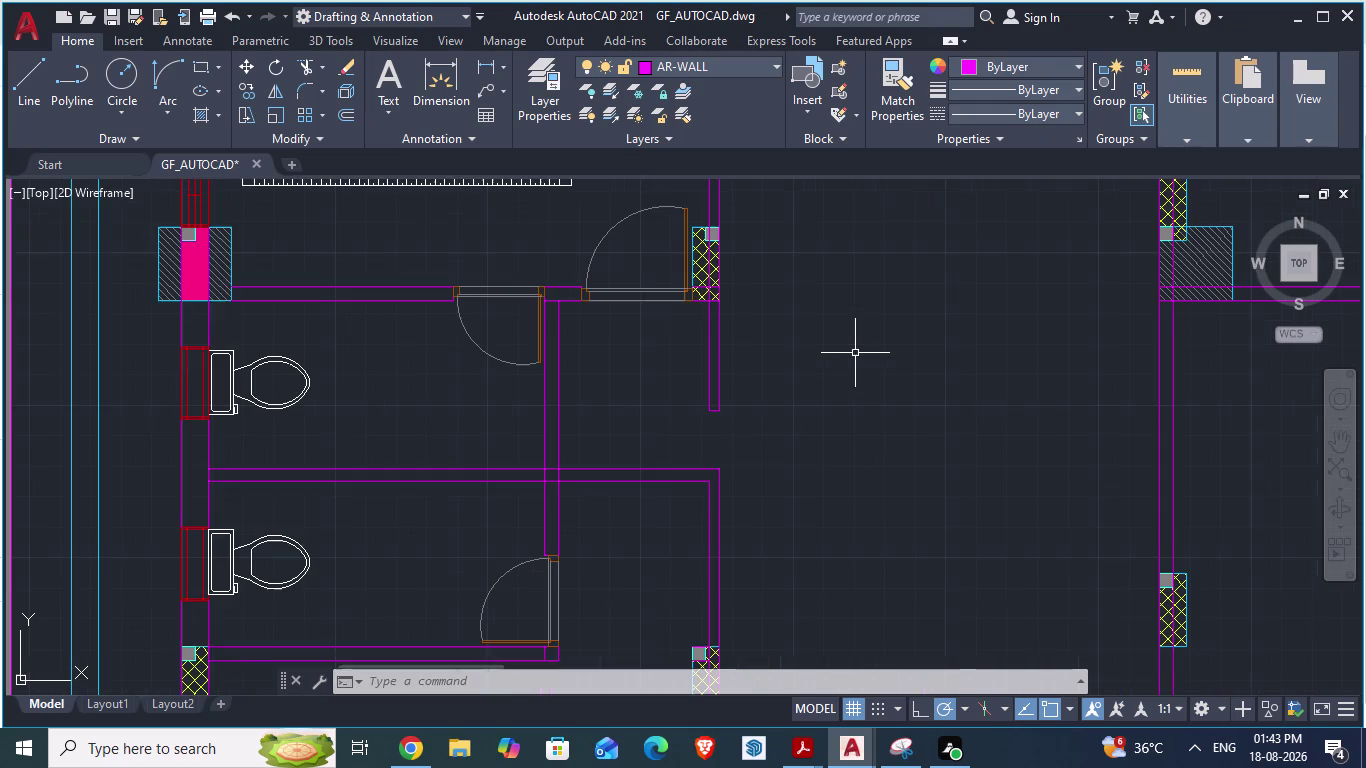
key(ctrl+z)
scroll(down, 3)
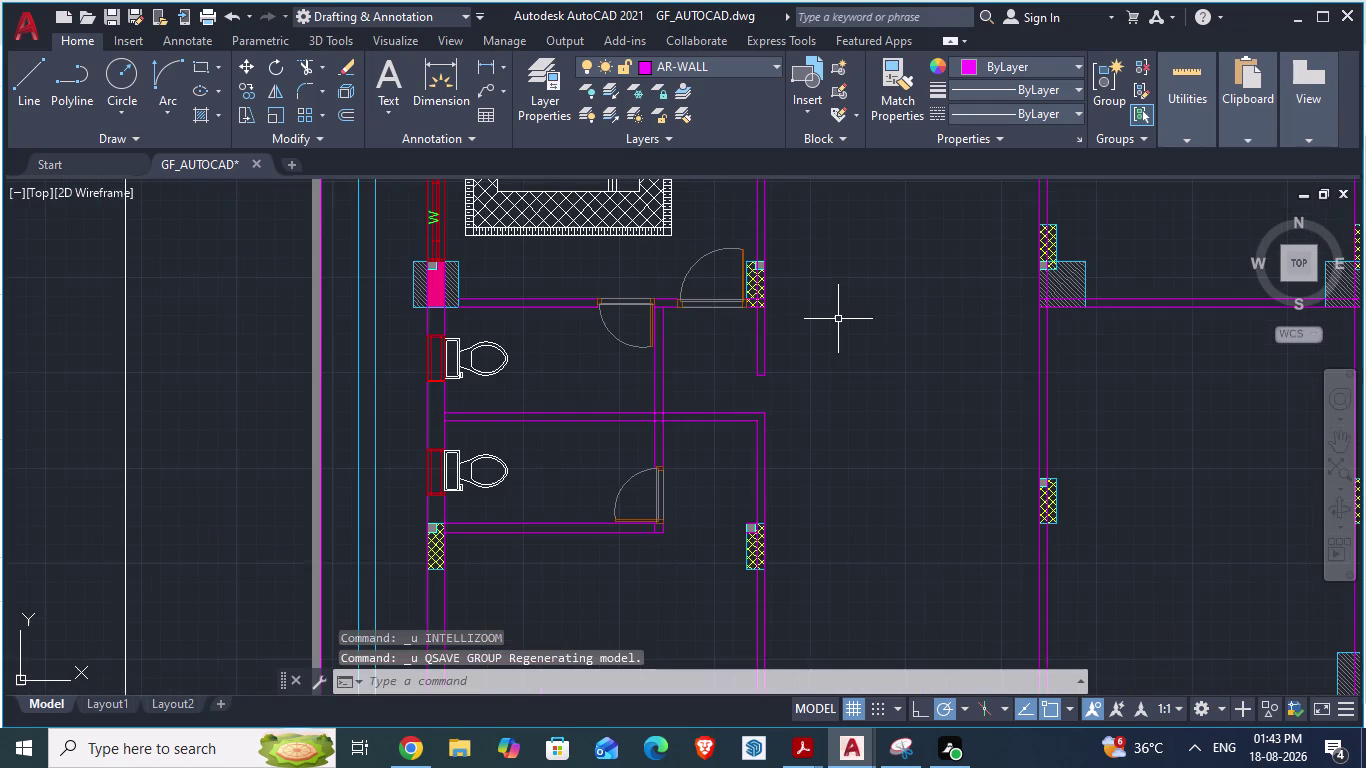
scroll(up, 3)
scroll(up, 3)
scroll(down, 3)
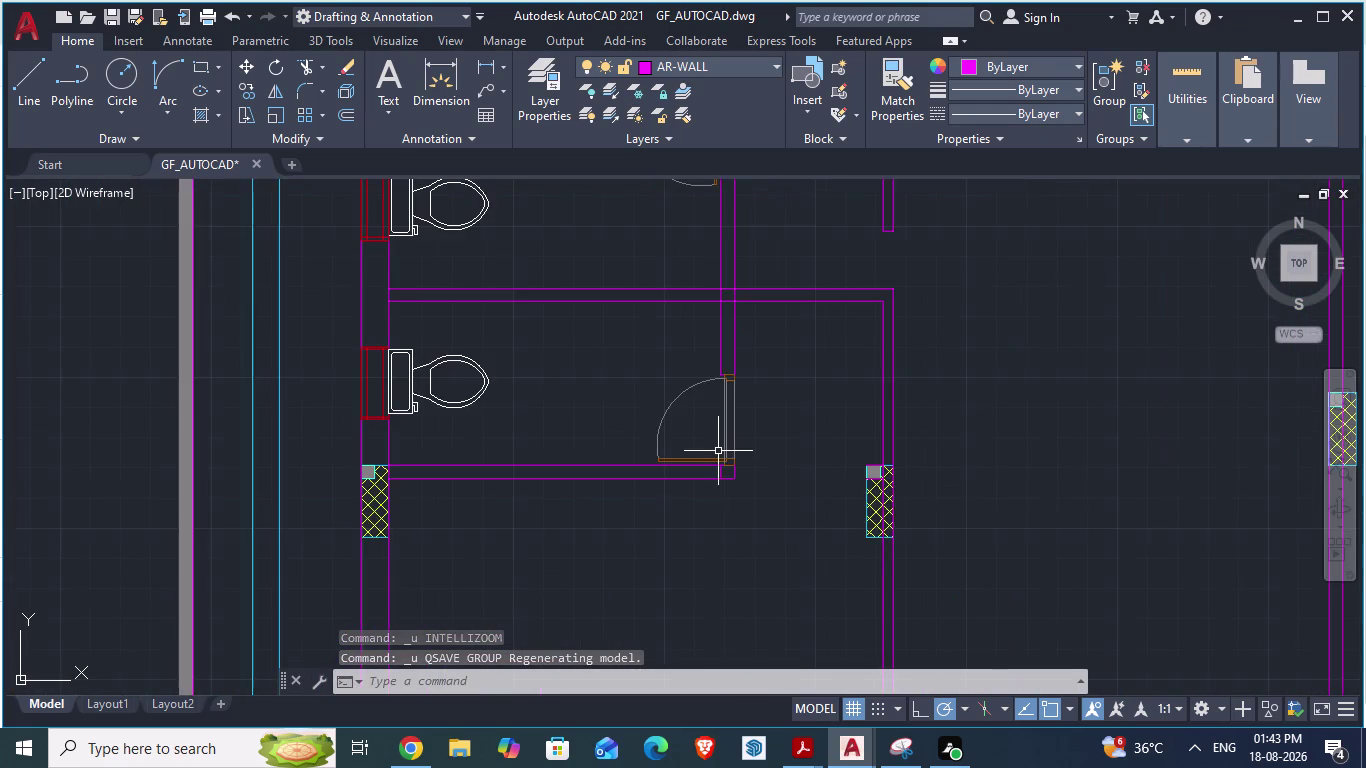
scroll(down, 3)
scroll(up, 3)
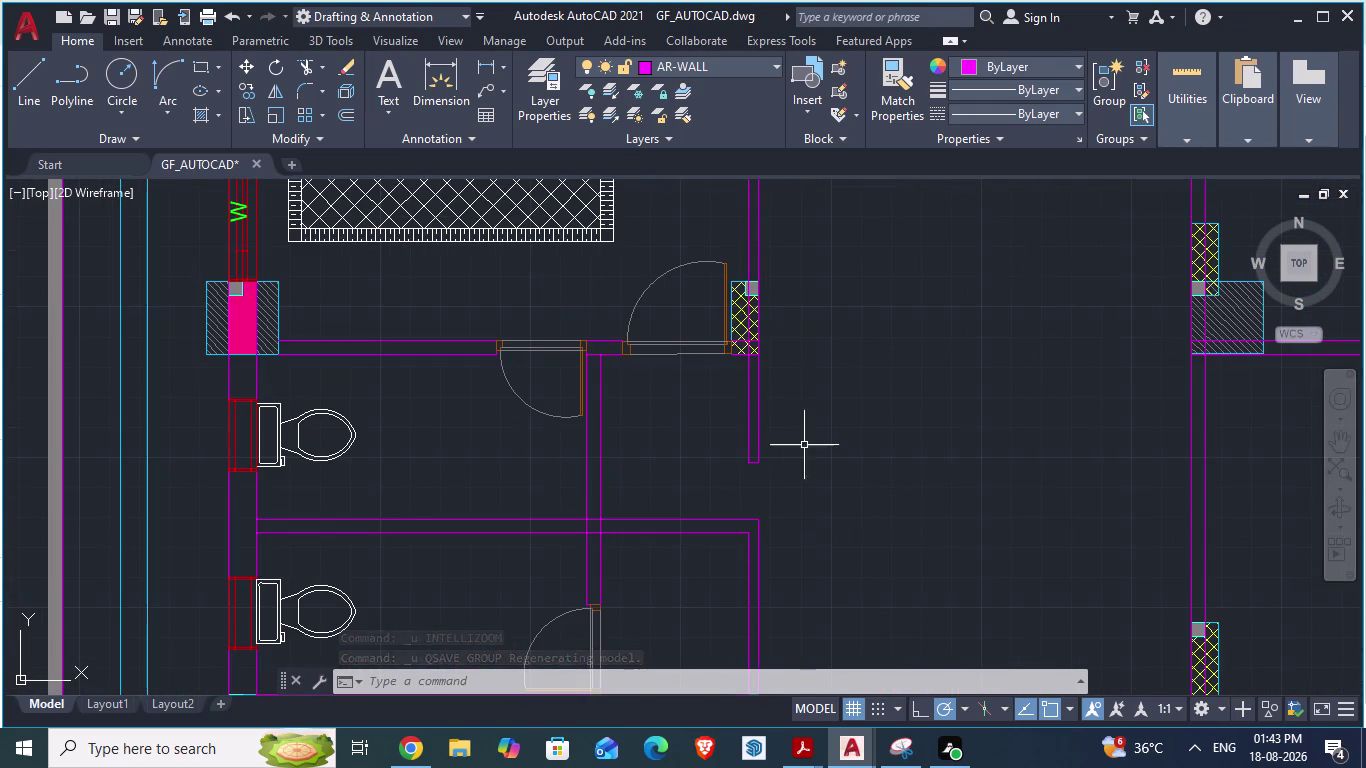
Select the wall line beside the doorway, press Delete, save, and show the reference plan.
click(815, 380)
click(694, 486)
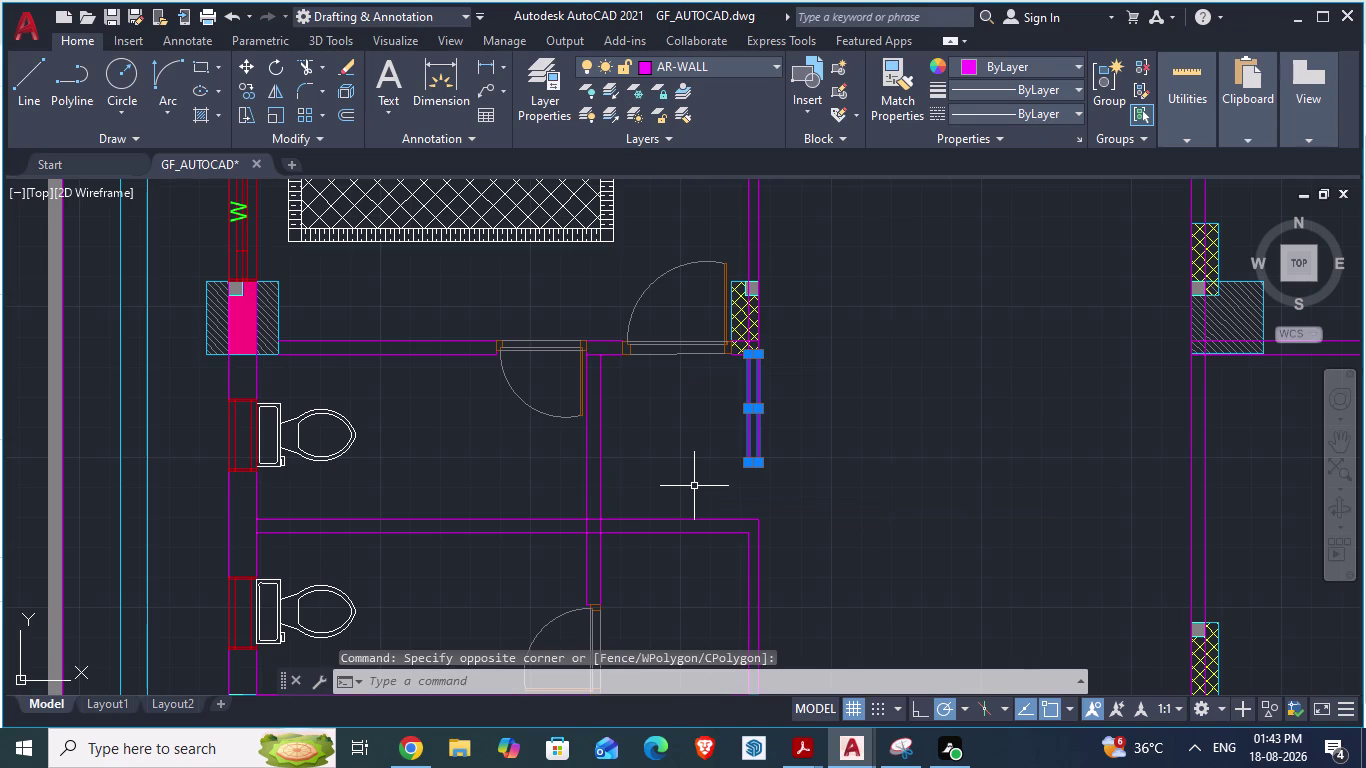
key(Delete)
key(ctrl+s)
scroll(down, 3)
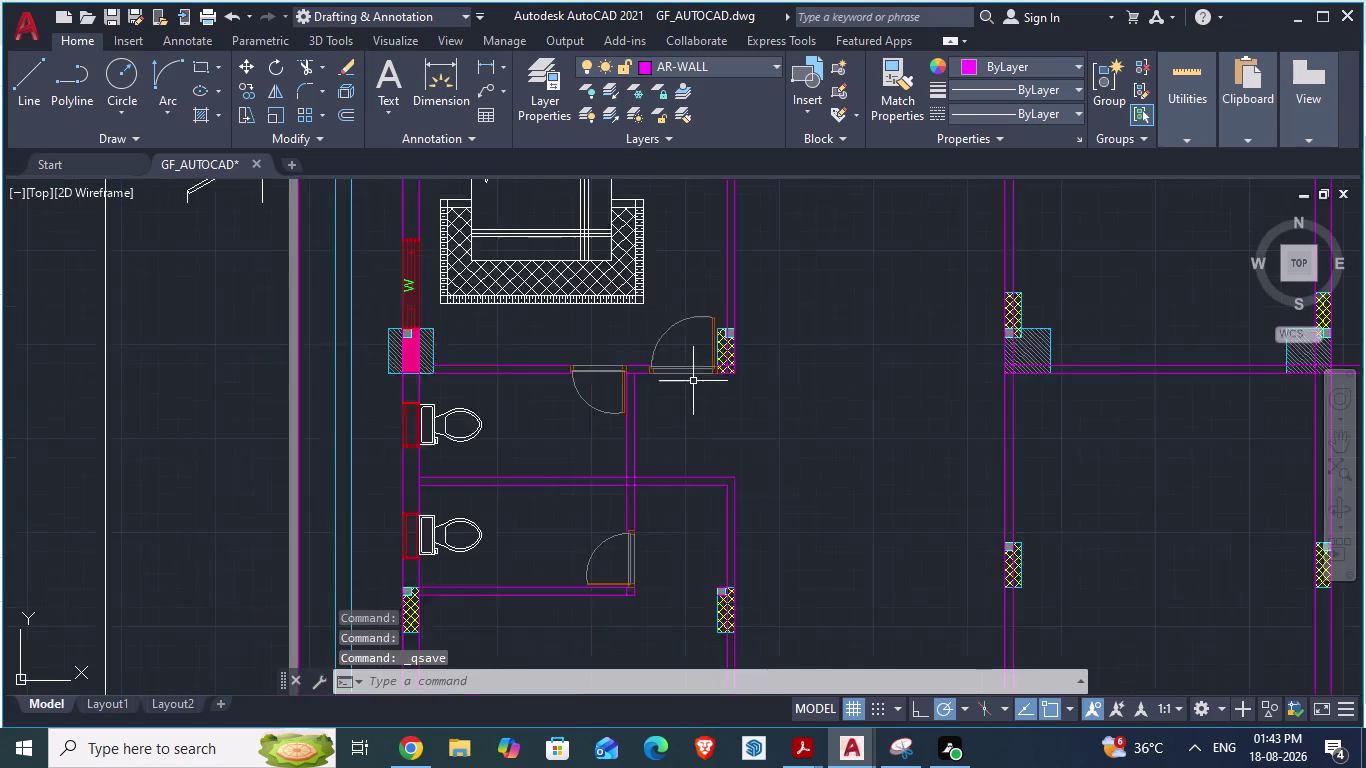
scroll(down, 3)
key(alt+Tab)
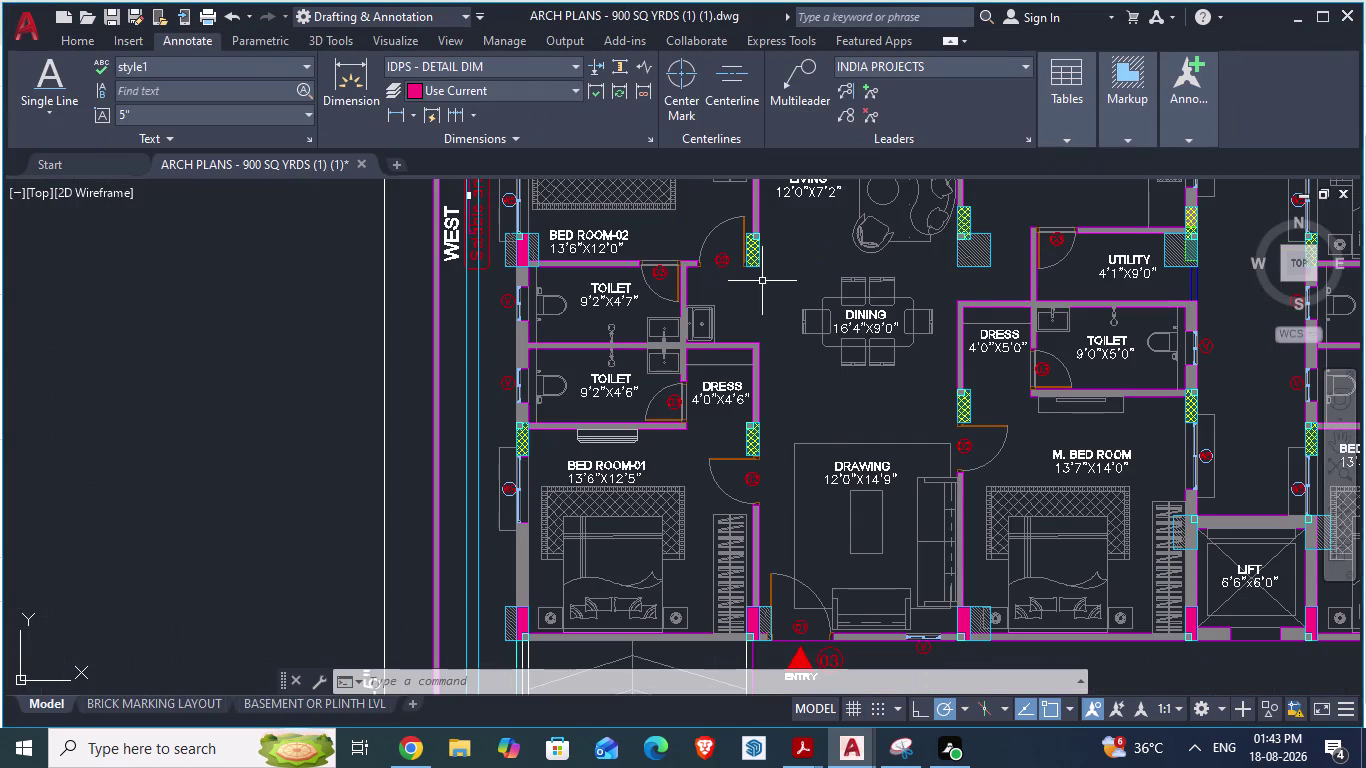
Glance at the ground-floor drawing, then return to the reference plan near door D2.
key(alt+Tab)
scroll(up, 3)
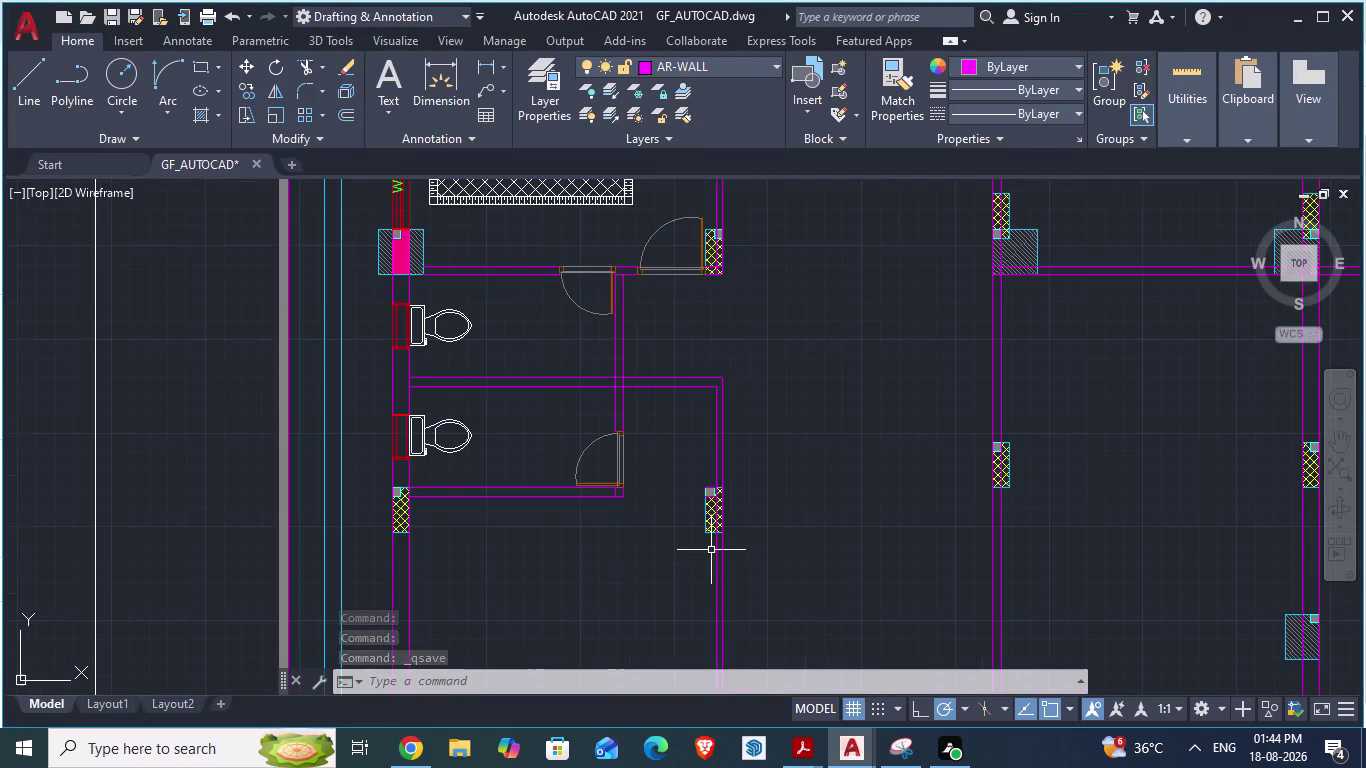
scroll(down, 3)
scroll(up, 3)
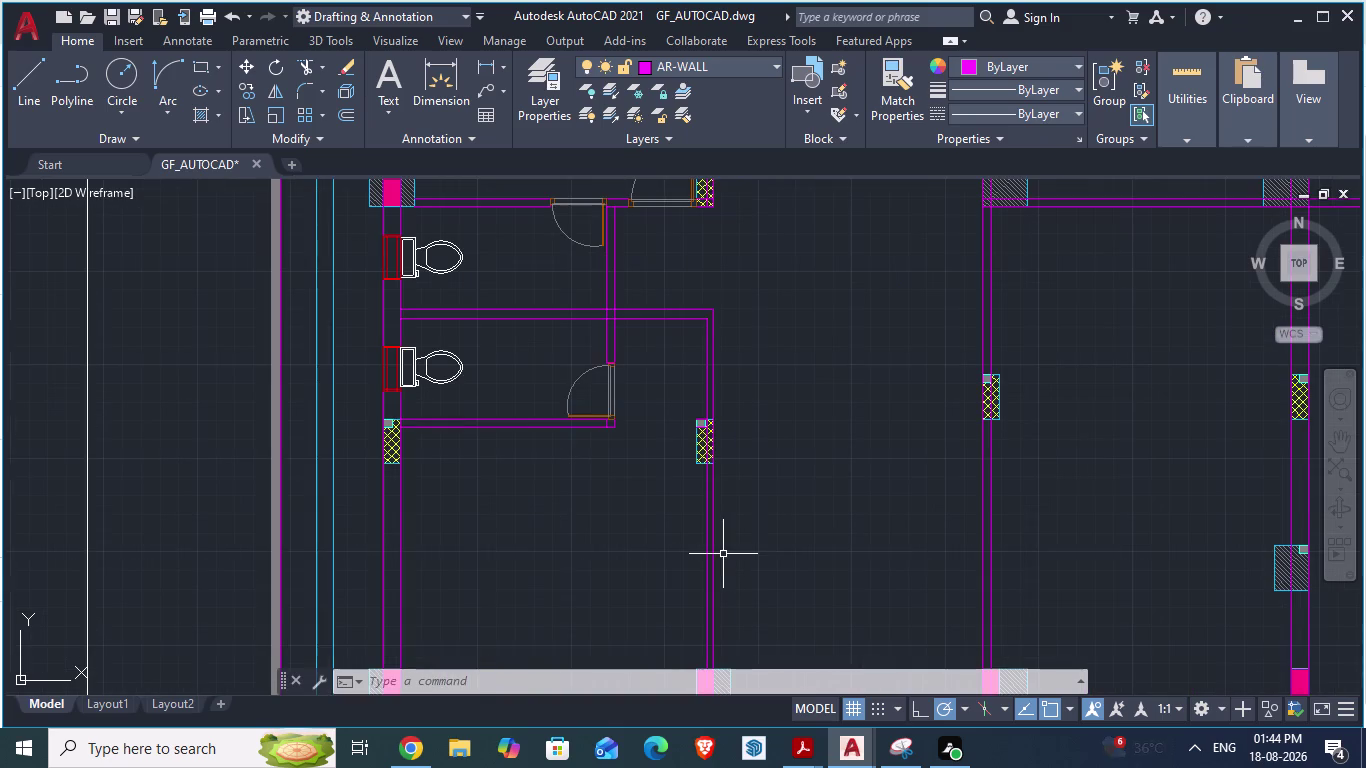
key(alt+Tab)
scroll(down, 3)
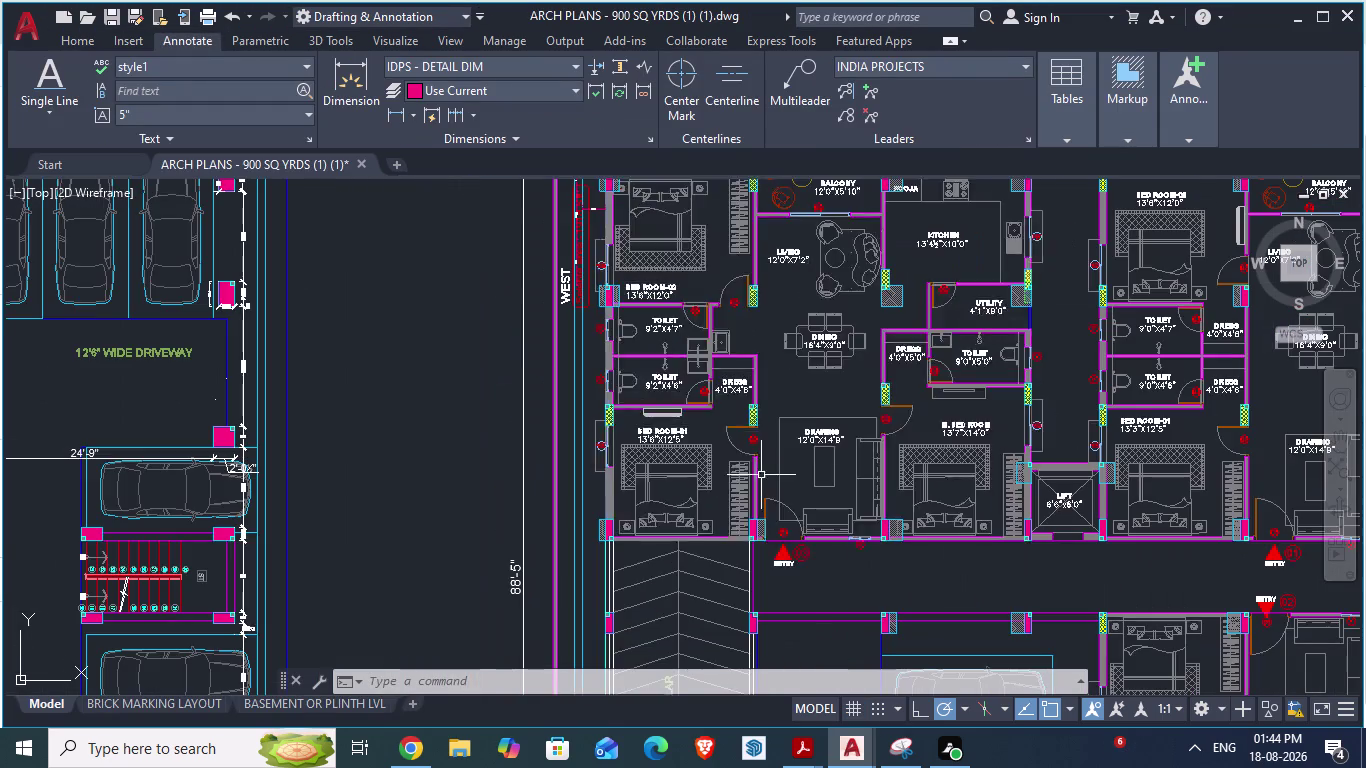
scroll(up, 3)
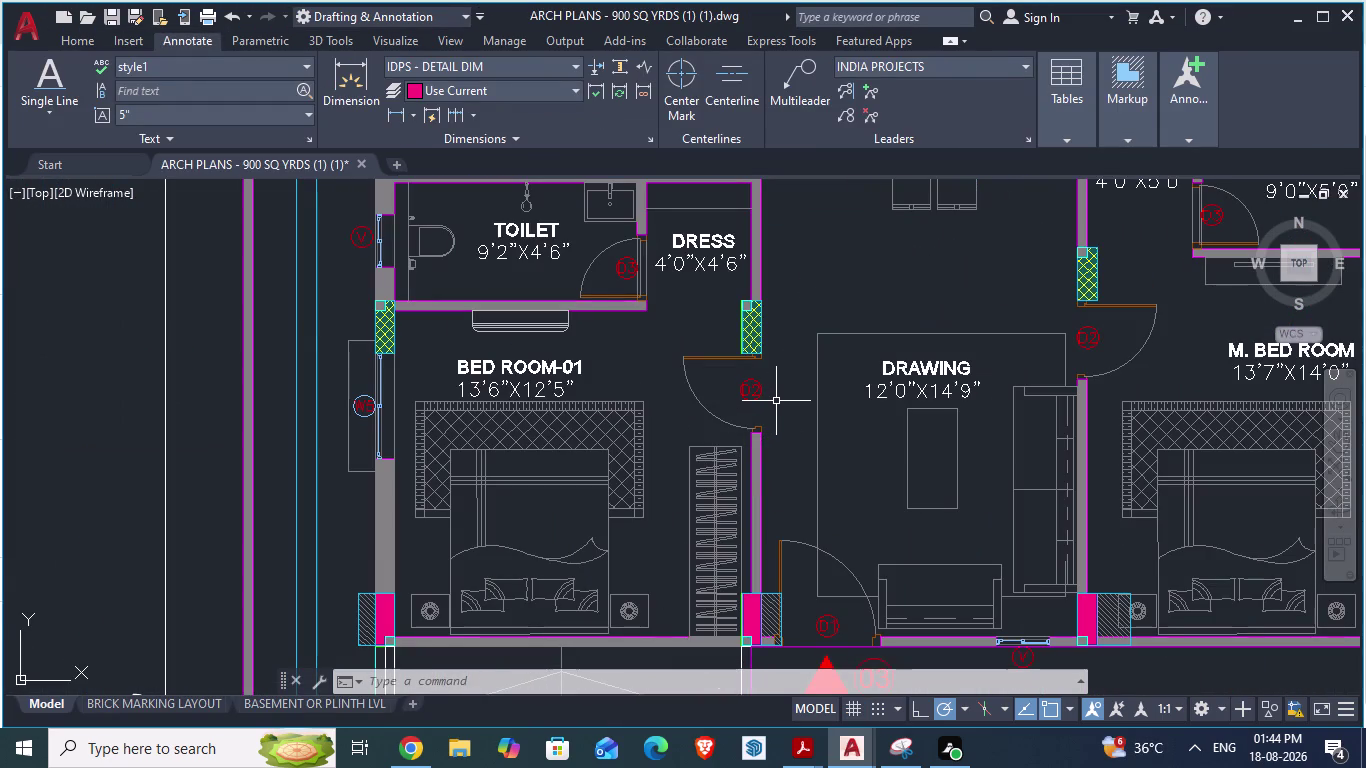
Set the first aligned-dimension point at D2's jamb, then return to GF_AUTOCAD.
key(space)
scroll(up, 3)
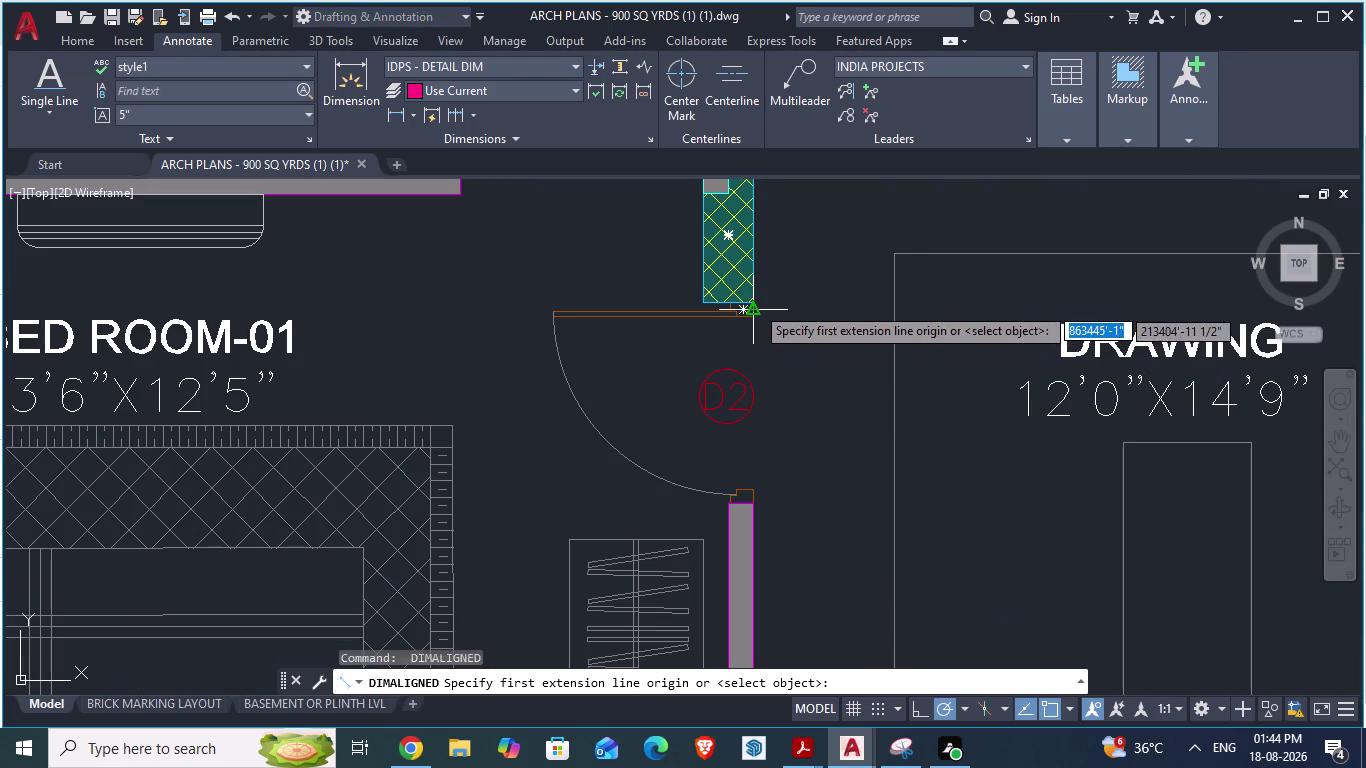
scroll(up, 3)
click(751, 306)
scroll(down, 3)
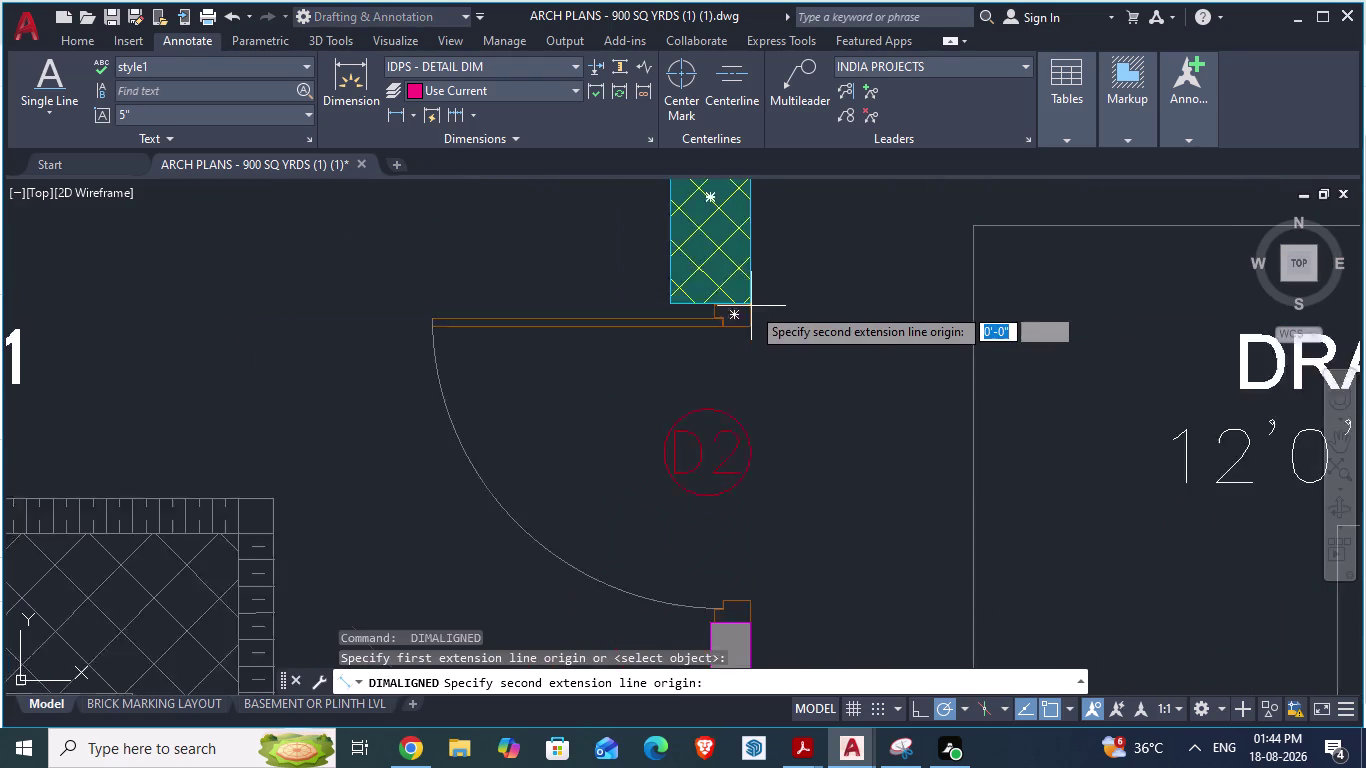
scroll(up, 3)
scroll(down, 3)
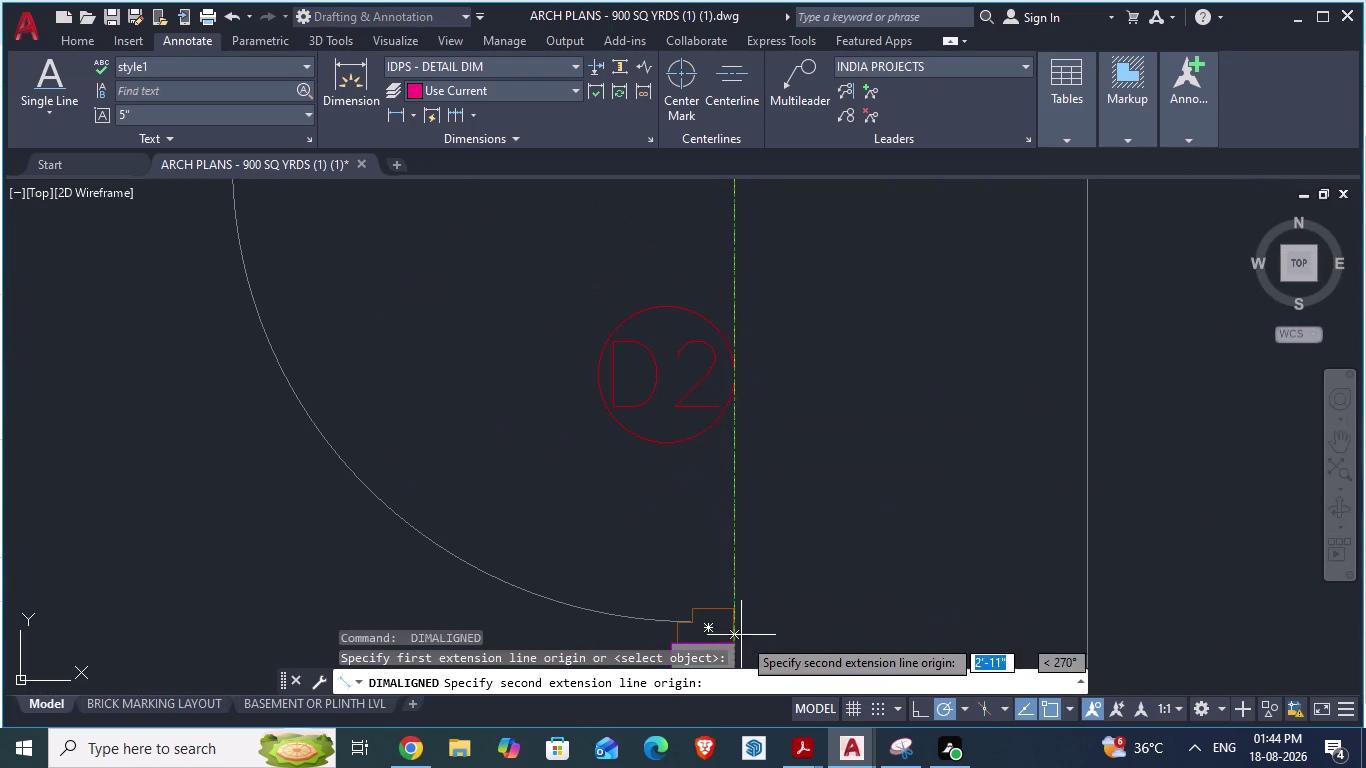
key(alt+Tab)
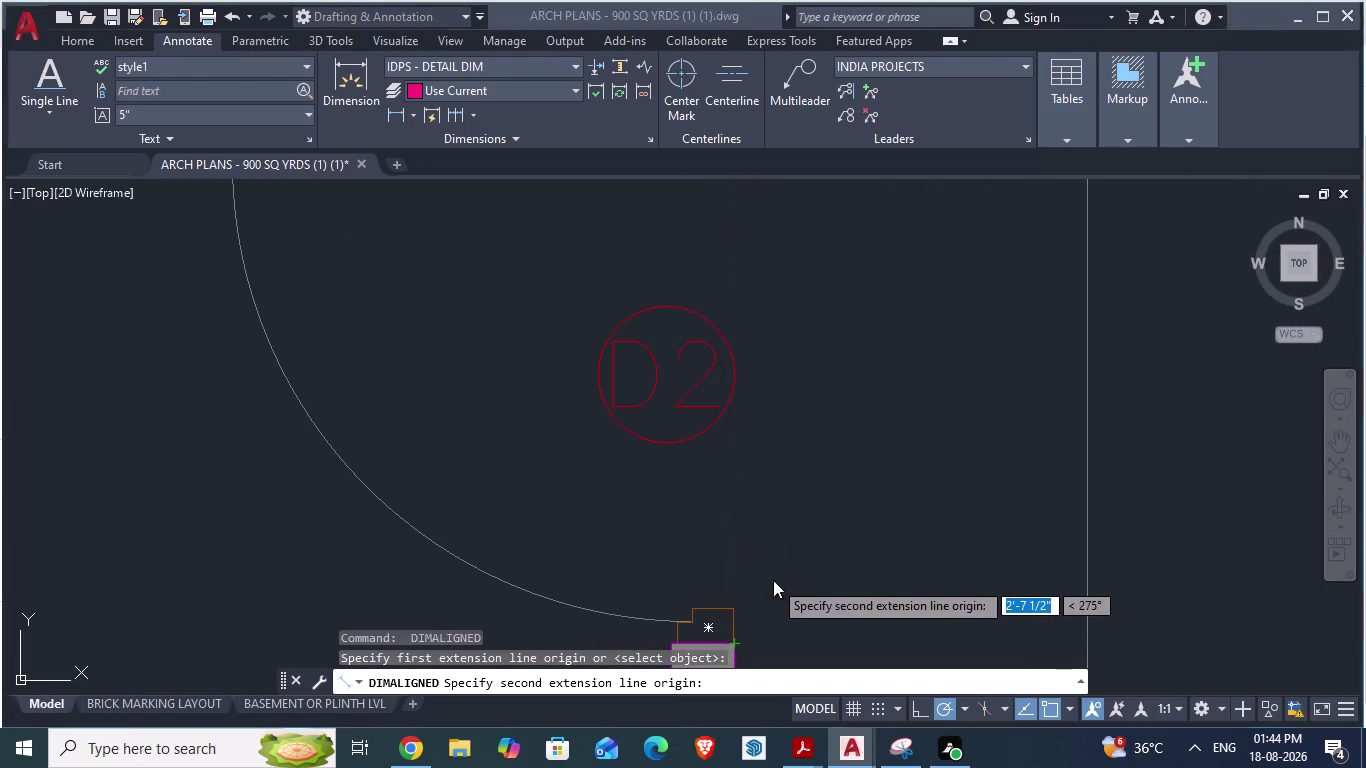
scroll(down, 3)
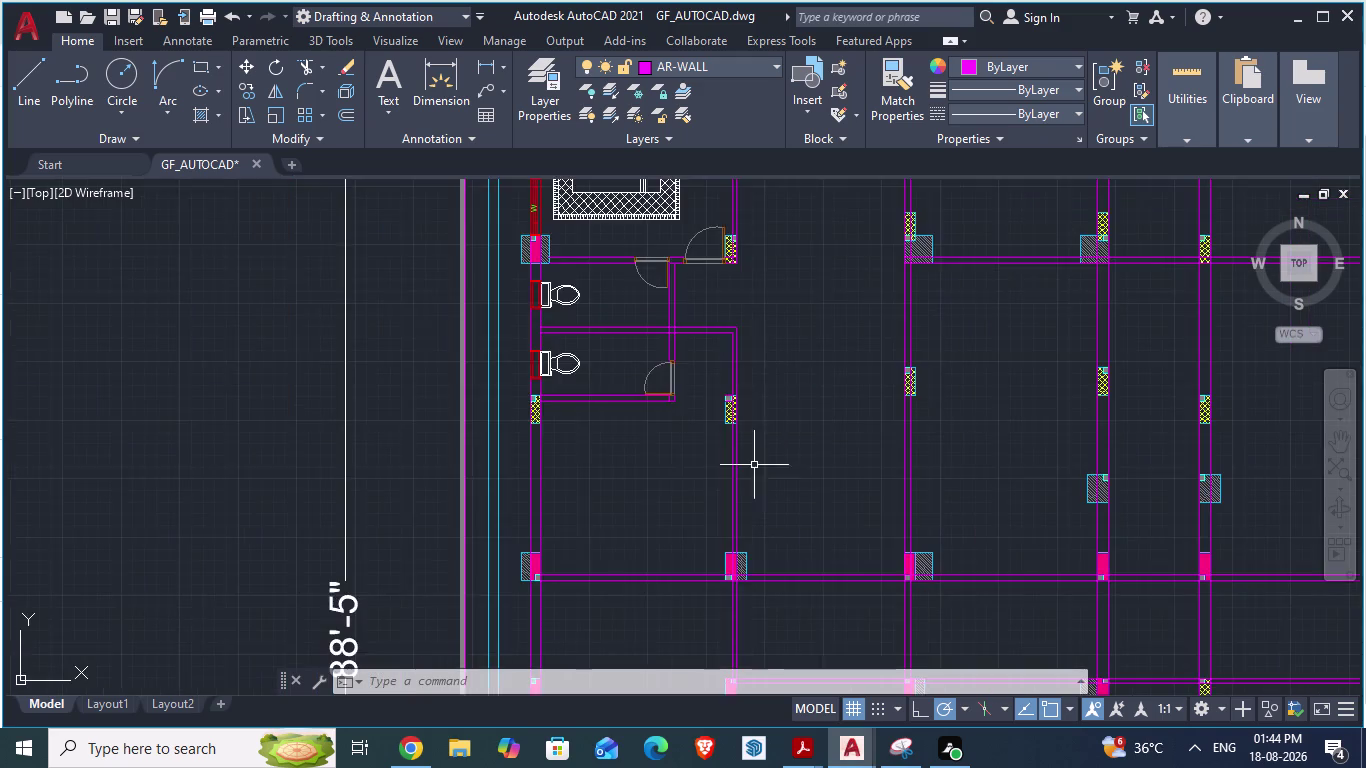
Draw a 3' line down from the column's lower corner and across to the opposite wall line.
scroll(up, 3)
scroll(up, 3)
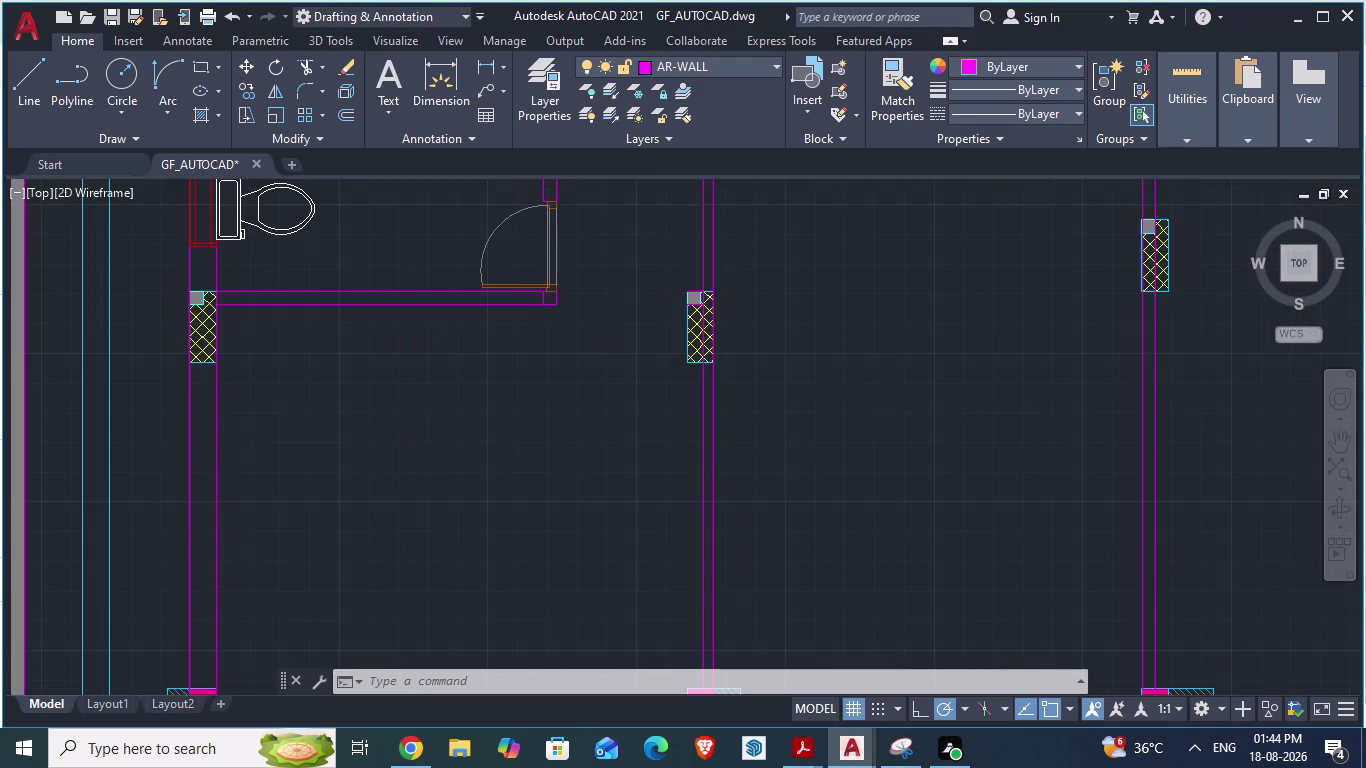
key(l)
key(Return)
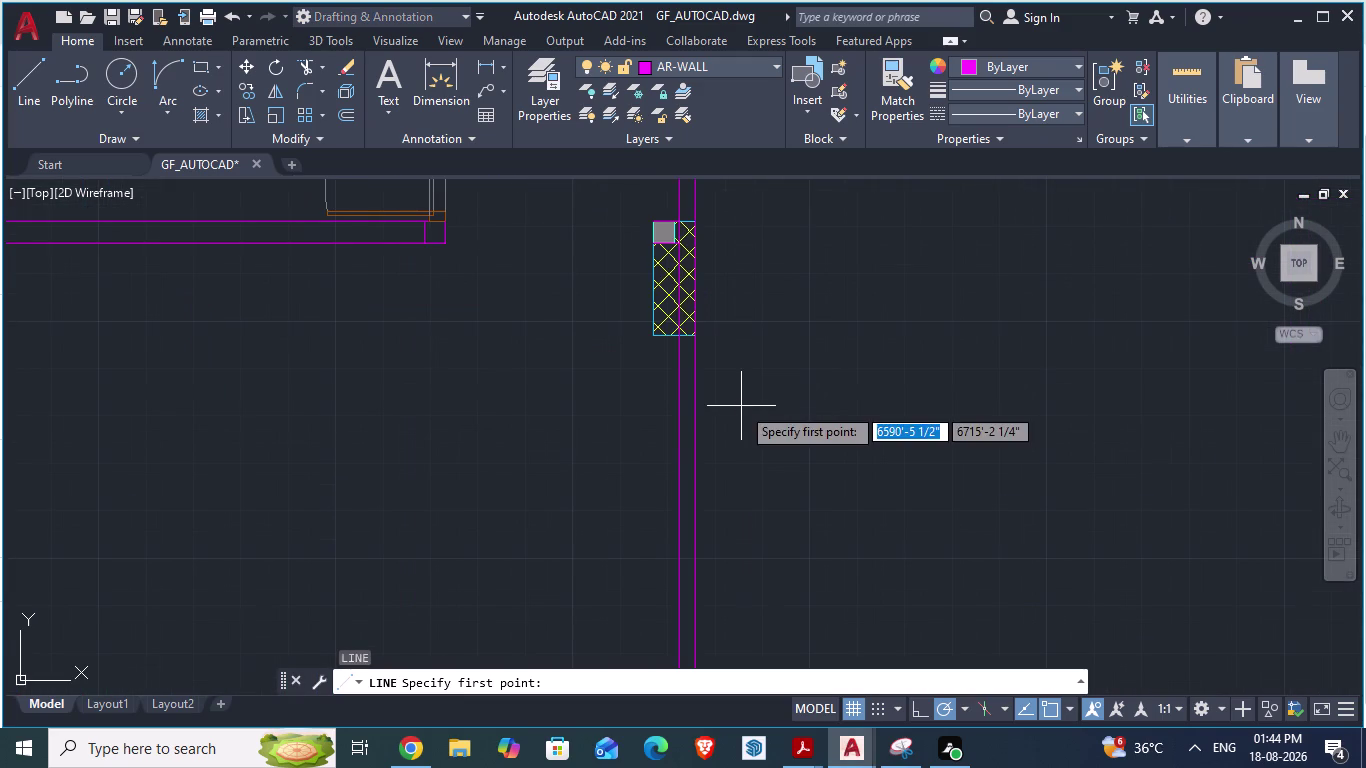
click(659, 339)
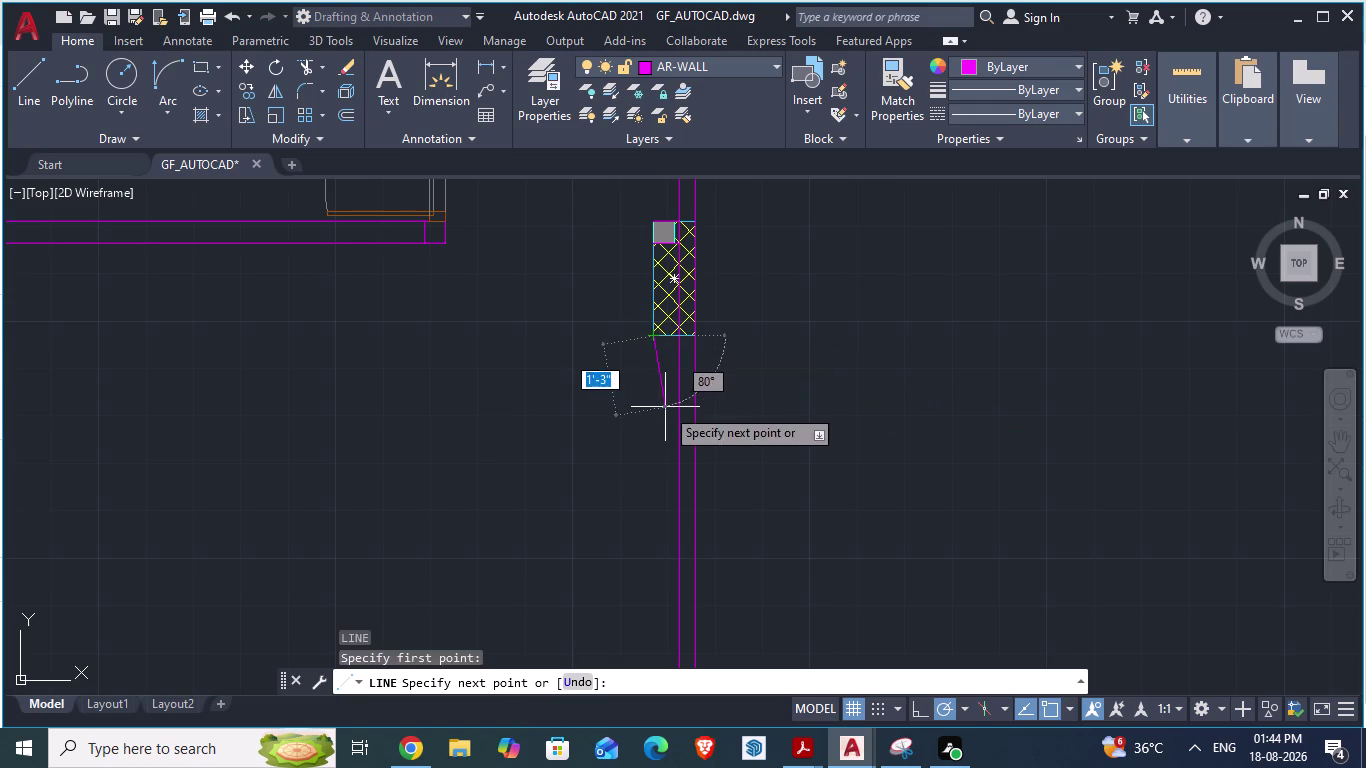
text(3')
key(Return)
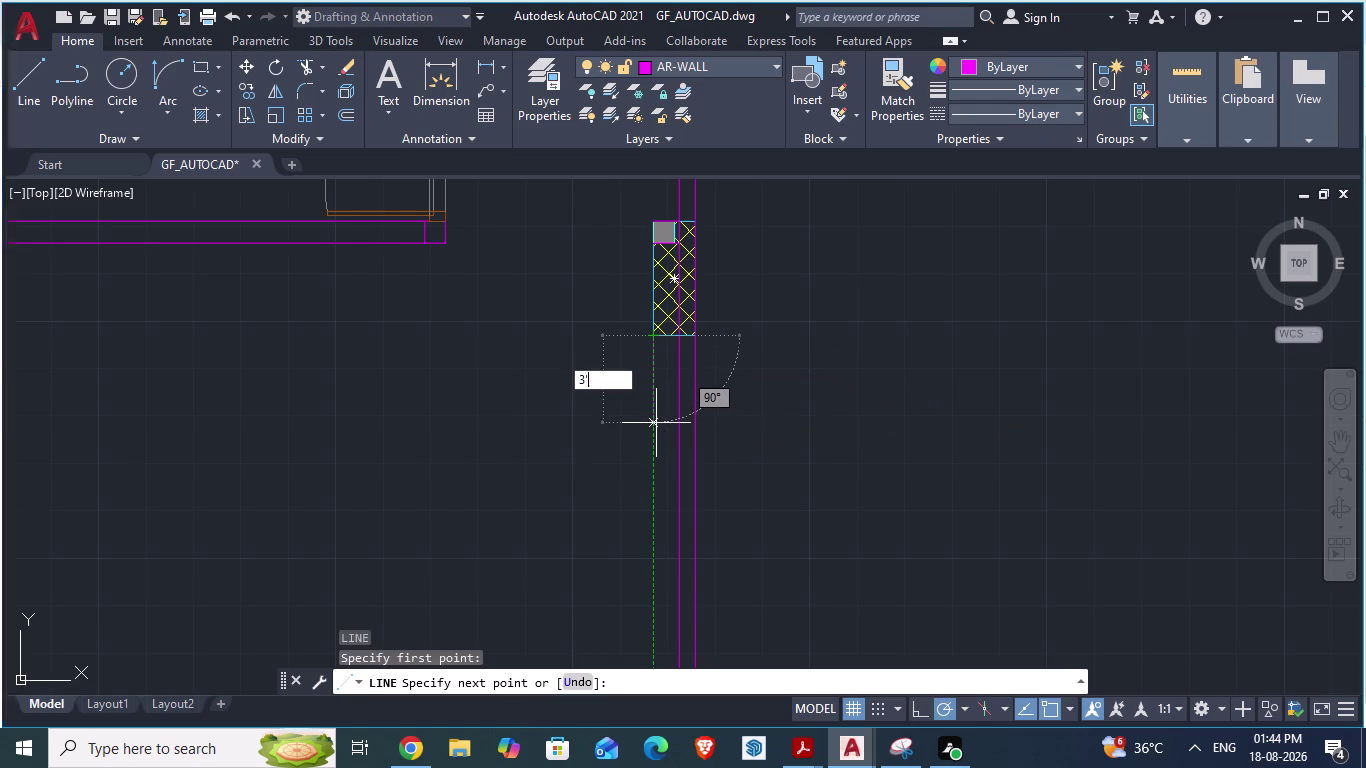
click(705, 506)
key(Return)
key(Escape)
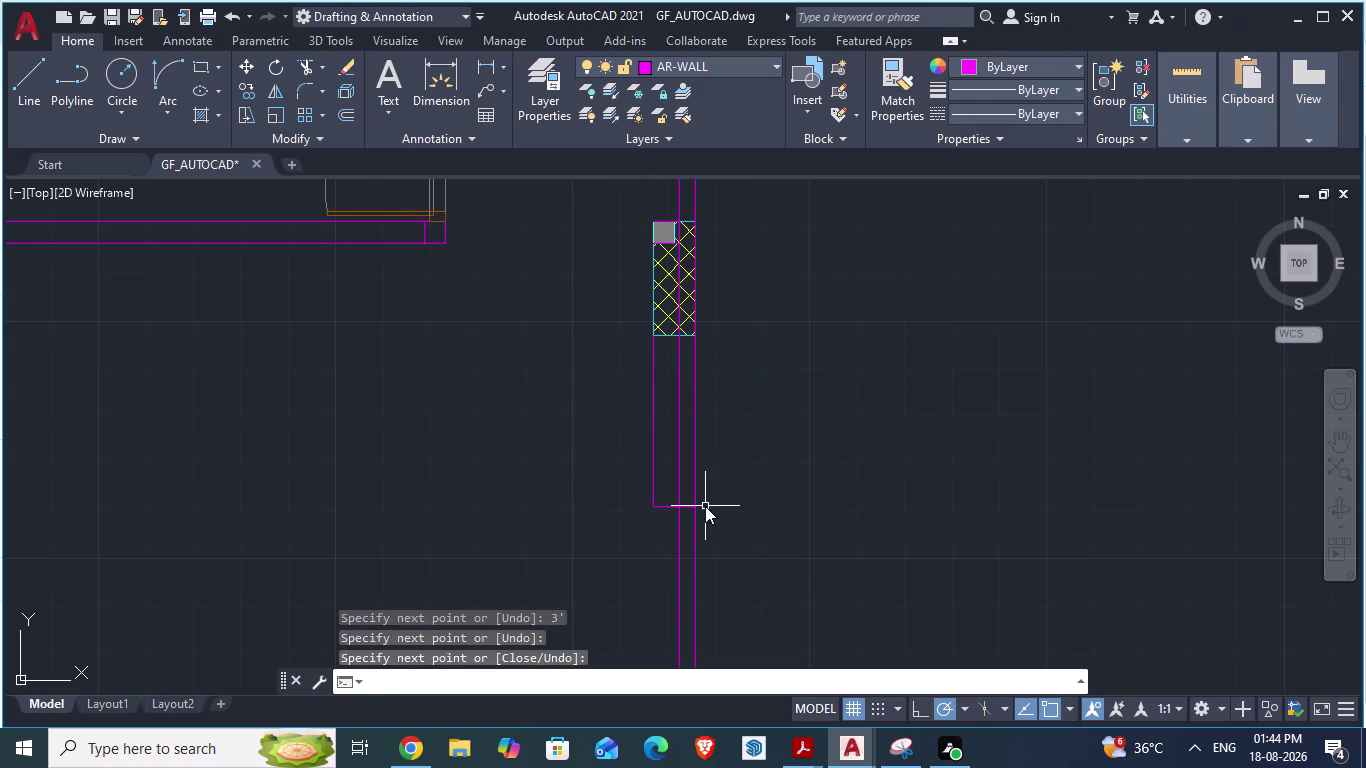
scroll(up, 3)
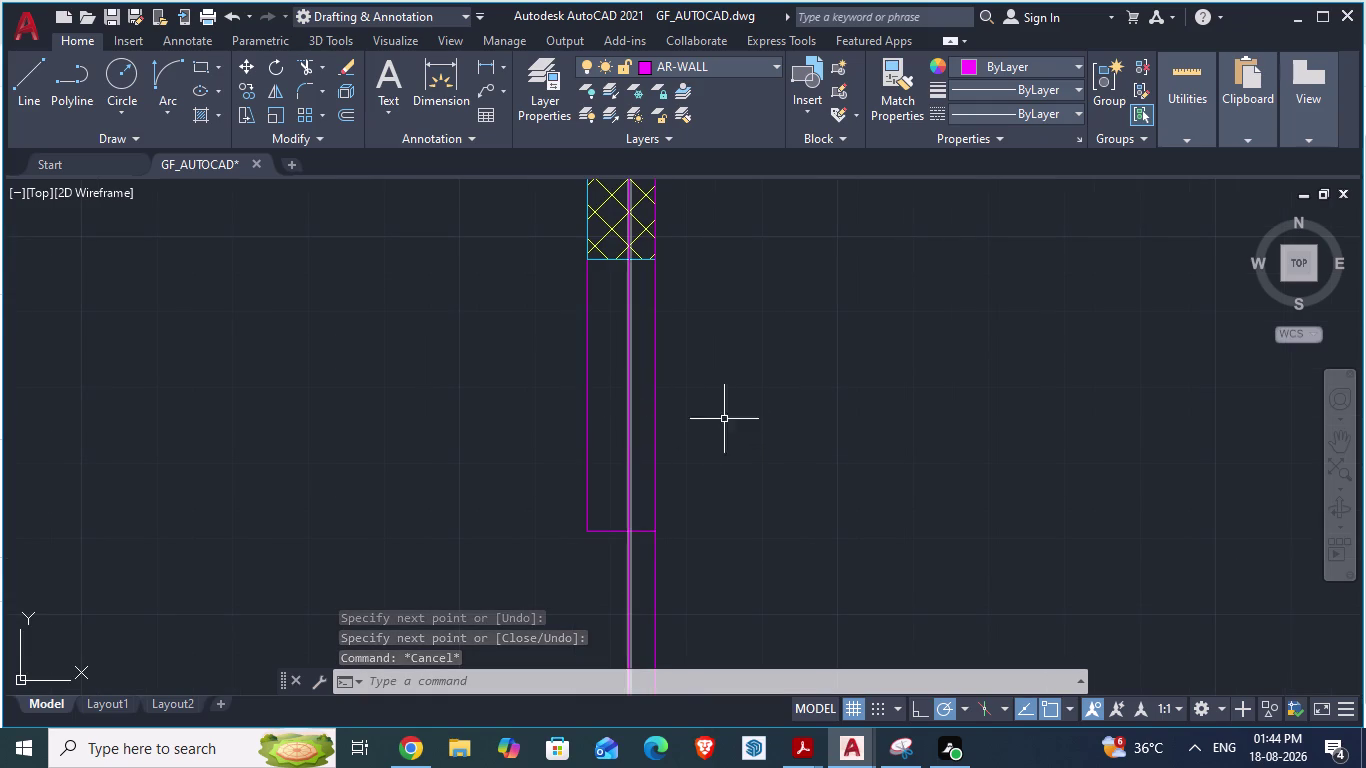
Trim the four wall lines inside the 3' opening, save, and switch to ARCH PLANS.
text(tr)
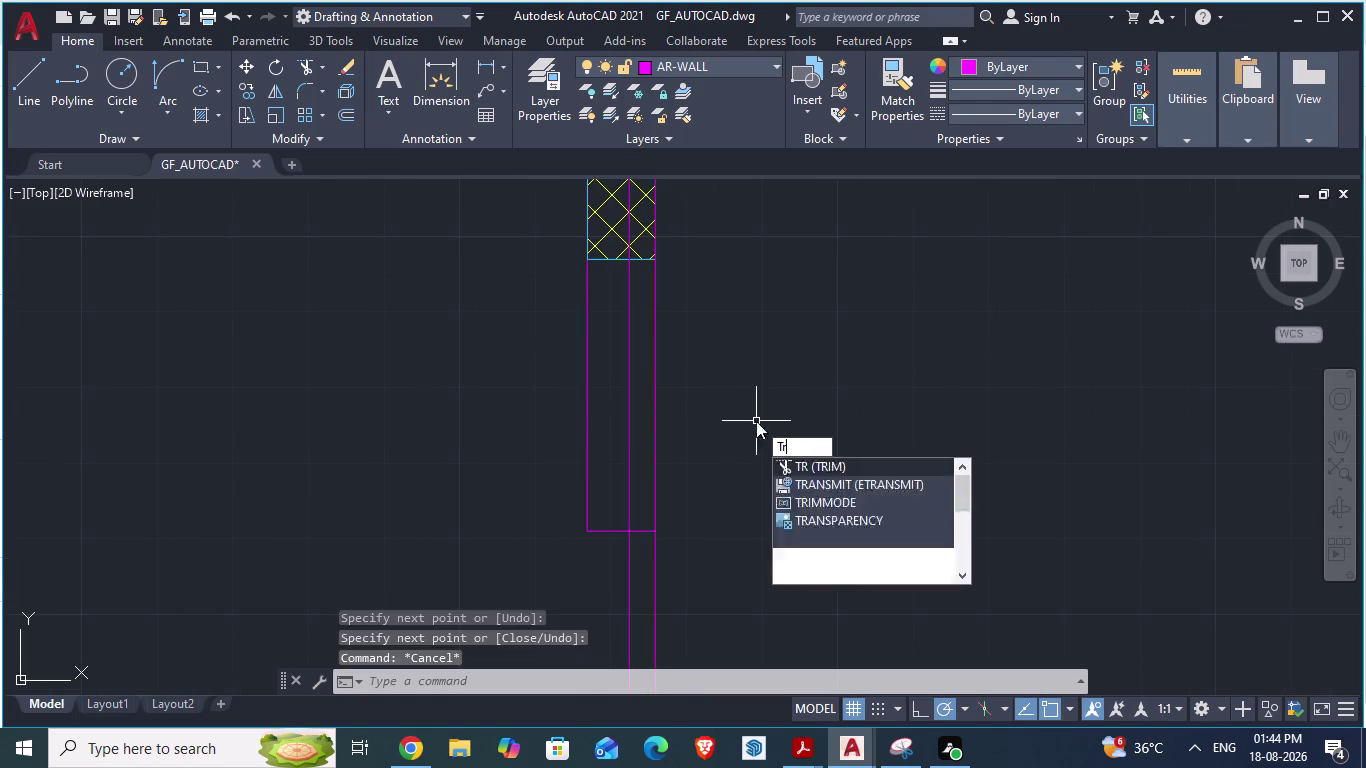
key(Return)
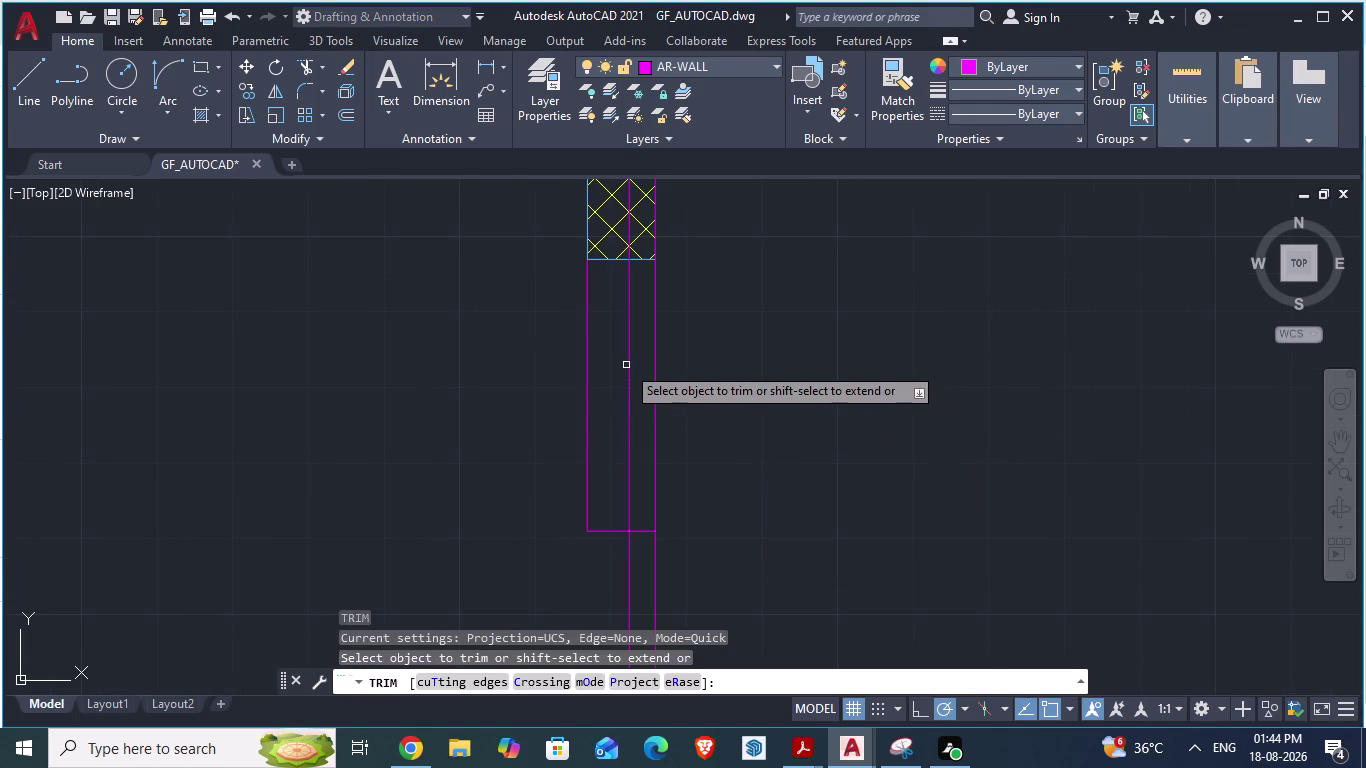
click(630, 365)
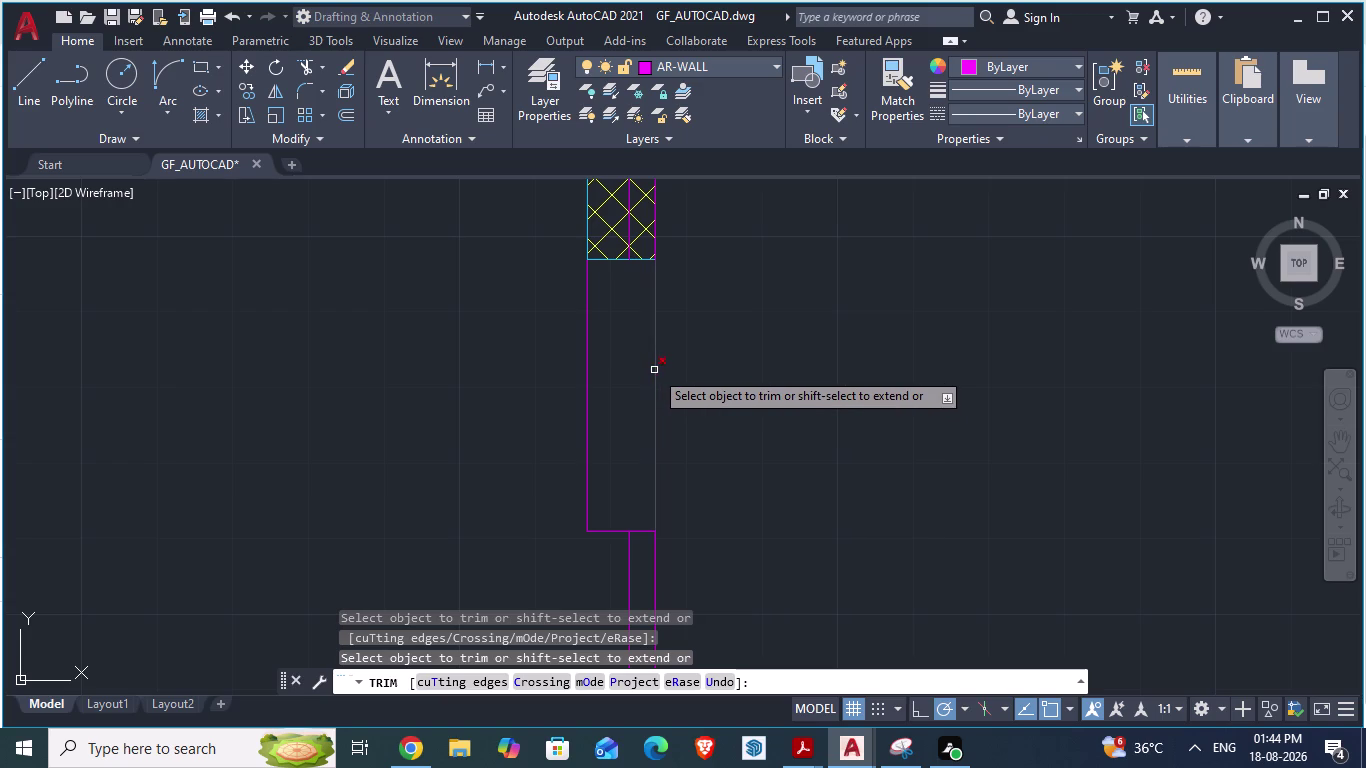
click(654, 370)
click(585, 355)
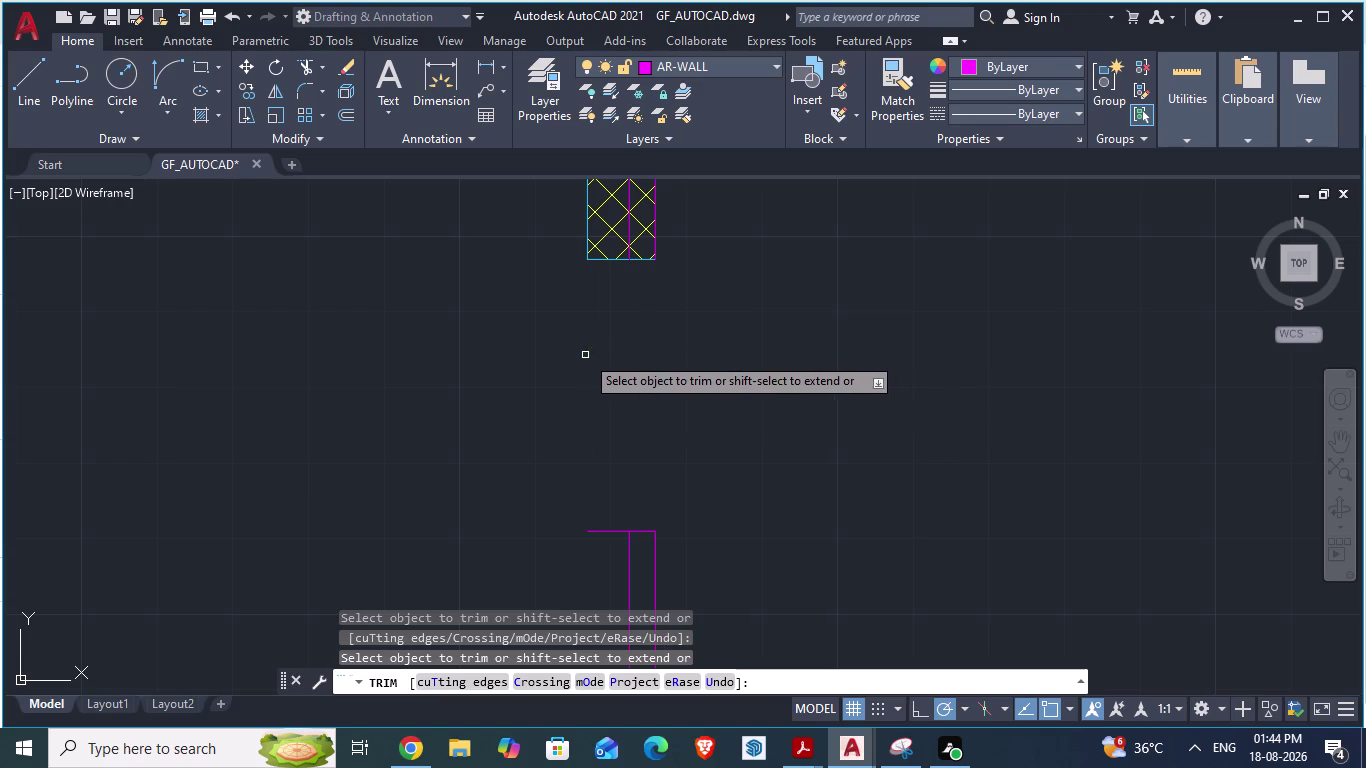
click(594, 532)
scroll(down, 3)
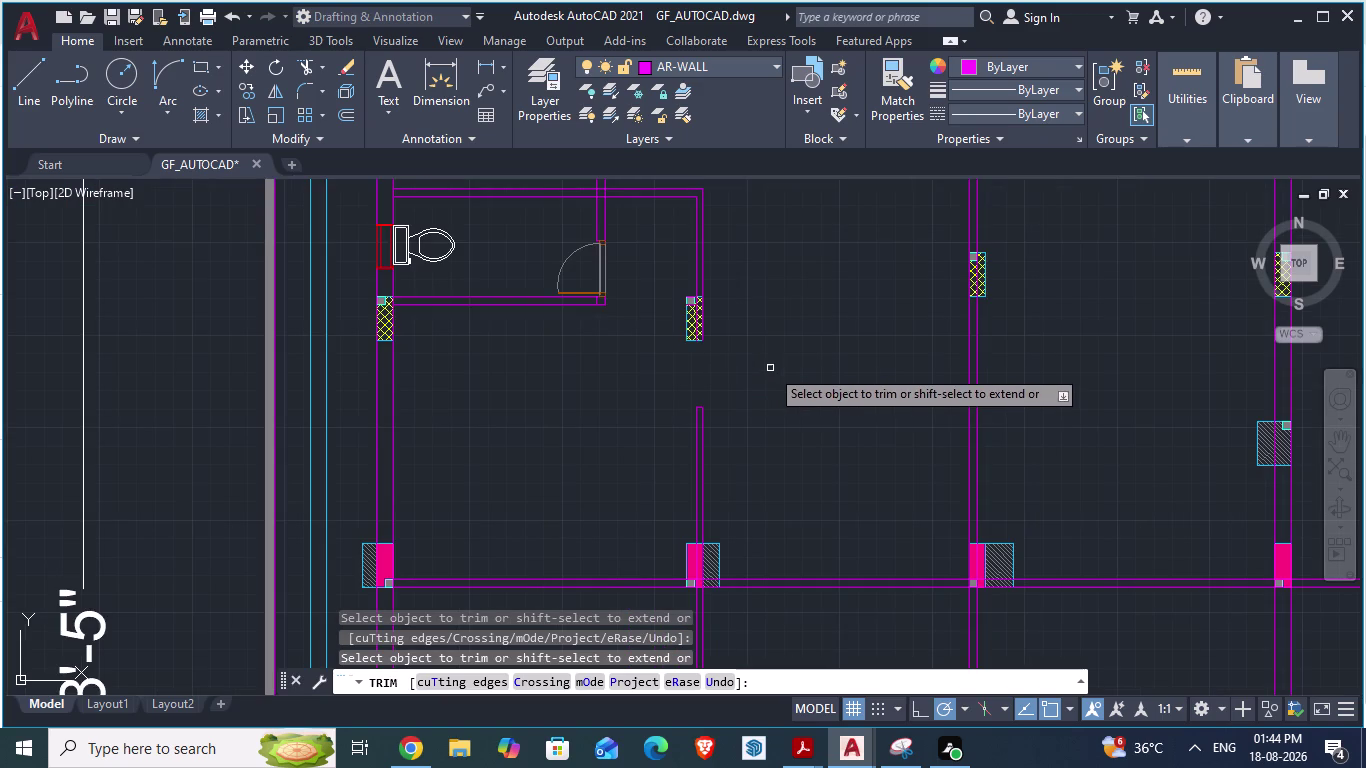
key(ctrl+s)
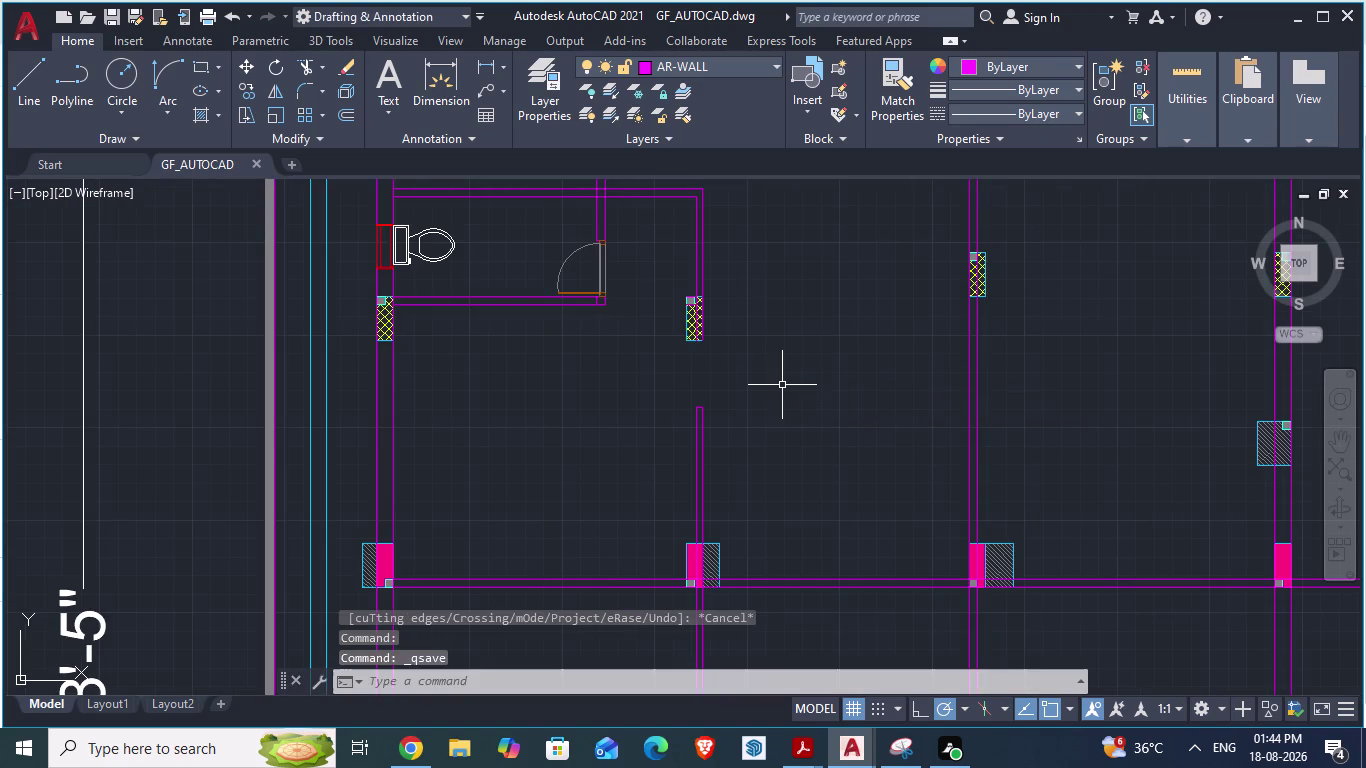
key(alt+Tab)
Cancel the unfinished measurement and switch between the reference and ground-floor drawings.
scroll(down, 3)
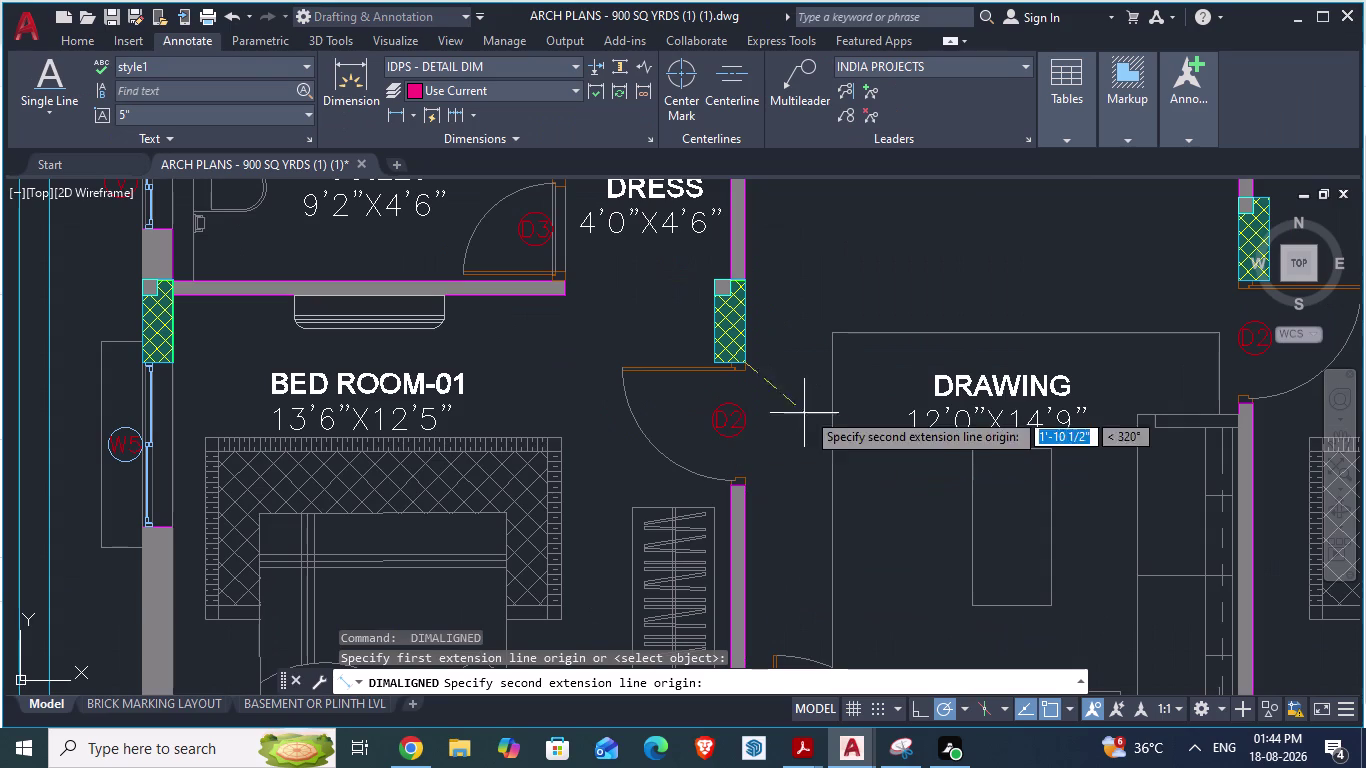
key(Escape)
scroll(down, 3)
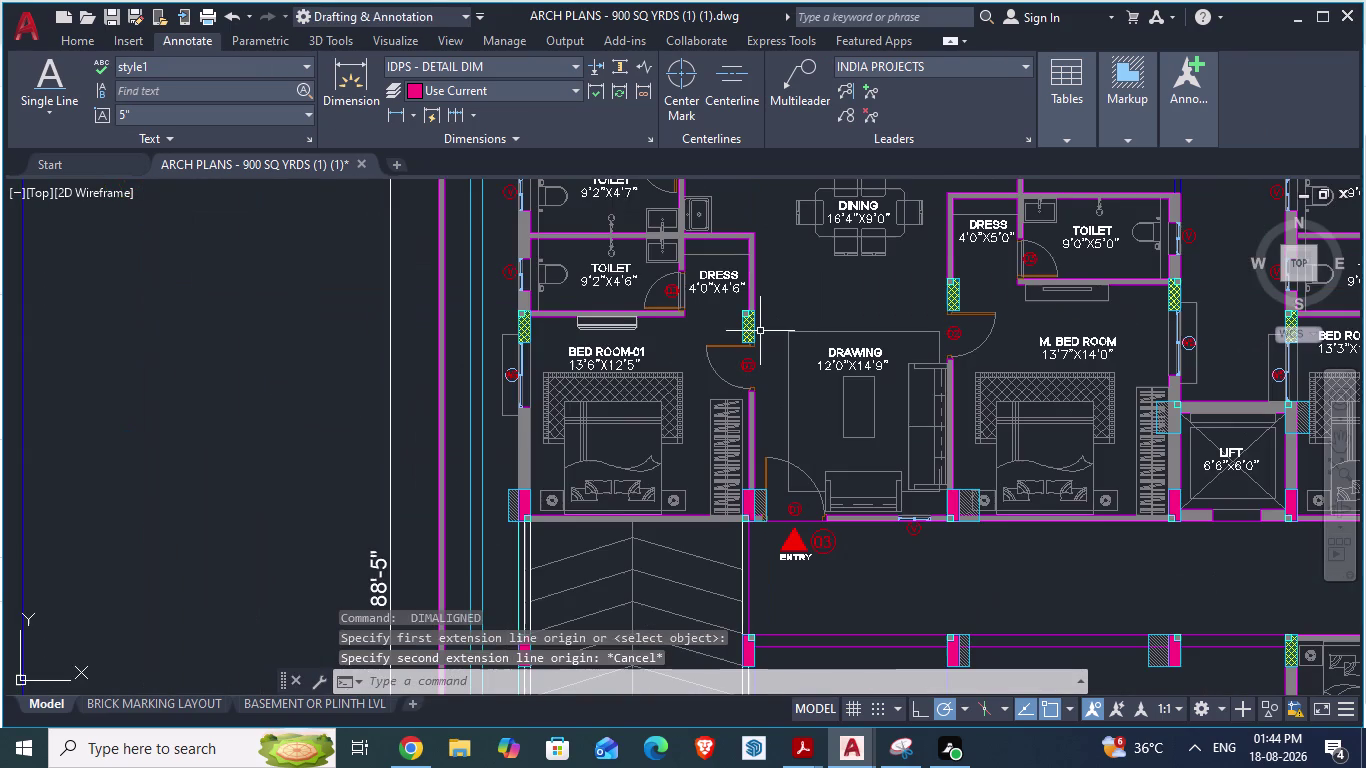
key(alt+Tab)
key(alt+Tab)
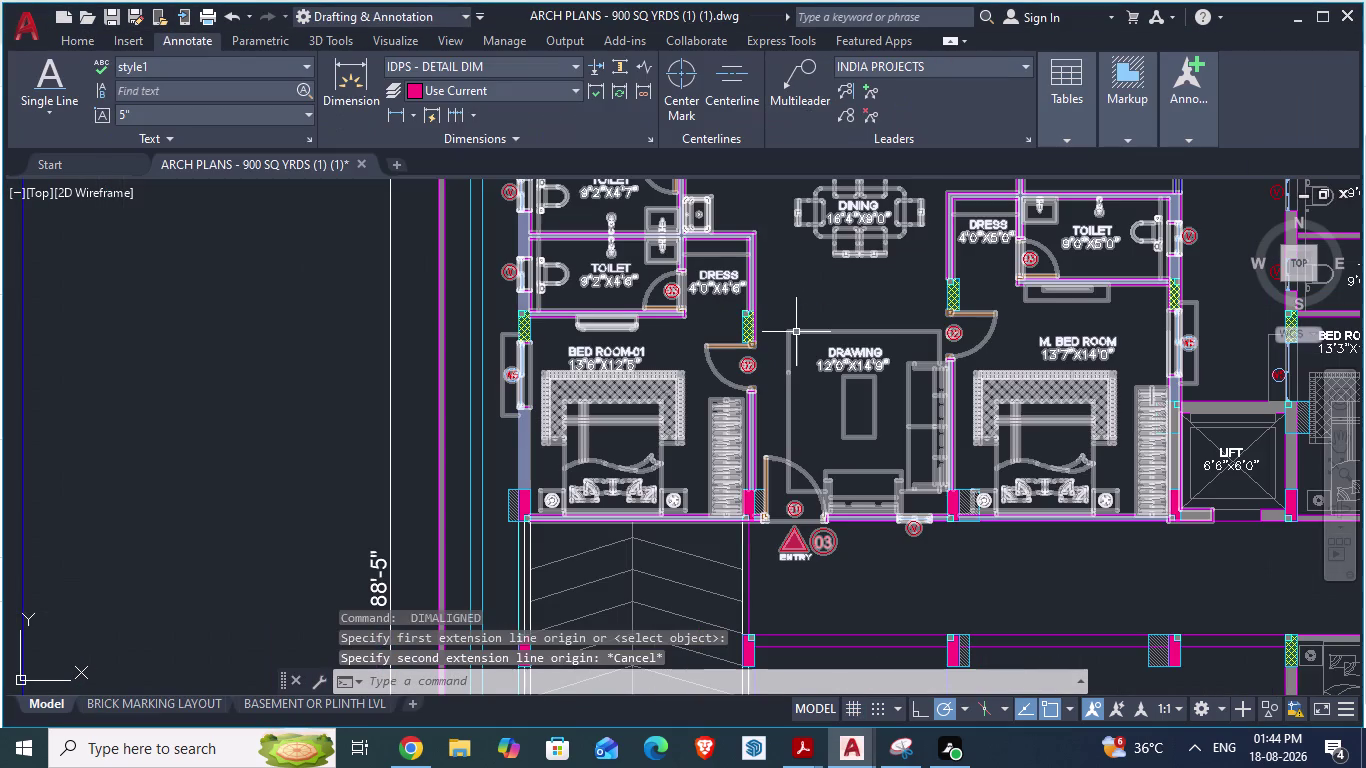
key(alt+Tab)
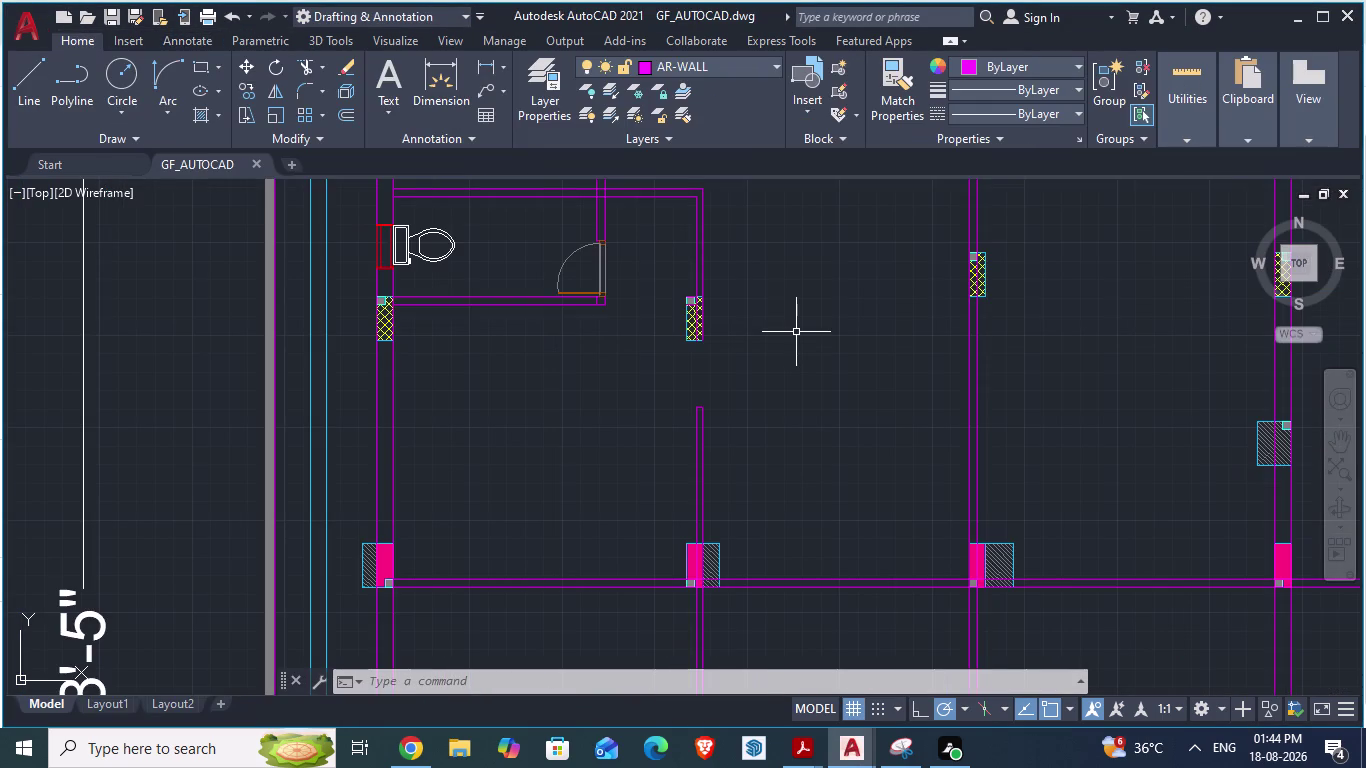
key(alt+Tab)
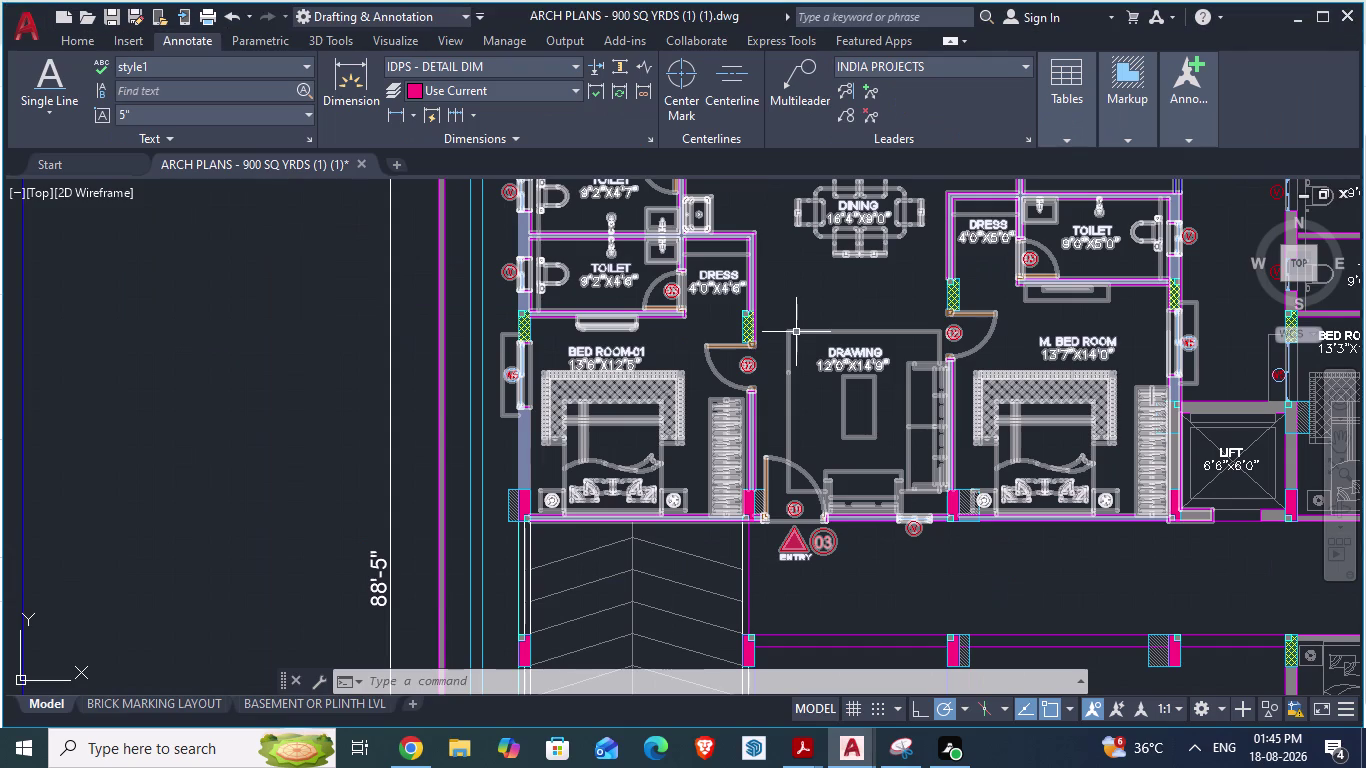
Measure Bed Room-01 window W5 (4'-0"), cancel, and return to GF_AUTOCAD.dwg.
key(Escape)
scroll(up, 3)
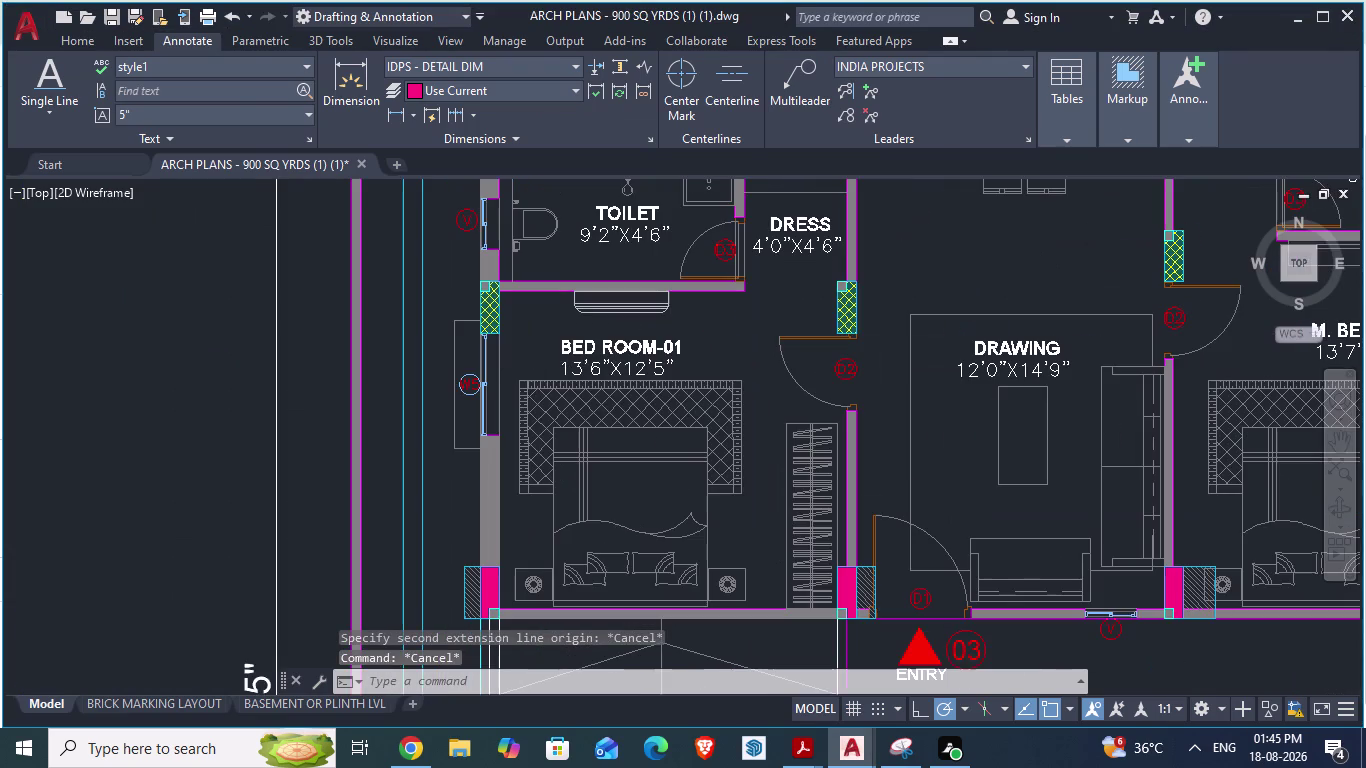
key(space)
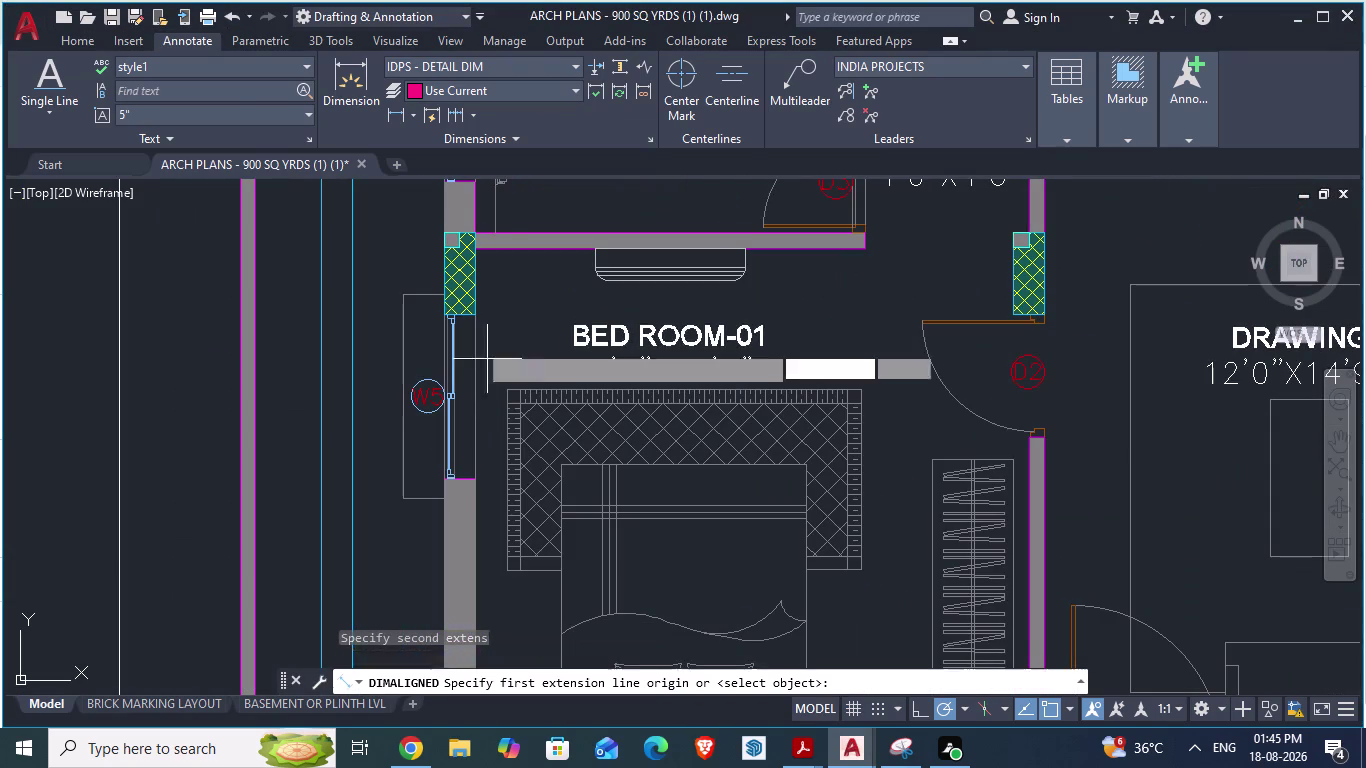
click(475, 317)
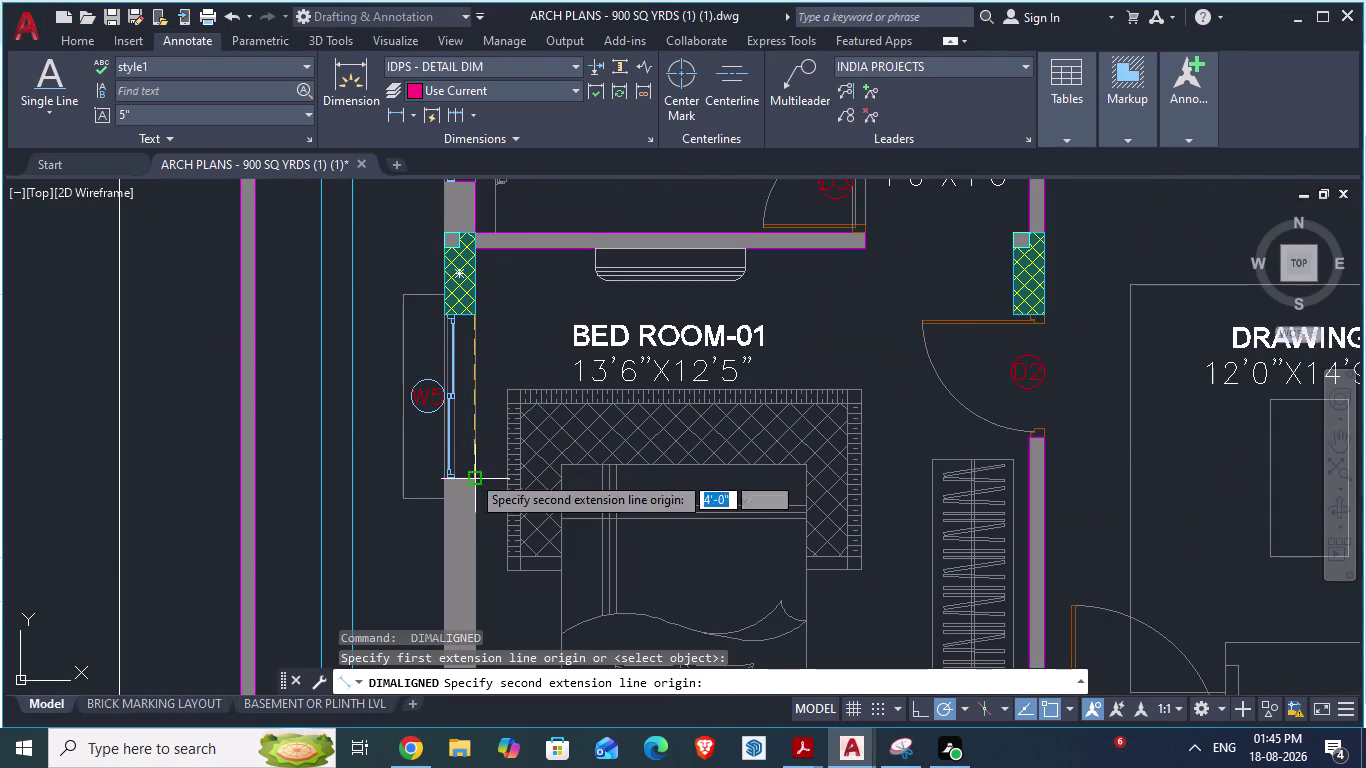
key(Escape)
scroll(down, 3)
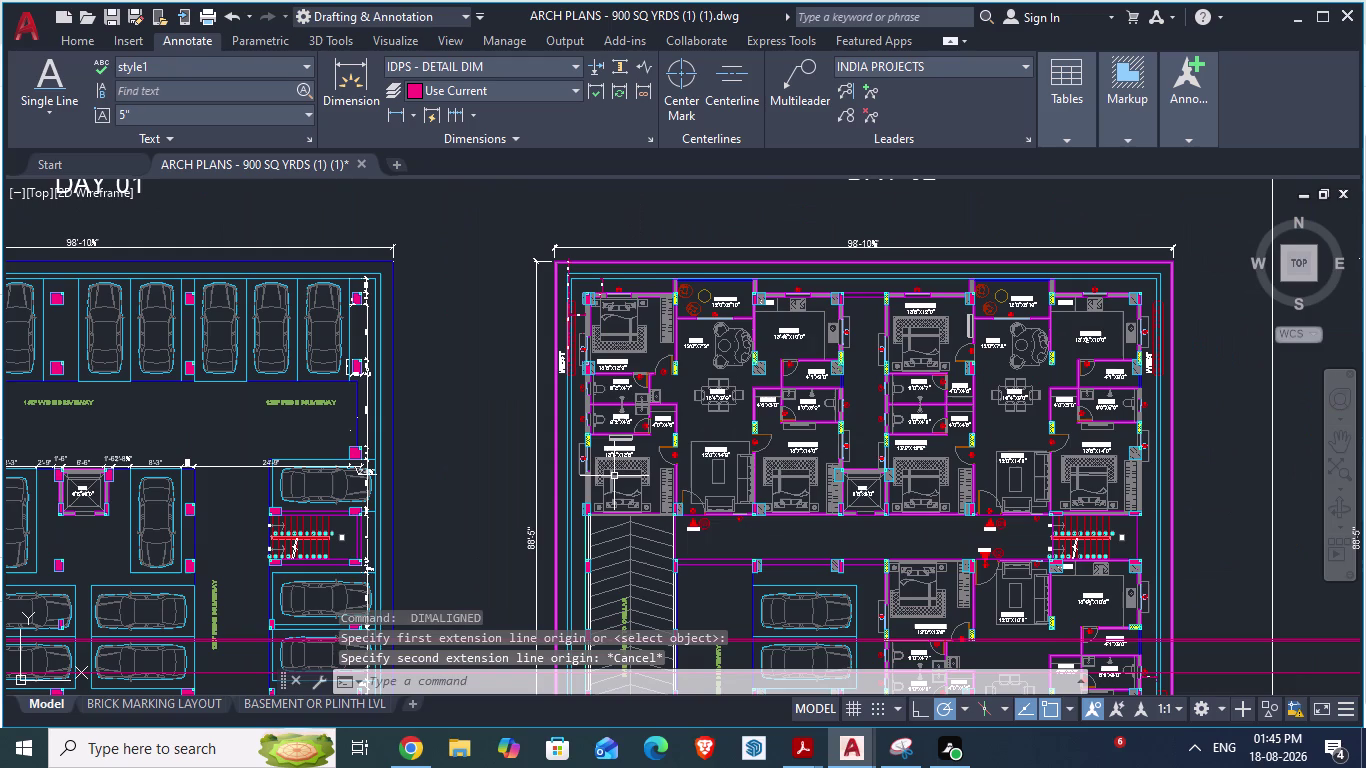
key(alt+Tab)
scroll(down, 3)
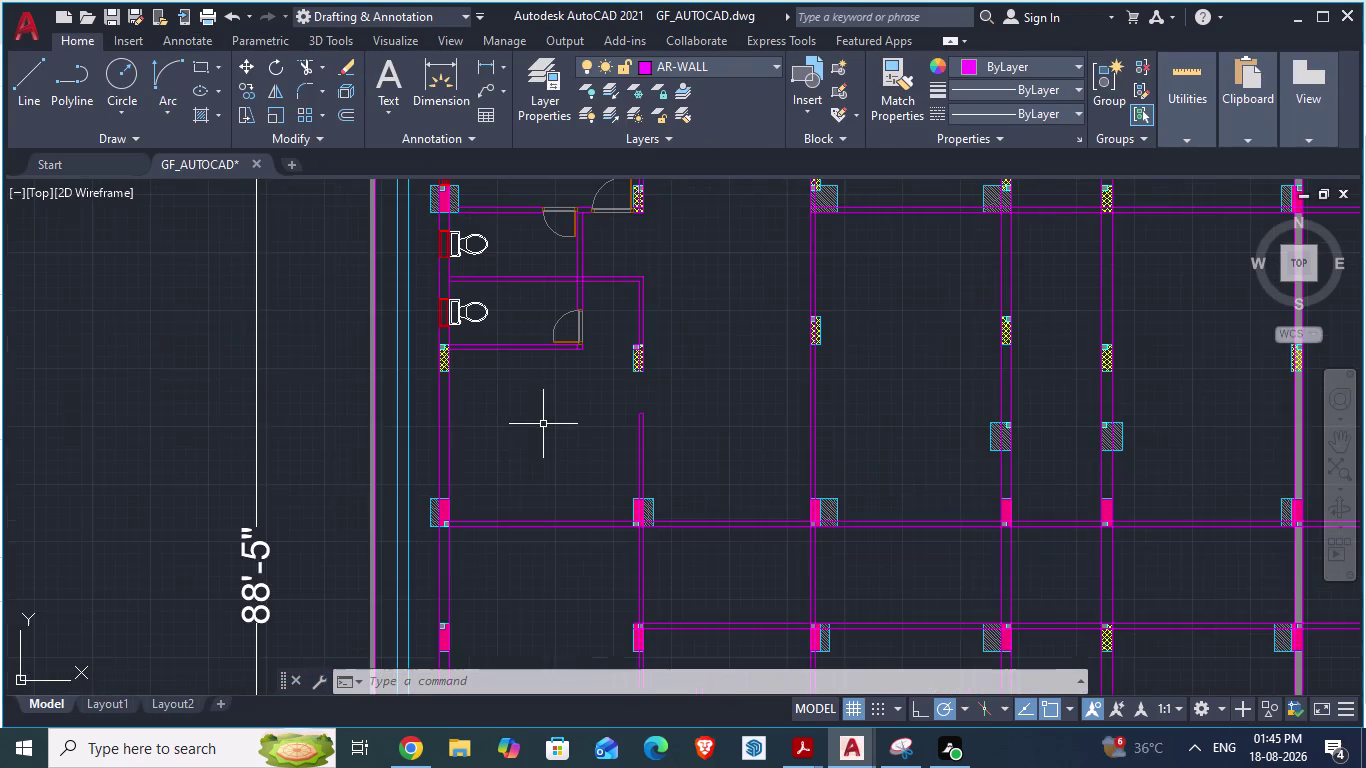
Copy the window on the left wall and paste it into the plan.
scroll(down, 3)
scroll(up, 3)
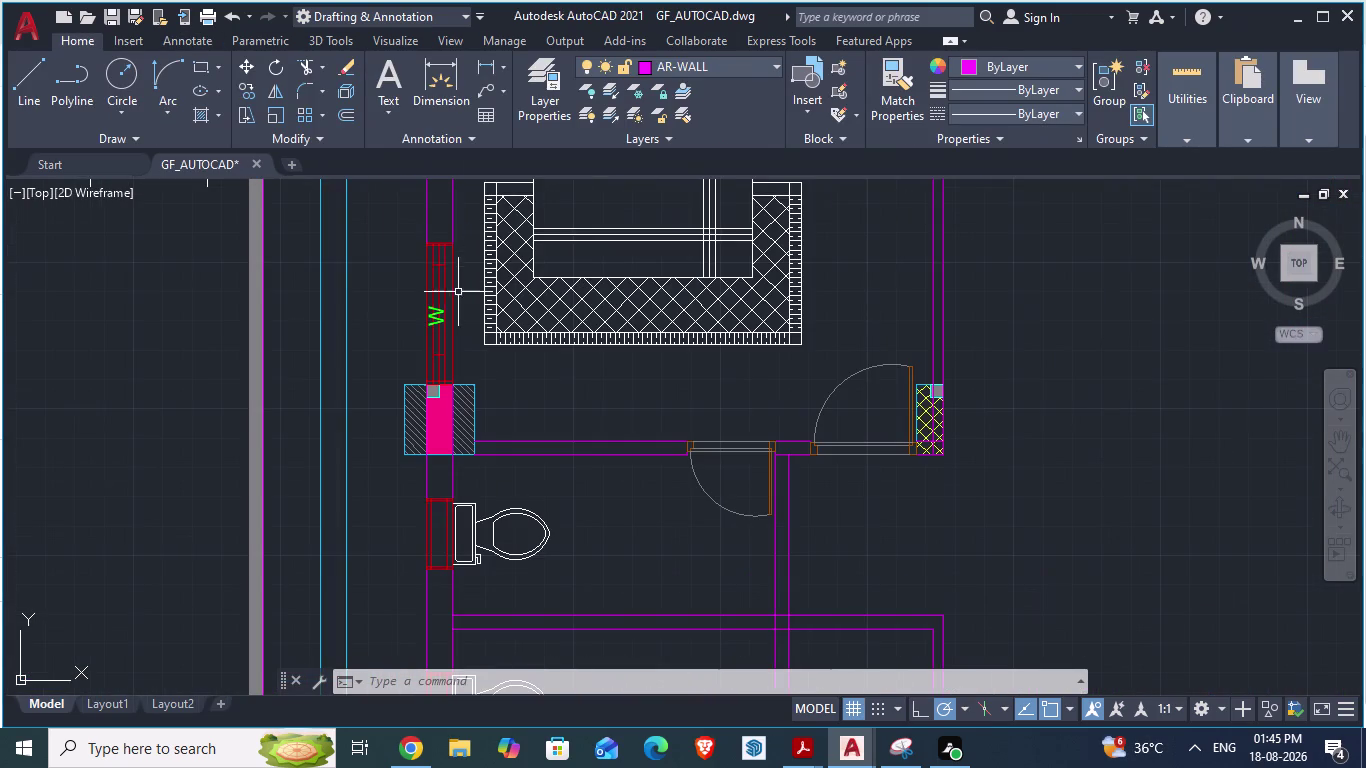
click(441, 299)
key(ctrl+c)
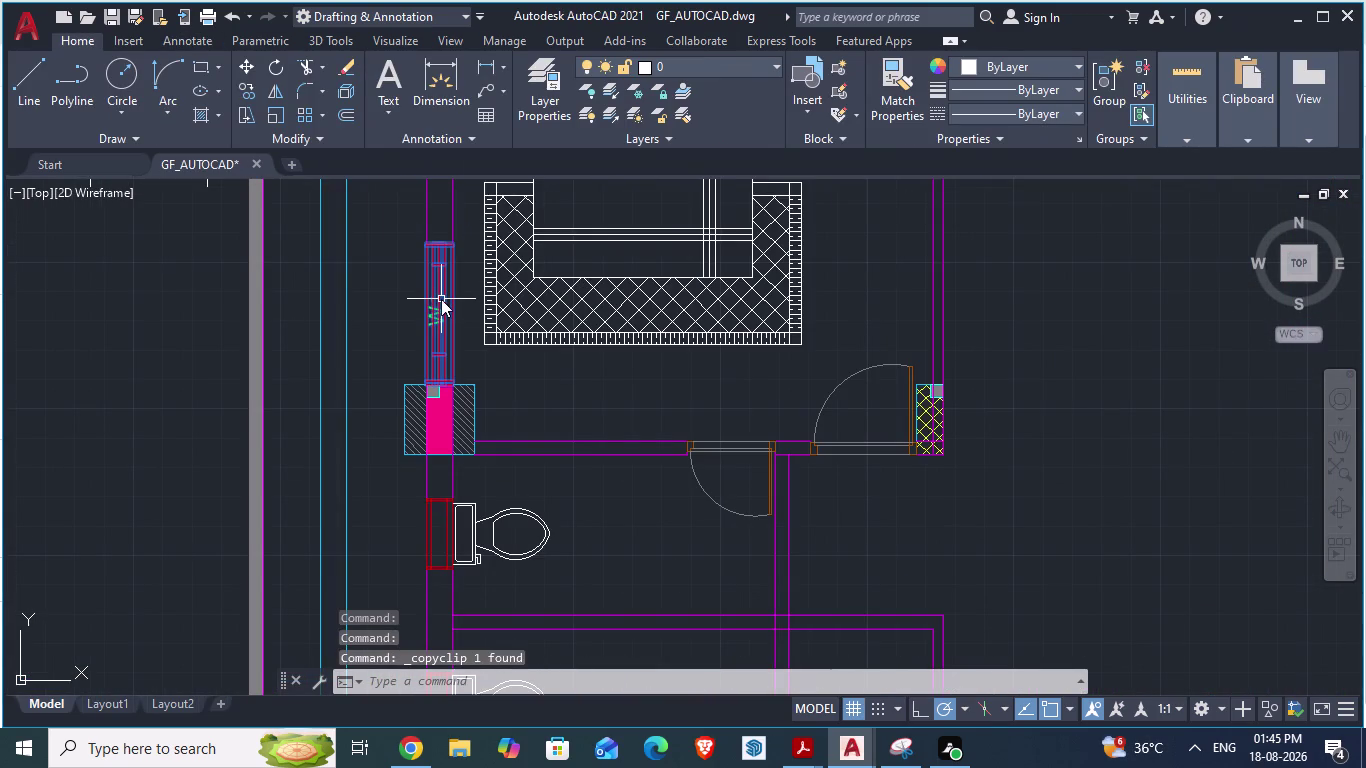
key(ctrl+v)
Zoom in and place the pasted window on the column's top corner.
scroll(down, 3)
scroll(up, 3)
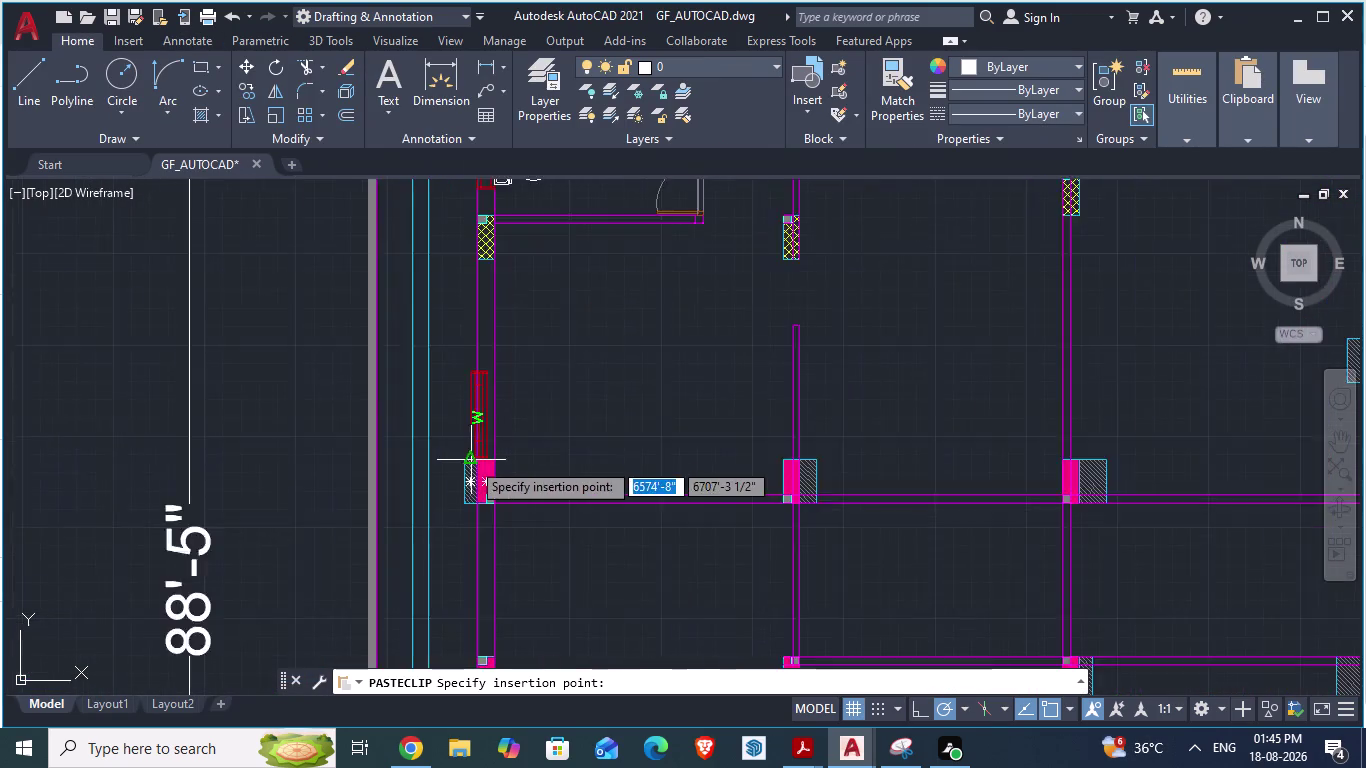
scroll(up, 3)
scroll(down, 3)
scroll(down, 3)
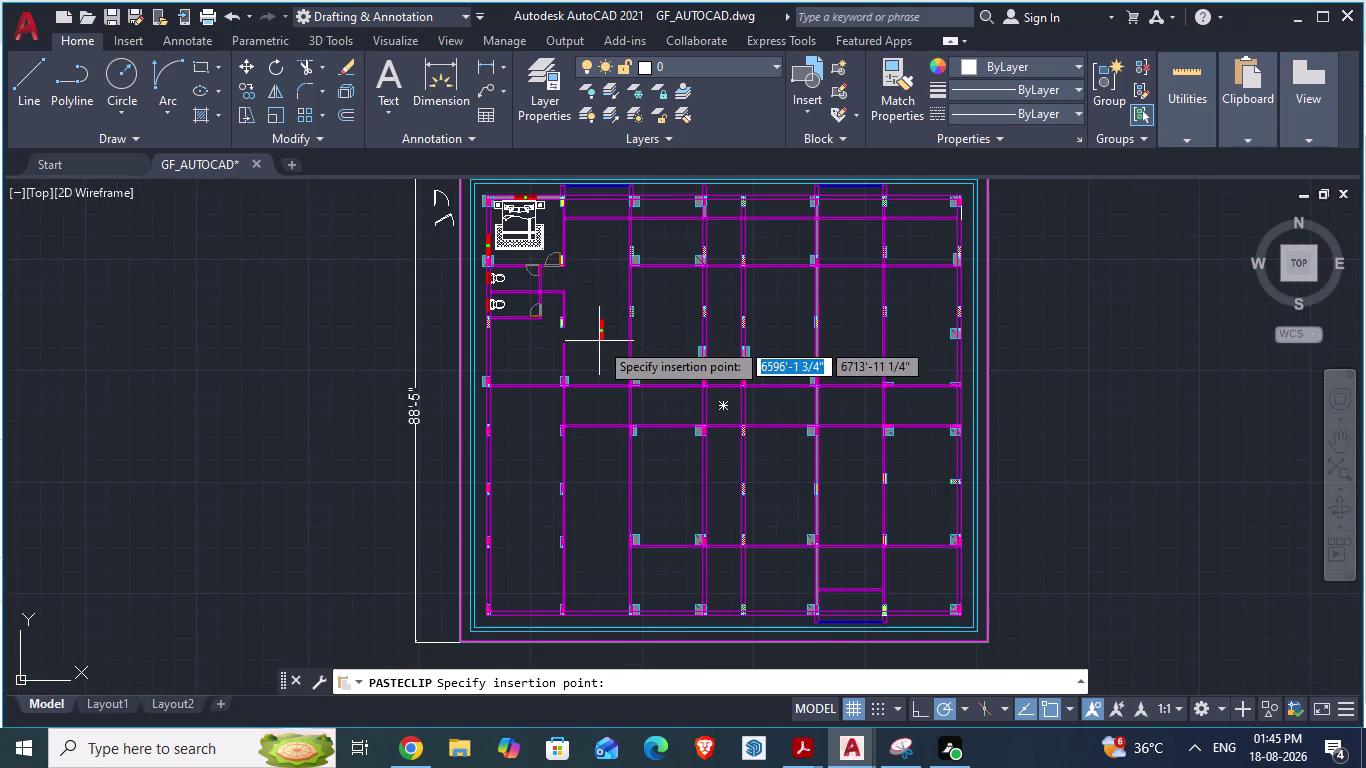
scroll(up, 3)
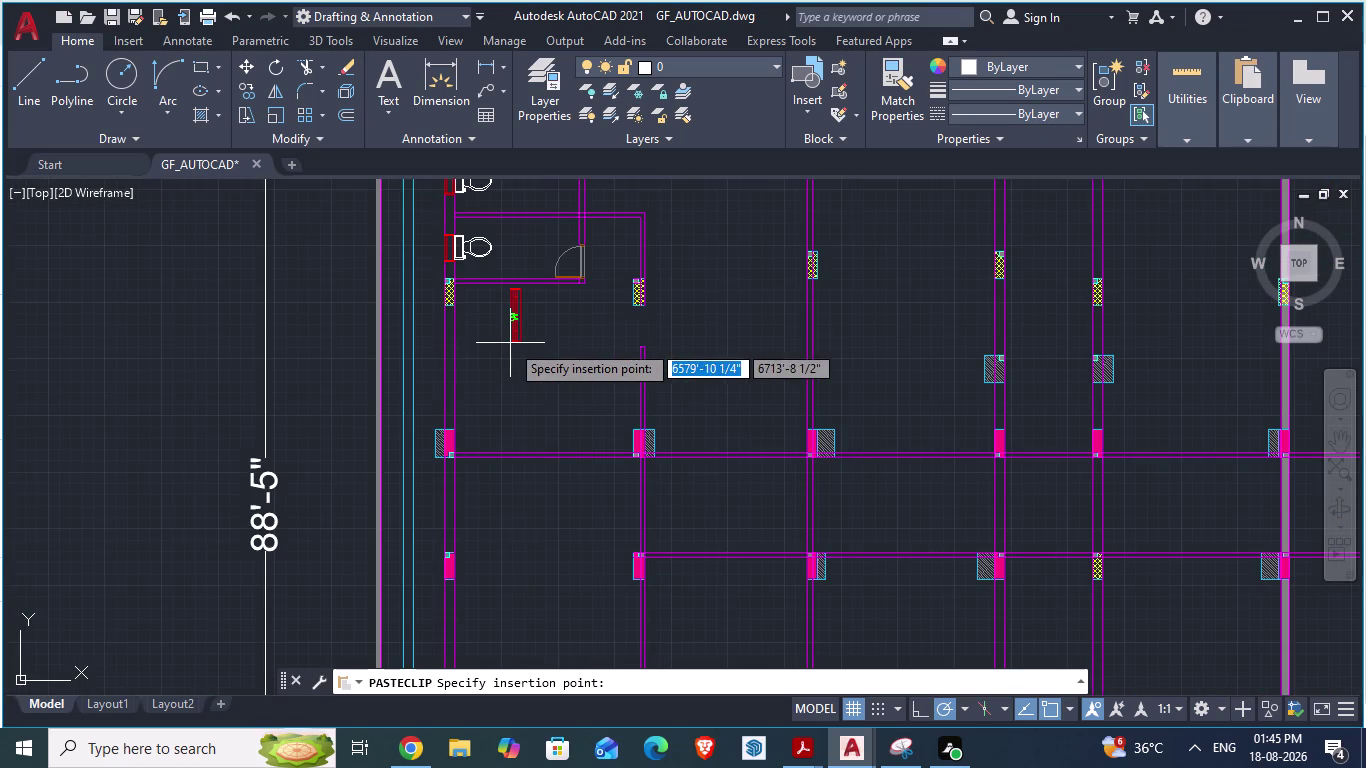
scroll(up, 3)
scroll(up, 3)
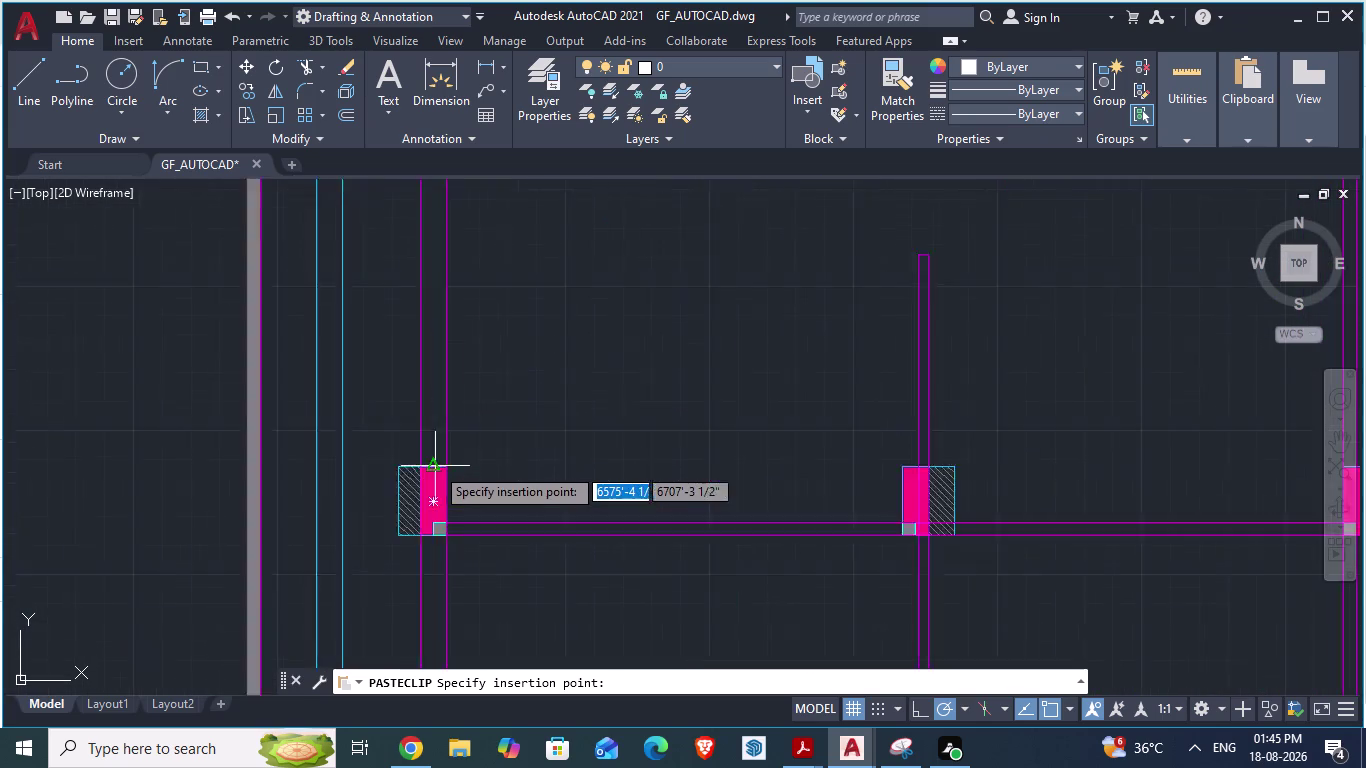
scroll(up, 3)
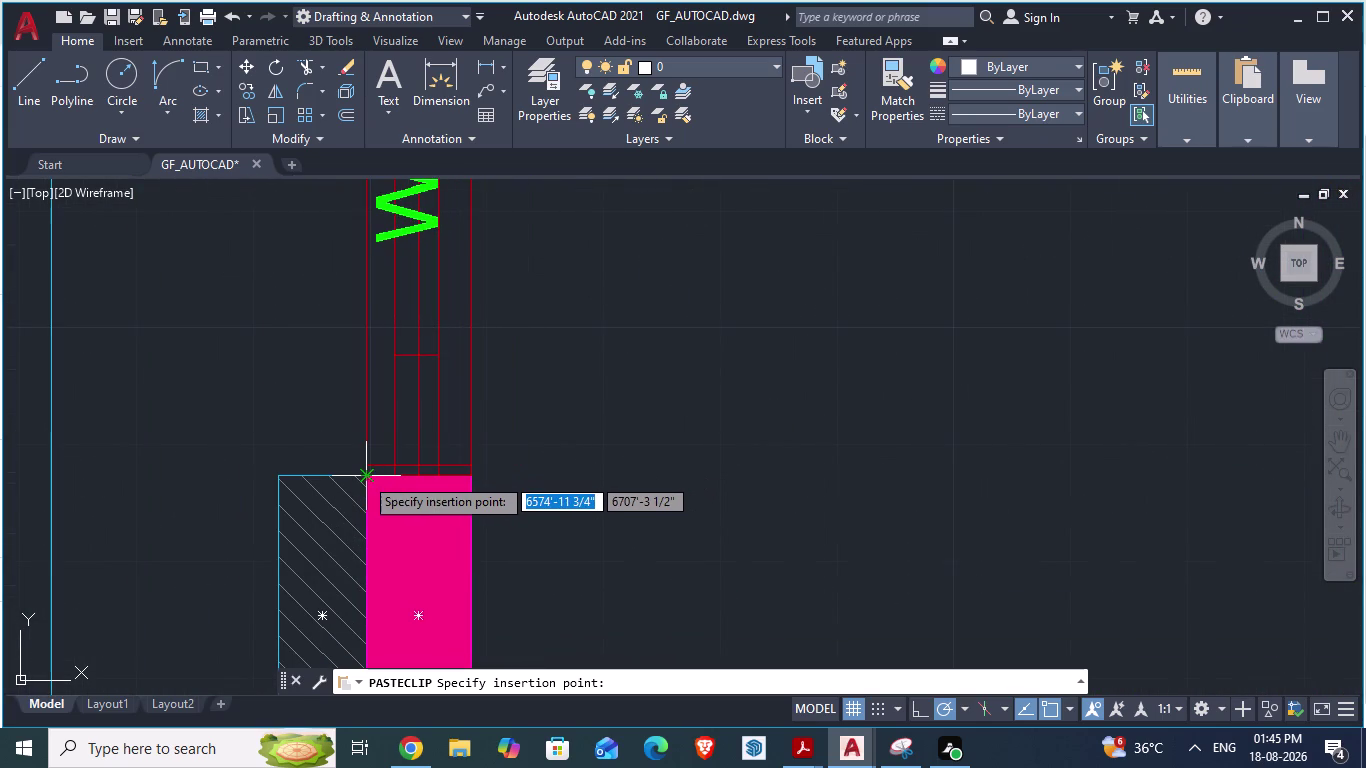
scroll(up, 3)
click(345, 491)
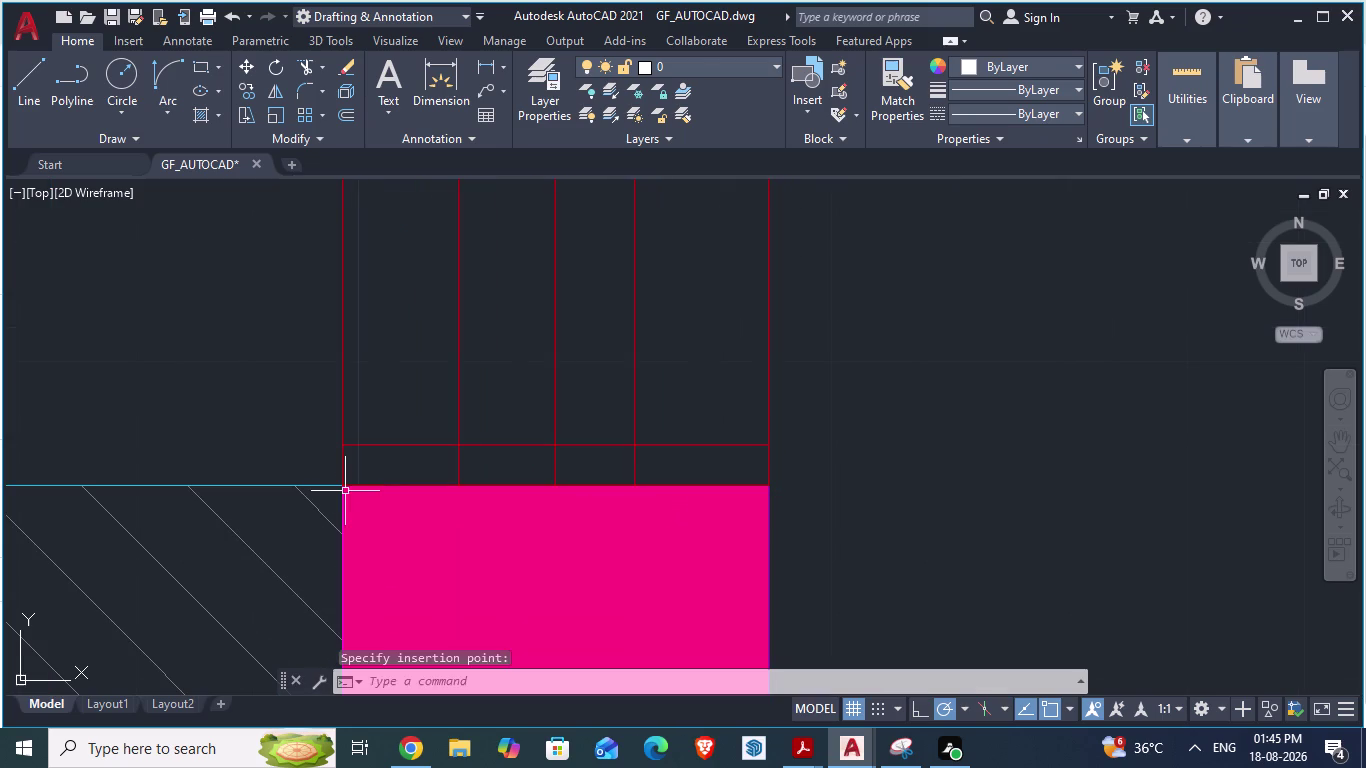
Cancel the repeated window paste and save the drawing.
key(Return)
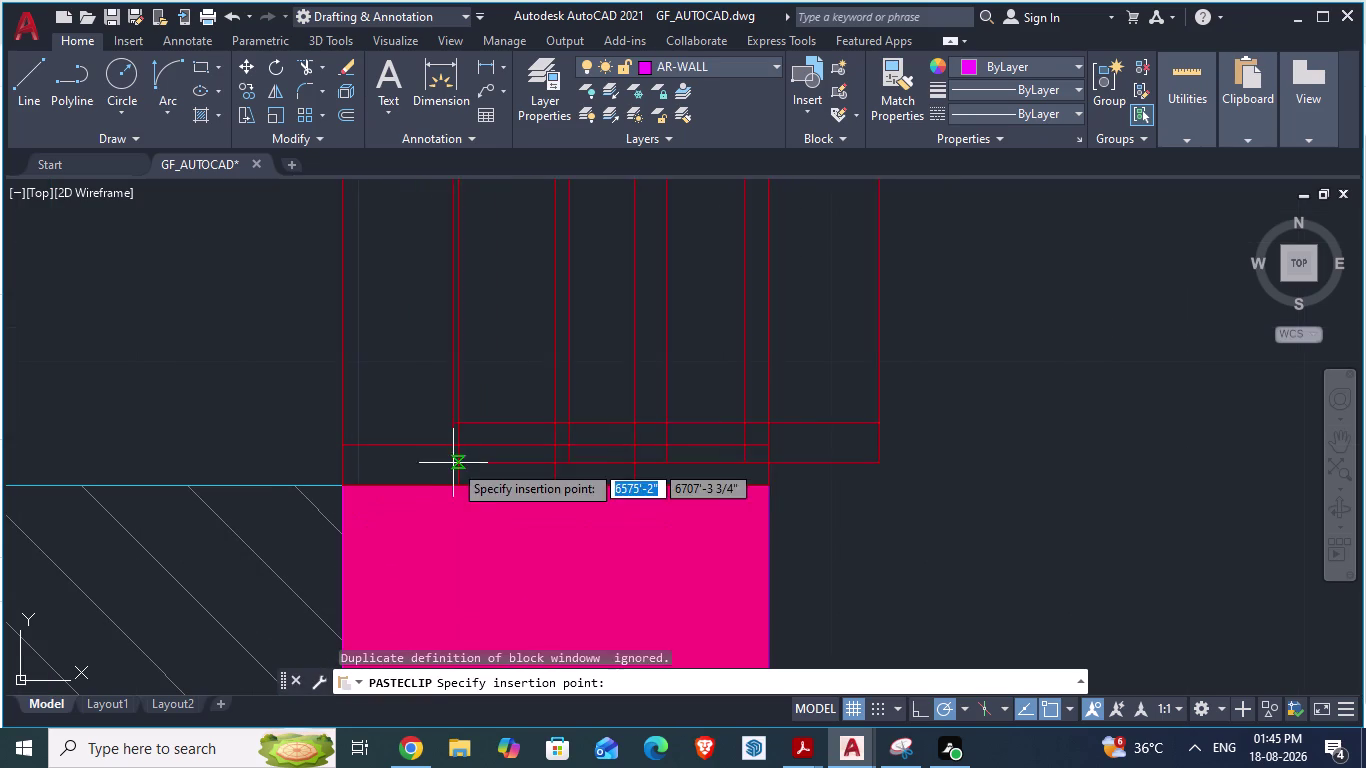
key(ctrl+z)
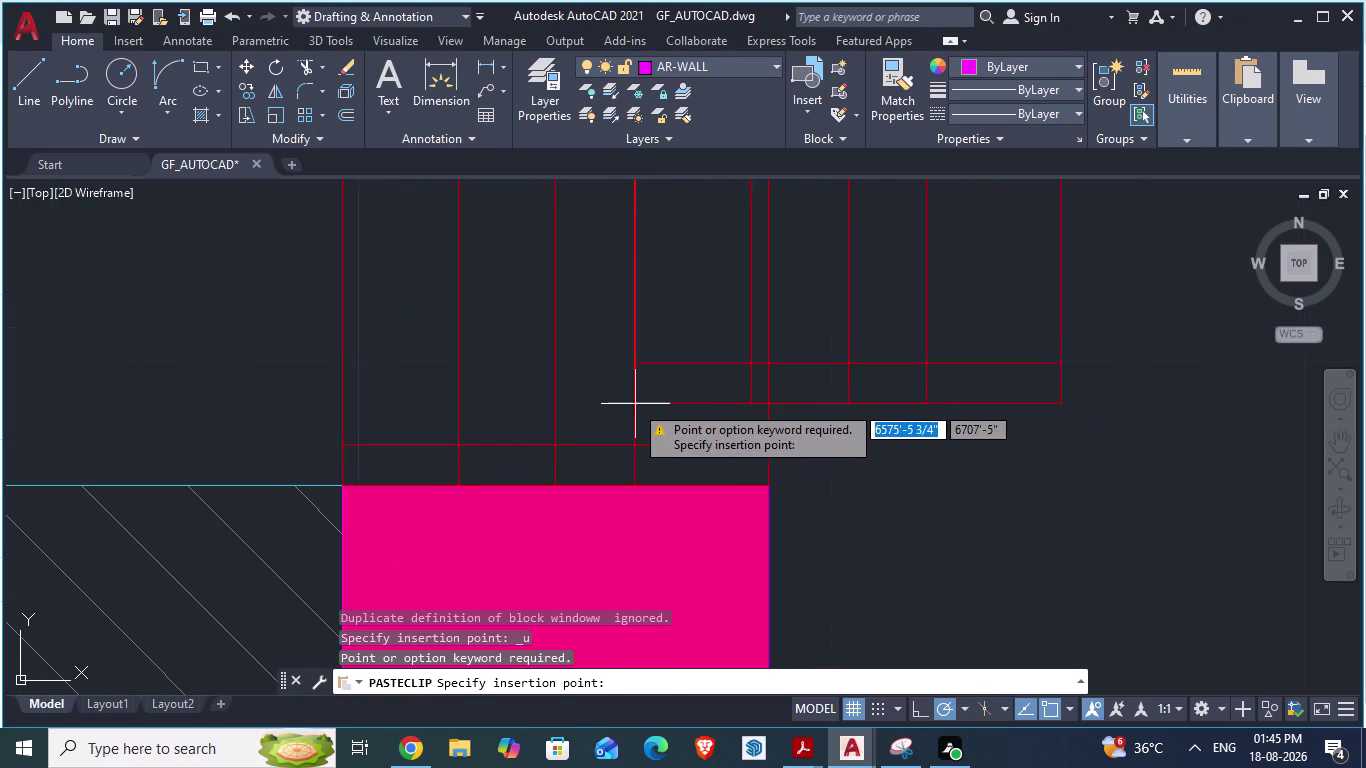
key(Escape)
scroll(down, 3)
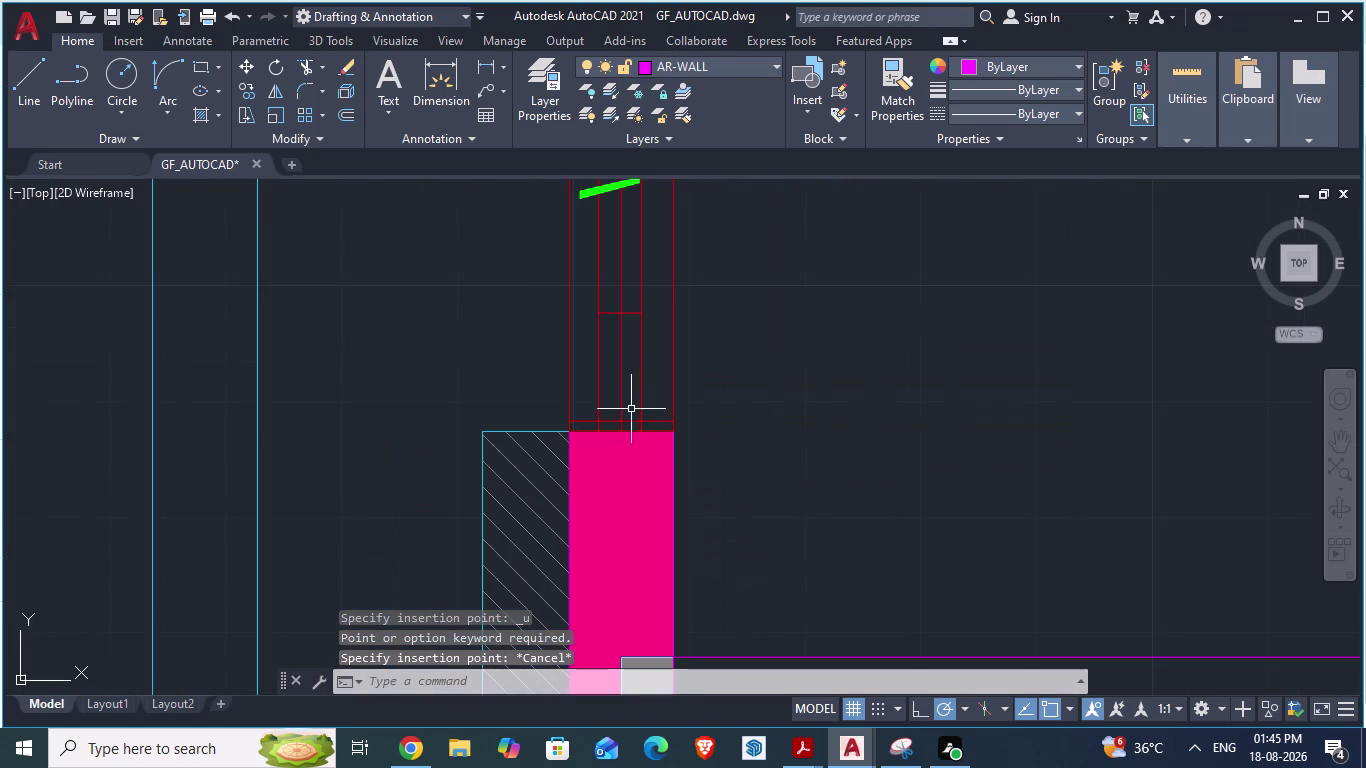
scroll(down, 3)
scroll(down, 3)
key(ctrl+s)
scroll(down, 3)
key(alt+Tab)
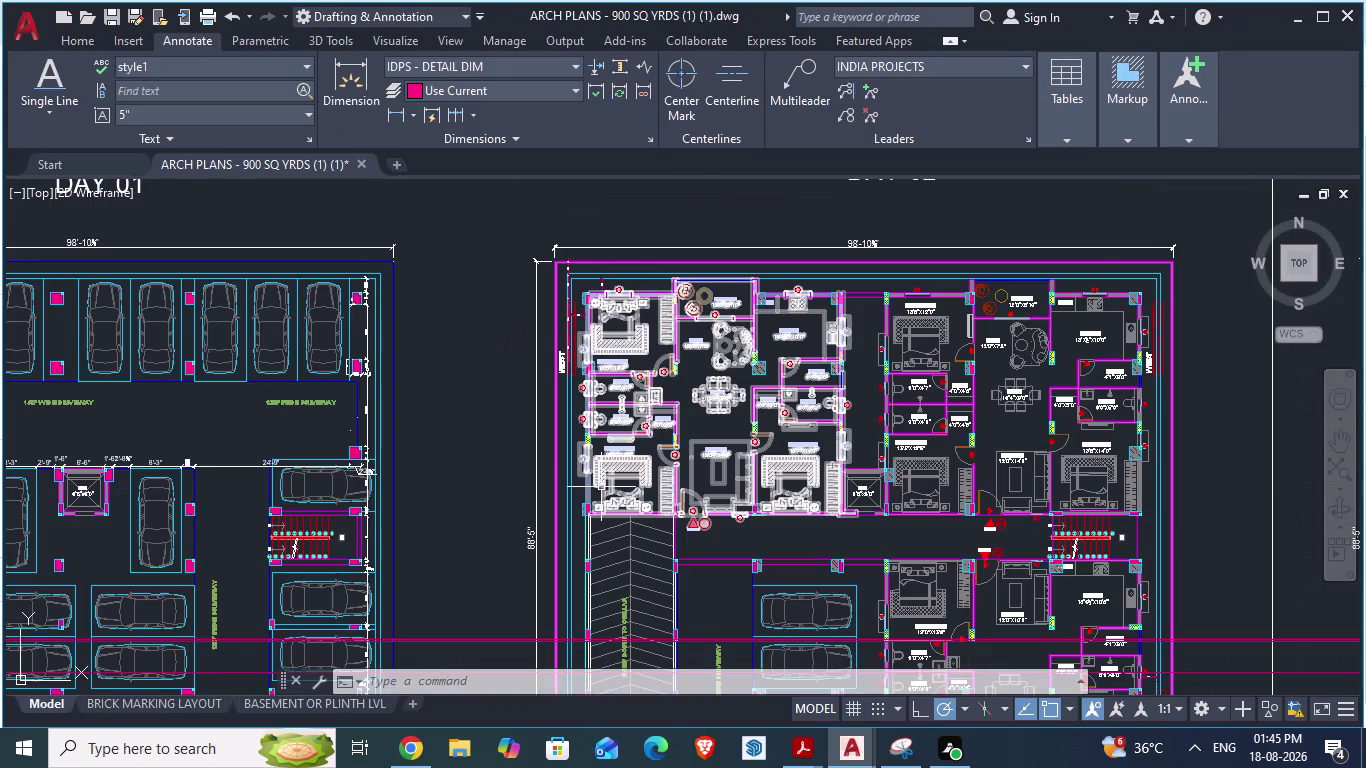
scroll(up, 3)
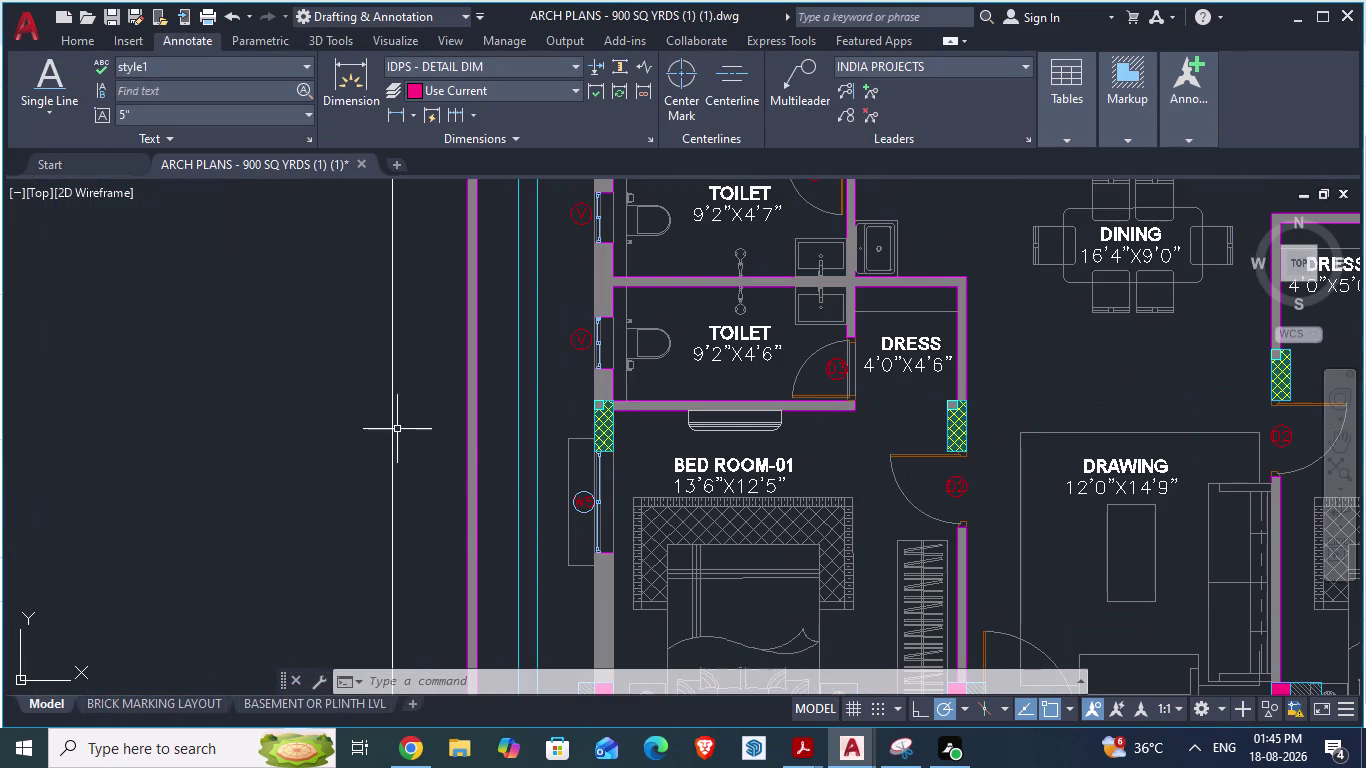
click(379, 412)
scroll(down, 3)
key(Escape)
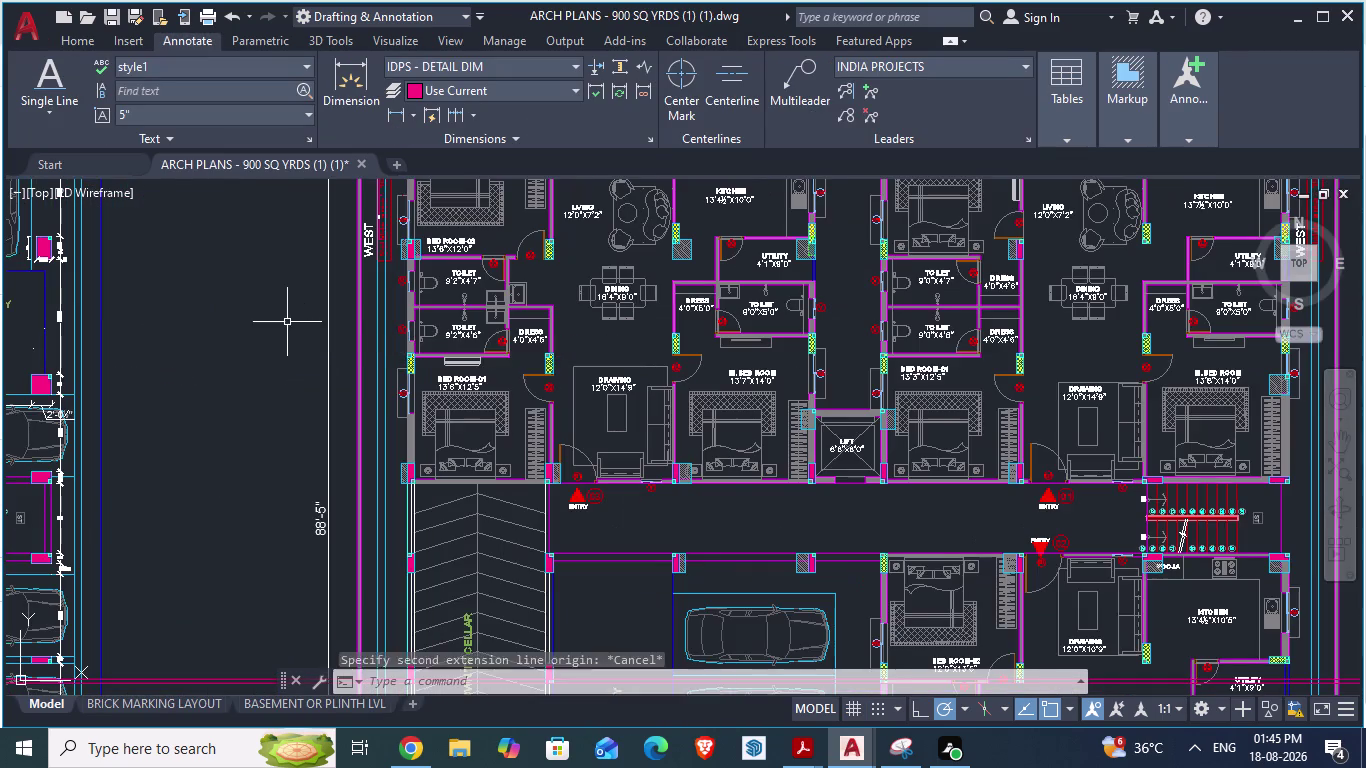
scroll(down, 3)
scroll(up, 3)
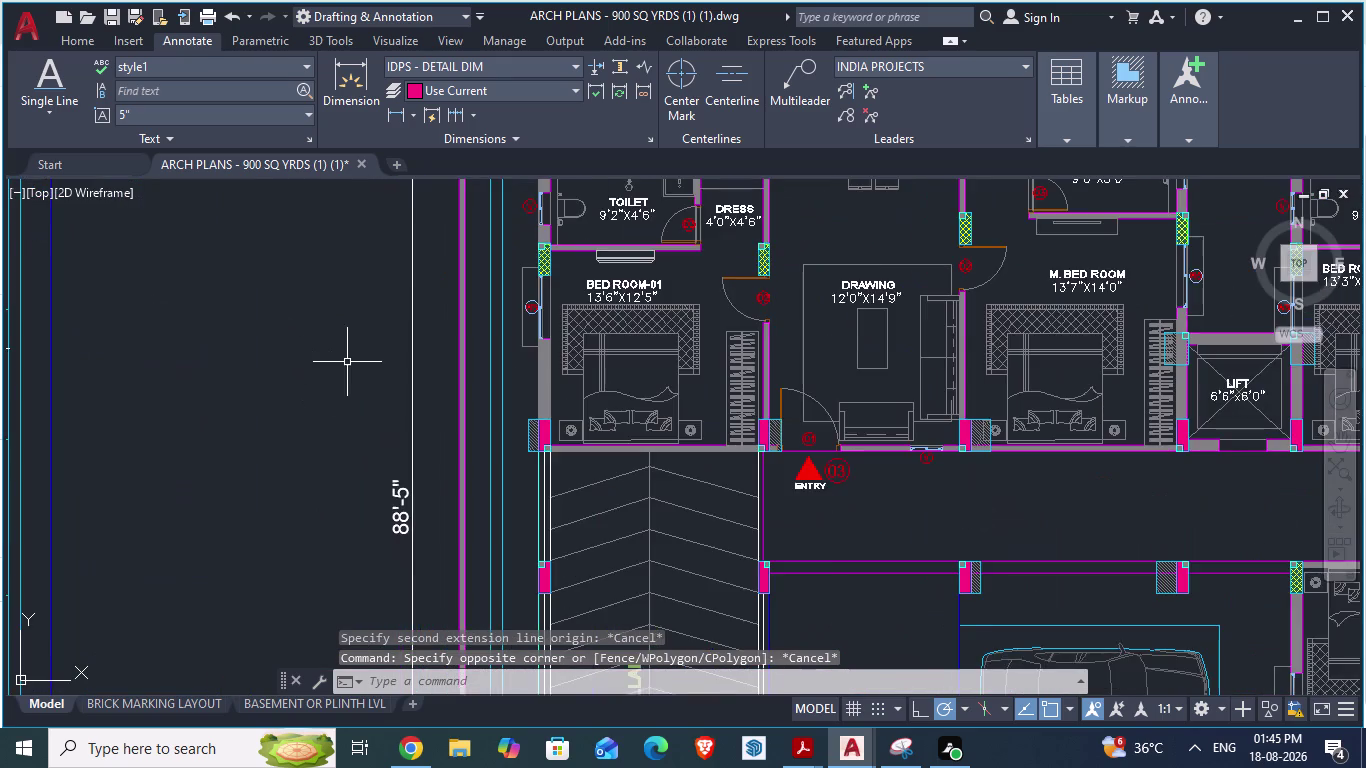
scroll(up, 3)
scroll(down, 3)
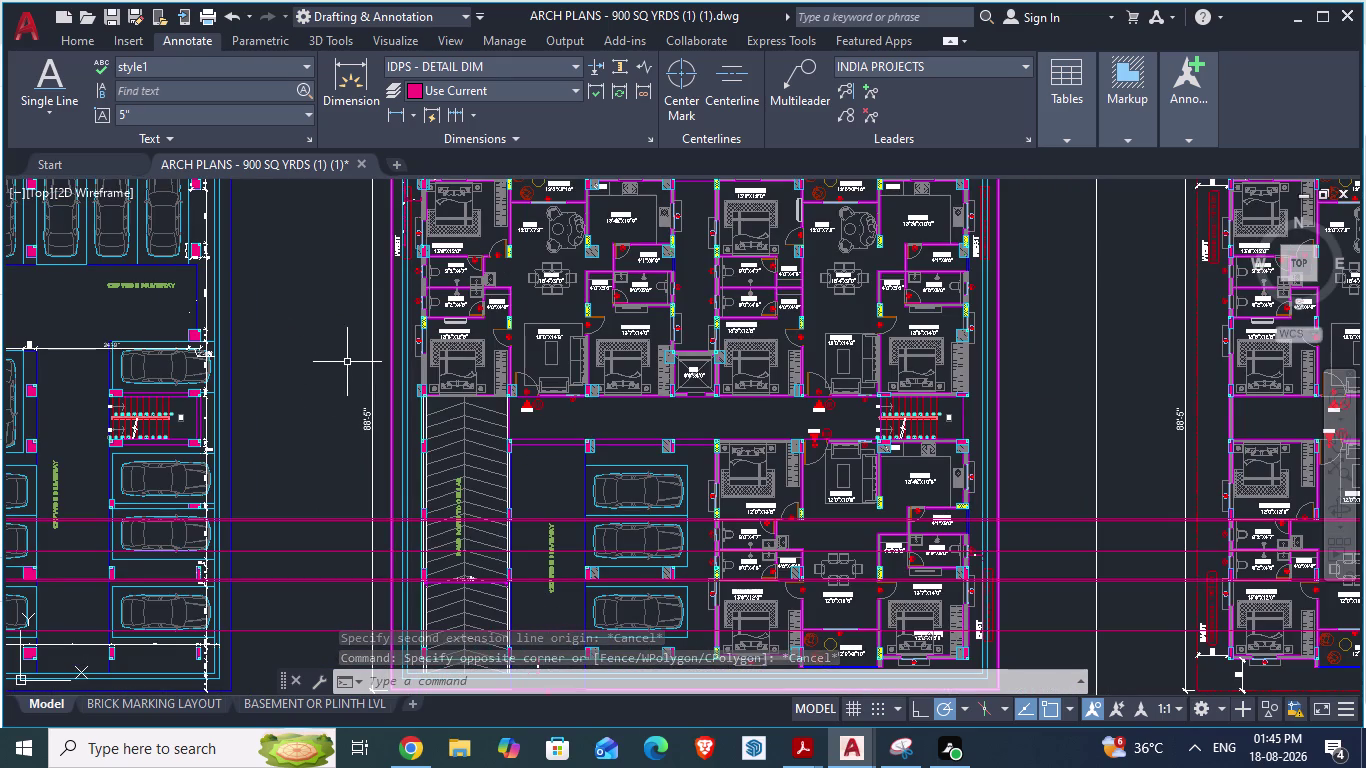
scroll(up, 3)
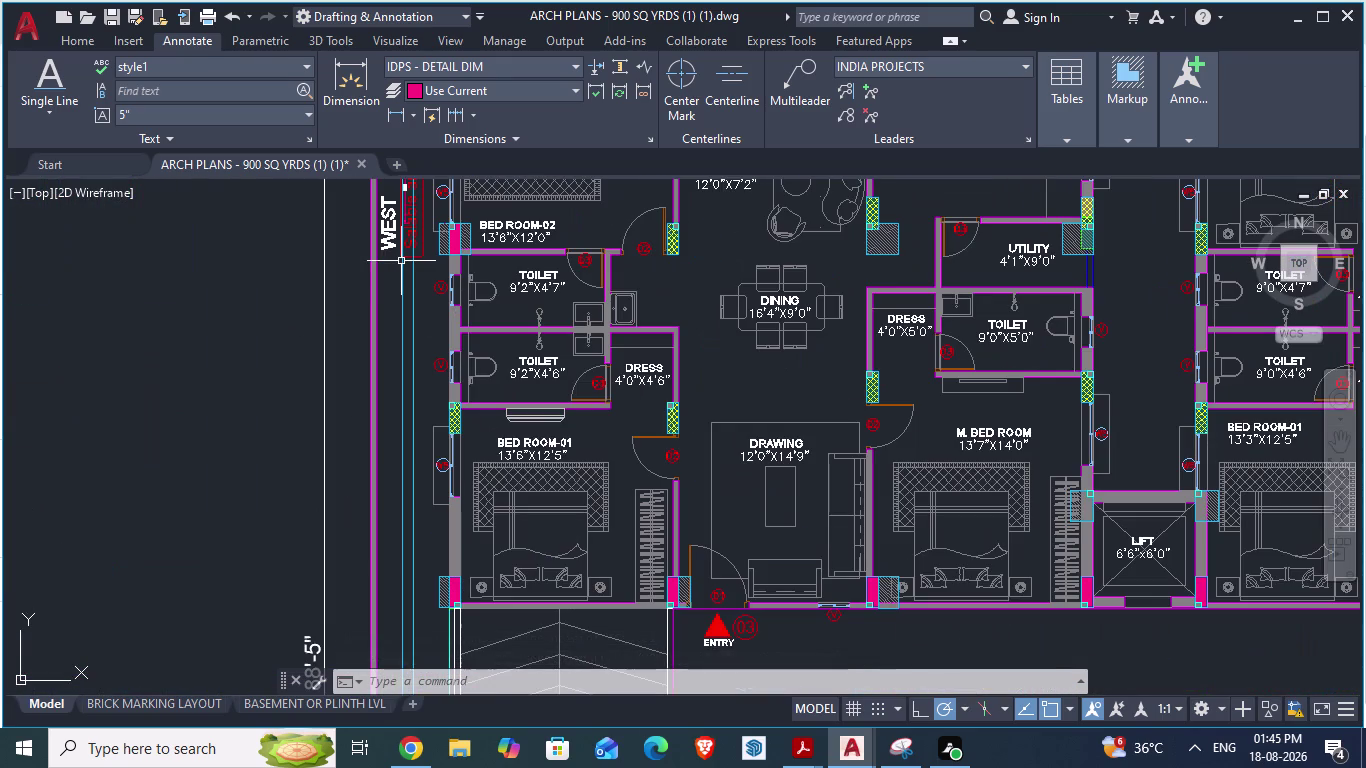
scroll(up, 3)
scroll(up, 3)
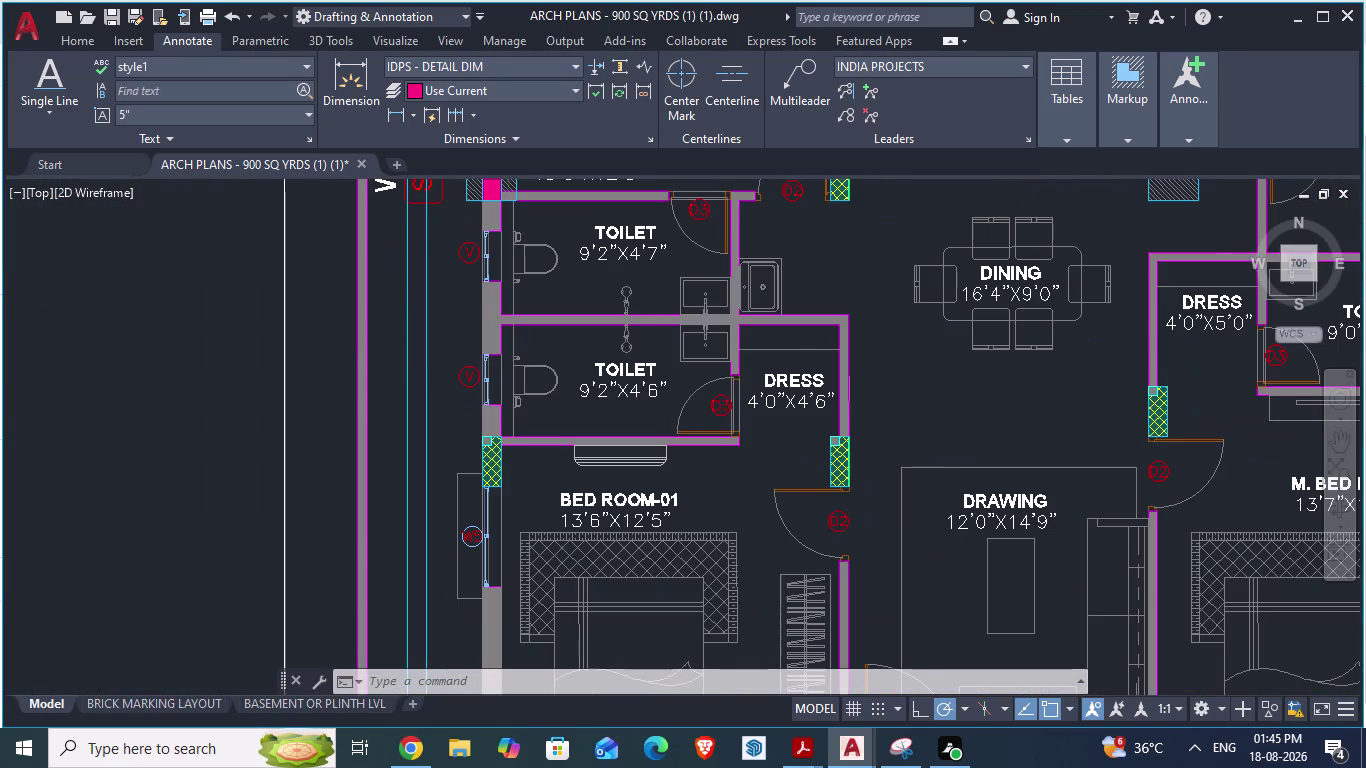
key(alt+Tab)
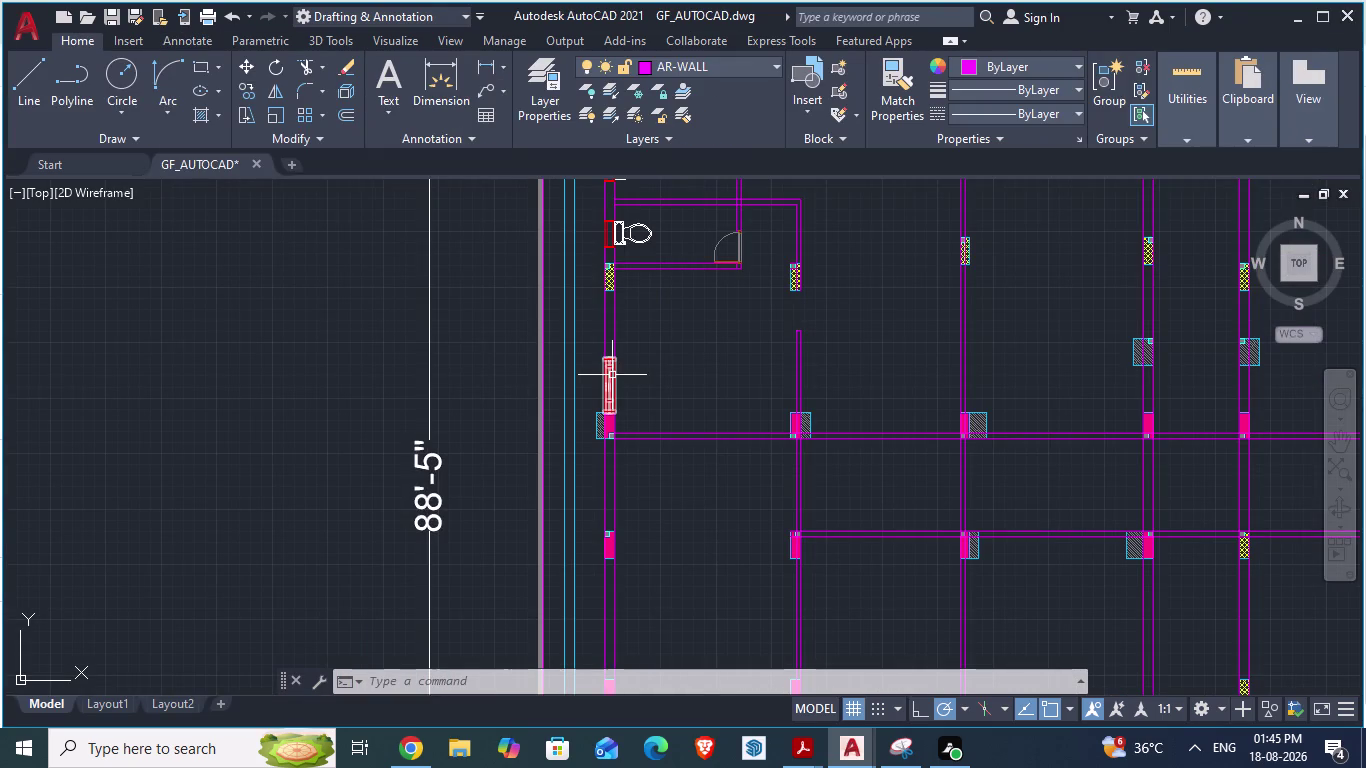
Start moving the new window, using its top corner as the base point.
click(611, 374)
scroll(up, 3)
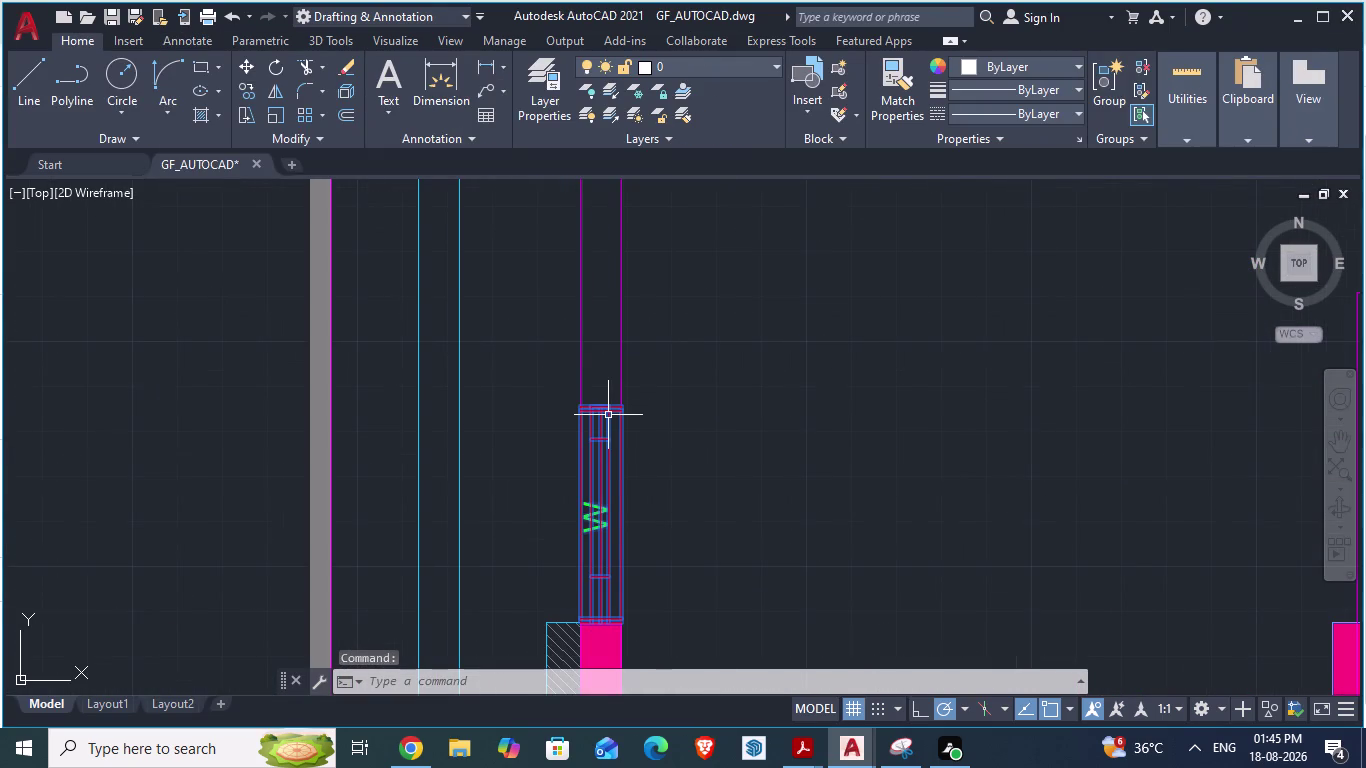
key(m)
key(Return)
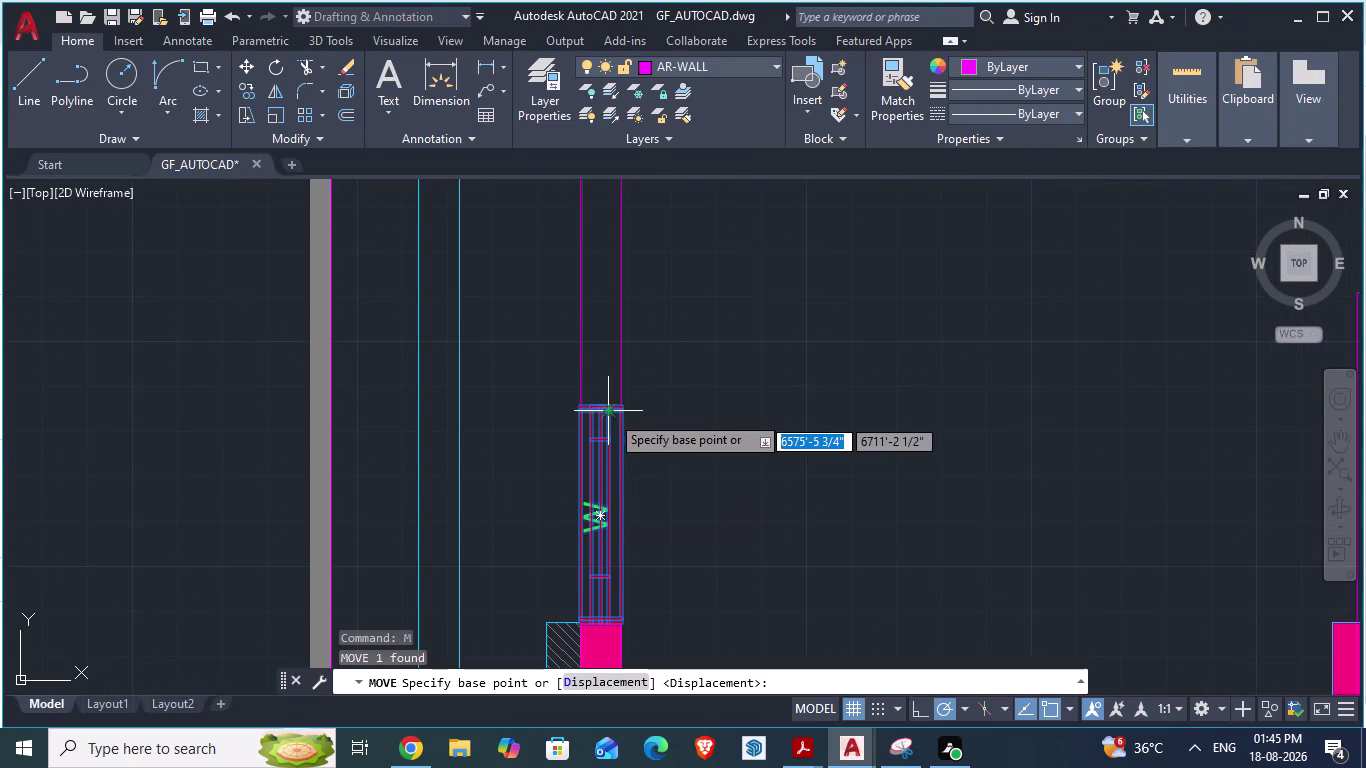
scroll(down, 3)
scroll(up, 3)
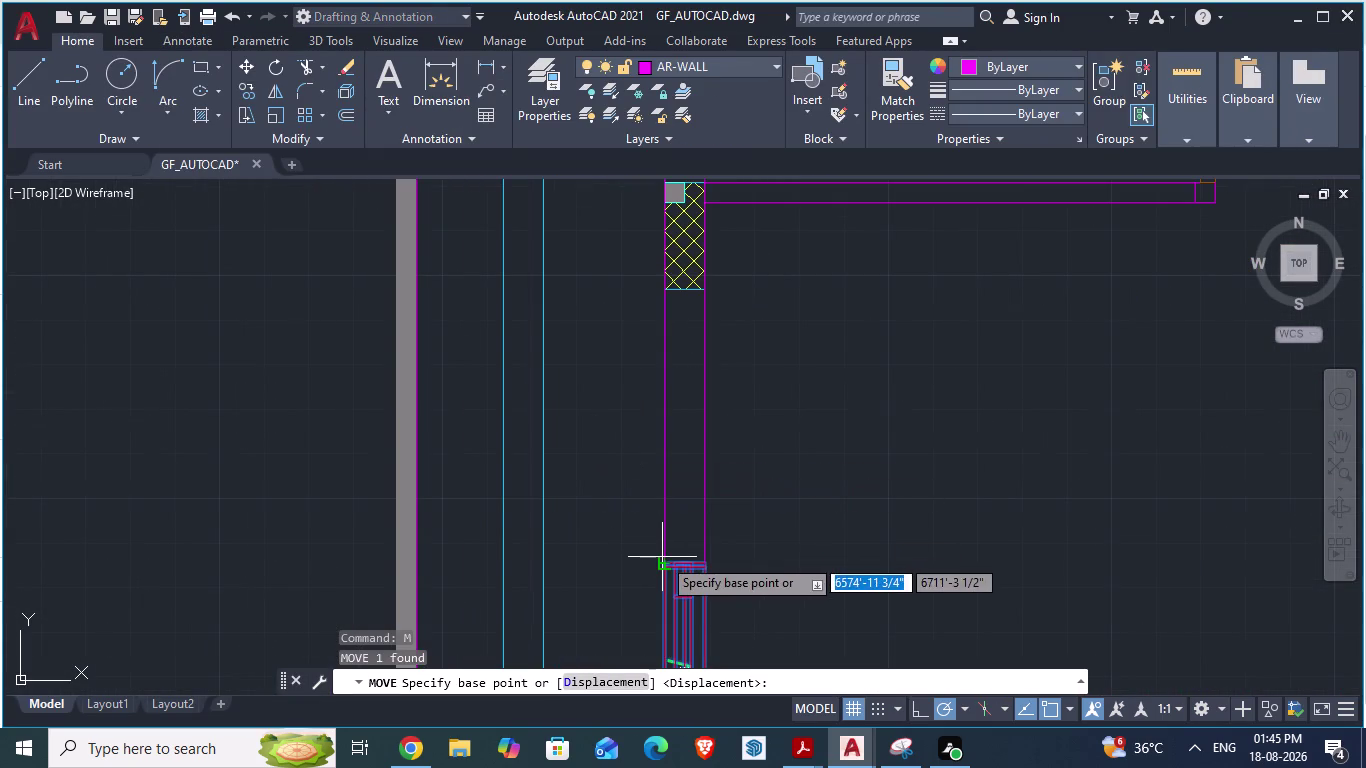
drag(665, 563, 663, 334)
Slide the window up 4'-3 1/4" at 90° to just below the hatched block.
scroll(up, 3)
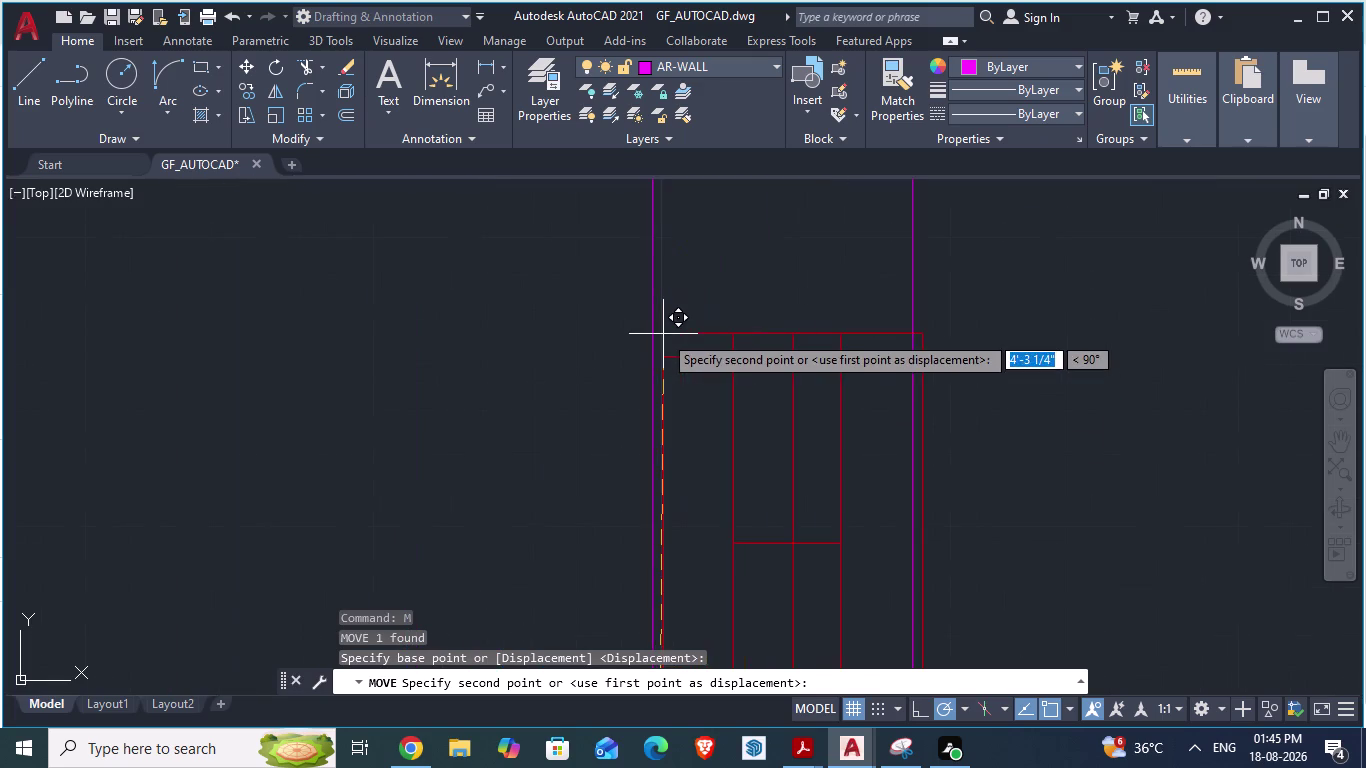
drag(663, 334, 657, 291)
scroll(down, 3)
click(657, 291)
scroll(down, 3)
scroll(down, 3)
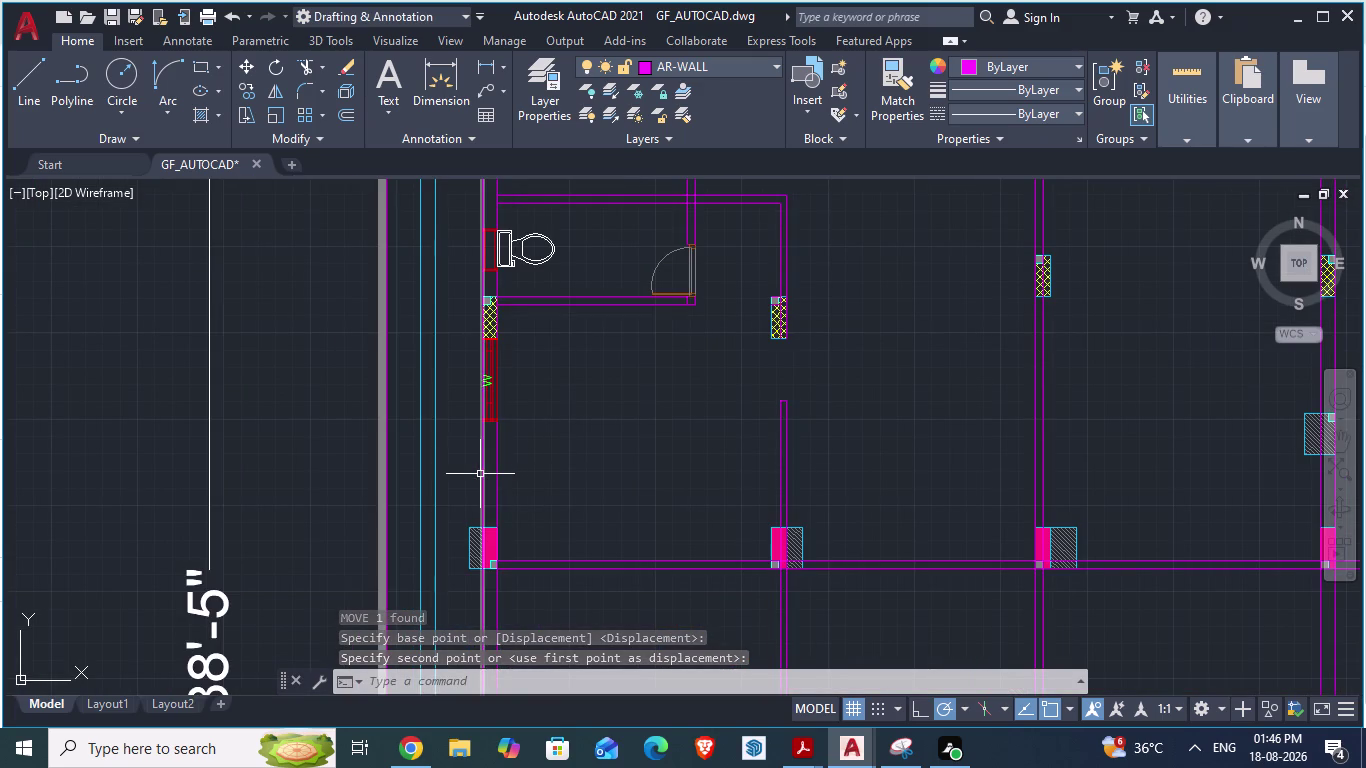
scroll(up, 3)
scroll(up, 3)
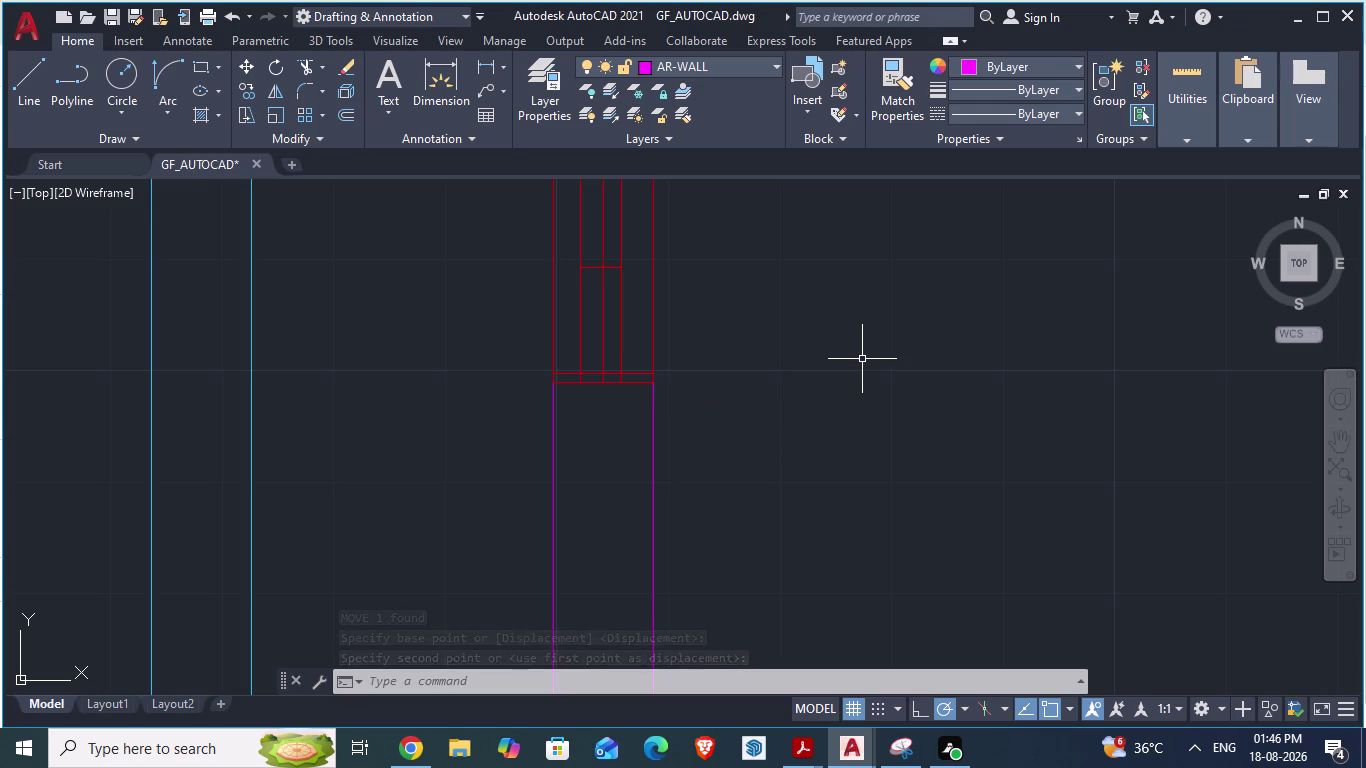
key(l)
key(Return)
Draw a line along the window's lower edge, corner to corner.
scroll(up, 3)
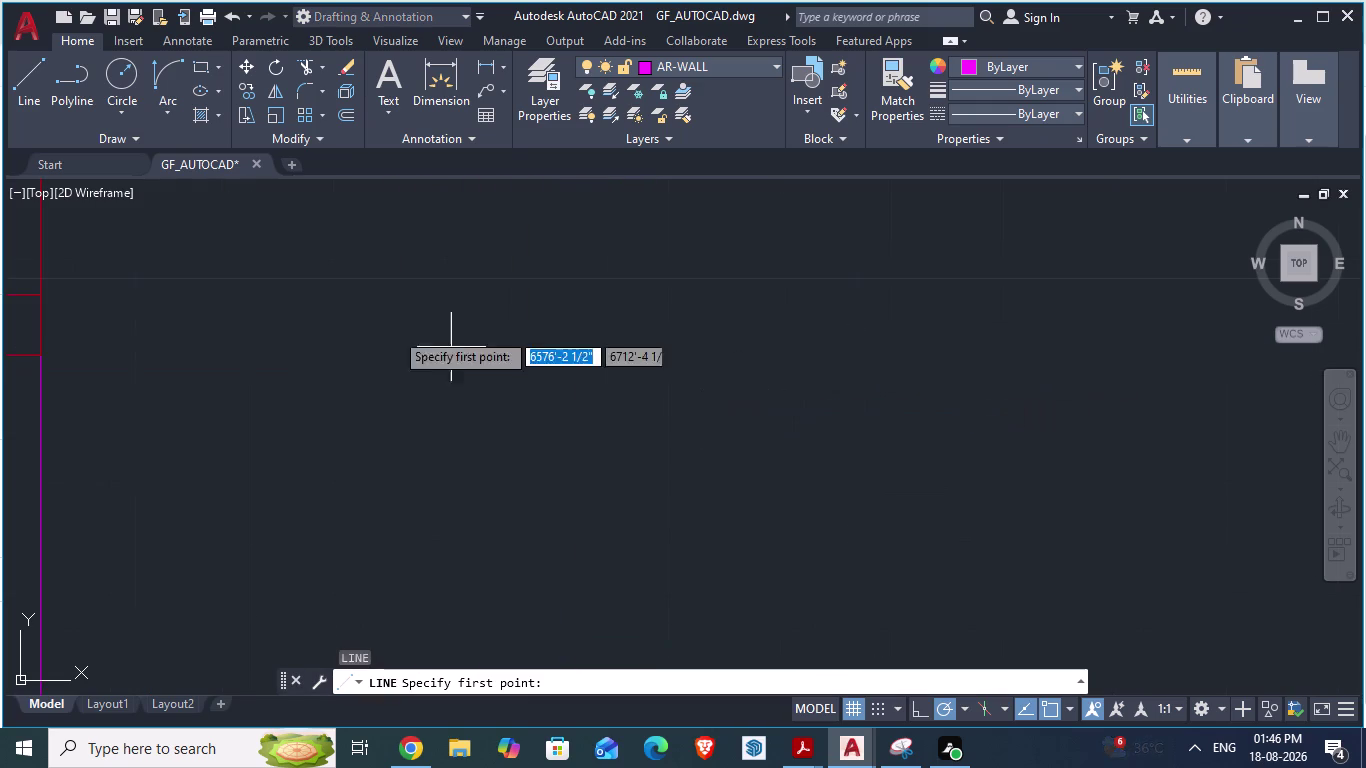
scroll(down, 3)
scroll(up, 3)
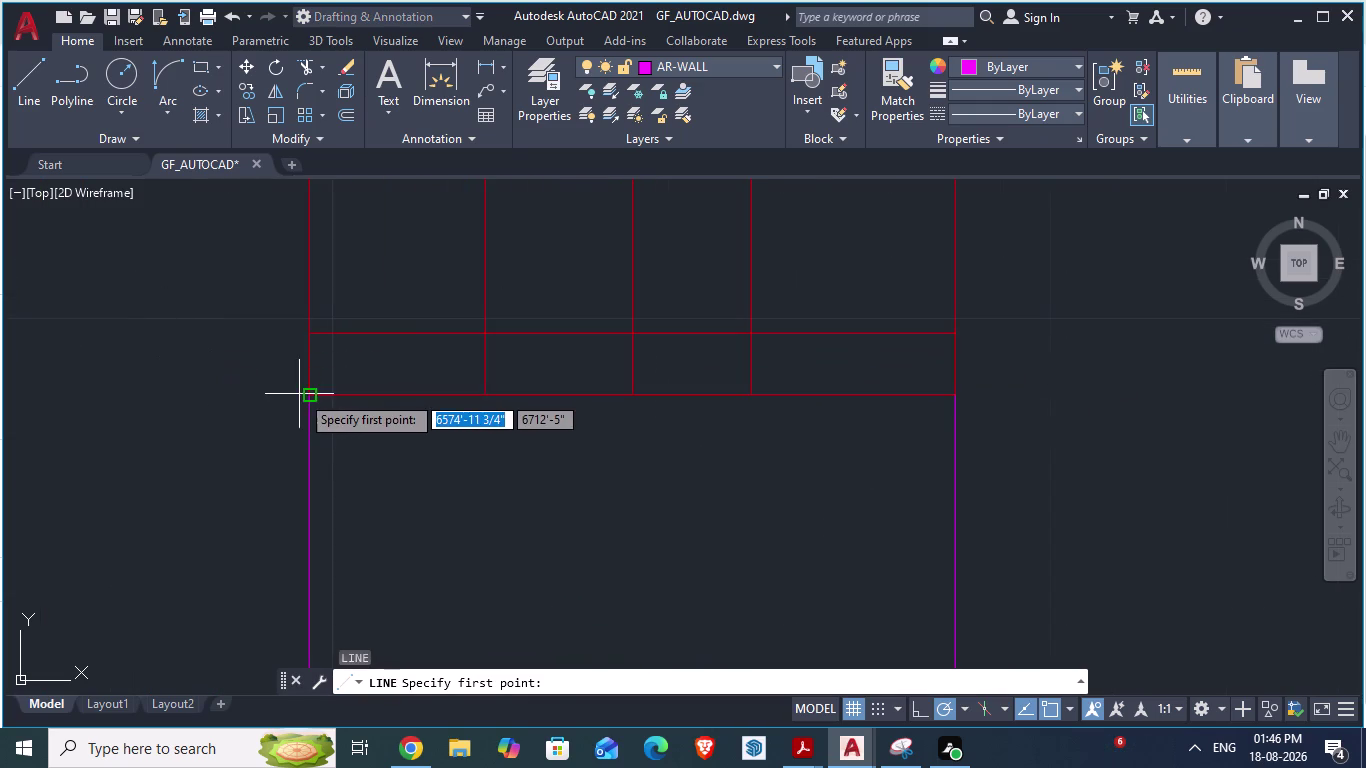
click(308, 394)
click(958, 399)
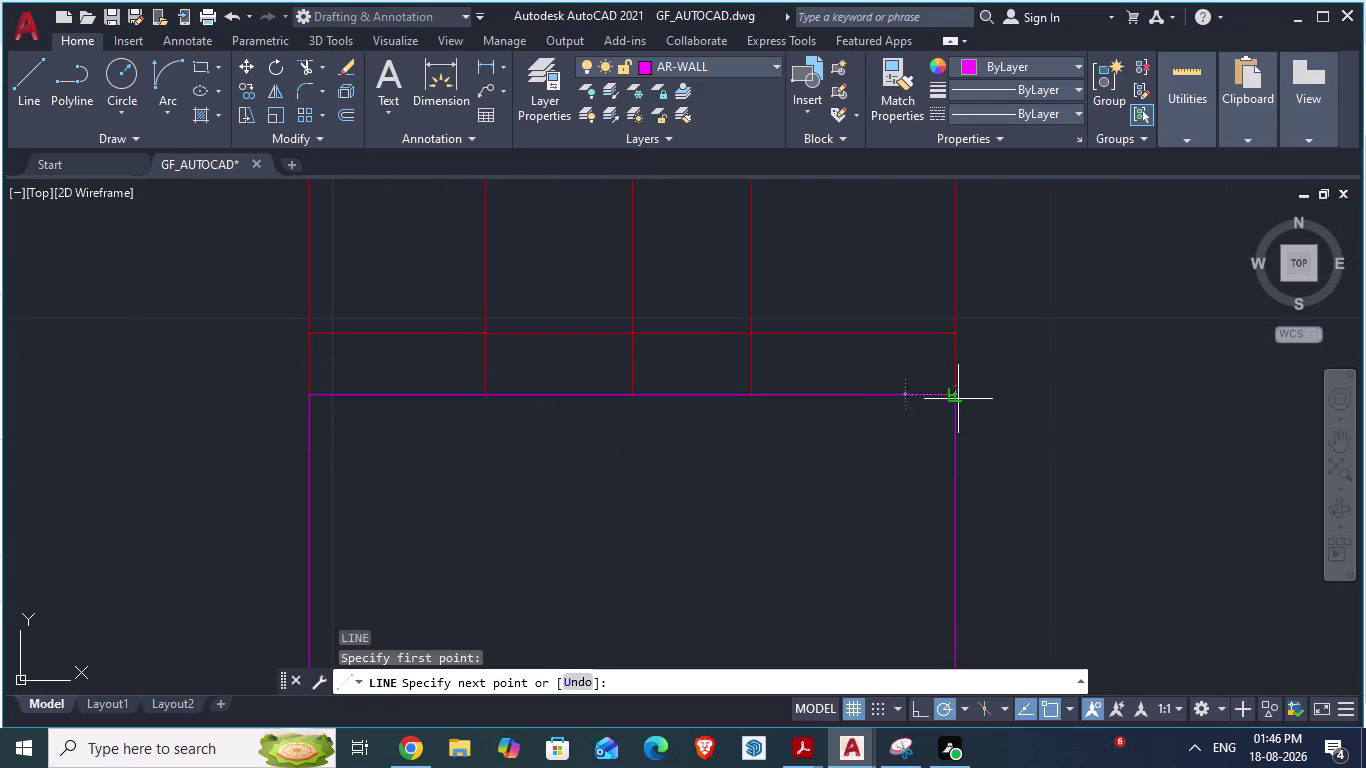
key(Escape)
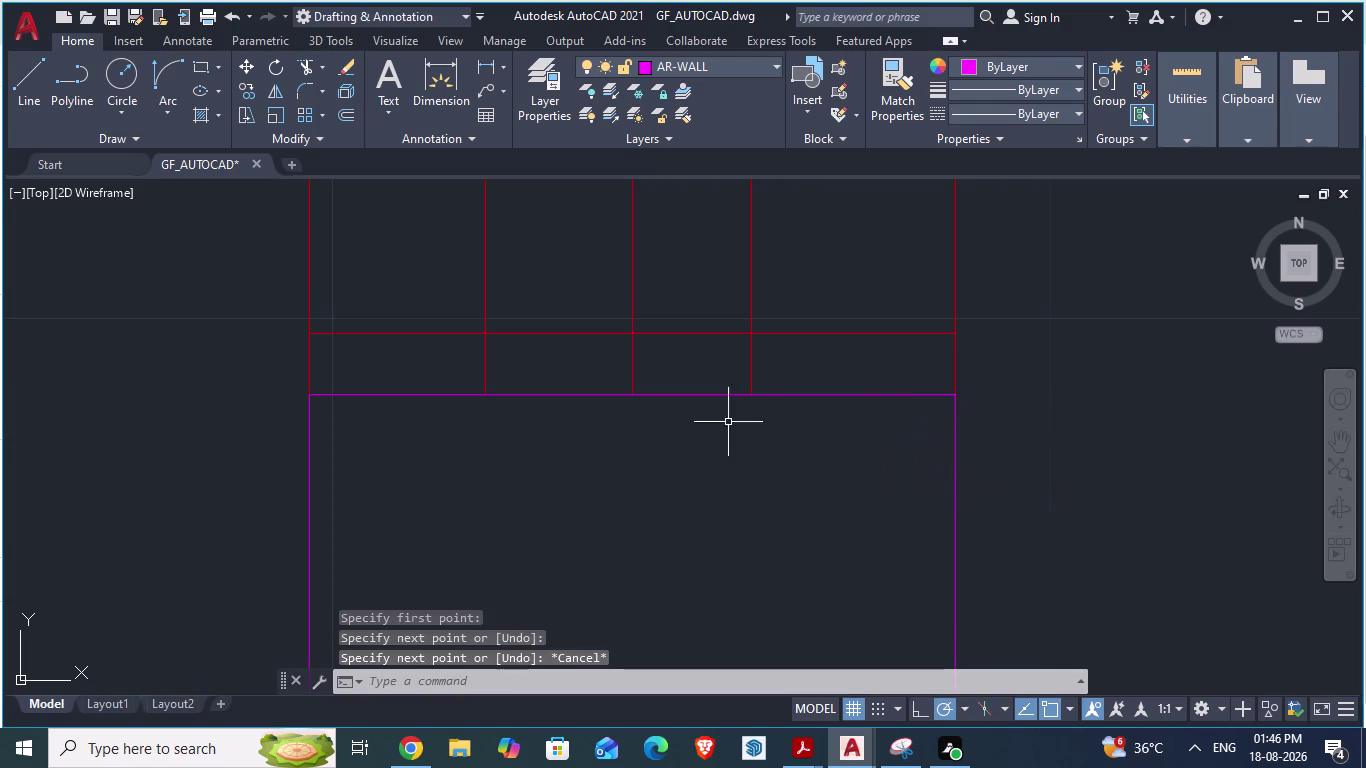
Move the window from its lower-left corner to a new position.
click(631, 335)
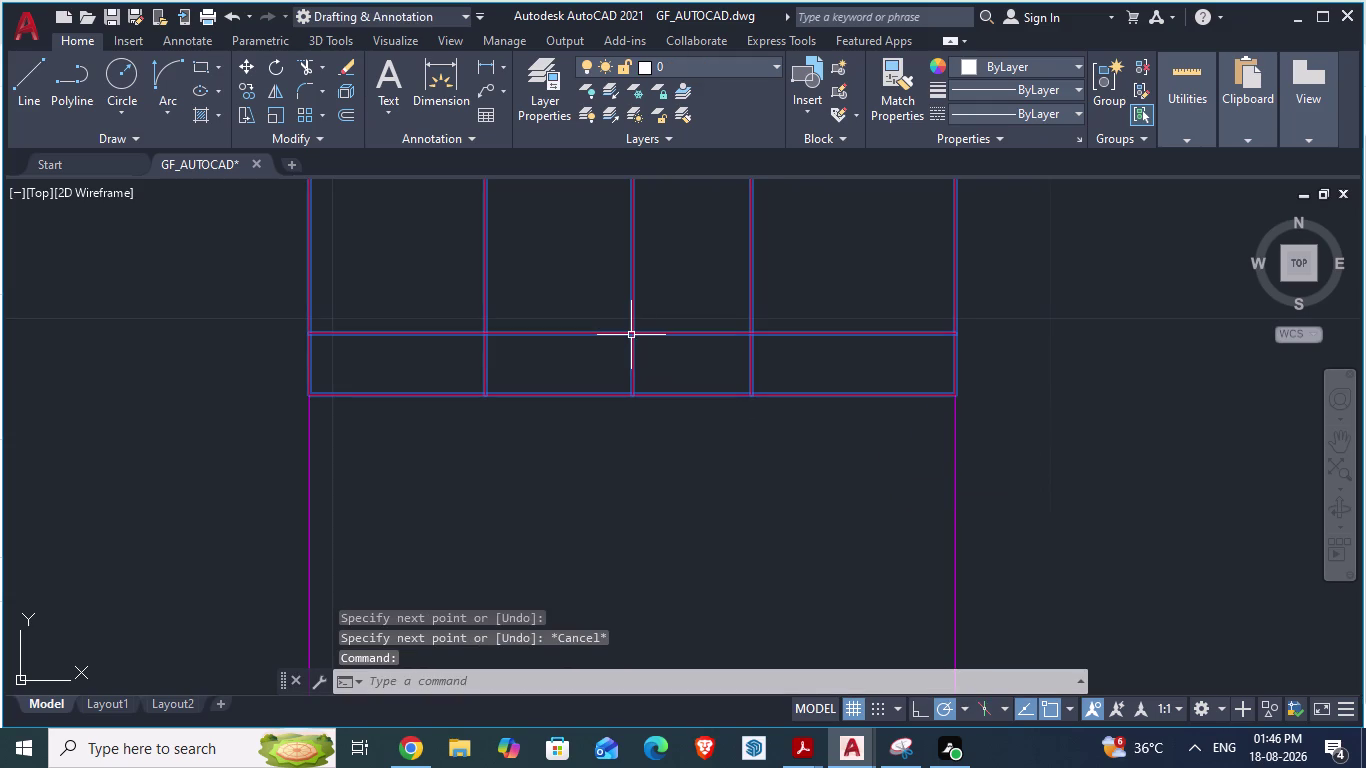
key(m)
key(Return)
click(312, 390)
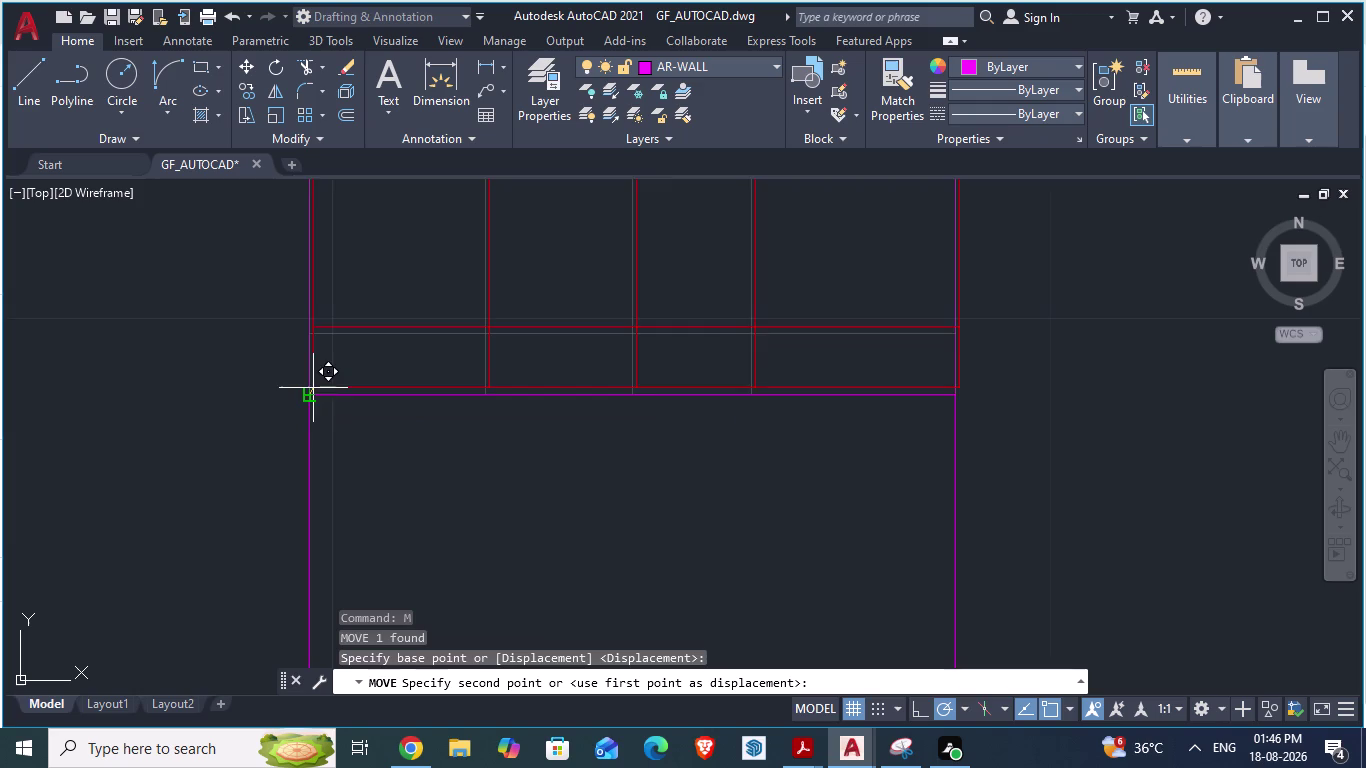
scroll(up, 3)
click(285, 424)
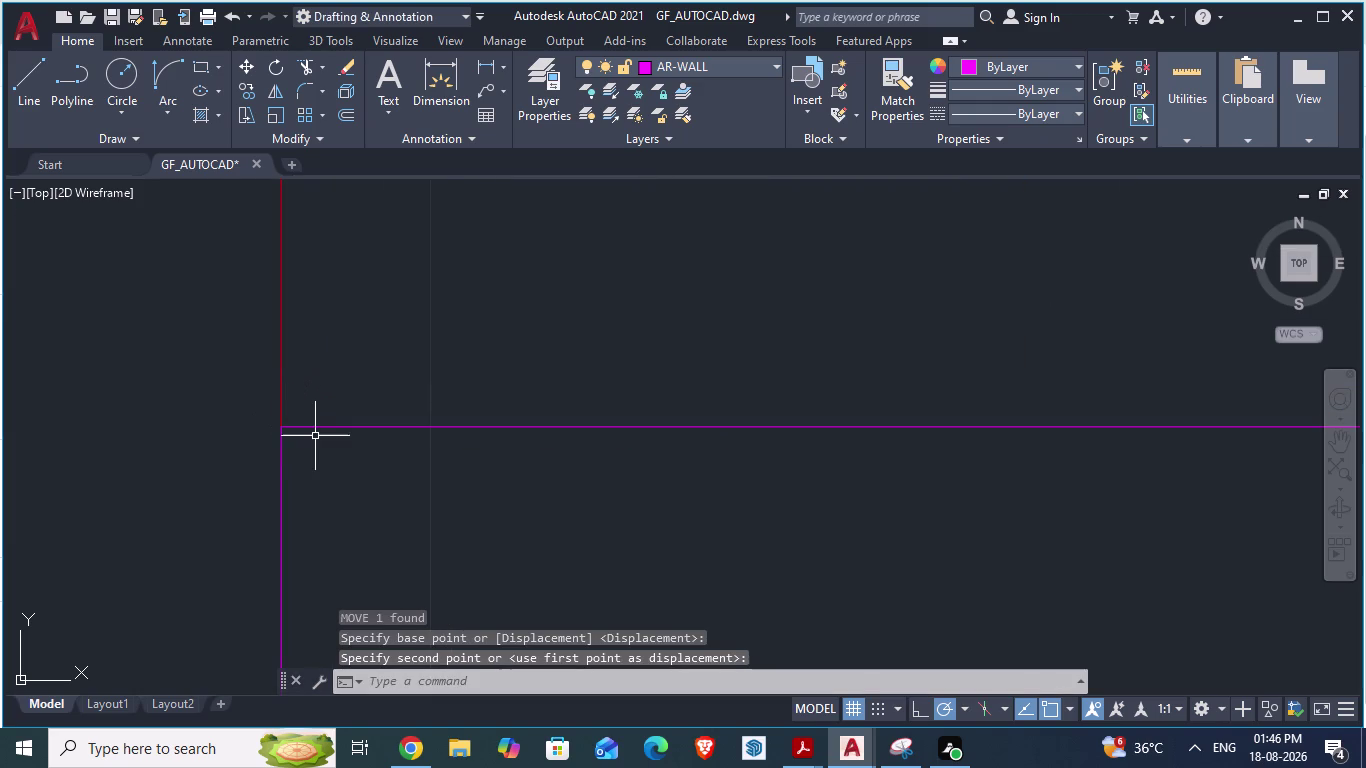
key(Escape)
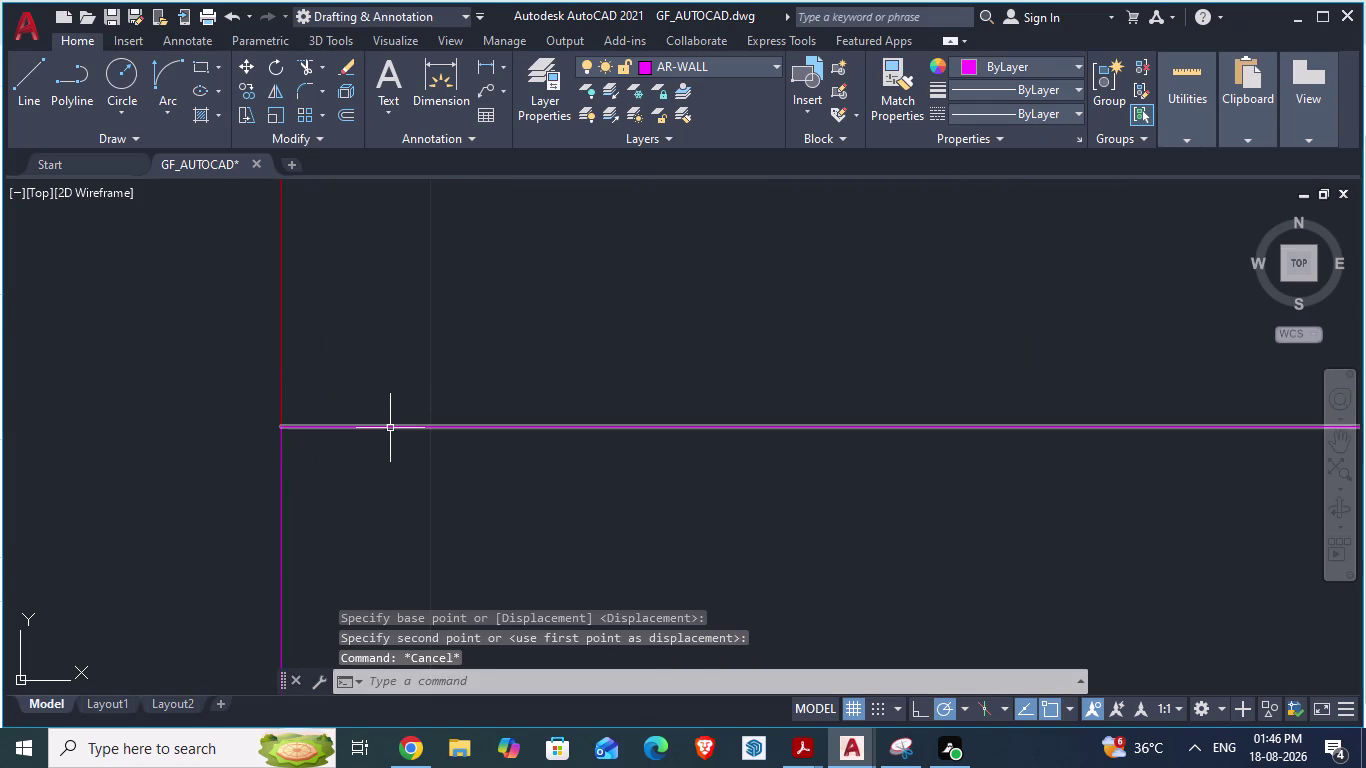
Erase the stray horizontal wall line.
click(390, 428)
right_click(390, 428)
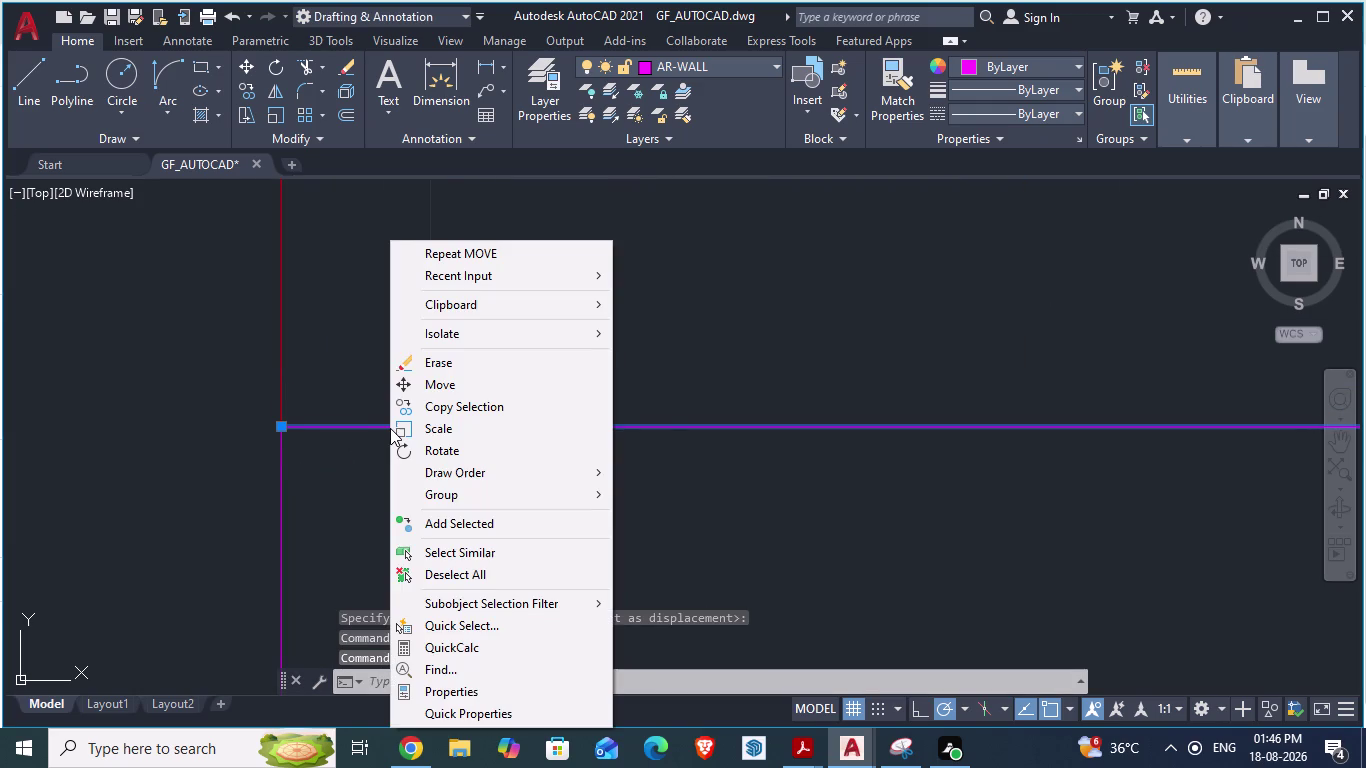
key(Escape)
scroll(down, 3)
scroll(down, 3)
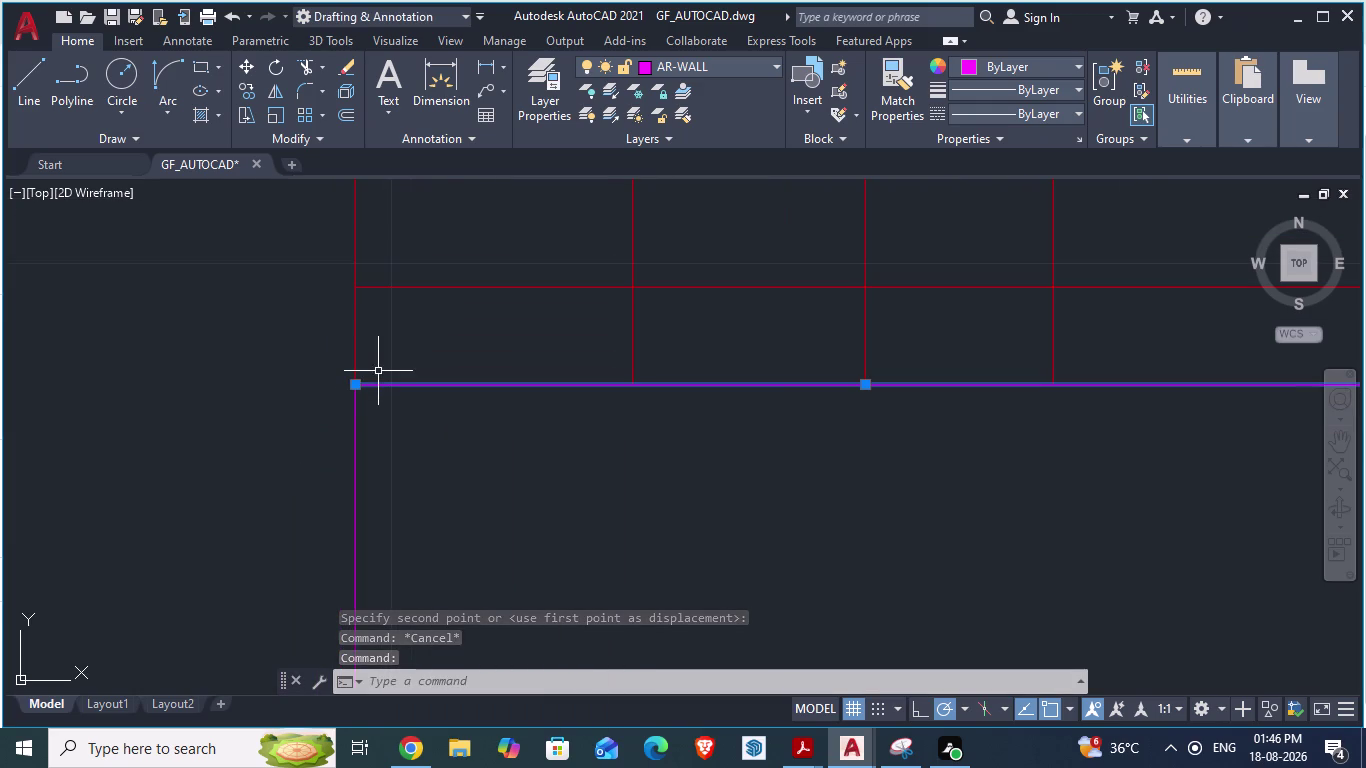
key(Delete)
Quick-save the ground-floor drawing.
scroll(down, 3)
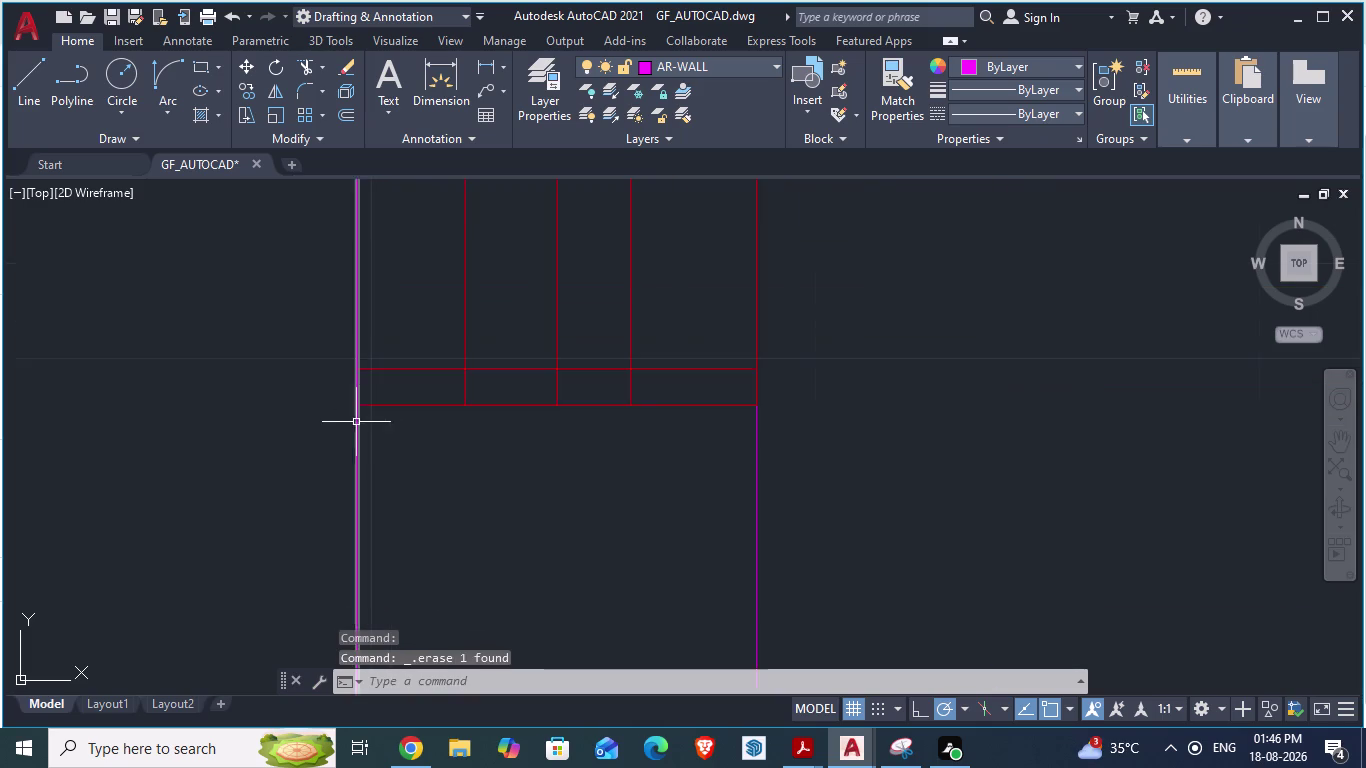
scroll(down, 3)
scroll(down, 3)
key(ctrl+s)
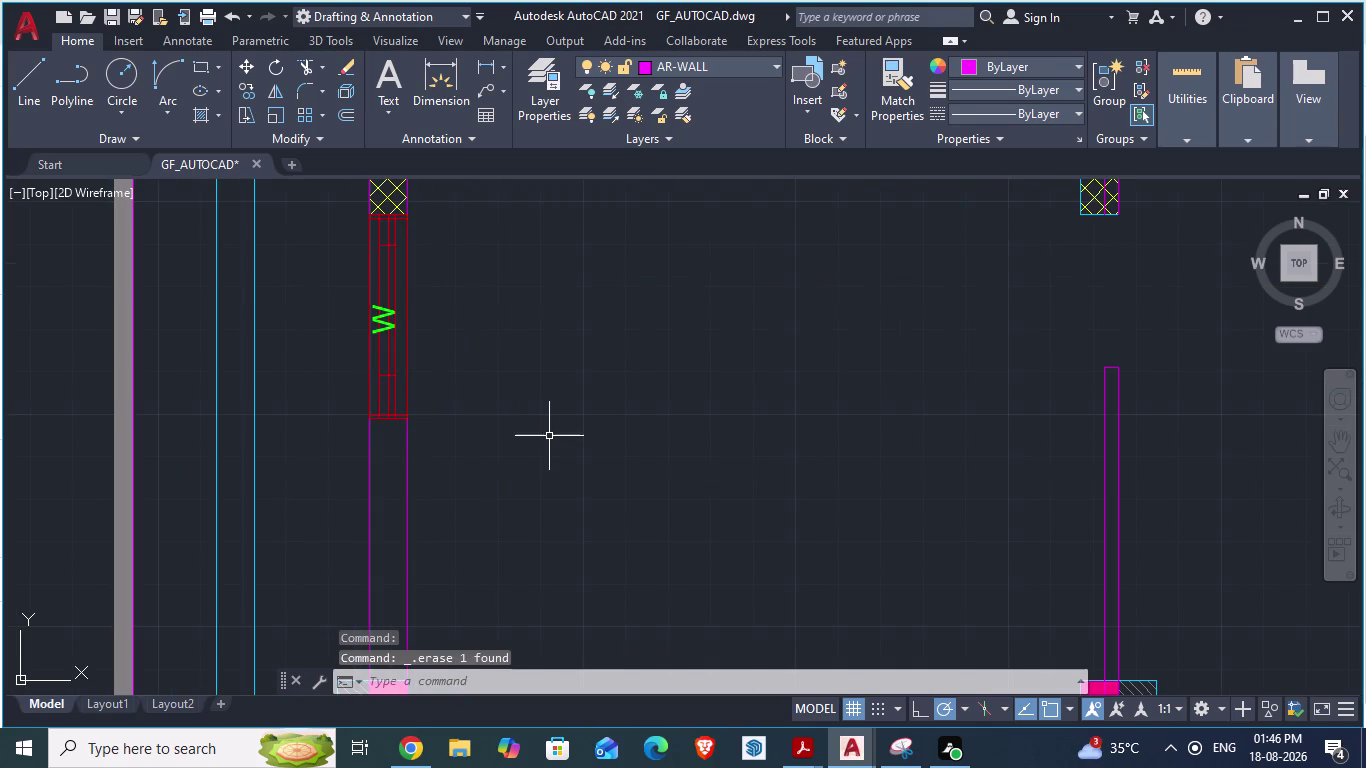
scroll(down, 3)
scroll(down, 3)
scroll(up, 3)
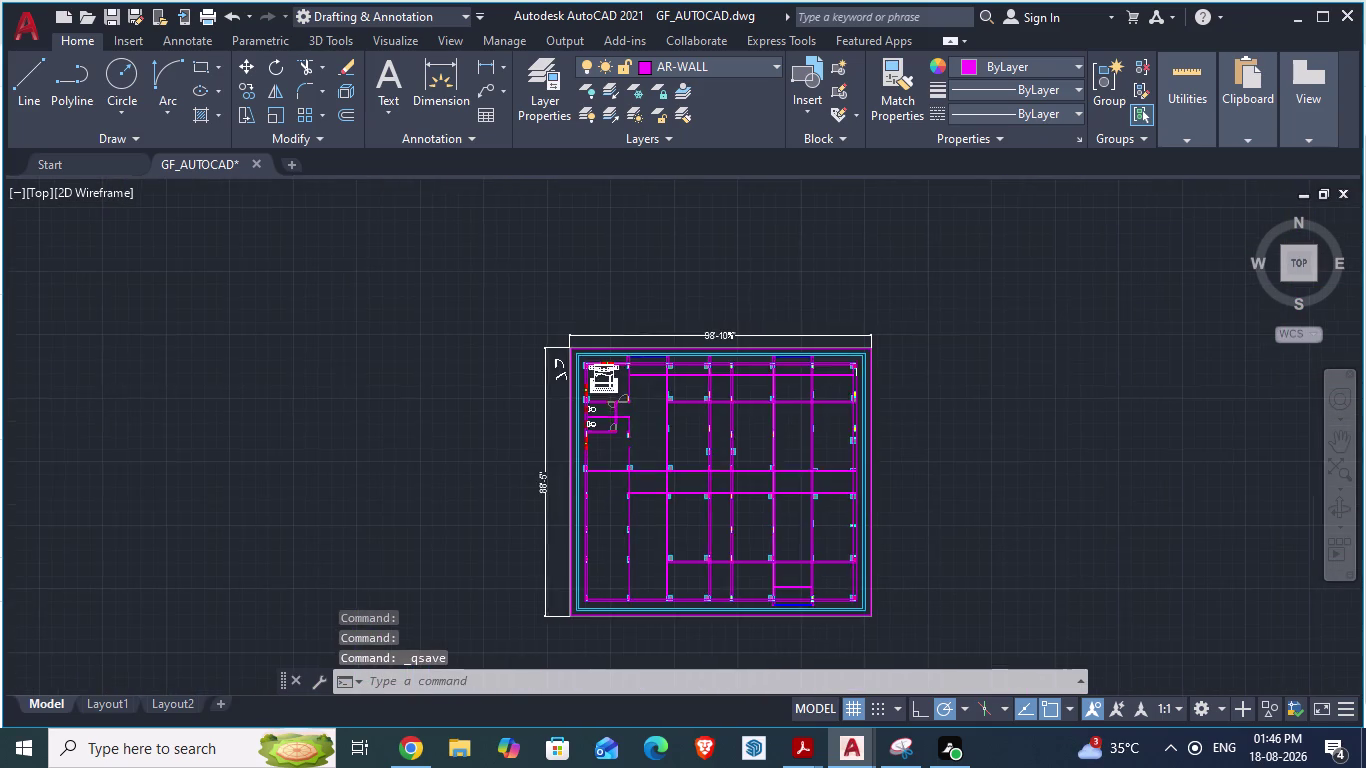
scroll(up, 3)
Copy the first bedroom's bed and paste it into the lower bedroom.
click(609, 275)
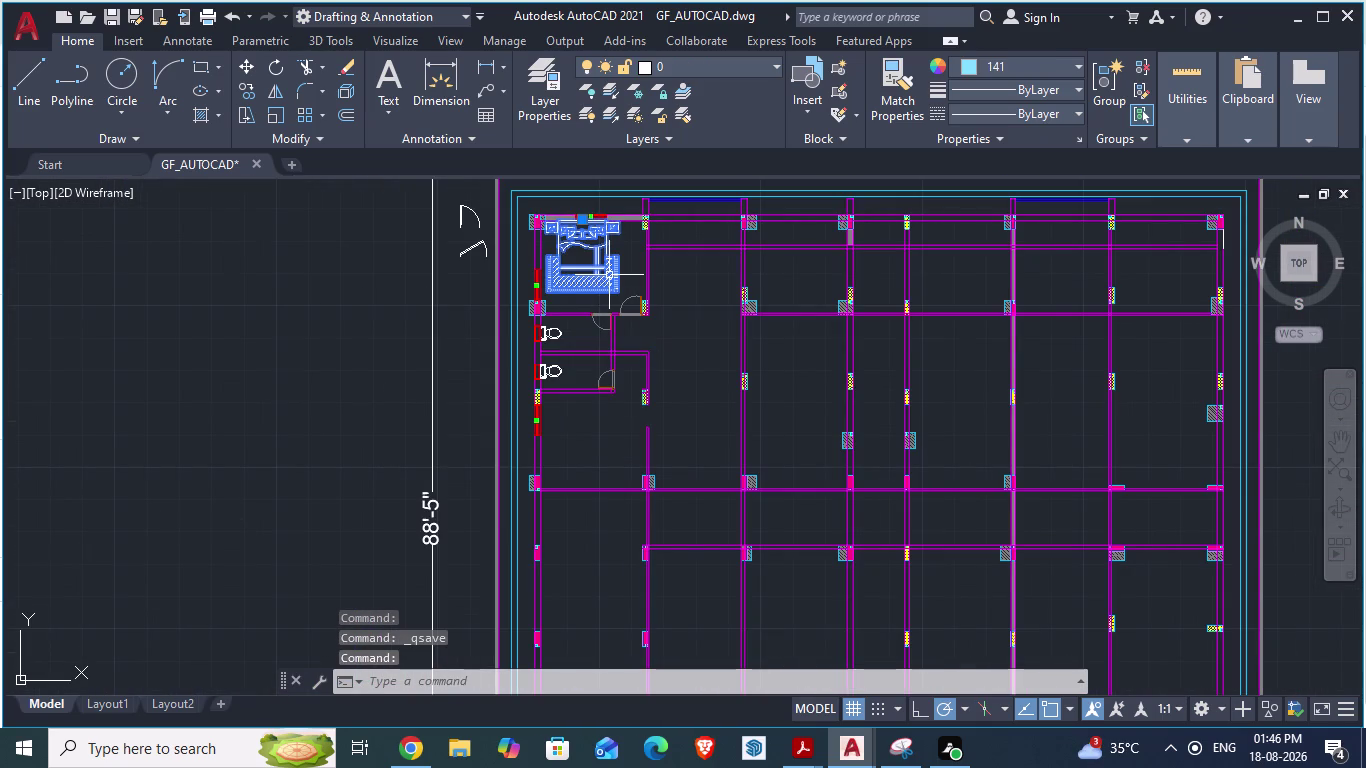
key(ctrl+c)
scroll(up, 3)
scroll(down, 3)
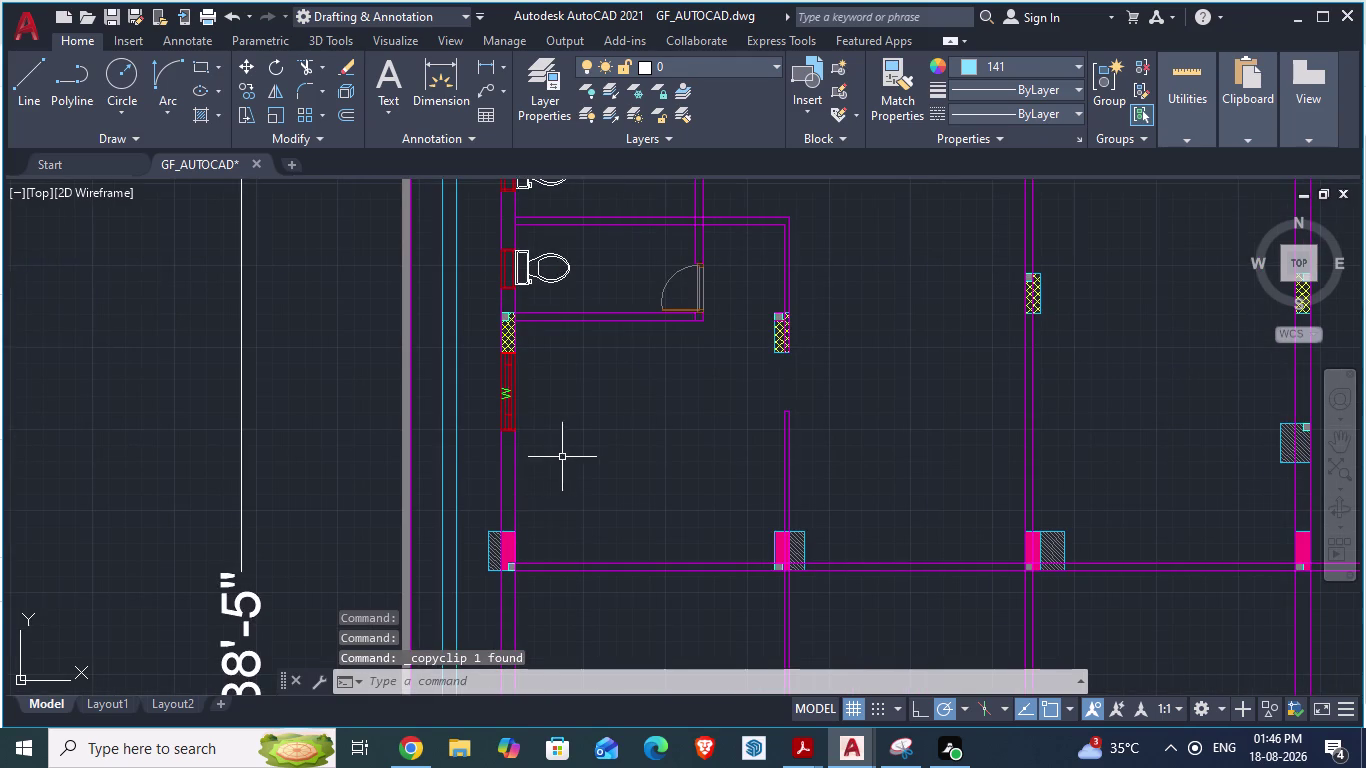
key(ctrl+v)
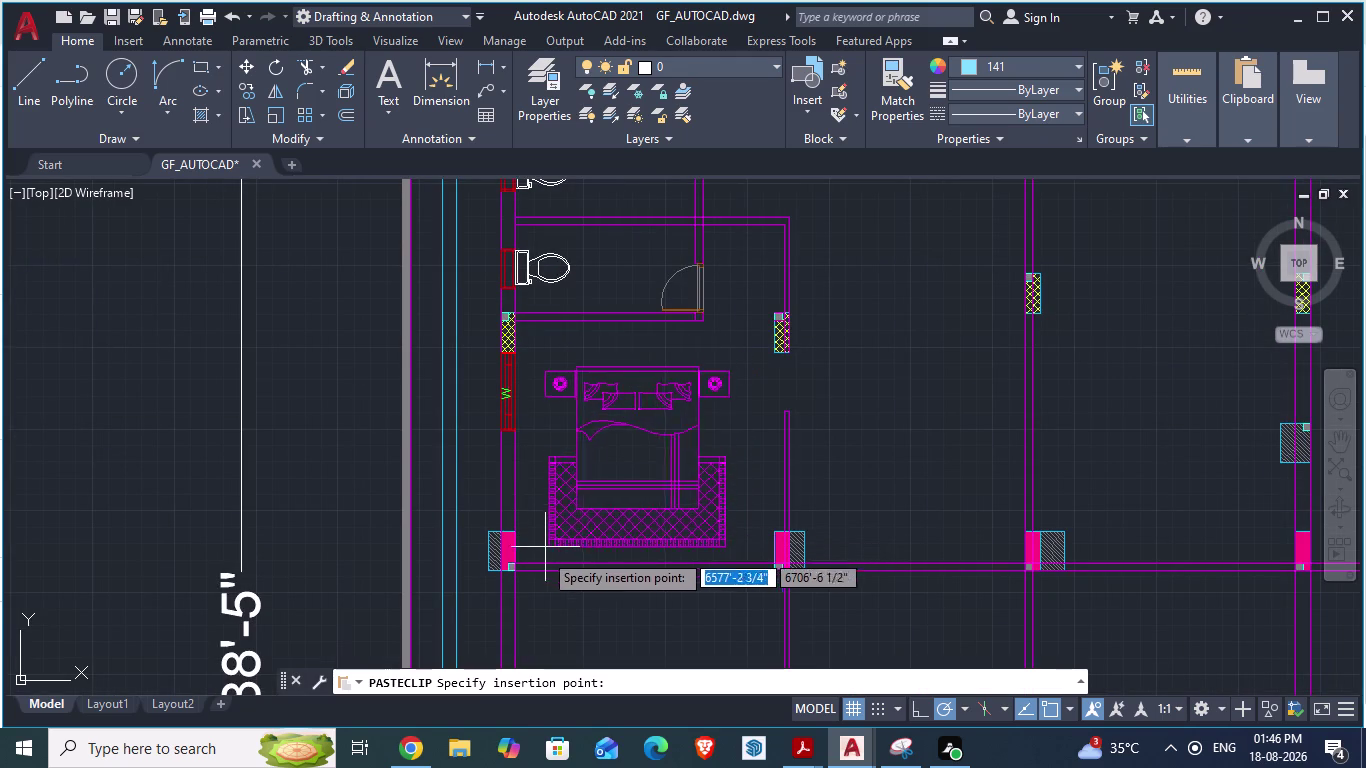
click(527, 553)
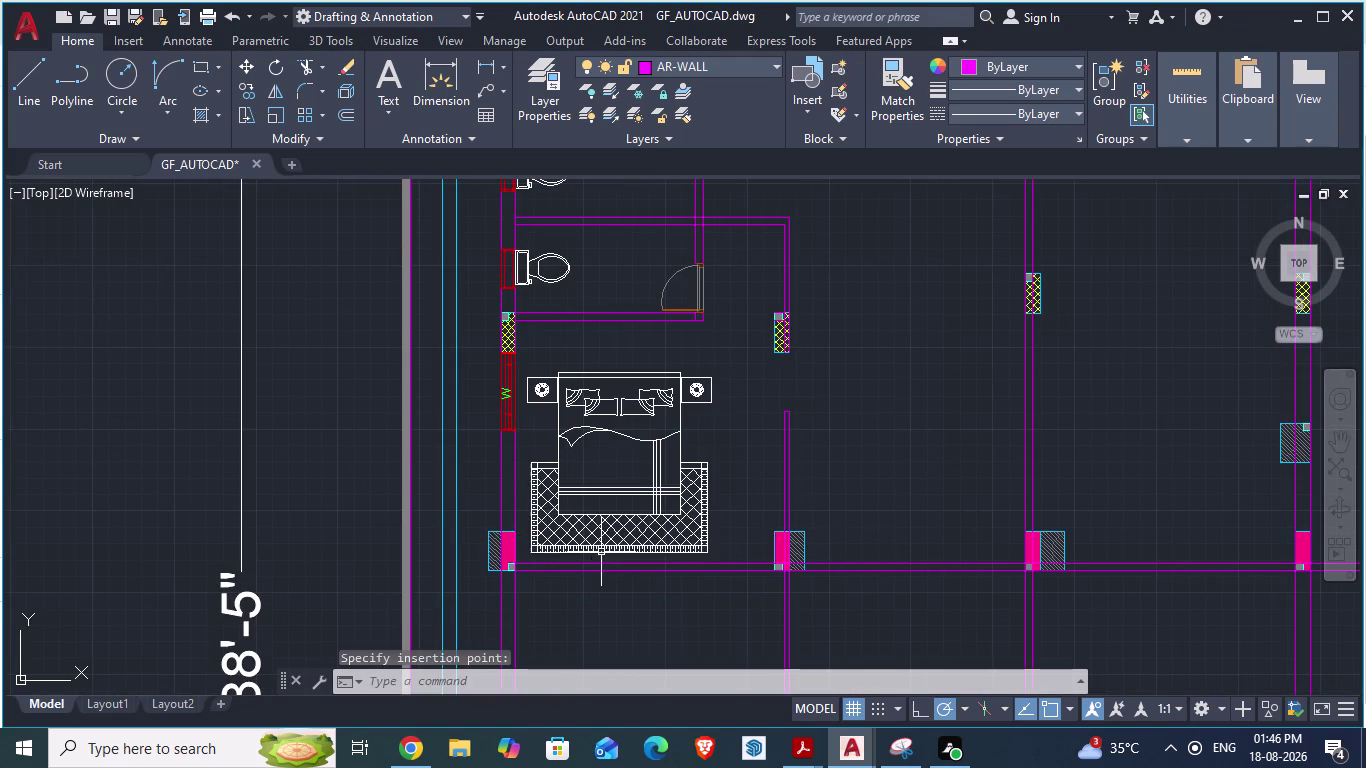
Rotate the pasted bed 180° so it faces the other way.
click(603, 536)
text(ro)
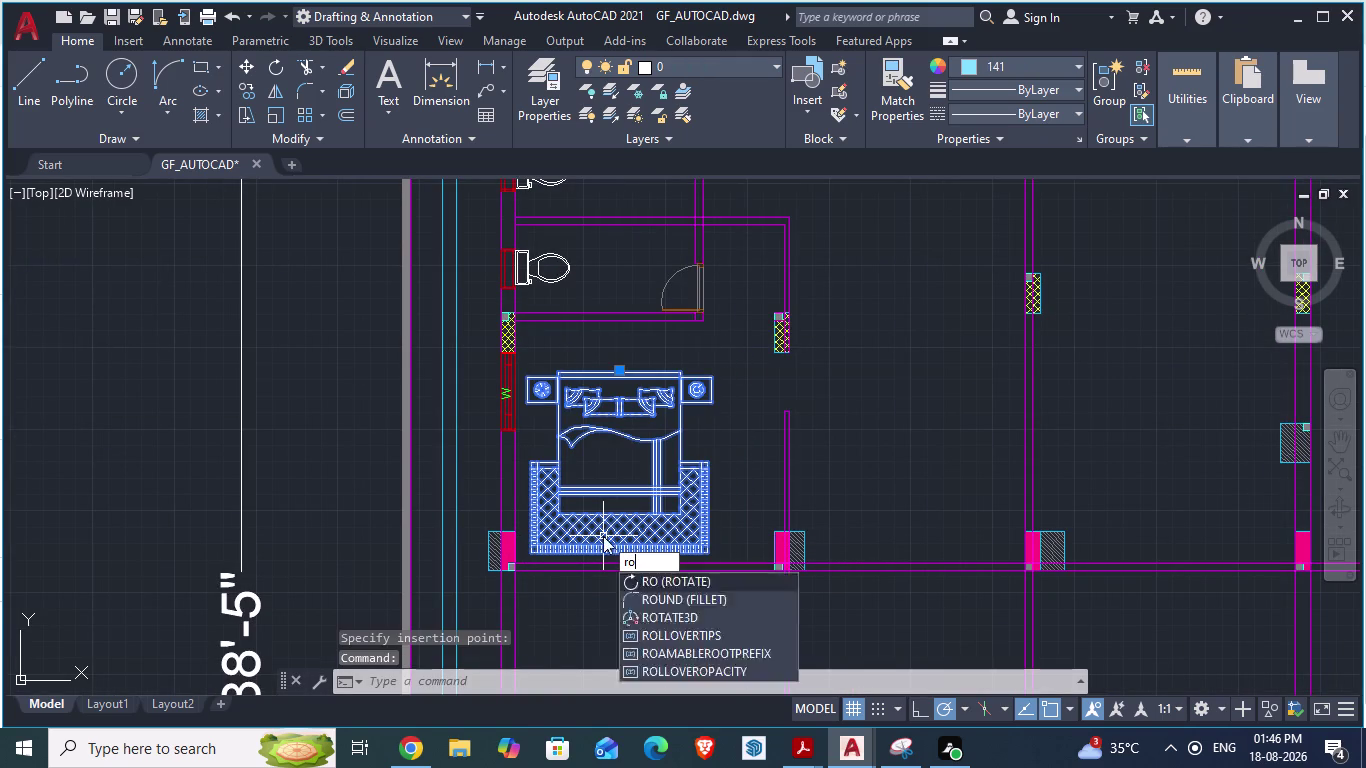
key(Return)
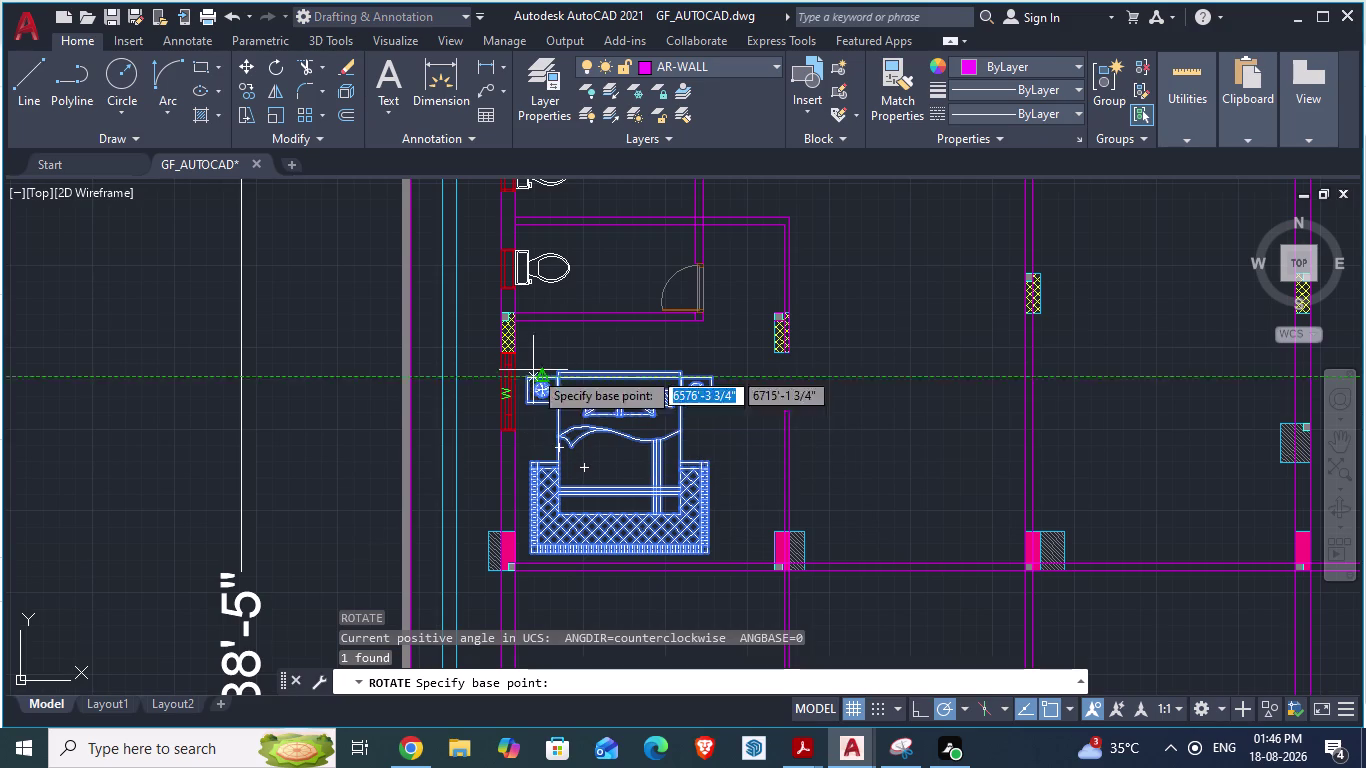
drag(528, 374, 519, 508)
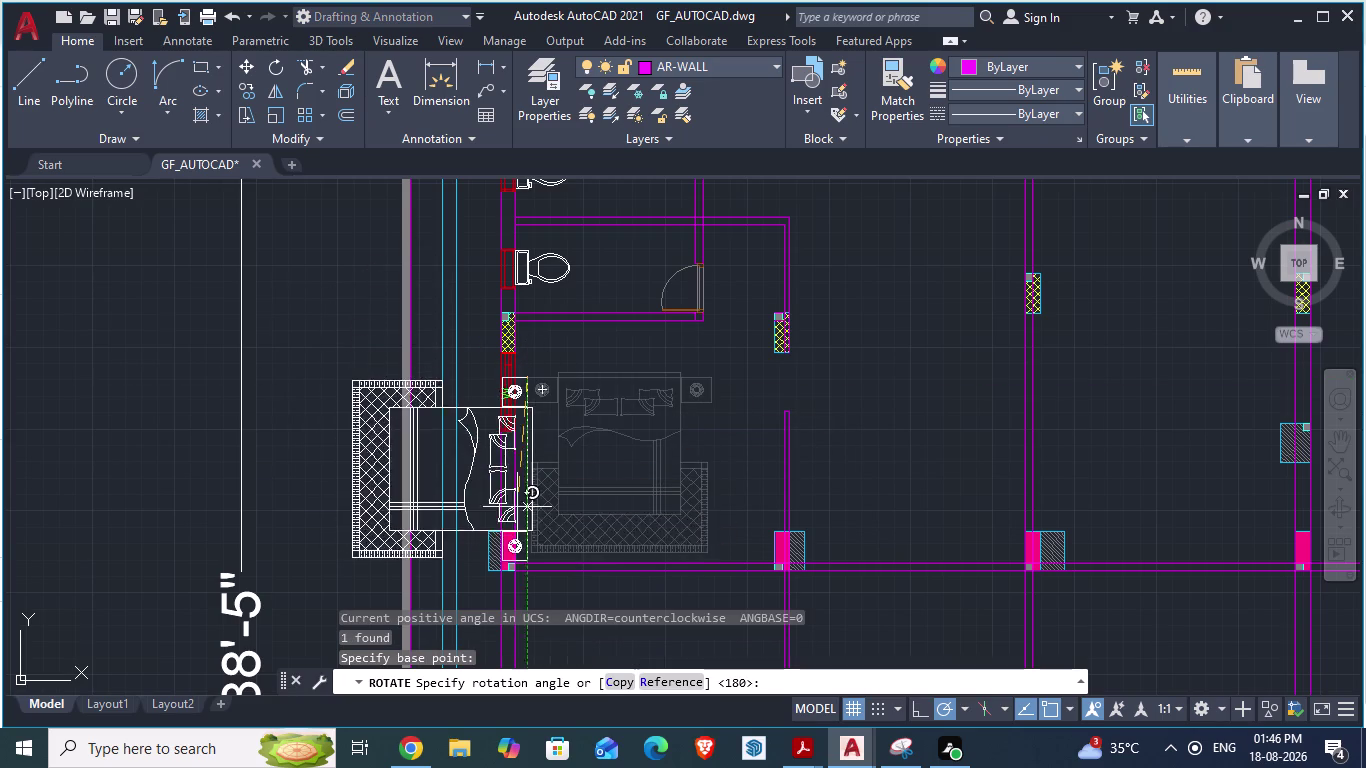
drag(519, 508, 293, 380)
click(293, 380)
click(364, 250)
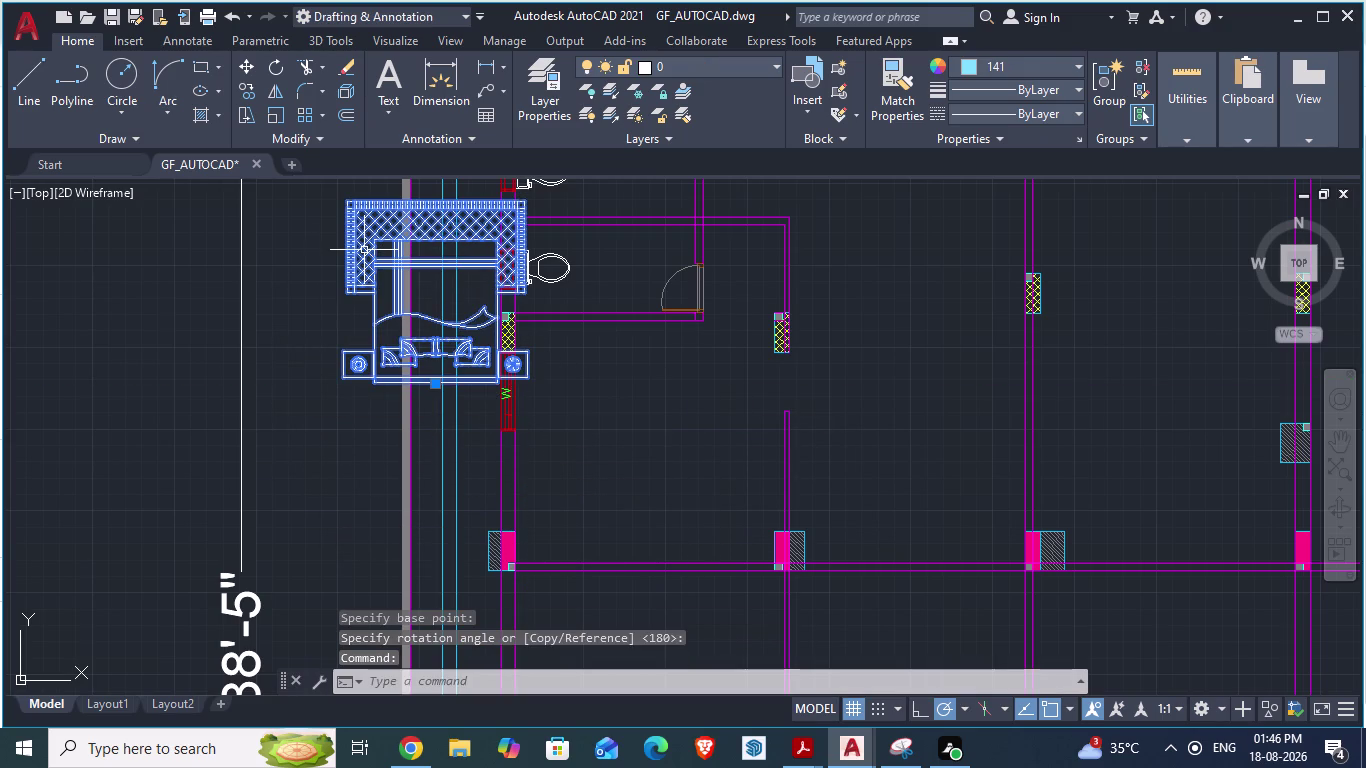
Move the rotated bed from its corner against the lower bedroom wall.
key(m)
key(Return)
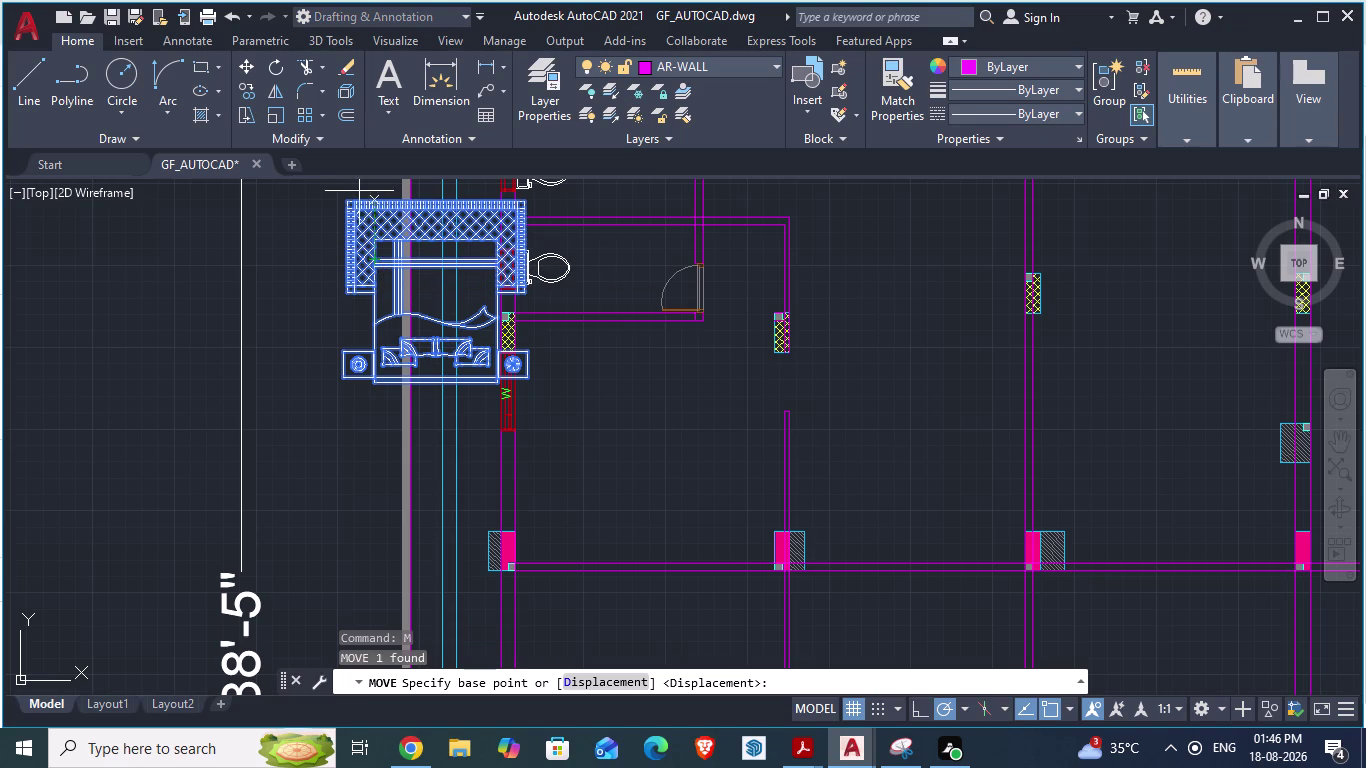
drag(349, 195, 539, 354)
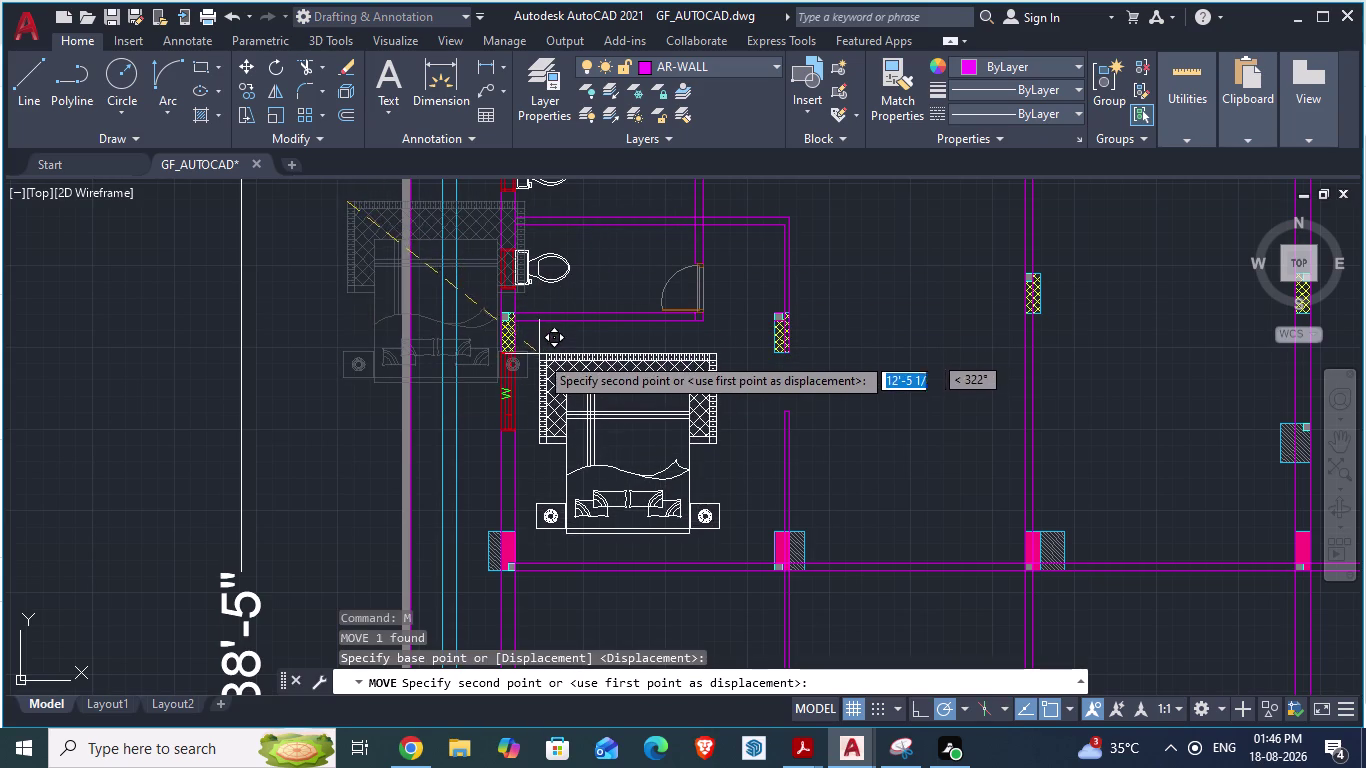
drag(539, 354, 528, 377)
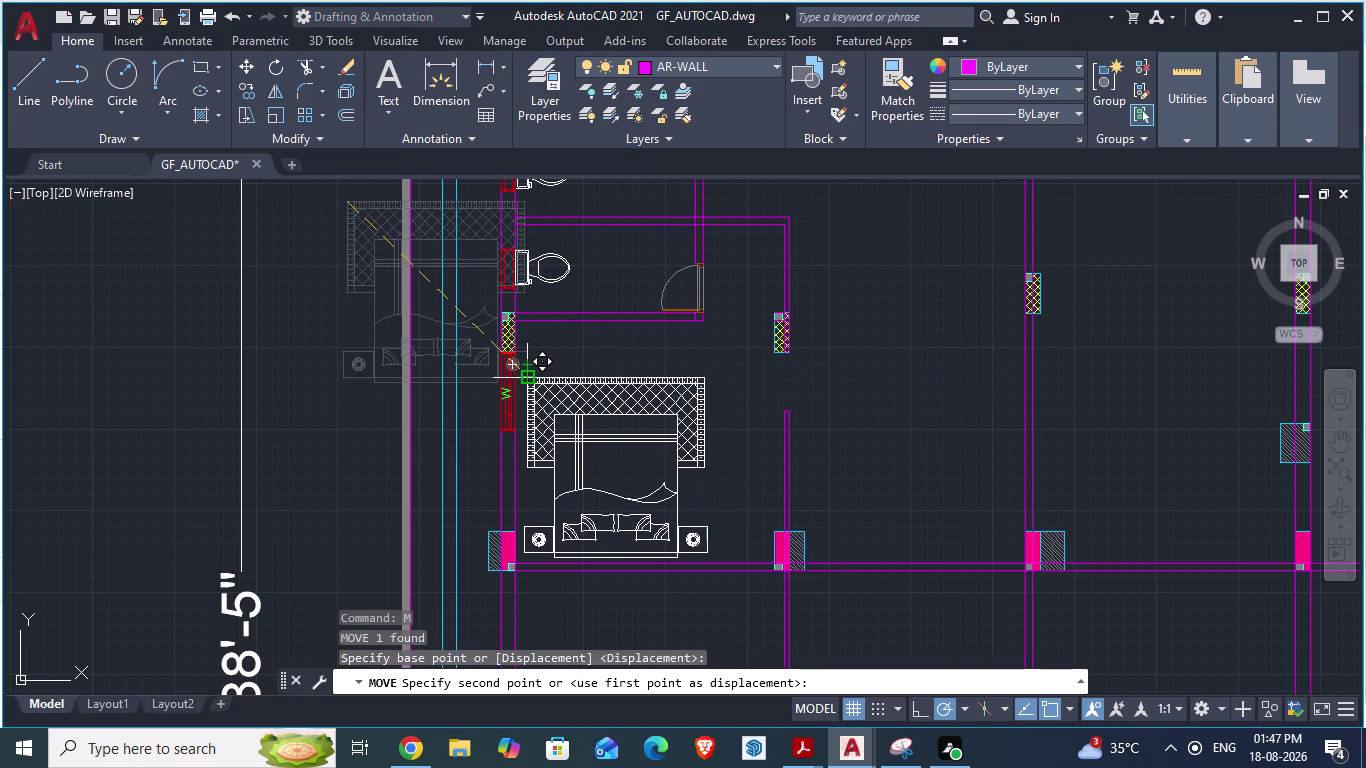
click(528, 377)
key(alt+Tab)
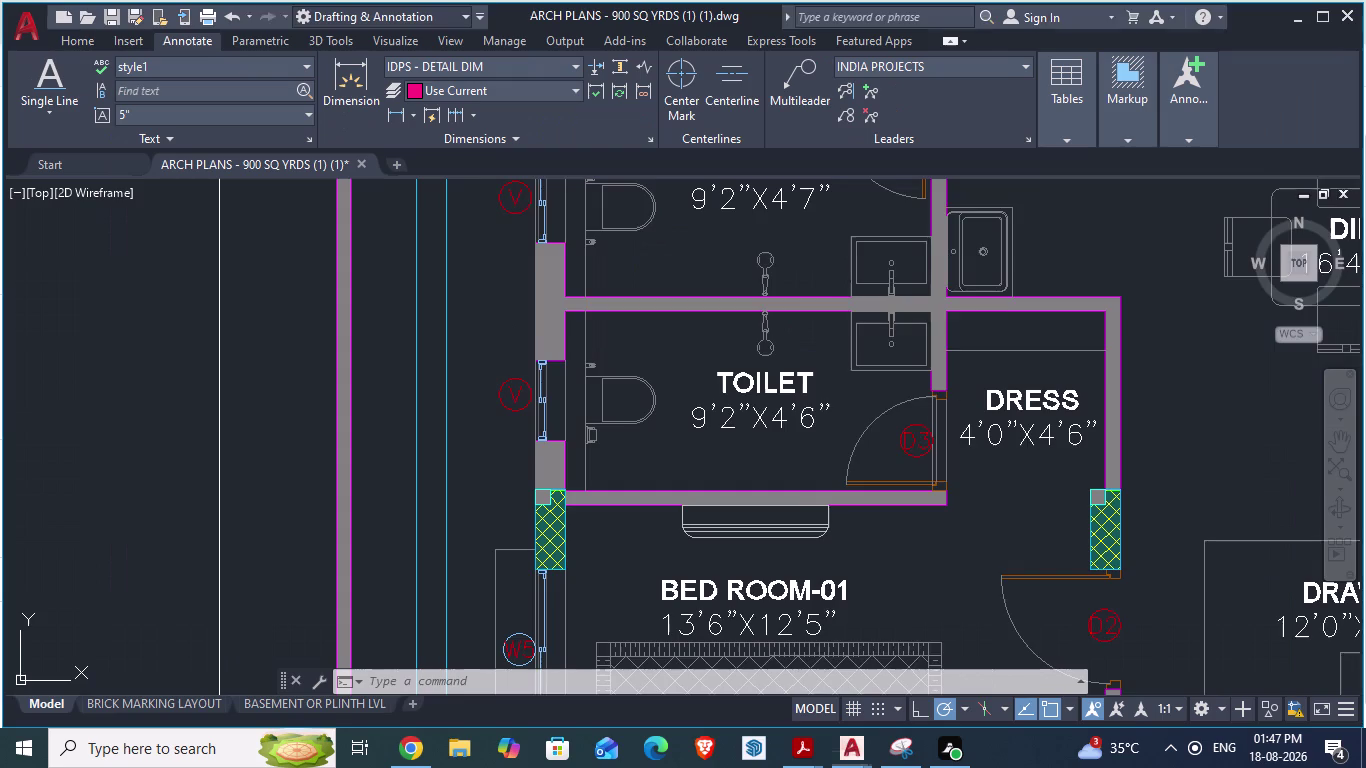
scroll(down, 3)
scroll(down, 3)
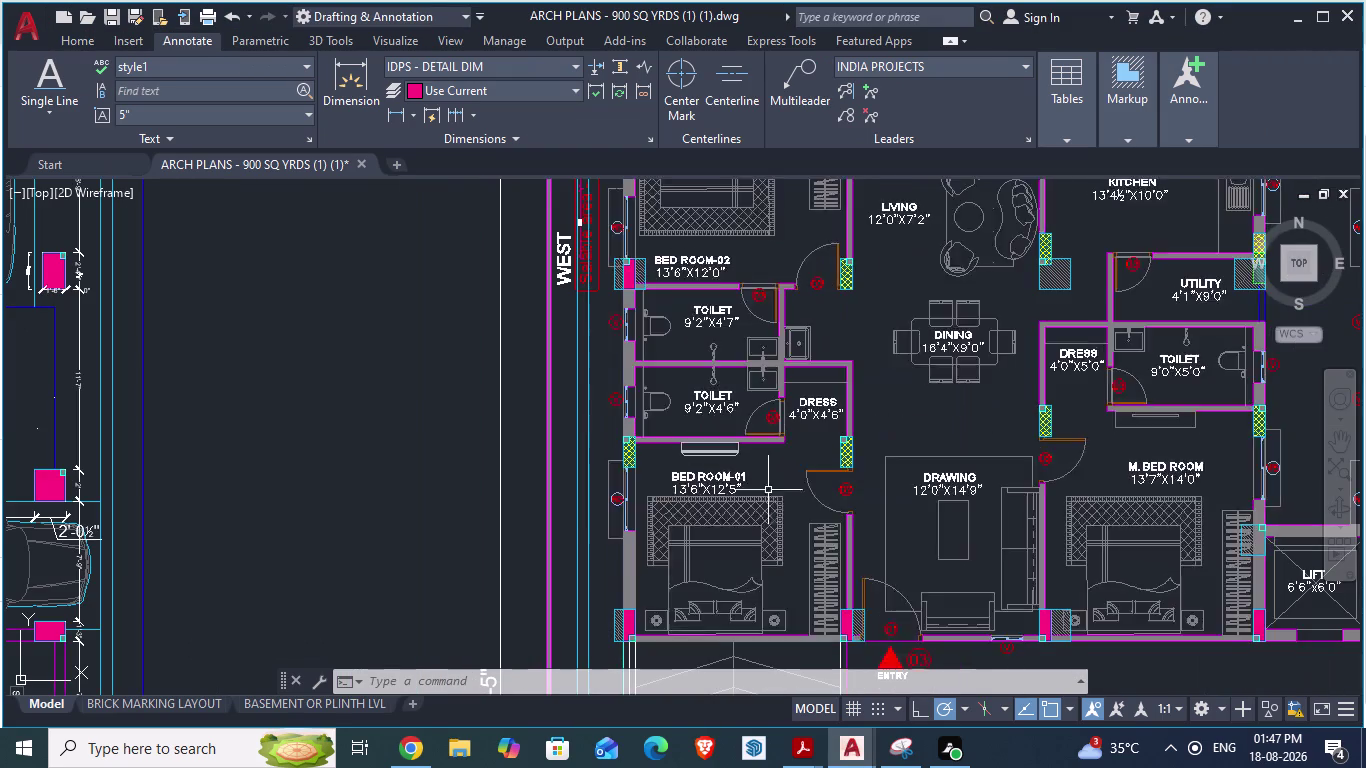
key(alt+Tab)
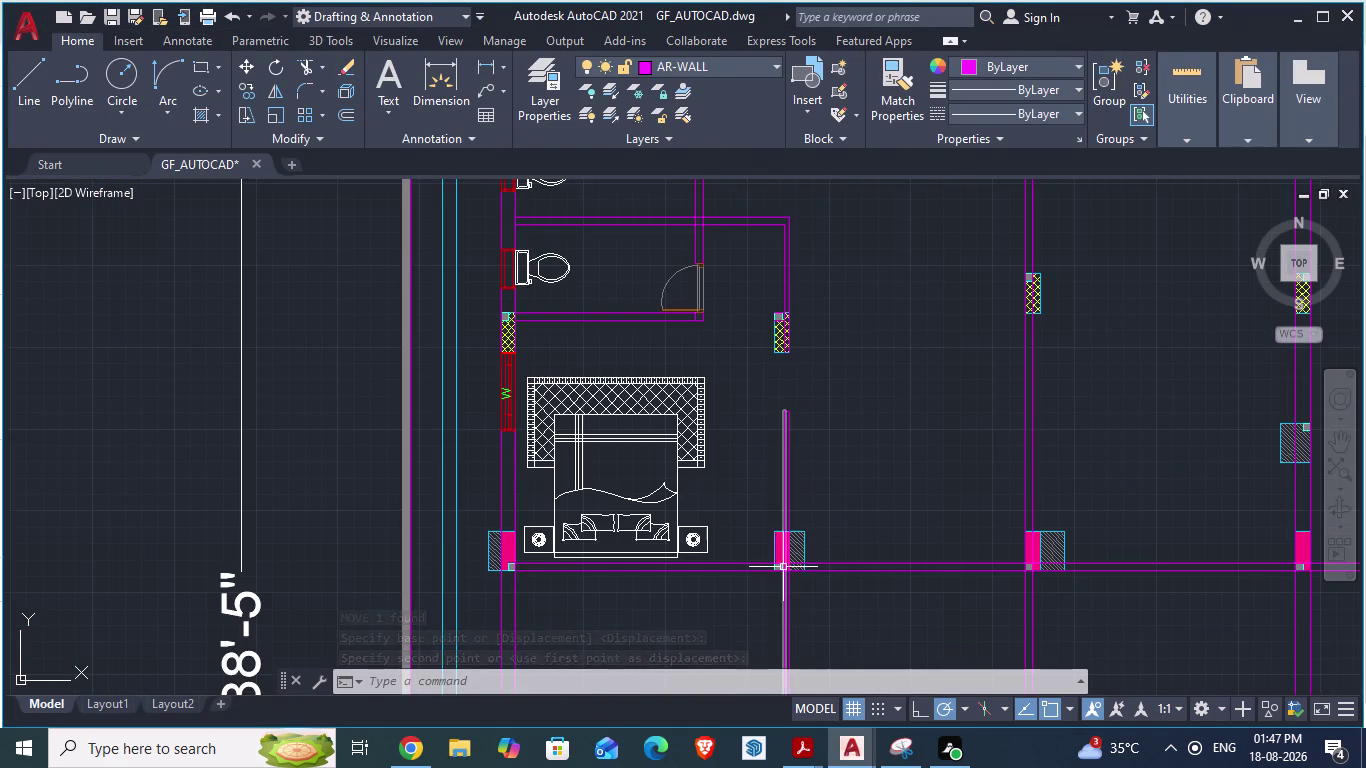
key(alt+Tab)
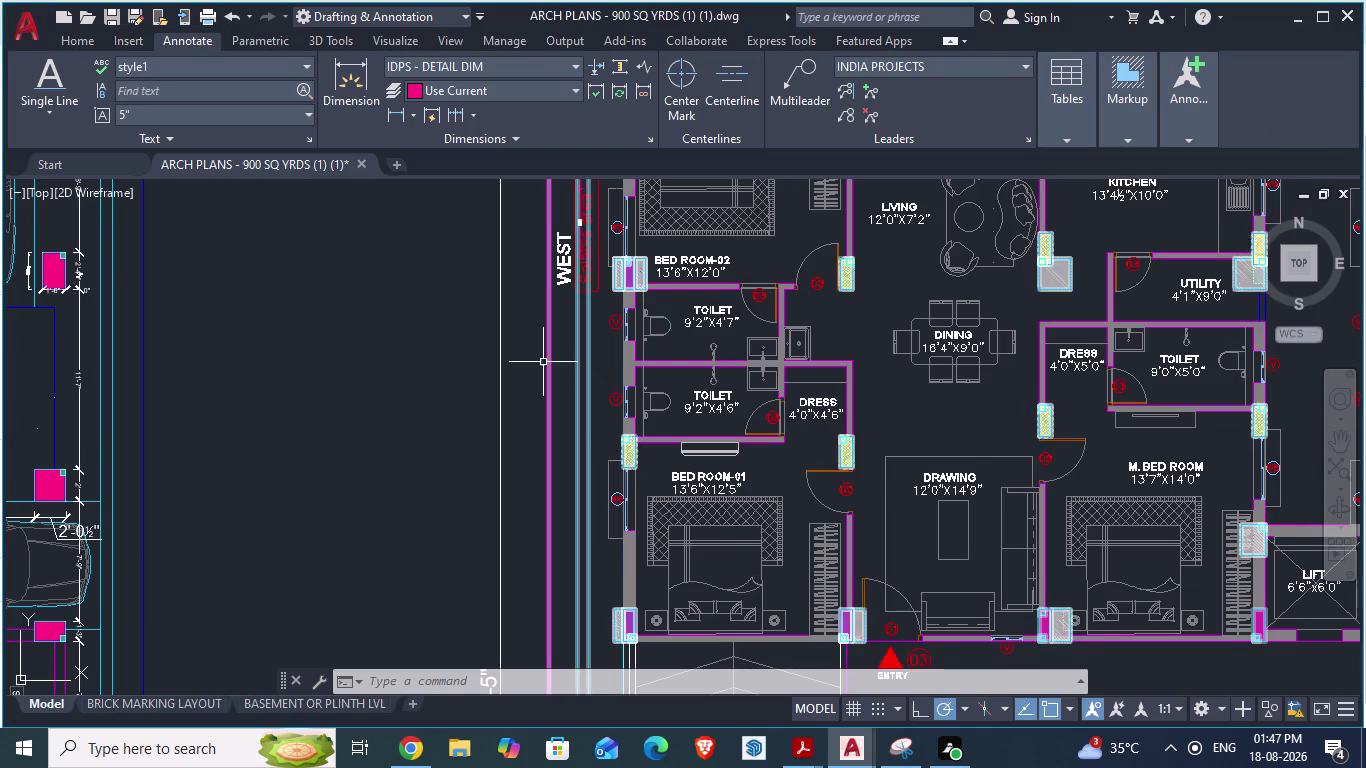
scroll(down, 3)
scroll(up, 3)
key(alt+Tab)
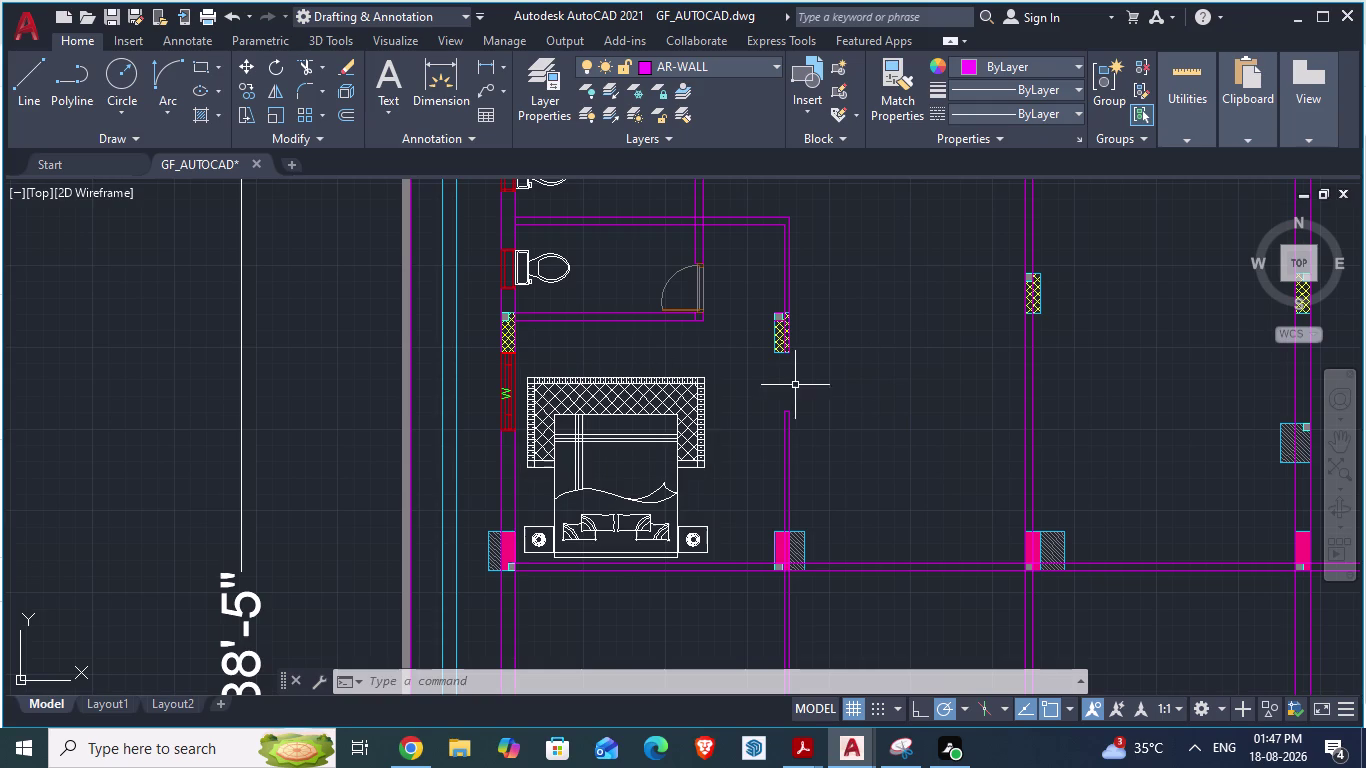
Start moving the lower-bedroom bed, with its lower-left corner as base point.
click(682, 380)
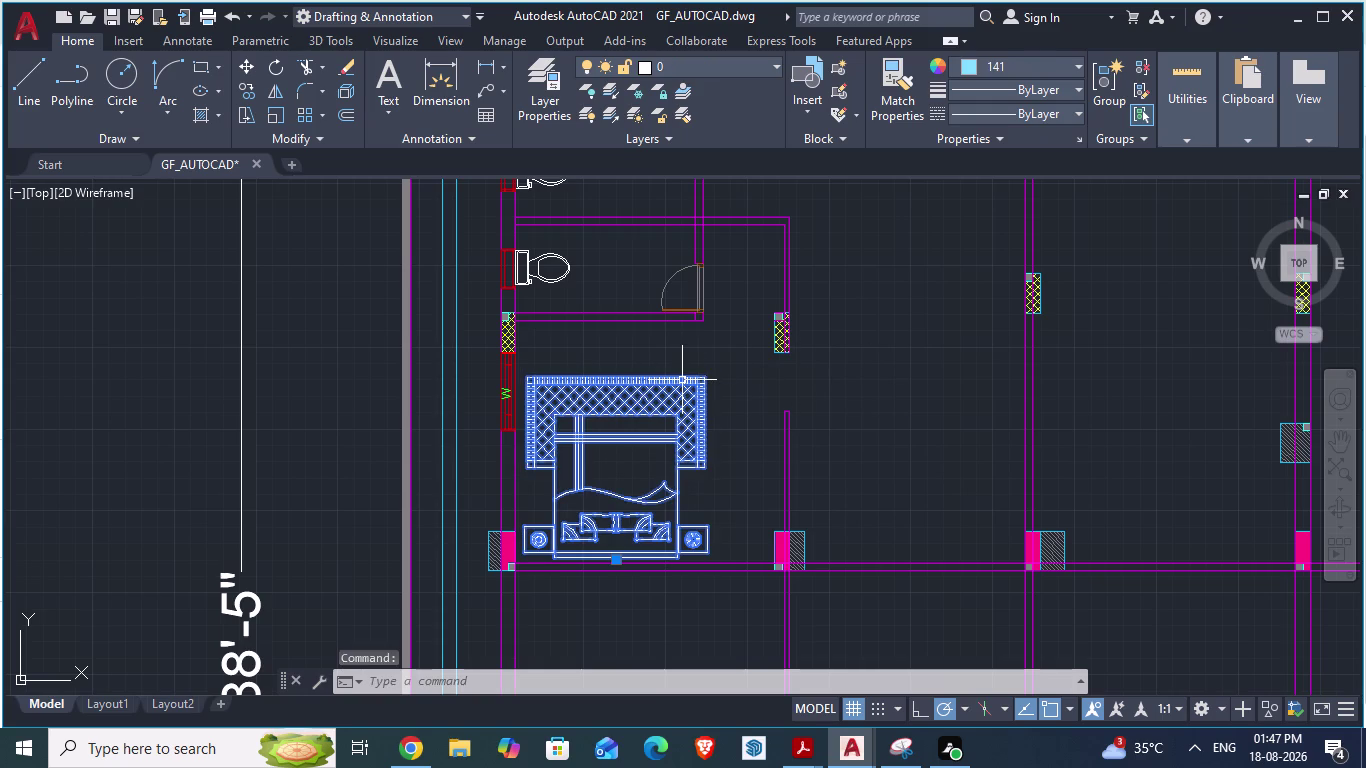
key(m)
key(Return)
scroll(up, 3)
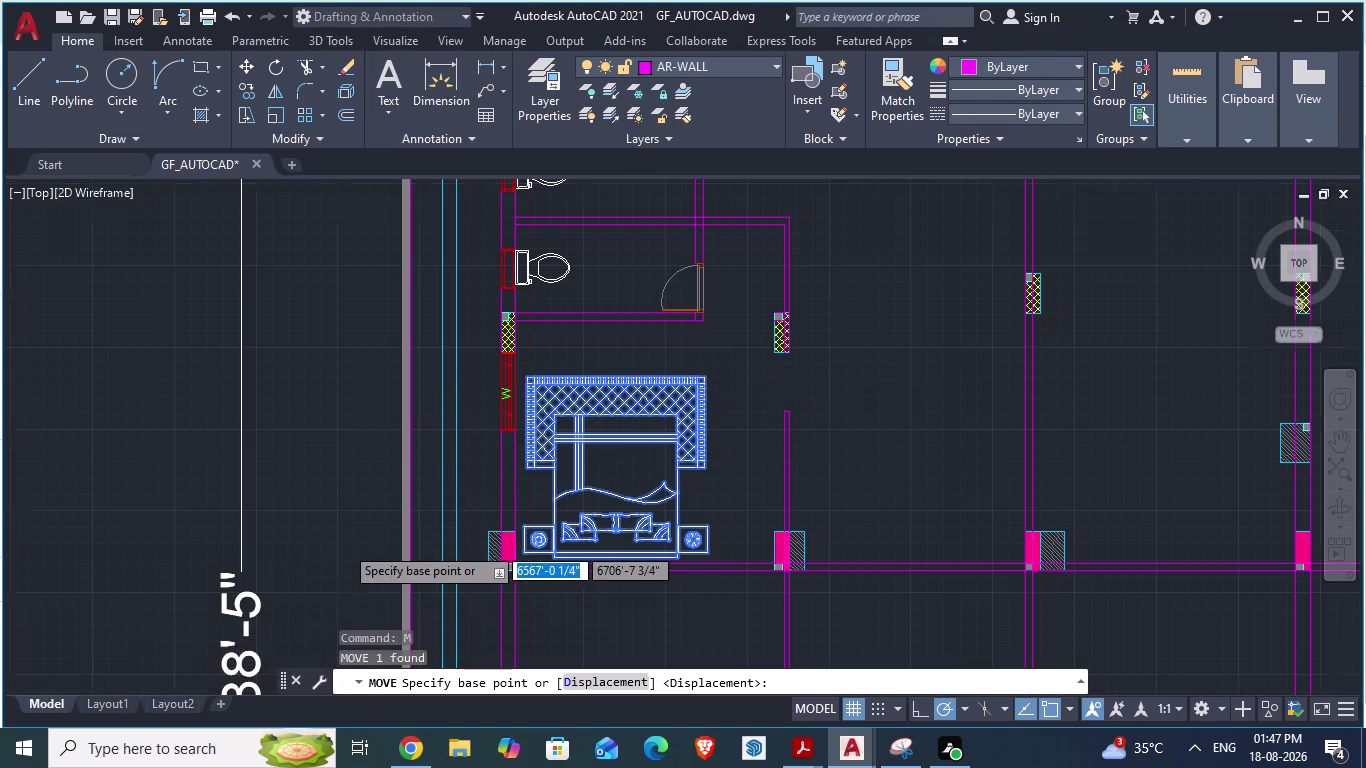
scroll(up, 3)
scroll(down, 3)
scroll(up, 3)
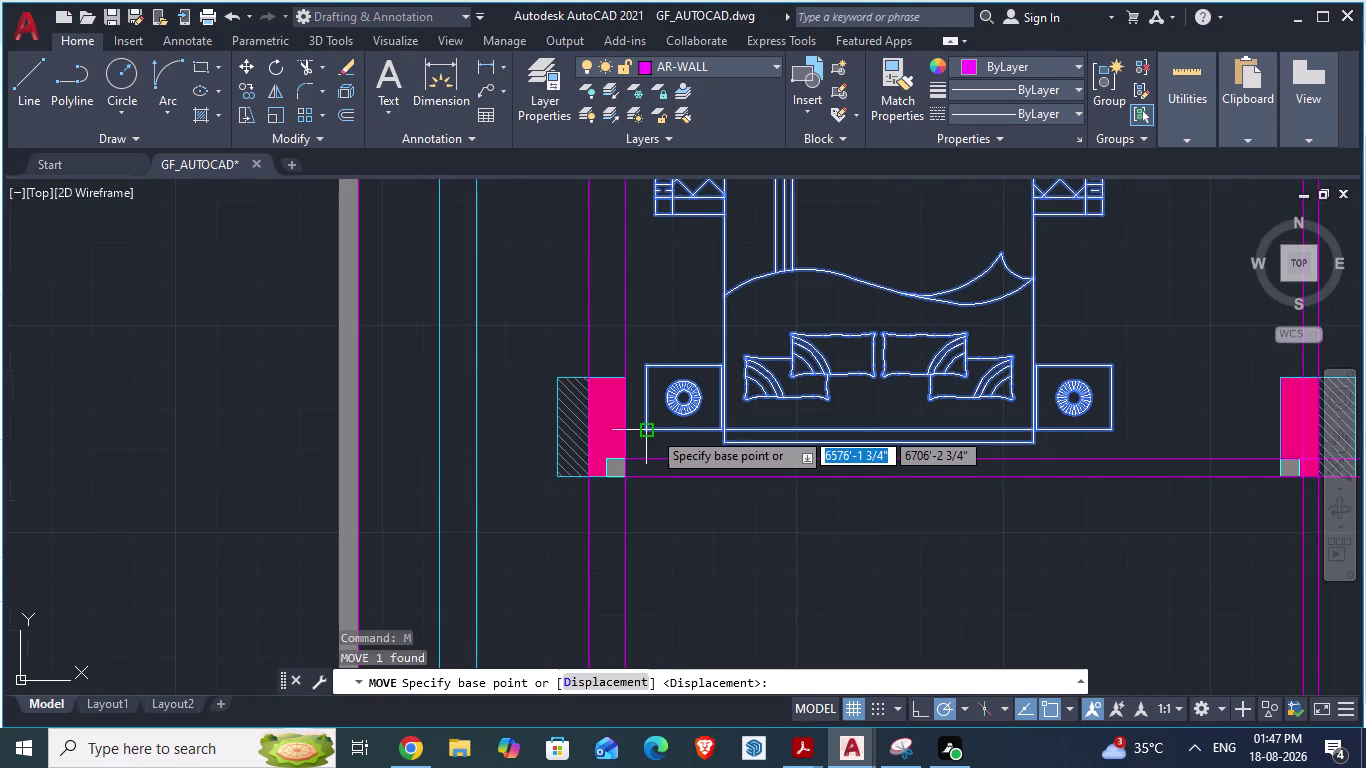
drag(645, 430, 630, 430)
click(630, 430)
scroll(down, 3)
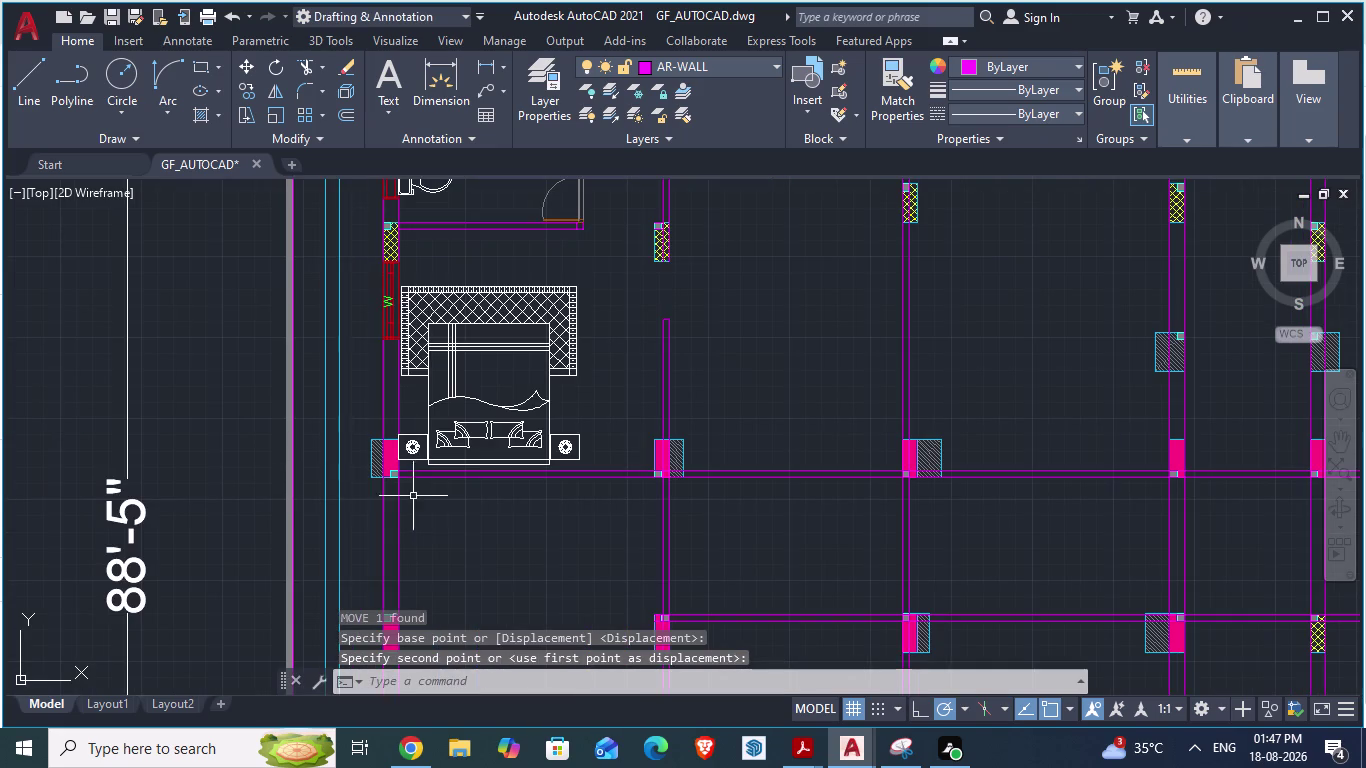
scroll(down, 3)
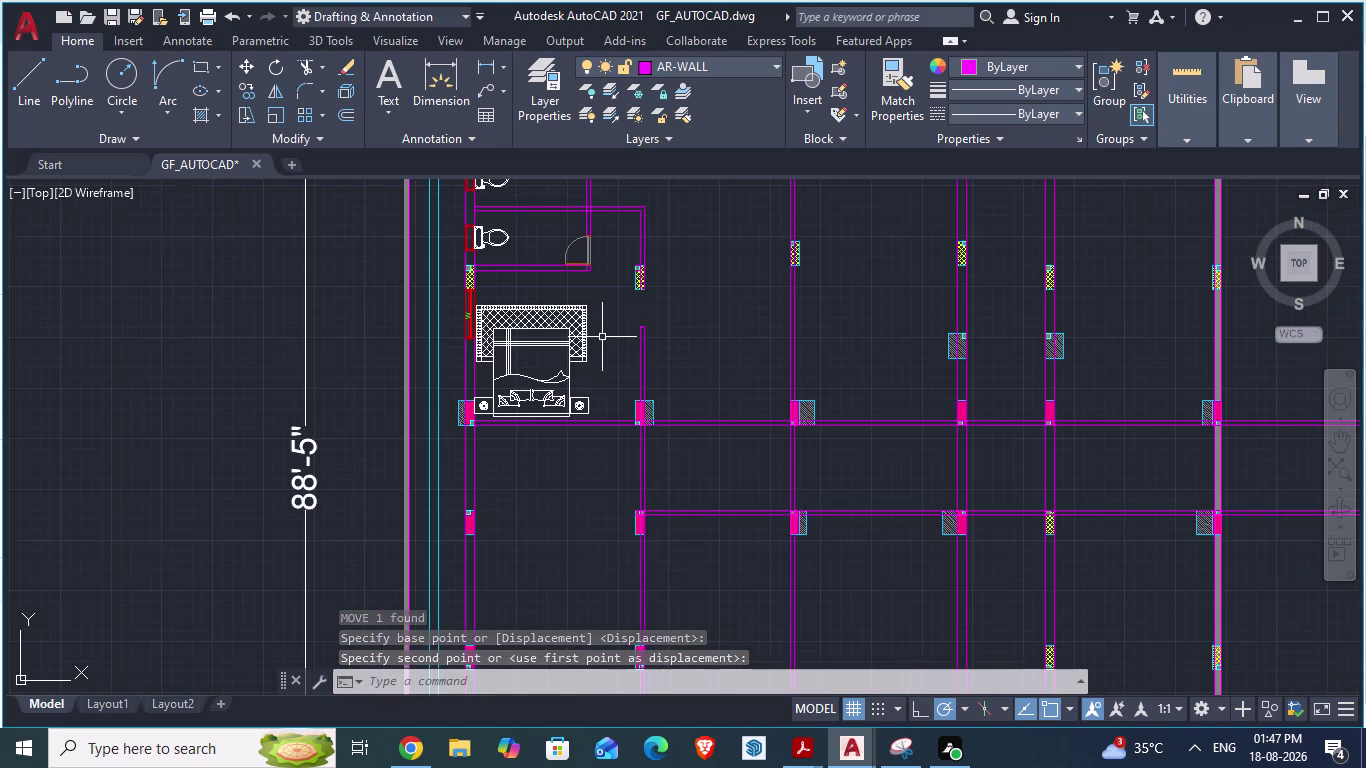
Check the reference plan, then nudge the bed snug against the column face.
key(alt+Tab)
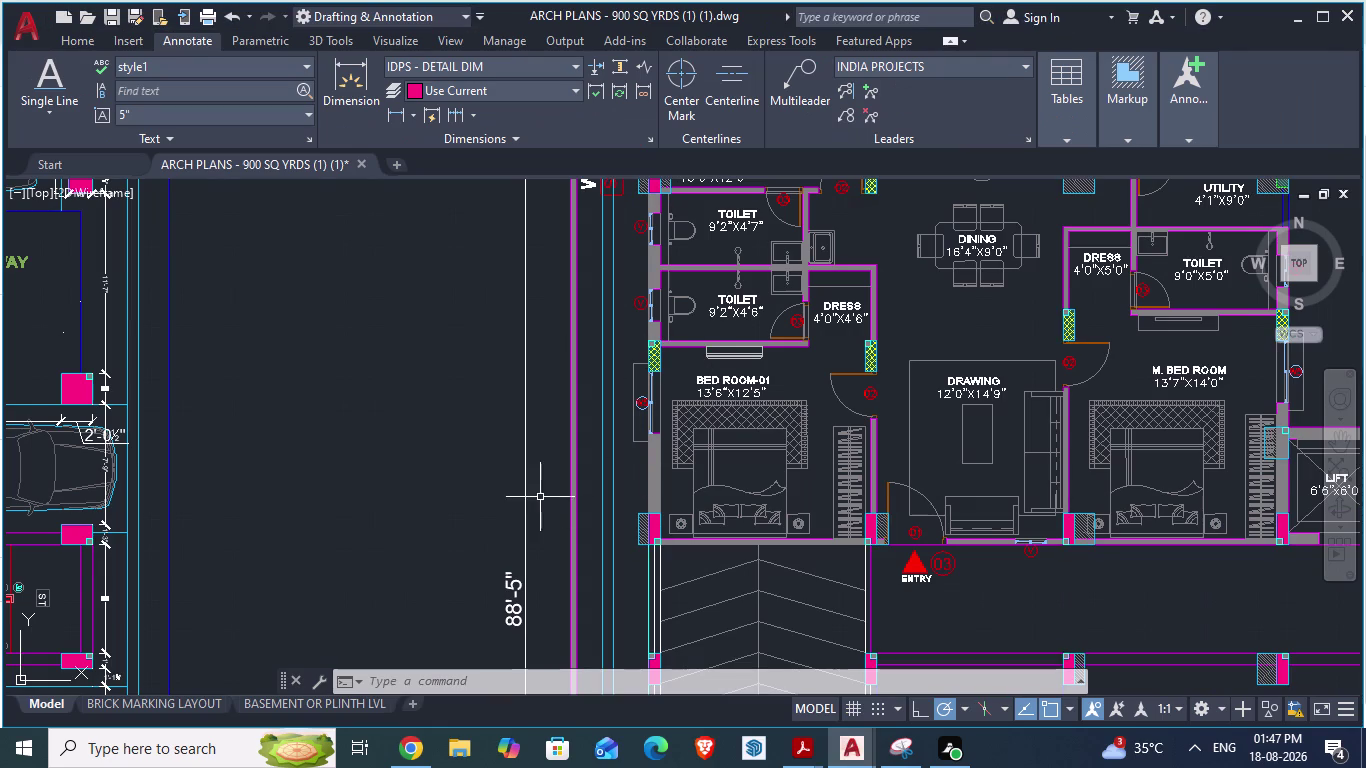
key(alt+Tab)
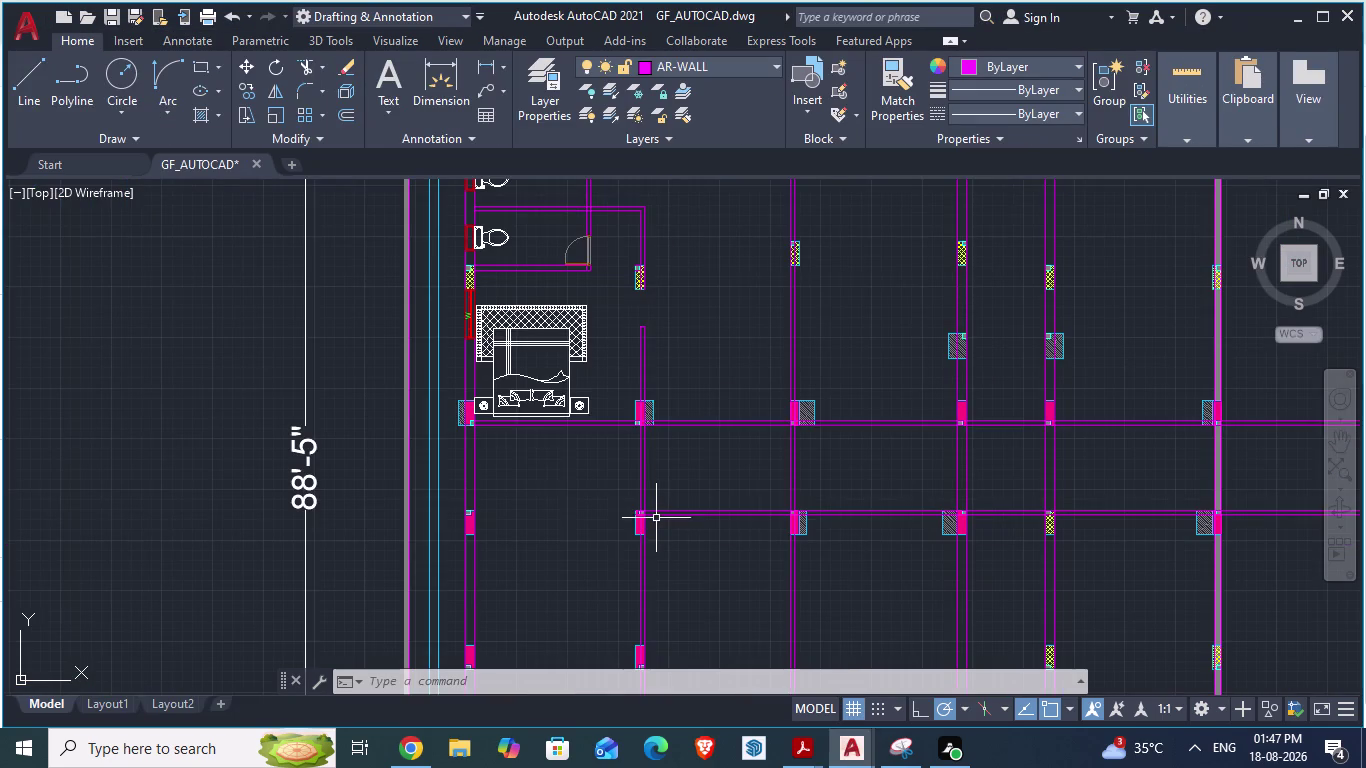
click(504, 322)
key(m)
key(Return)
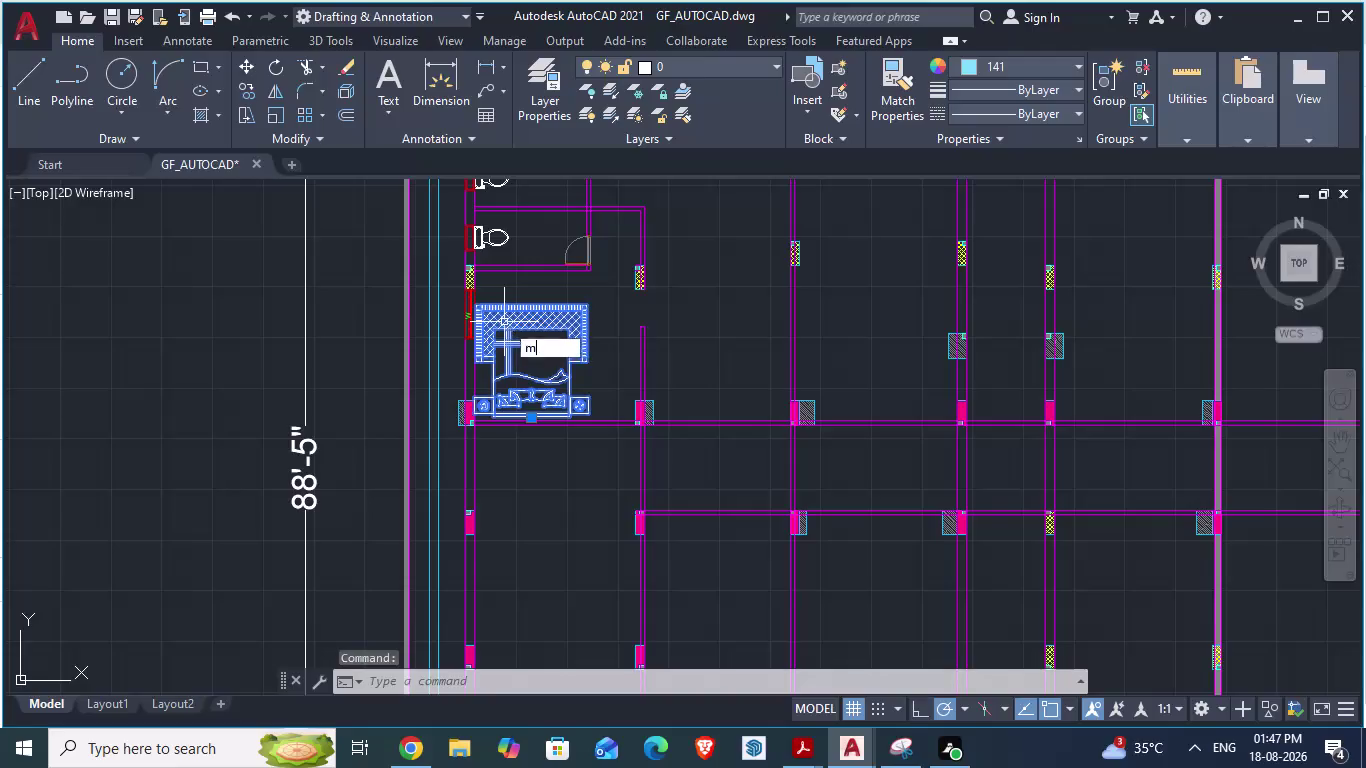
scroll(up, 3)
scroll(up, 3)
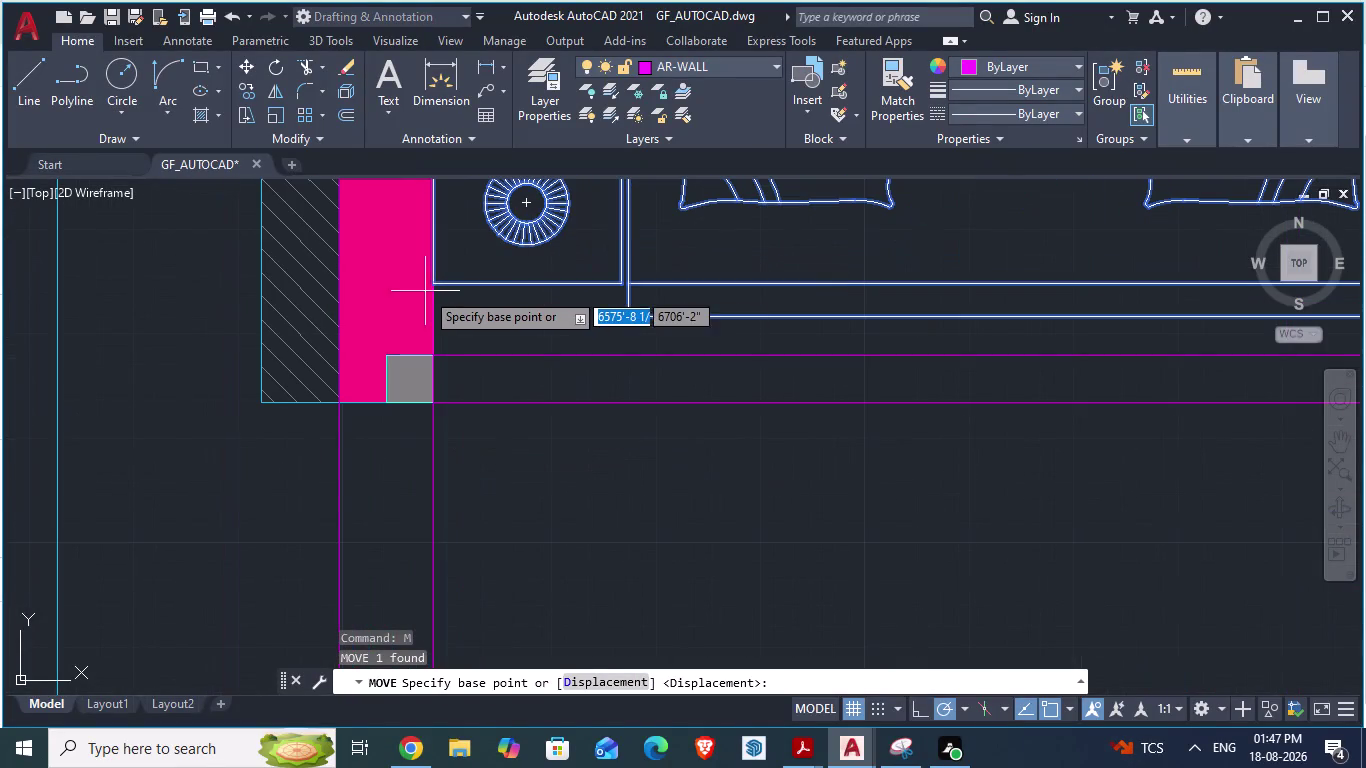
drag(437, 284, 446, 284)
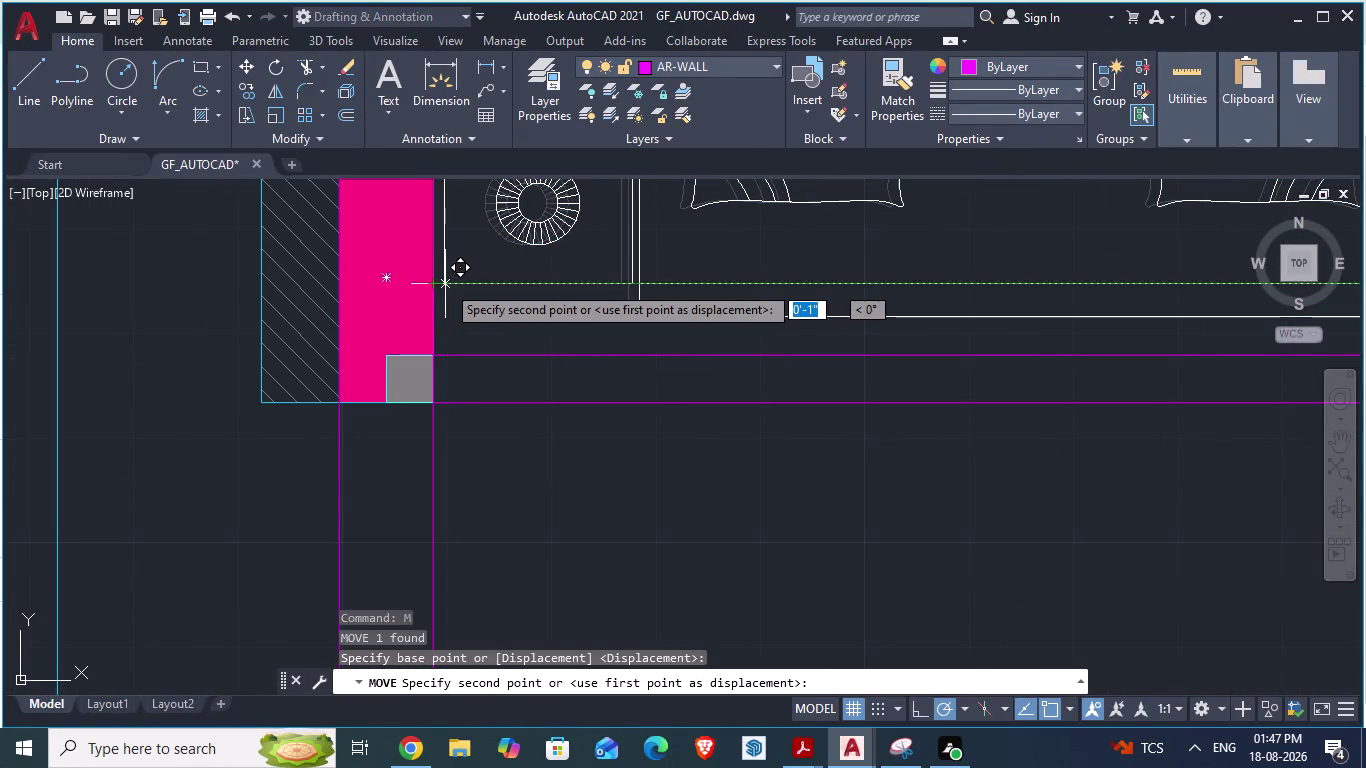
drag(446, 284, 447, 284)
click(447, 284)
scroll(down, 3)
scroll(down, 3)
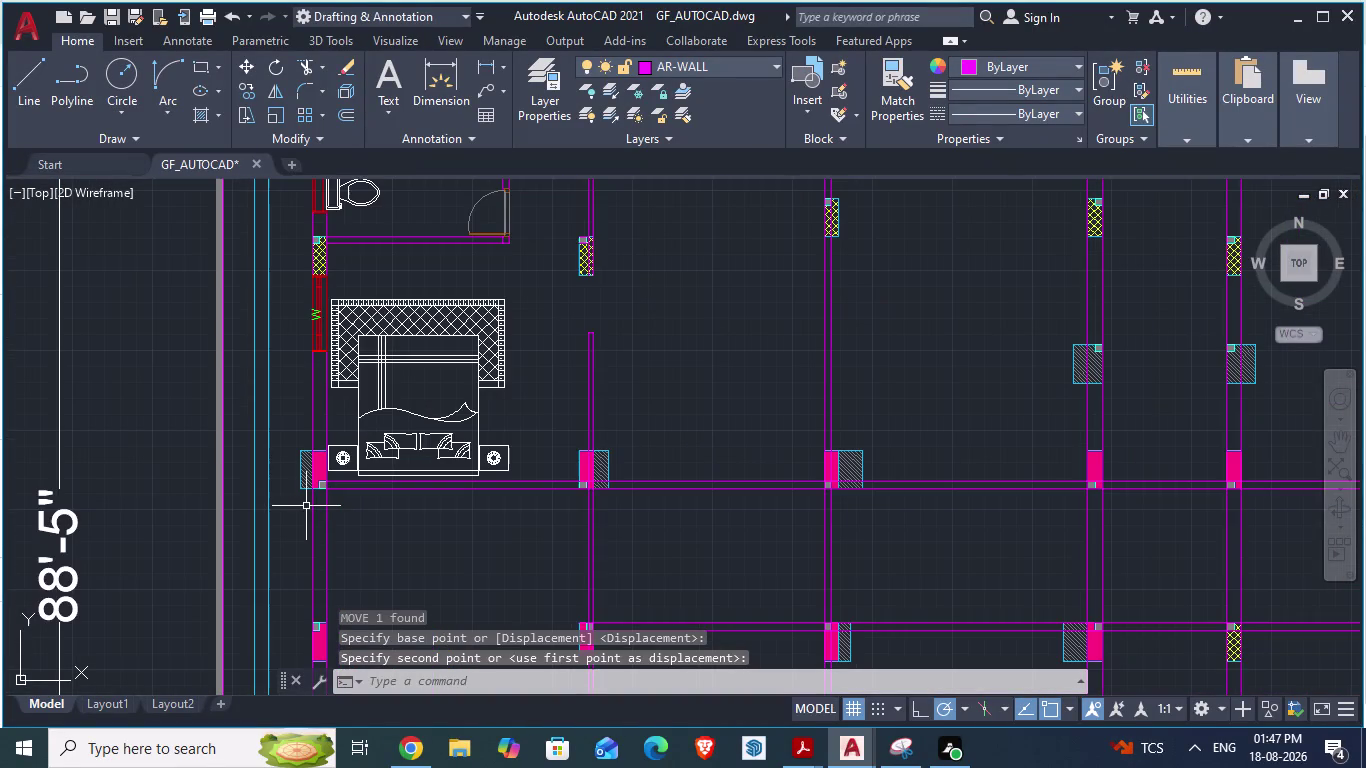
Save the ground-floor plan and select the toilet door.
key(ctrl+s)
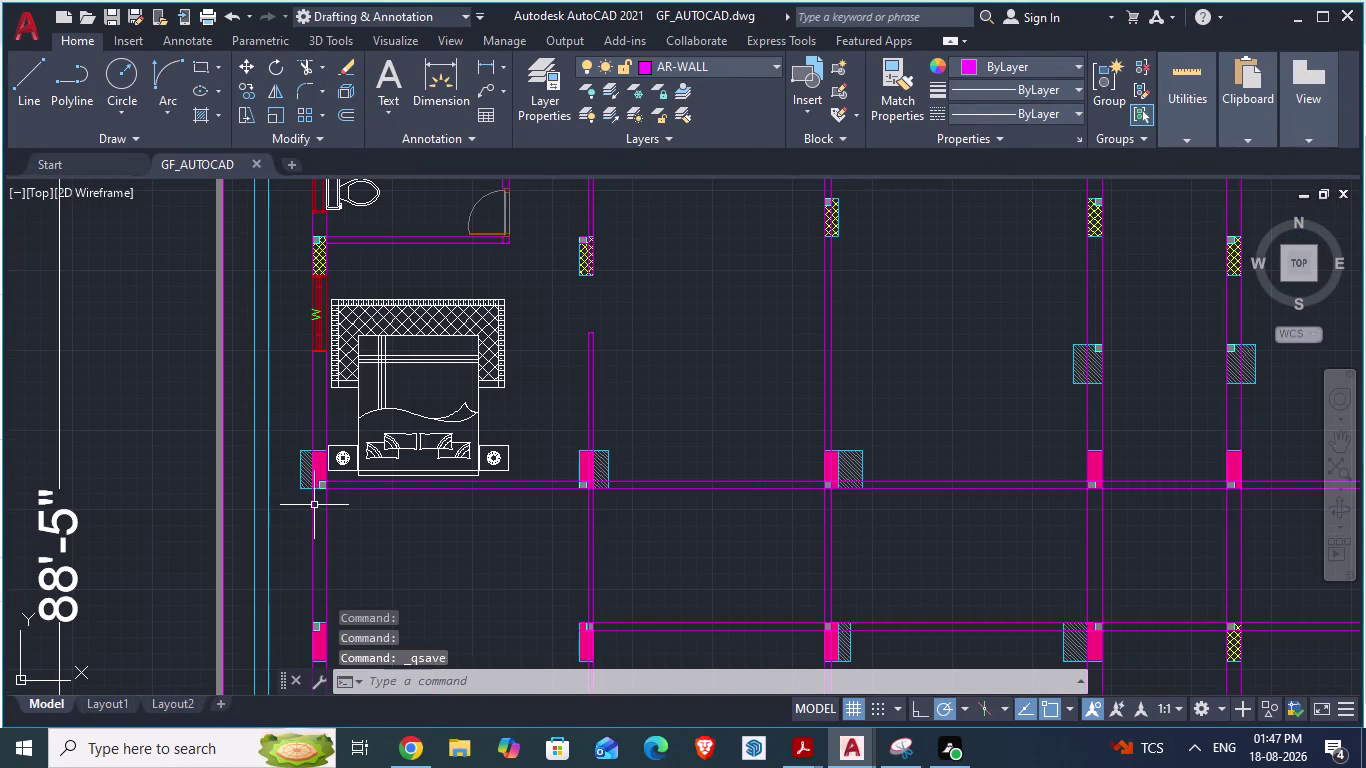
key(alt+Tab)
key(alt+Tab)
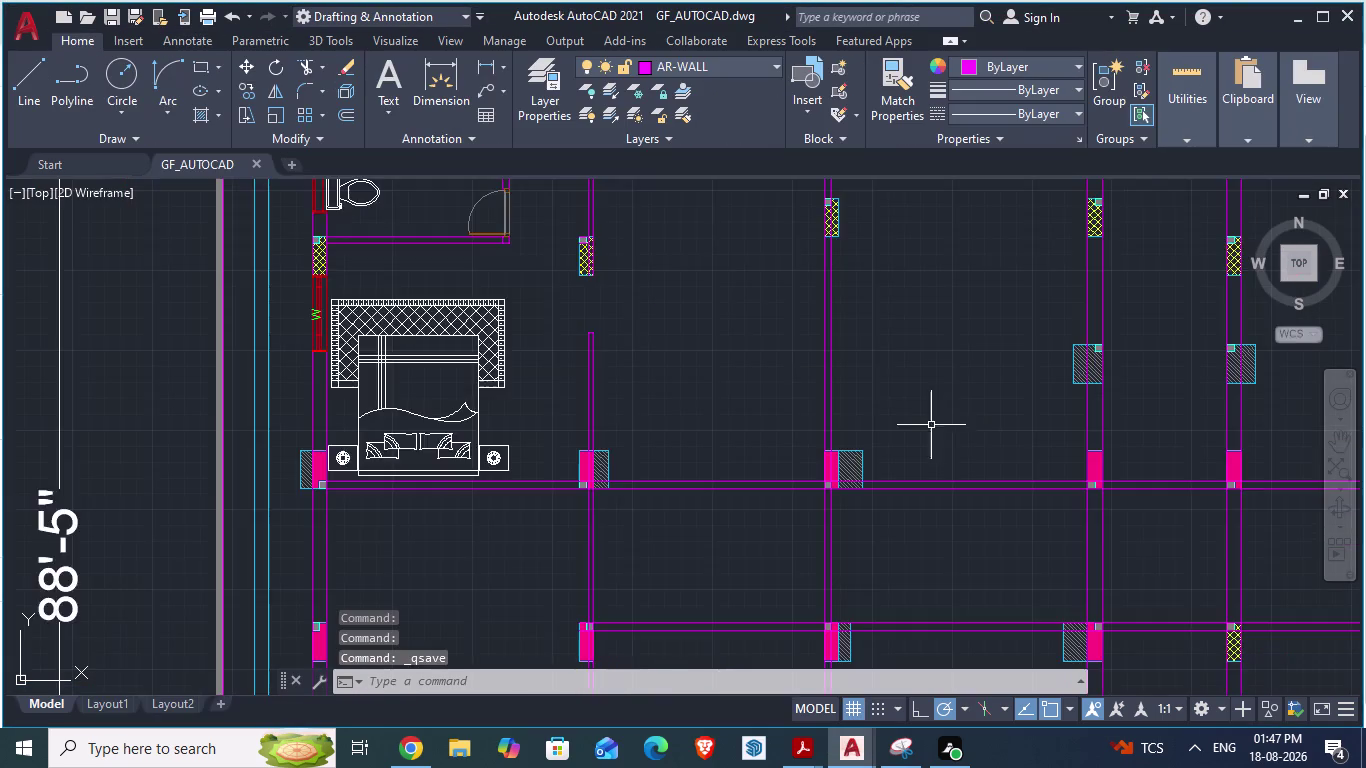
scroll(up, 3)
scroll(down, 3)
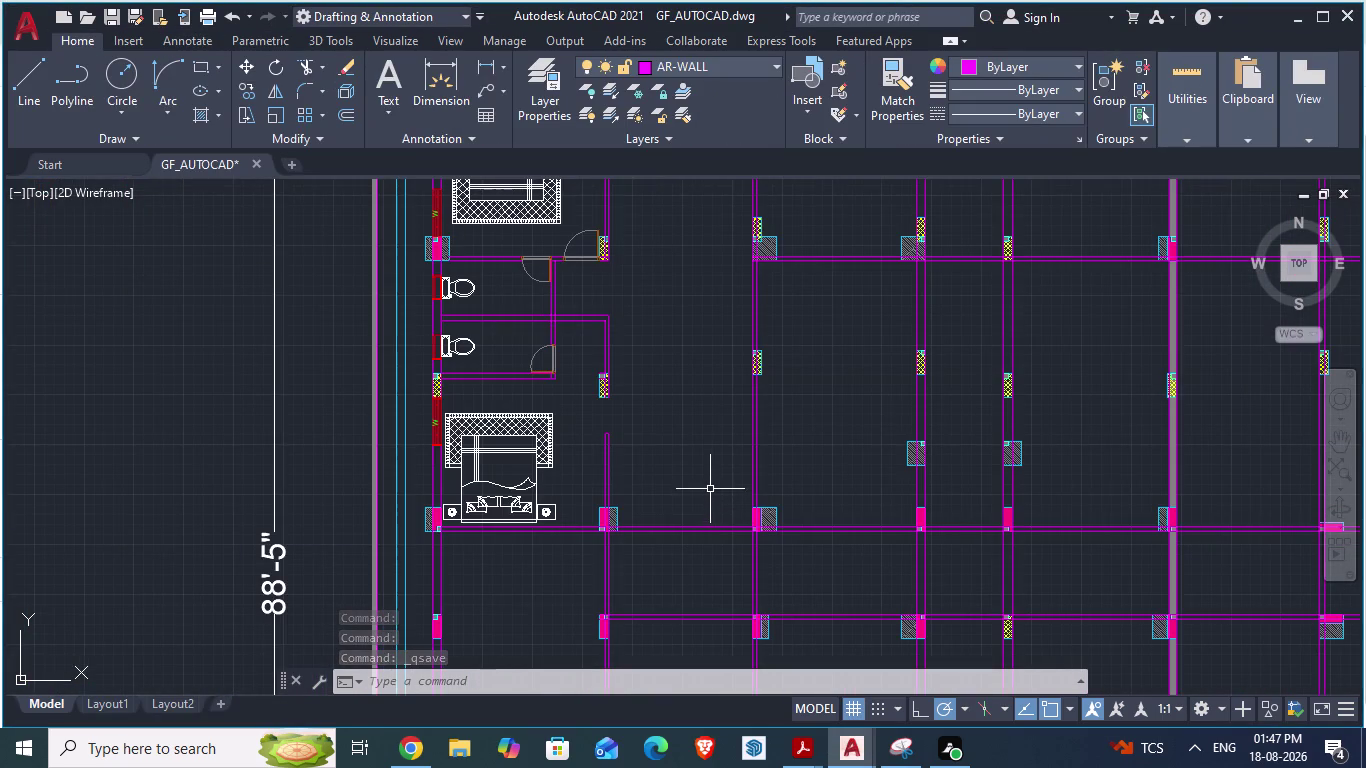
click(535, 353)
Paste a copy of the toilet door beside the bedroom wall.
key(ctrl+c)
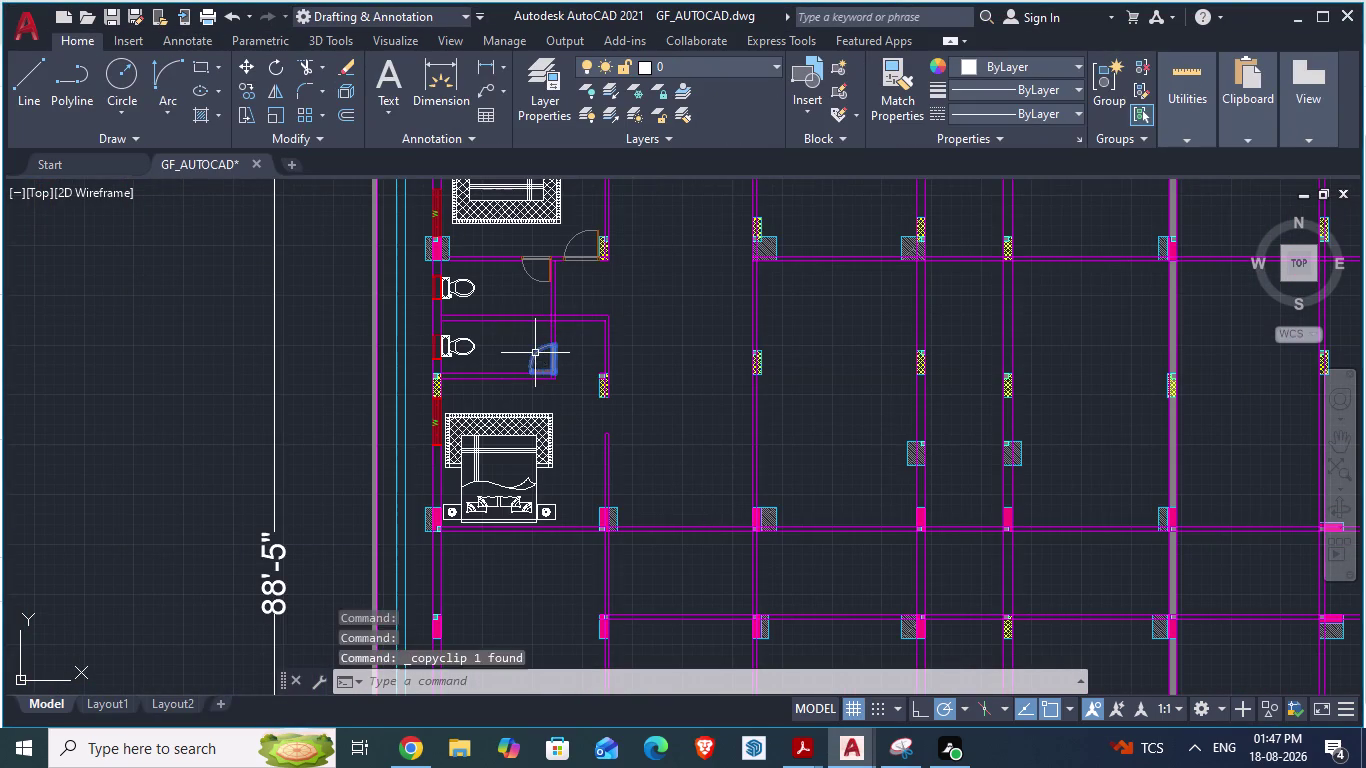
key(ctrl+v)
scroll(up, 3)
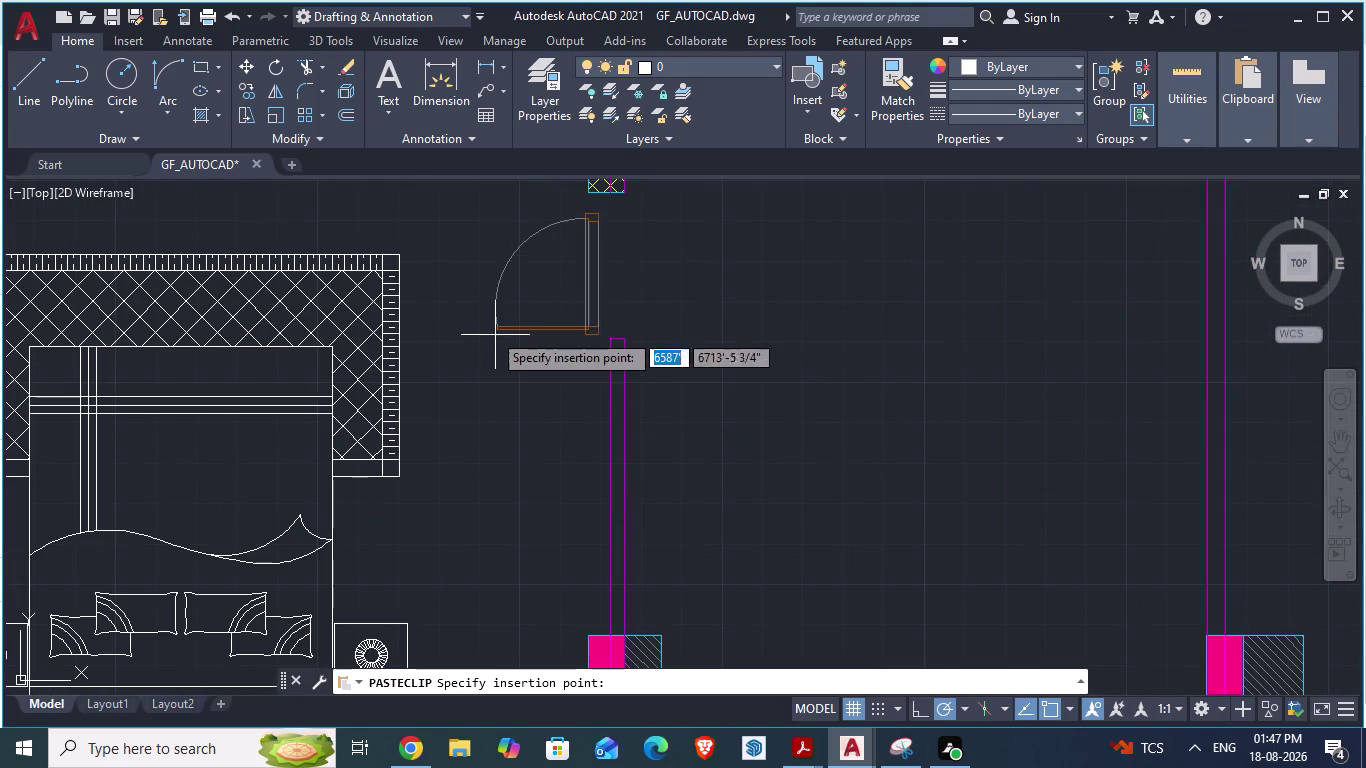
click(485, 332)
Rotate the pasted door 180° about its hinge corner so it swings downward.
click(568, 321)
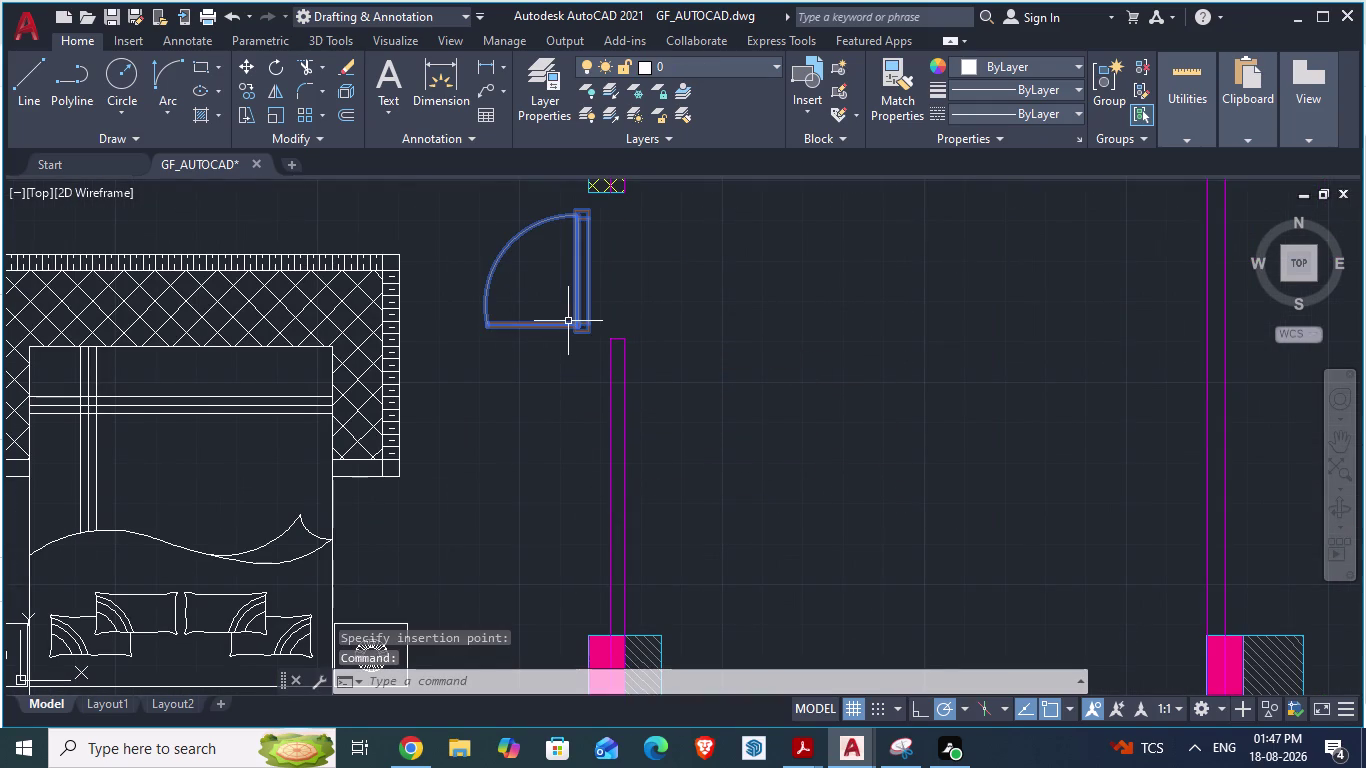
text(ro)
key(Return)
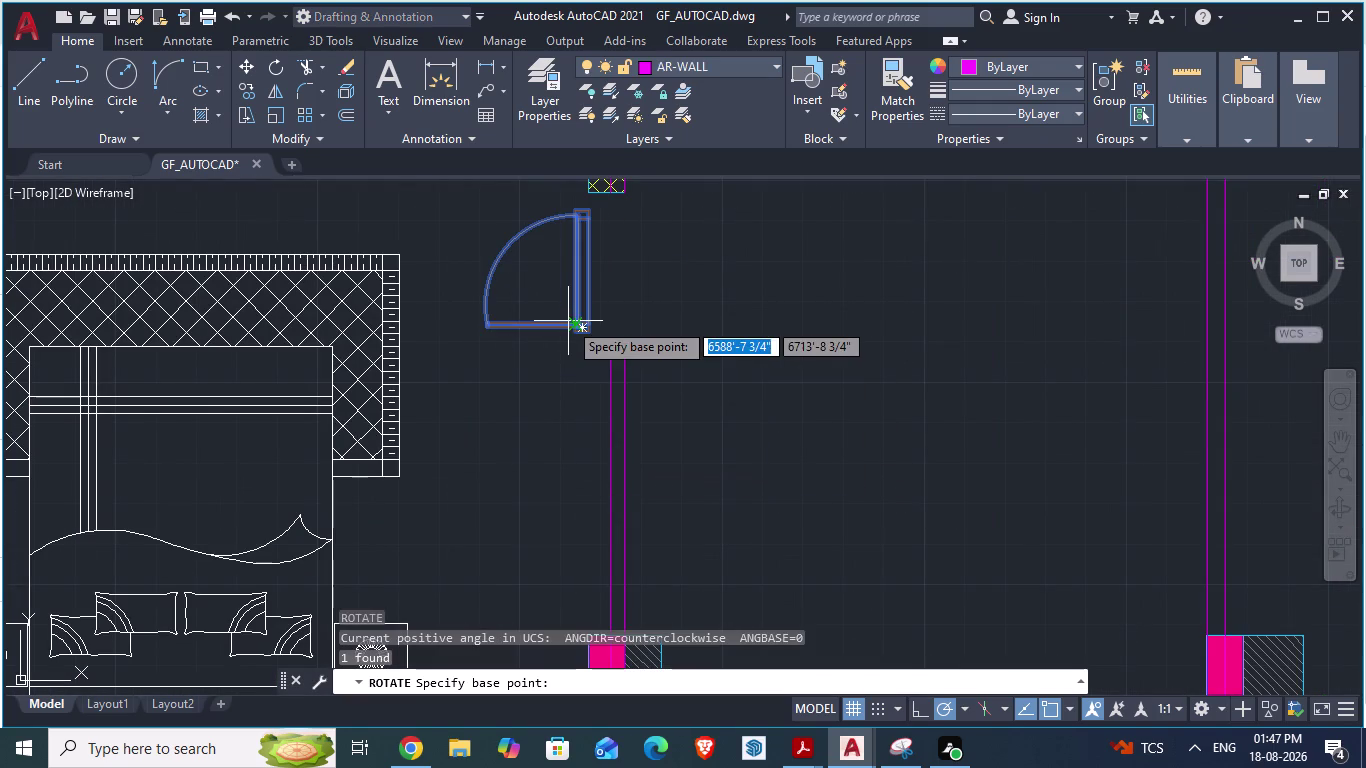
drag(590, 331, 614, 298)
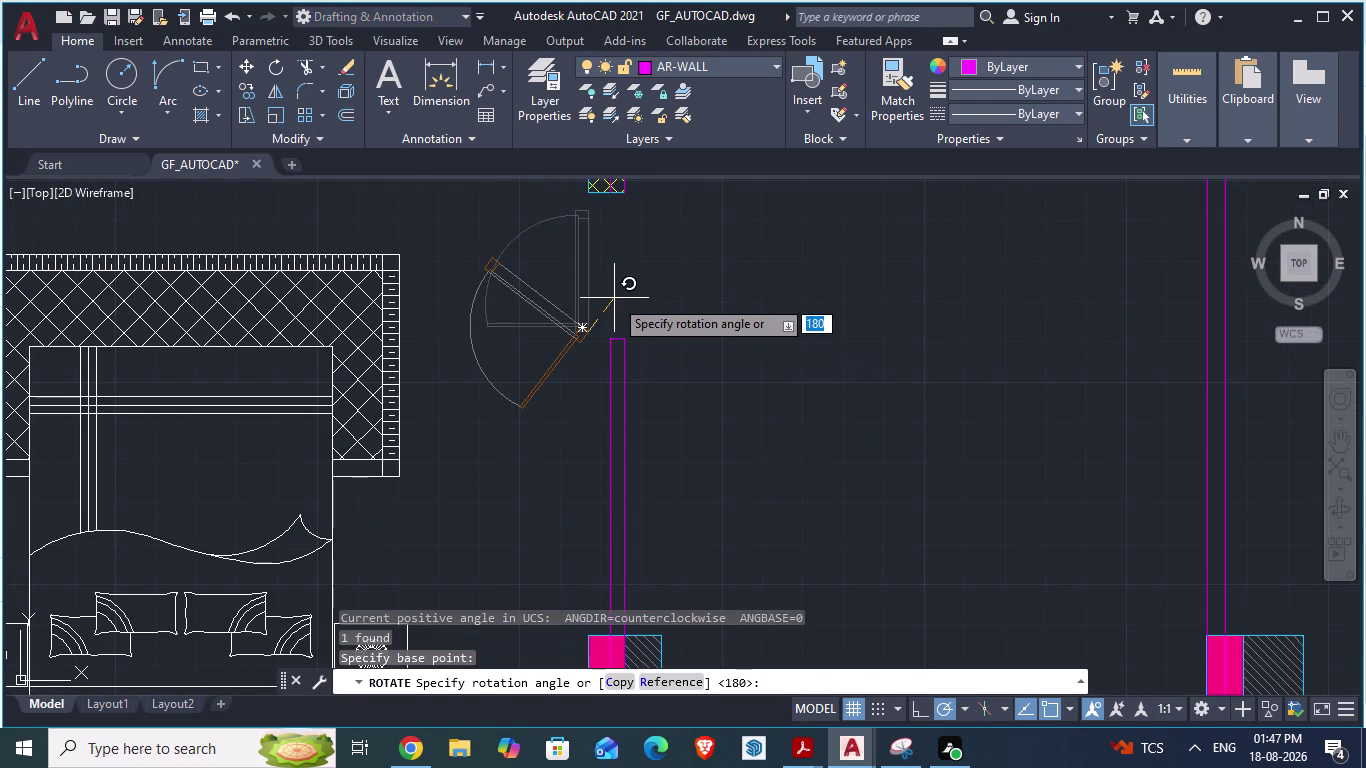
drag(614, 298, 581, 228)
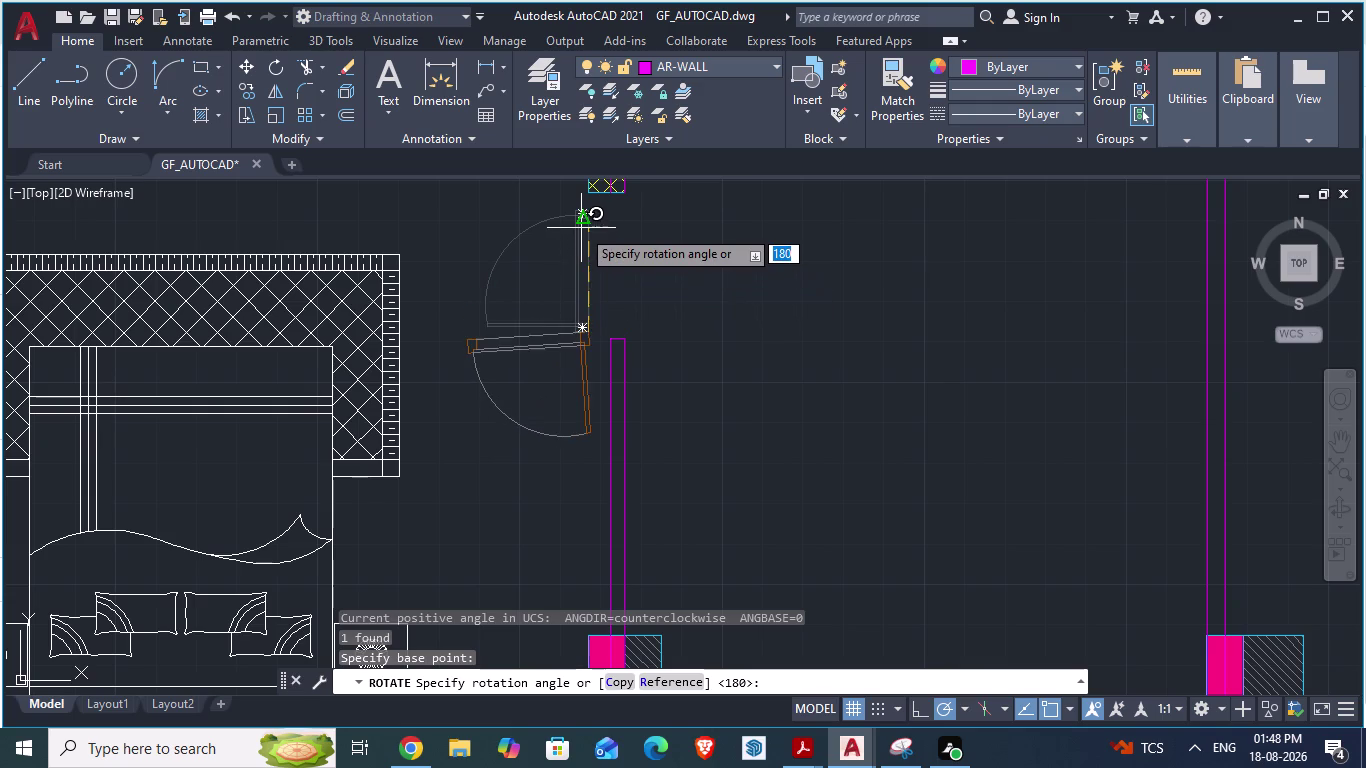
drag(581, 228, 590, 230)
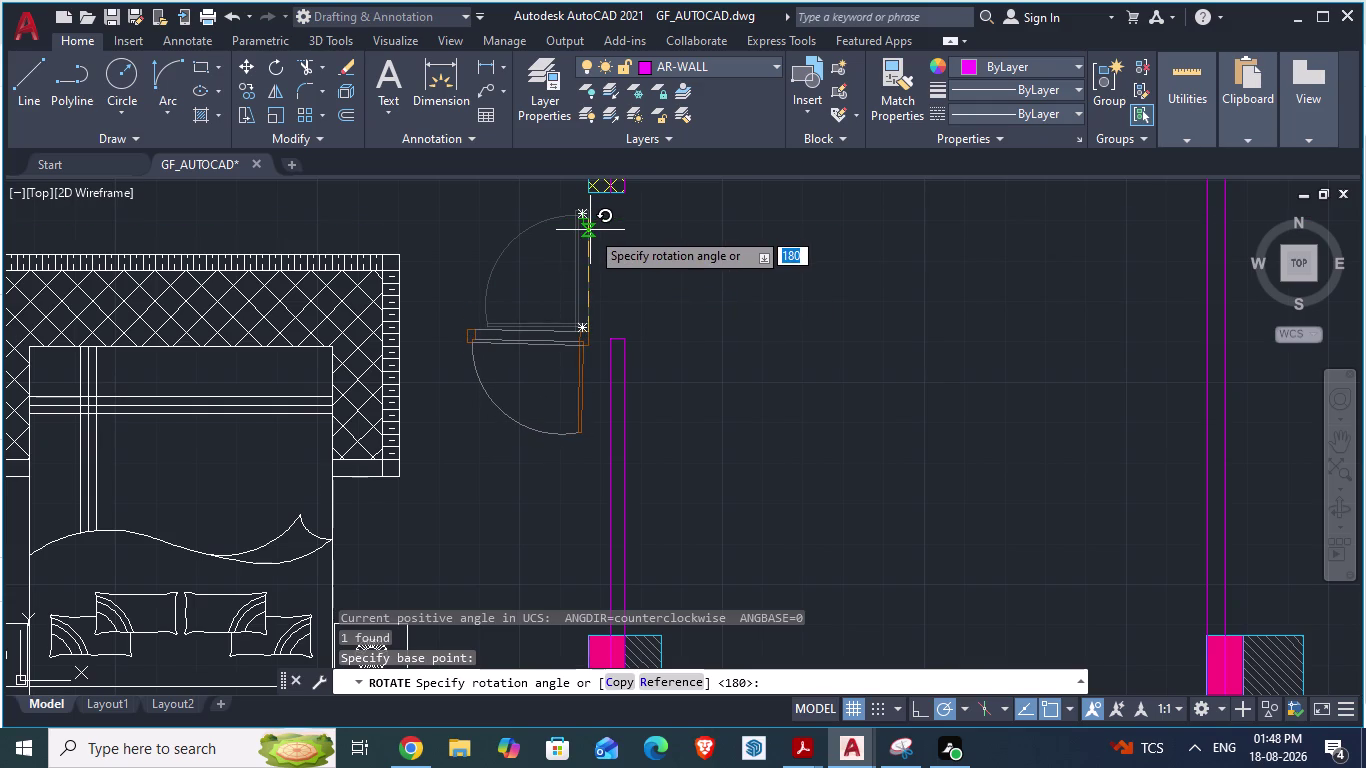
drag(590, 230, 585, 256)
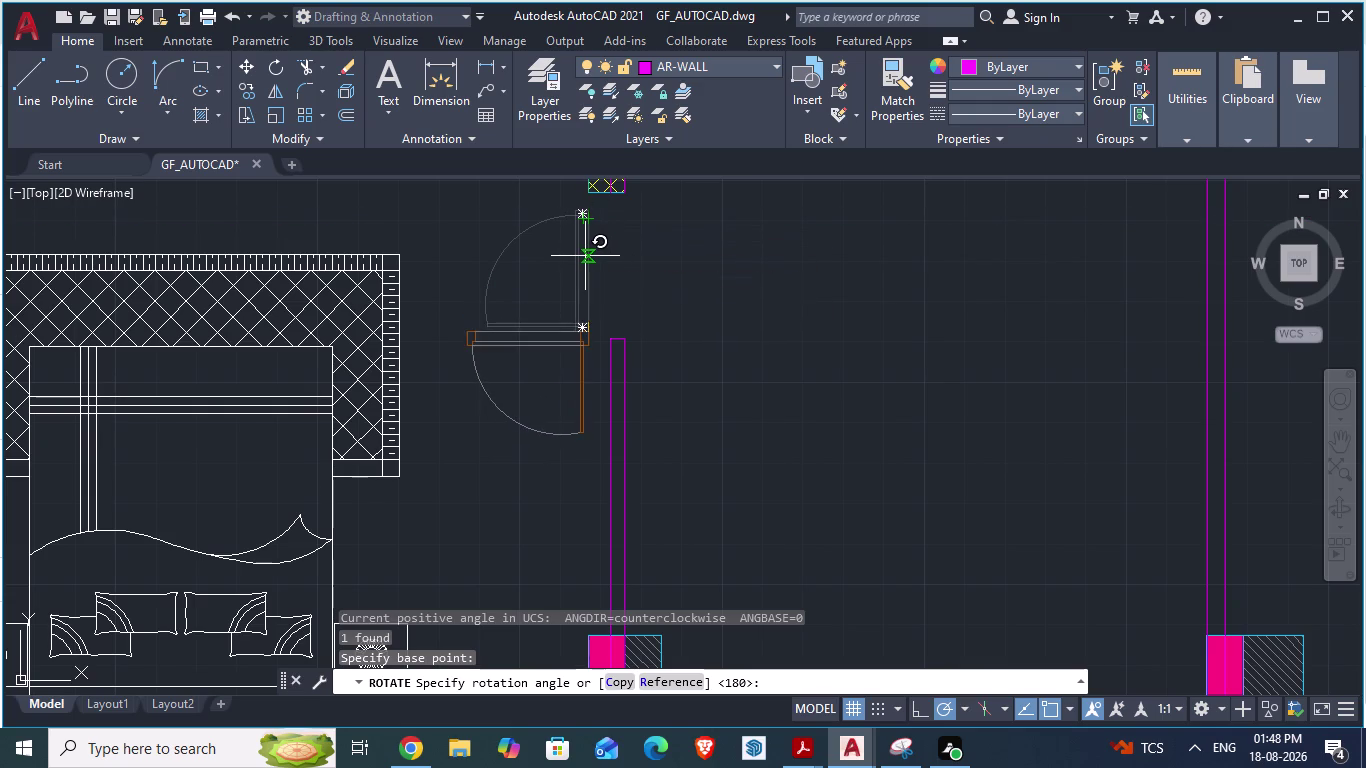
drag(585, 256, 592, 246)
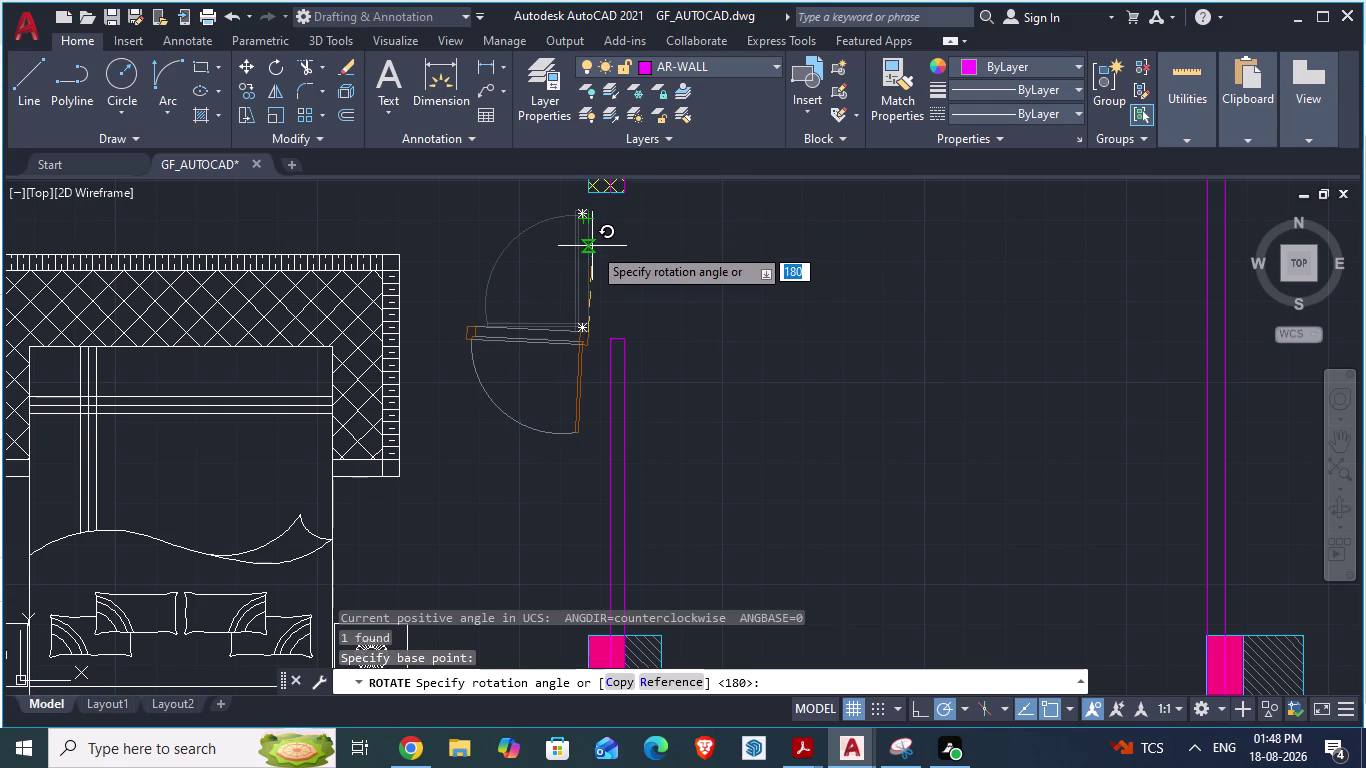
drag(592, 246, 589, 250)
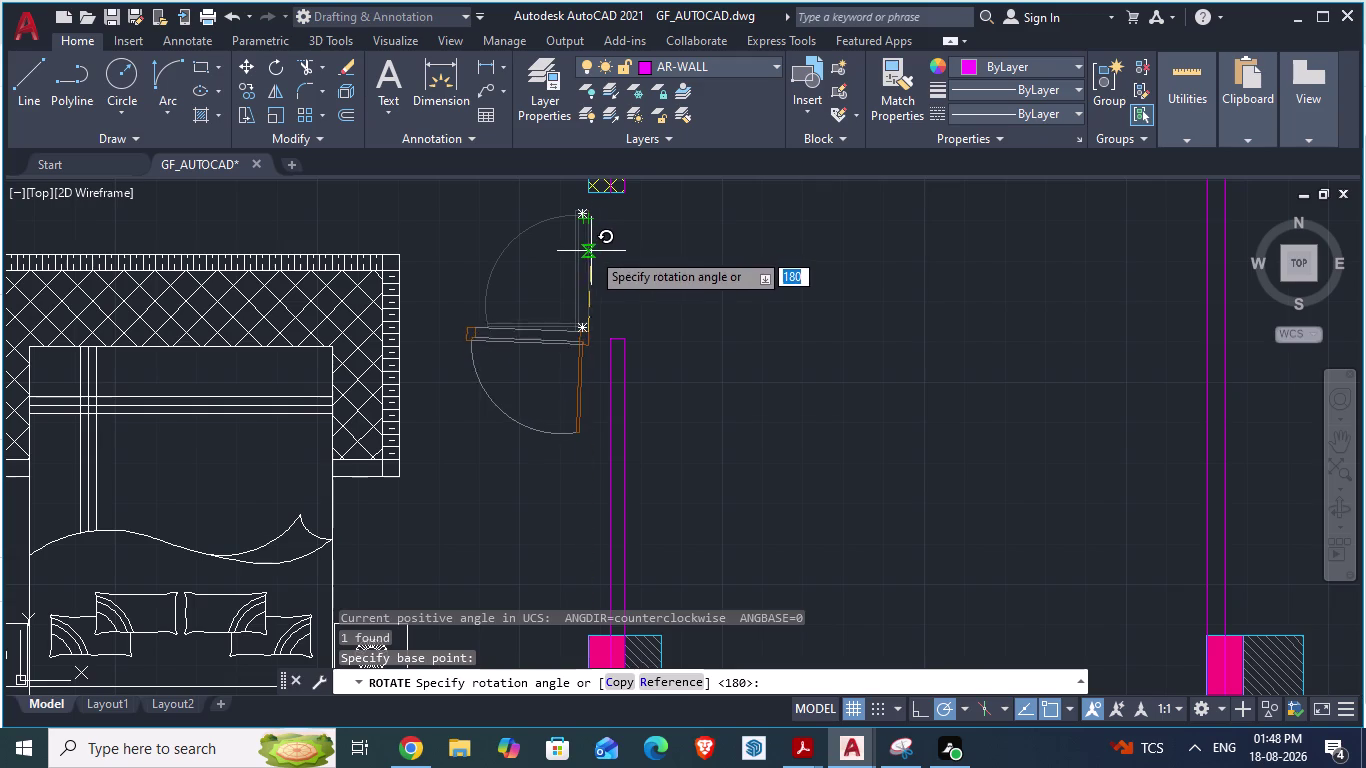
drag(589, 250, 590, 249)
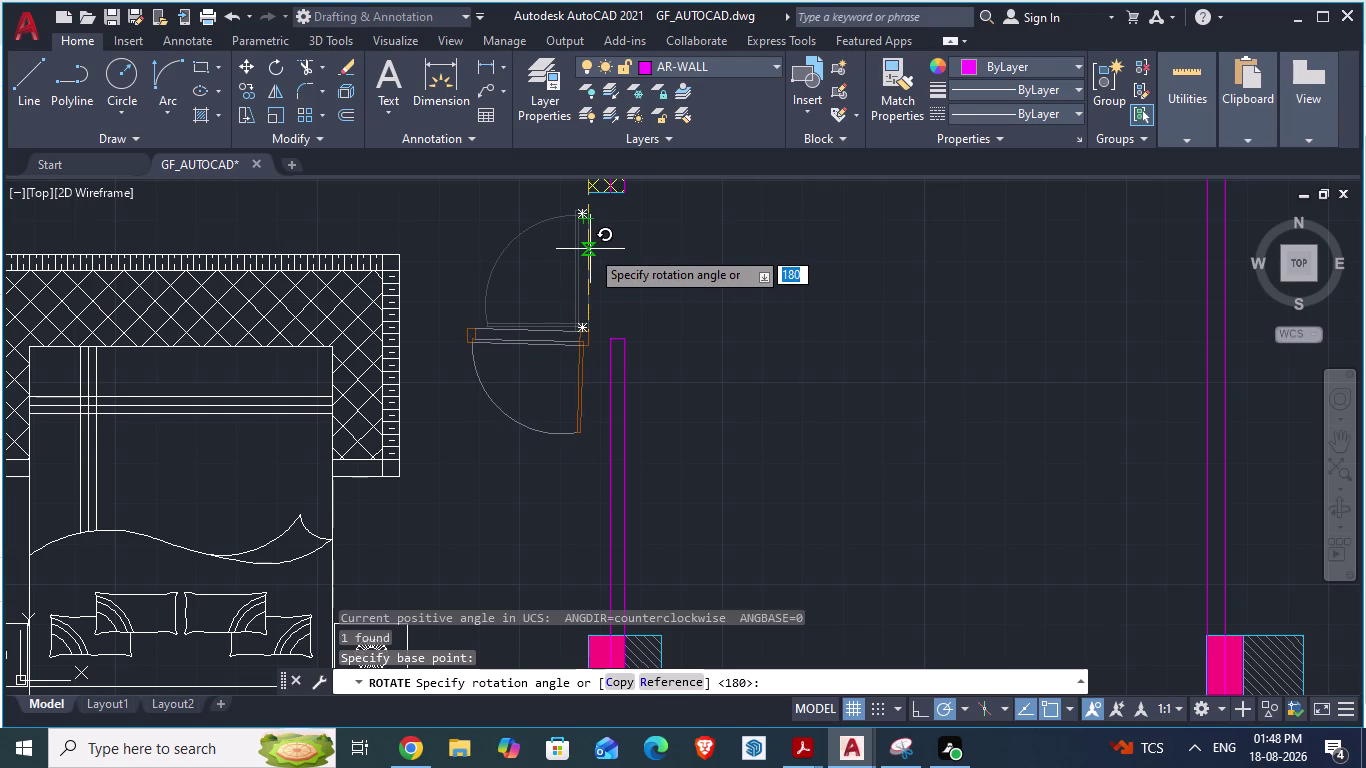
drag(590, 249, 576, 405)
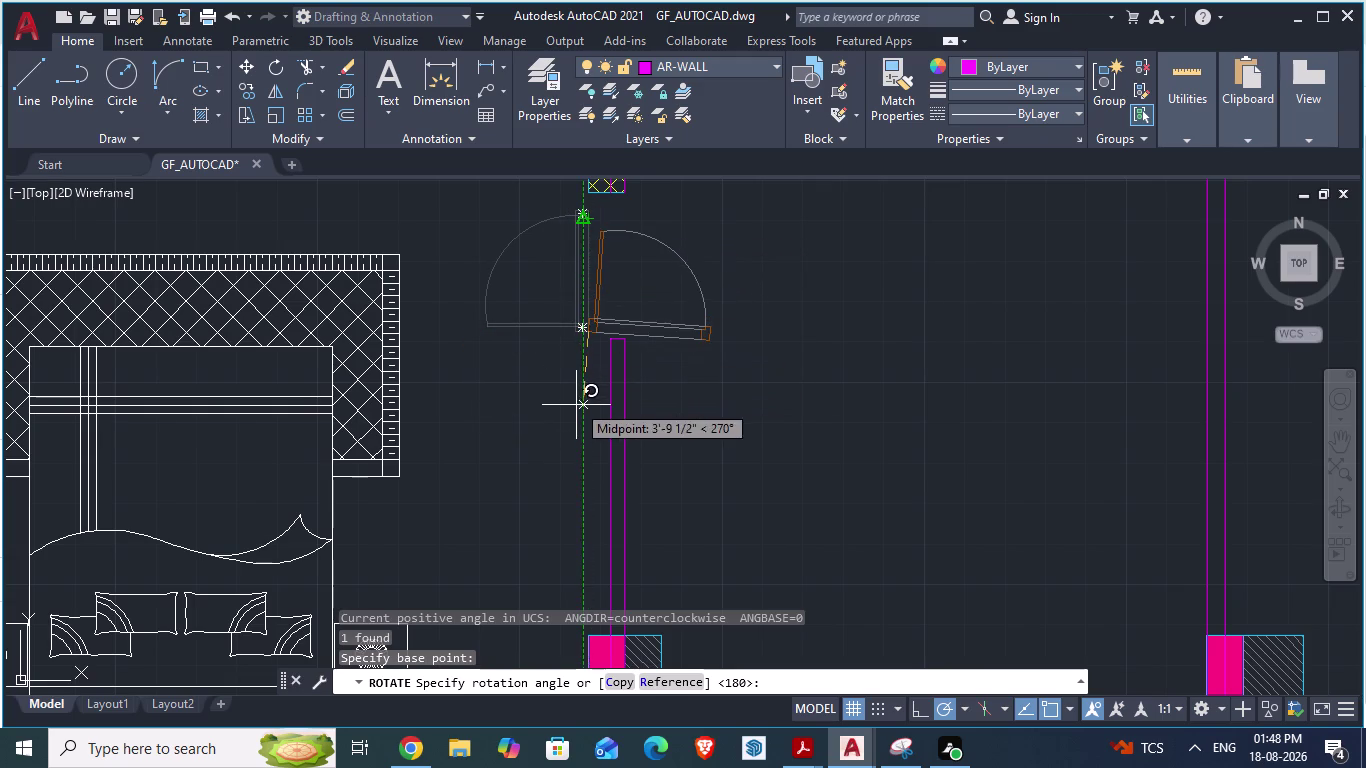
drag(576, 405, 582, 255)
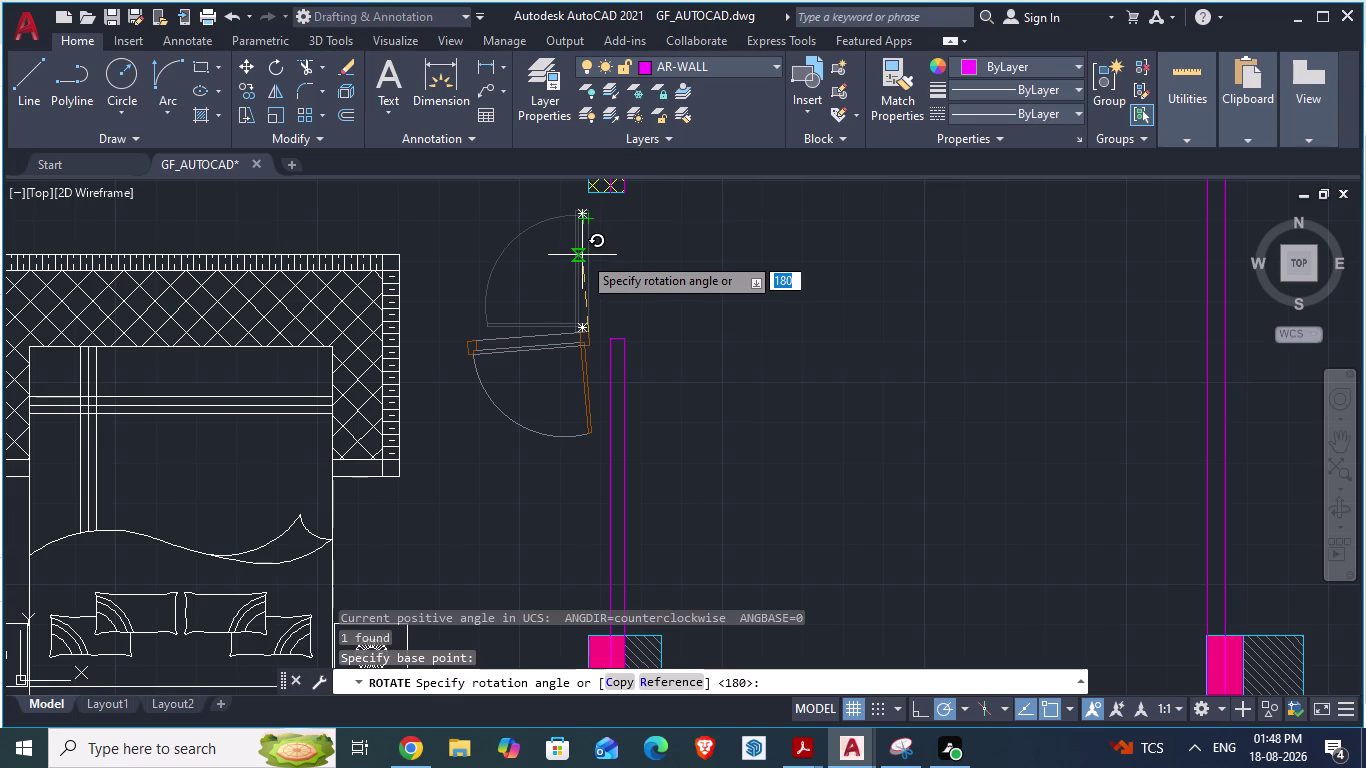
drag(582, 255, 590, 266)
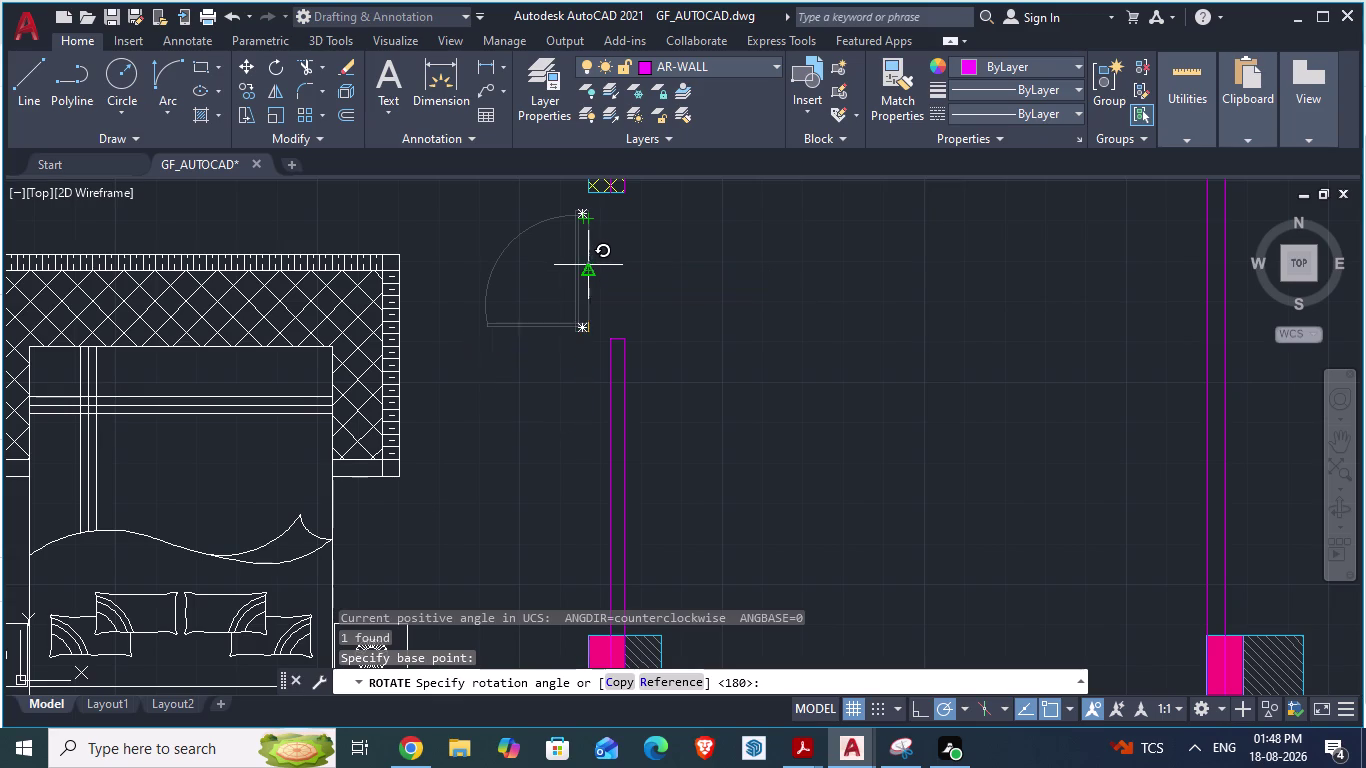
drag(590, 266, 591, 267)
click(591, 267)
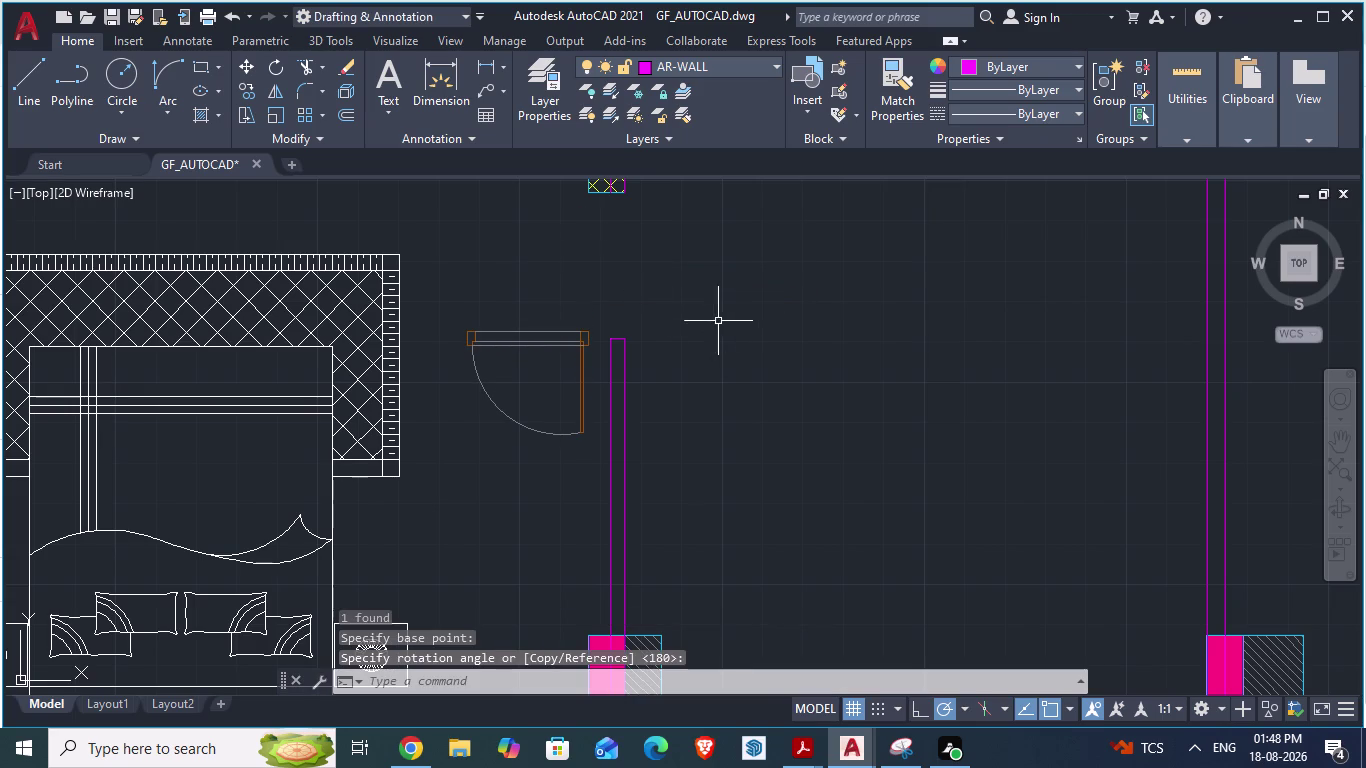
scroll(up, 3)
key(alt+Tab)
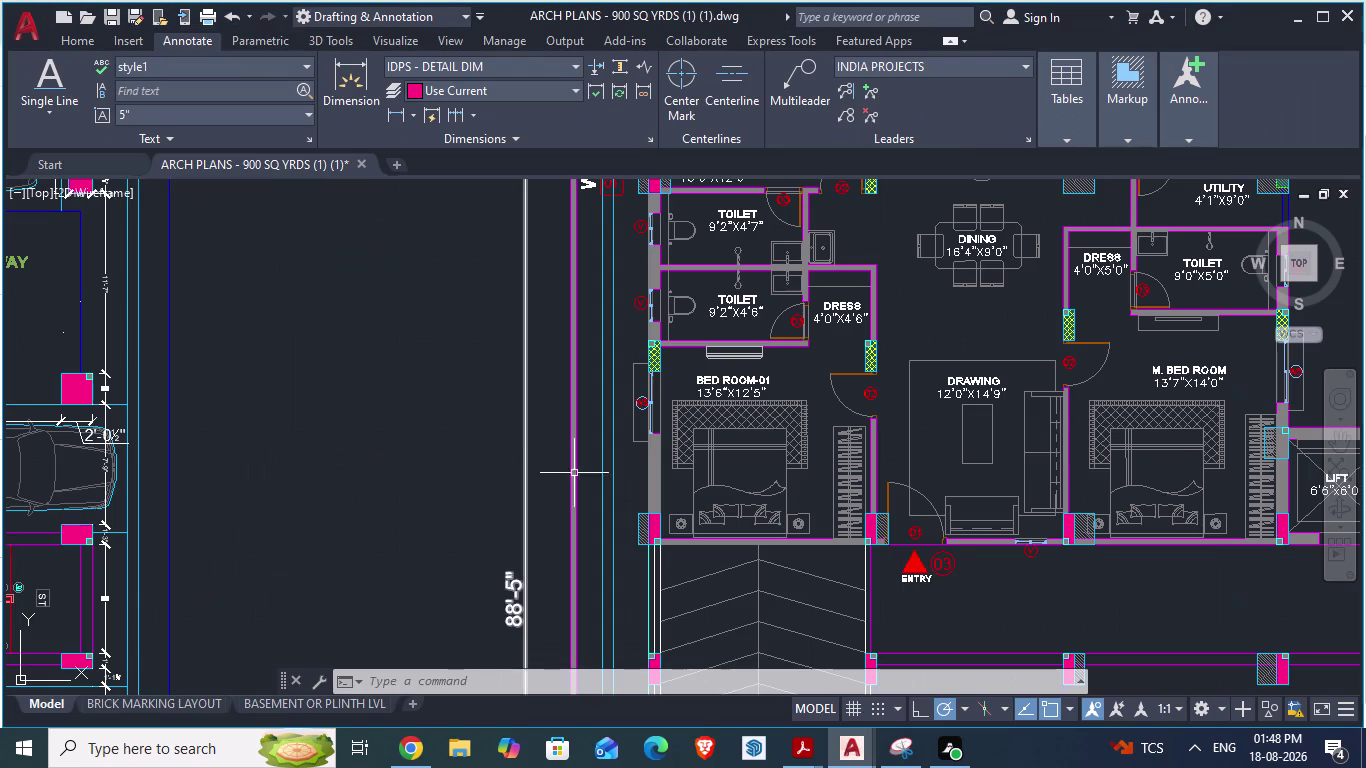
scroll(down, 3)
scroll(up, 3)
scroll(up, 3)
key(alt+Tab)
scroll(down, 3)
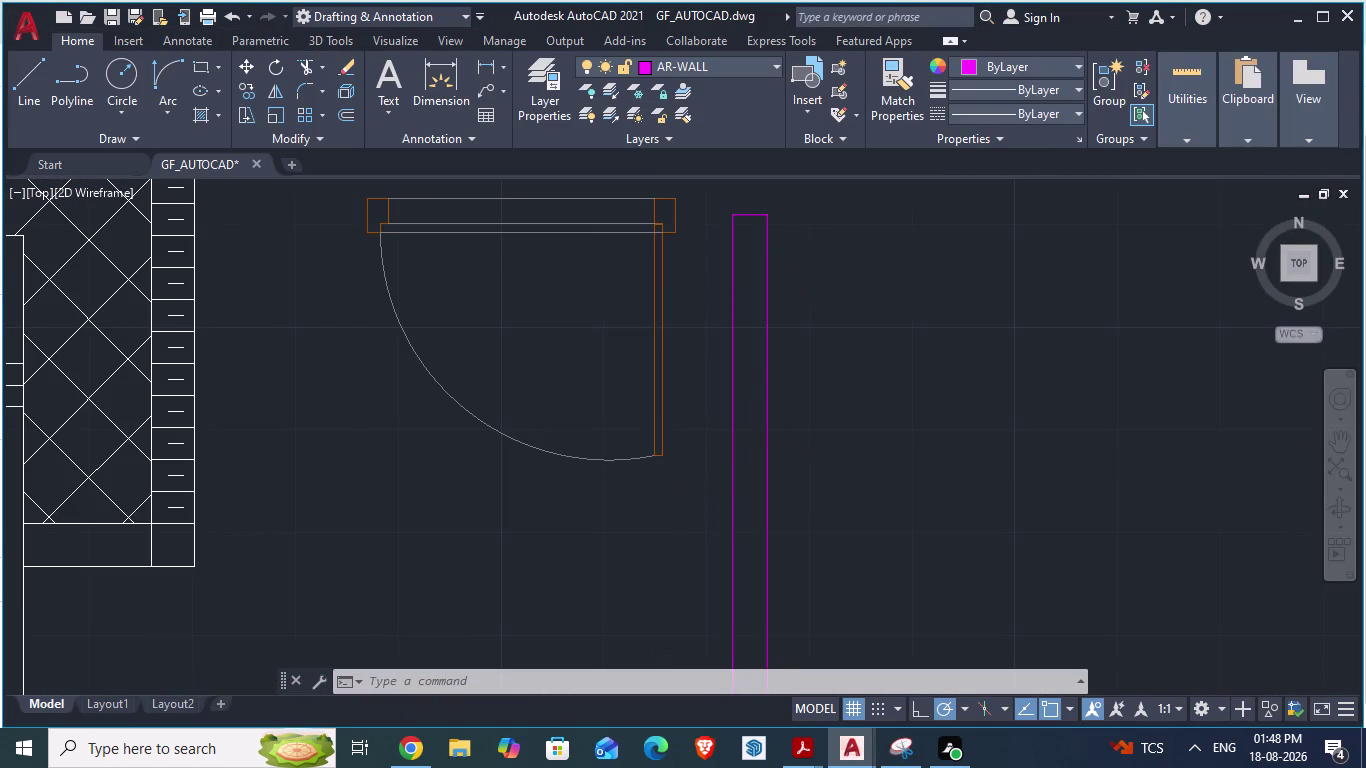
scroll(down, 3)
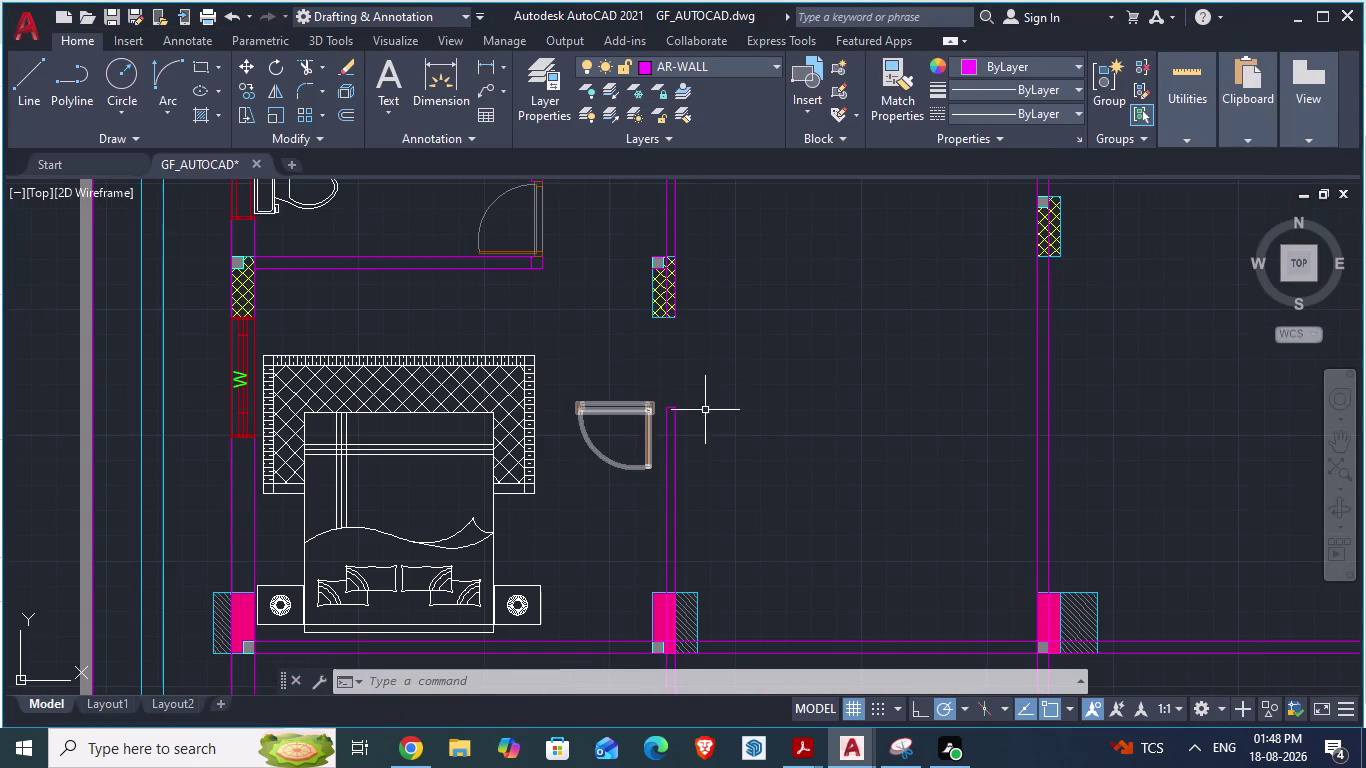
key(alt+Tab)
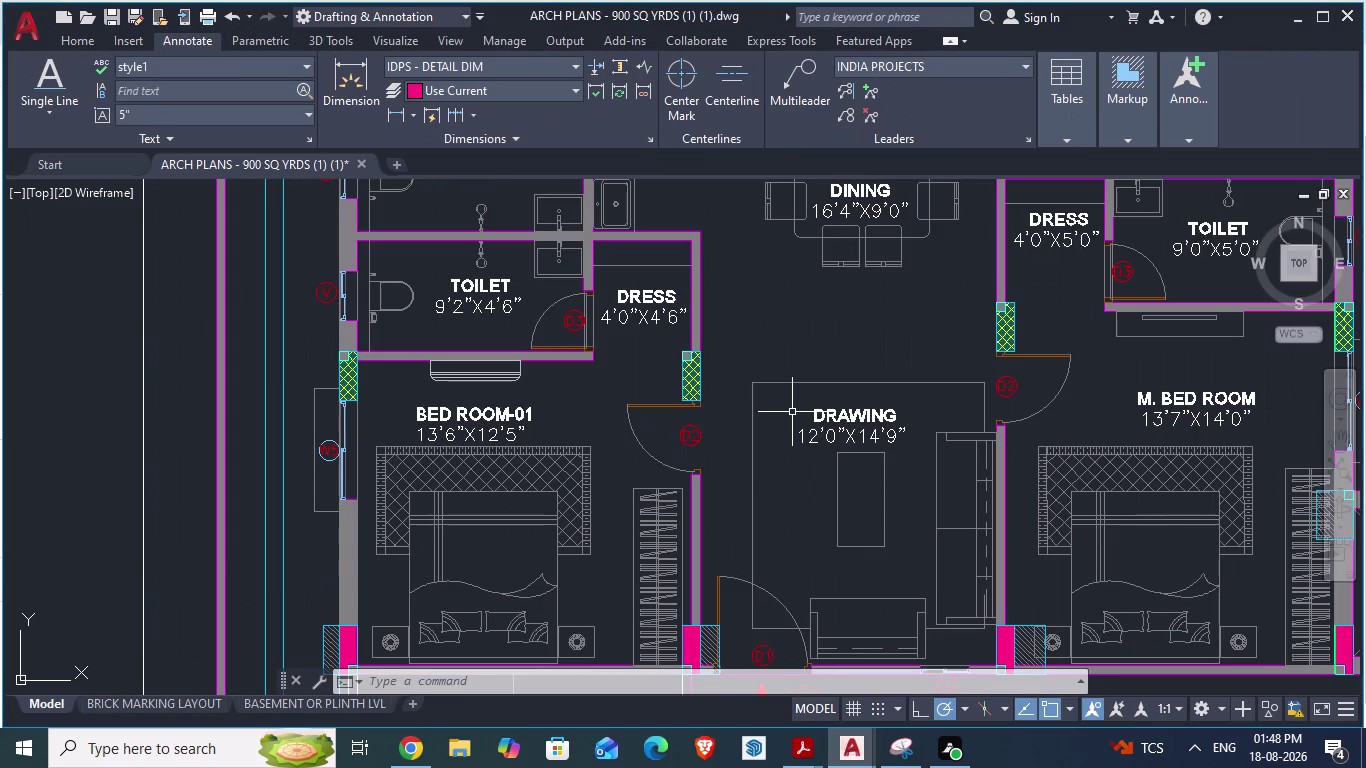
key(alt+Tab)
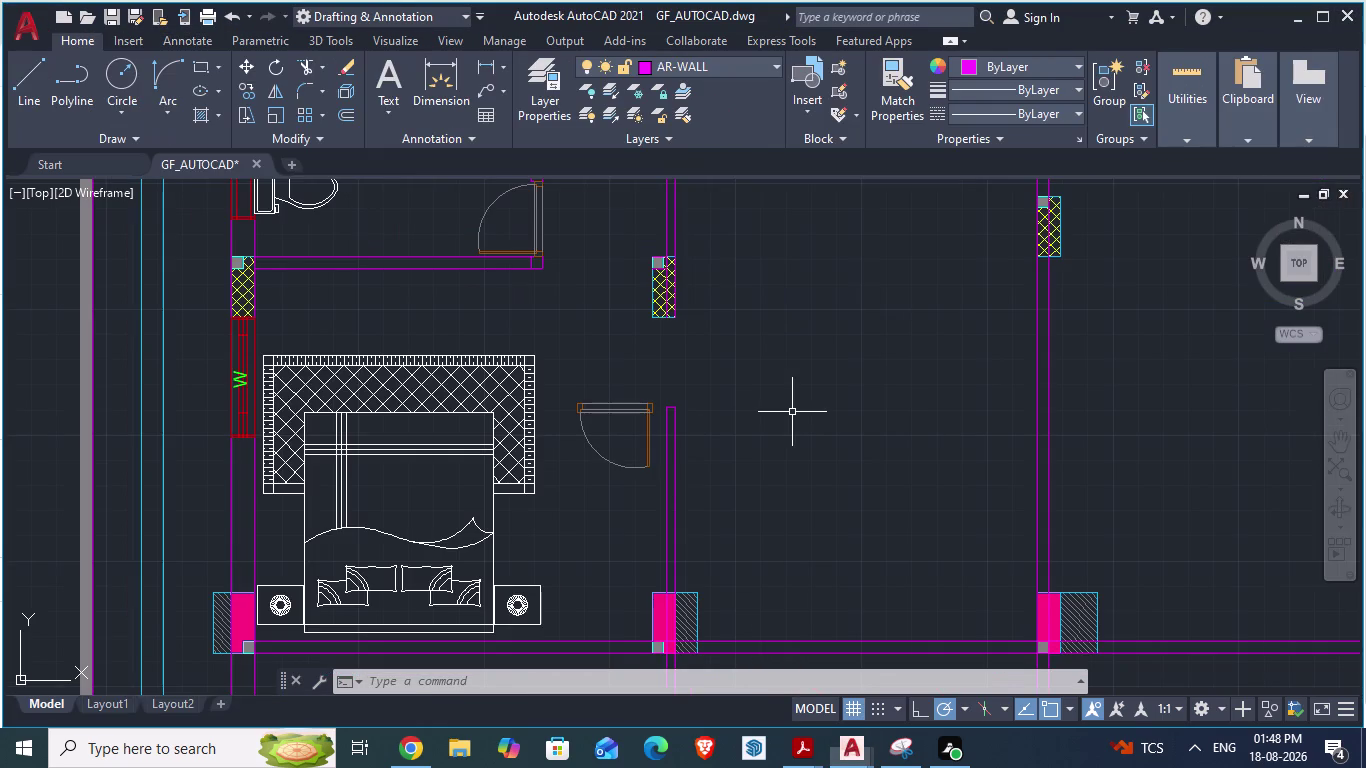
key(alt+Tab)
key(alt+Tab)
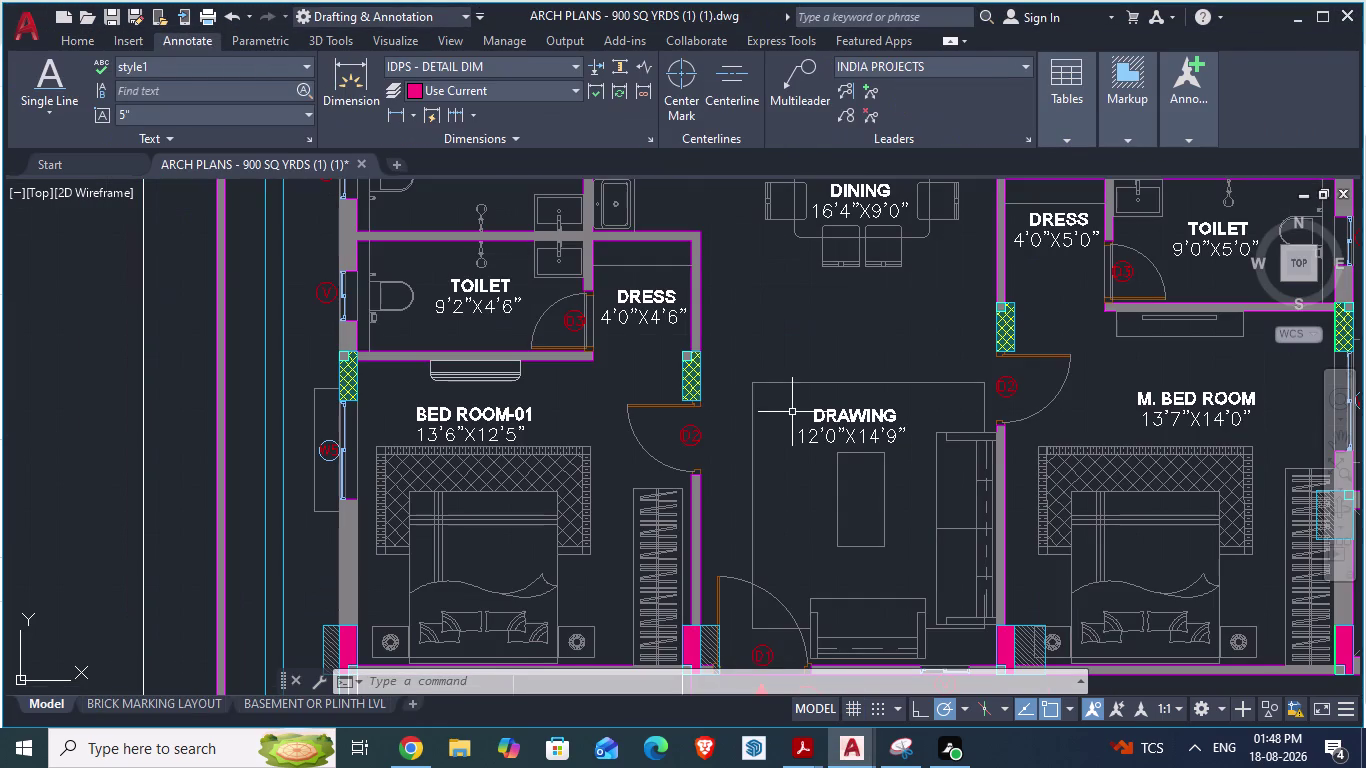
click(605, 405)
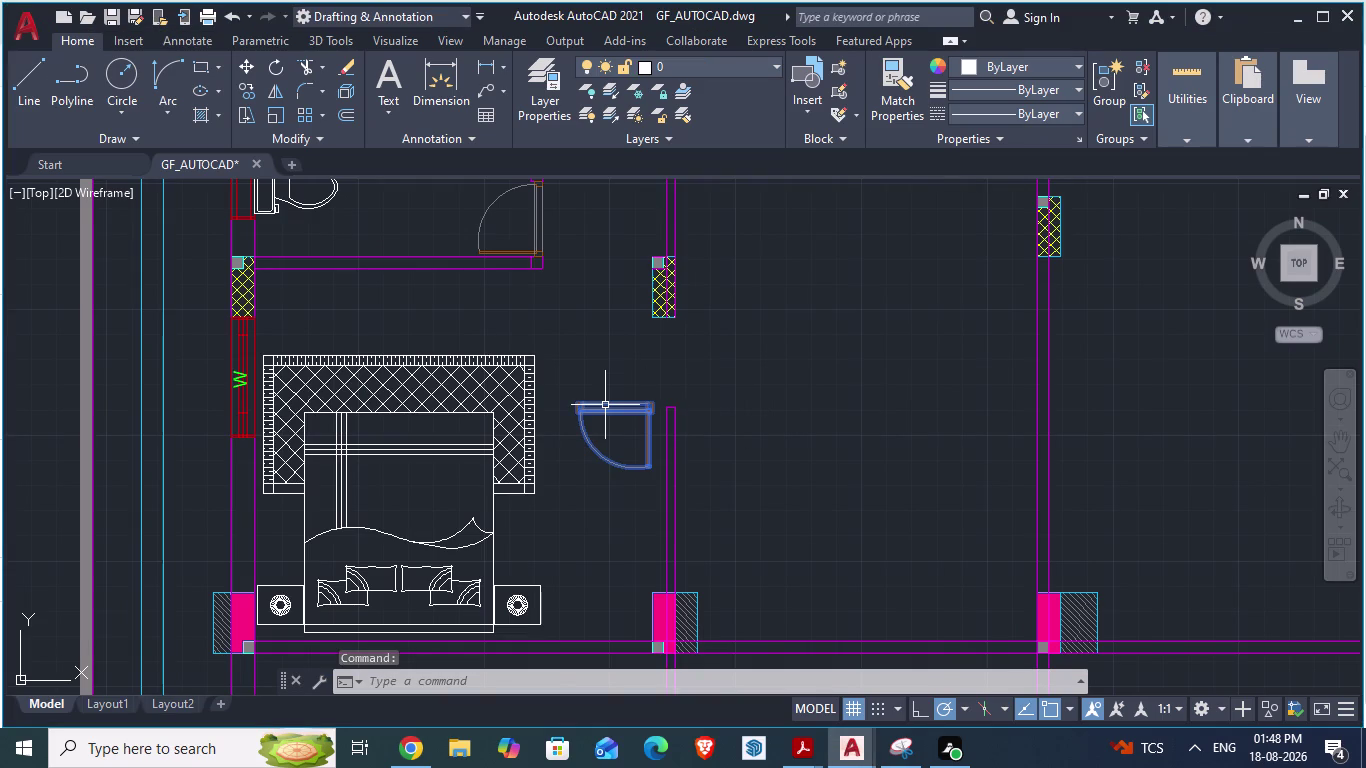
Rotate the door copy upright about its corner.
text(ro)
key(Return)
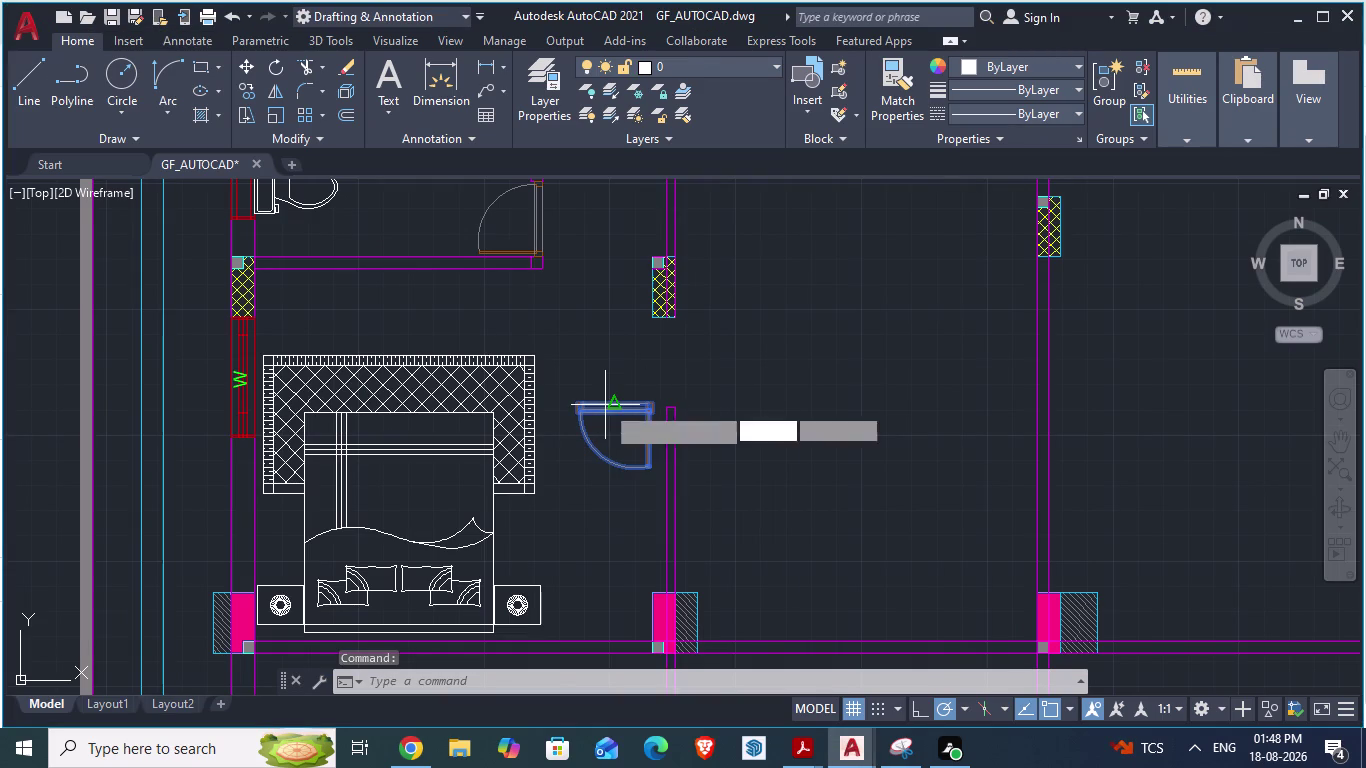
scroll(up, 3)
scroll(down, 3)
scroll(up, 3)
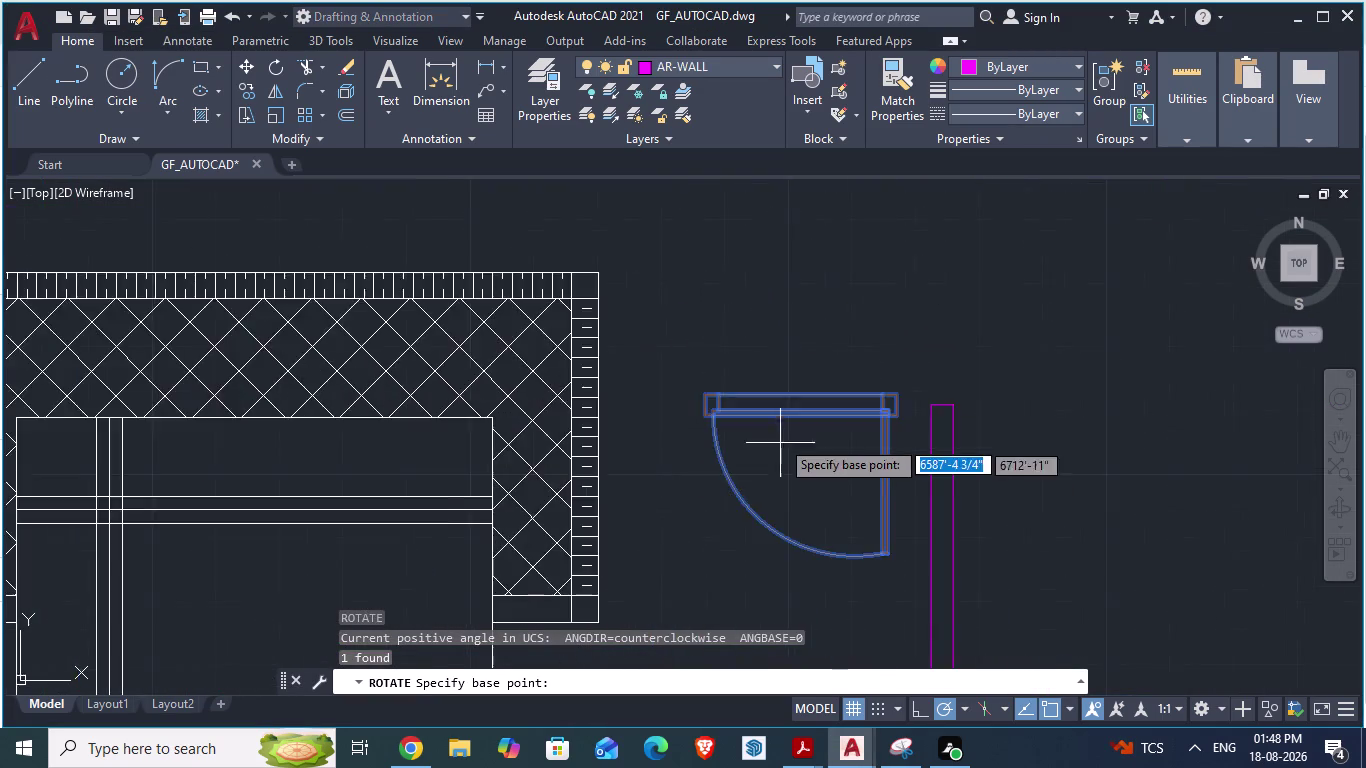
scroll(down, 3)
drag(679, 376, 731, 318)
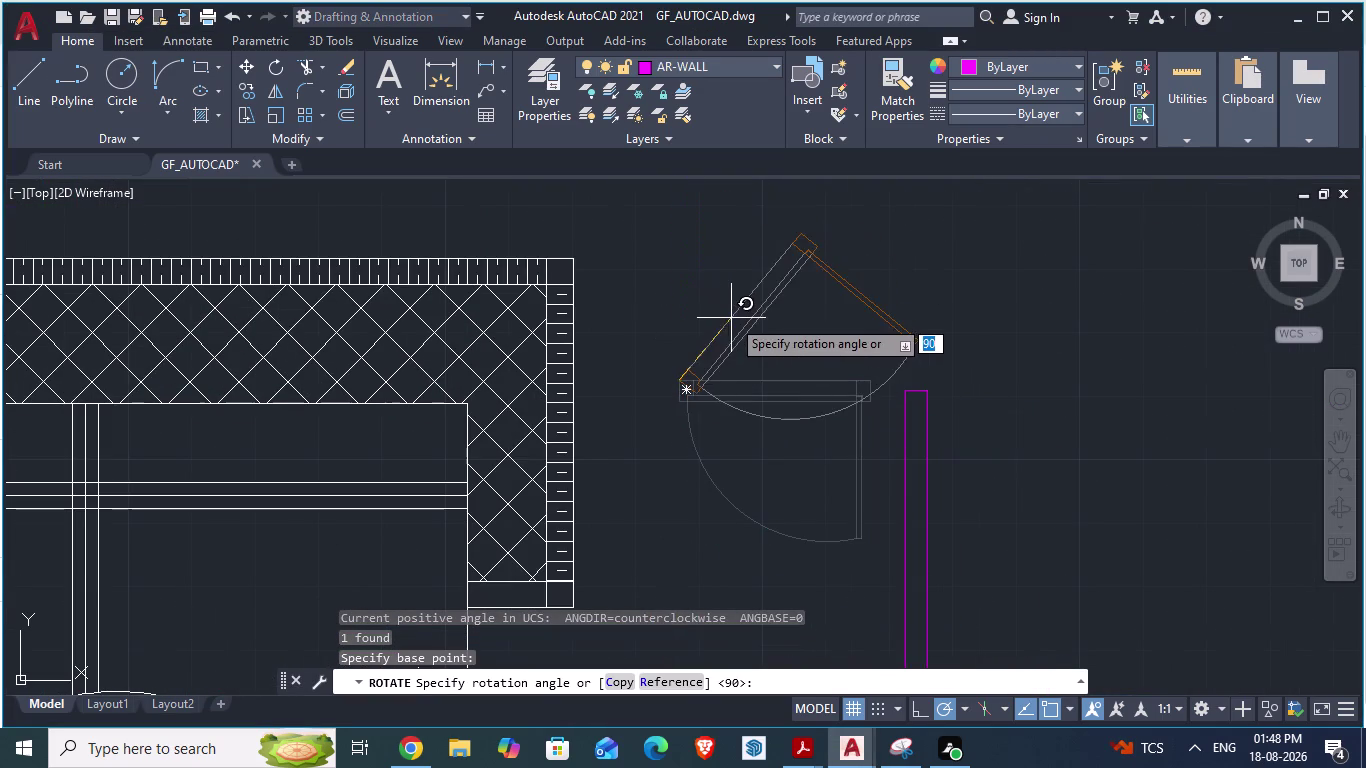
drag(731, 318, 689, 480)
click(689, 480)
Select the rotated door's arc and leaf for moving with MOVE.
click(677, 377)
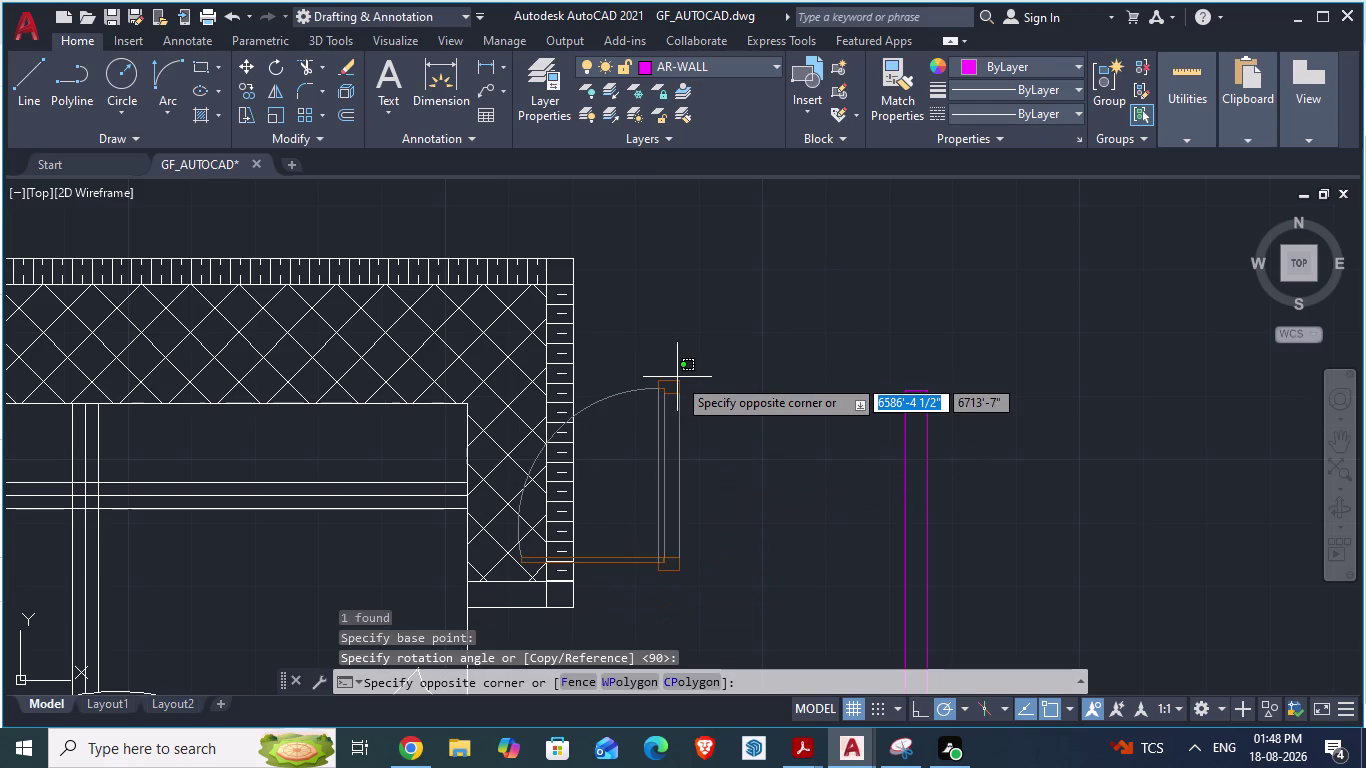
key(m)
key(Return)
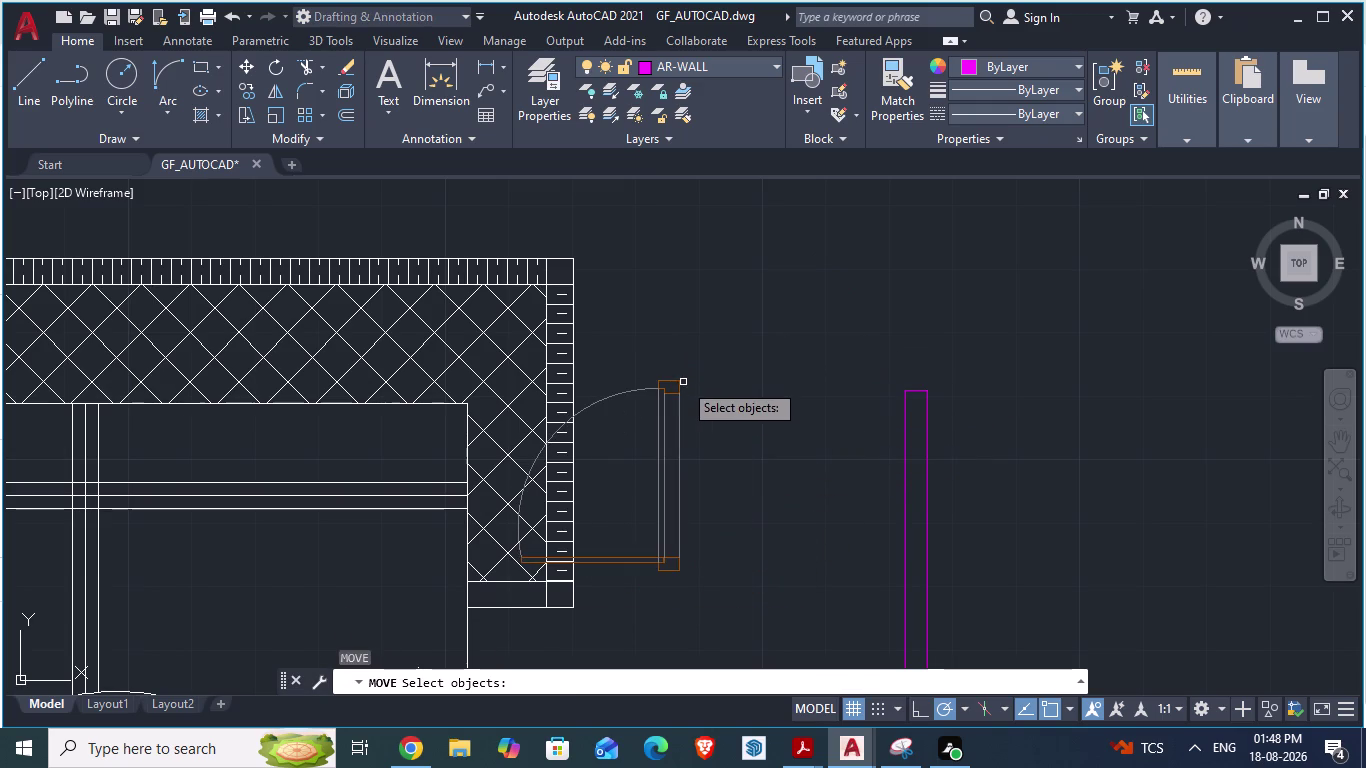
click(683, 382)
key(Escape)
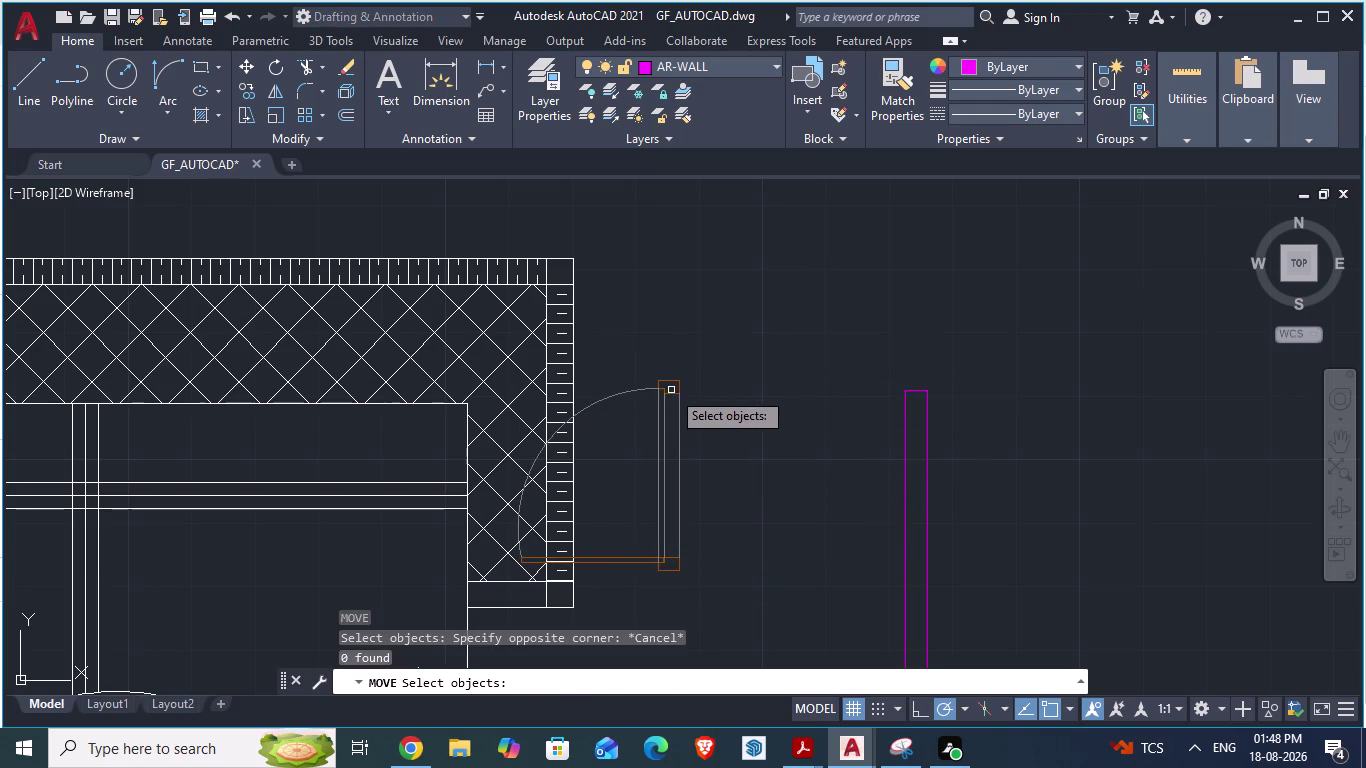
click(679, 392)
key(m)
key(Return)
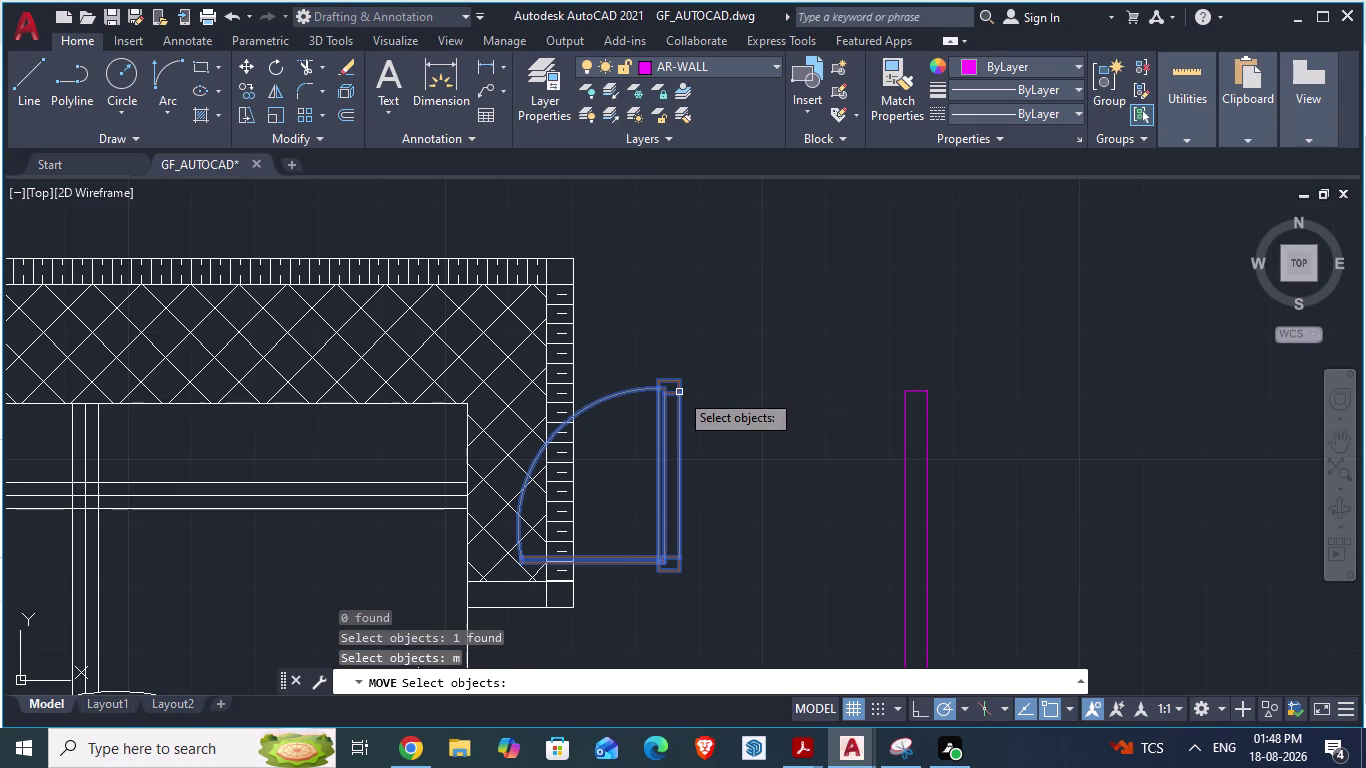
click(679, 392)
key(Return)
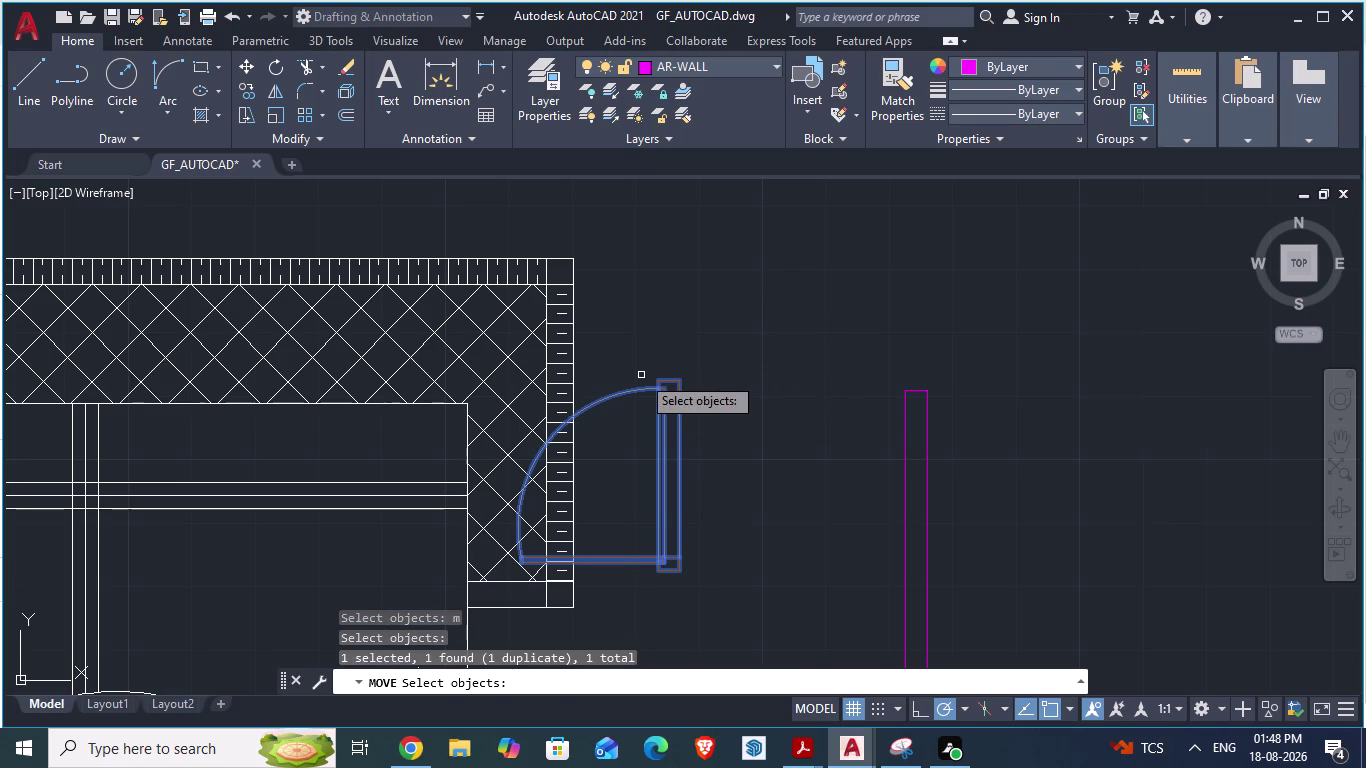
key(Return)
Move the door by its corner into the opening below the hatched wall.
drag(681, 378, 686, 317)
scroll(down, 3)
scroll(up, 3)
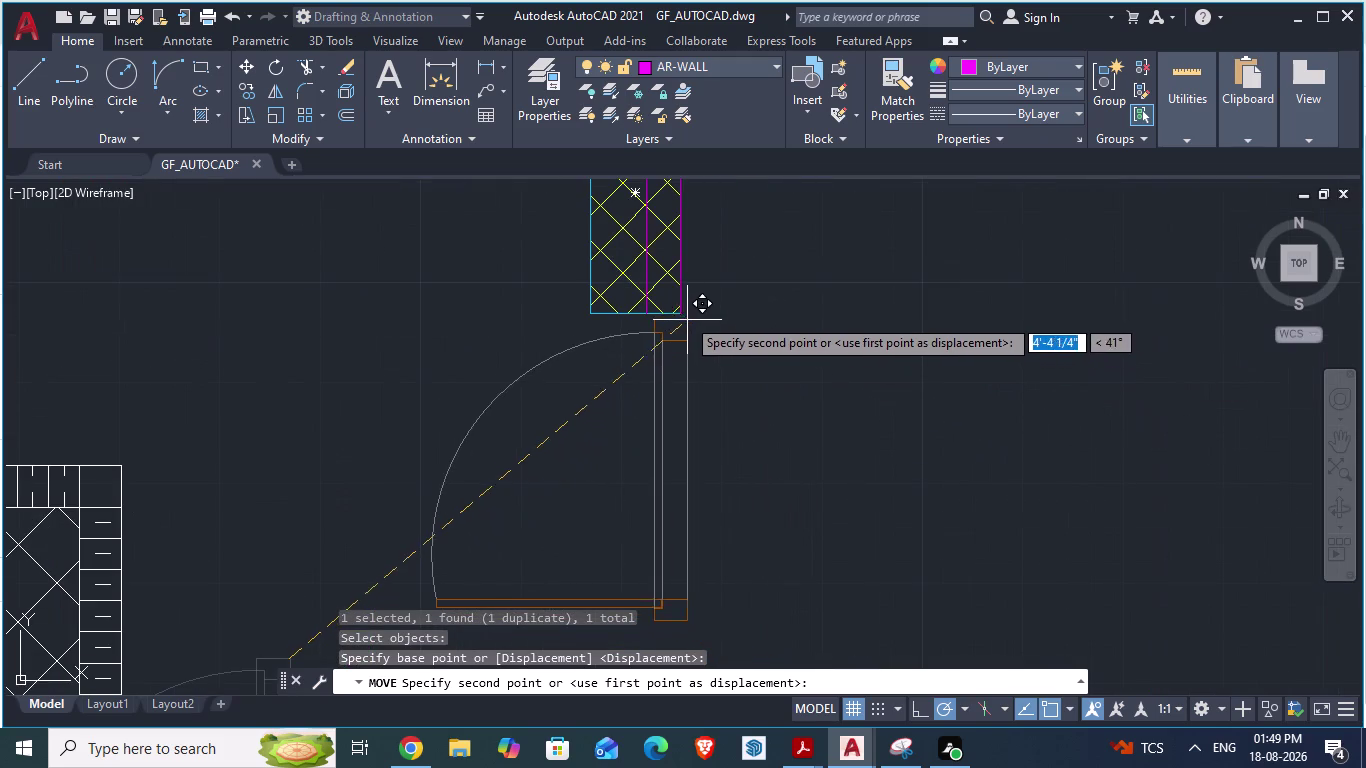
drag(686, 317, 685, 315)
click(685, 315)
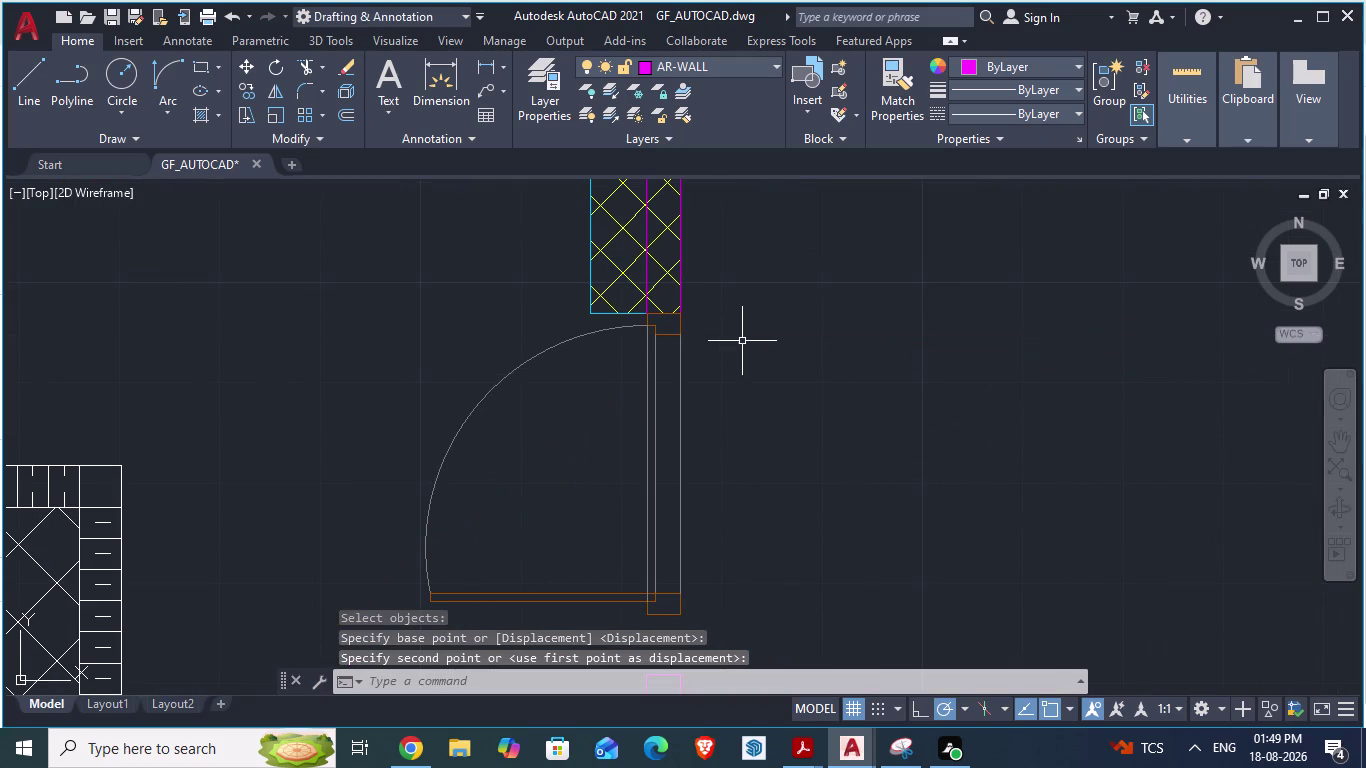
Compare with the reference plan and select the door for flipping.
scroll(up, 3)
scroll(down, 3)
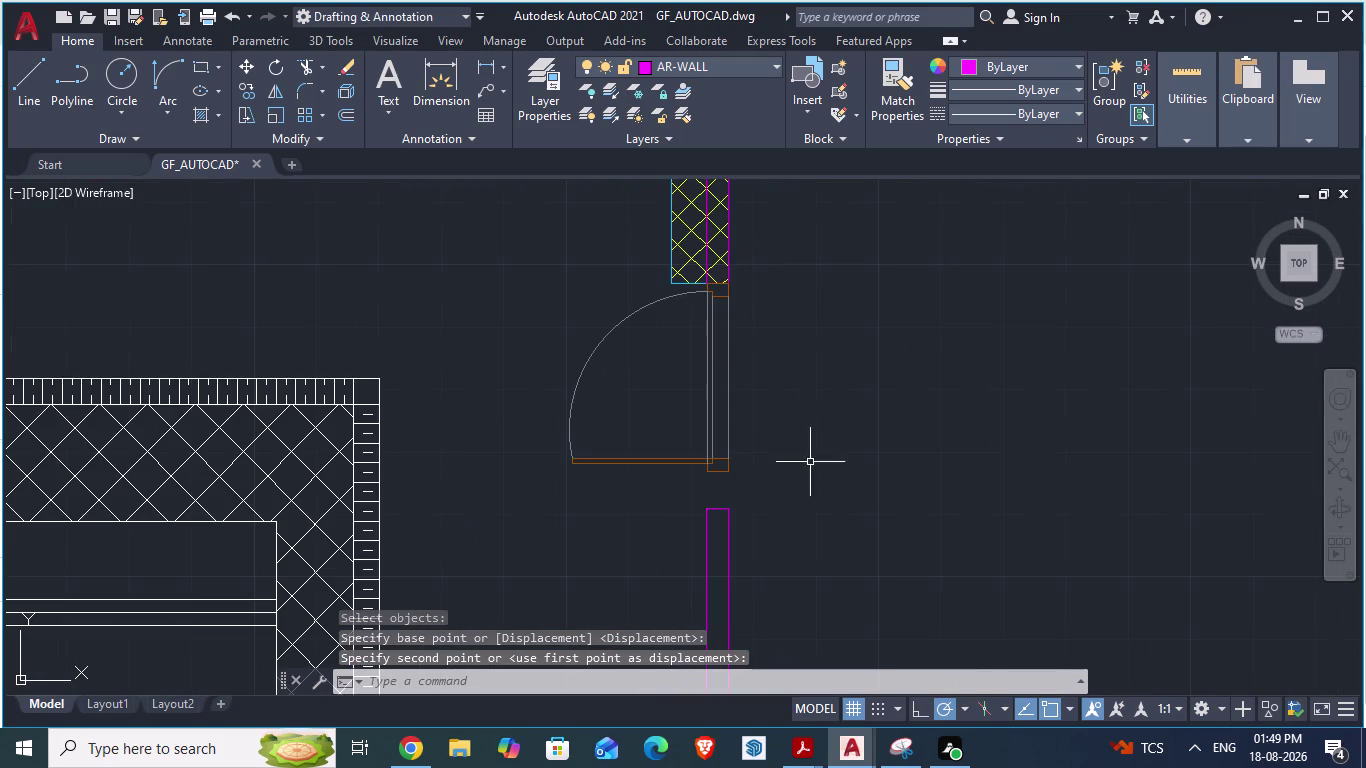
key(alt+Tab)
key(alt+Tab)
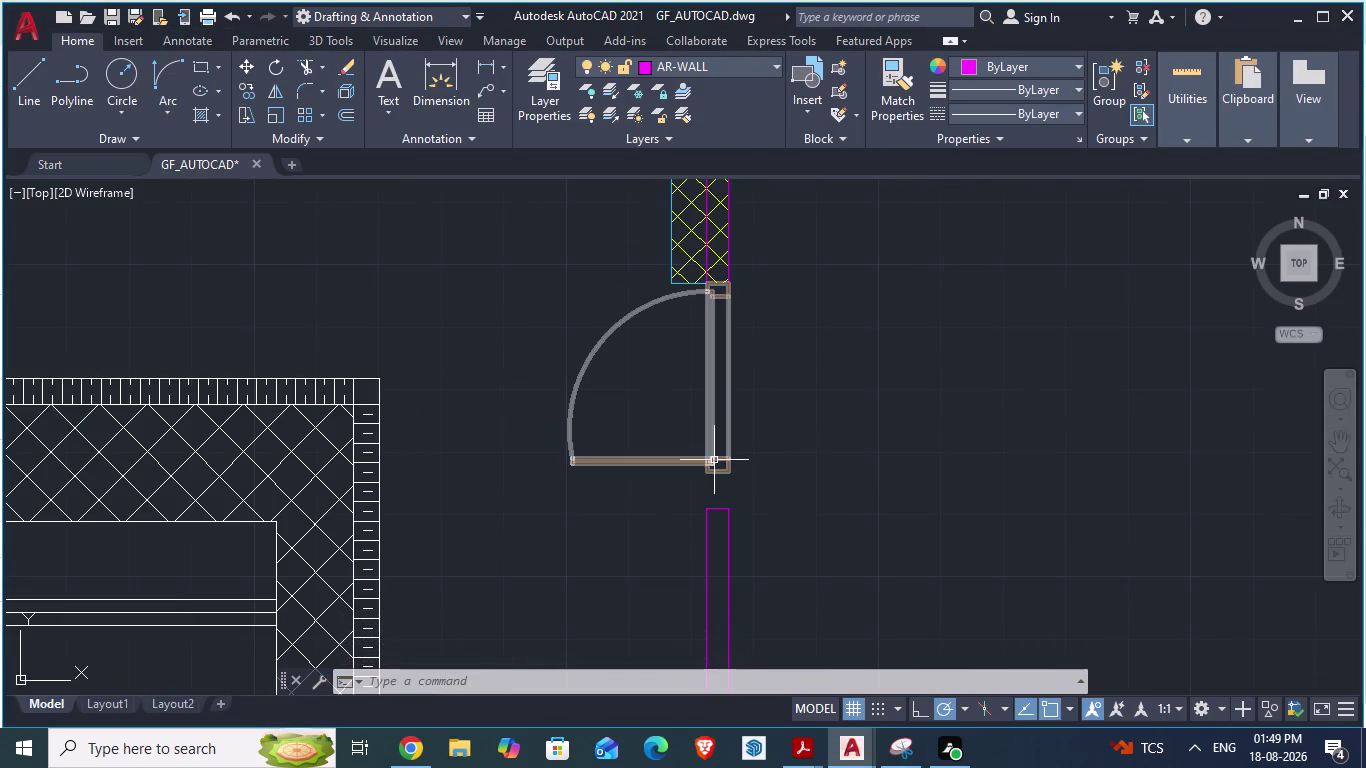
click(712, 461)
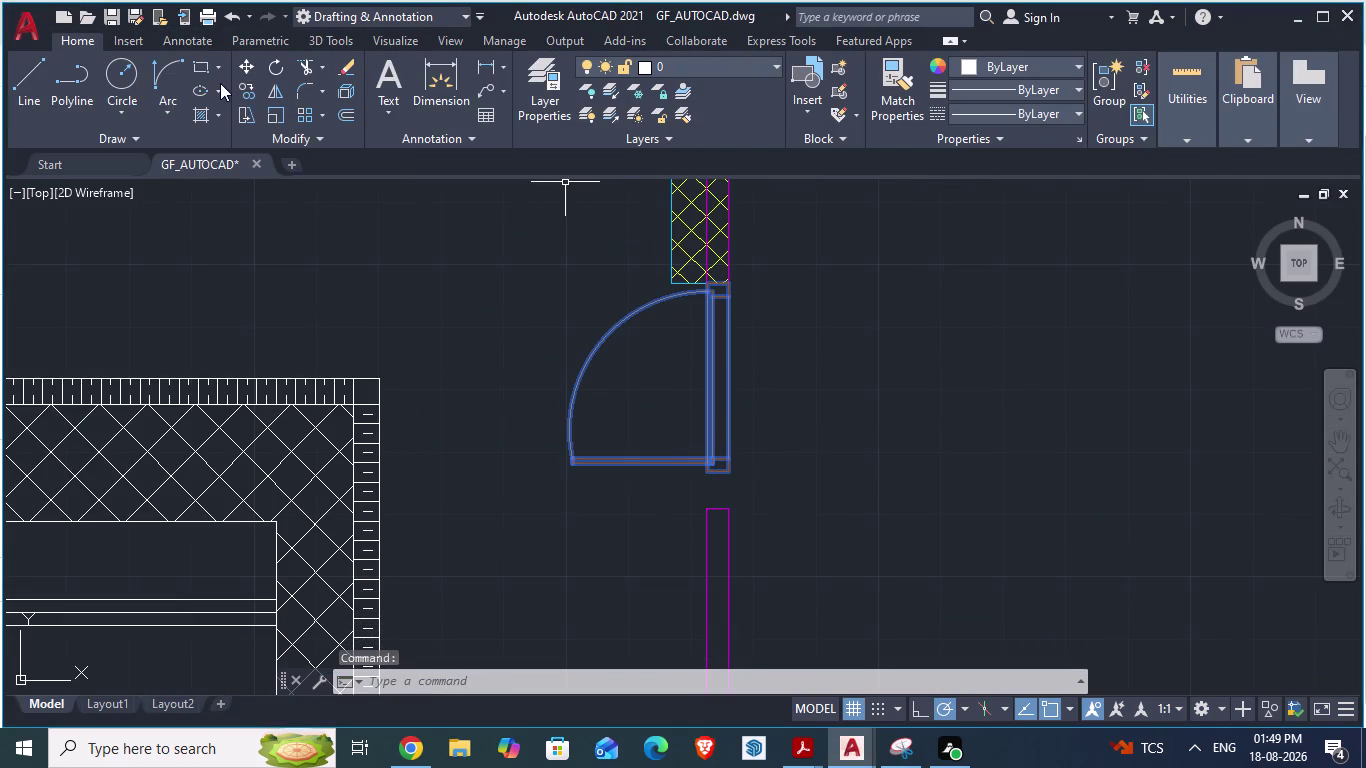
Try mirroring the door twice, cancelling both attempts.
click(276, 93)
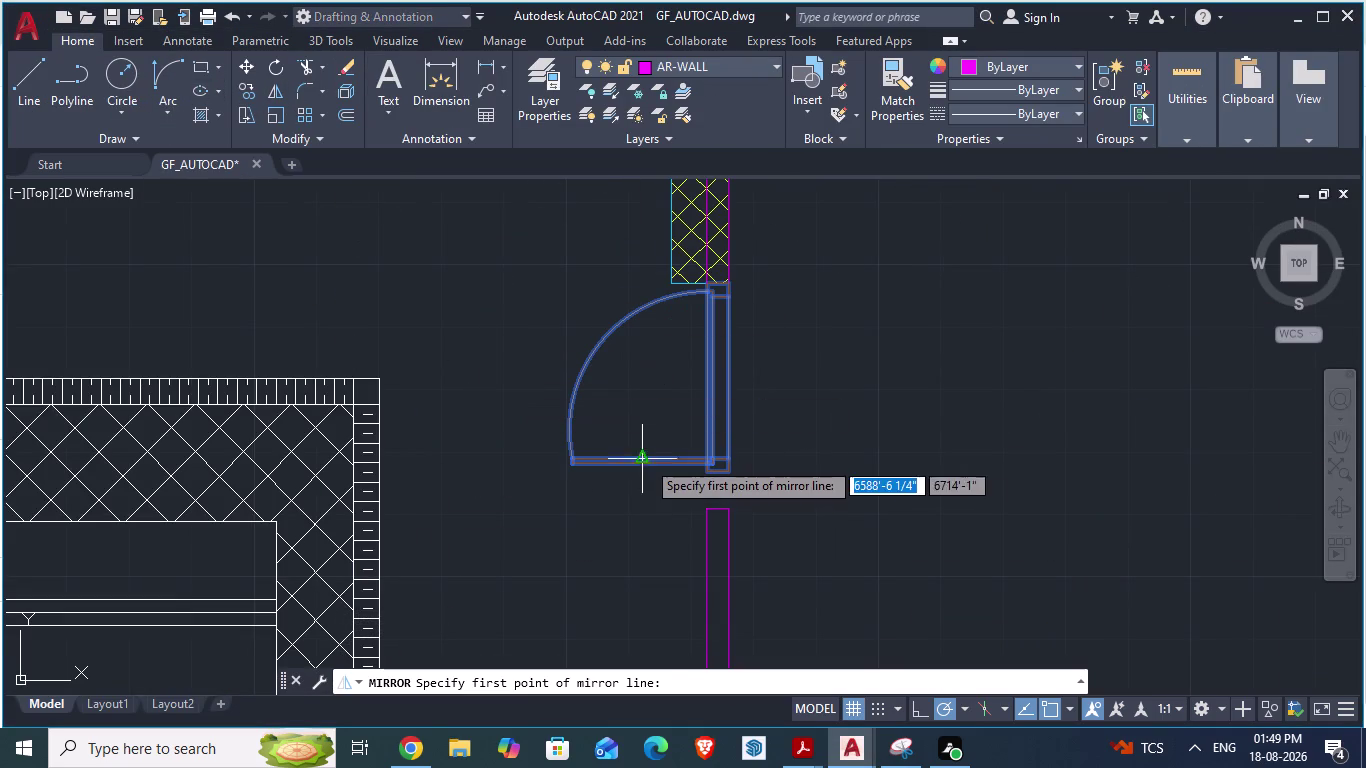
click(707, 464)
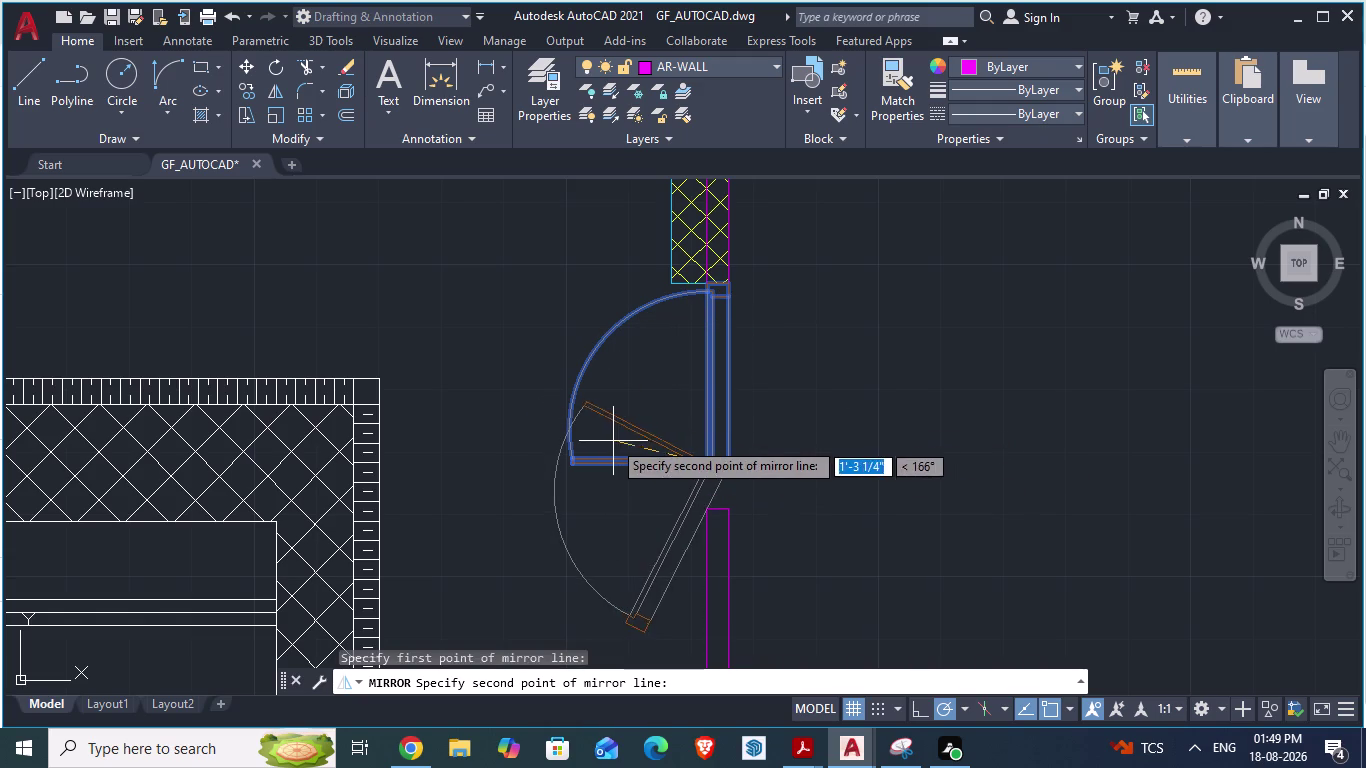
key(Escape)
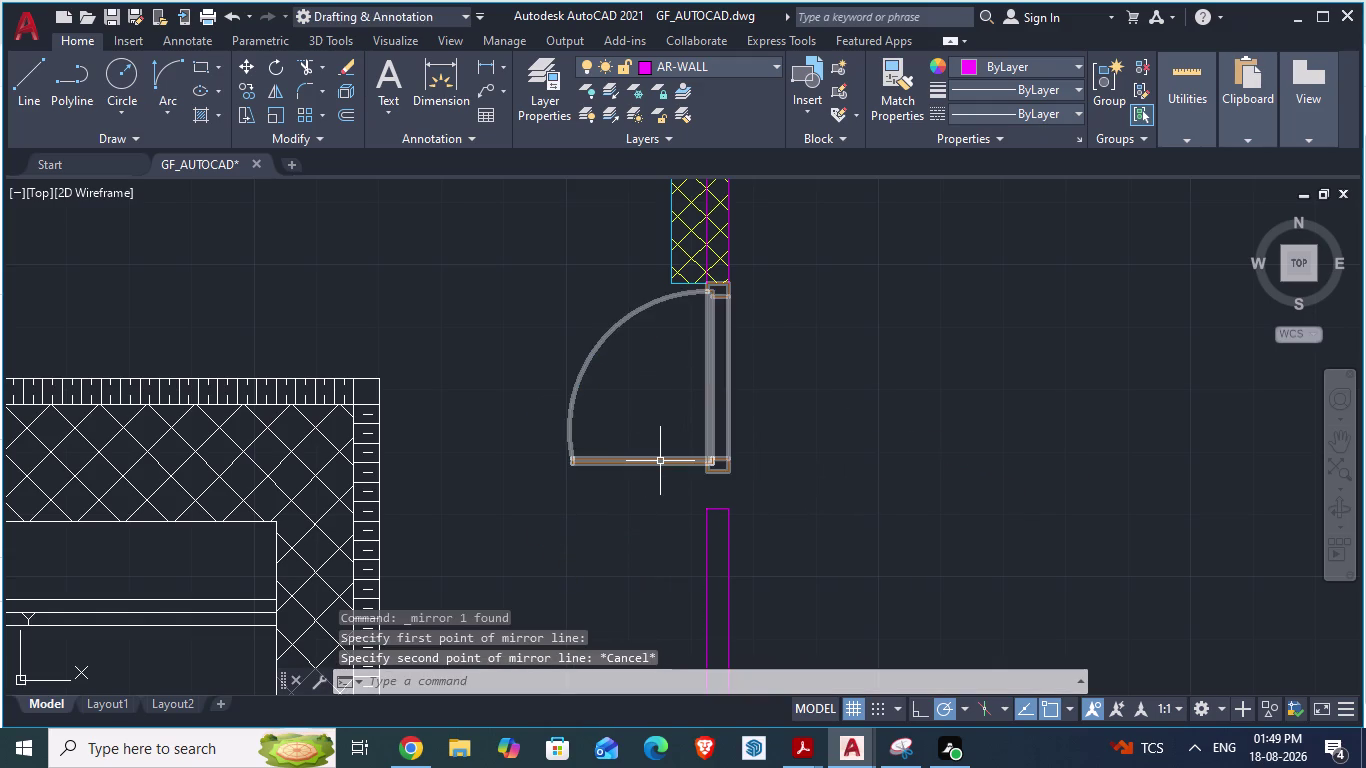
click(660, 461)
click(269, 88)
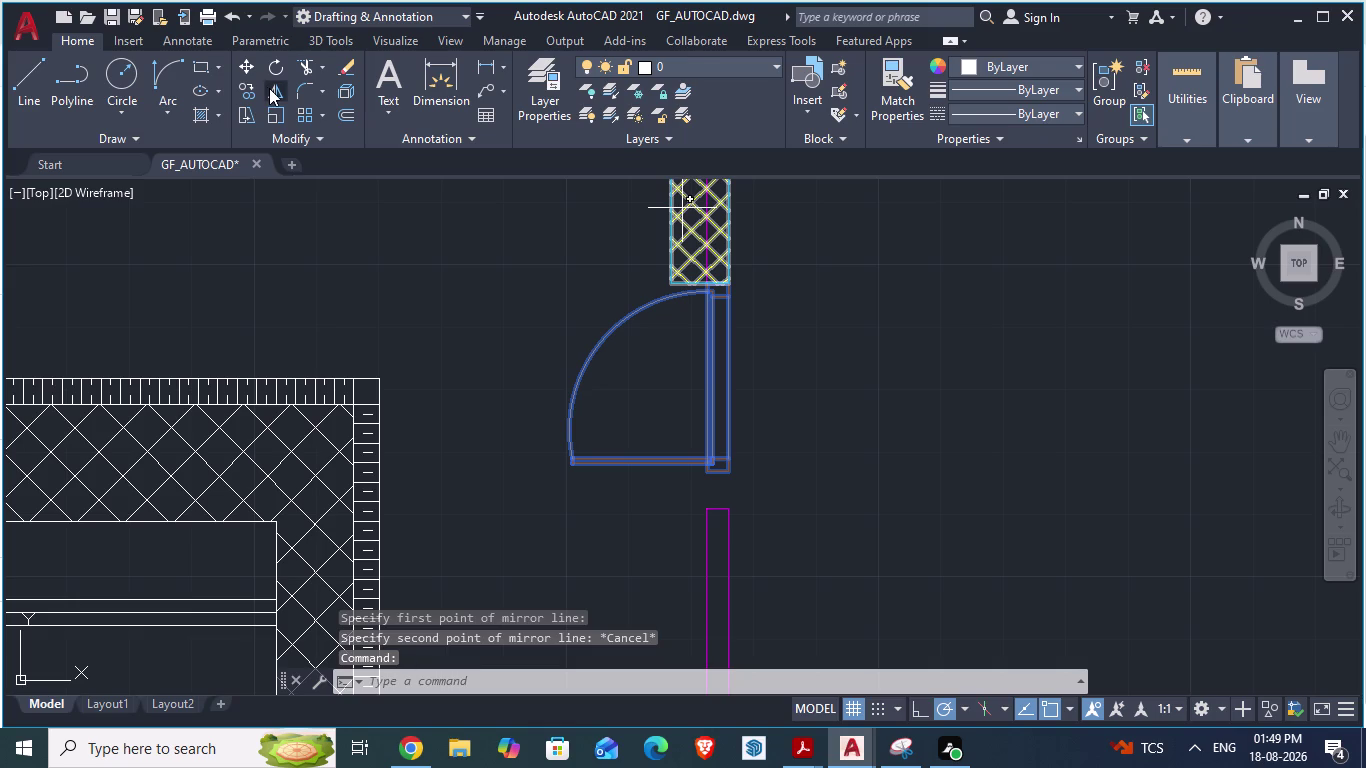
click(493, 358)
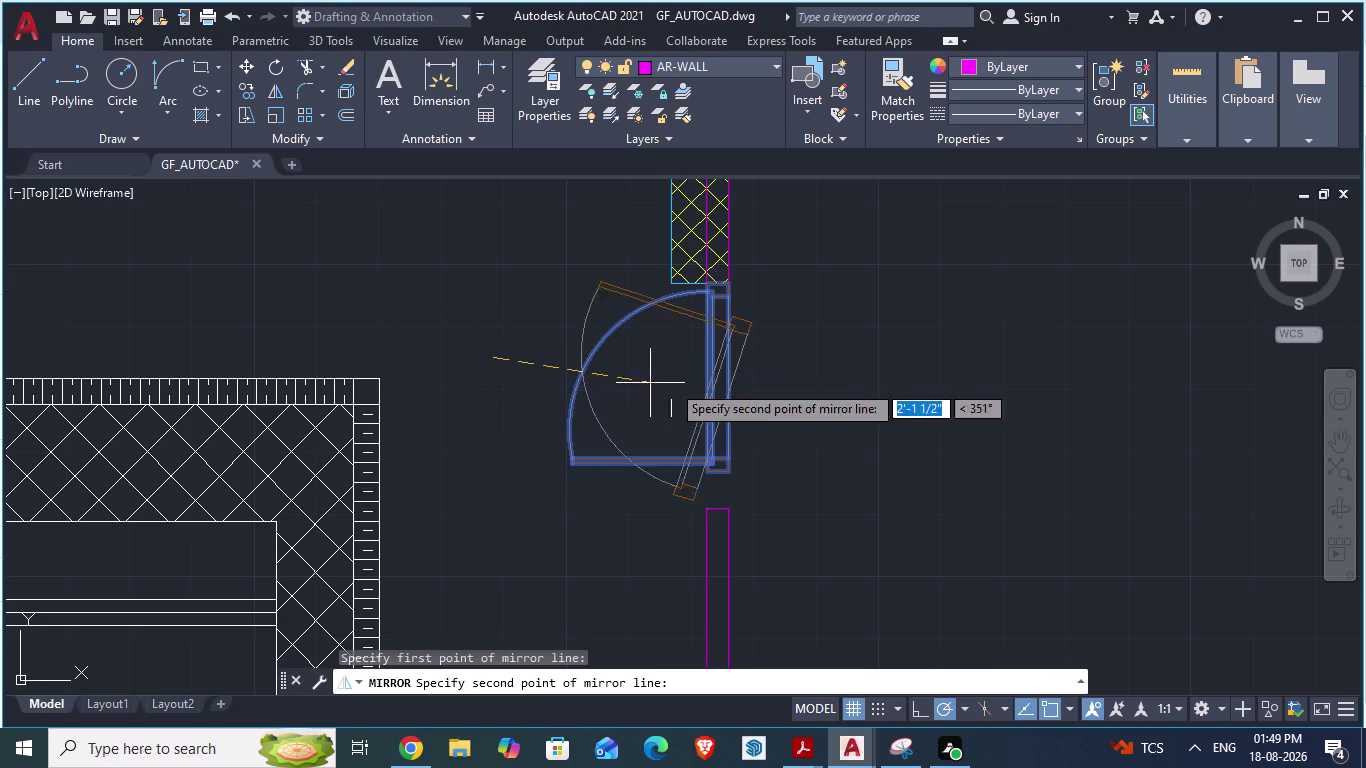
click(769, 364)
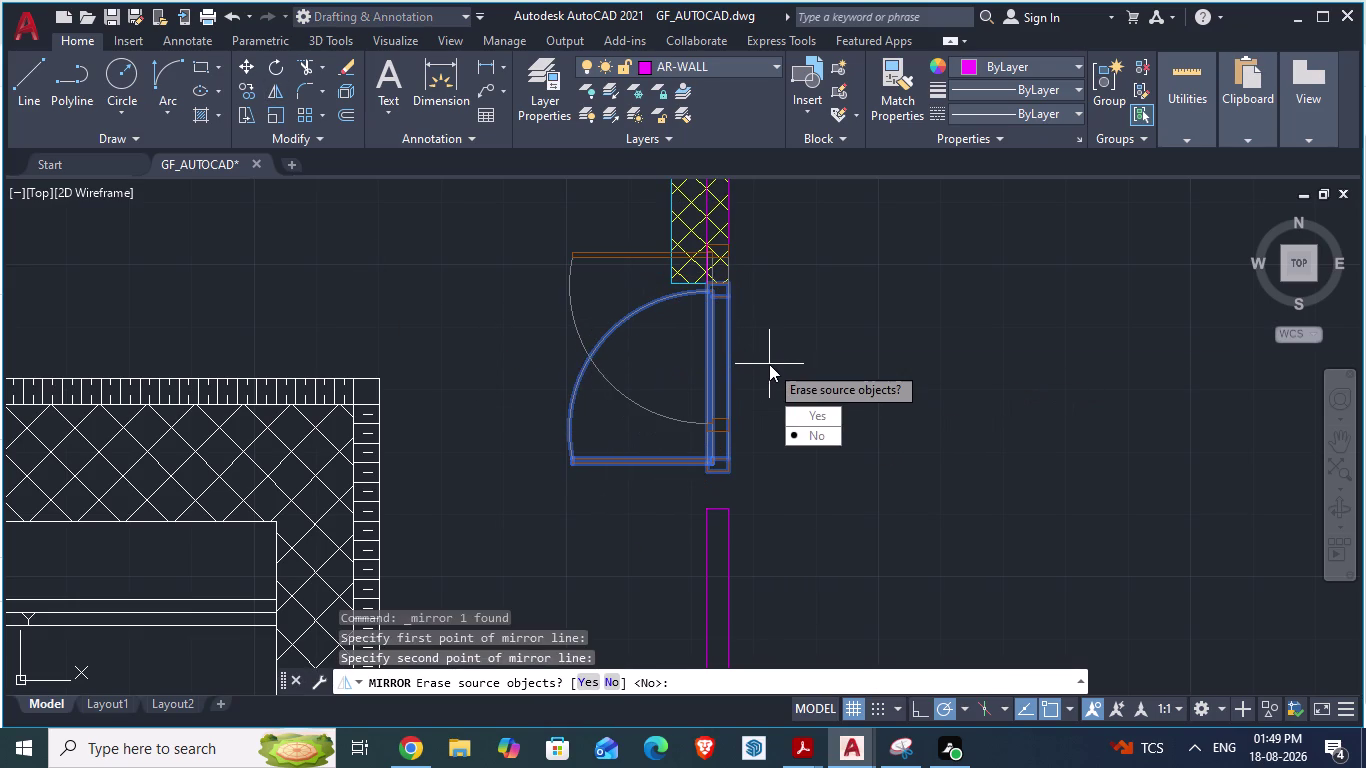
key(Escape)
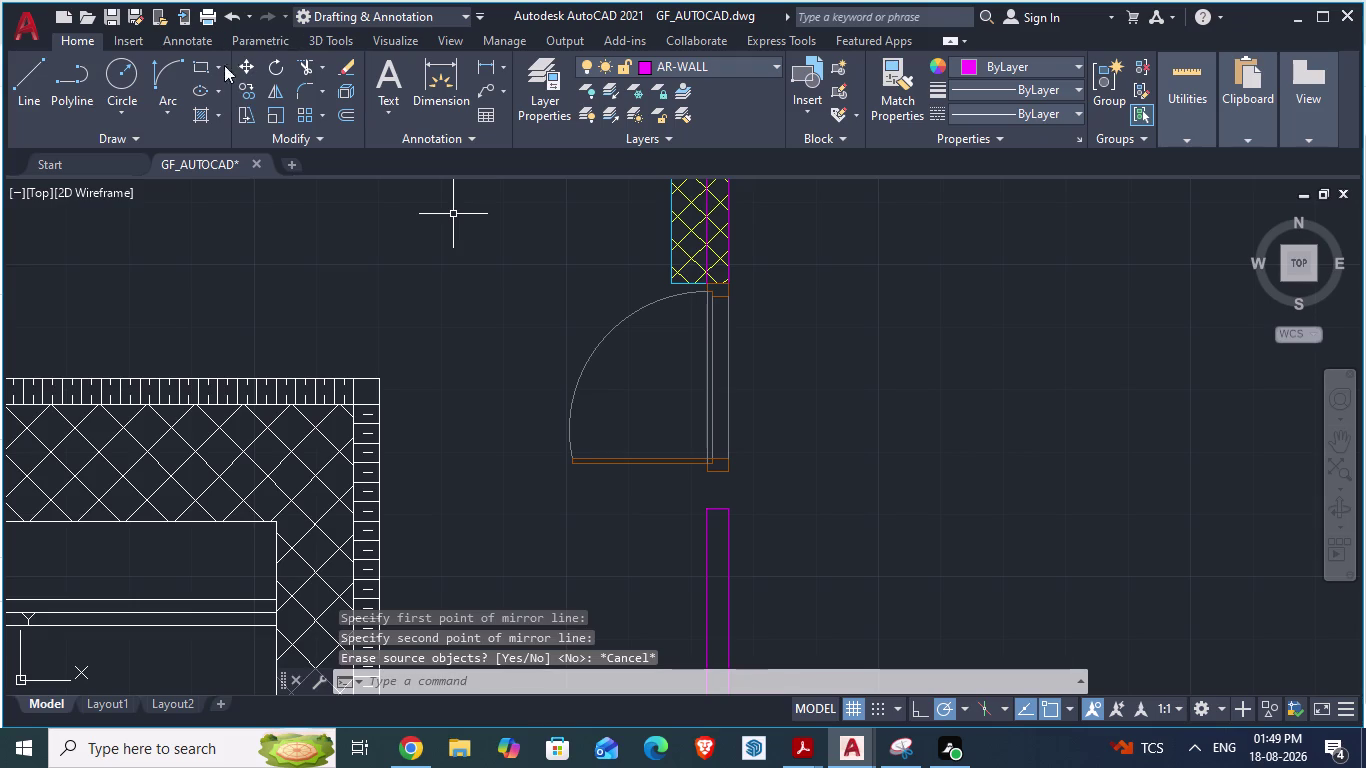
Mirror the door across a horizontal line and delete the original lower swing.
click(273, 89)
click(569, 411)
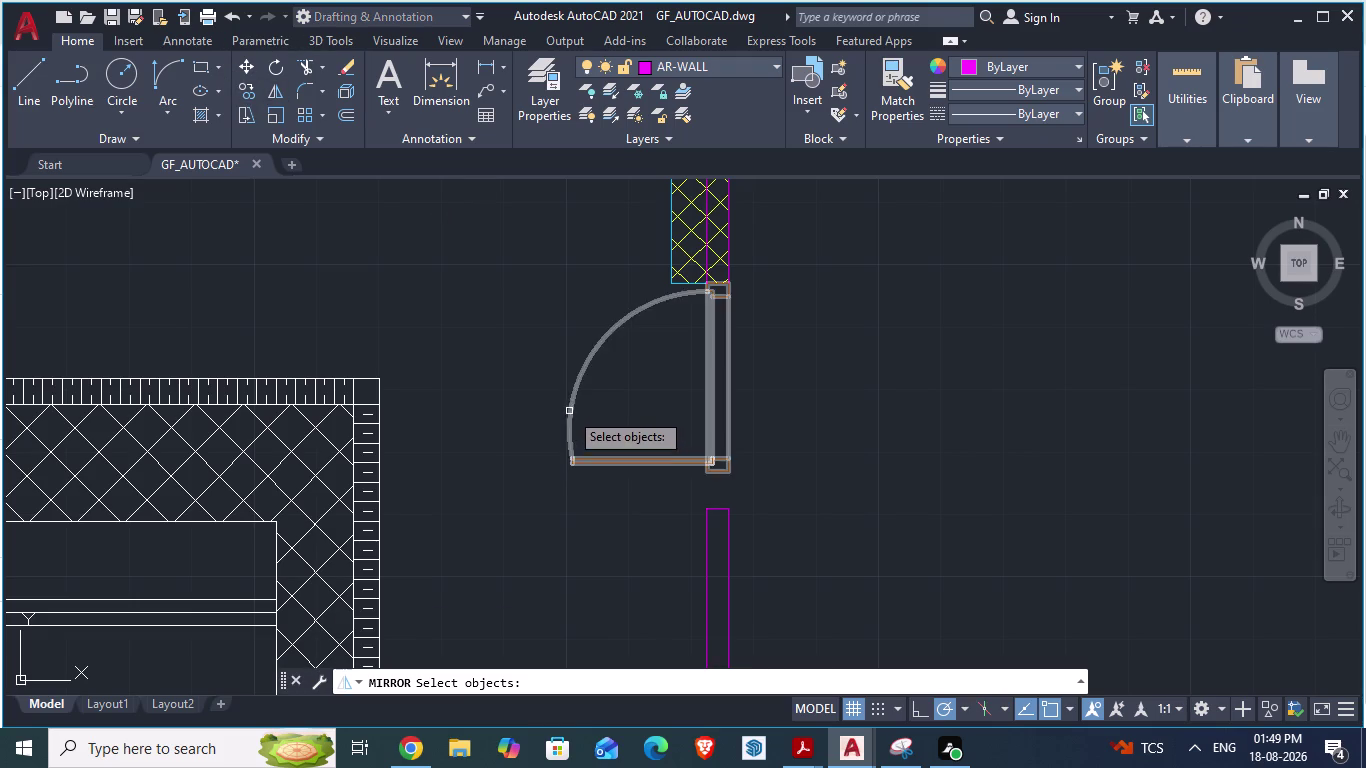
key(Return)
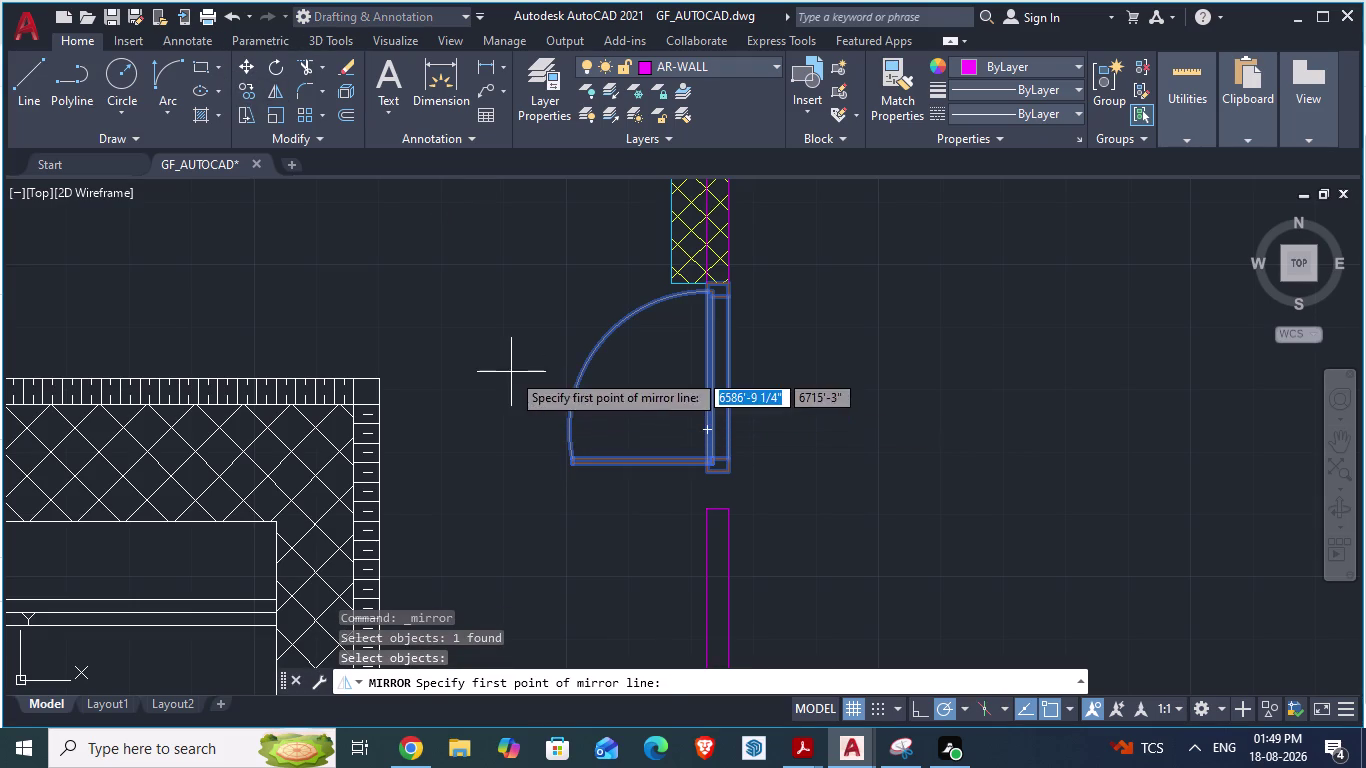
click(511, 372)
click(770, 365)
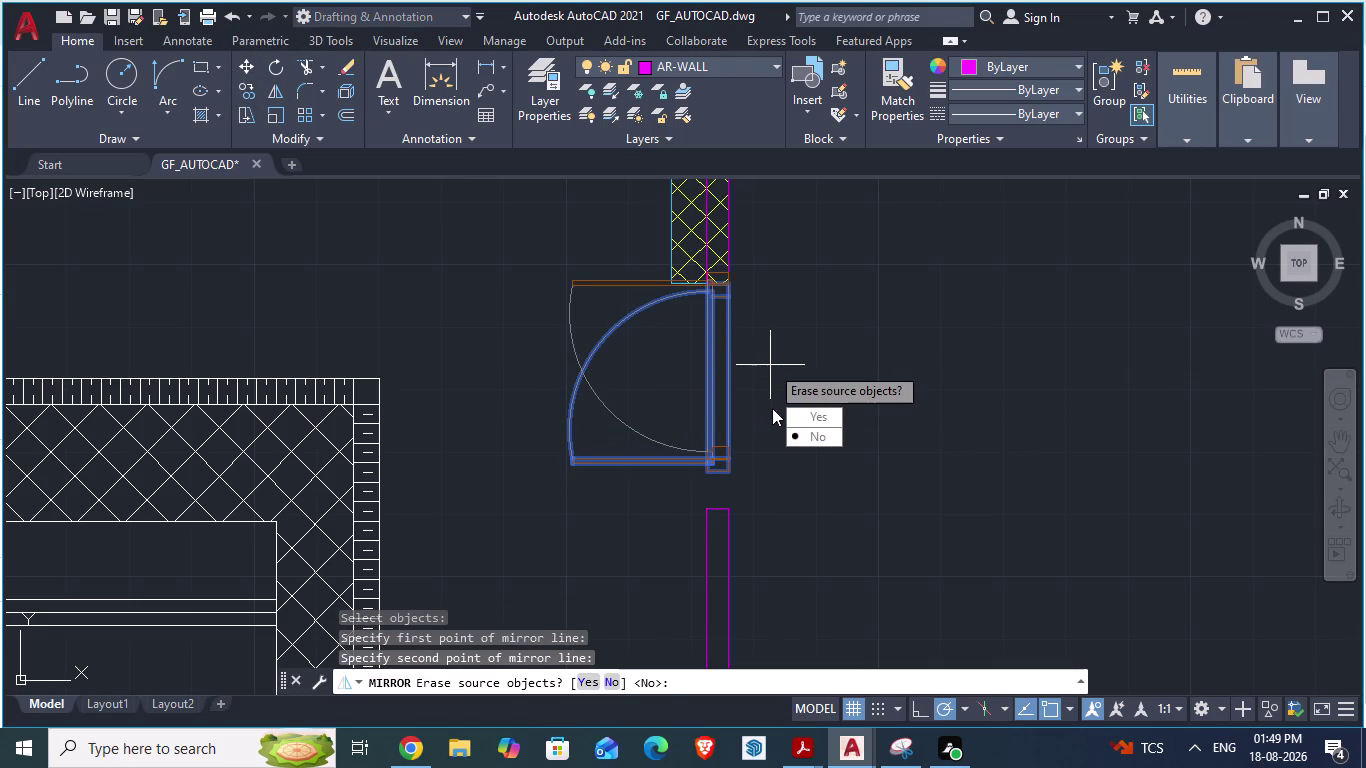
drag(806, 431, 770, 365)
key(Escape)
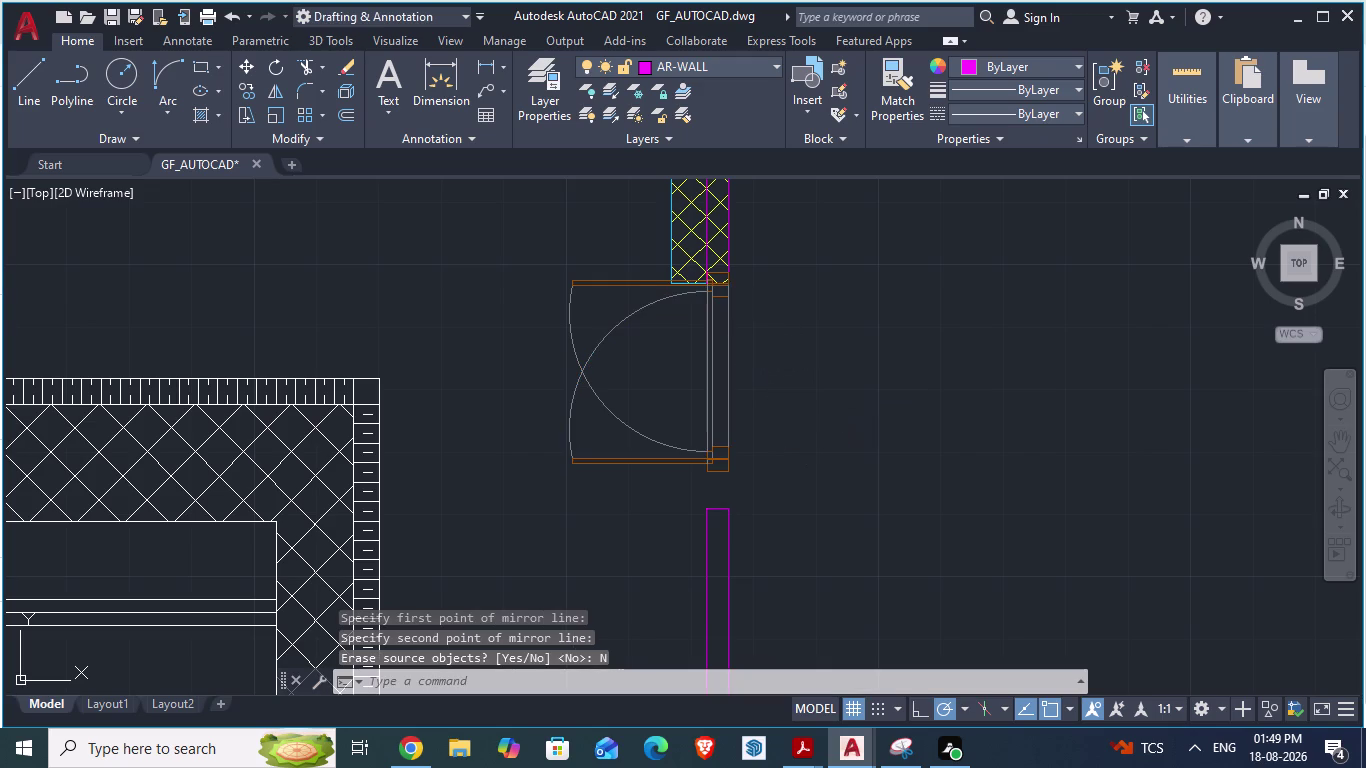
click(594, 464)
key(Delete)
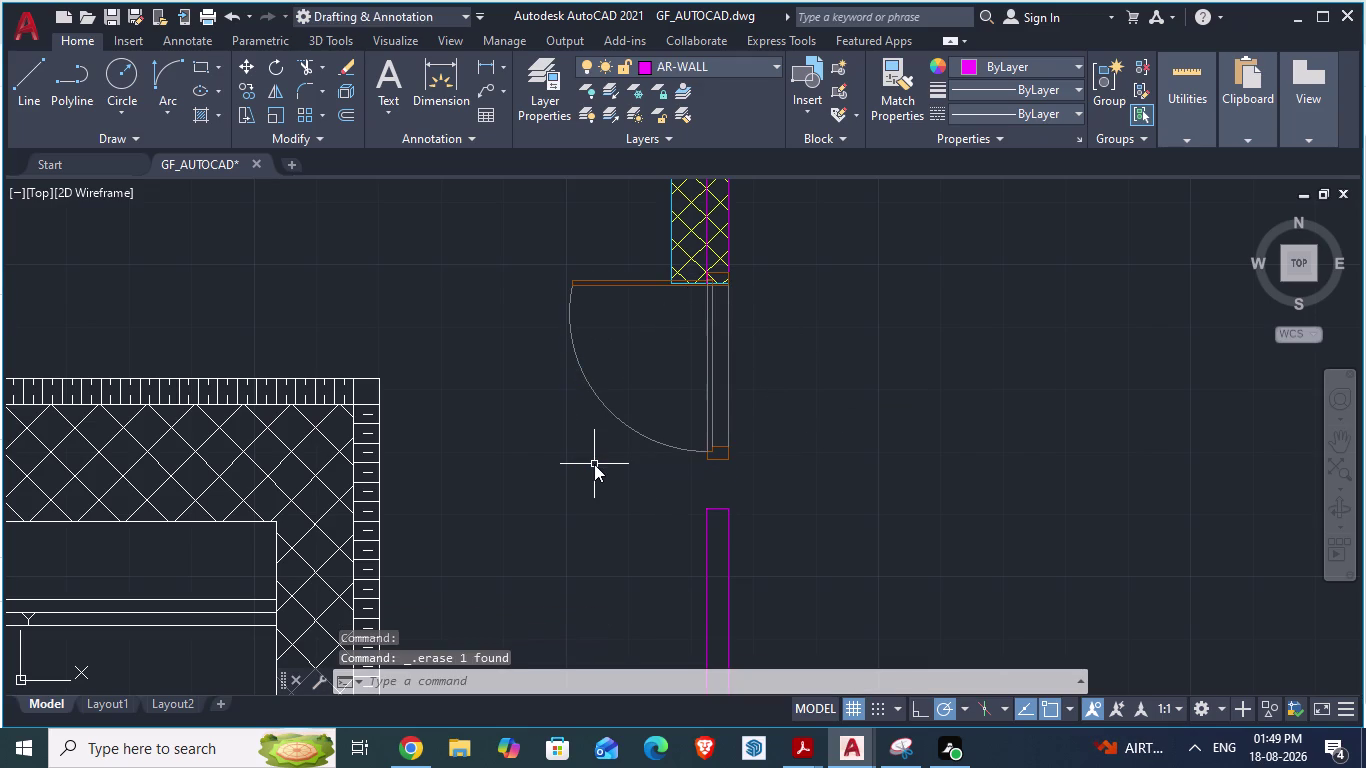
click(711, 398)
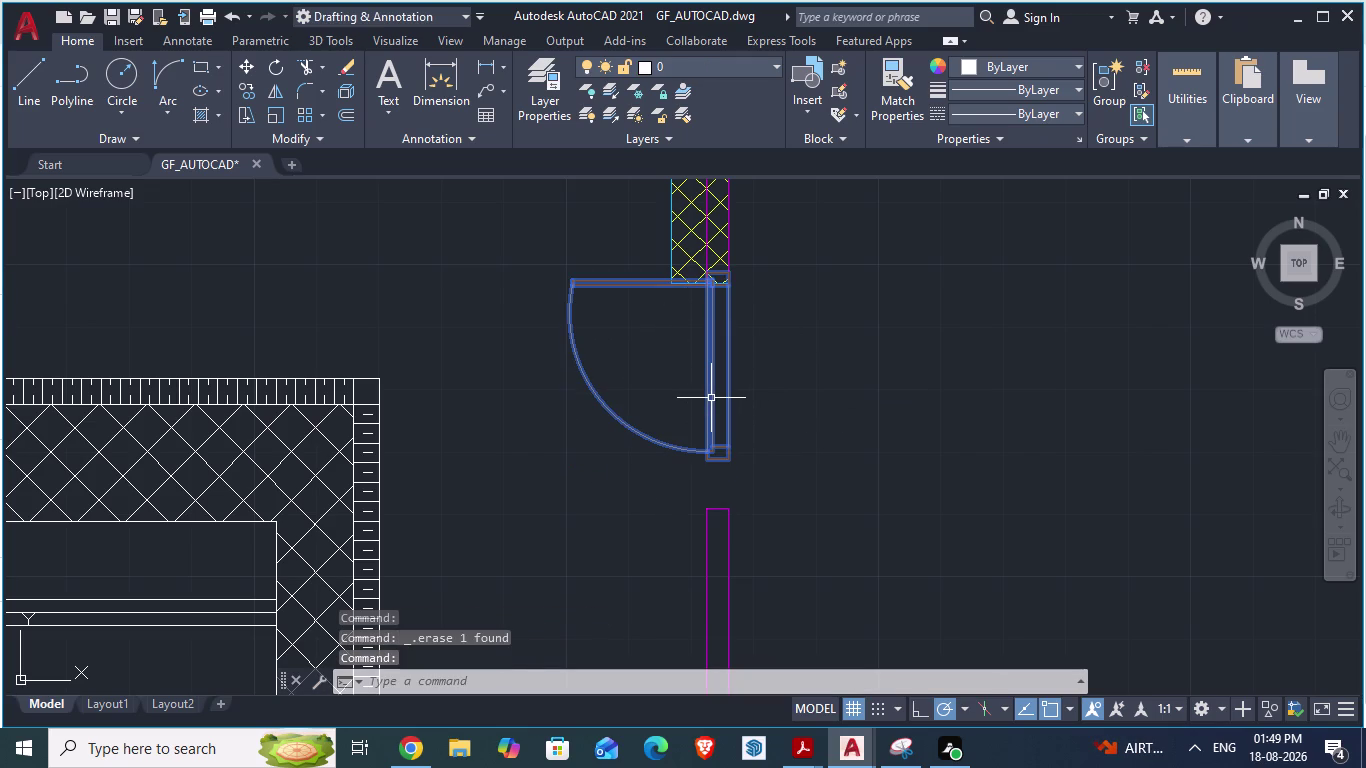
Move the flipped door by its lower corner to the opening's edge.
key(m)
key(Return)
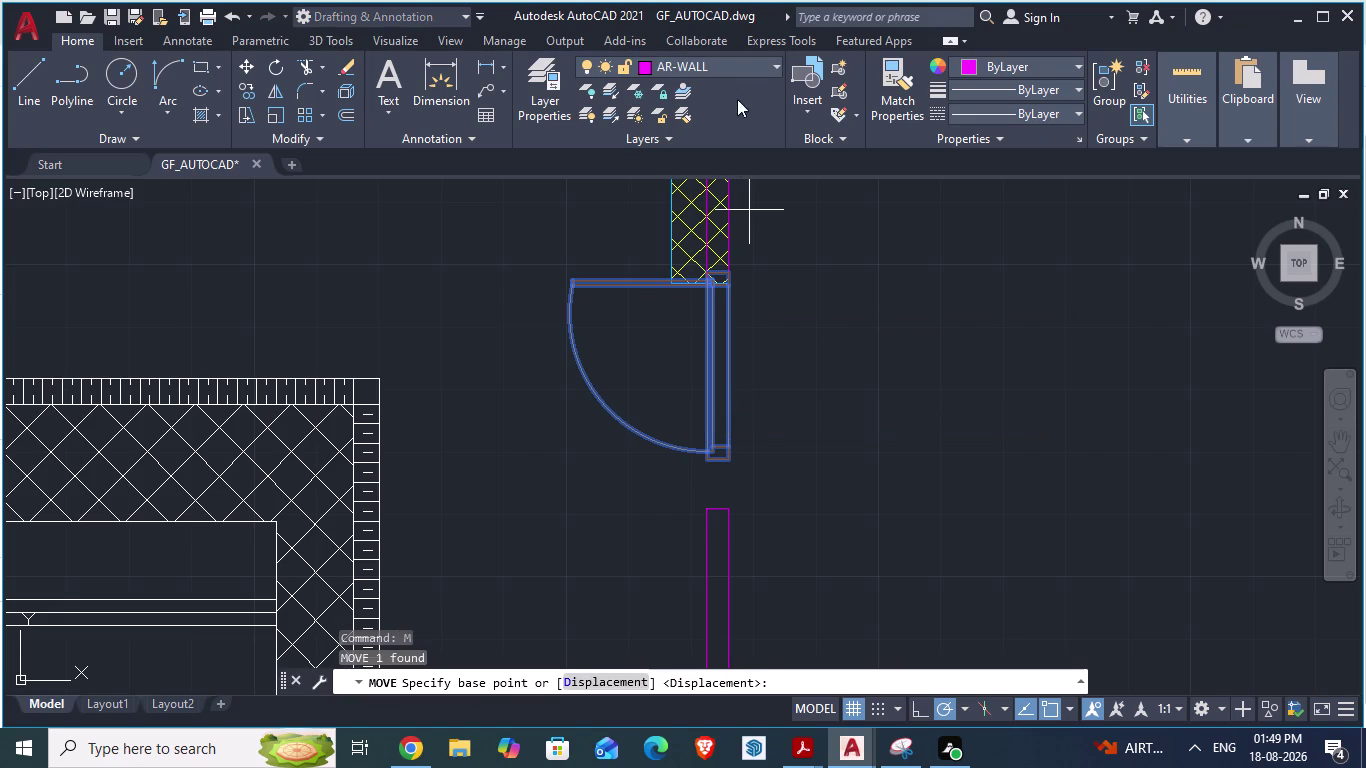
scroll(up, 3)
scroll(down, 3)
scroll(up, 3)
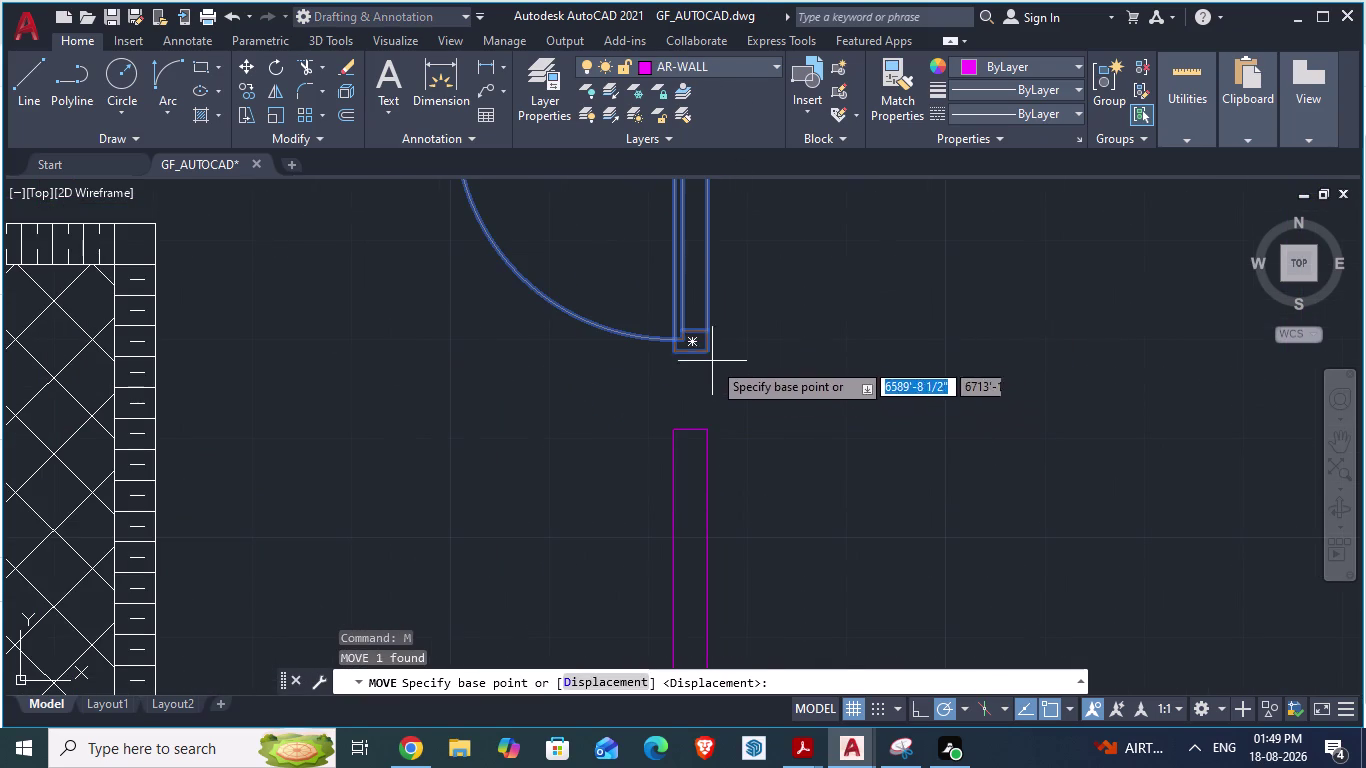
drag(708, 355, 703, 428)
click(703, 428)
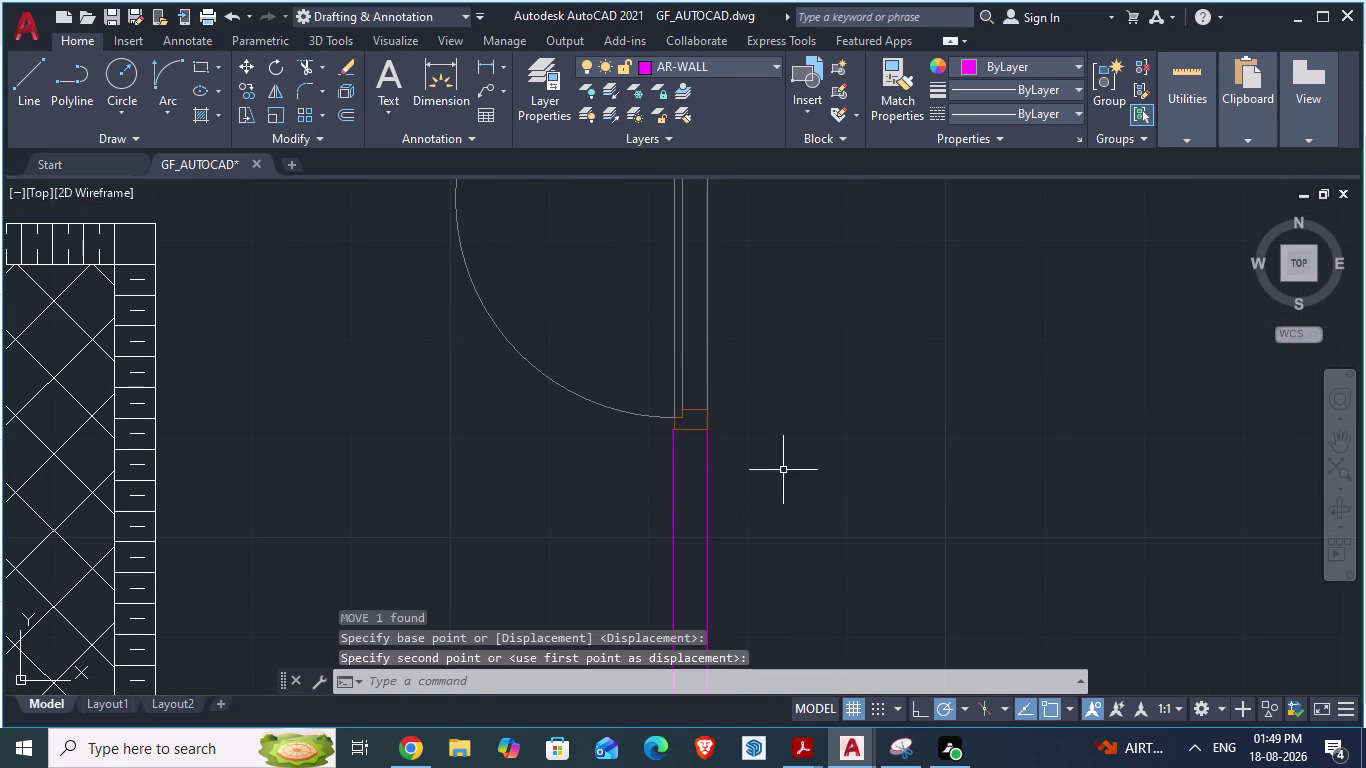
scroll(down, 3)
scroll(up, 3)
click(731, 391)
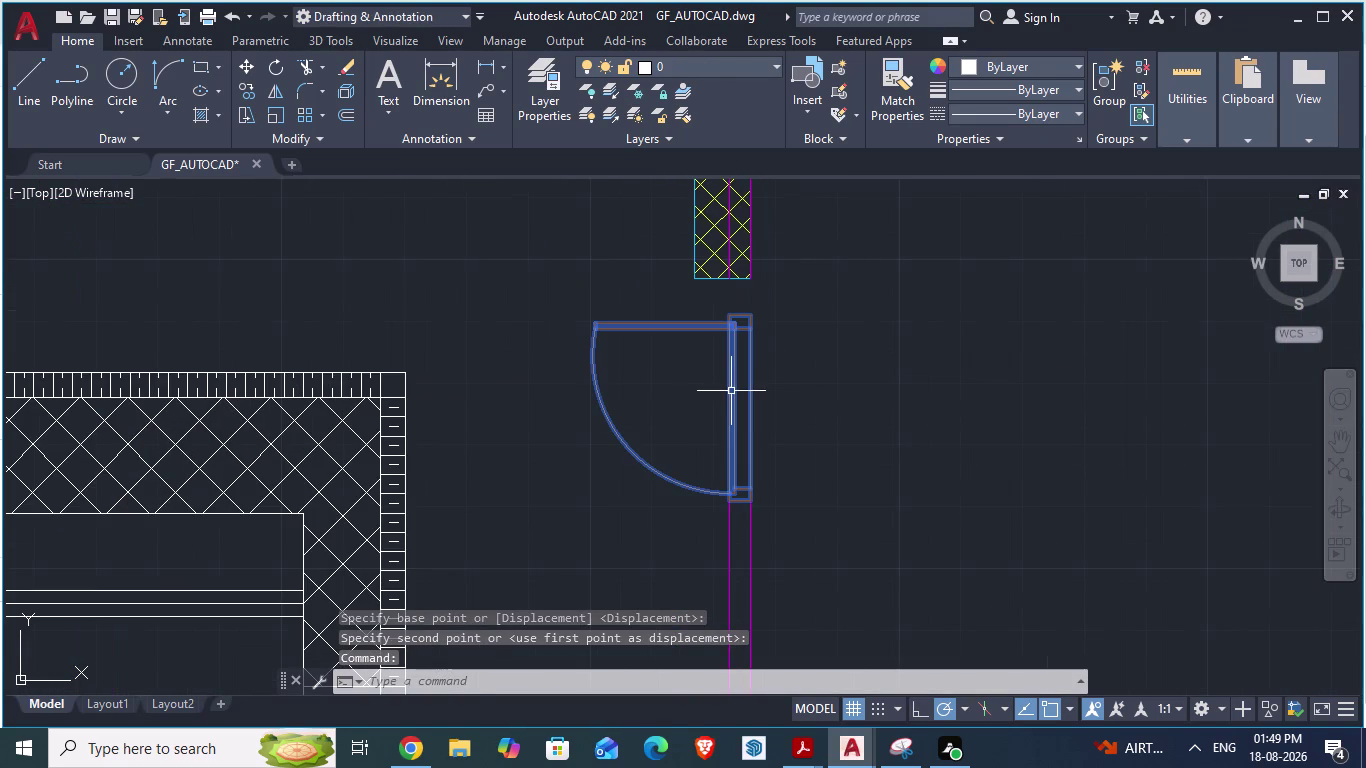
Scale the door to fit the opening, then save and switch to the reference plan.
text(sc)
key(a)
key(Return)
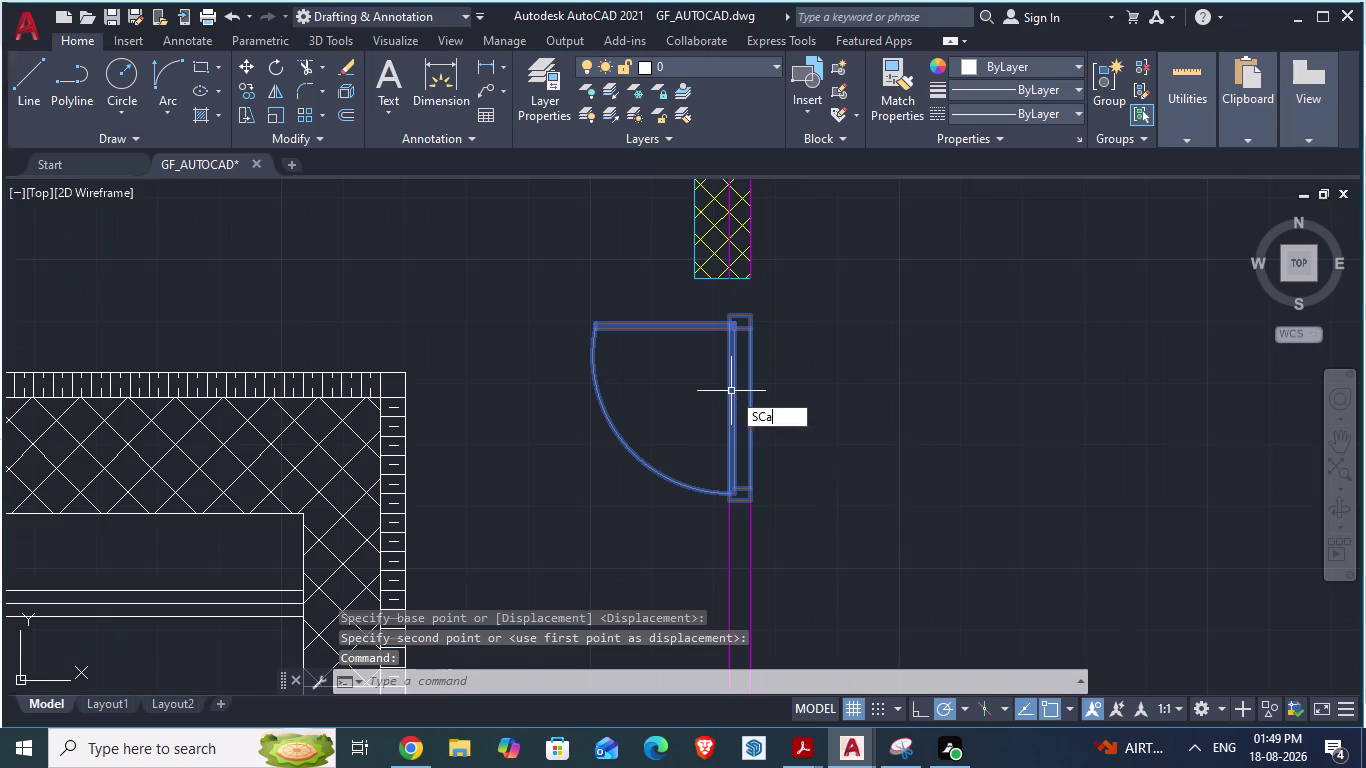
scroll(up, 3)
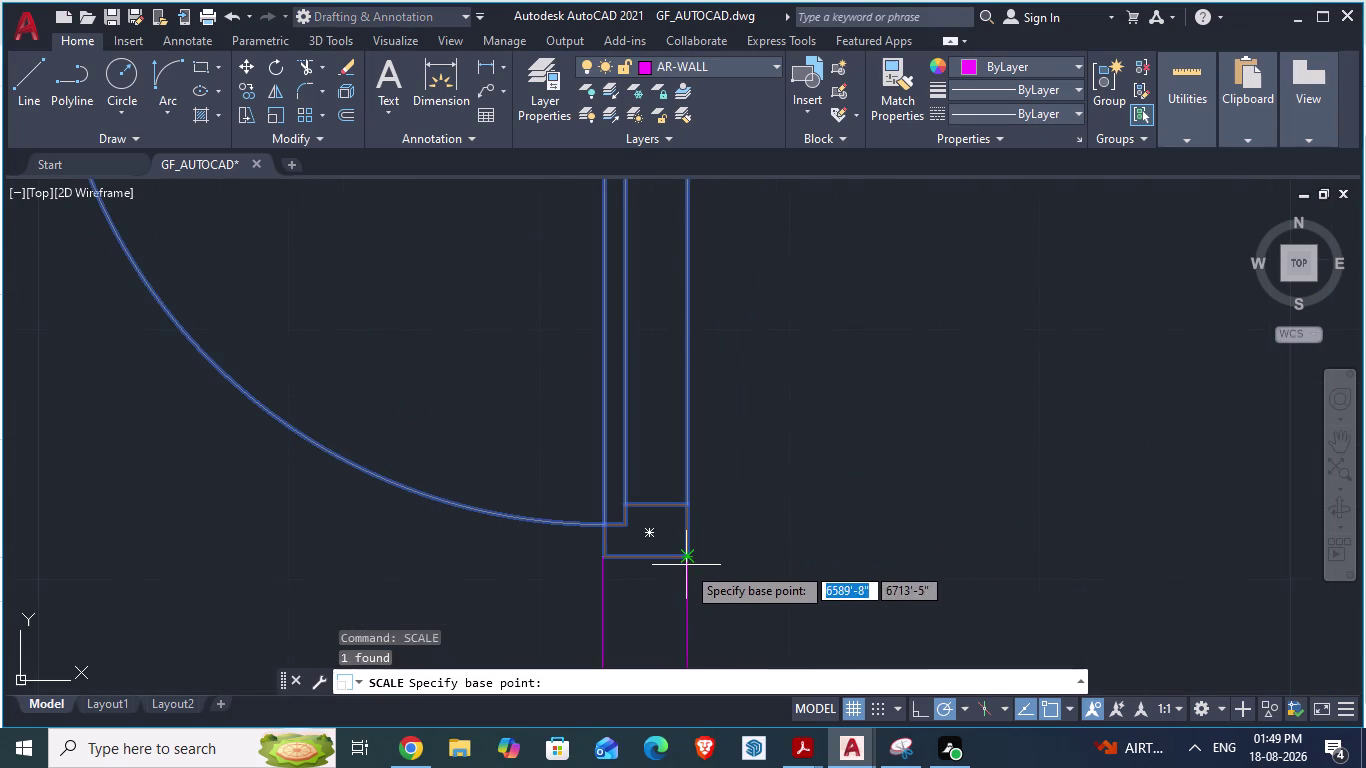
click(683, 562)
scroll(down, 3)
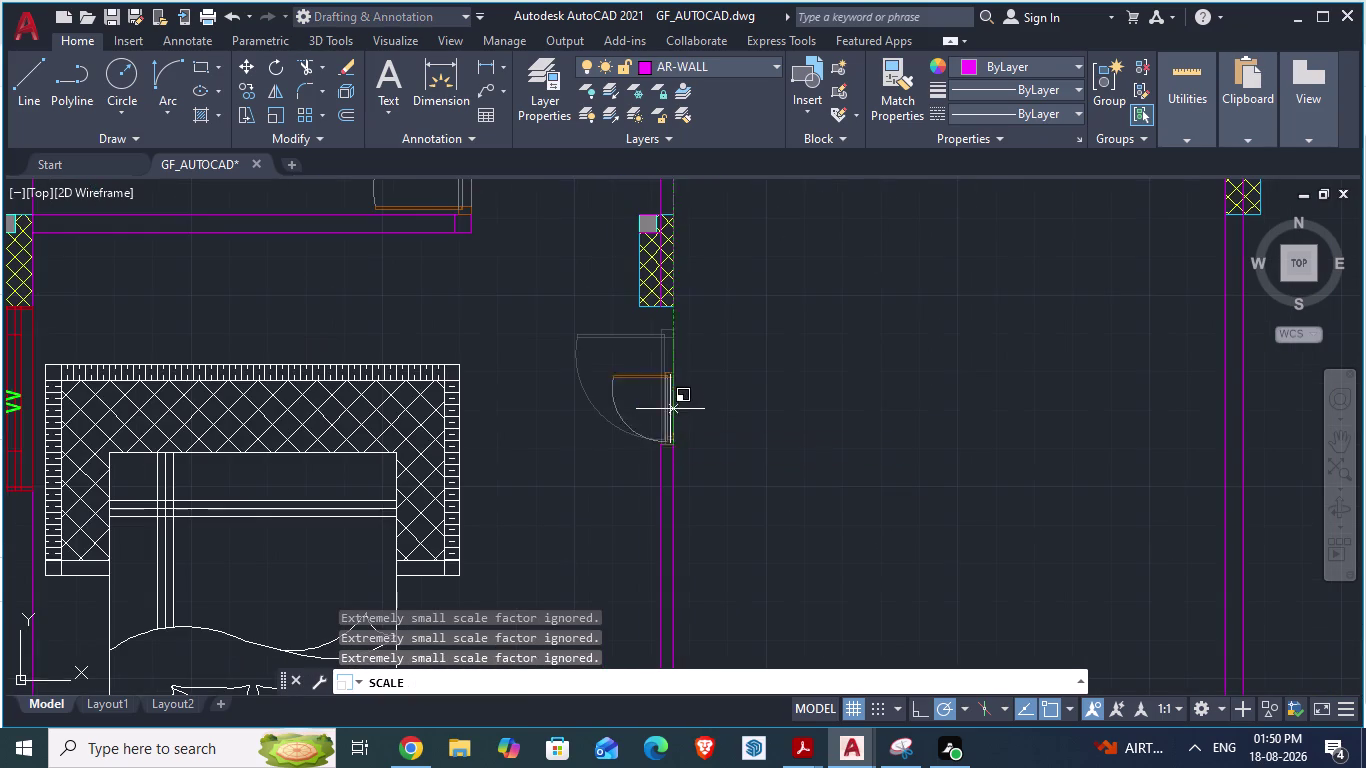
scroll(up, 3)
scroll(up, 3)
scroll(up, 3)
scroll(down, 3)
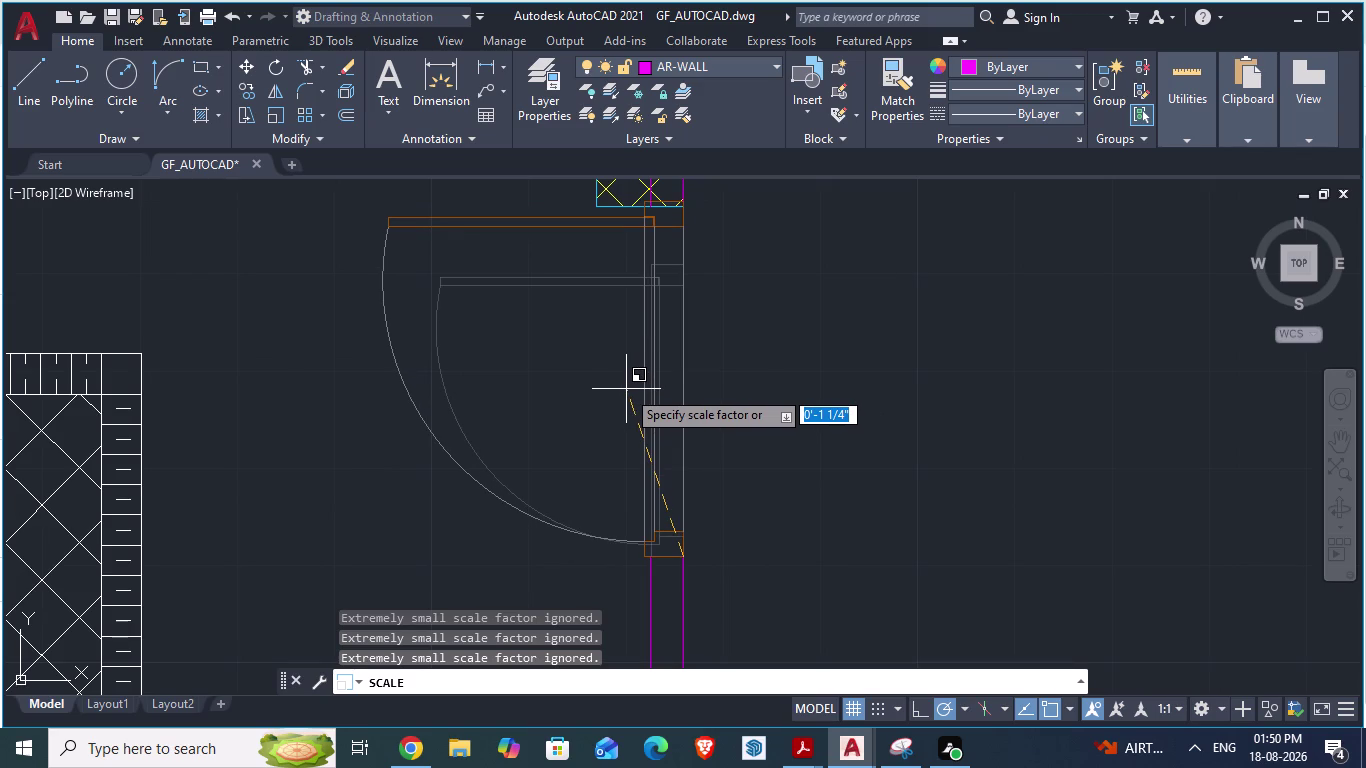
scroll(down, 3)
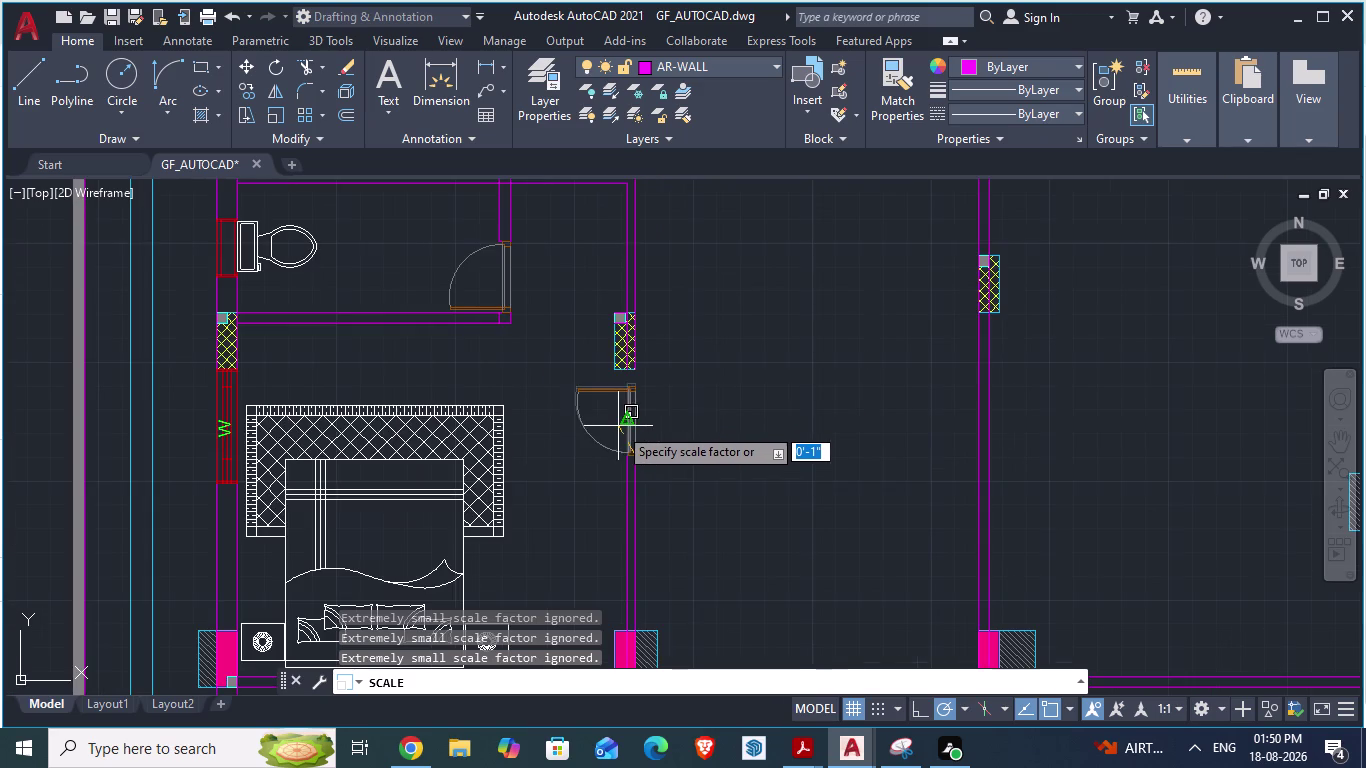
scroll(up, 3)
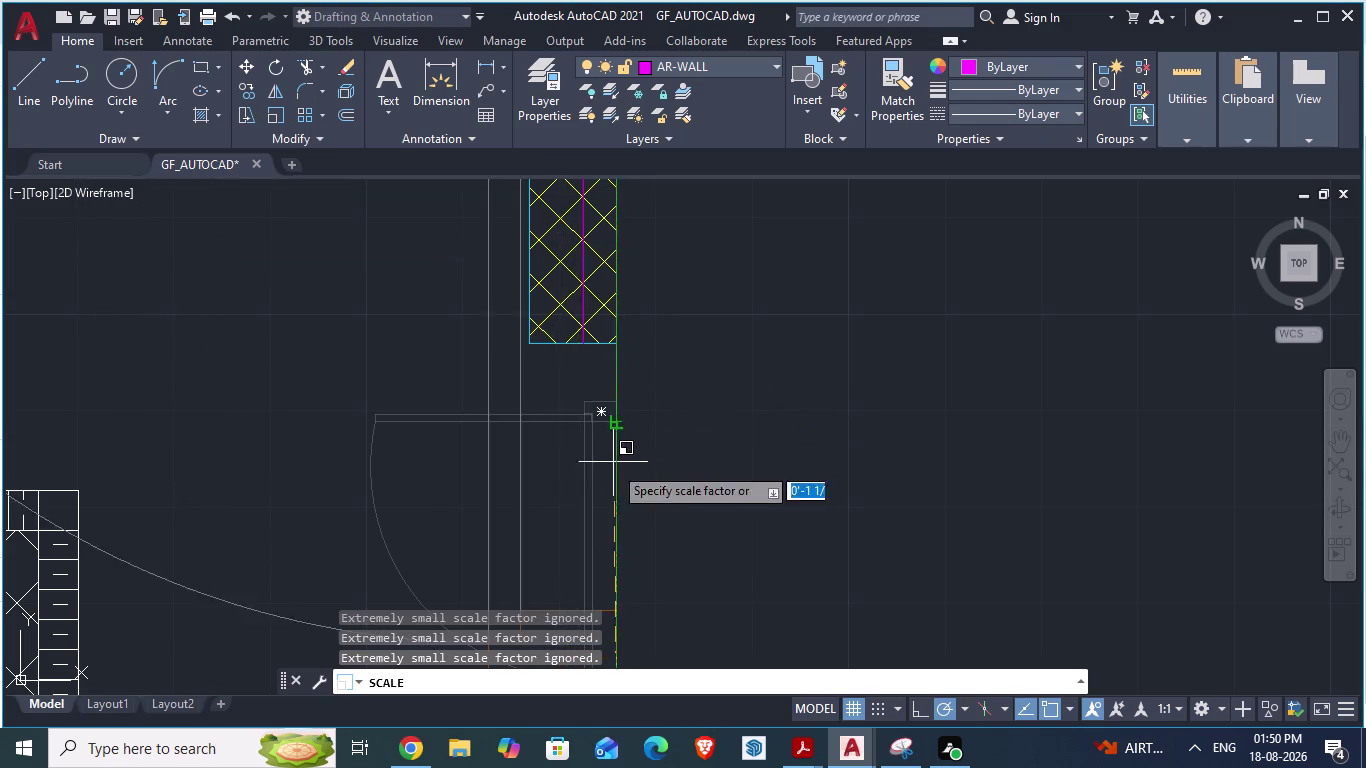
click(616, 518)
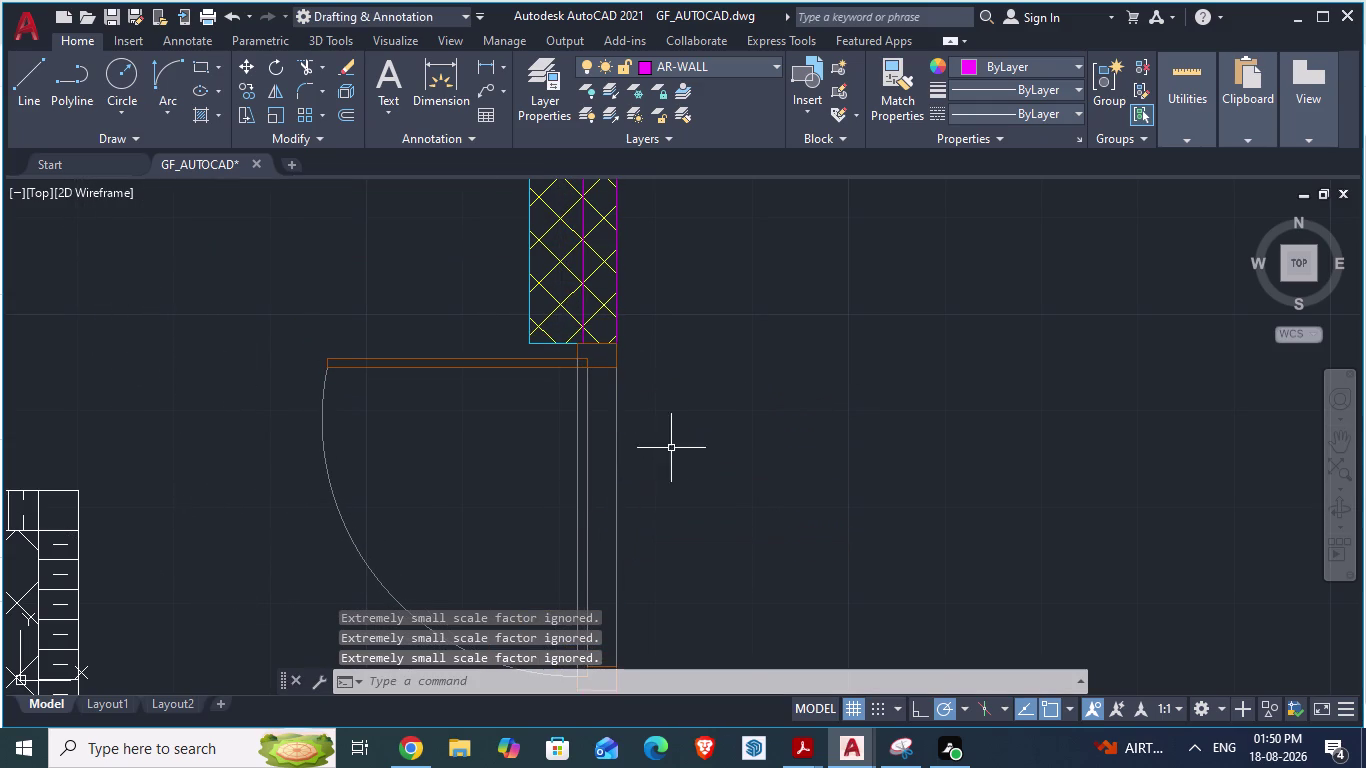
scroll(down, 3)
key(ctrl+s)
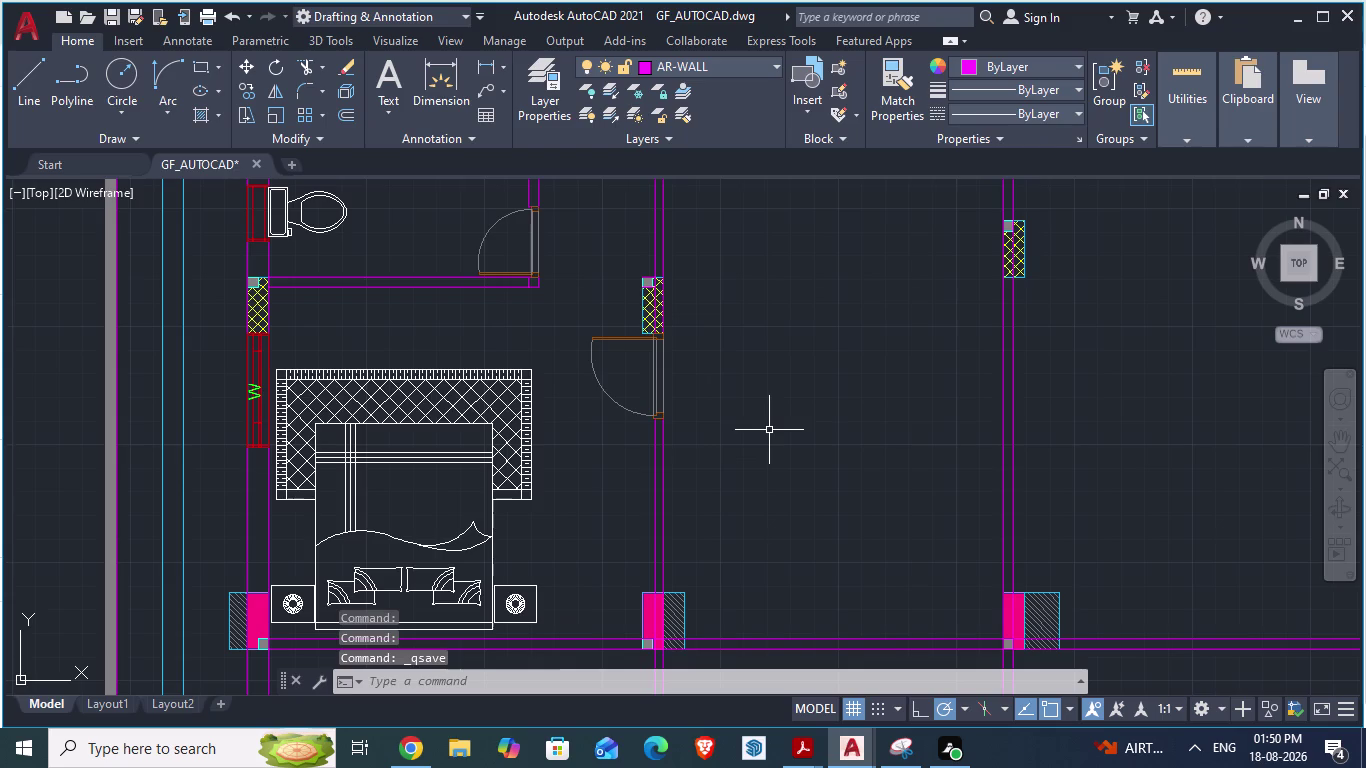
key(alt+Tab)
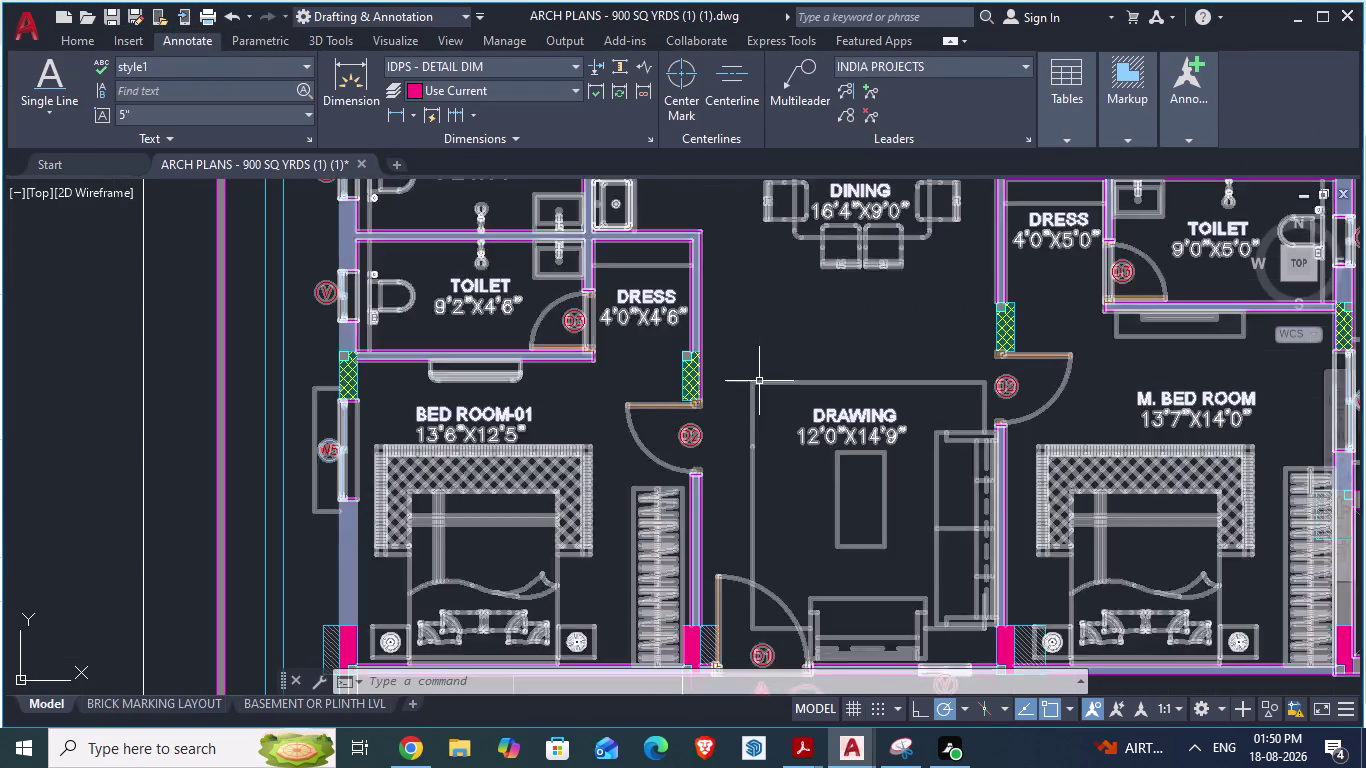
scroll(down, 3)
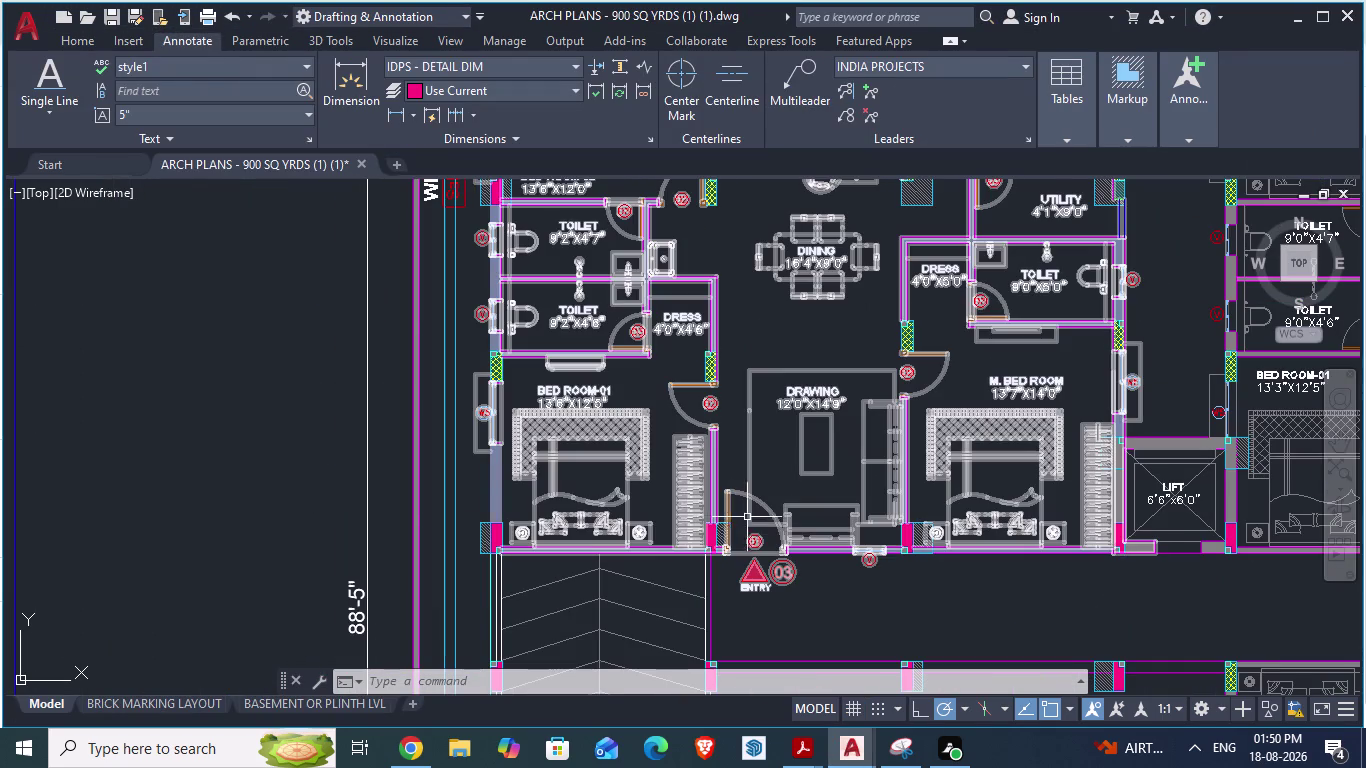
key(alt+Tab)
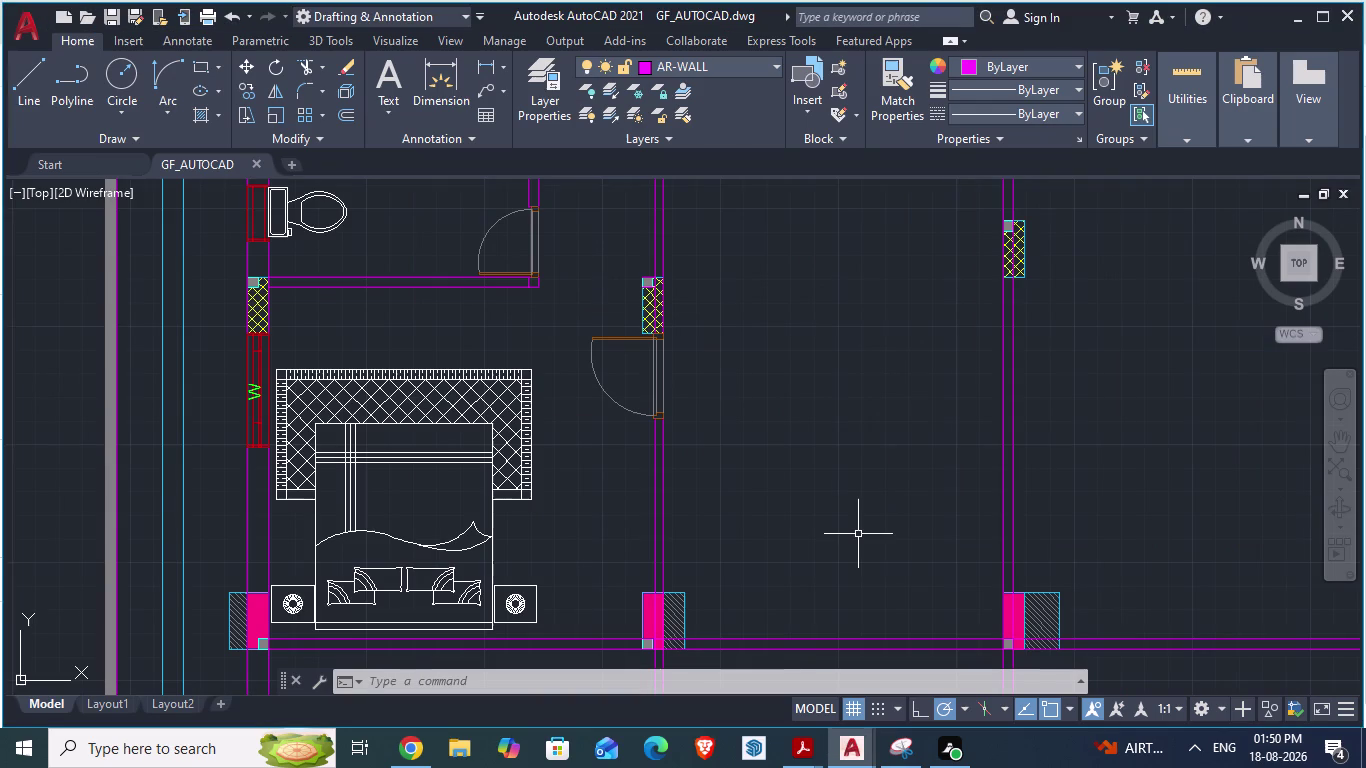
key(alt+Tab)
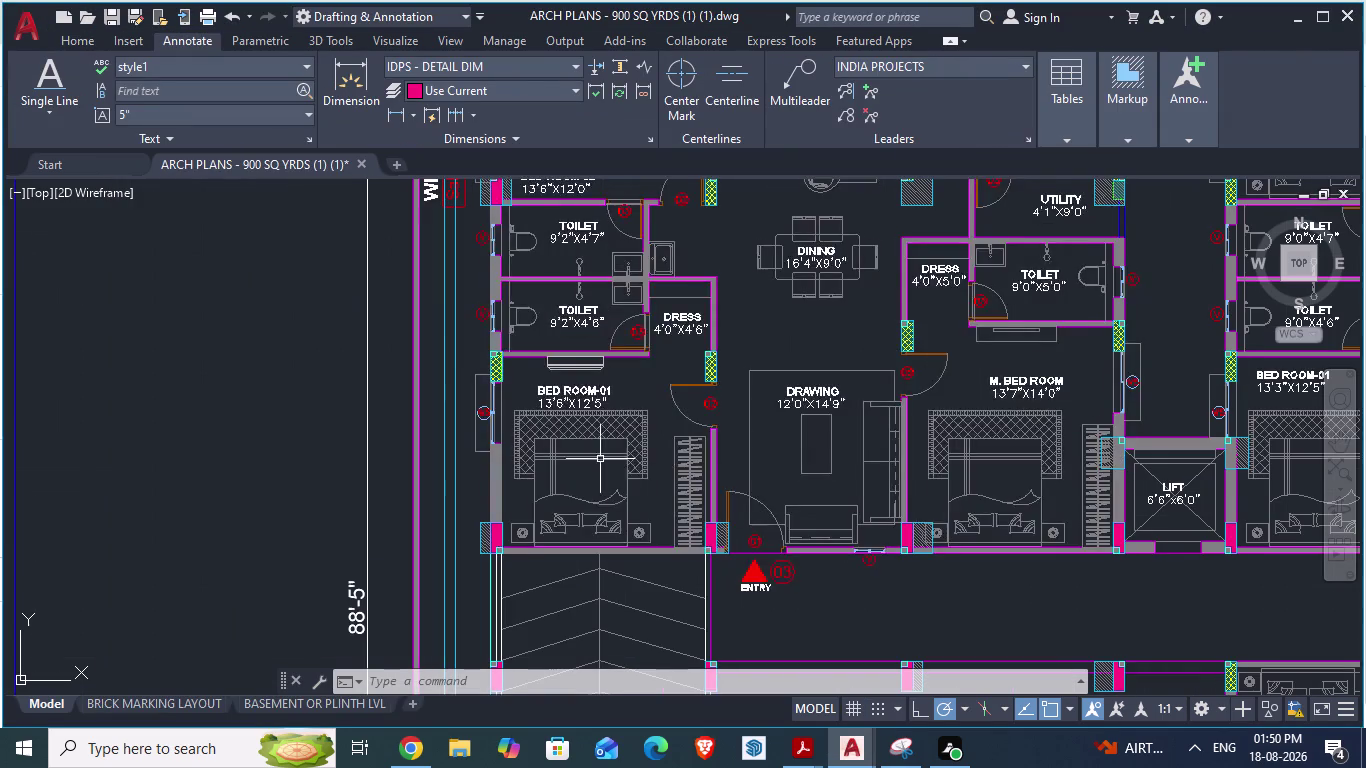
scroll(down, 3)
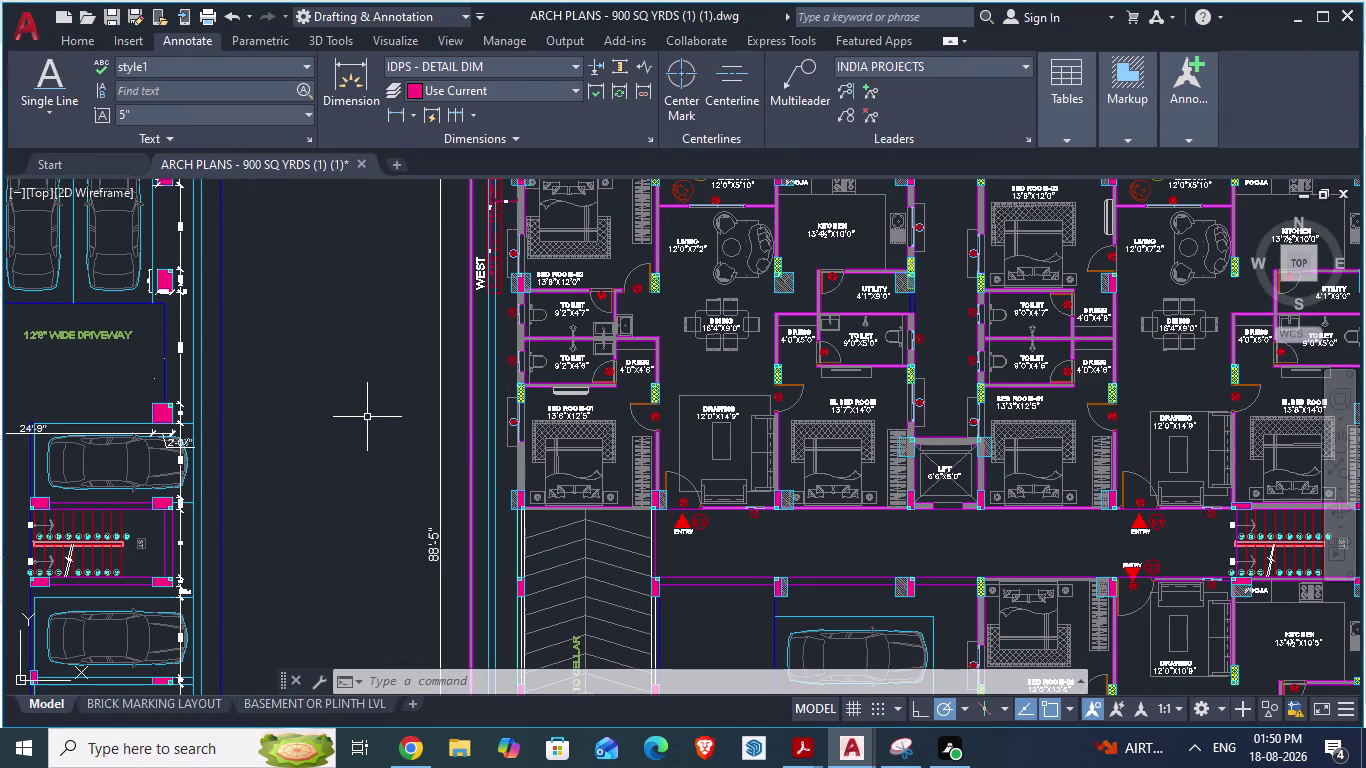
scroll(down, 3)
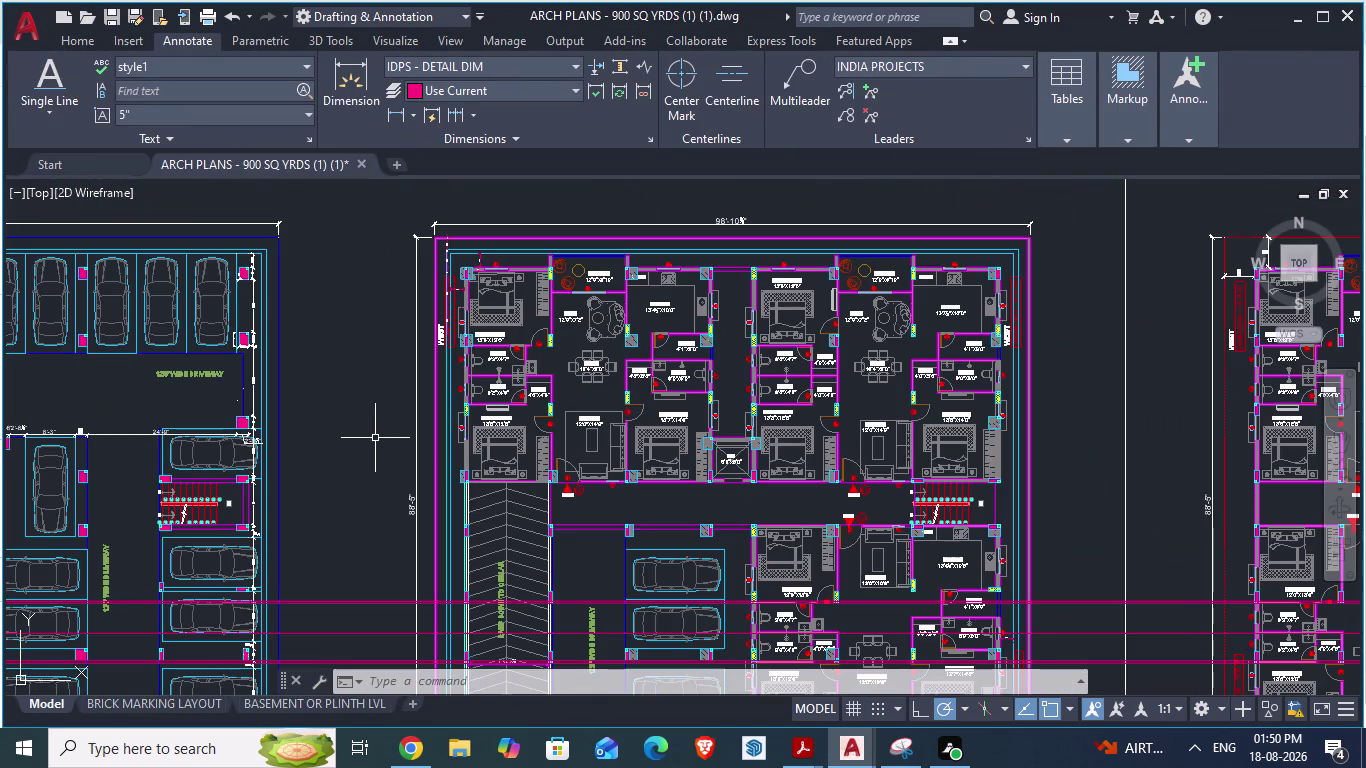
key(ctrl+s)
scroll(up, 3)
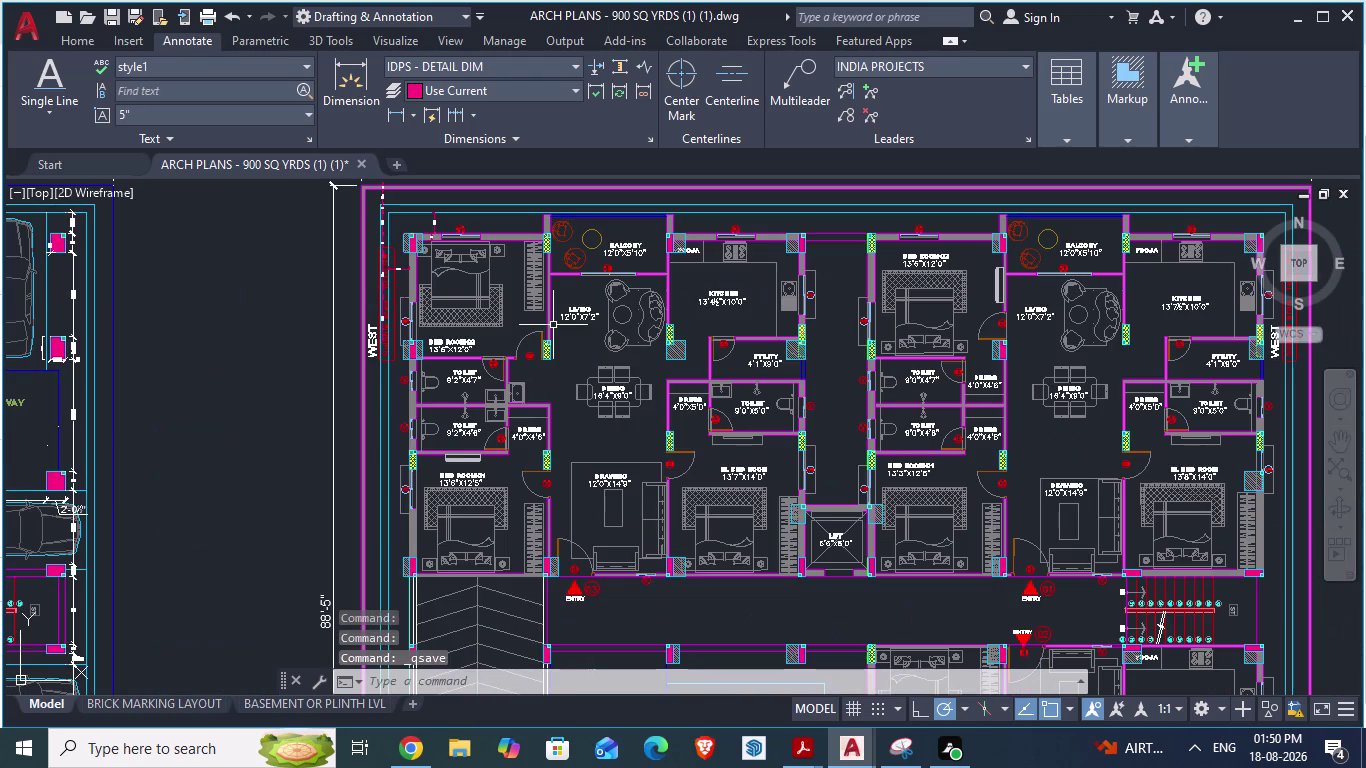
scroll(up, 3)
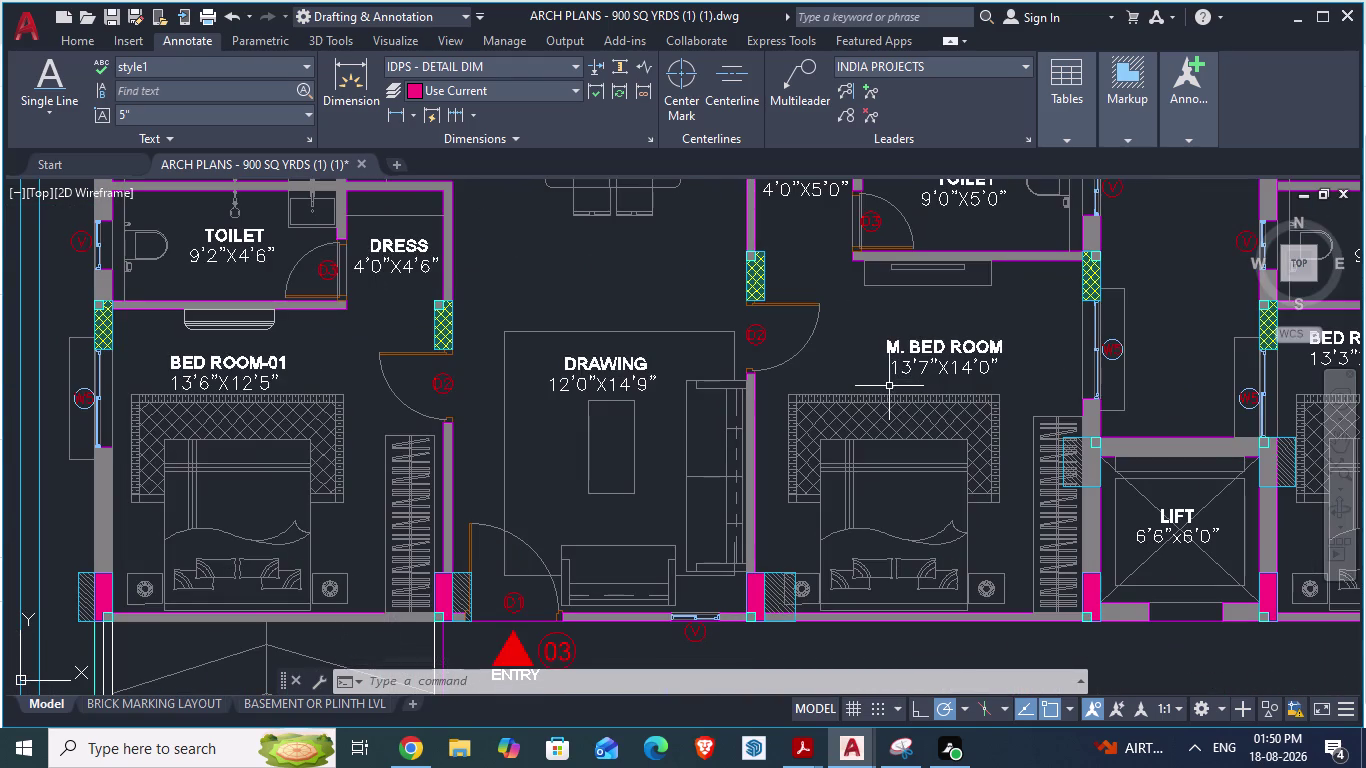
scroll(down, 3)
scroll(down, 3)
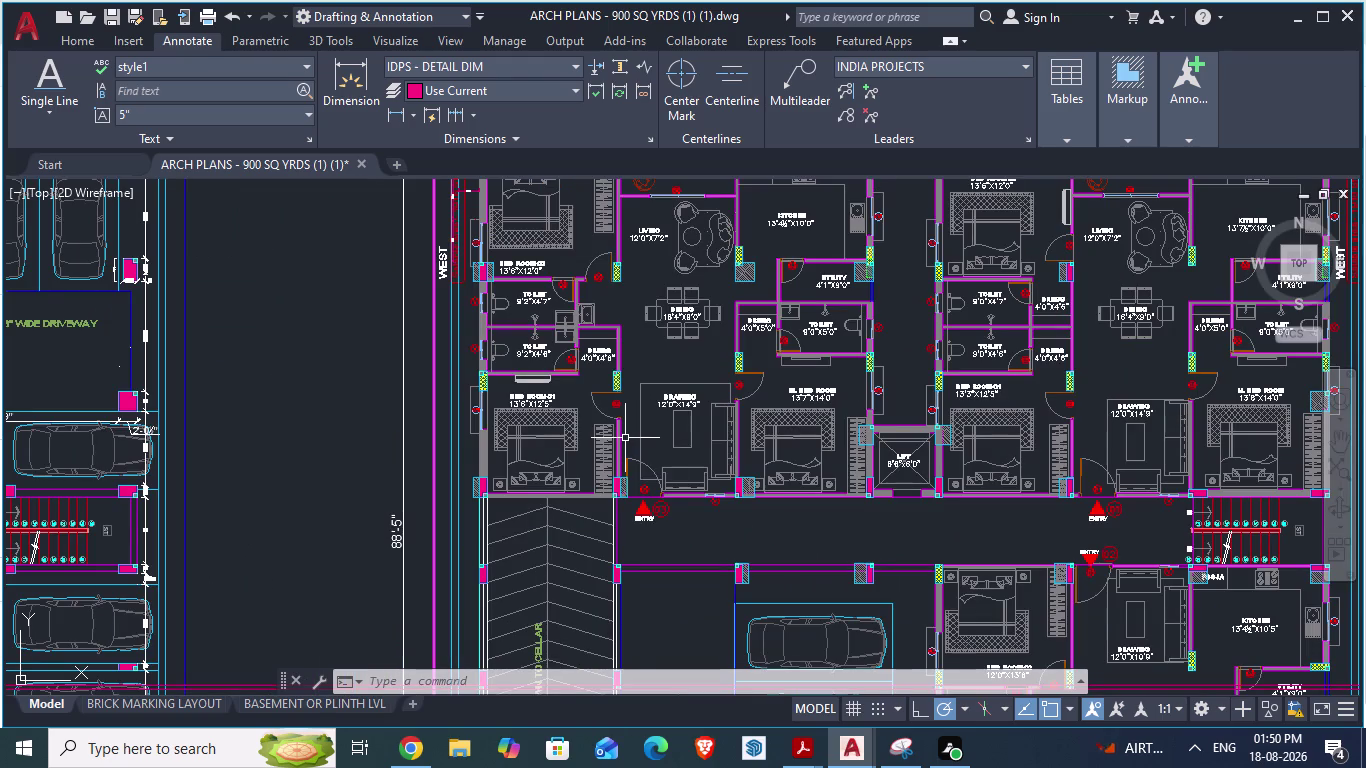
scroll(up, 3)
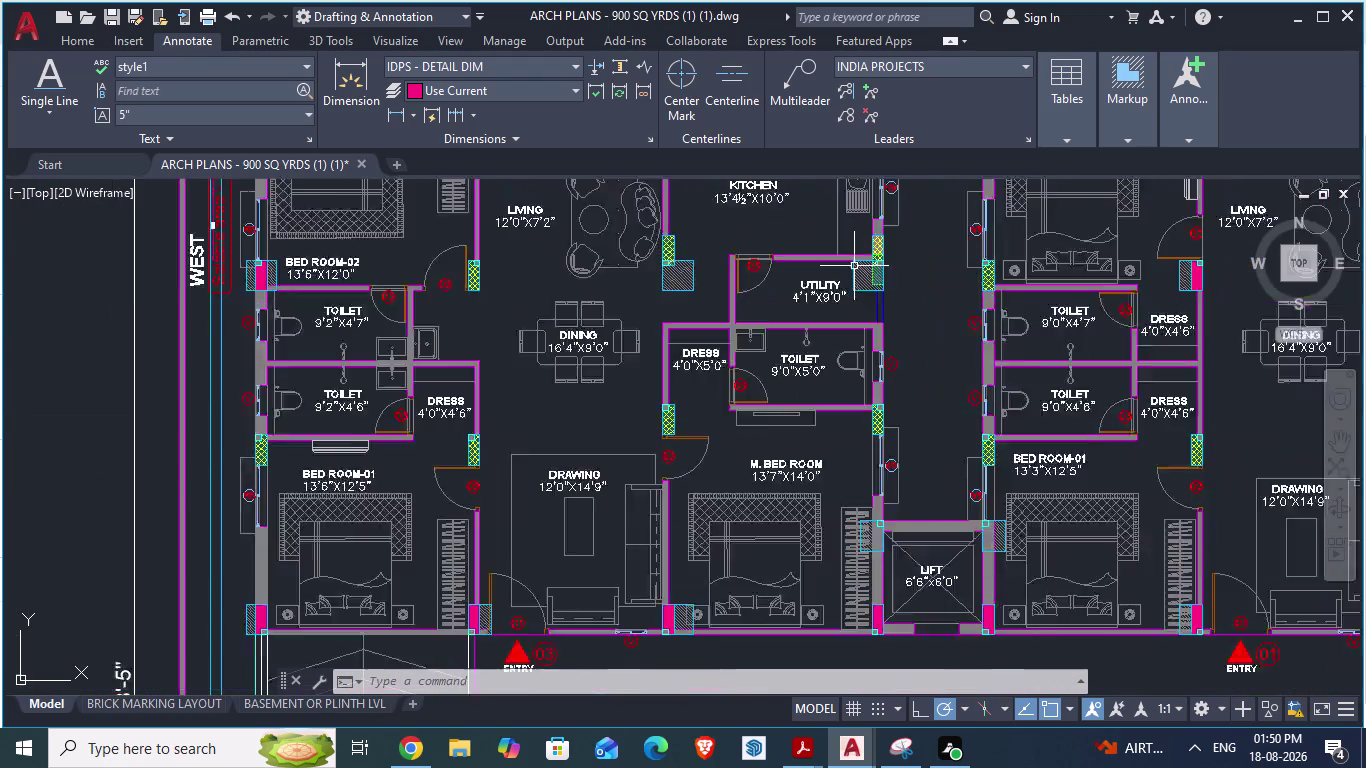
scroll(up, 3)
scroll(down, 3)
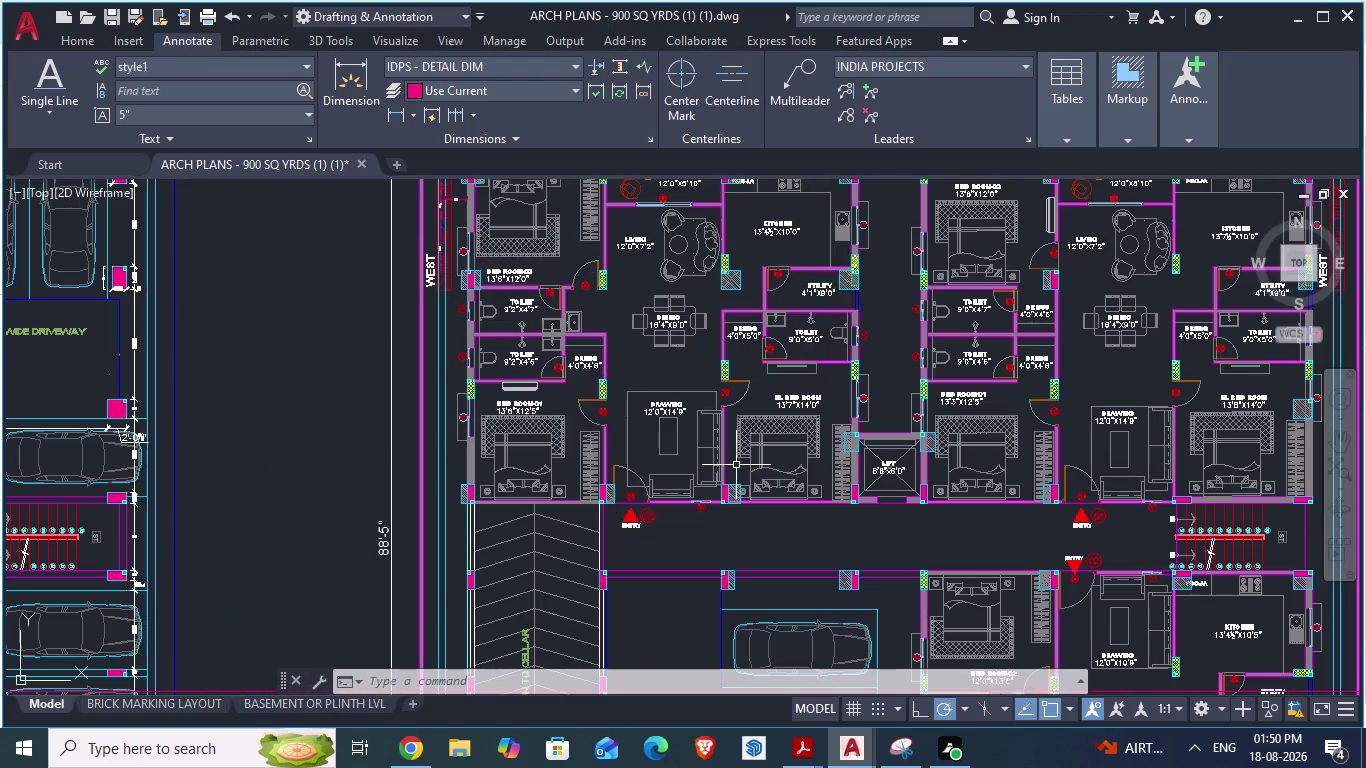
key(alt+Tab)
scroll(down, 3)
scroll(down, 3)
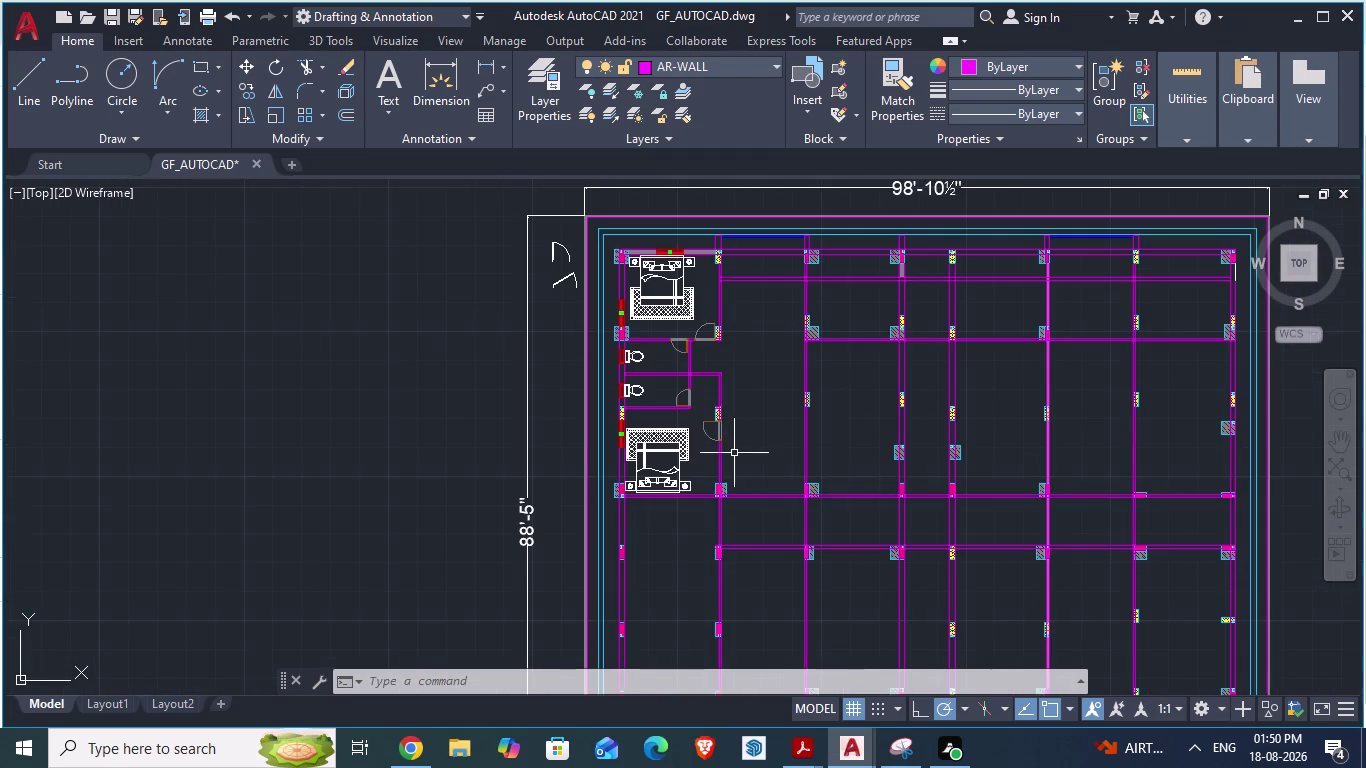
scroll(up, 3)
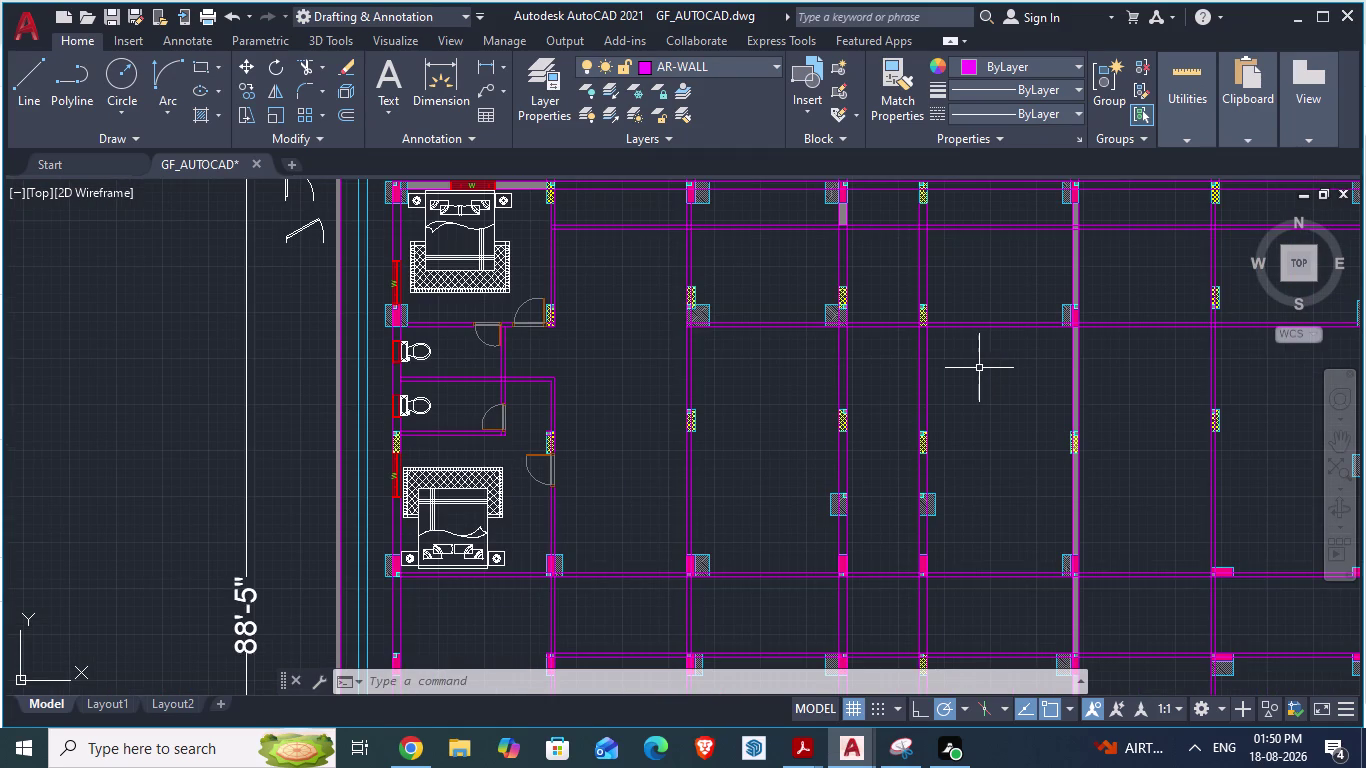
scroll(down, 3)
key(alt+Tab)
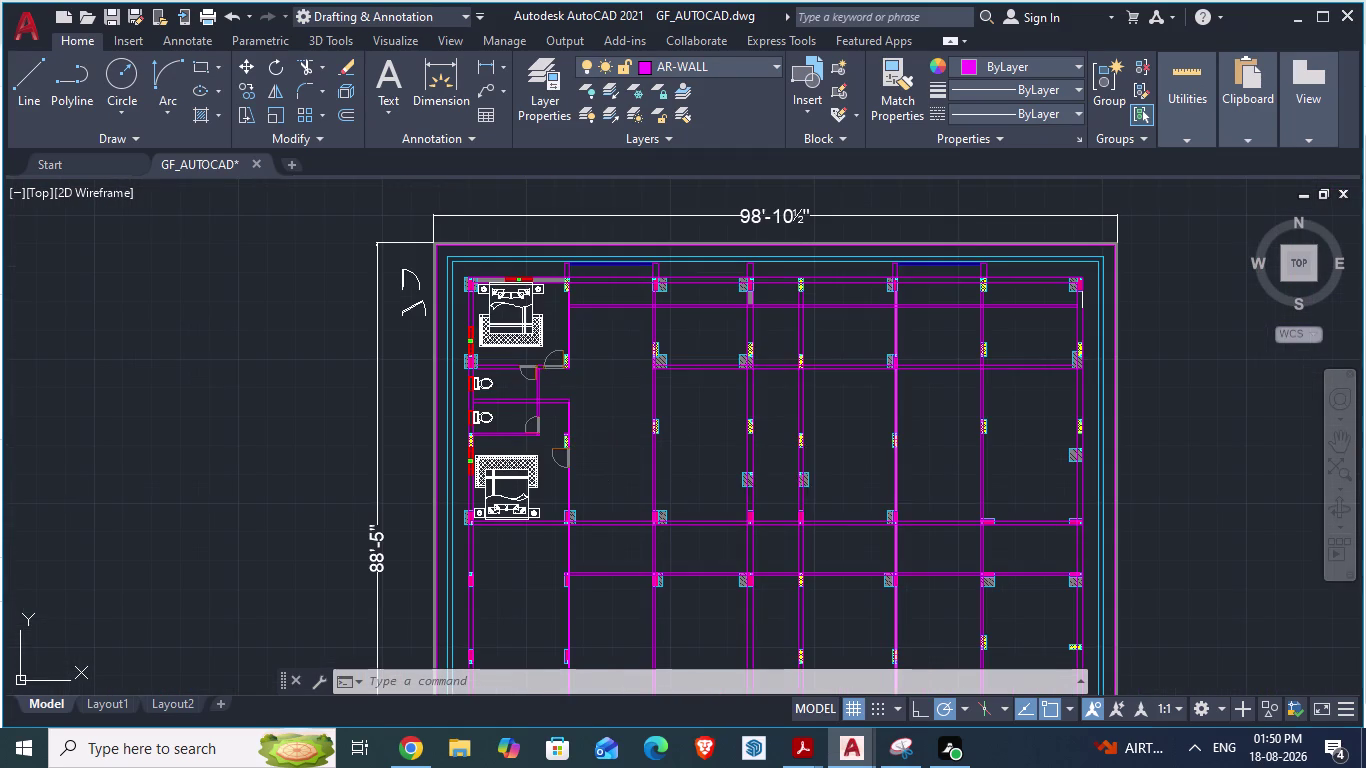
scroll(down, 3)
scroll(up, 3)
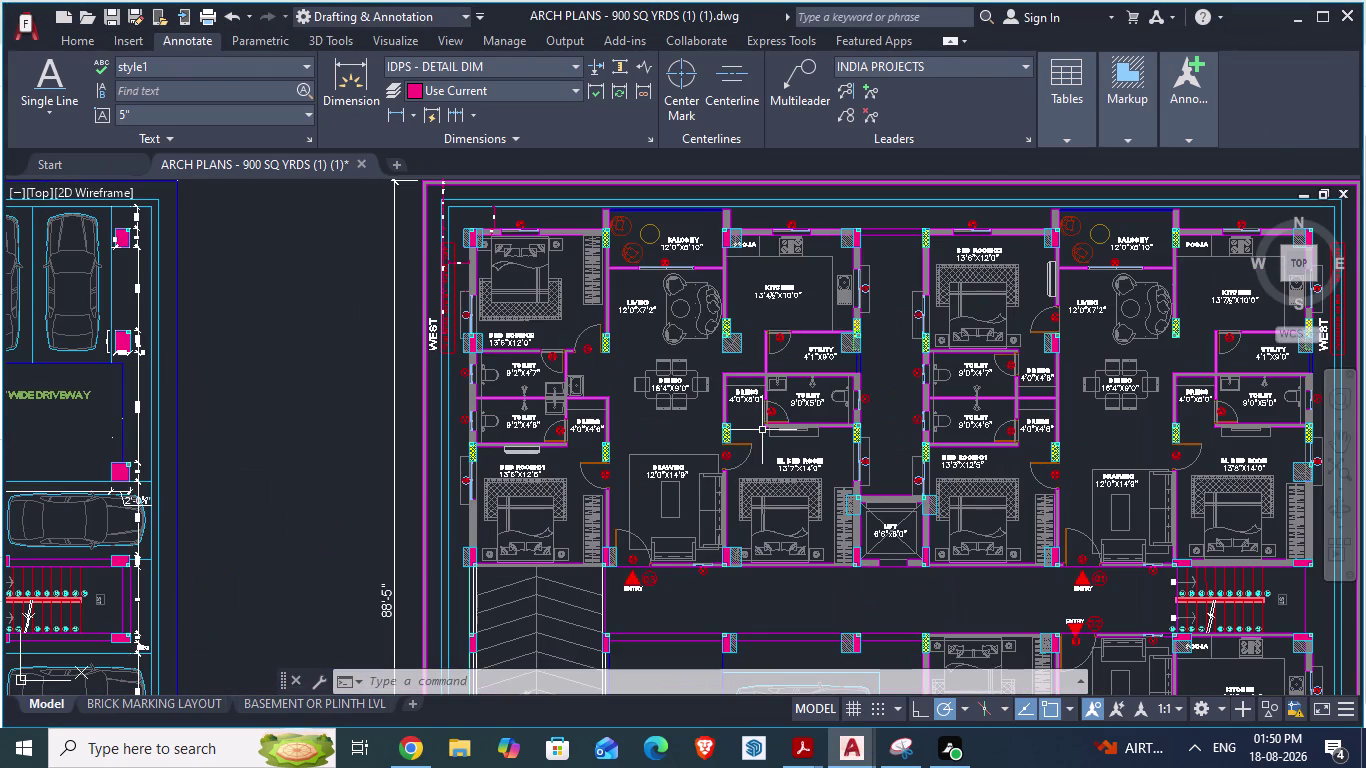
key(alt+Tab)
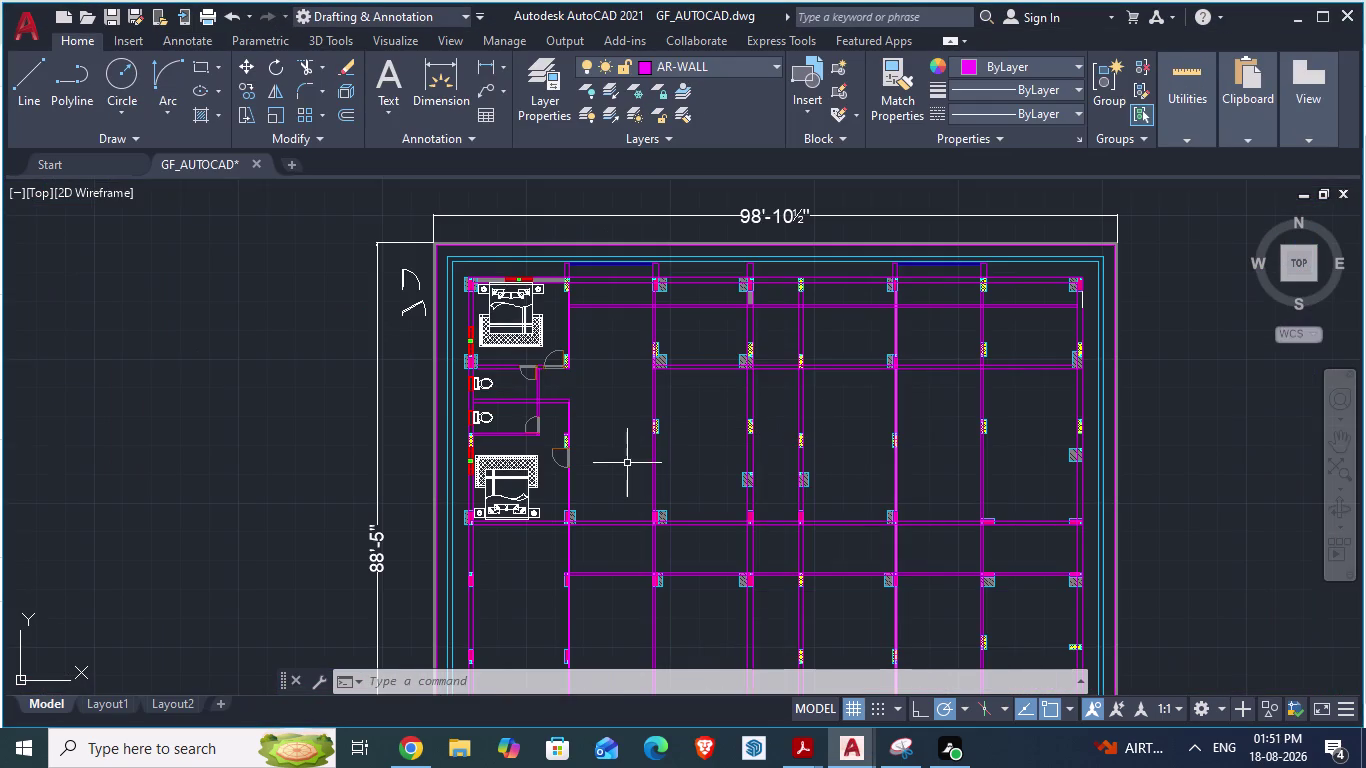
key(alt+Tab)
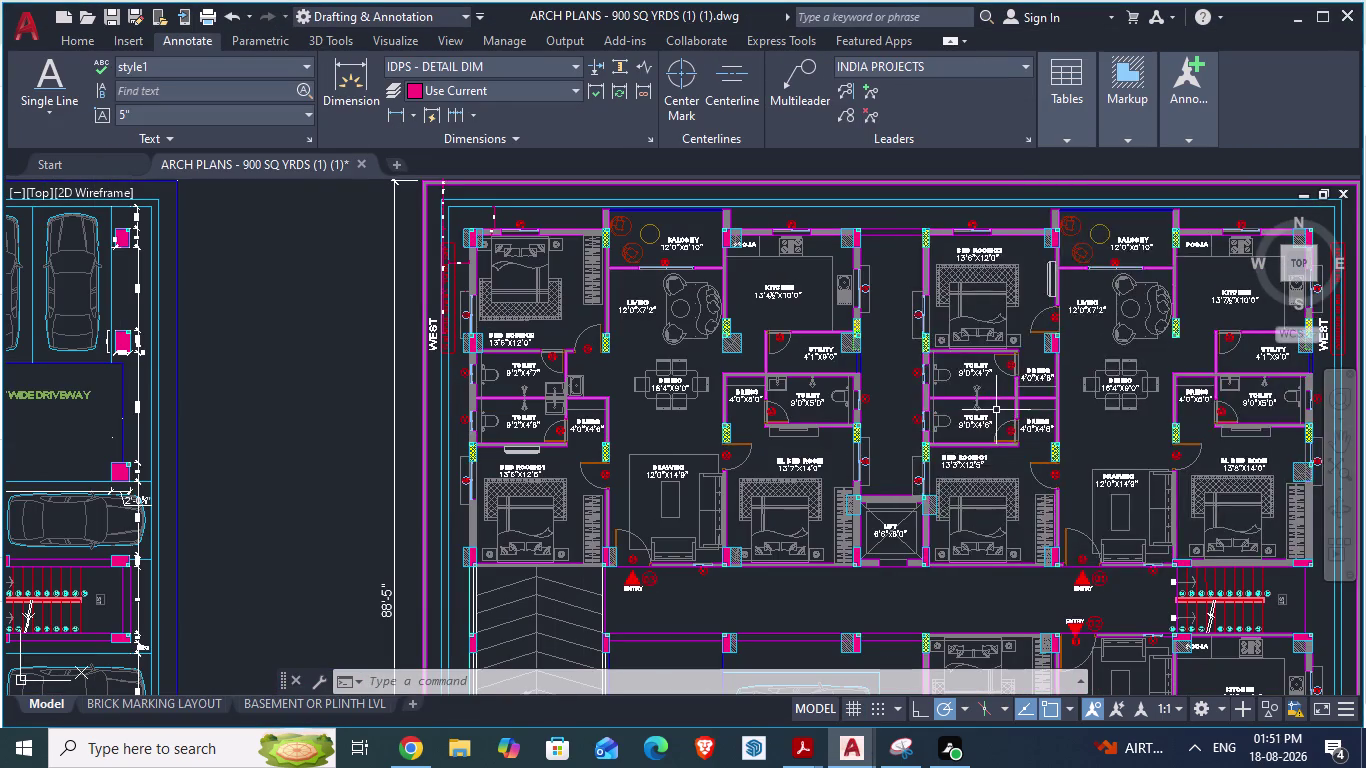
scroll(up, 3)
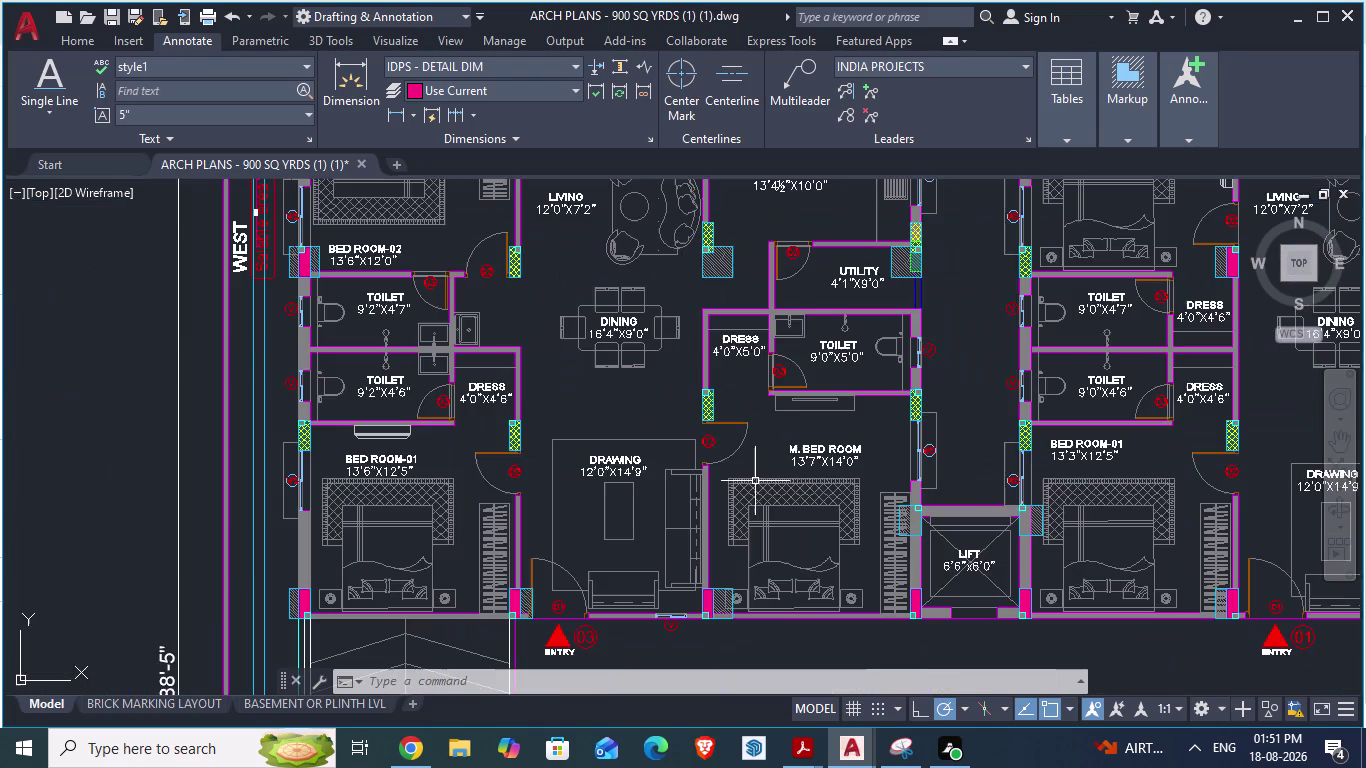
scroll(up, 3)
scroll(up, 3)
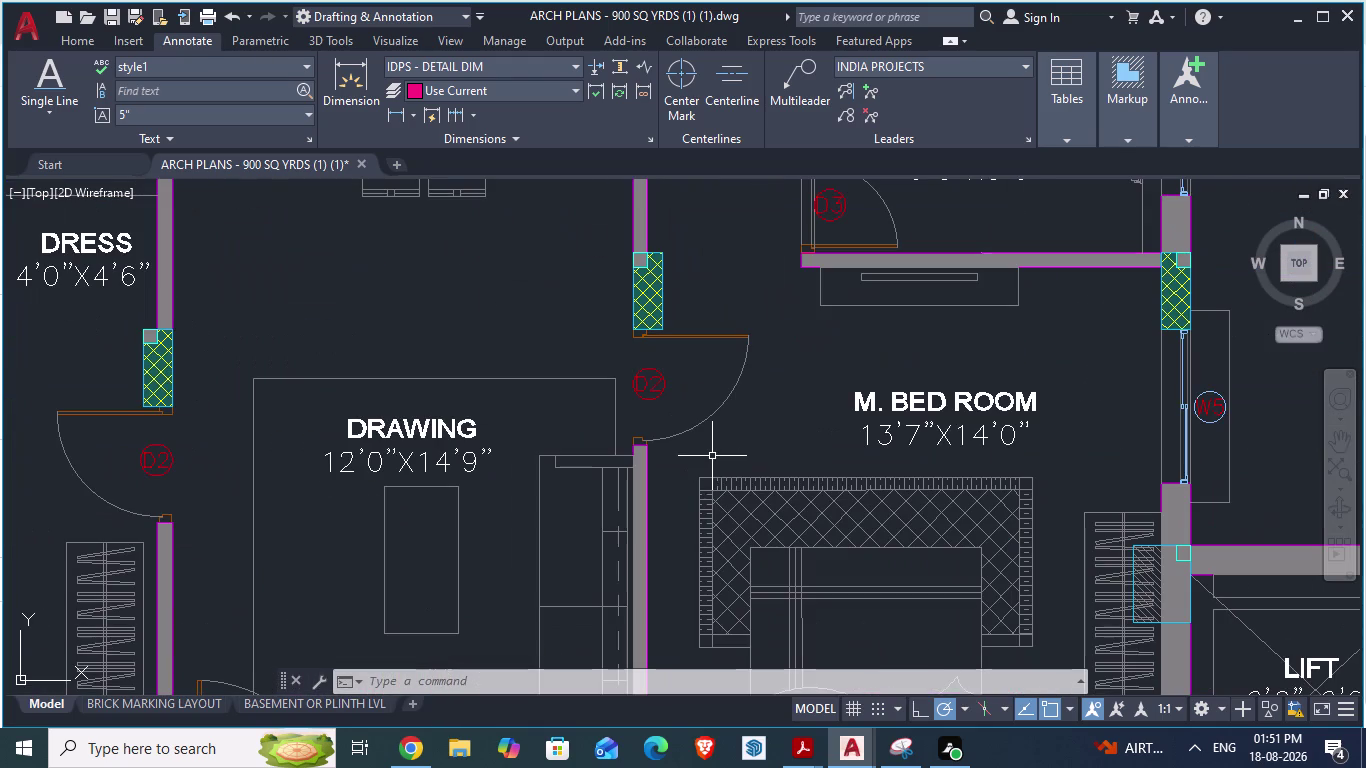
key(space)
scroll(up, 3)
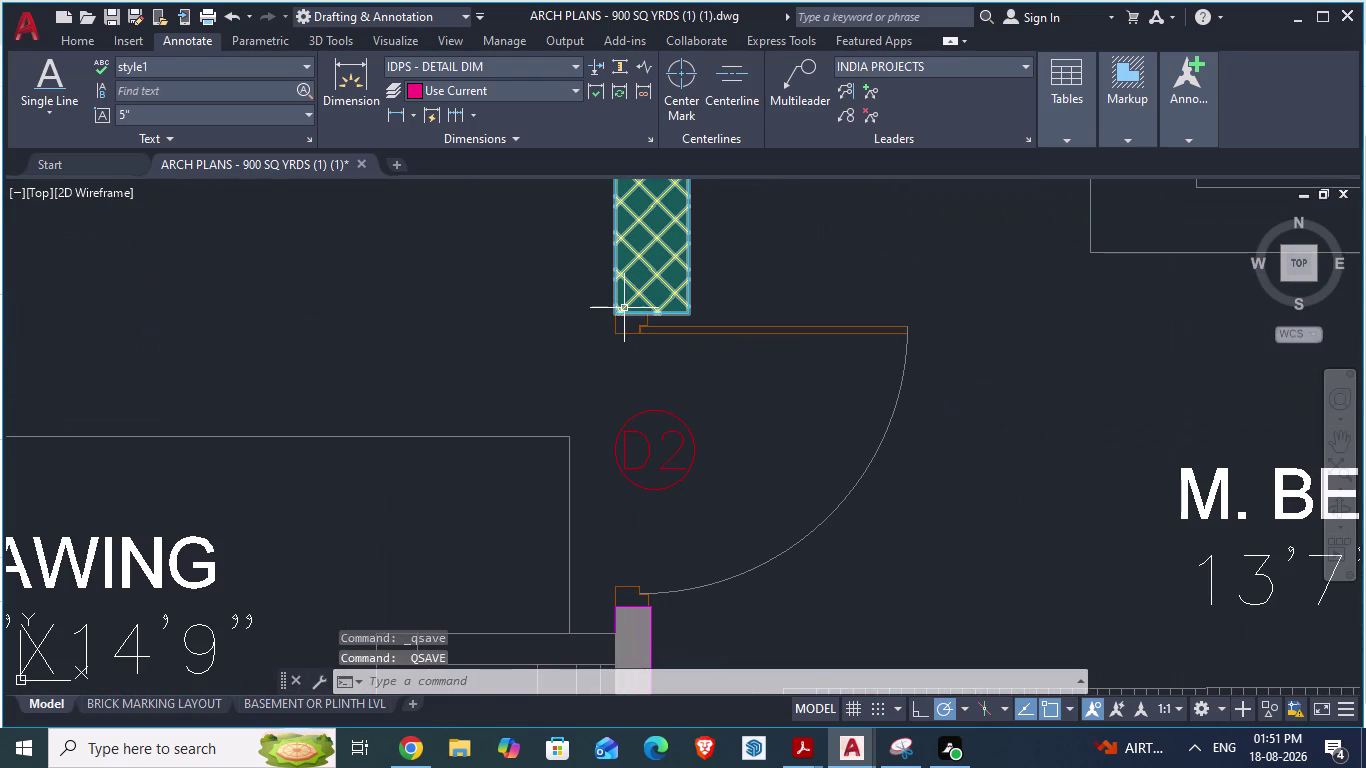
text(d)
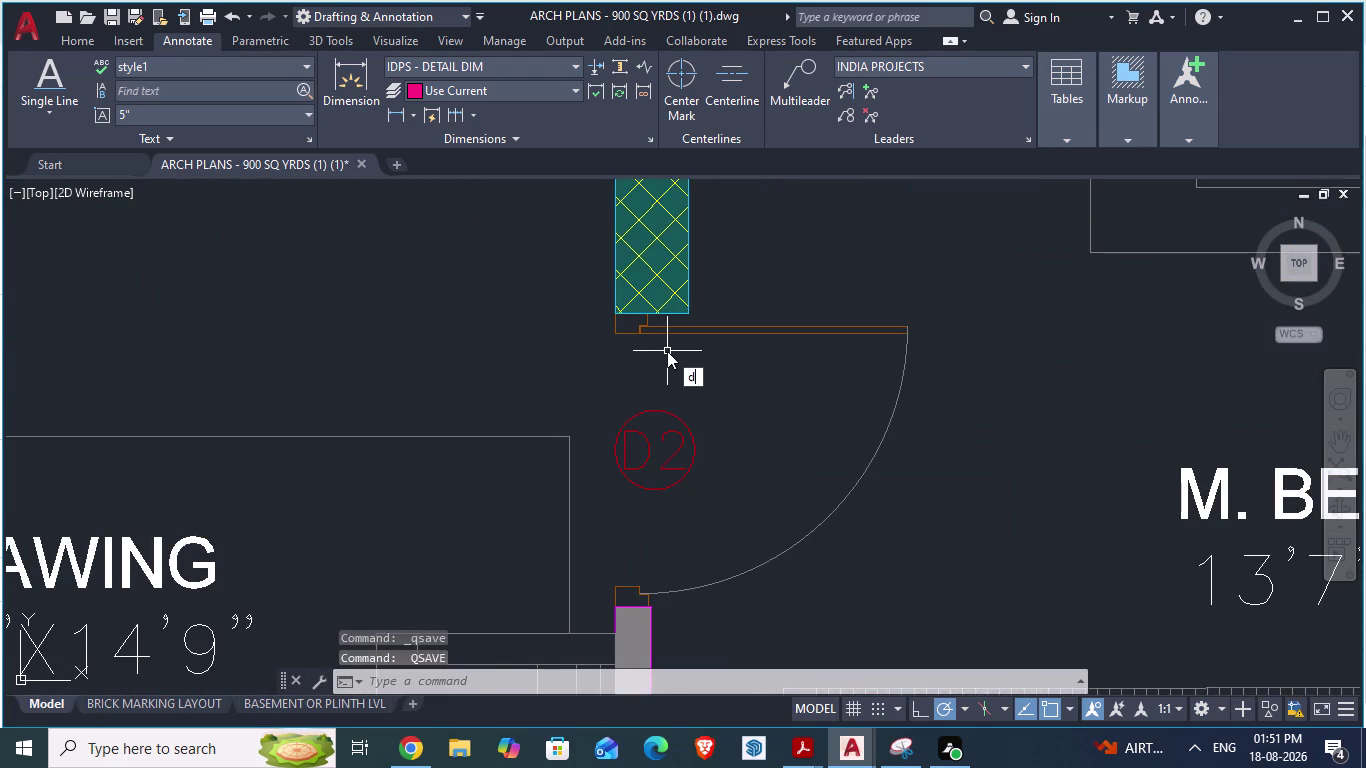
Measure door D2's opening as 3'-0" in the reference, then return to the ground-floor plan.
text(a)
key(Return)
click(619, 308)
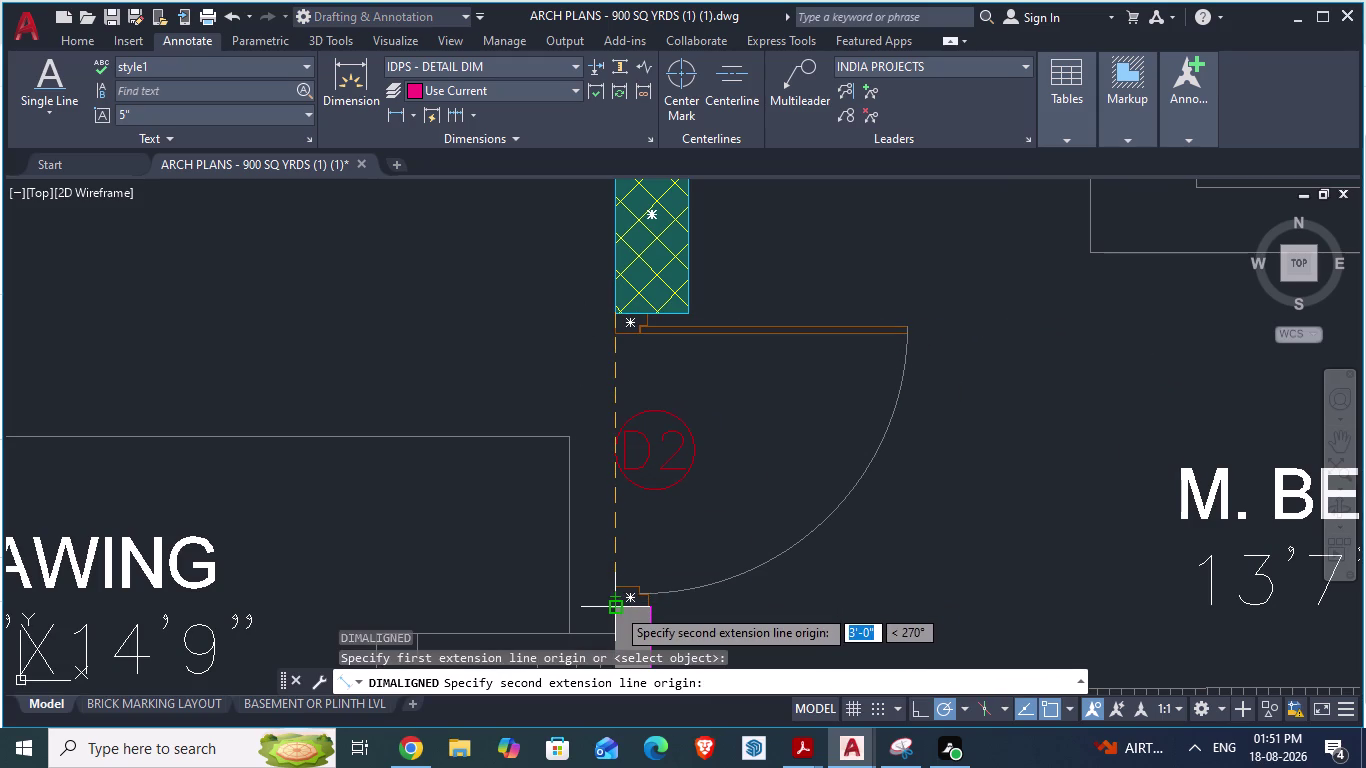
key(Escape)
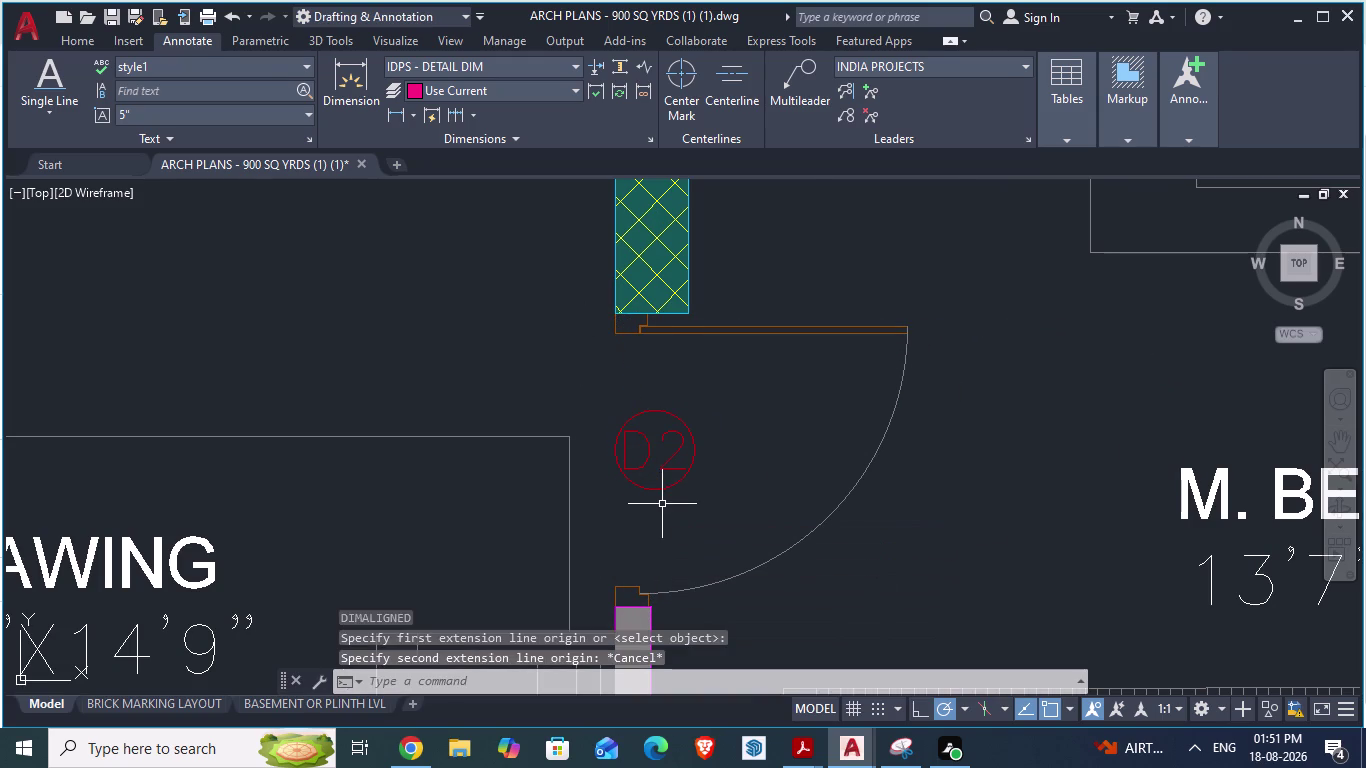
key(alt+Tab)
scroll(down, 3)
scroll(up, 3)
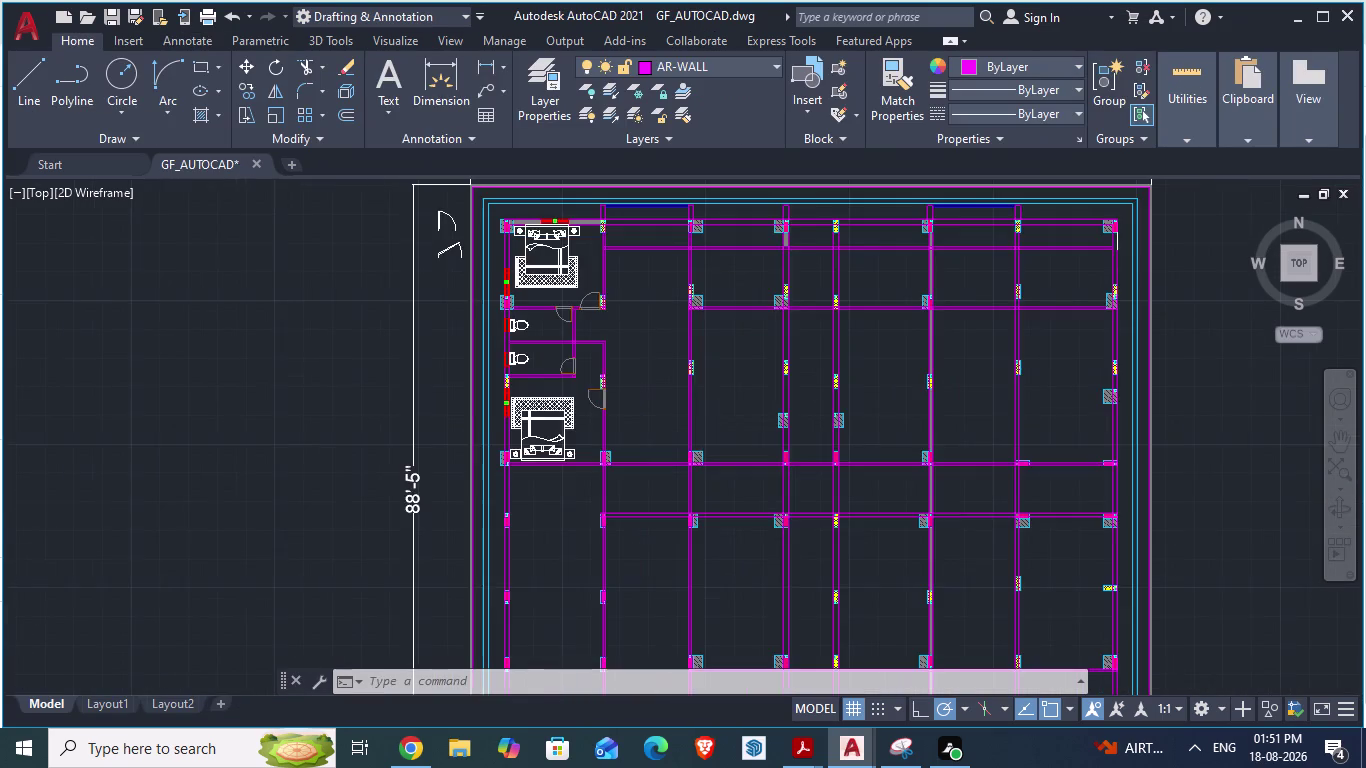
Add a 3' aligned dimension from the column's lower edge beside the opening.
key(space)
scroll(up, 3)
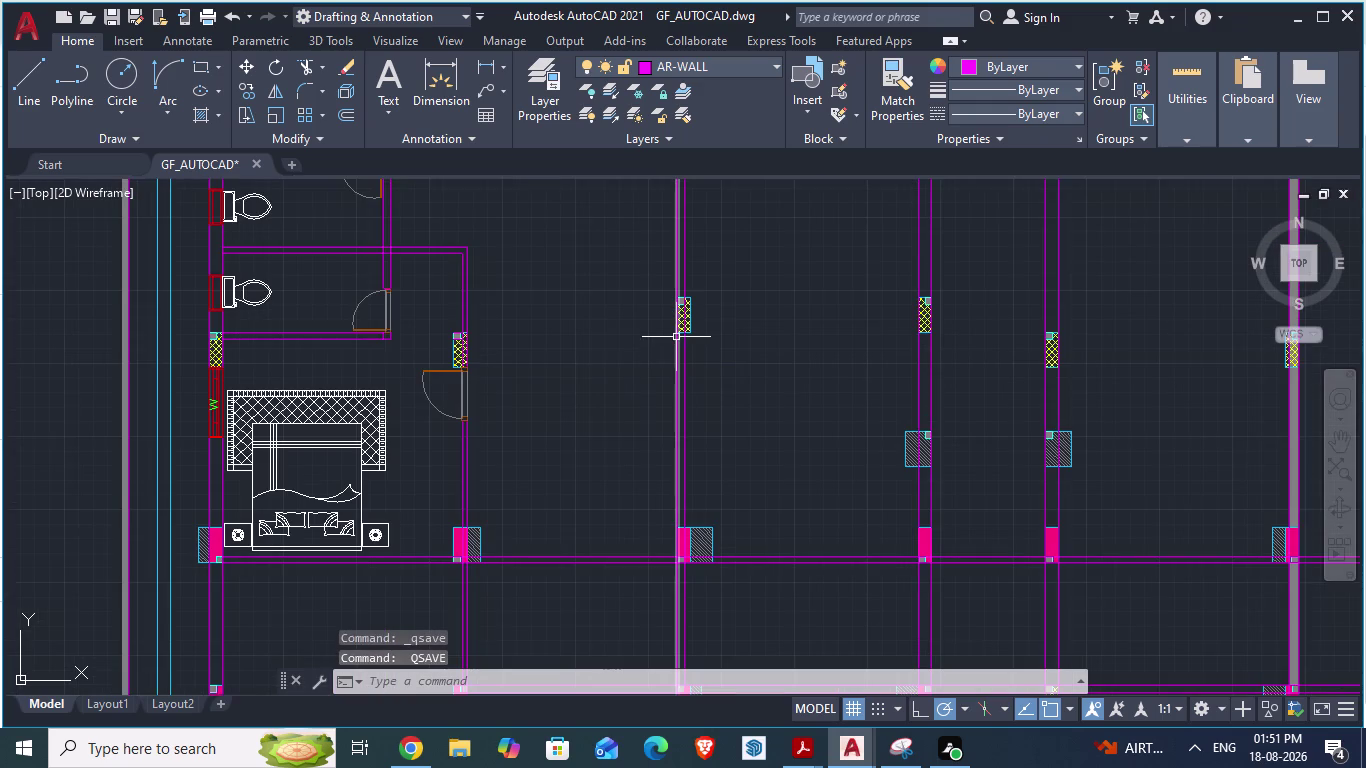
text(da)
key(Return)
scroll(up, 3)
click(633, 273)
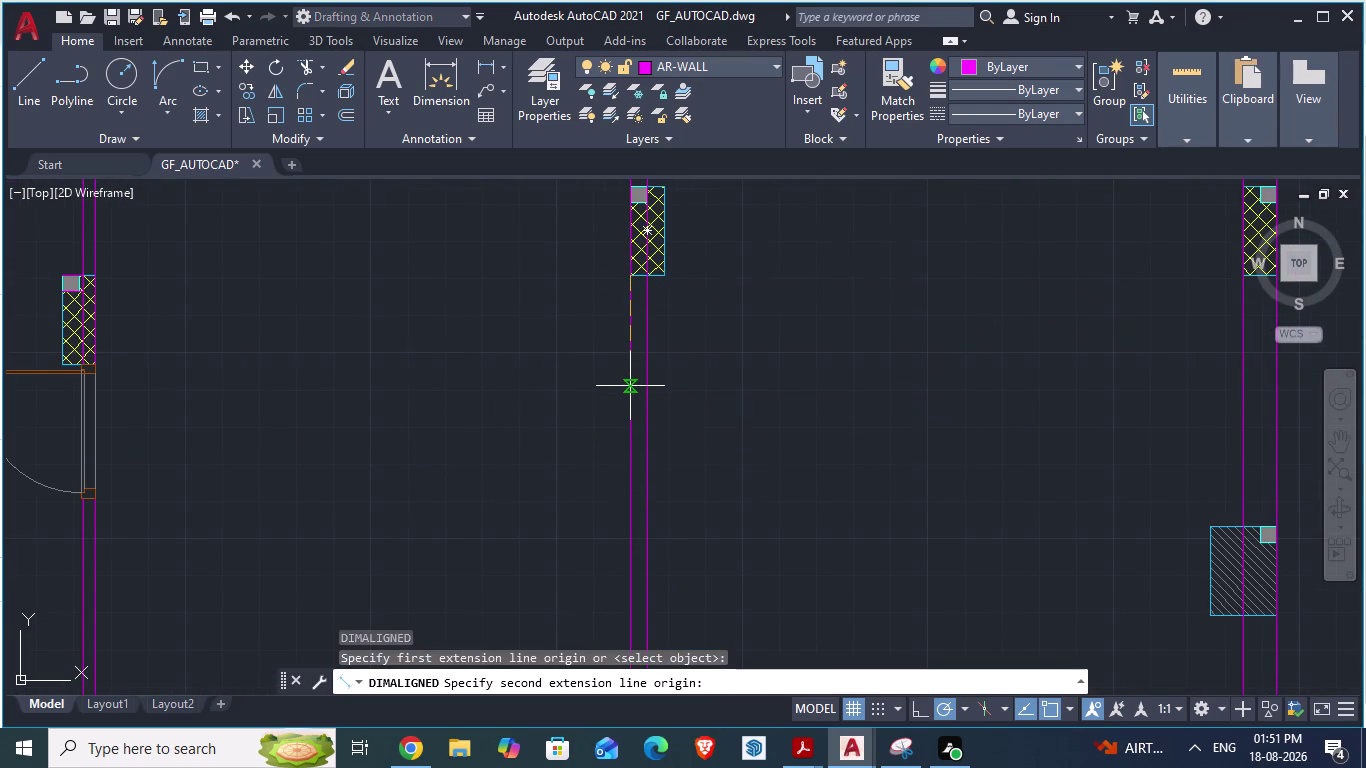
text(3')
key(Return)
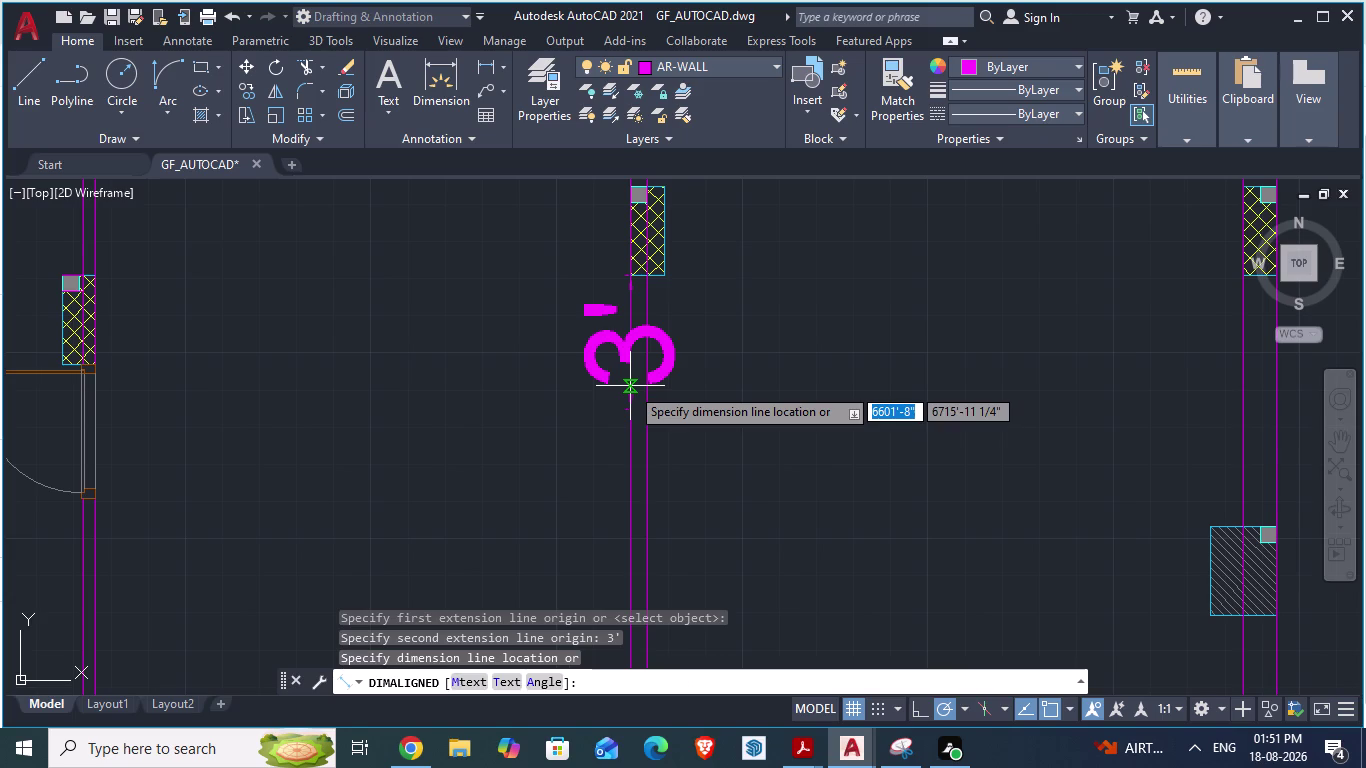
click(768, 474)
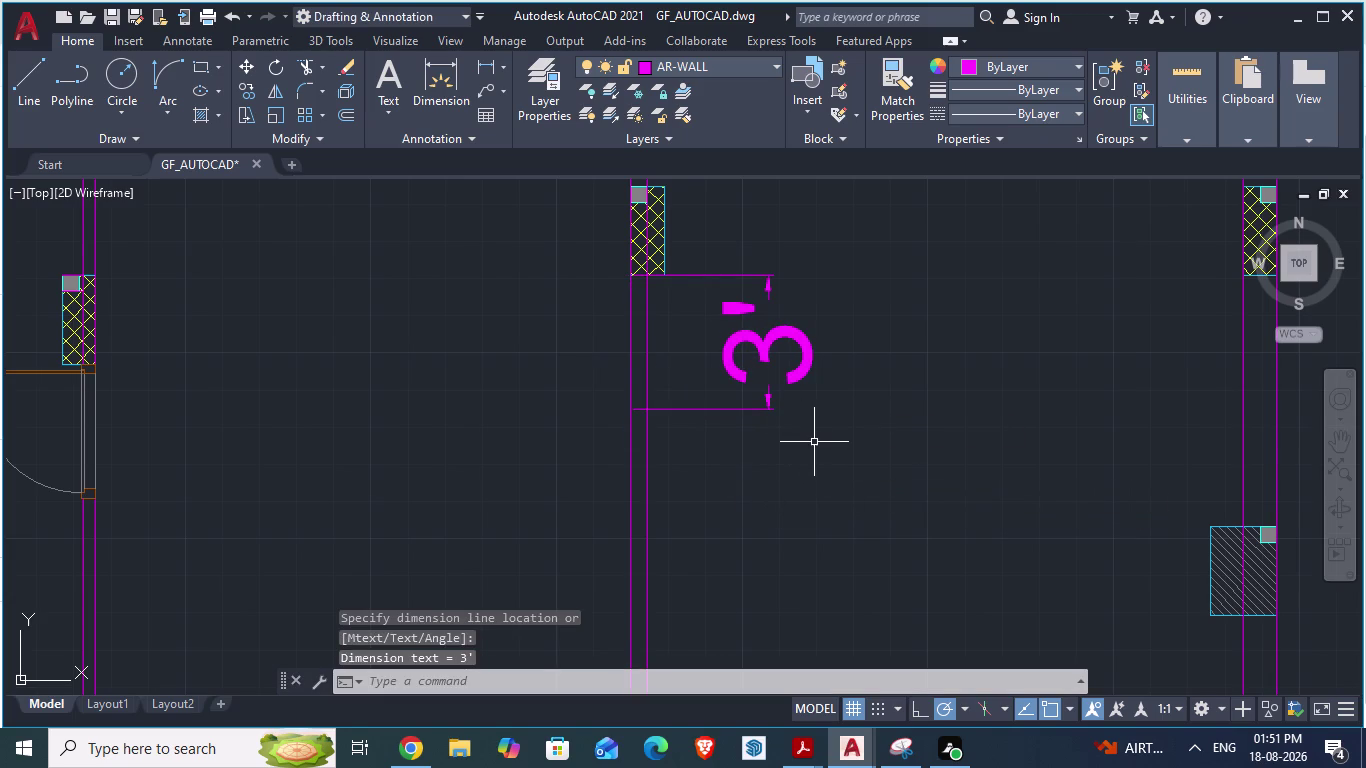
Draw a line along the wall from the wall end to the left wall.
key(l)
key(Return)
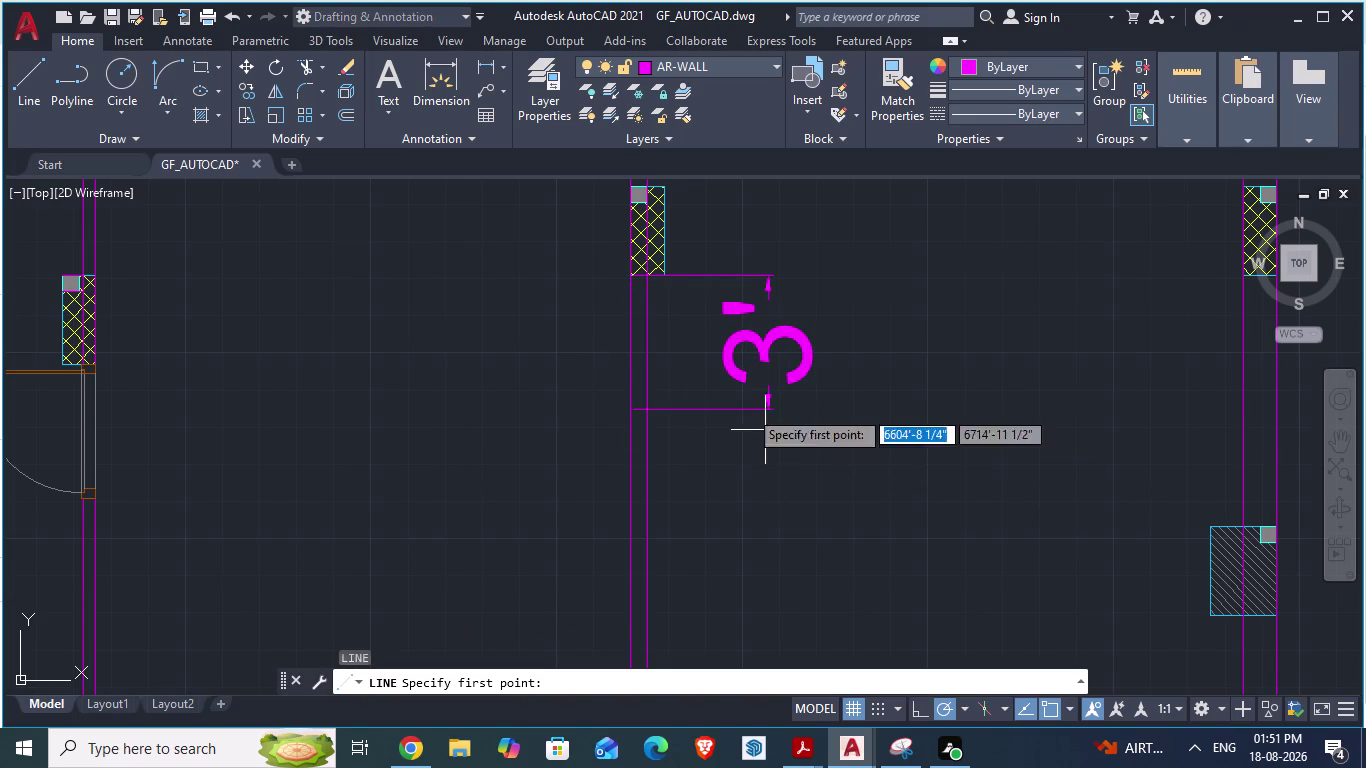
scroll(up, 3)
scroll(up, 3)
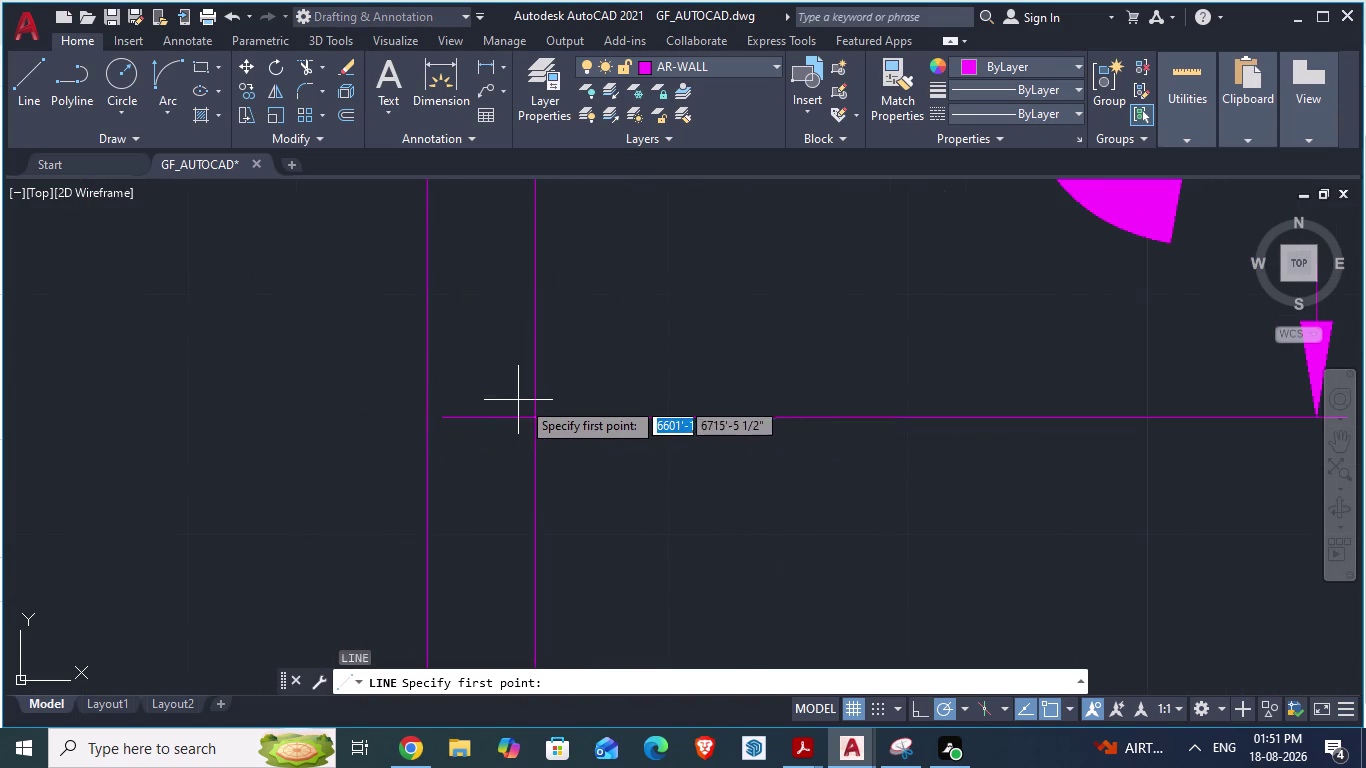
click(528, 414)
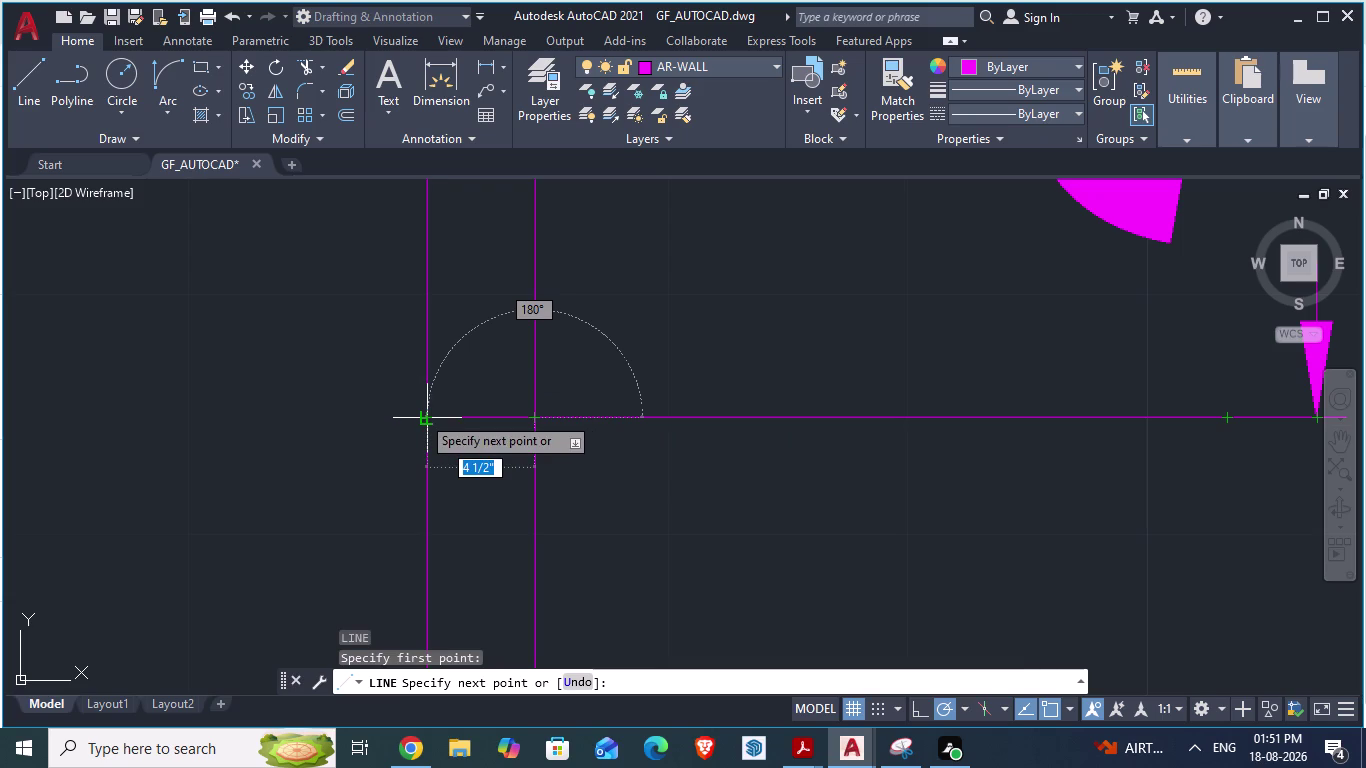
click(421, 415)
key(Return)
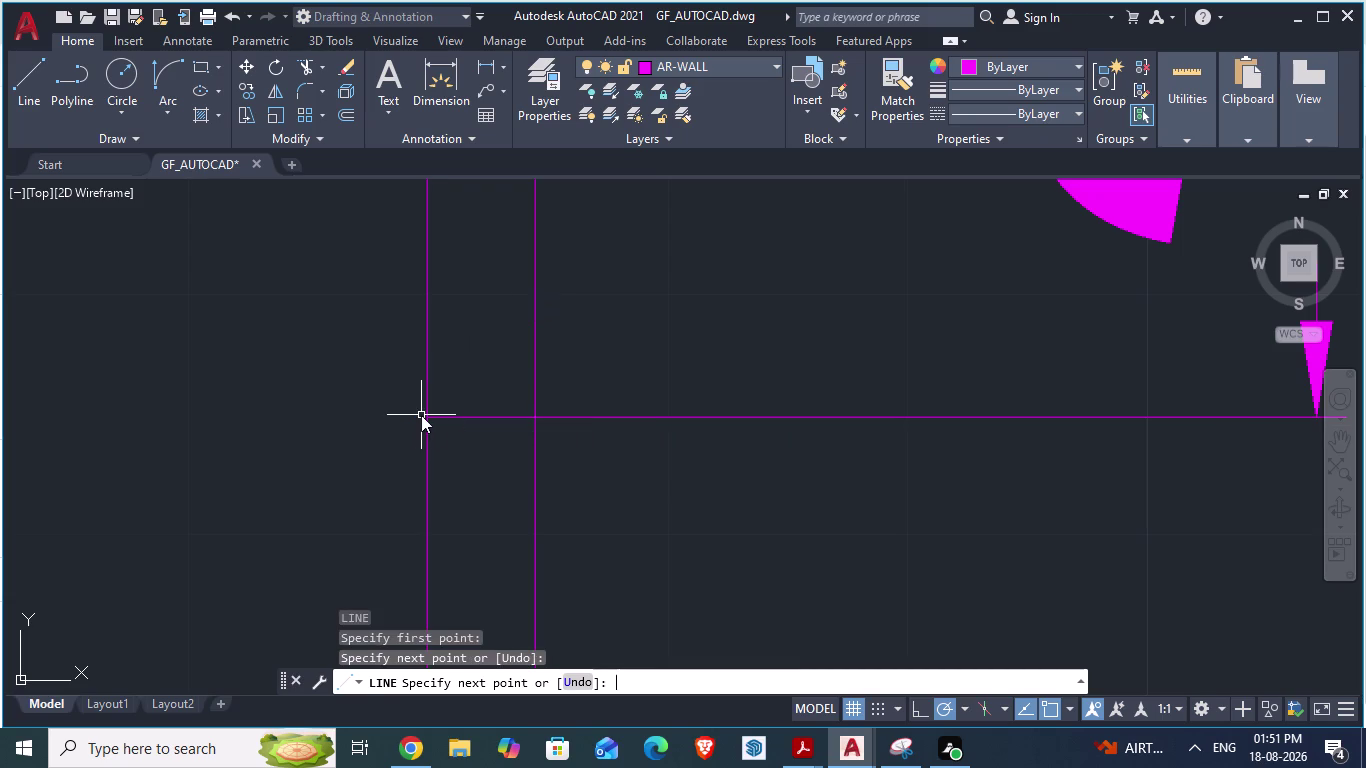
Erase the stray horizontal line below the entry marker.
scroll(down, 3)
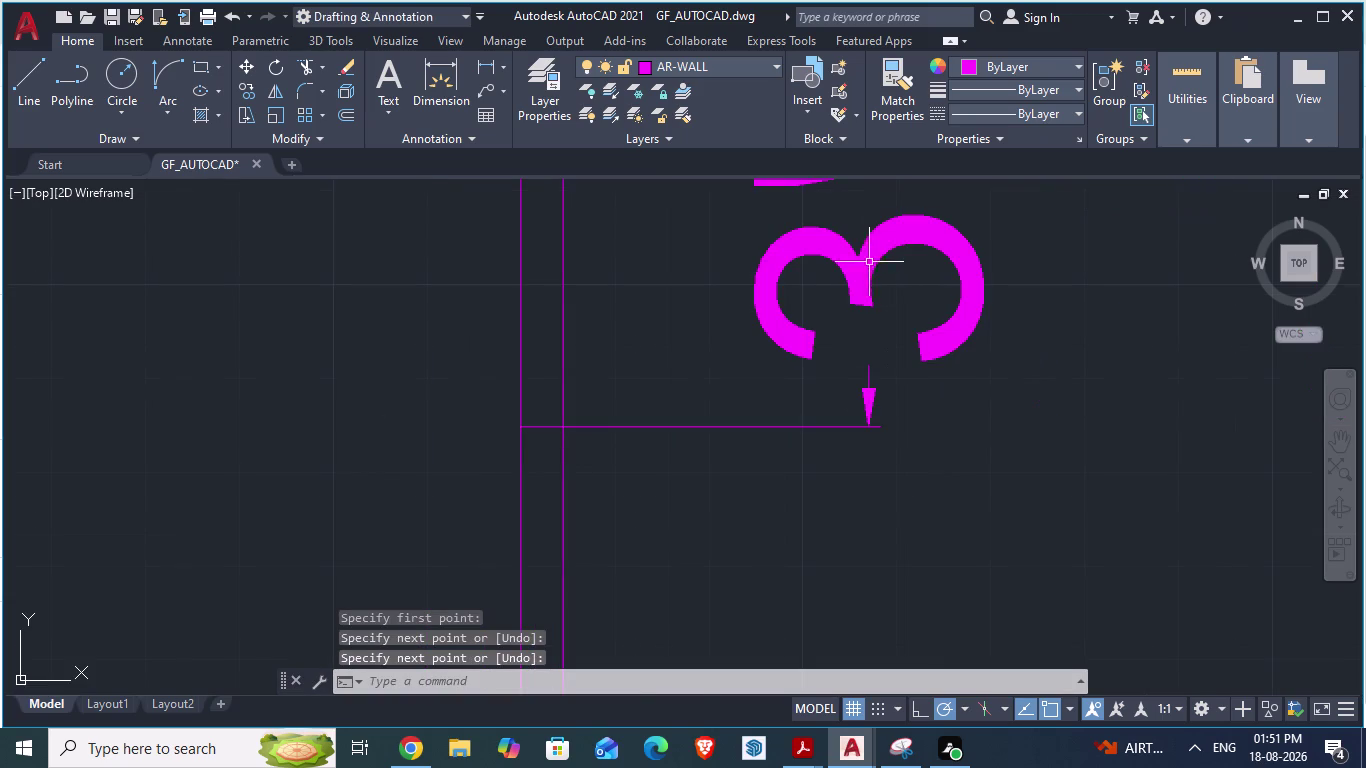
click(868, 261)
key(Escape)
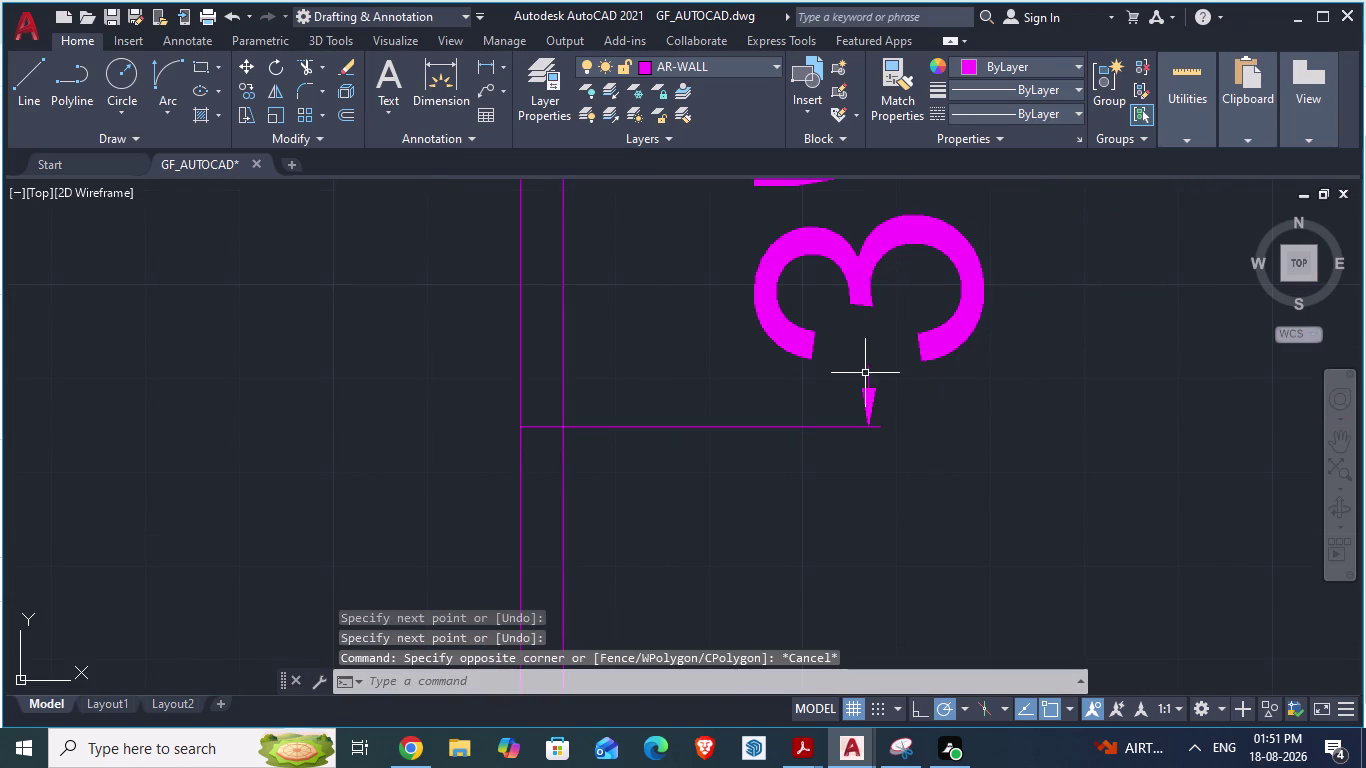
click(869, 396)
click(856, 424)
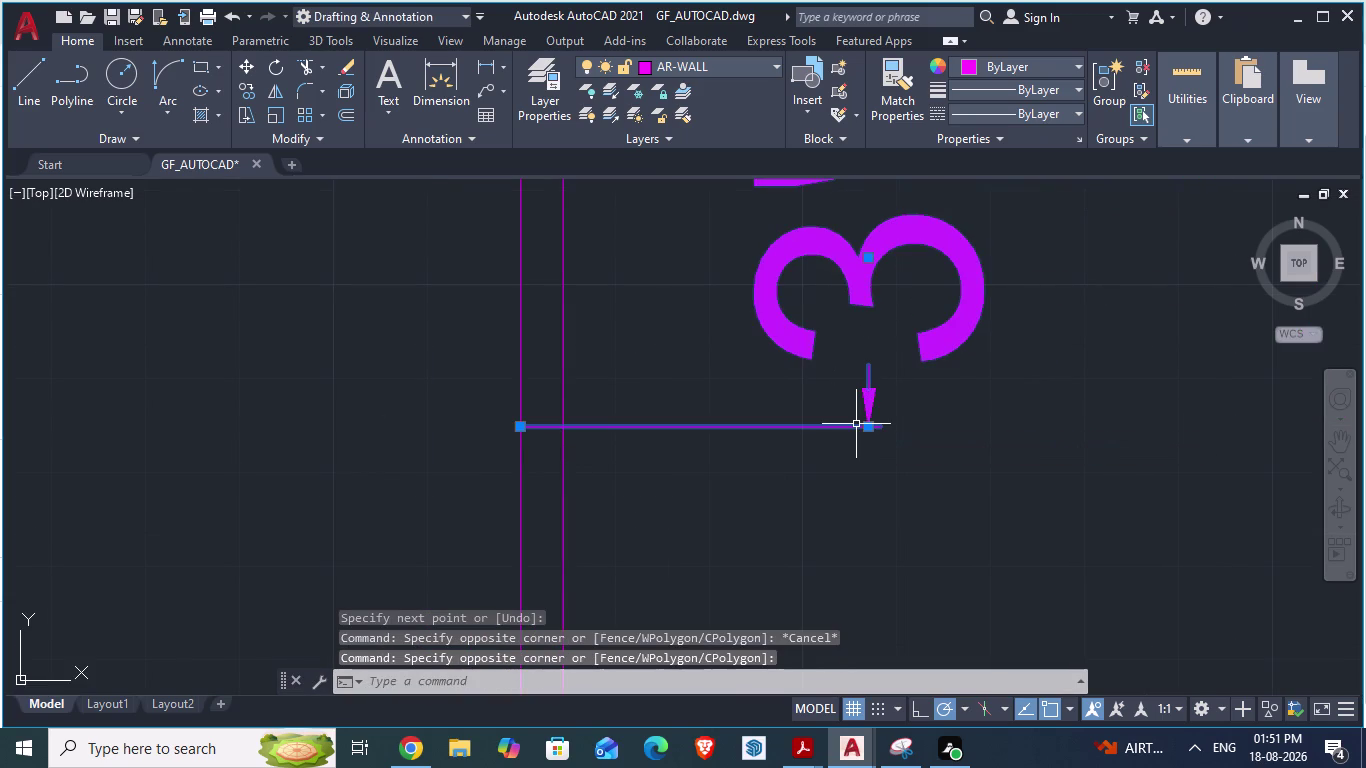
key(Delete)
scroll(down, 3)
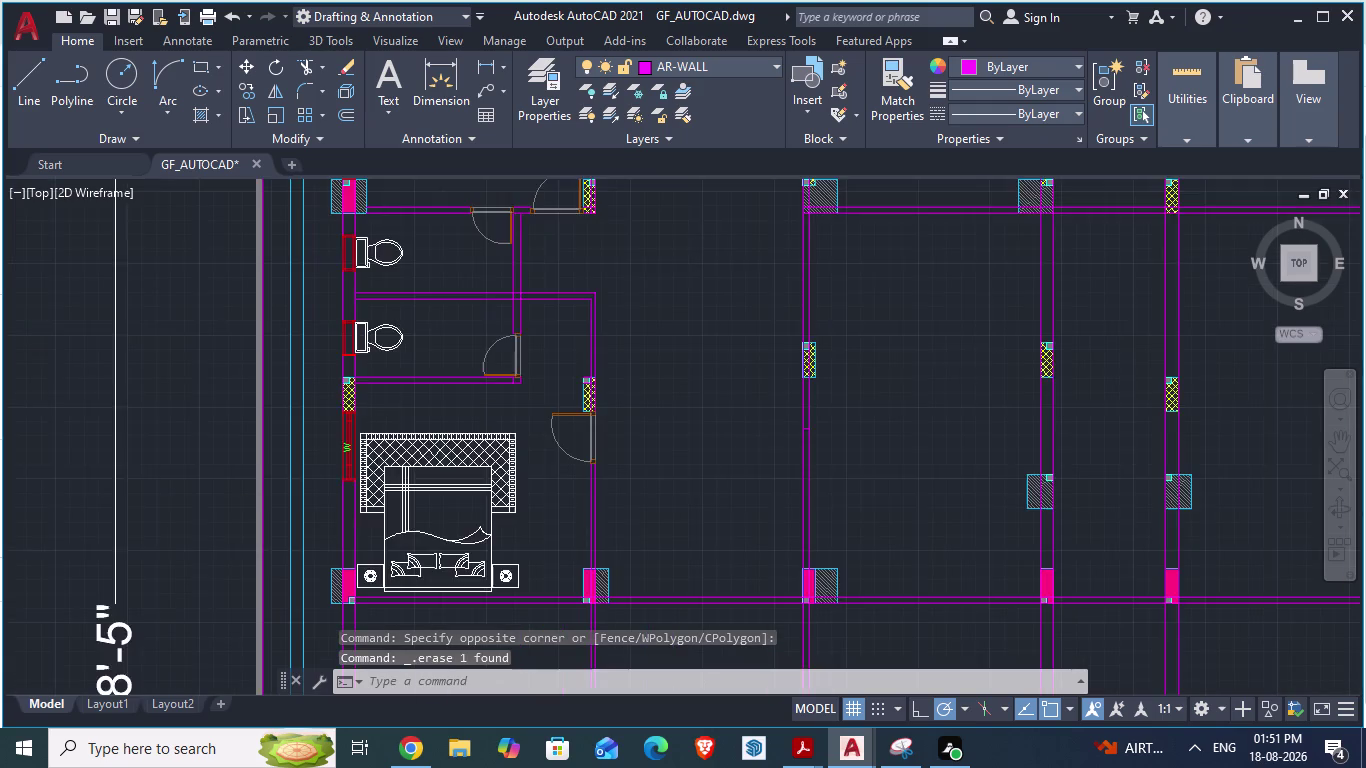
scroll(up, 3)
Check the reference plan and return to the ground-floor drawing.
key(alt+Tab)
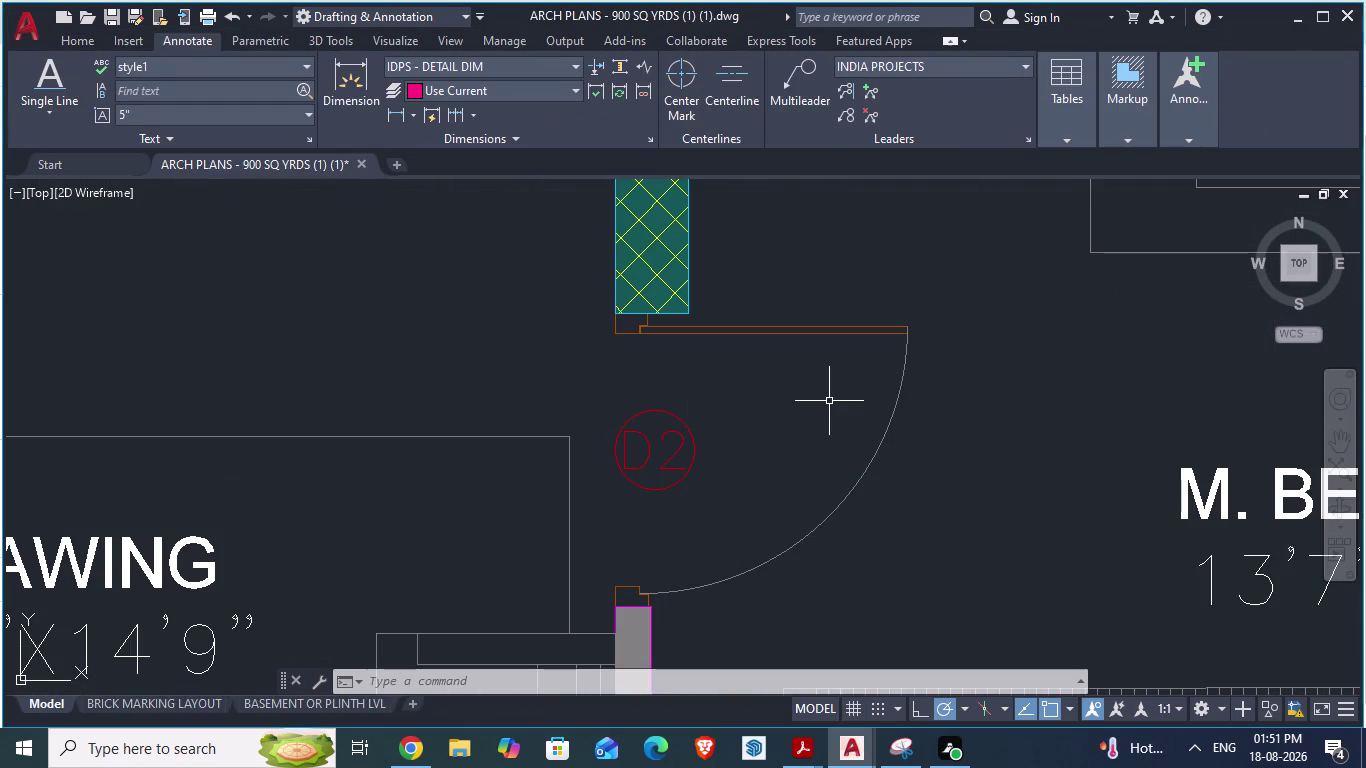
scroll(down, 3)
scroll(down, 3)
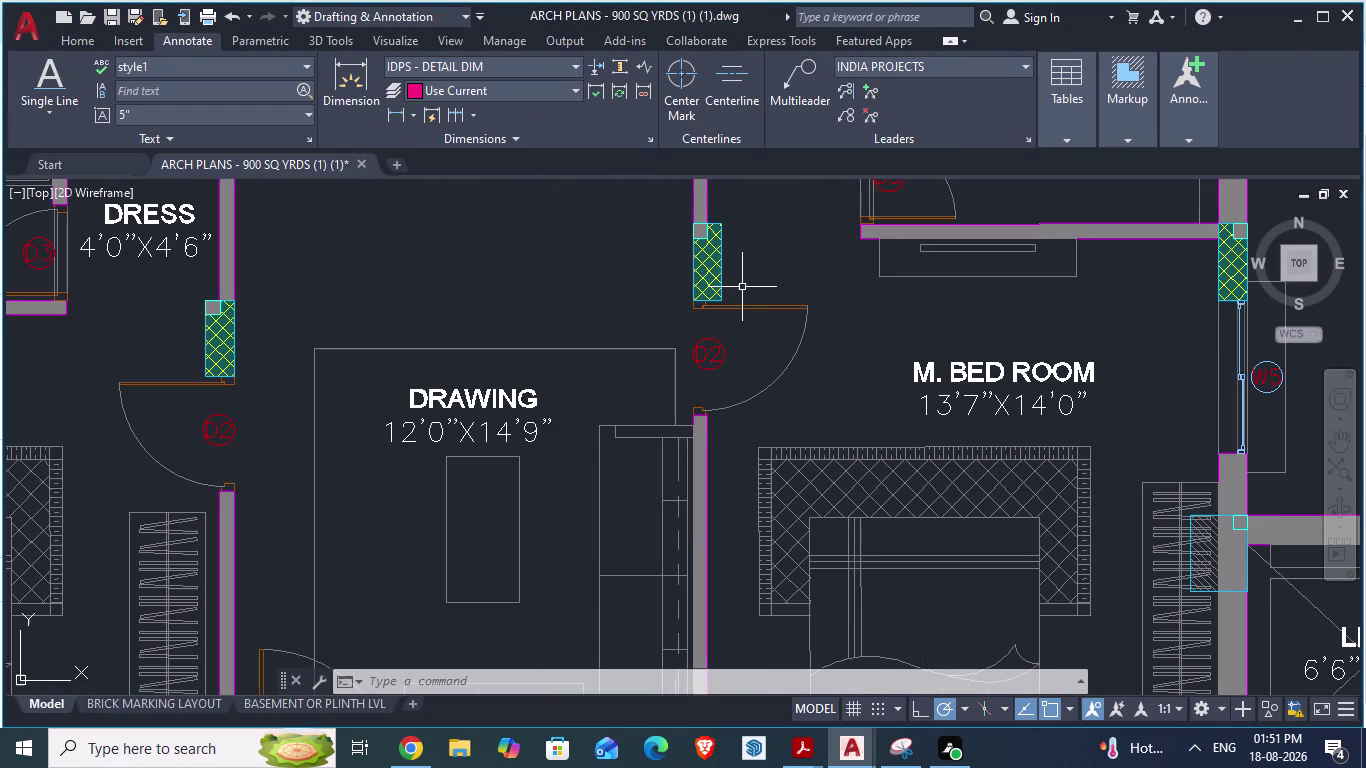
scroll(down, 3)
key(alt+Tab)
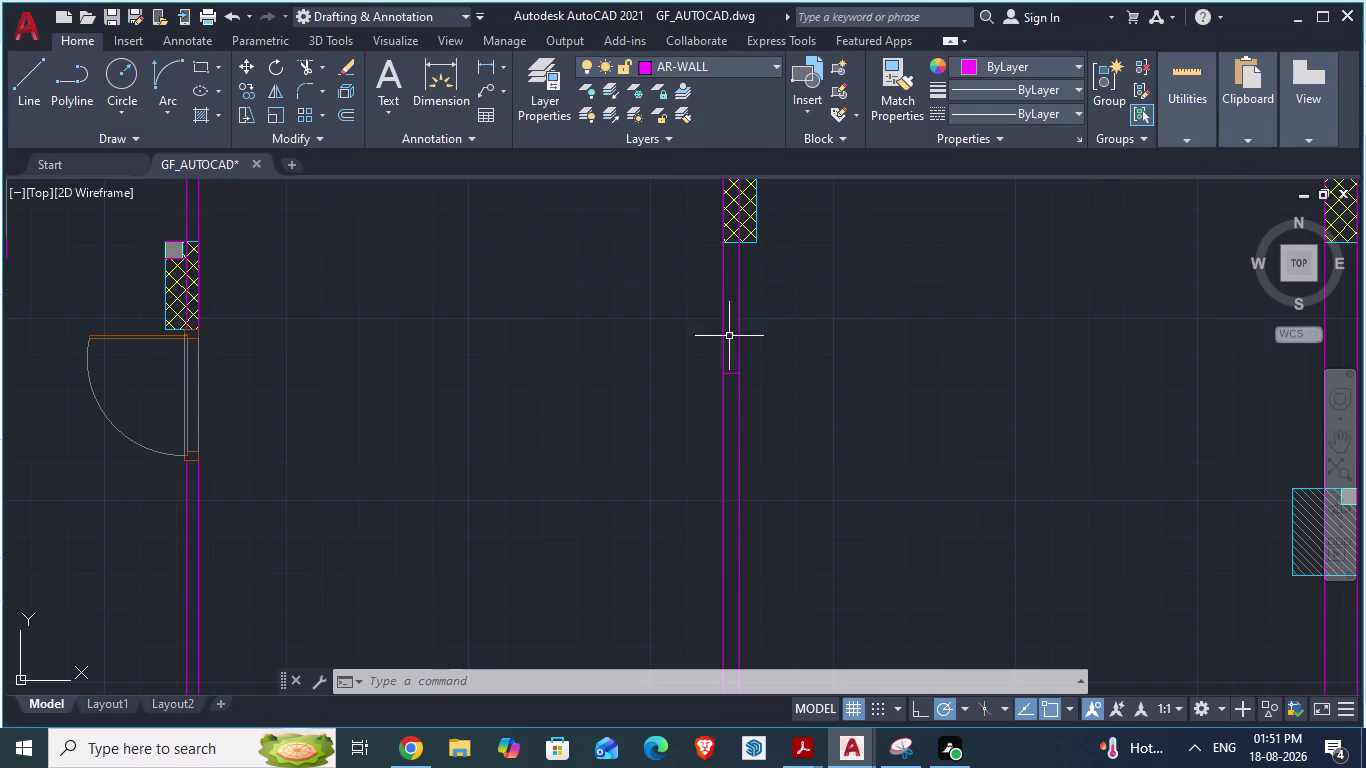
Trim the right-hand wall lines to form the door opening and save.
text(tr)
key(Return)
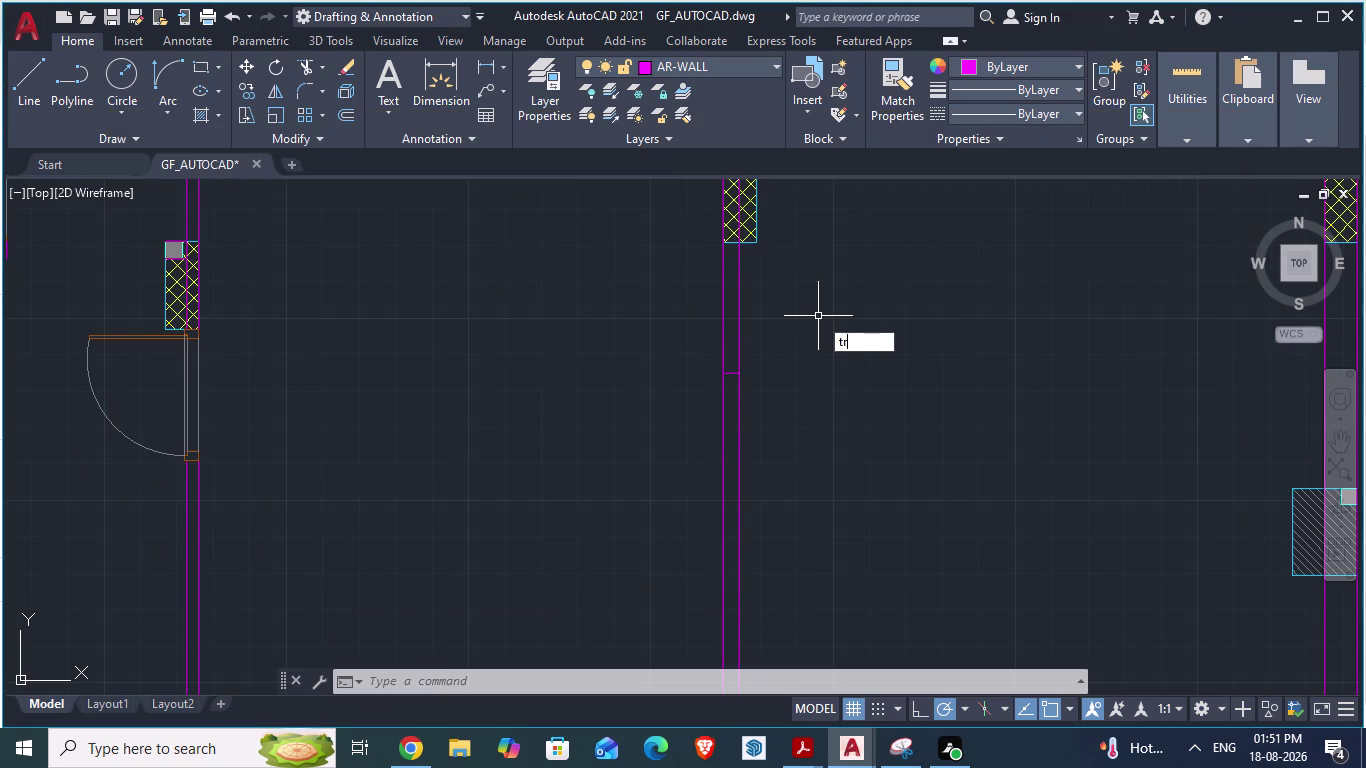
click(739, 281)
click(723, 285)
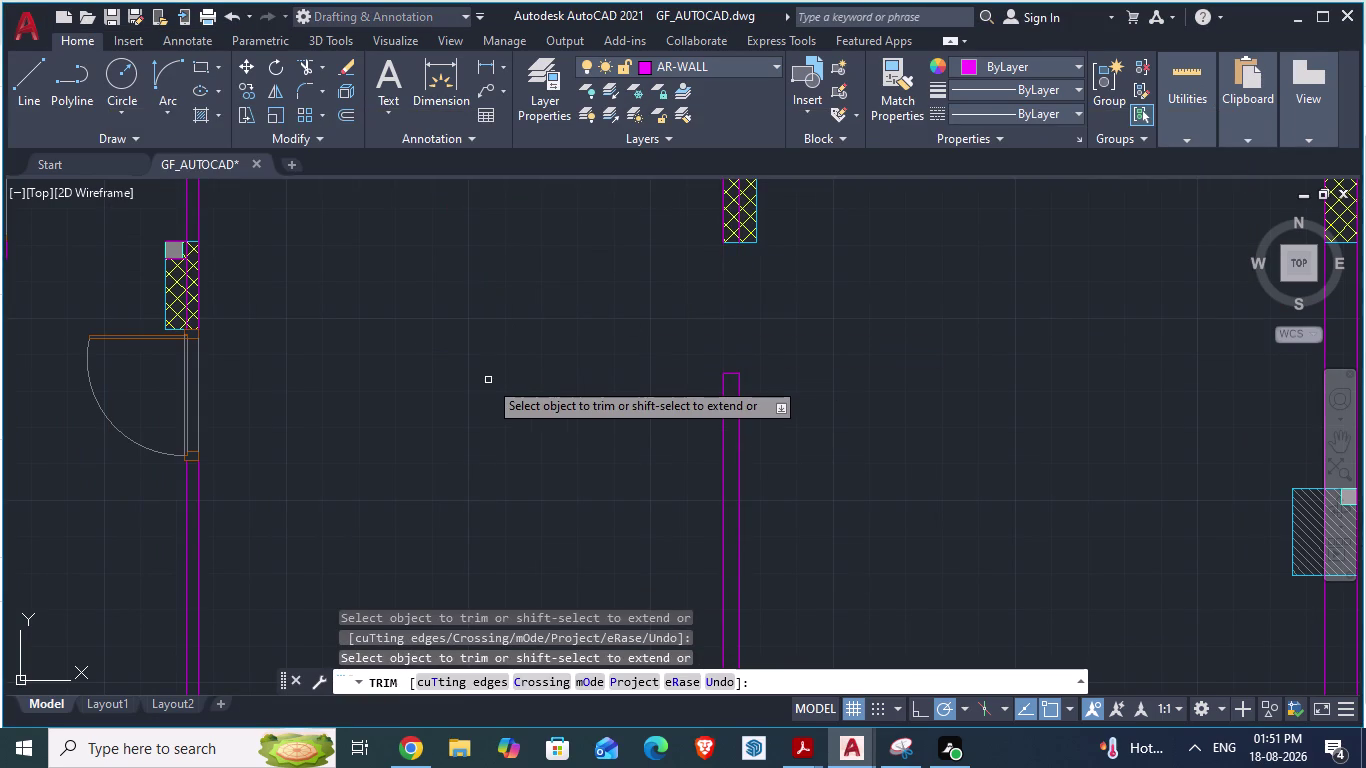
key(ctrl+s)
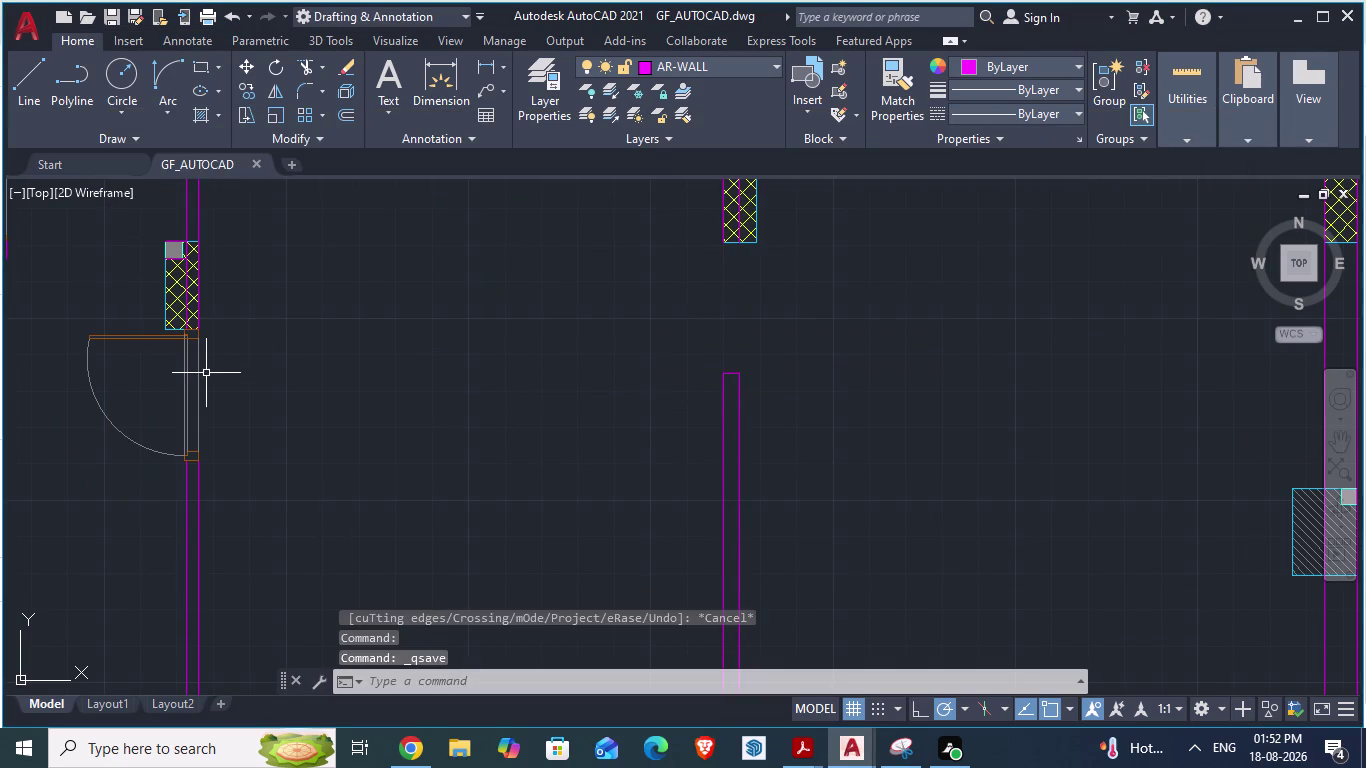
Paste a copy of the left door into the new opening.
click(196, 374)
key(ctrl+c)
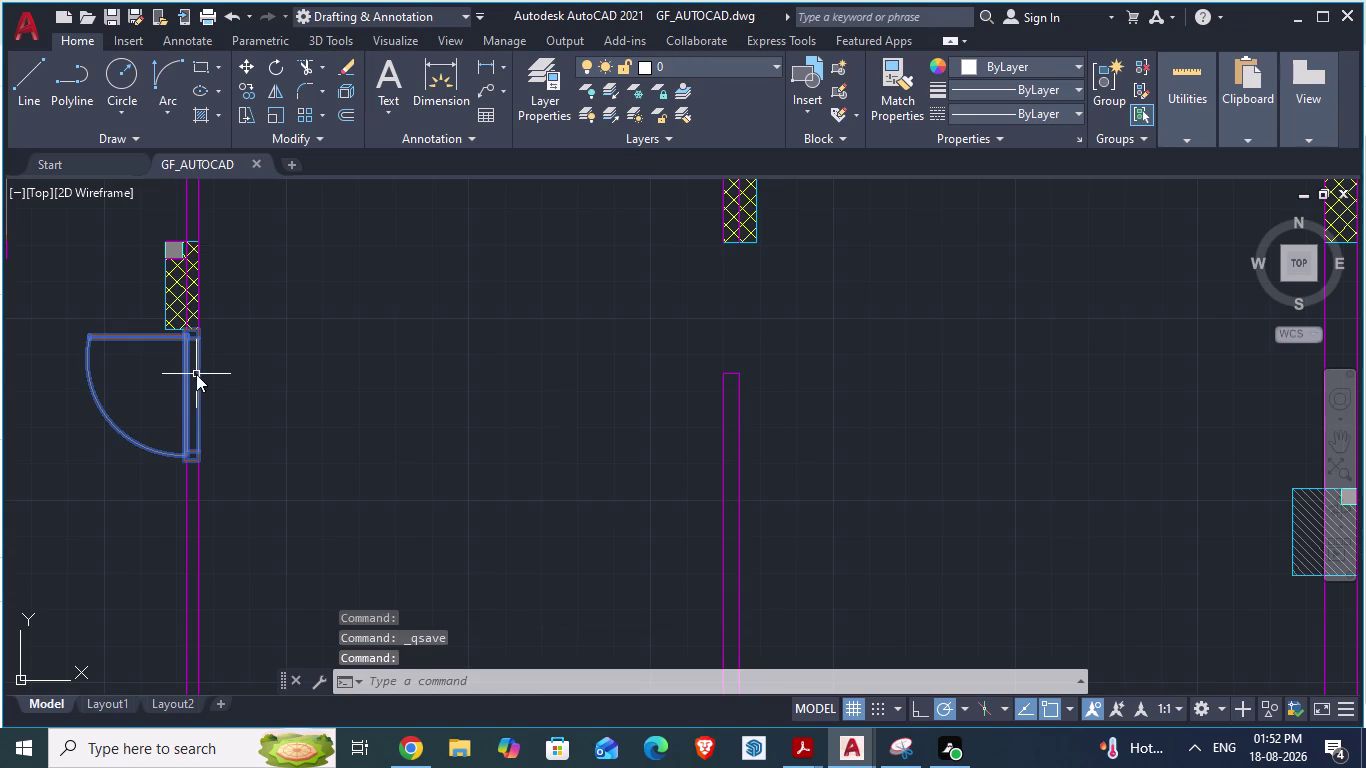
key(ctrl+v)
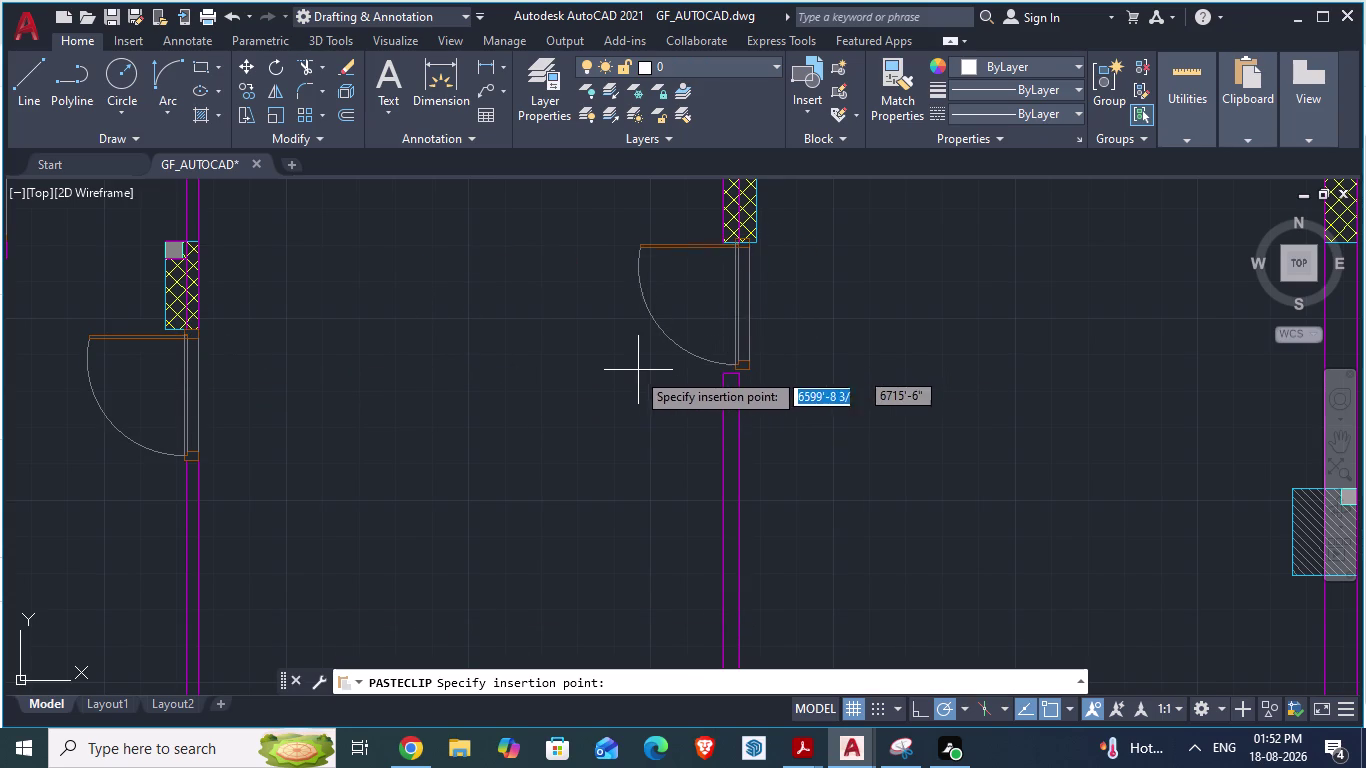
click(626, 373)
Move the pasted door so its frame corner snaps onto the wall opening's end.
scroll(up, 3)
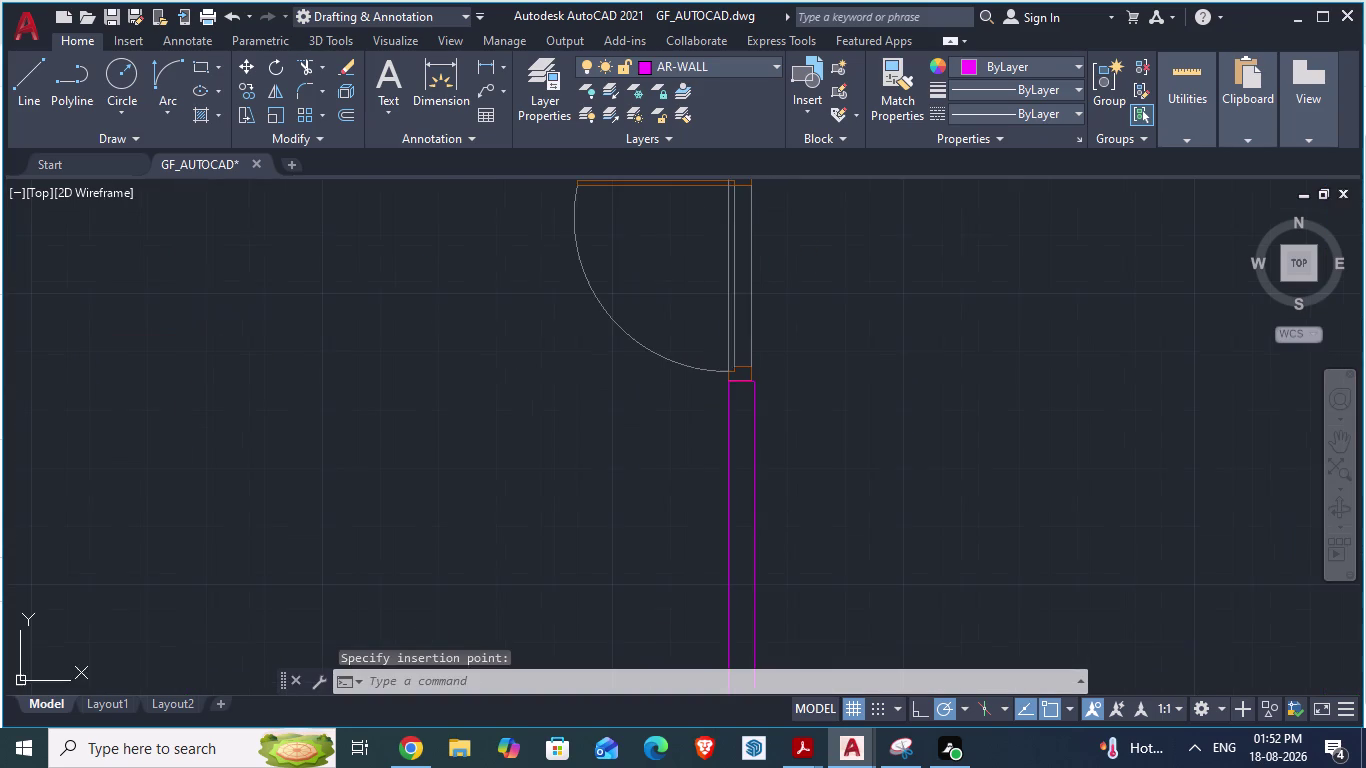
scroll(up, 3)
scroll(up, 3)
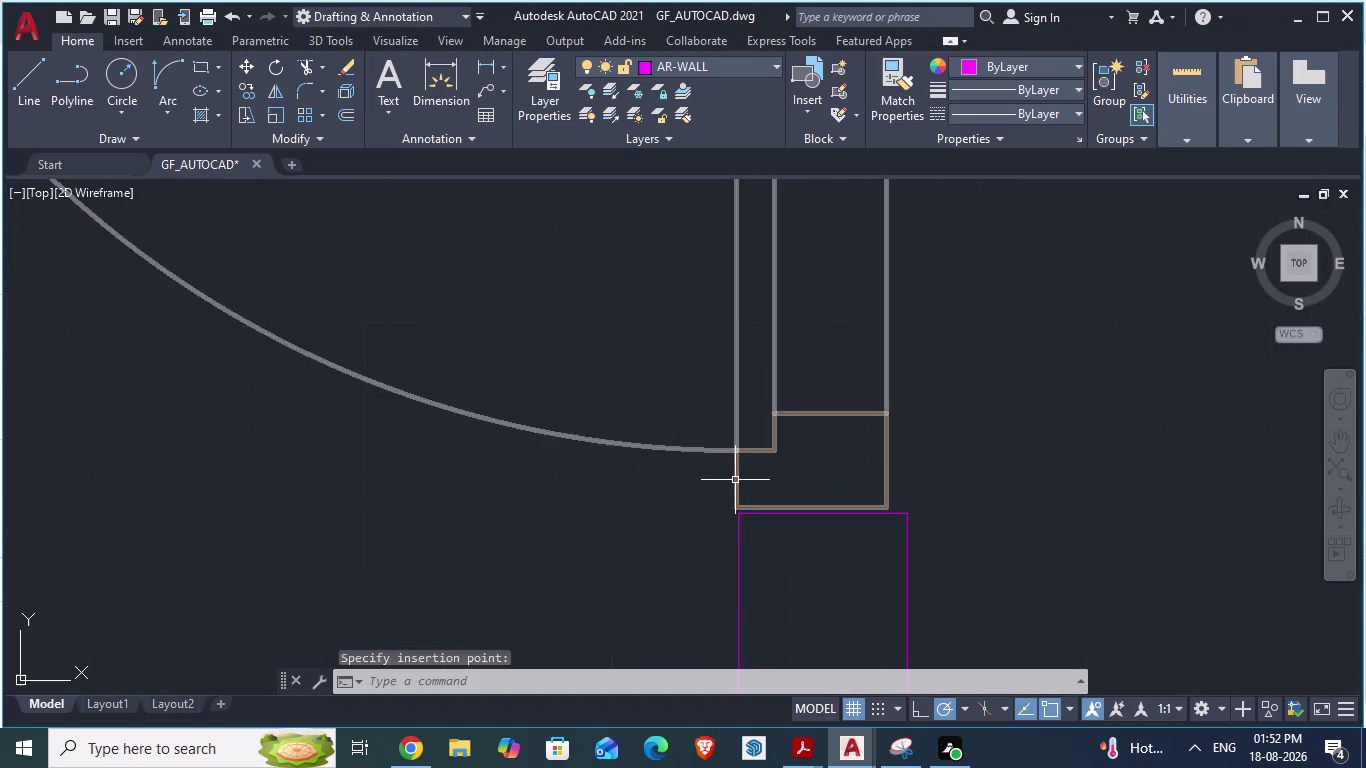
click(735, 480)
key(m)
key(Return)
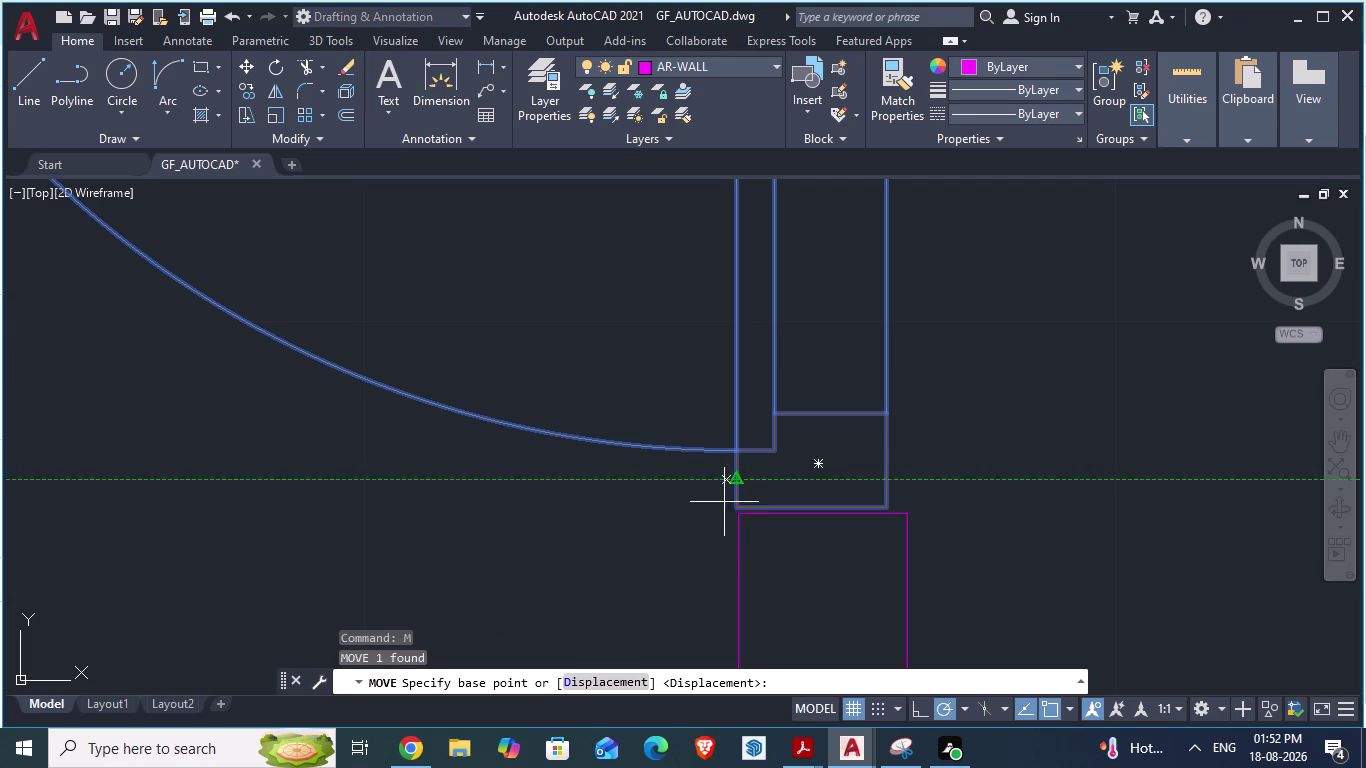
drag(732, 505, 733, 512)
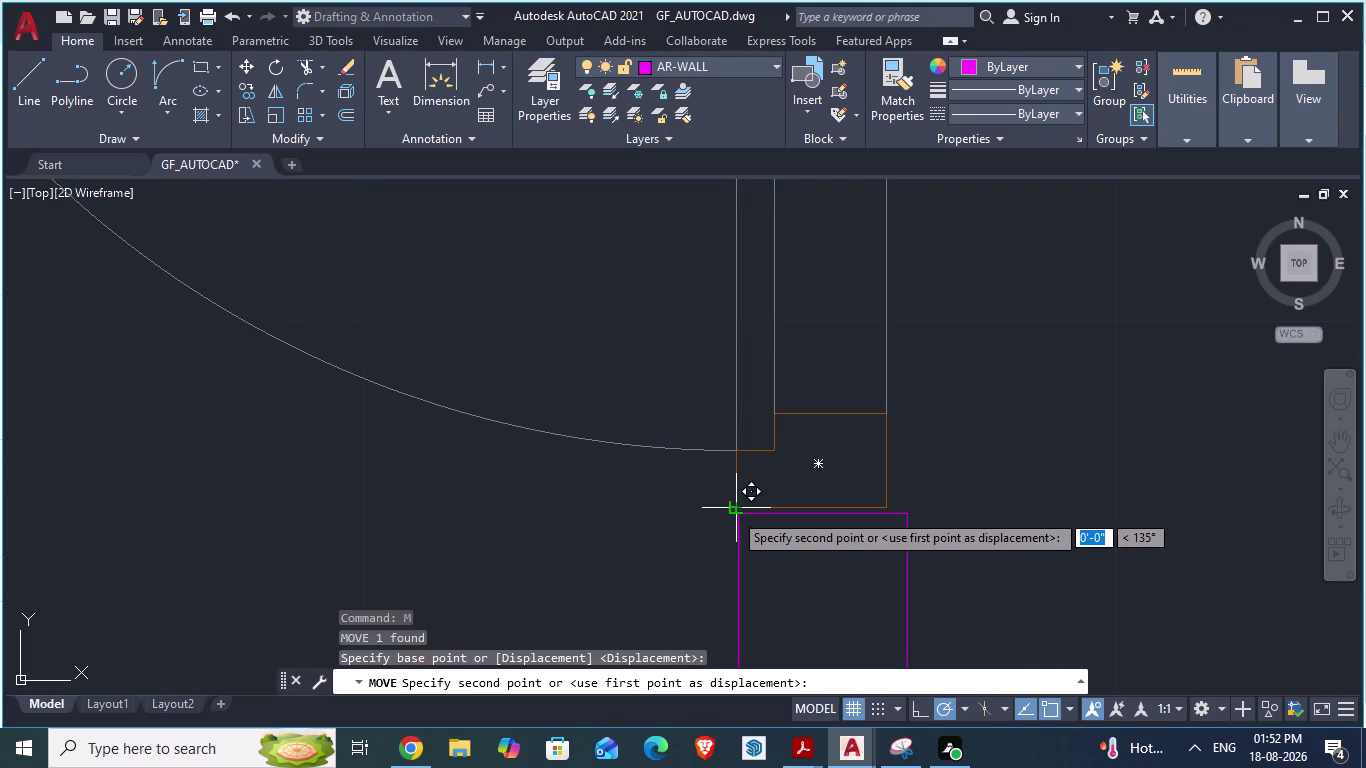
drag(733, 512, 740, 517)
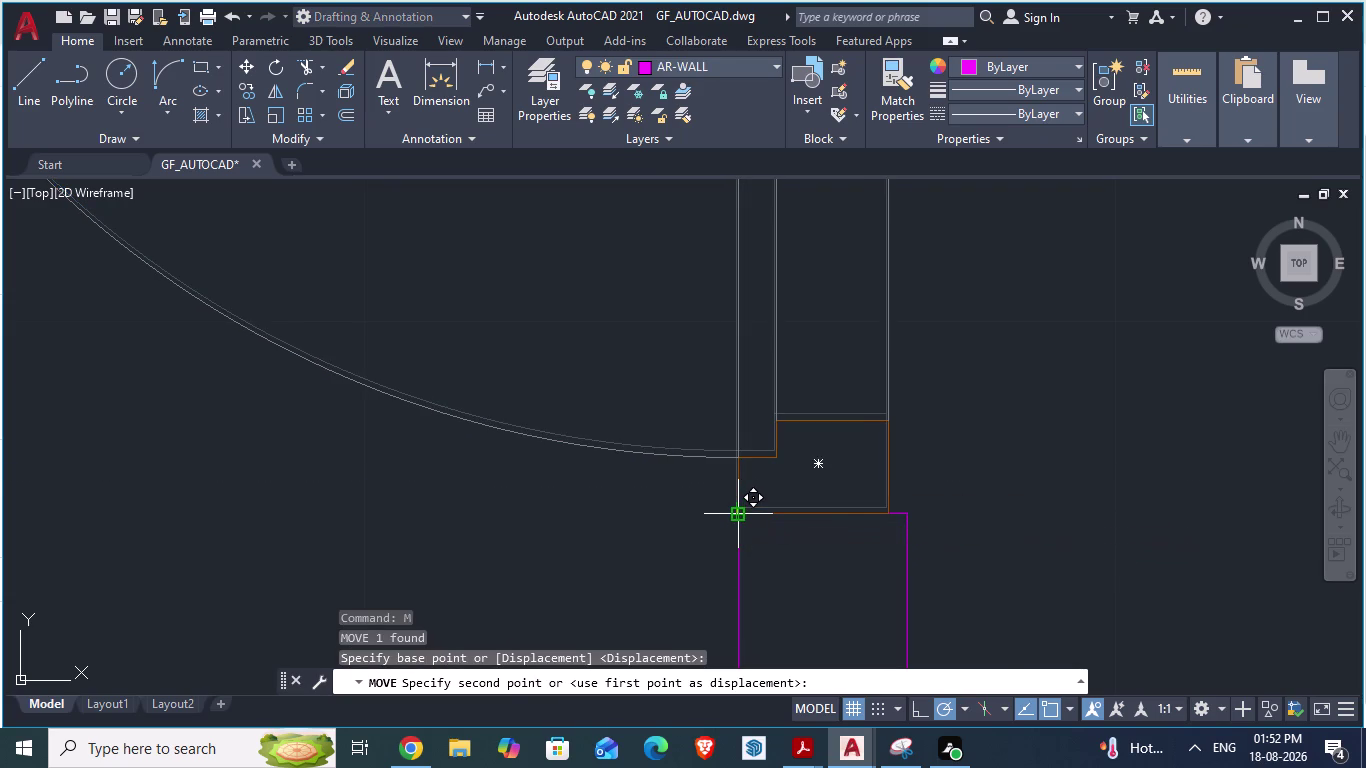
drag(740, 517, 739, 512)
scroll(up, 3)
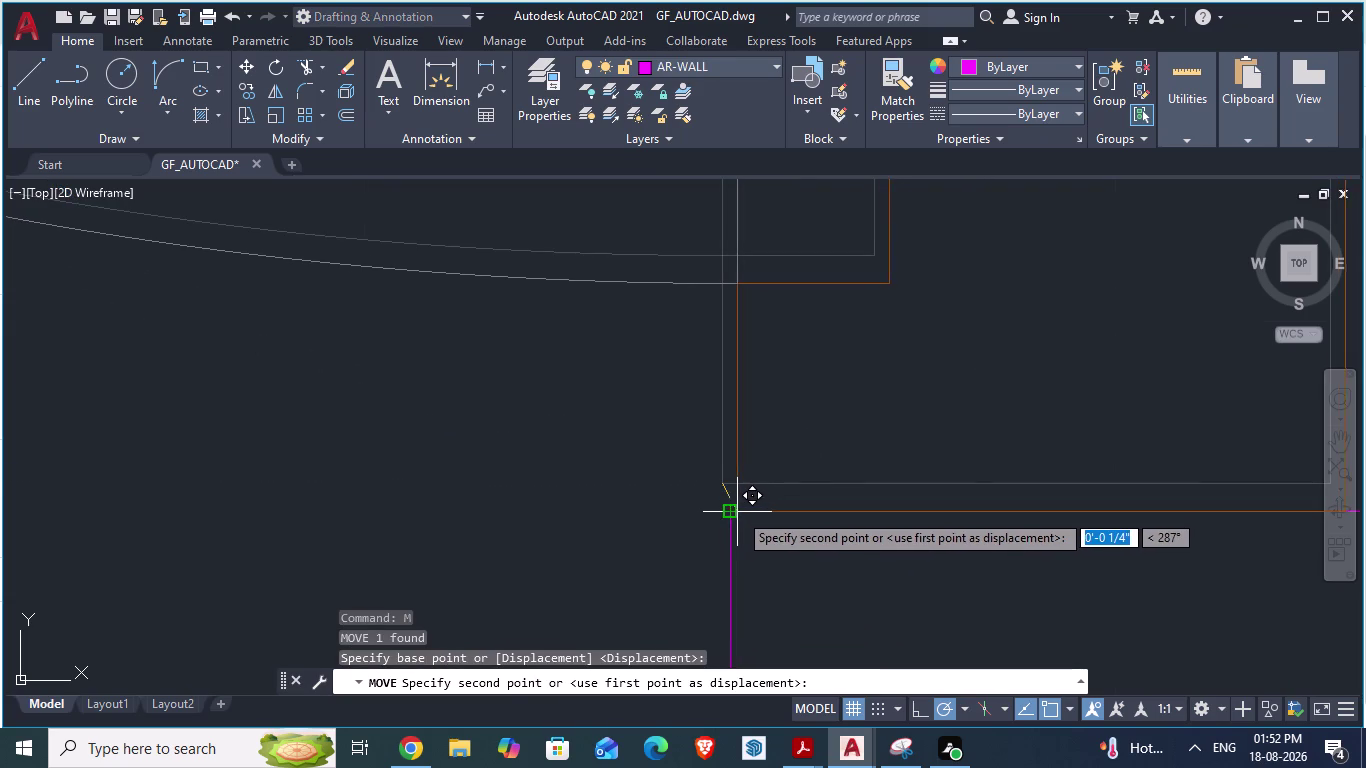
drag(739, 512, 745, 513)
click(732, 515)
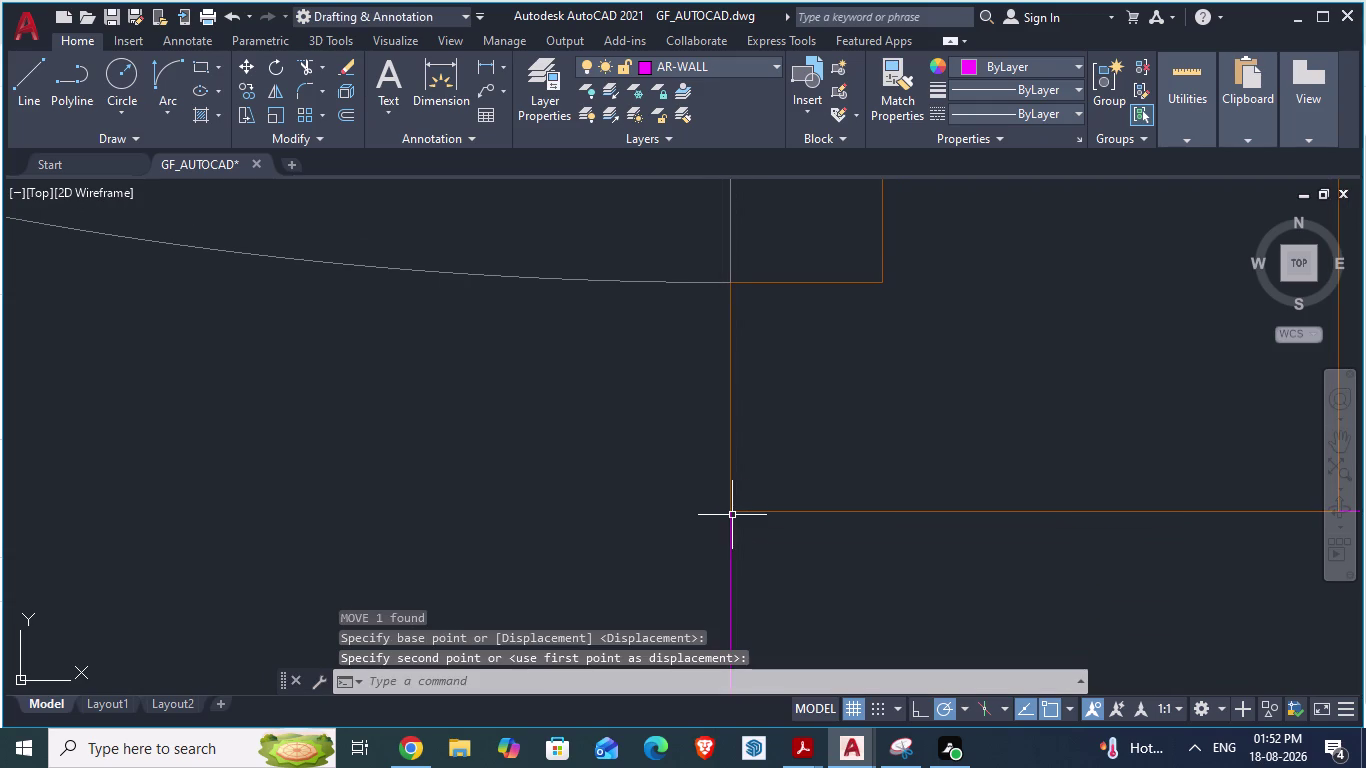
Zoom out to check the placement, then switch to the reference plan window.
scroll(down, 3)
scroll(down, 3)
scroll(down, 3)
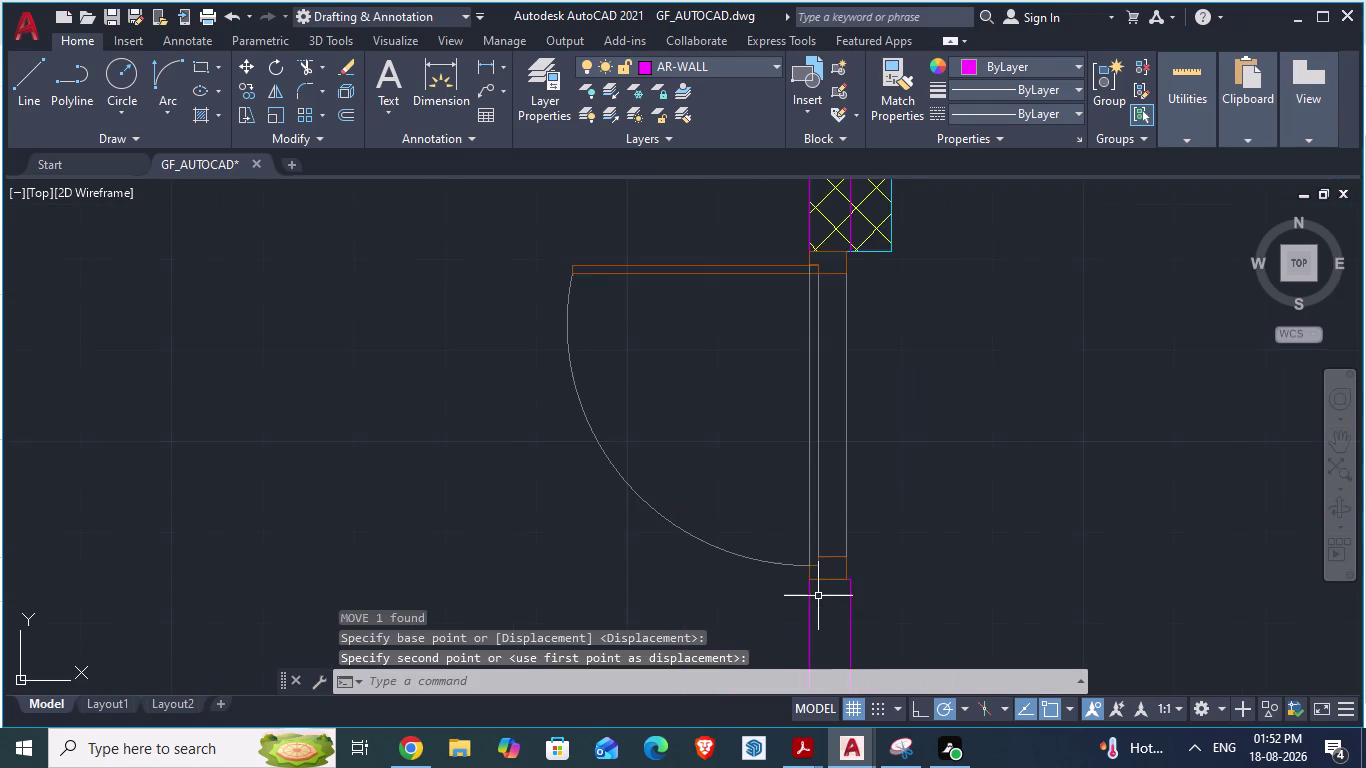
scroll(up, 3)
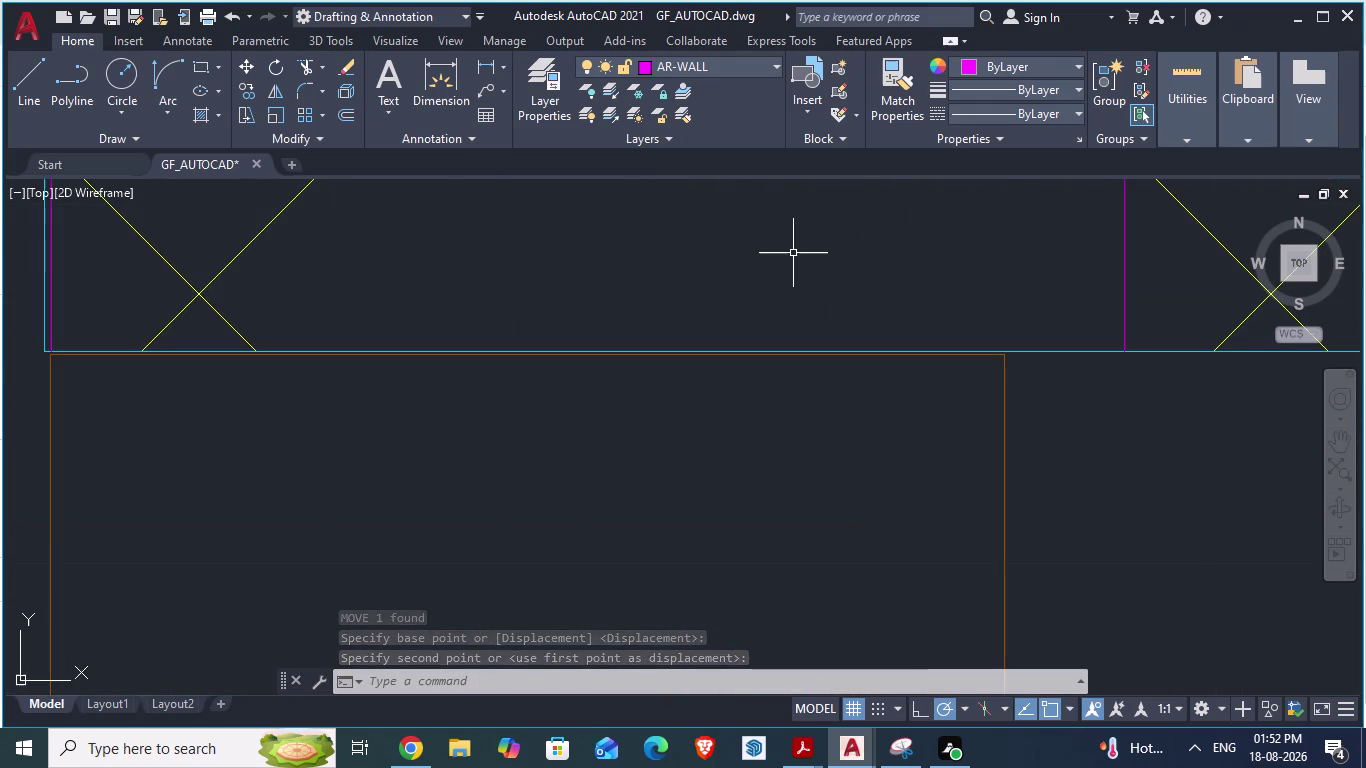
scroll(down, 3)
scroll(down, 3)
scroll(down, 3)
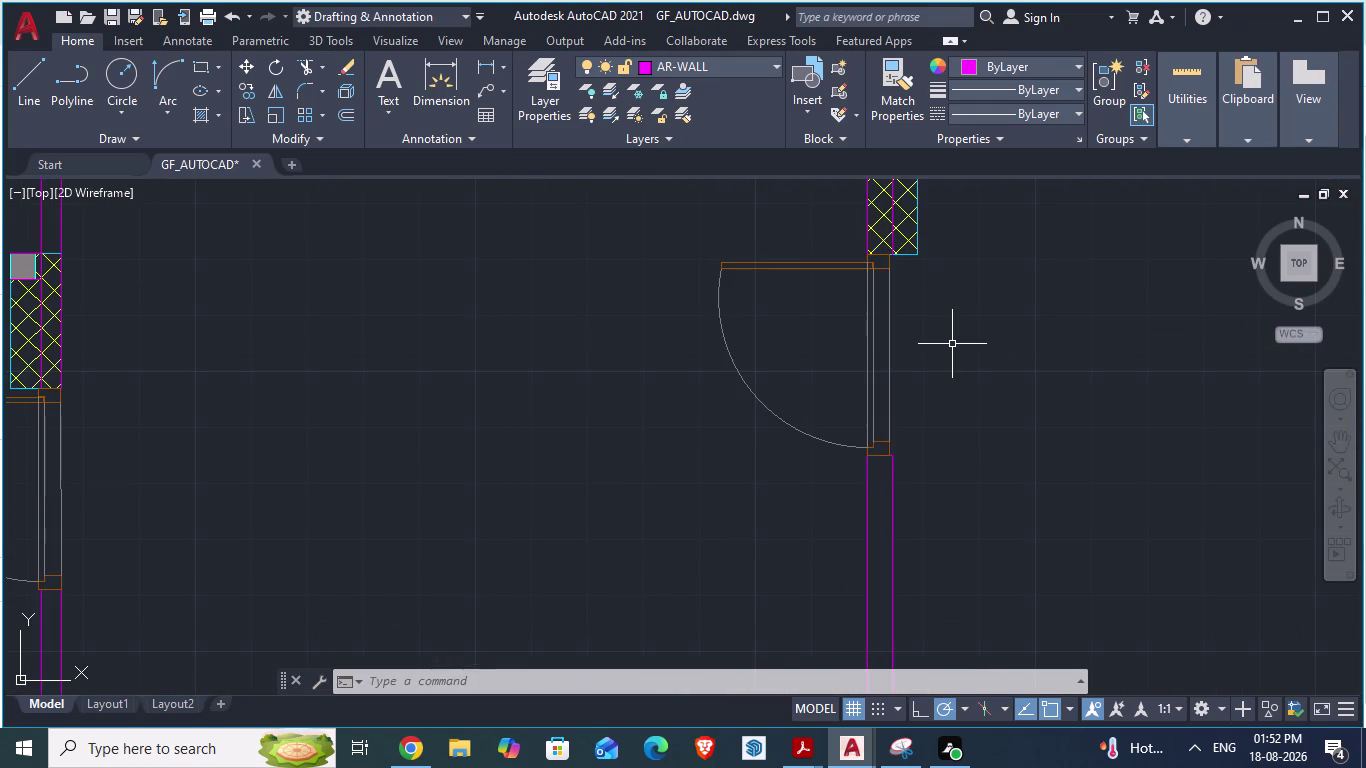
key(alt+Tab)
key(alt+Tab)
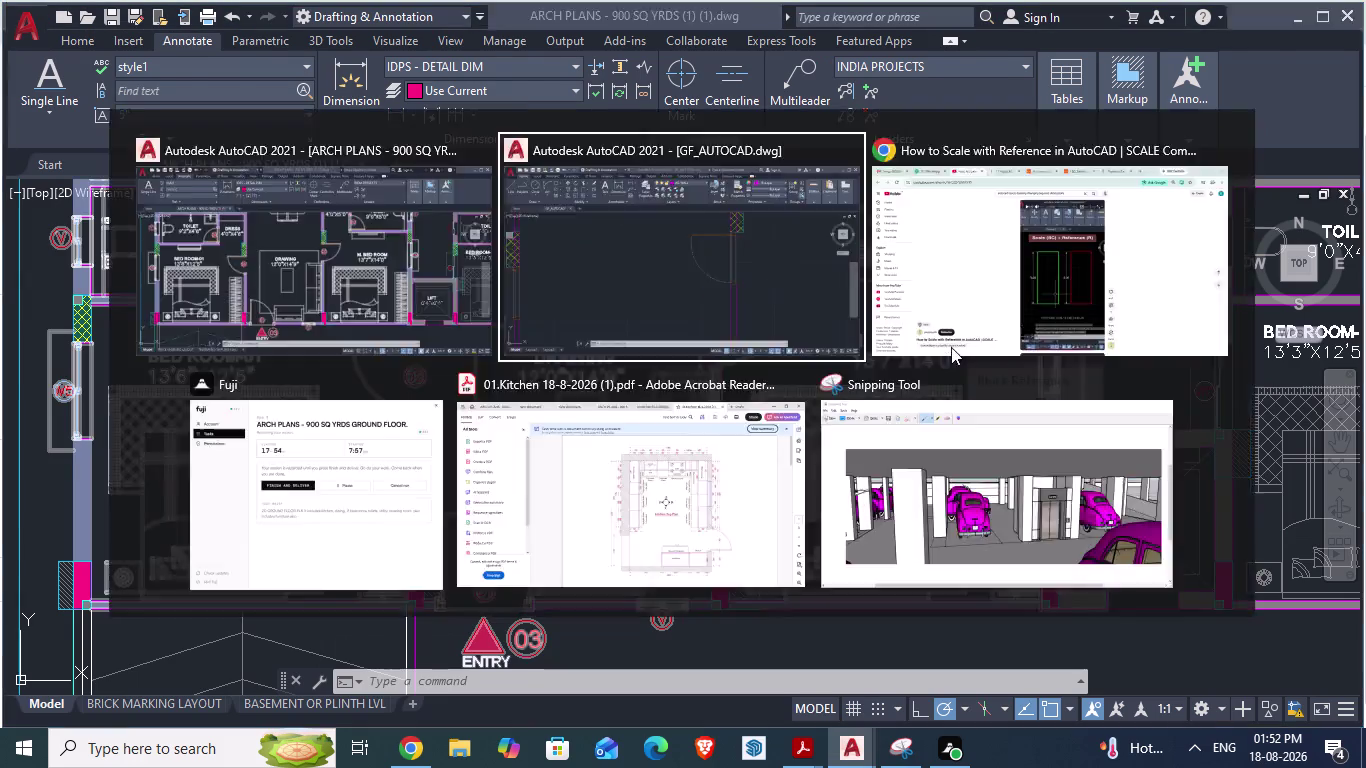
Return to the ground-floor drawing and try mirroring the door, then cancel.
scroll(down, 3)
click(841, 303)
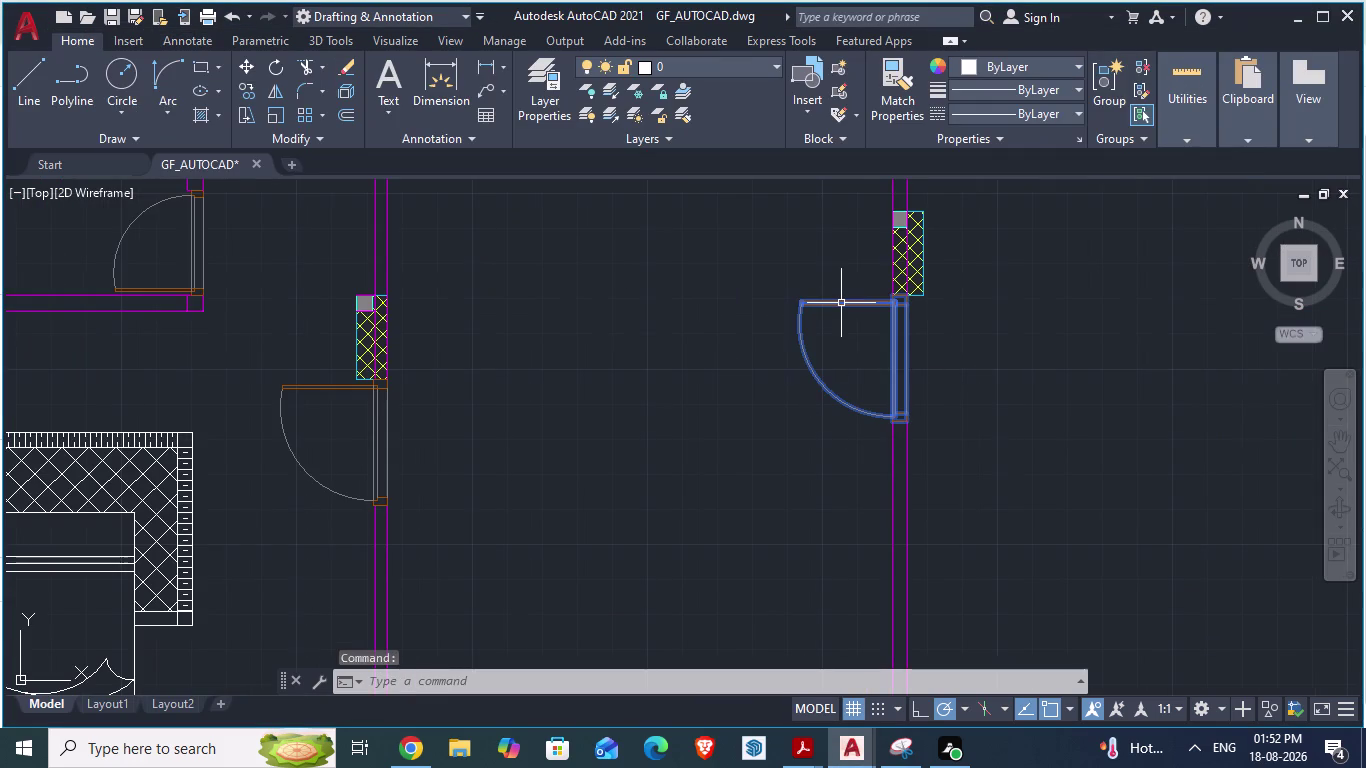
click(275, 91)
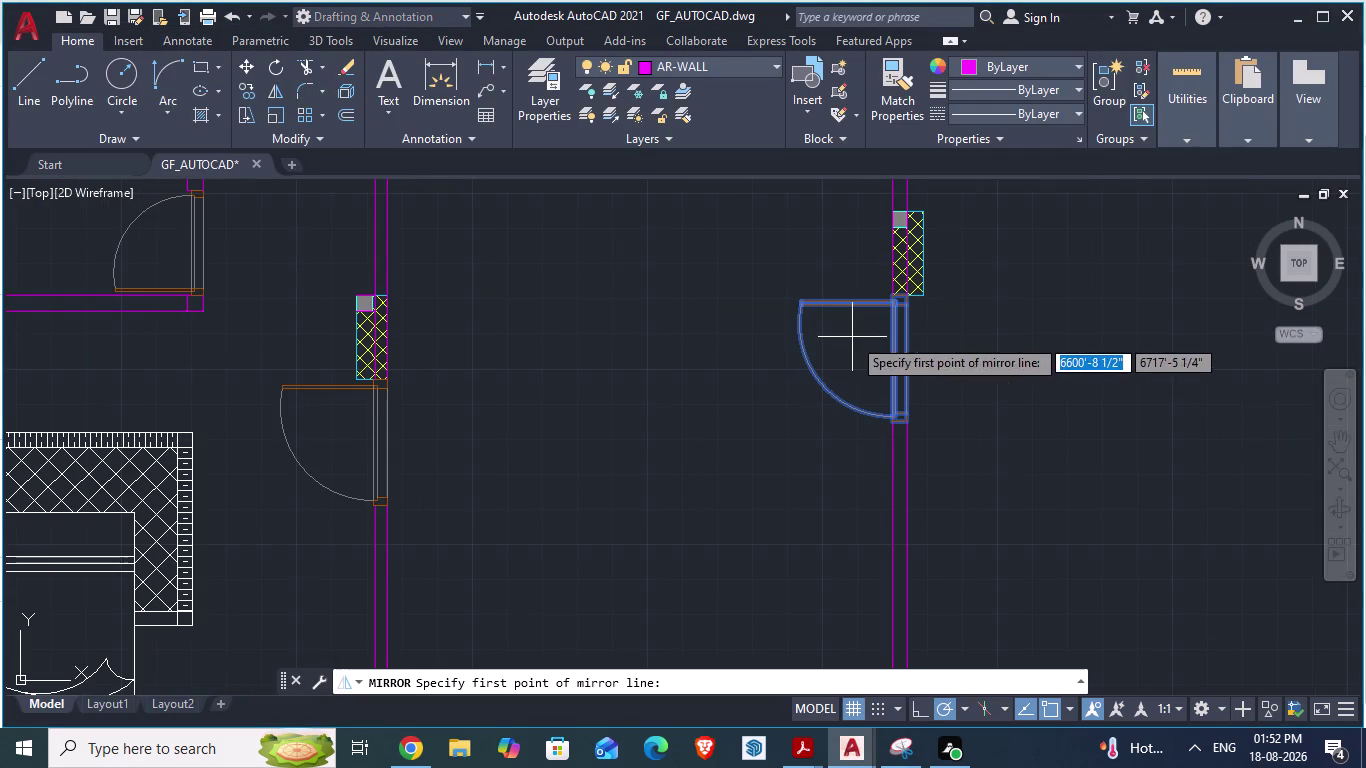
click(841, 302)
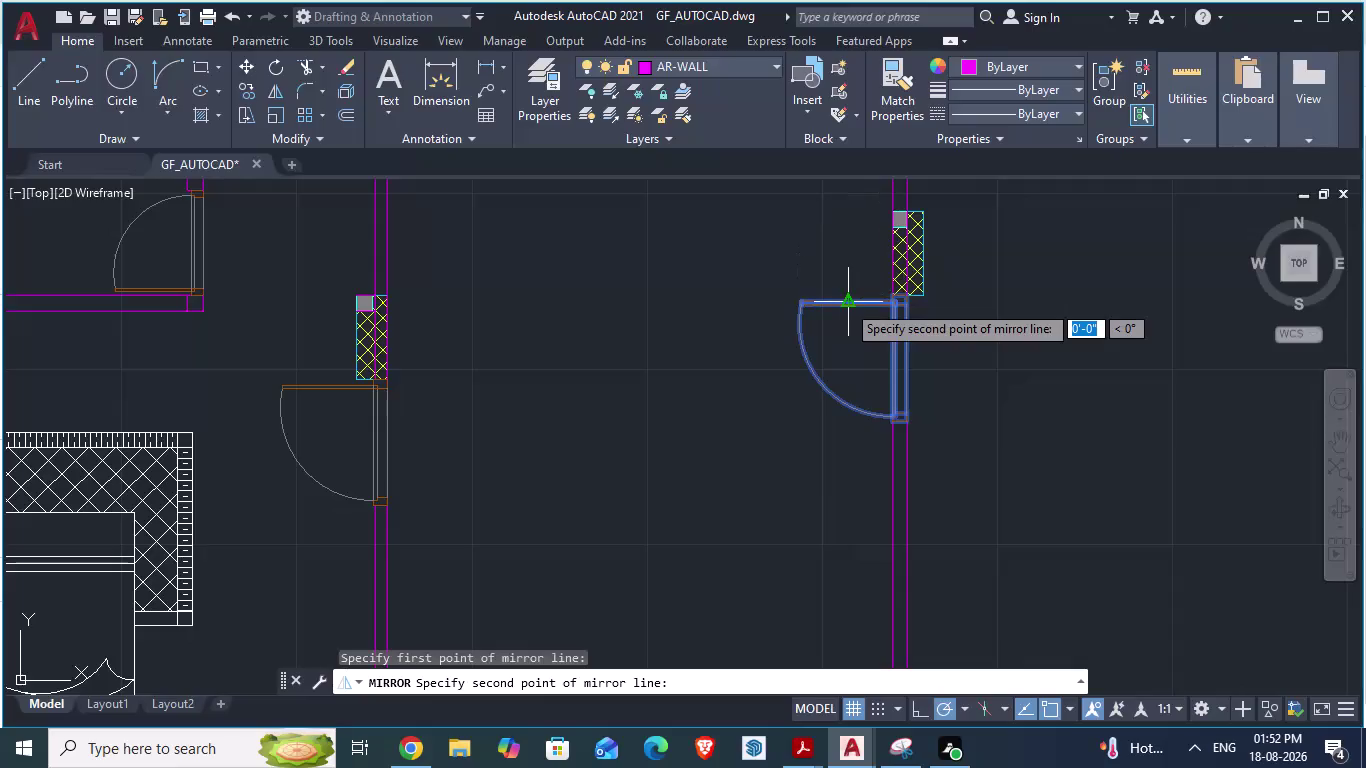
key(Escape)
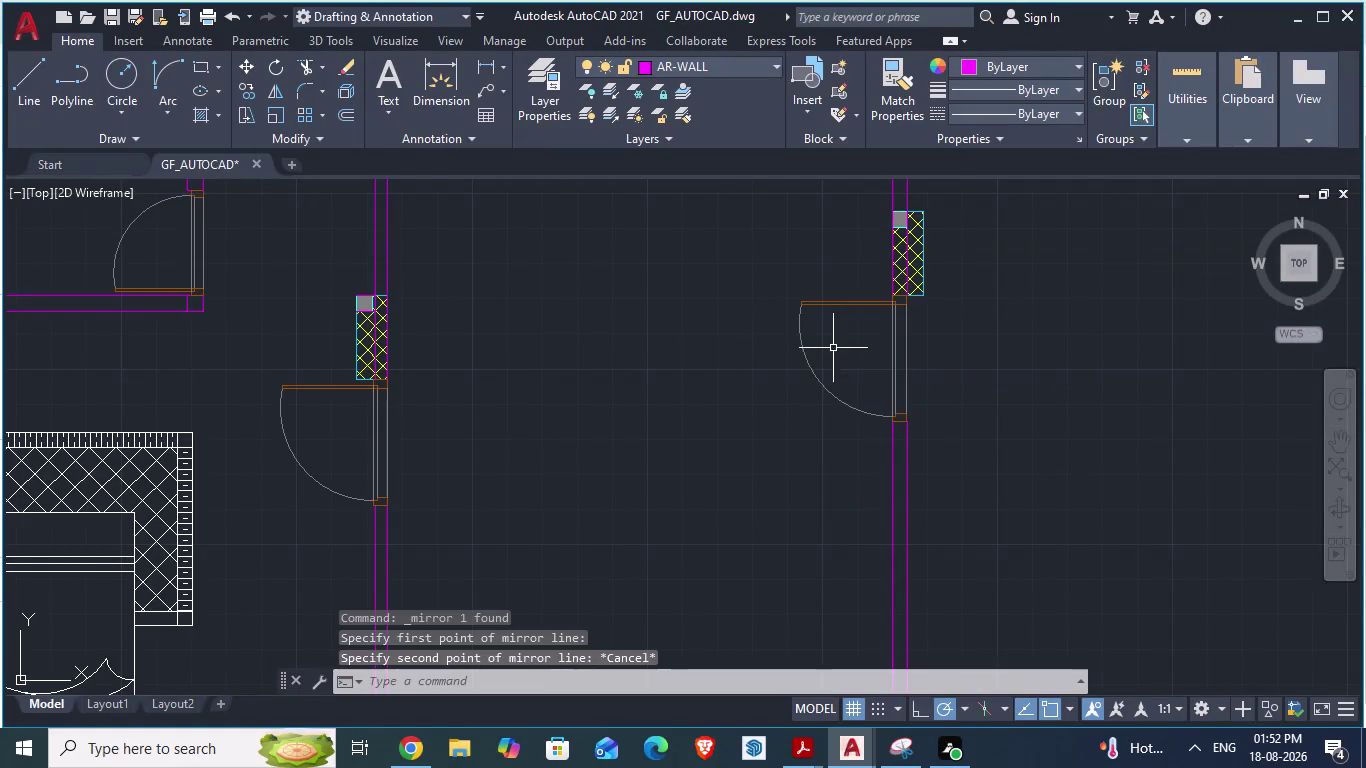
Try selecting the door beside the right wall again, then clear the selection.
click(807, 360)
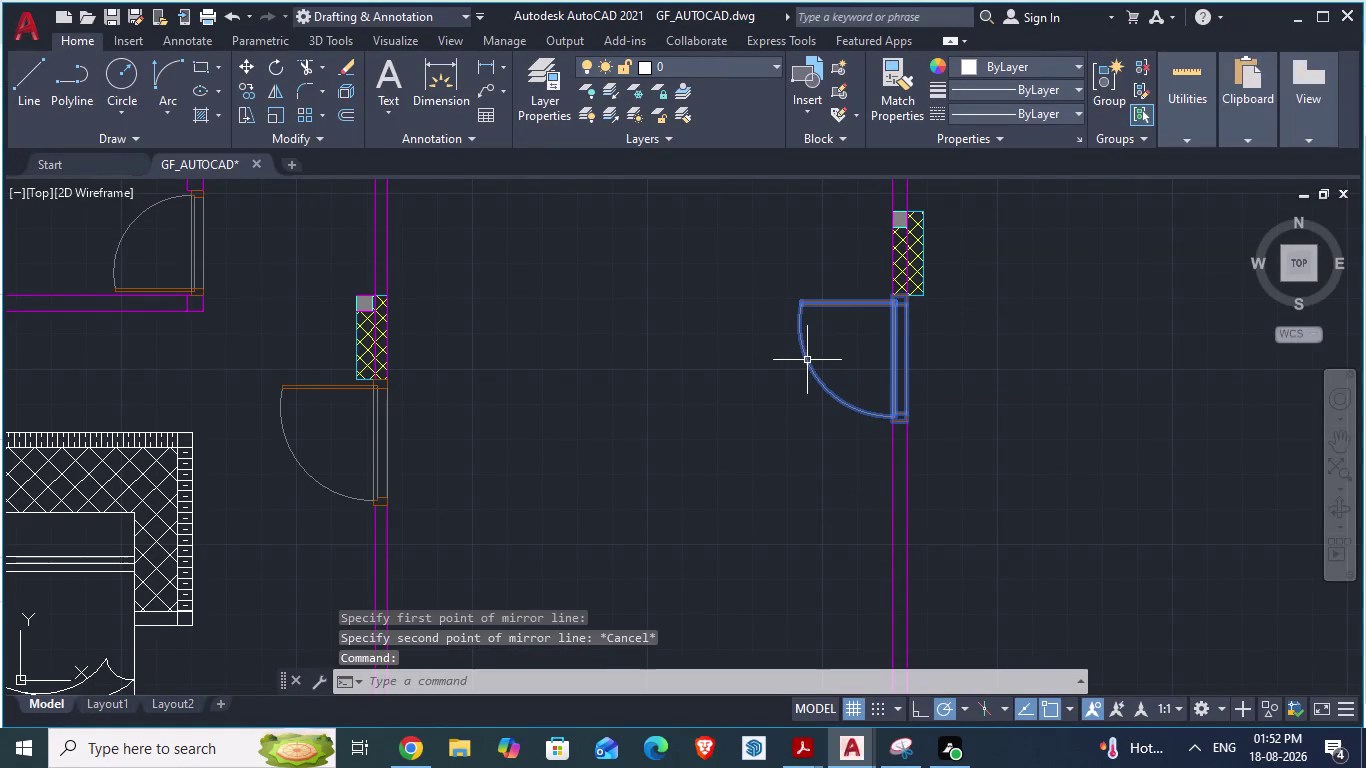
key(grave)
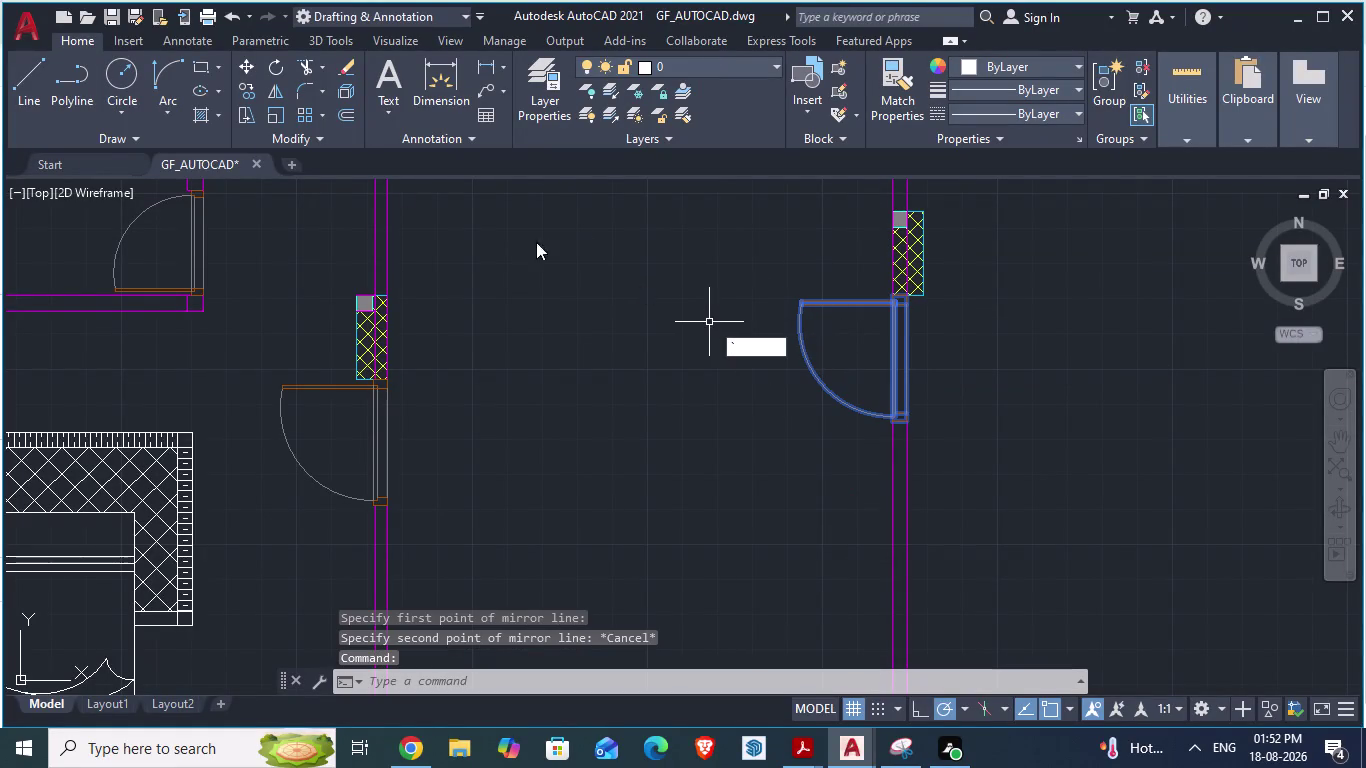
click(275, 92)
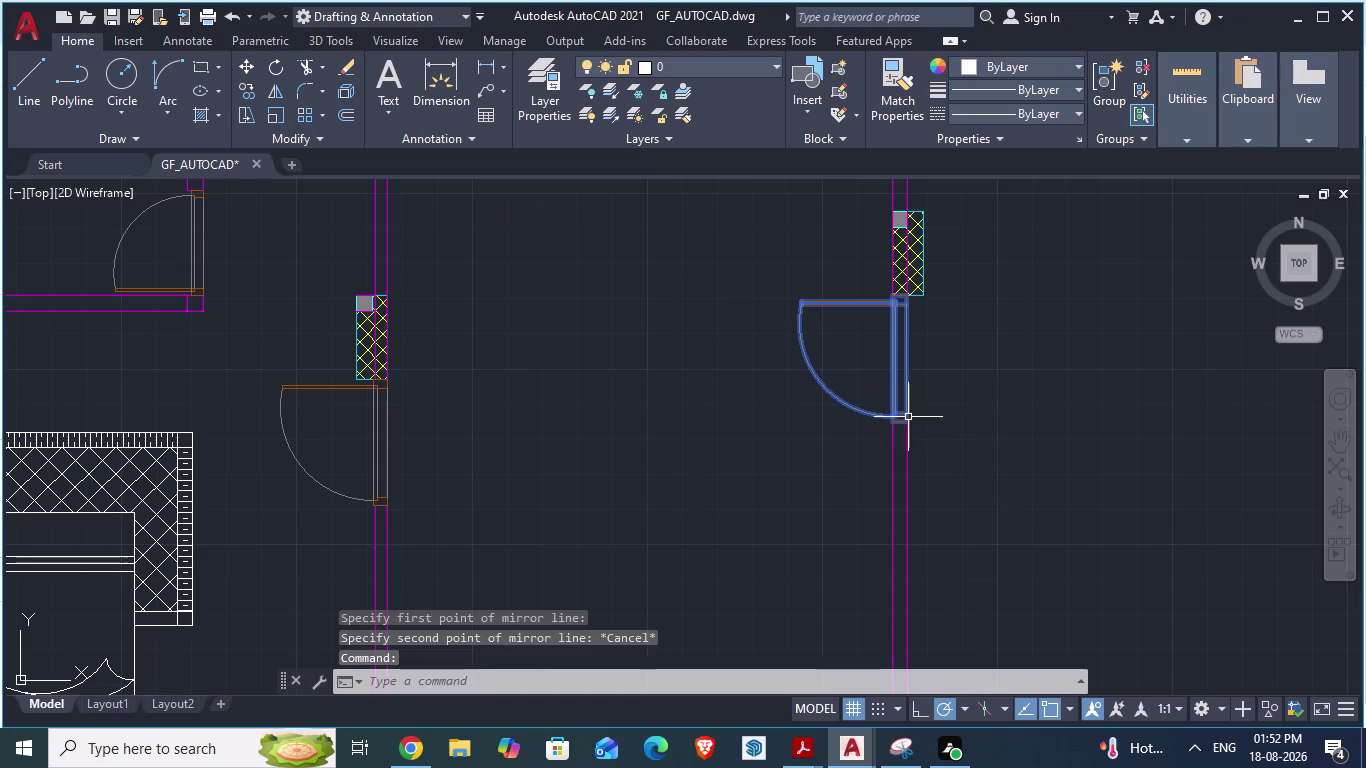
click(856, 407)
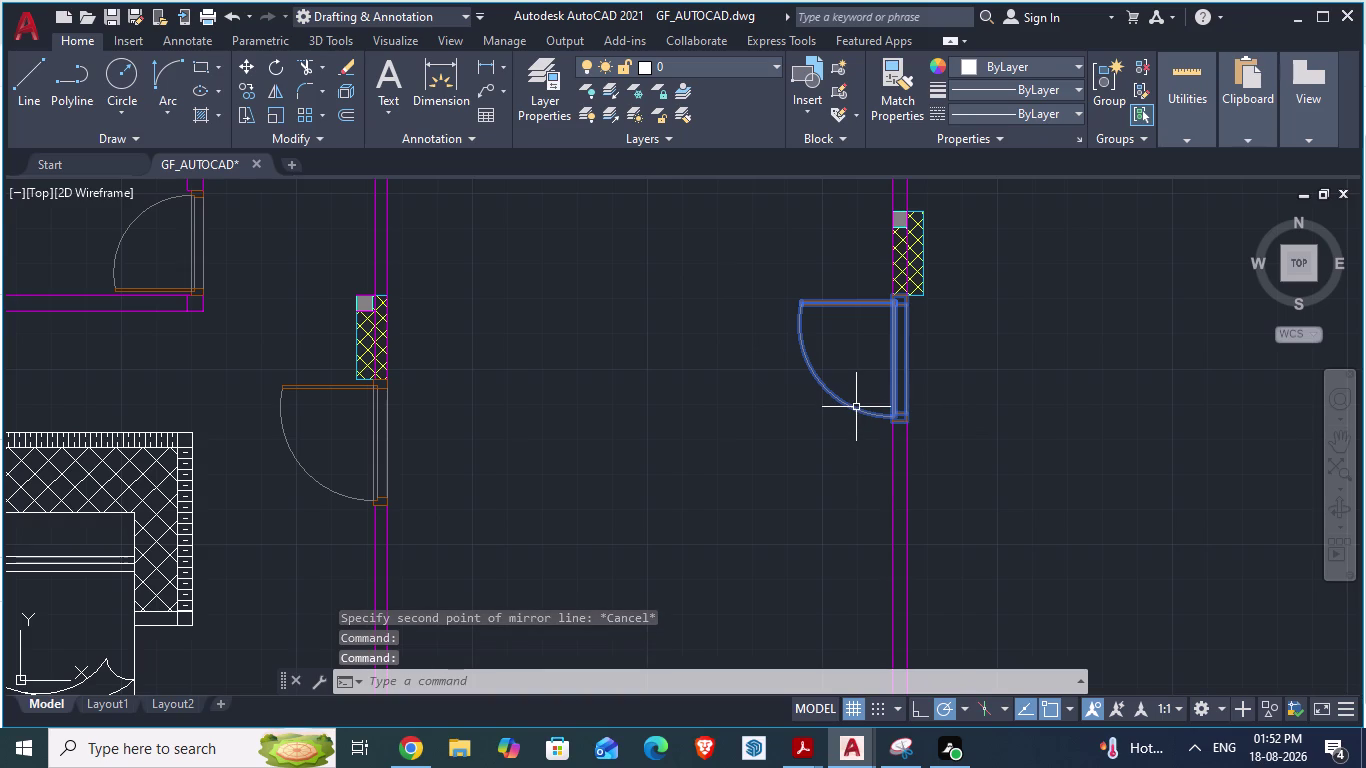
click(831, 394)
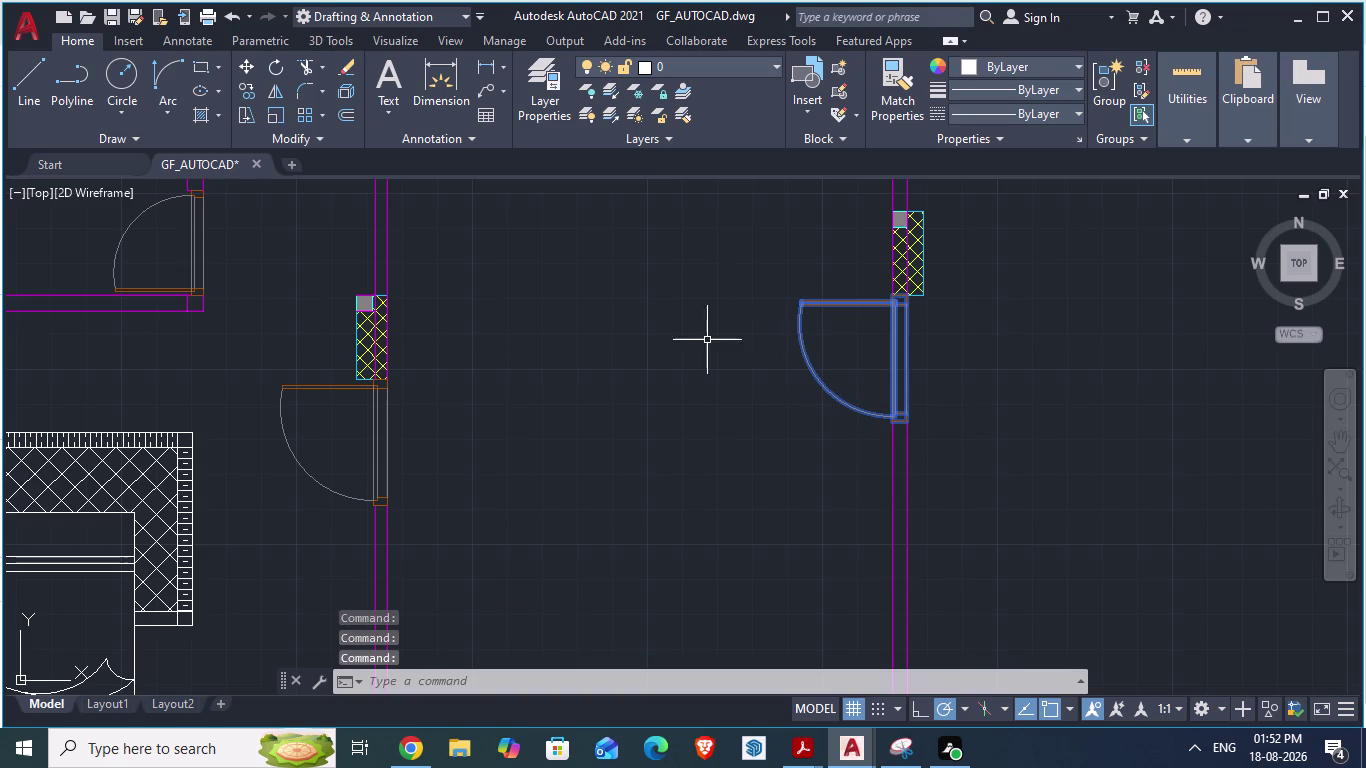
click(899, 198)
key(grave)
key(grave)
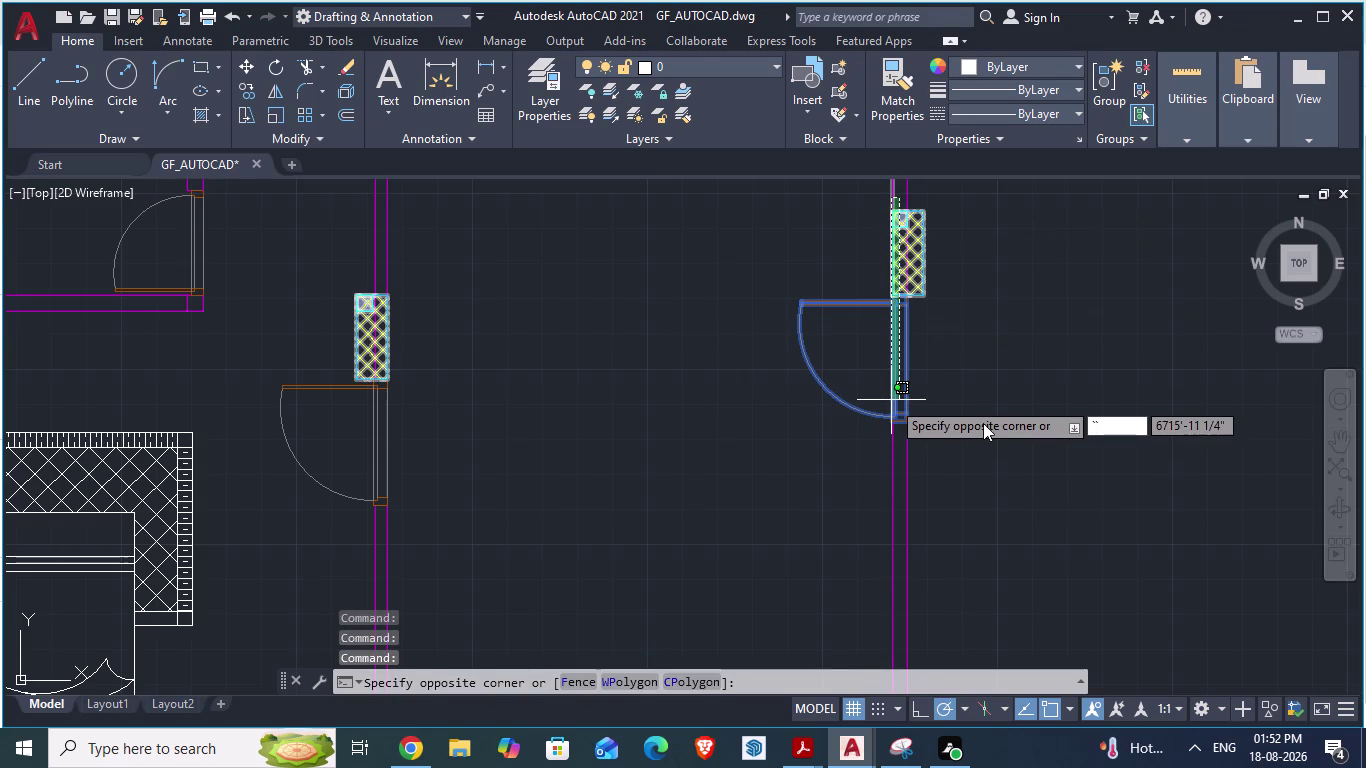
key(Escape)
key(Escape)
key(Escape)
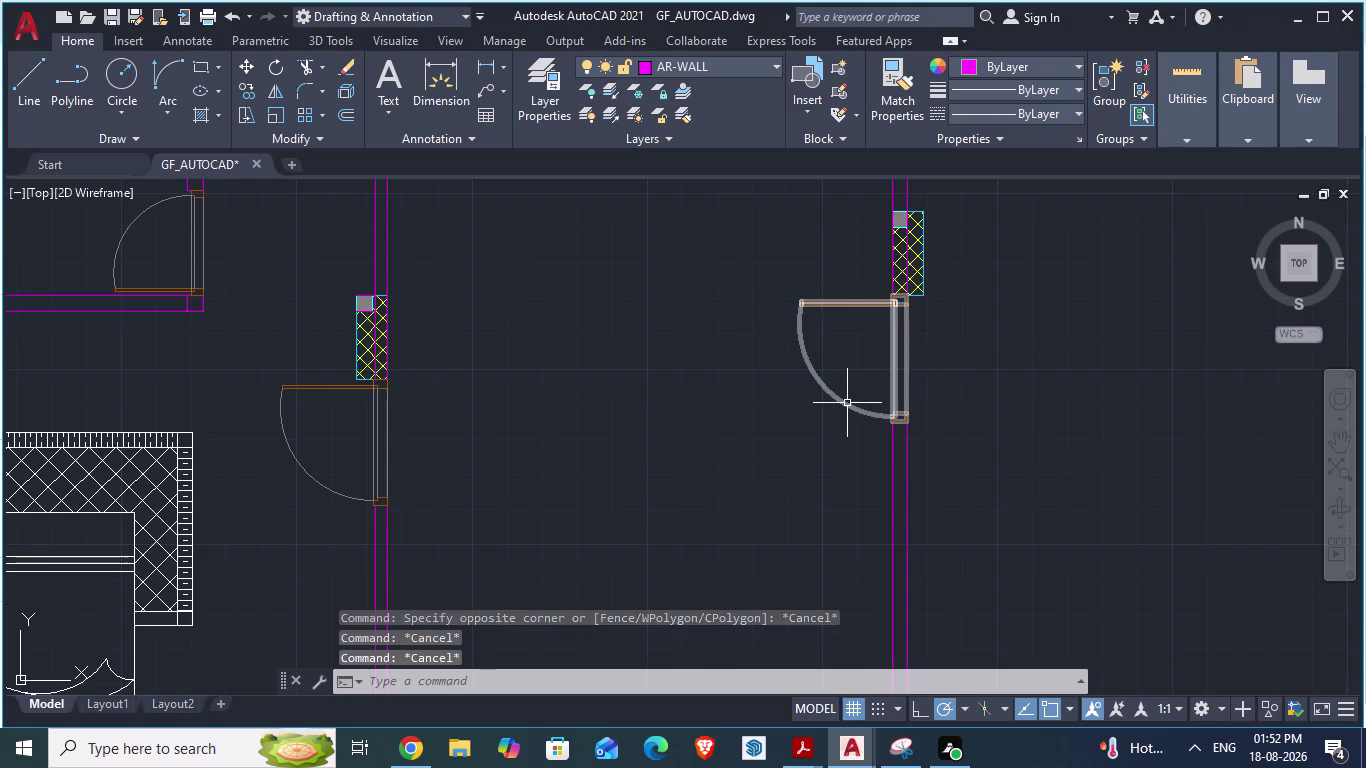
Mirror the door across a vertical axis and erase the original.
click(269, 91)
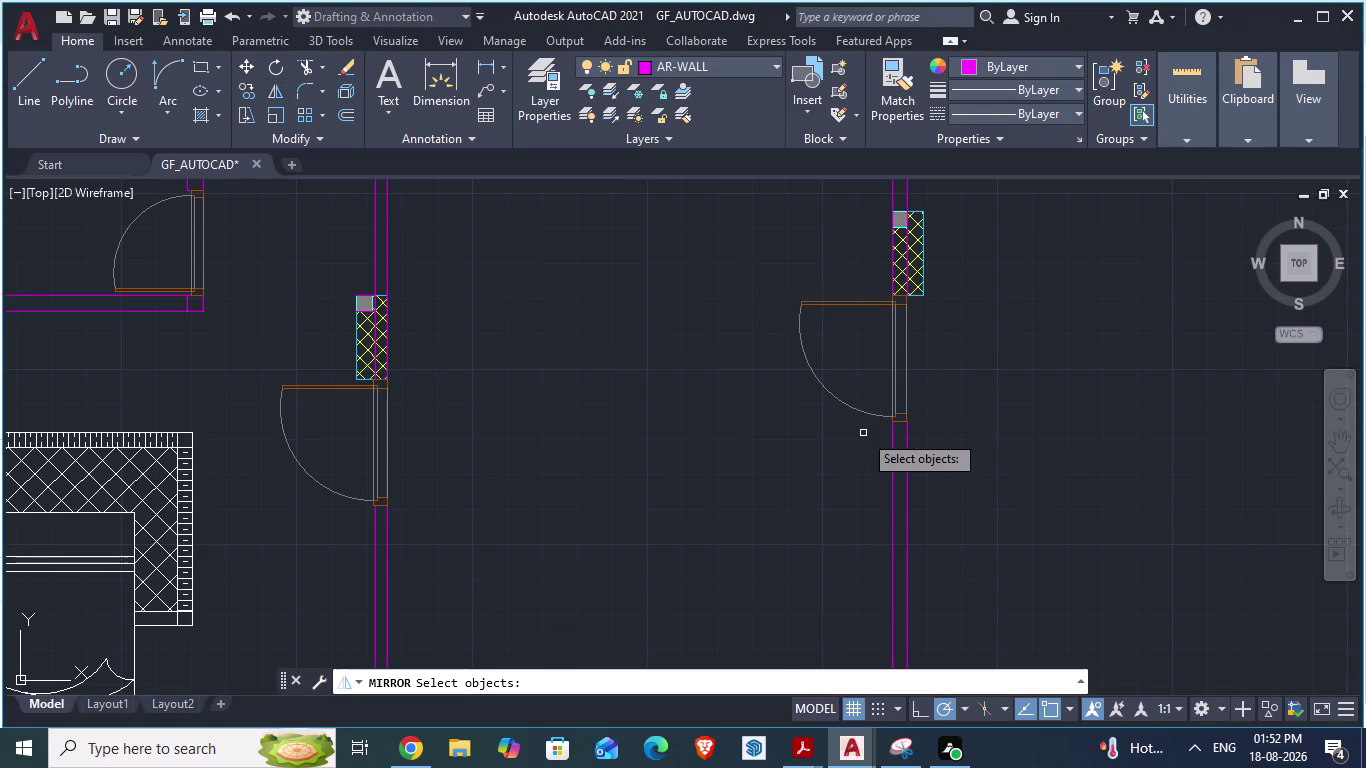
click(835, 396)
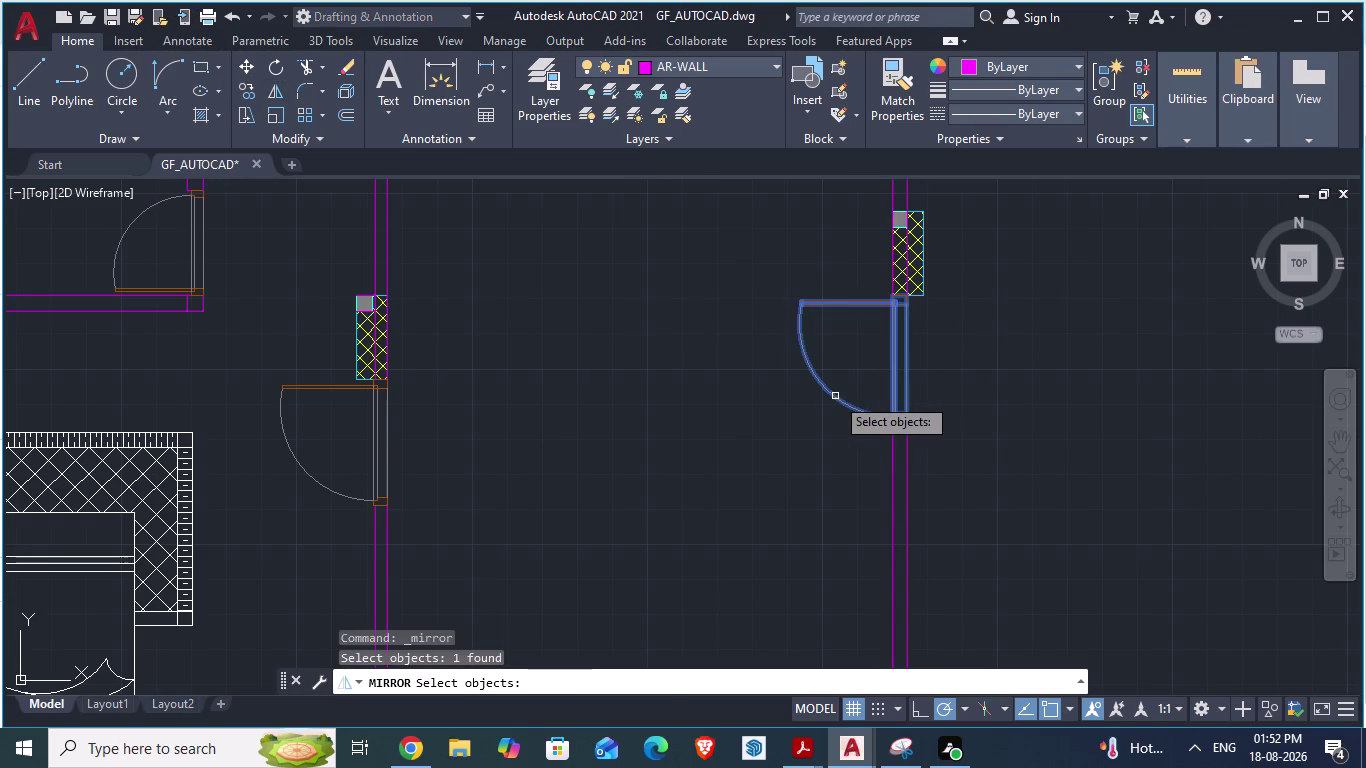
key(Return)
click(852, 260)
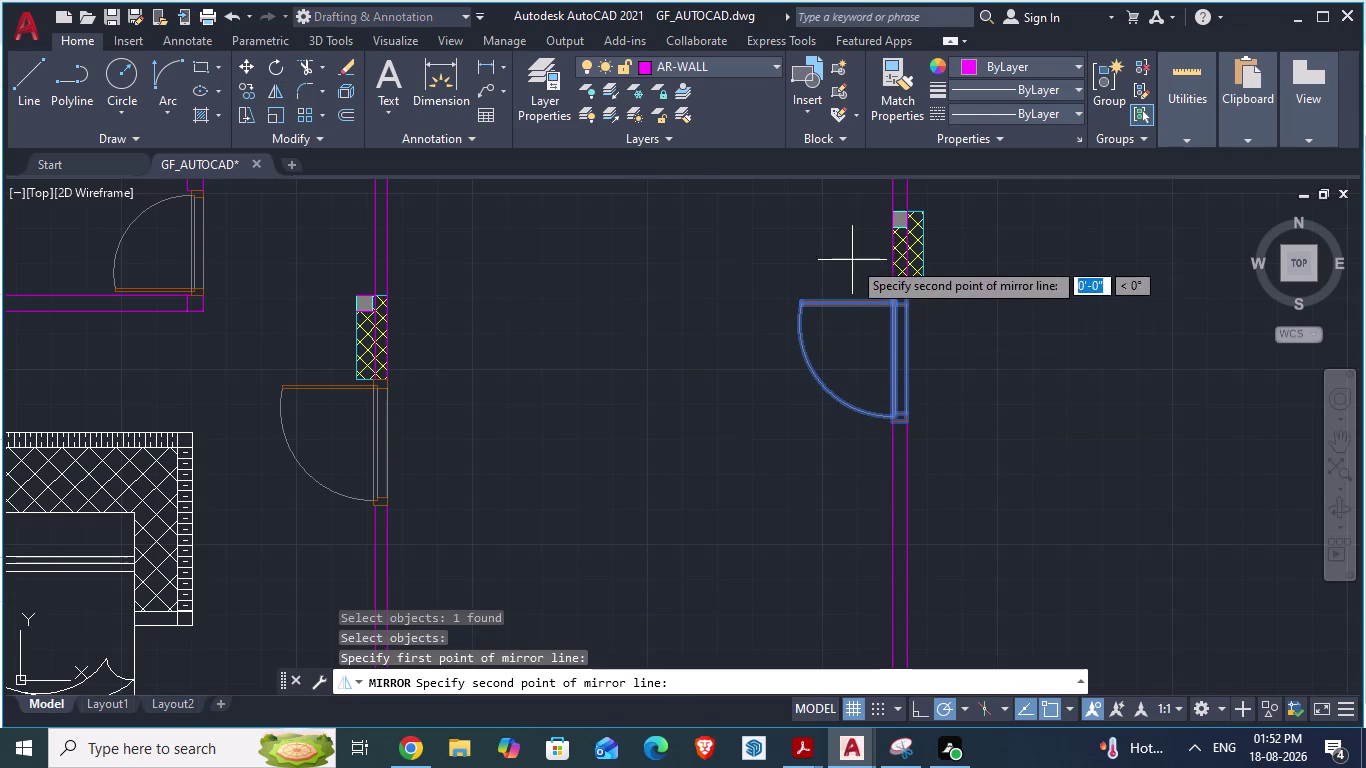
click(855, 439)
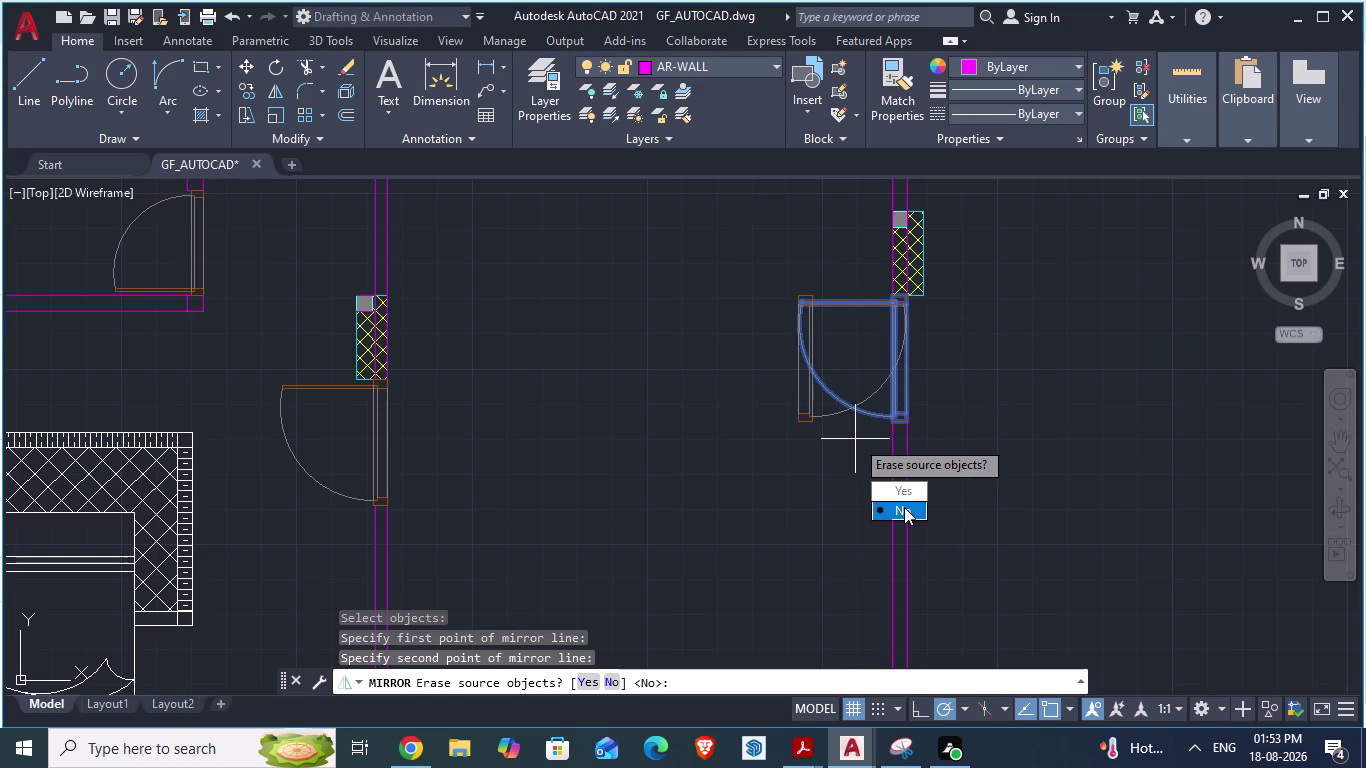
drag(905, 494, 855, 439)
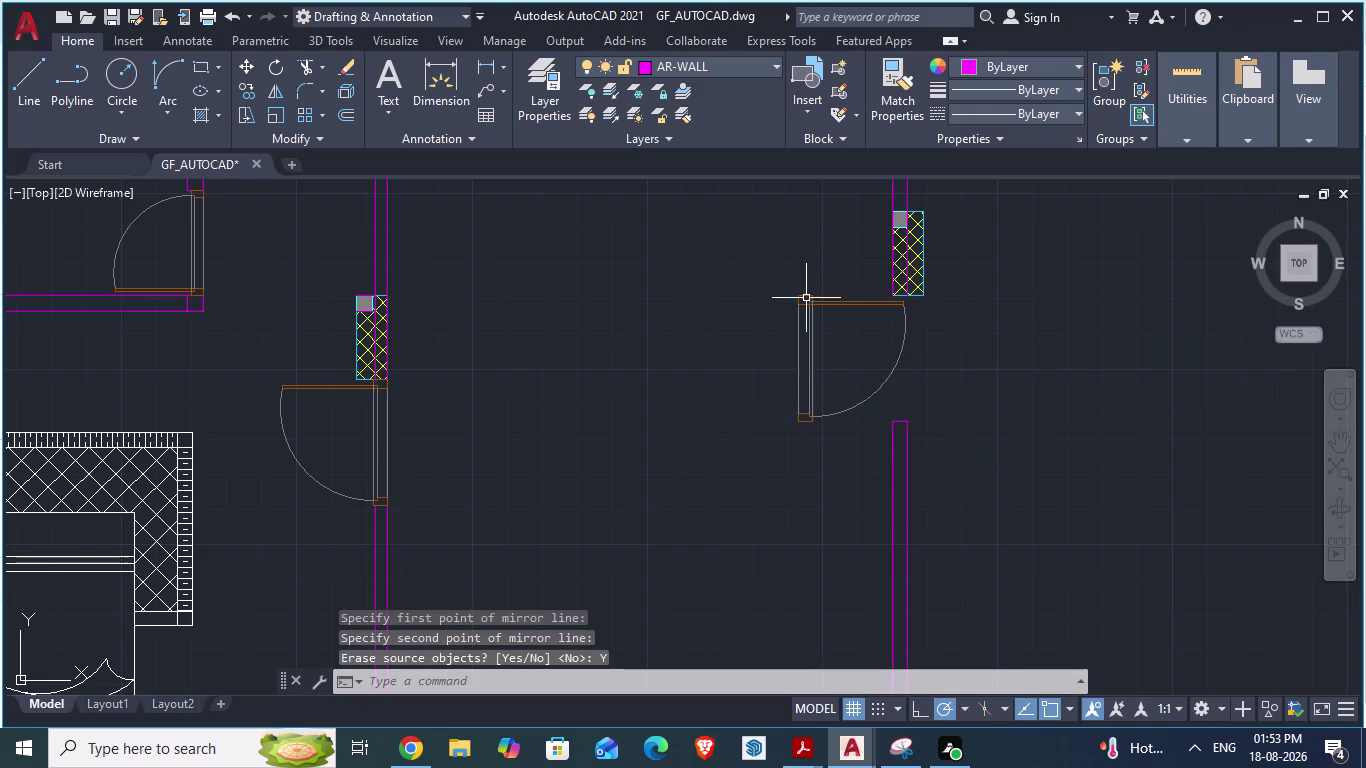
Select the flipped door and start moving it with M.
click(806, 299)
key(m)
key(Return)
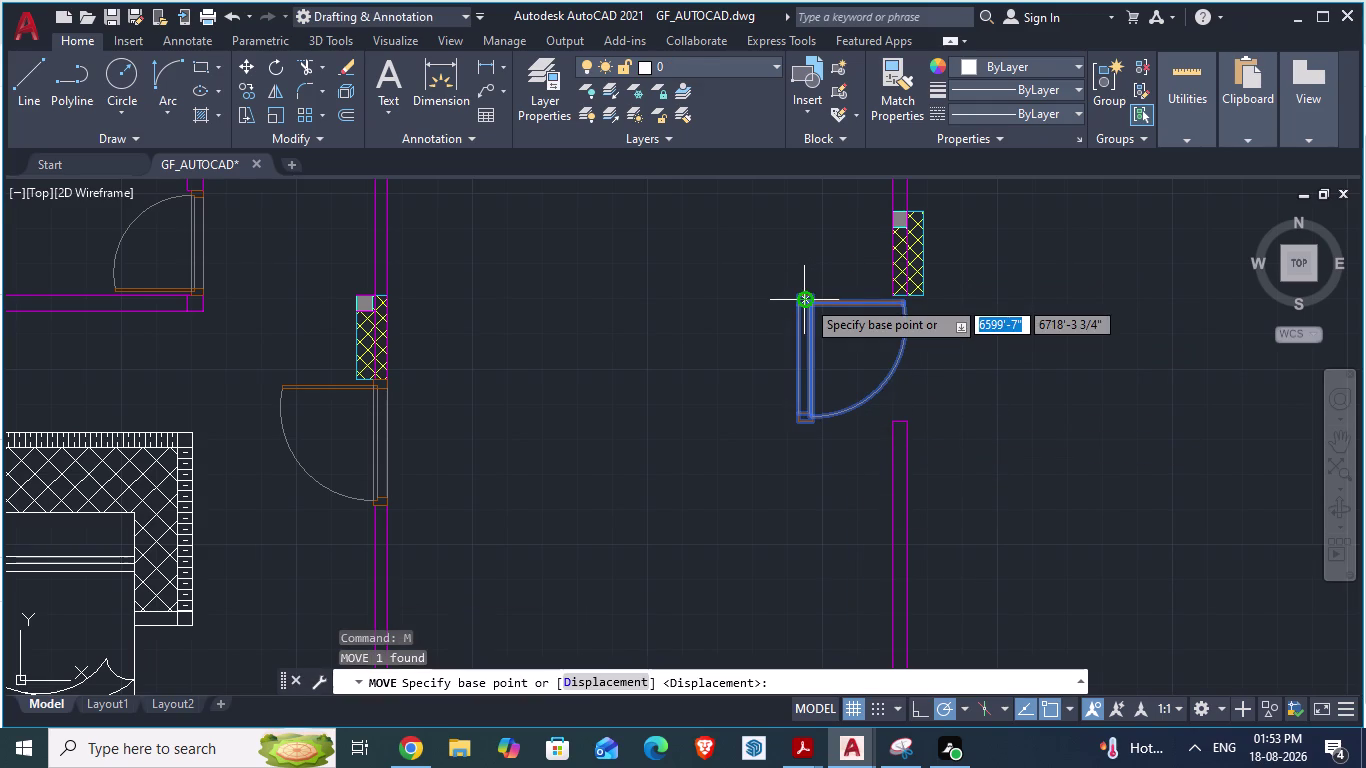
Place the flipped door onto the wall line at the new opening.
scroll(up, 3)
scroll(down, 3)
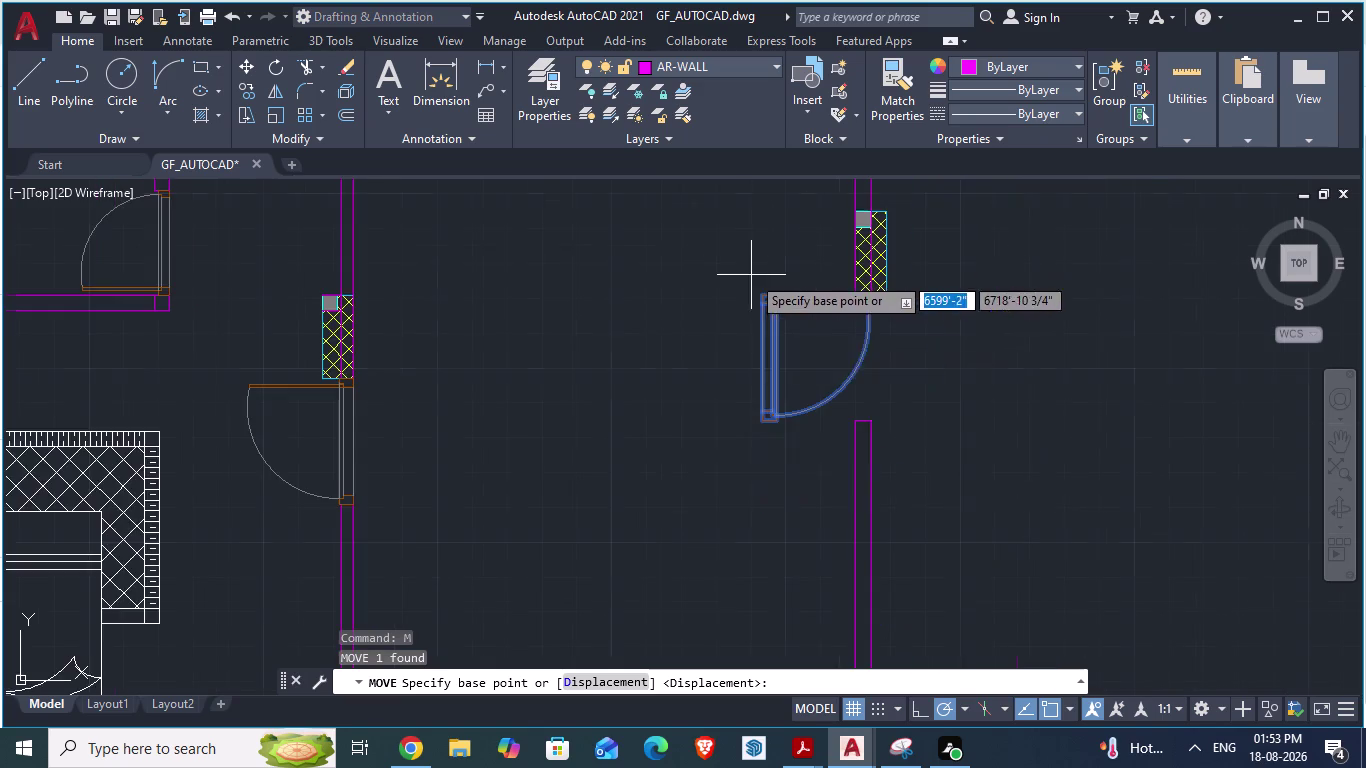
scroll(up, 3)
drag(753, 365, 835, 379)
scroll(up, 3)
click(834, 379)
Cancel the leftover command and bring up the ARCH PLANS reference drawing.
scroll(down, 3)
scroll(down, 3)
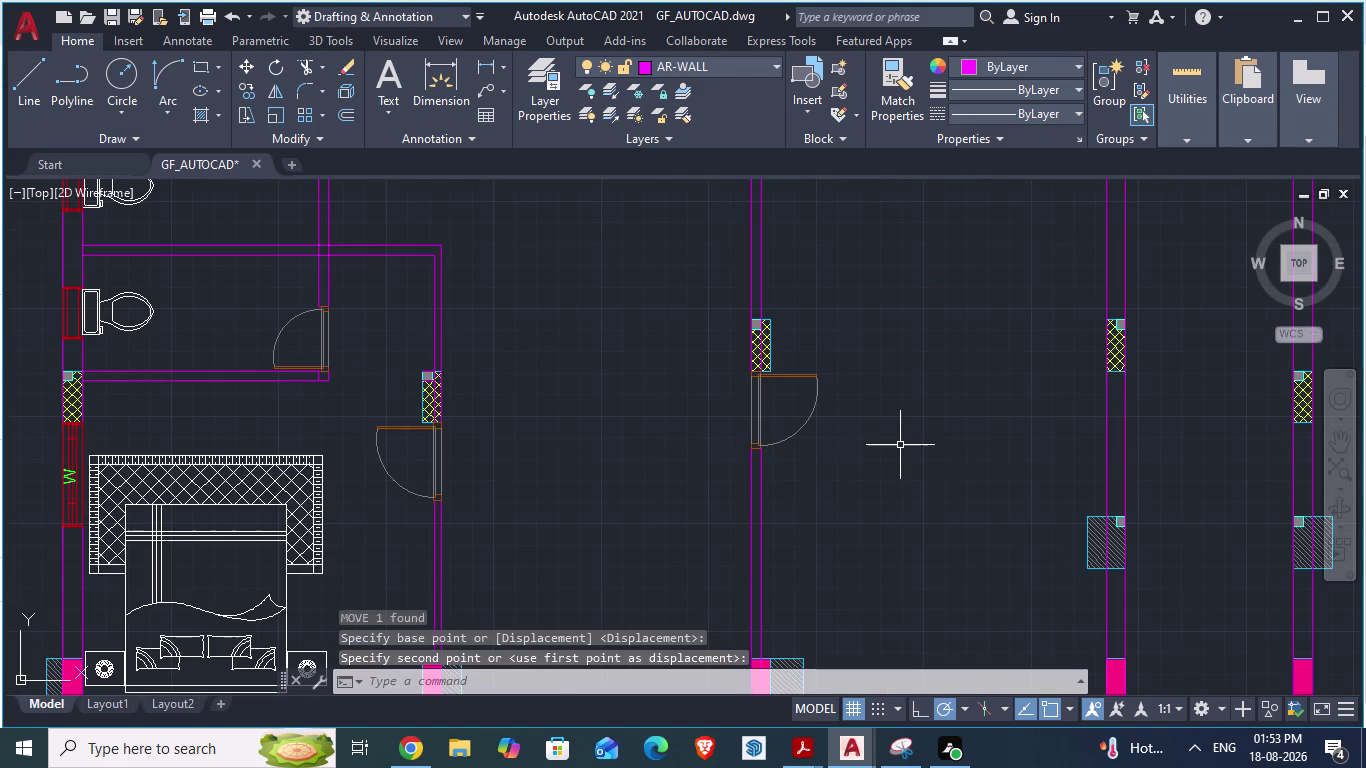
key(Escape)
scroll(down, 3)
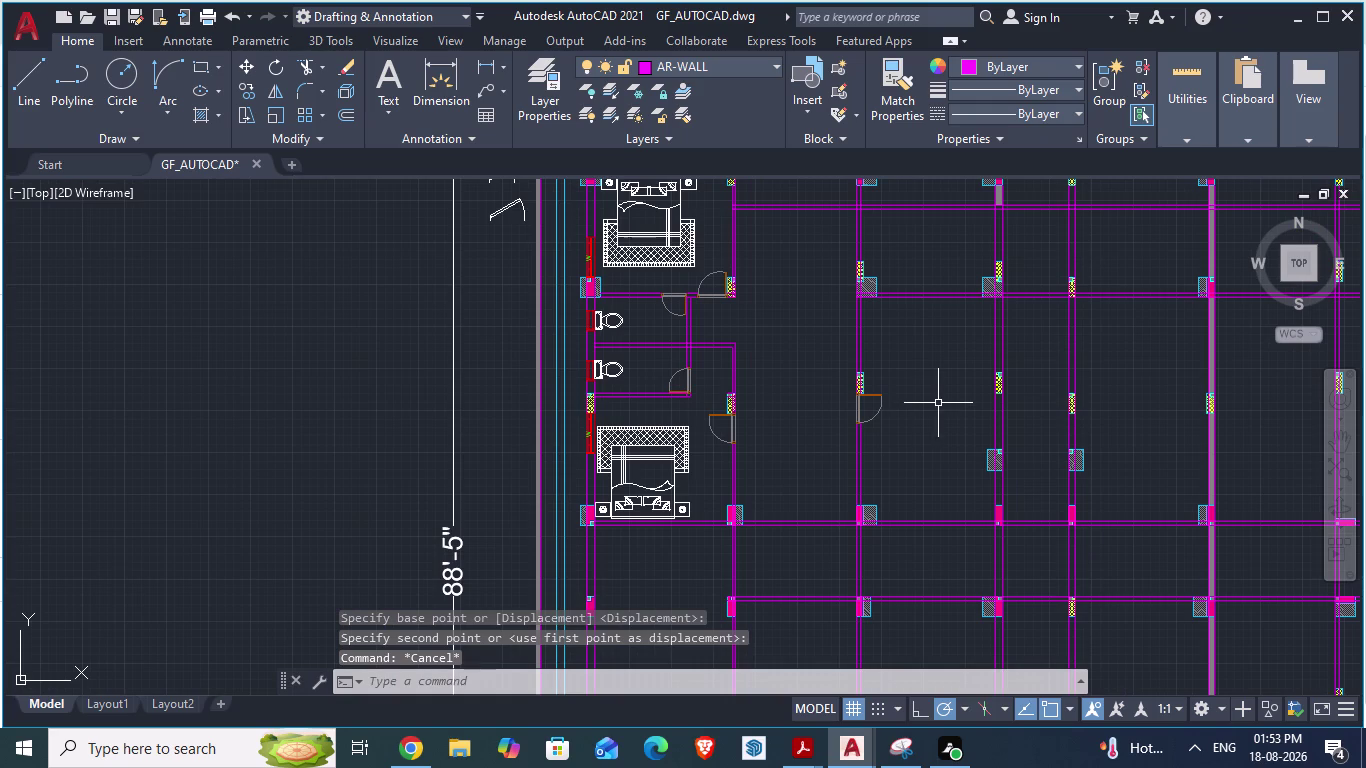
key(ctrl+s)
Show the reference plan and zoom to the D1 entry door.
key(alt+Tab)
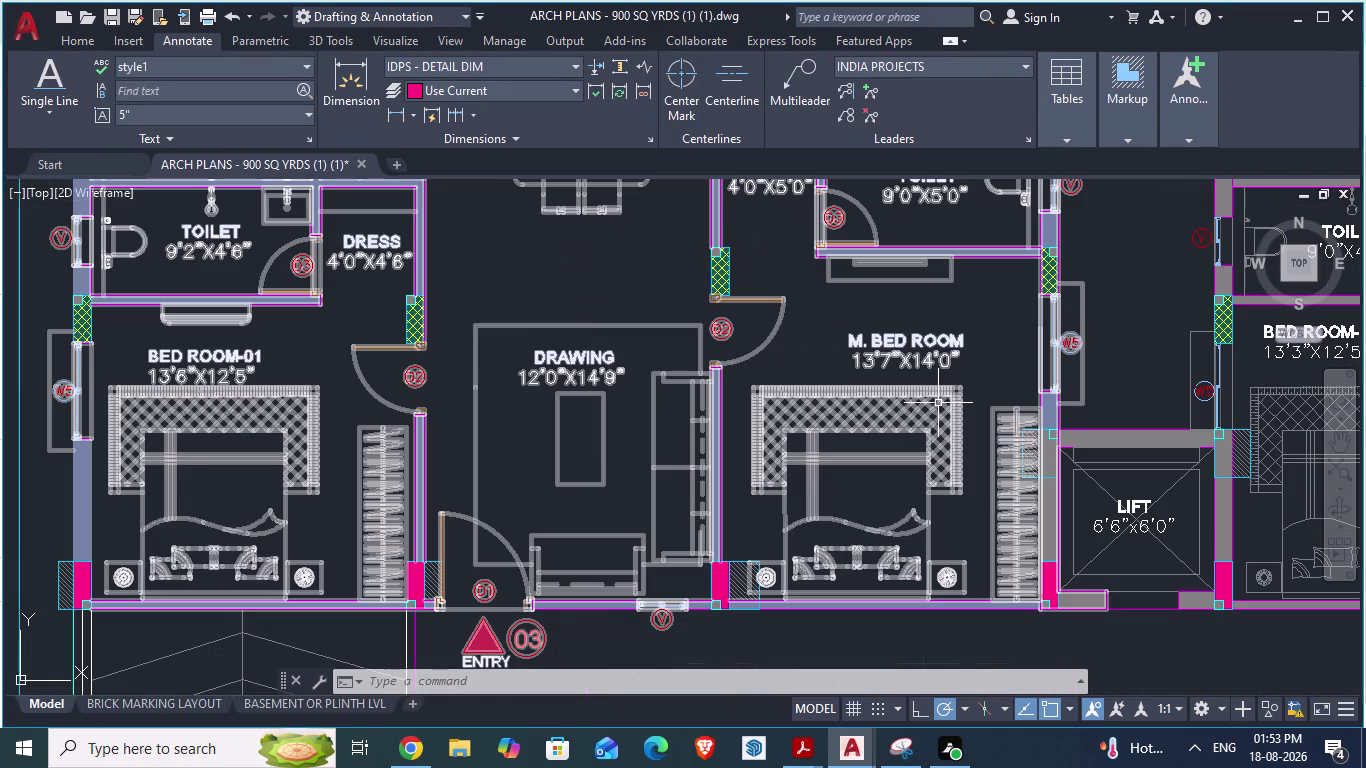
scroll(down, 3)
scroll(up, 3)
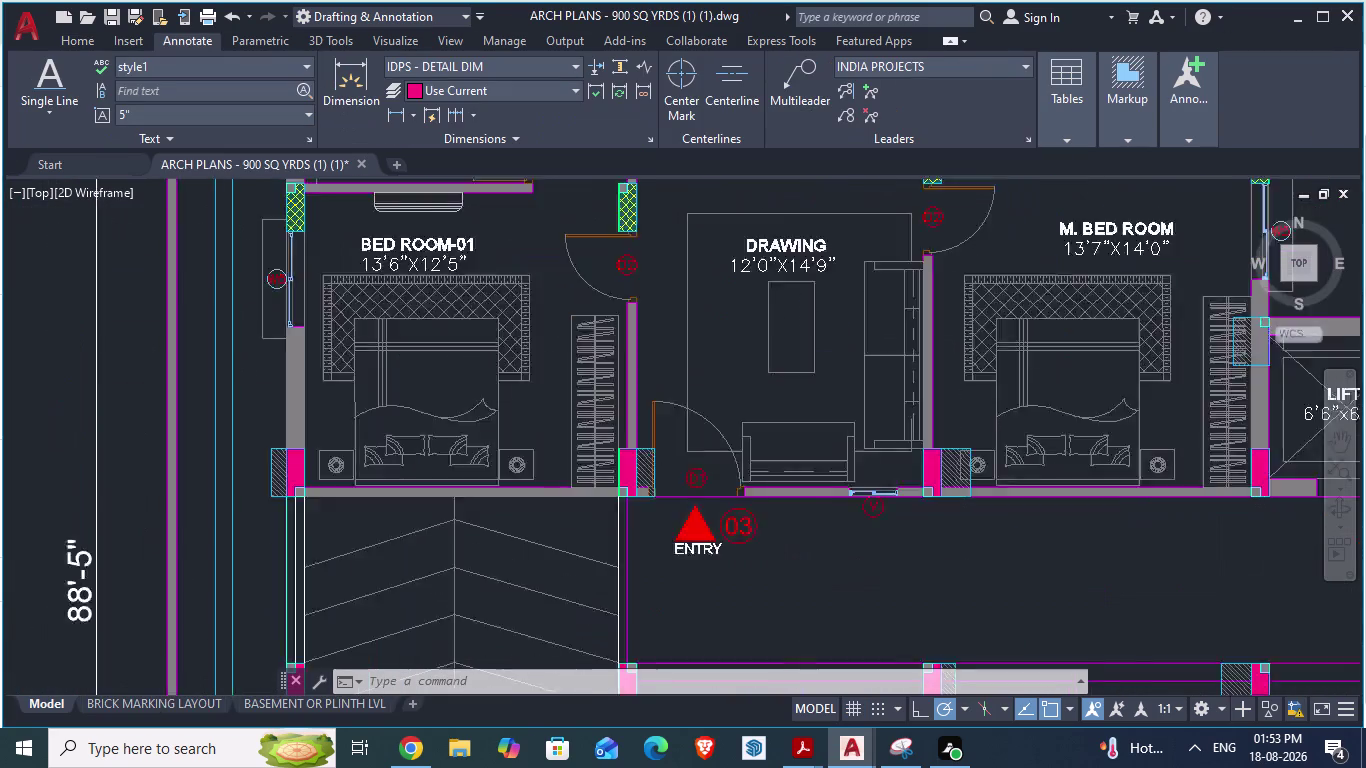
scroll(up, 3)
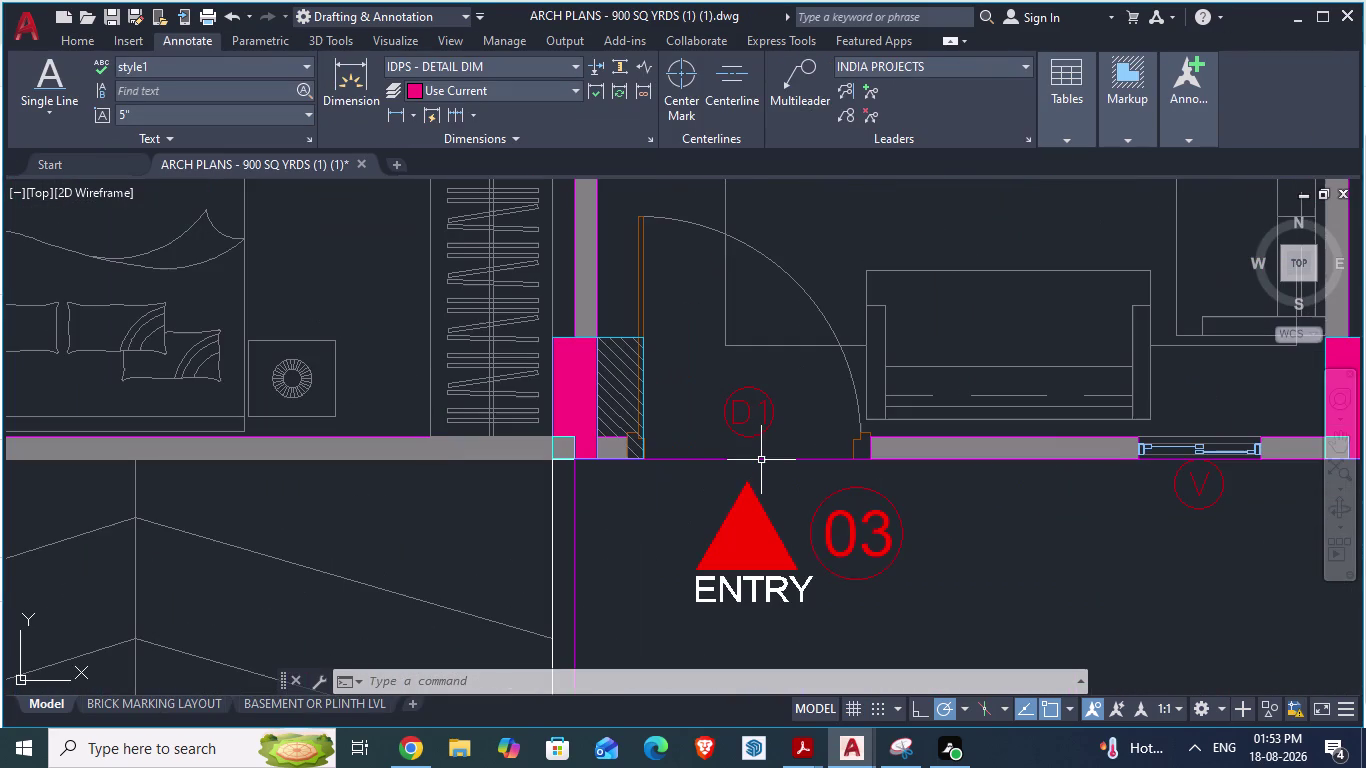
scroll(up, 3)
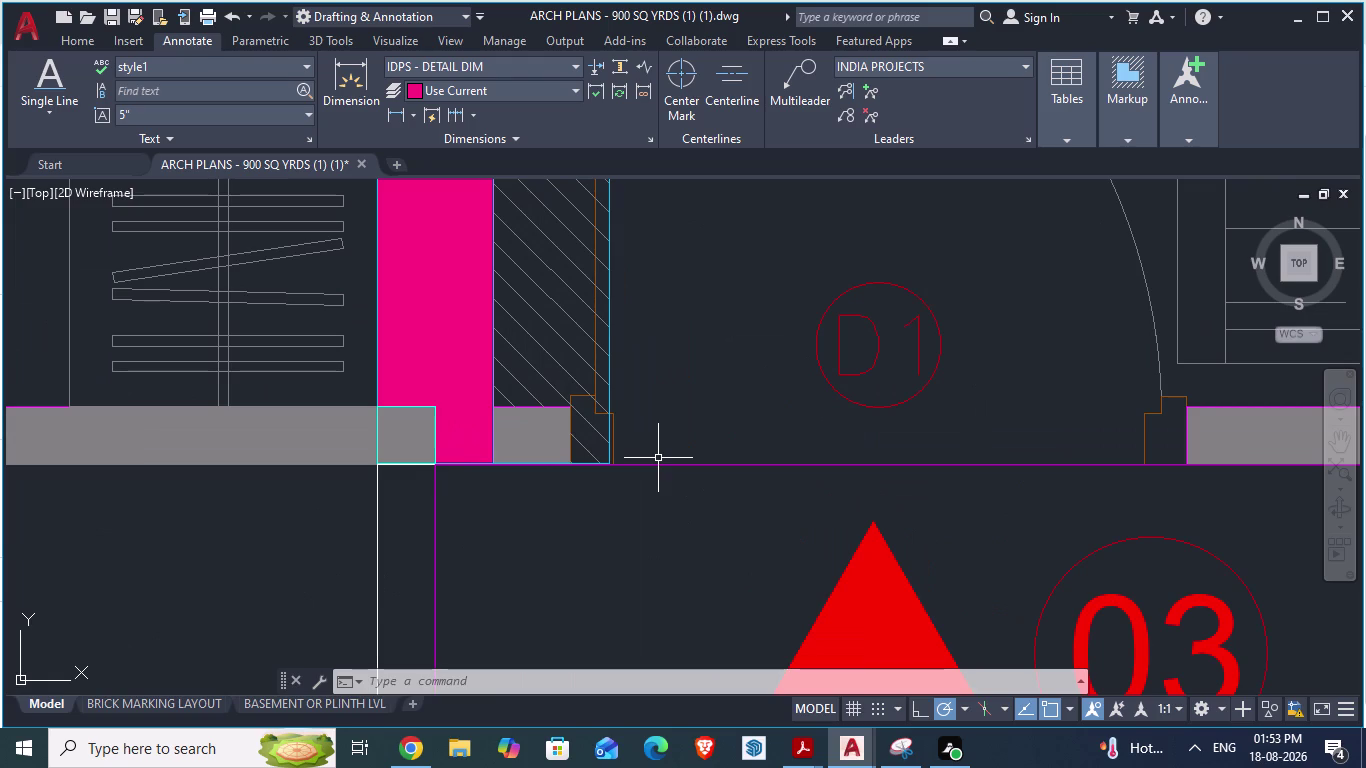
scroll(down, 3)
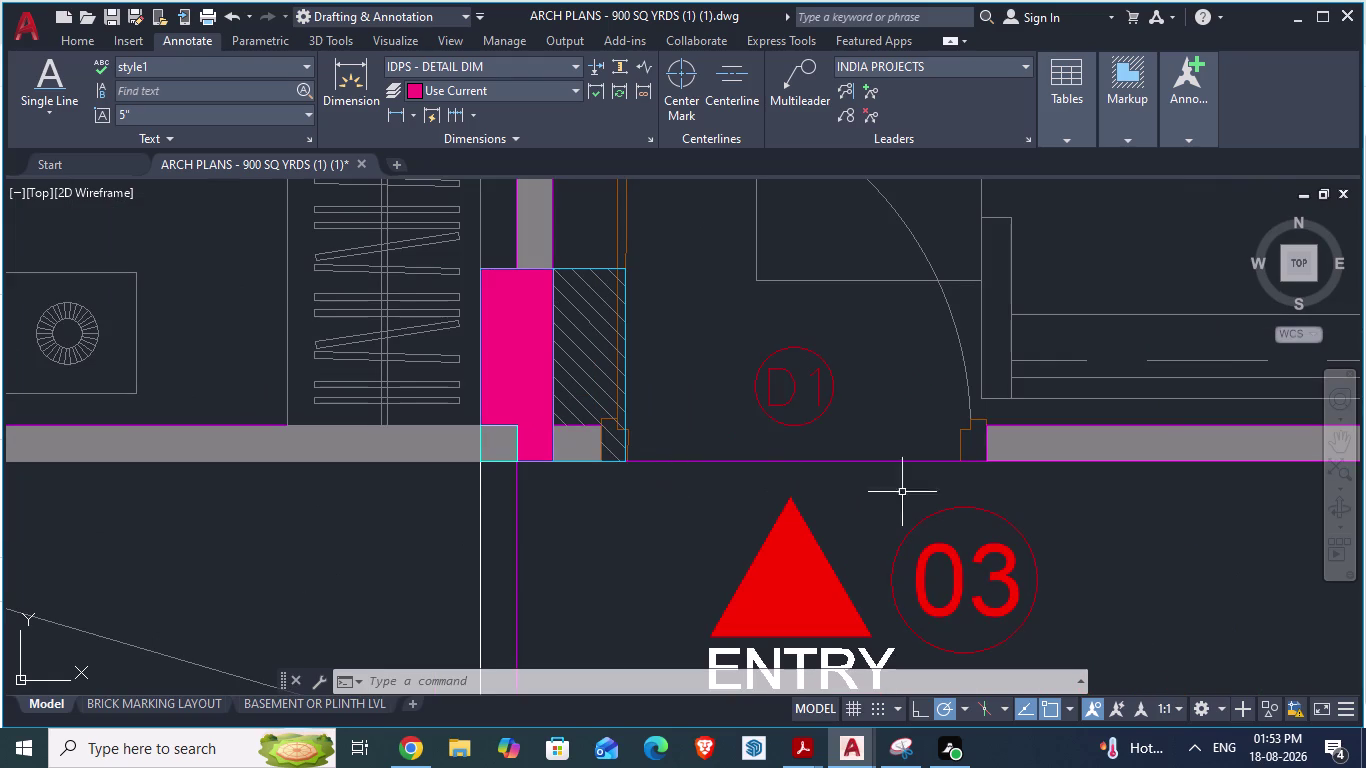
Begin an aligned dimension at the entry opening's left edge, then return to GF_AUTOCAD.
key(d)
key(a)
key(Return)
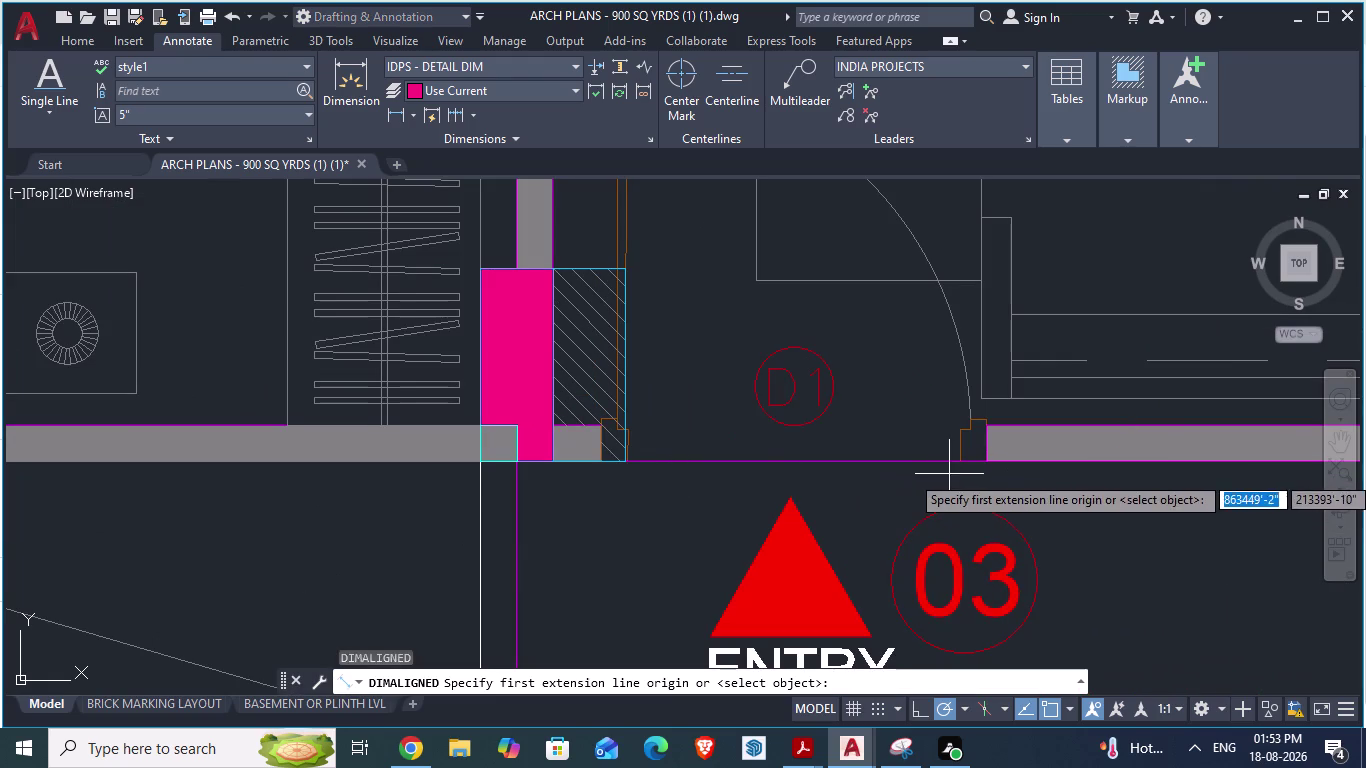
click(992, 458)
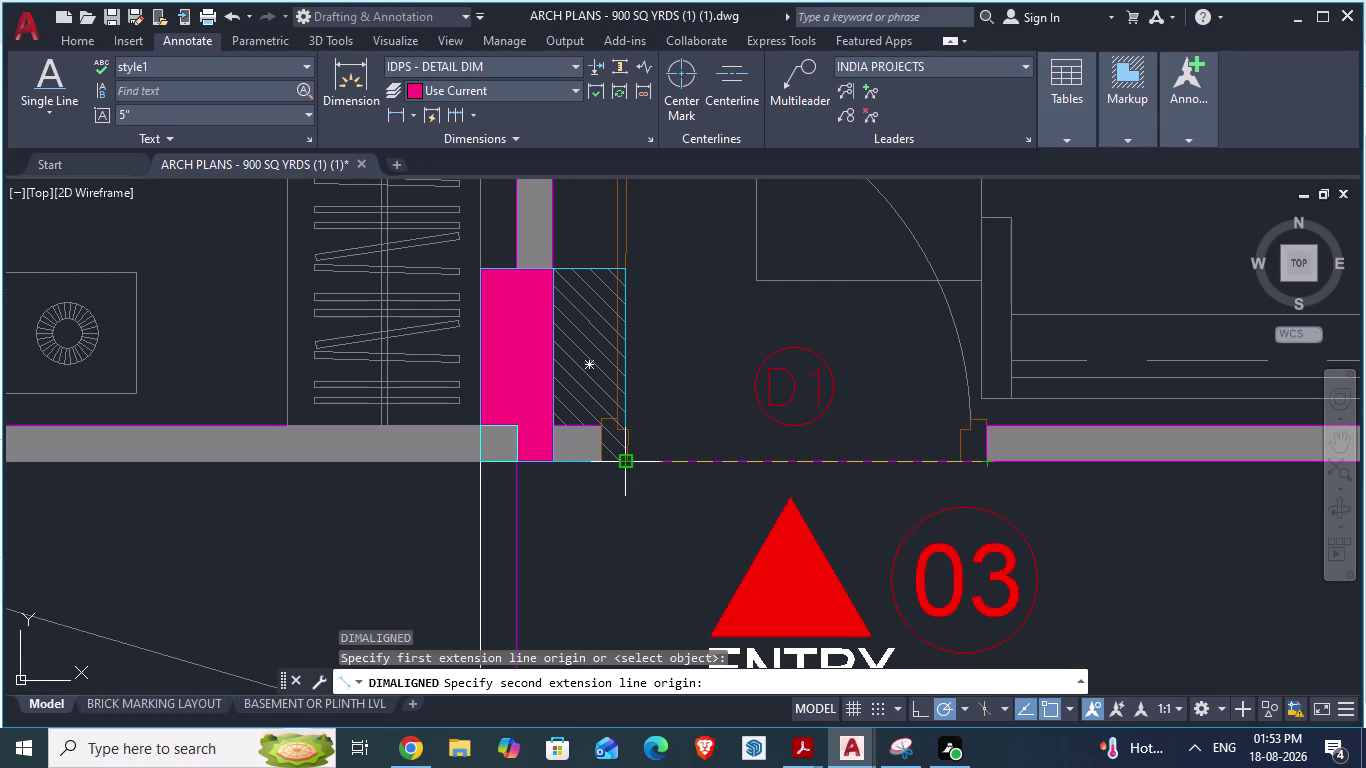
scroll(up, 3)
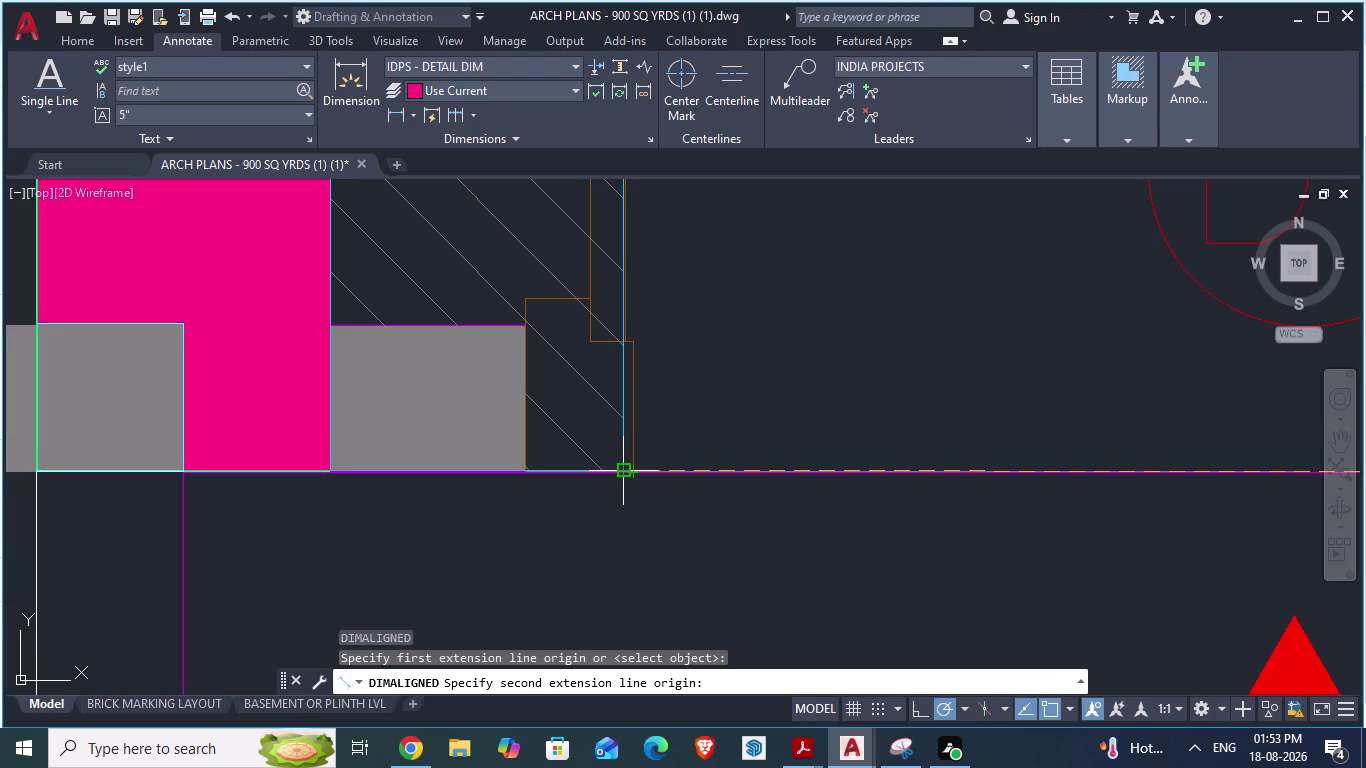
key(alt+Tab)
Zoom to the entry opening, save the ground-floor drawing, and start a line.
scroll(down, 3)
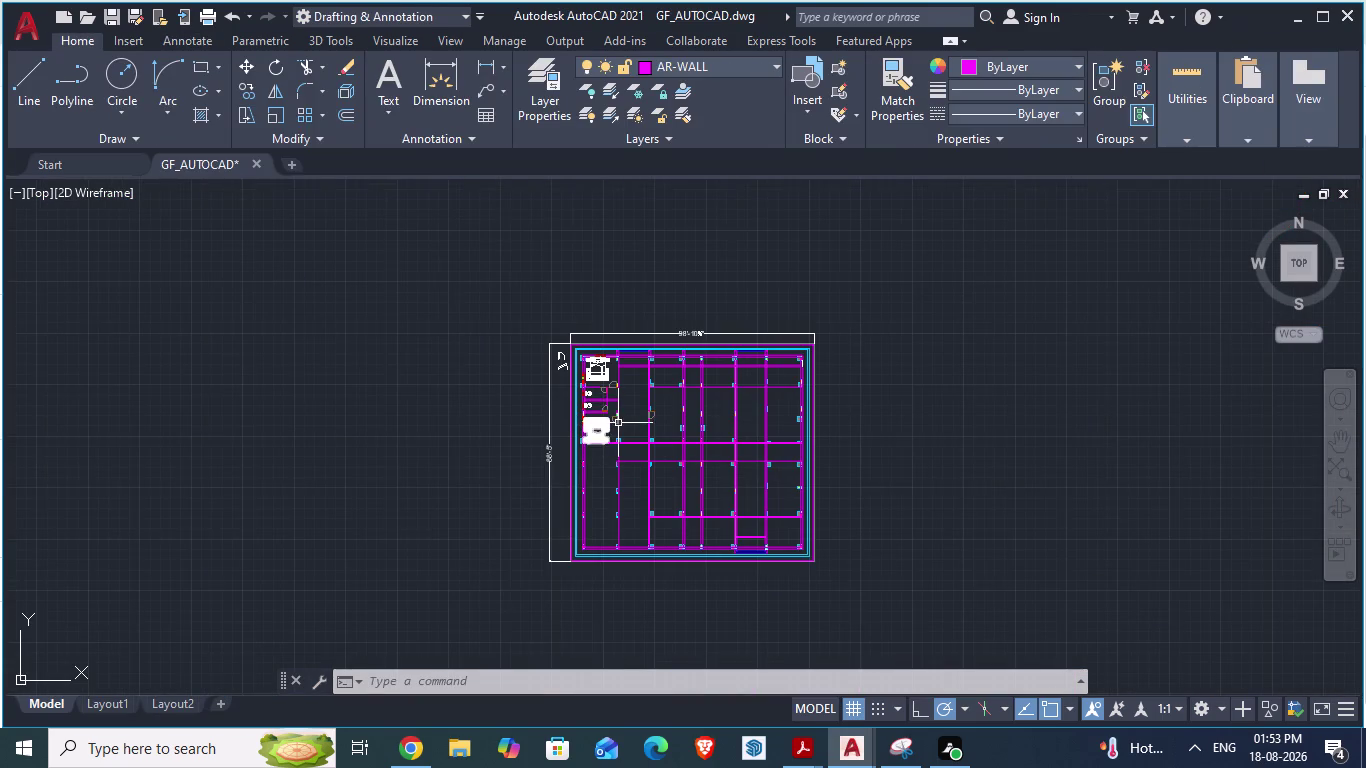
scroll(up, 3)
scroll(up, 3)
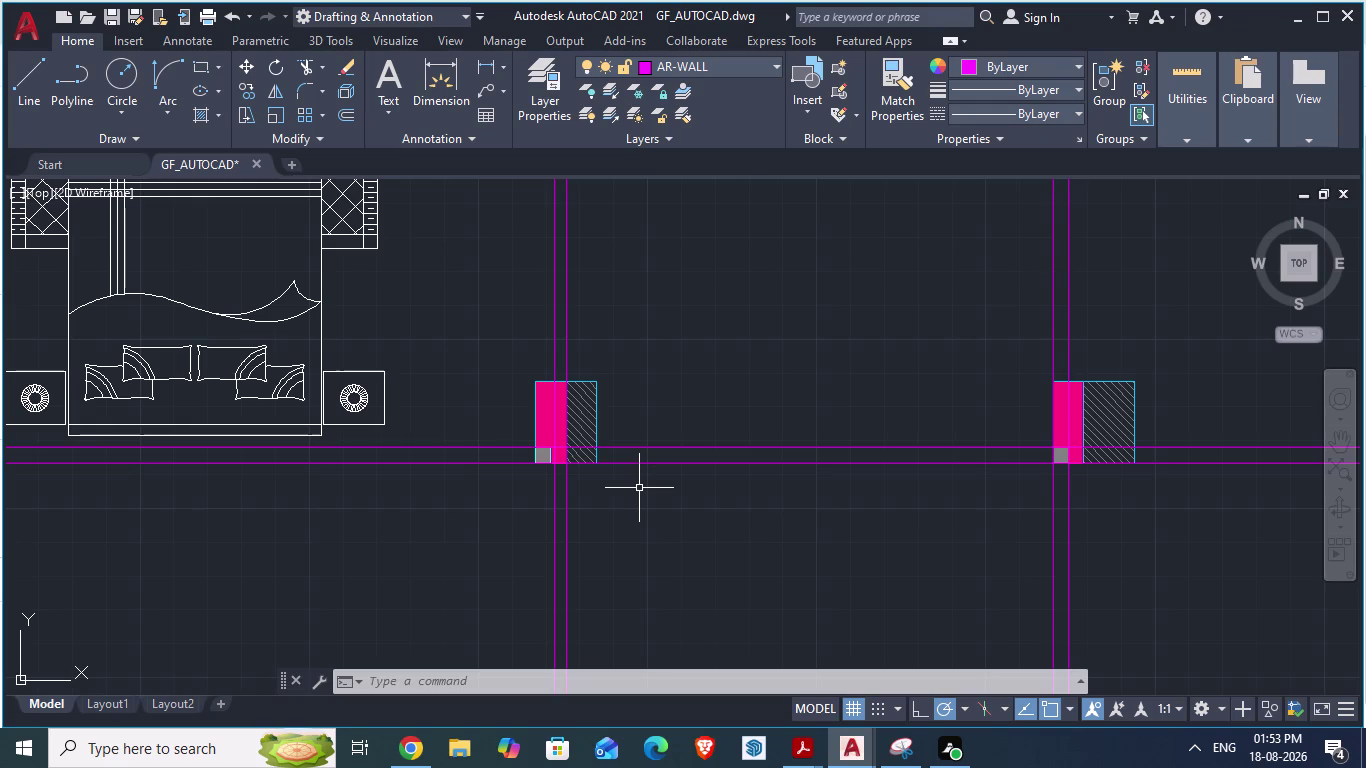
key(space)
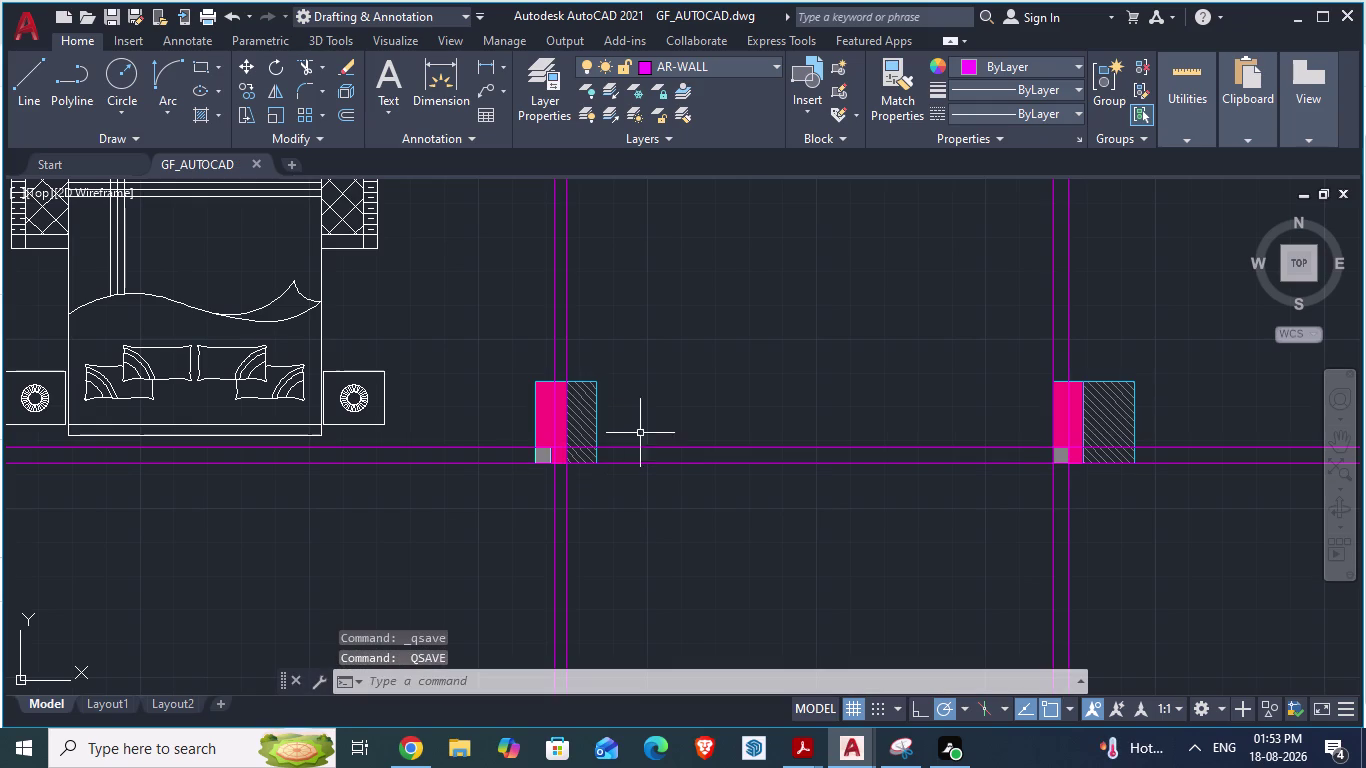
key(Escape)
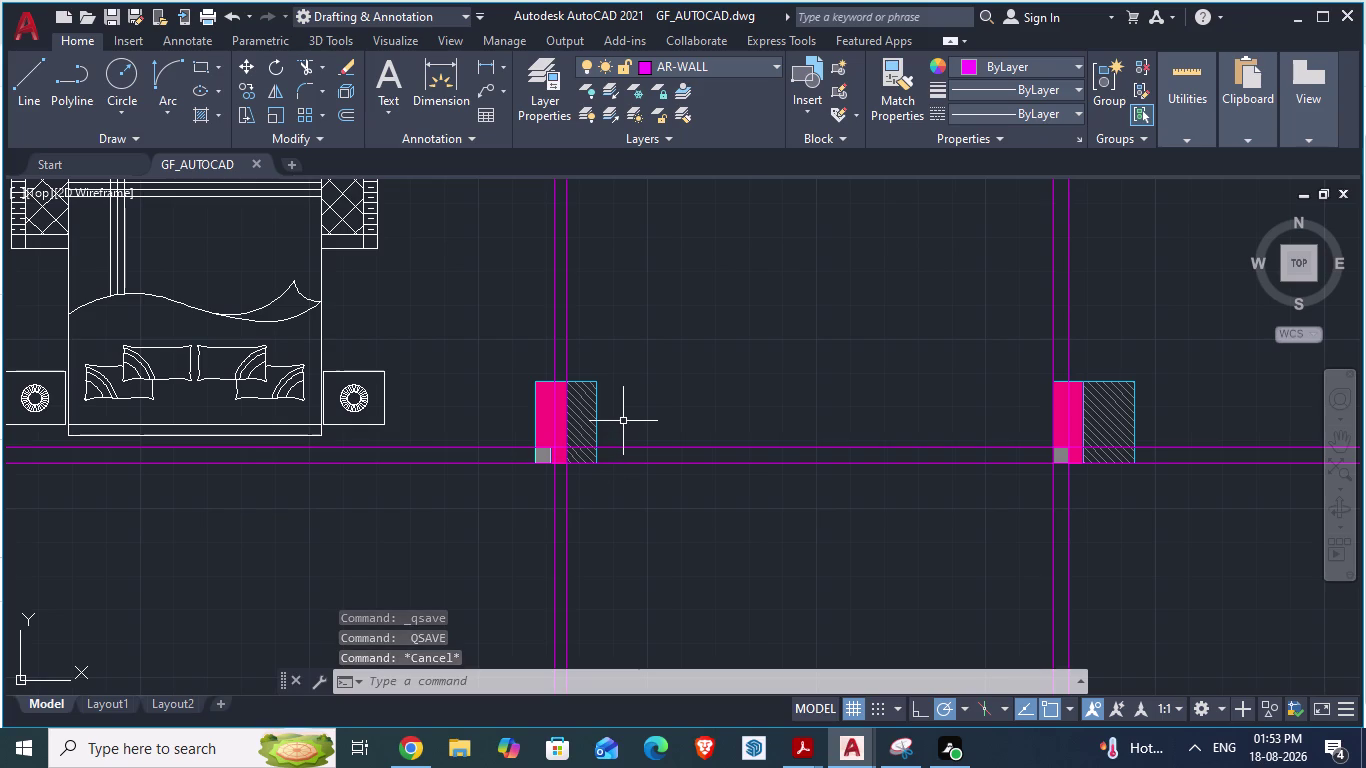
key(l)
key(Return)
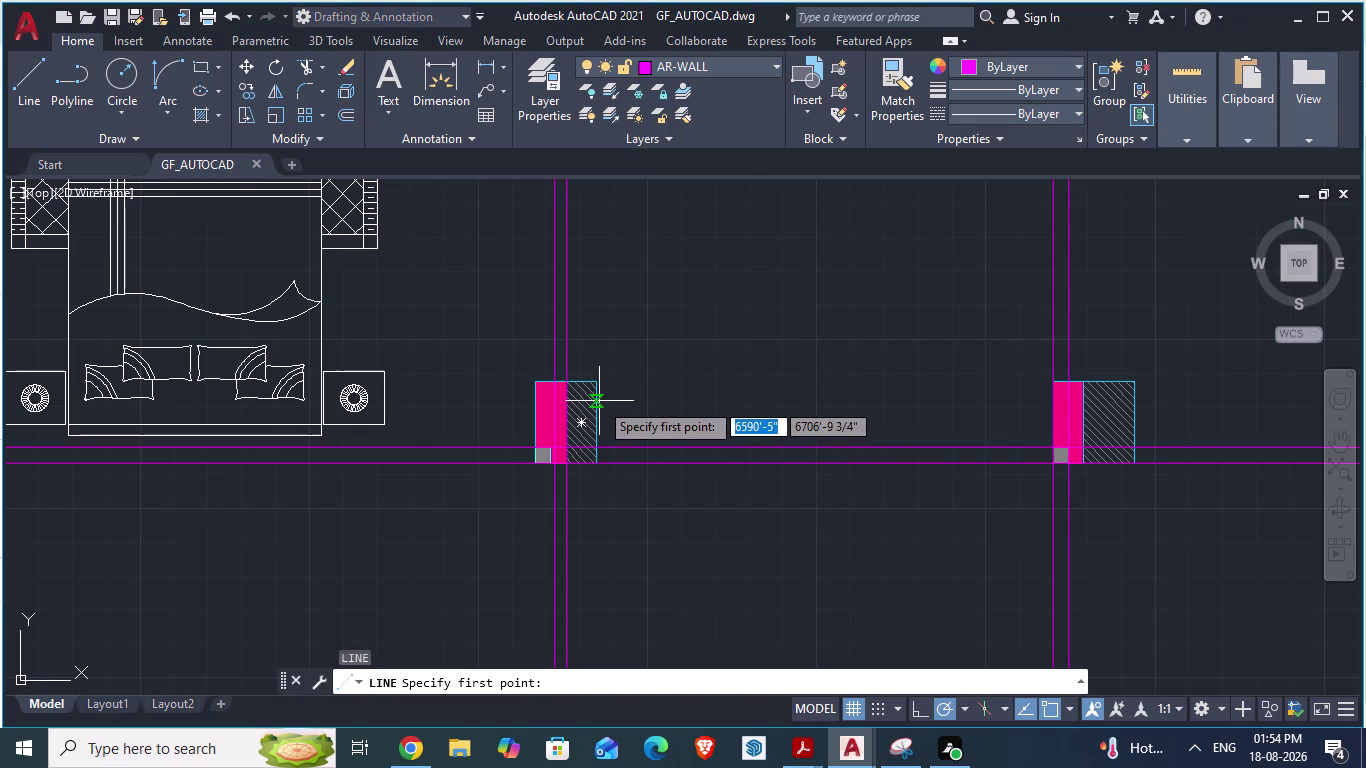
Draw a 3'9" line from the hatched column's inner edge, continuing below the wall line.
click(599, 401)
text(3)
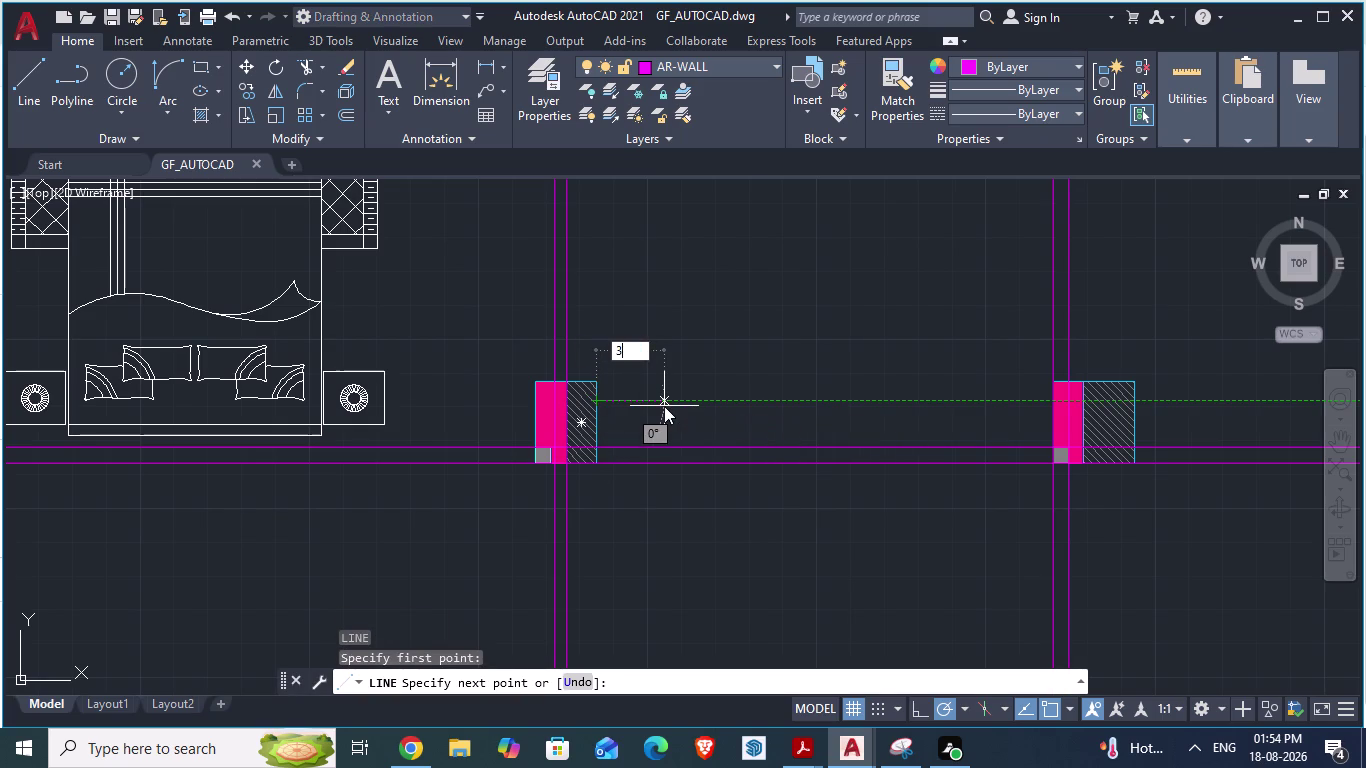
text('9)
key(shift+quotedbl)
key(Return)
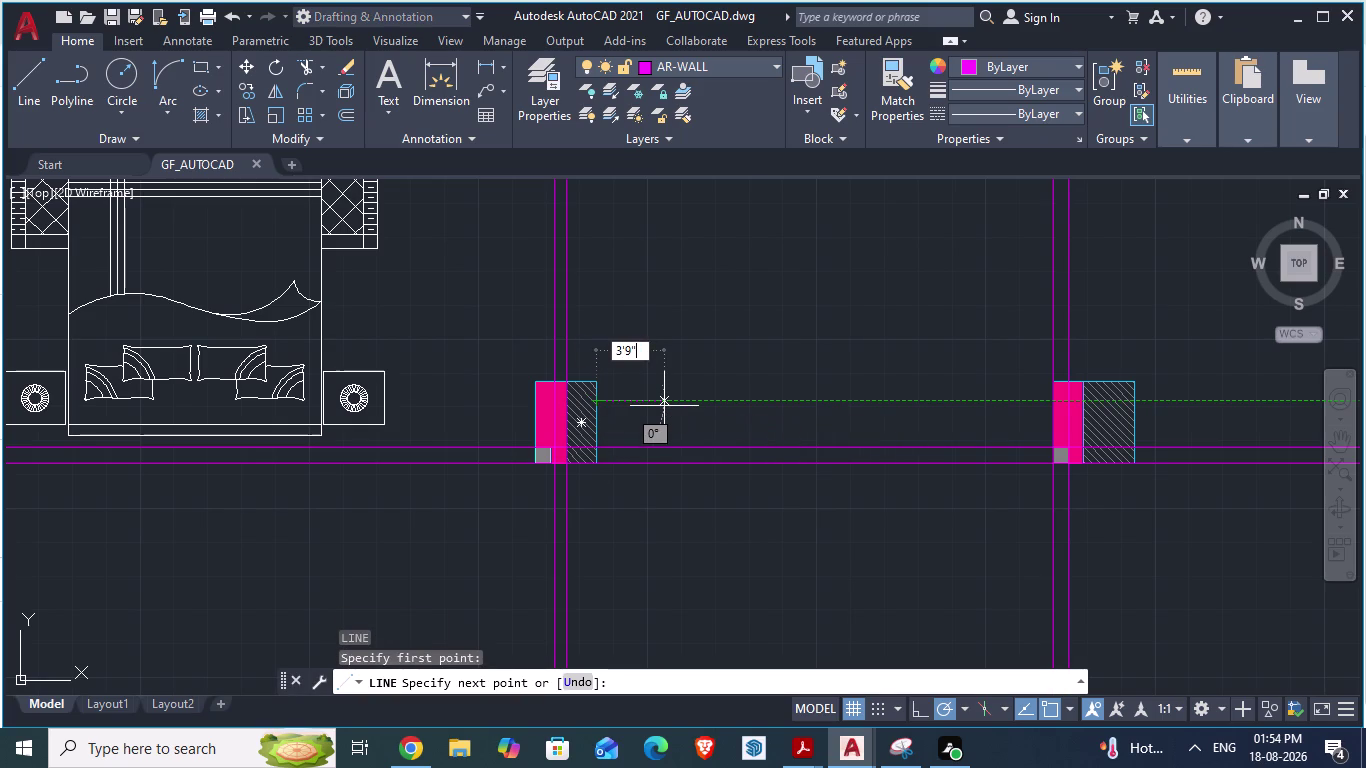
click(750, 483)
key(Return)
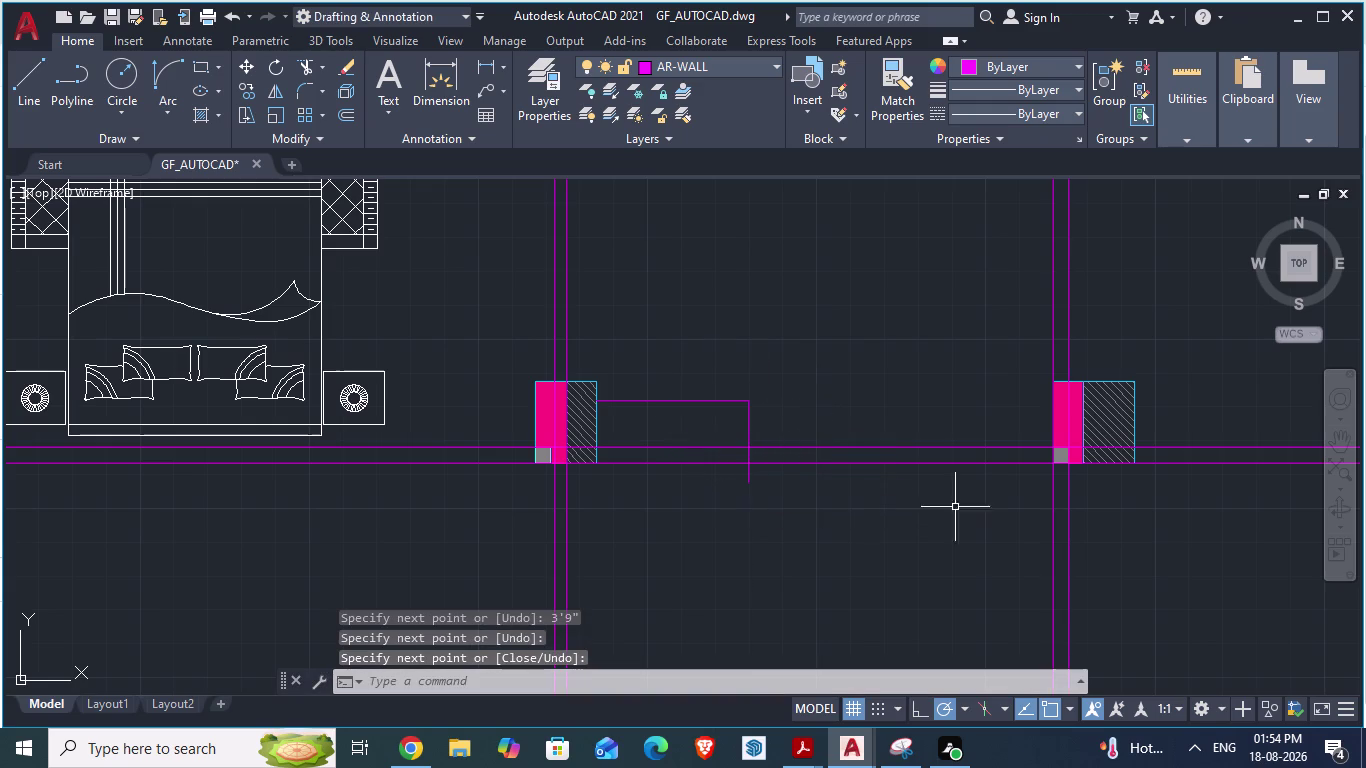
Trim two line segments inside the door opening, then switch to the reference plan.
text(tr)
key(Return)
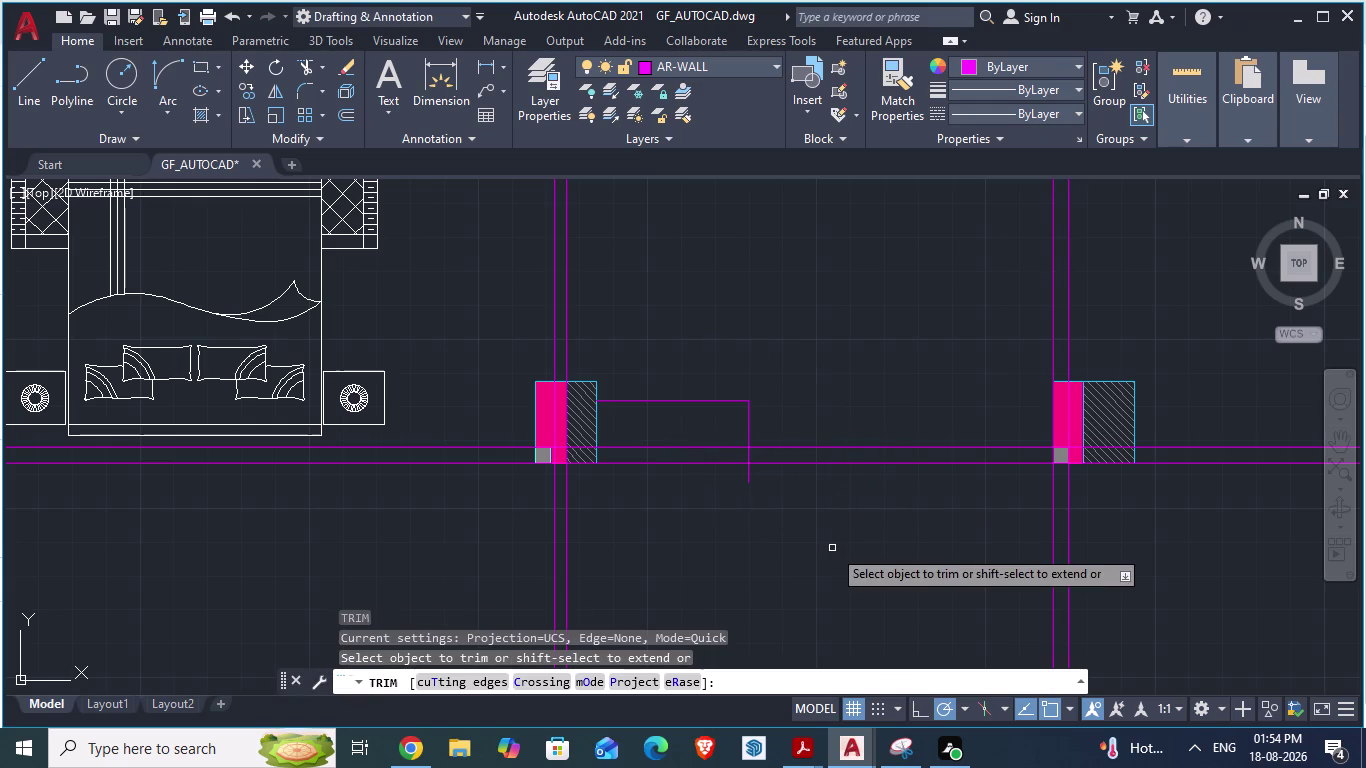
click(637, 449)
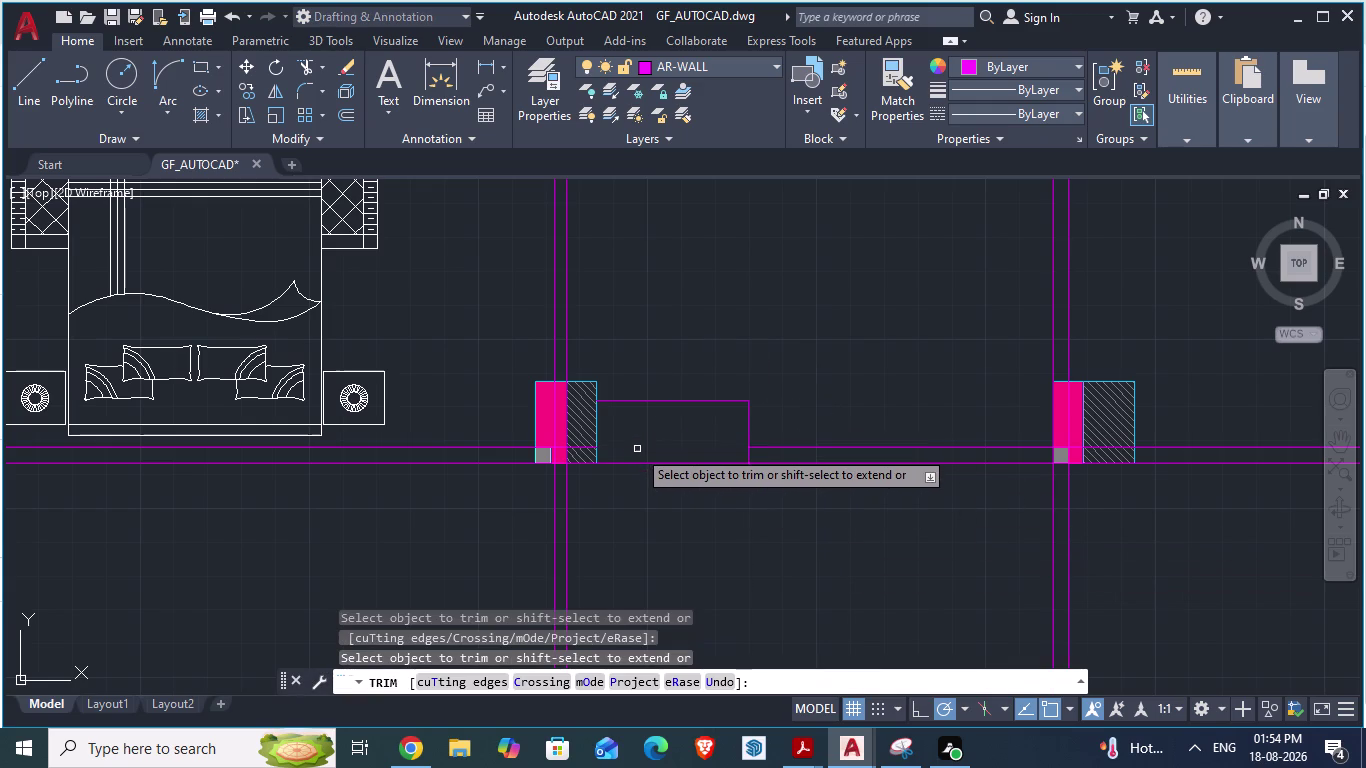
click(640, 463)
key(ctrl+s)
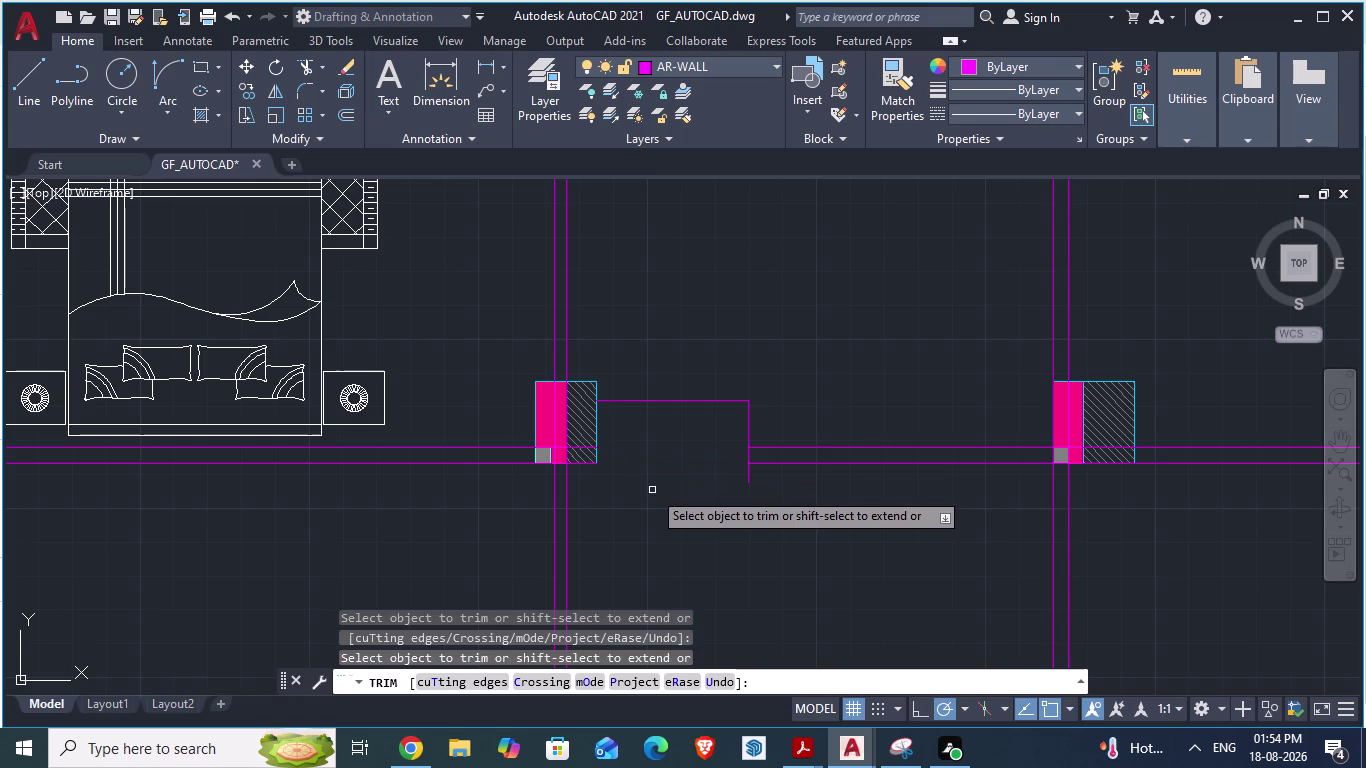
key(alt+Tab)
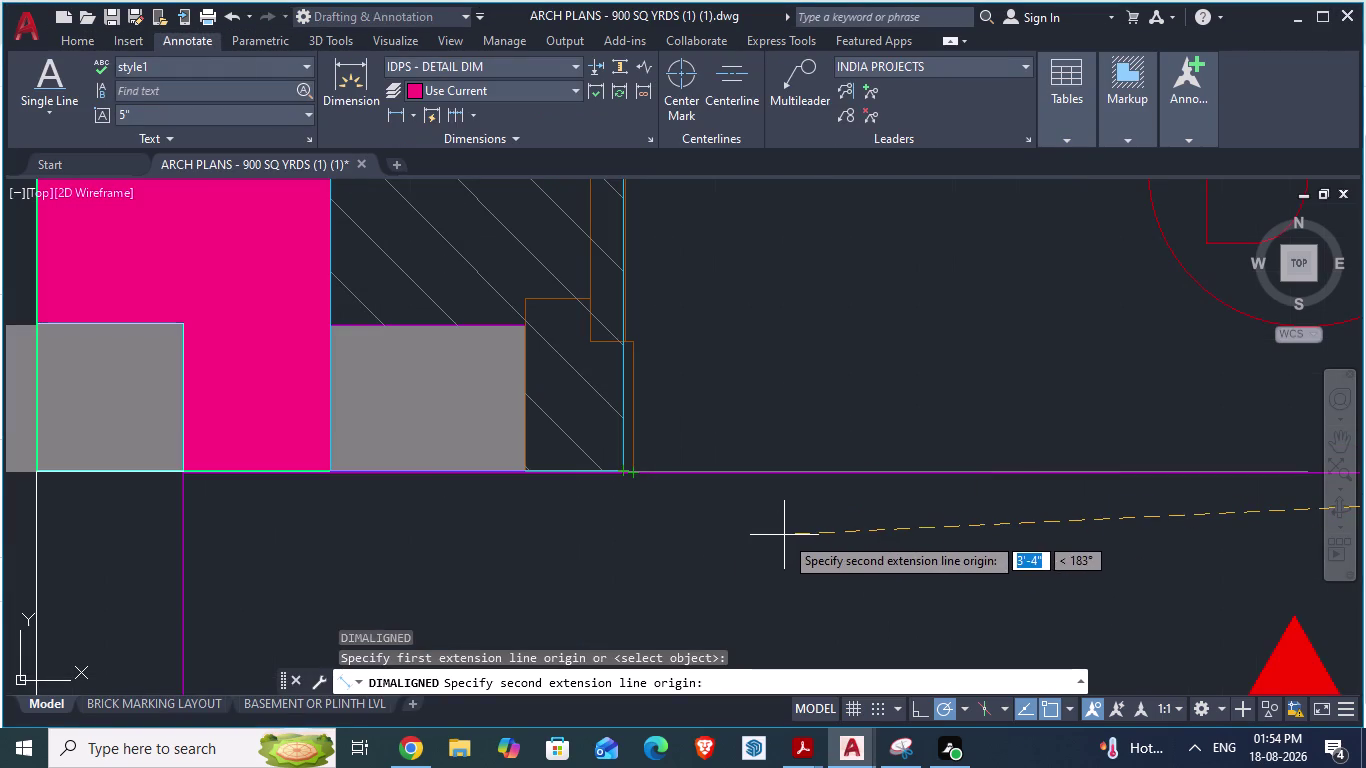
Cancel the reference-plan aligned dimension, zoom around the ENTRY door, and return to GF_AUTOCAD.
key(Escape)
scroll(down, 3)
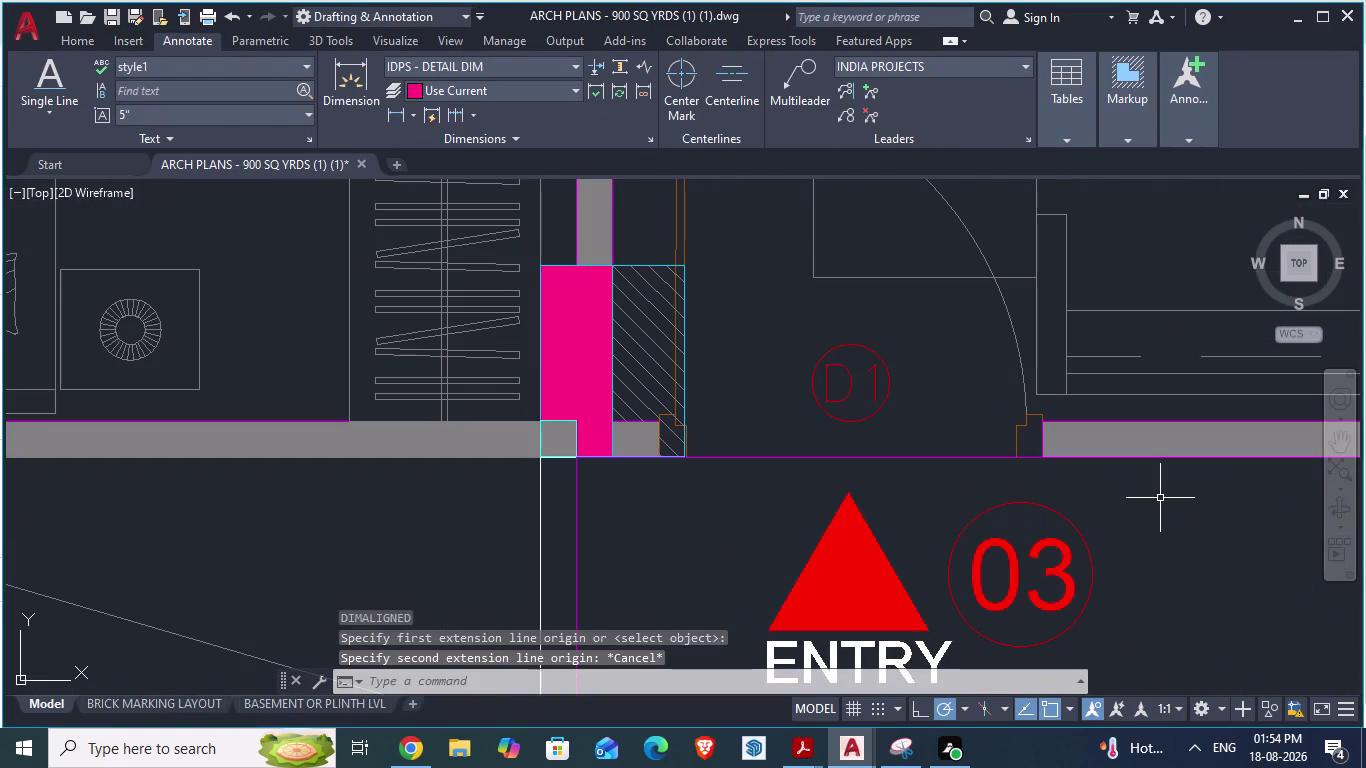
scroll(up, 3)
scroll(down, 3)
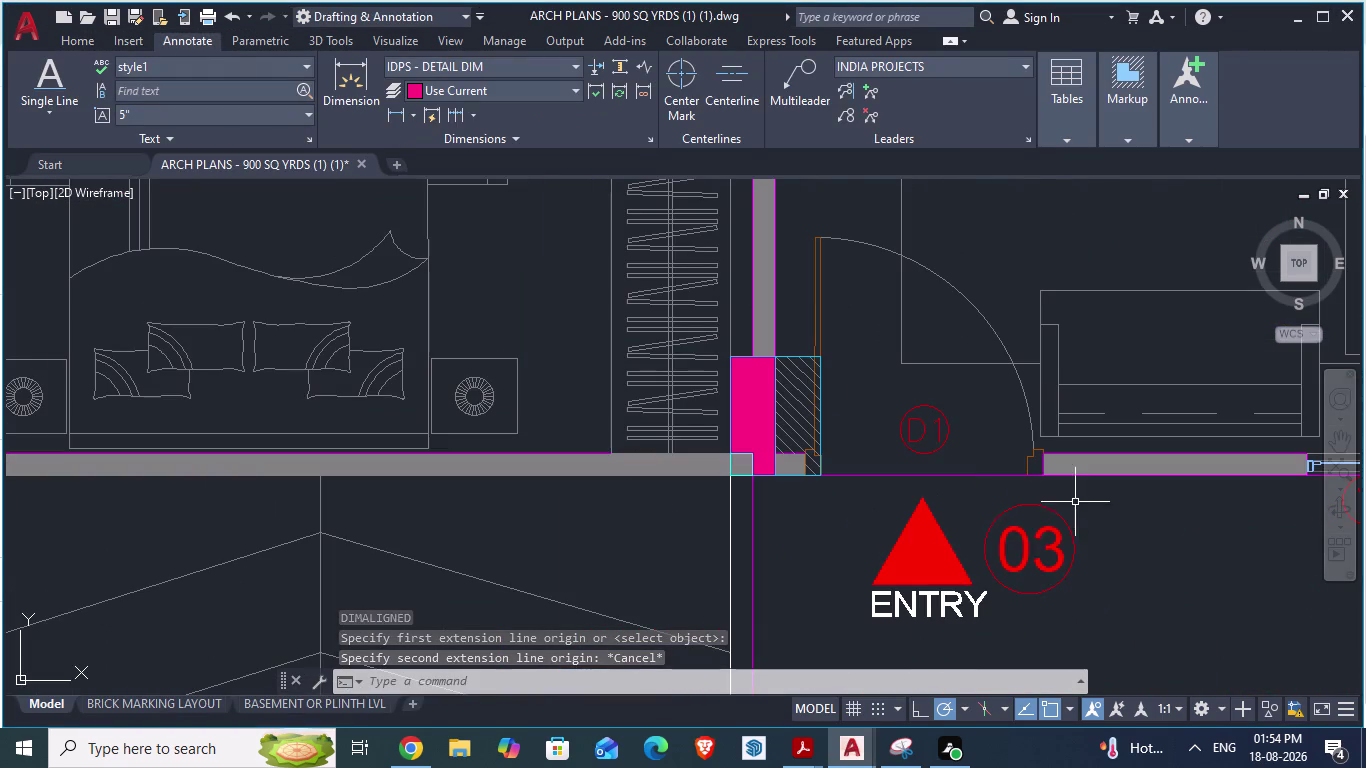
scroll(down, 3)
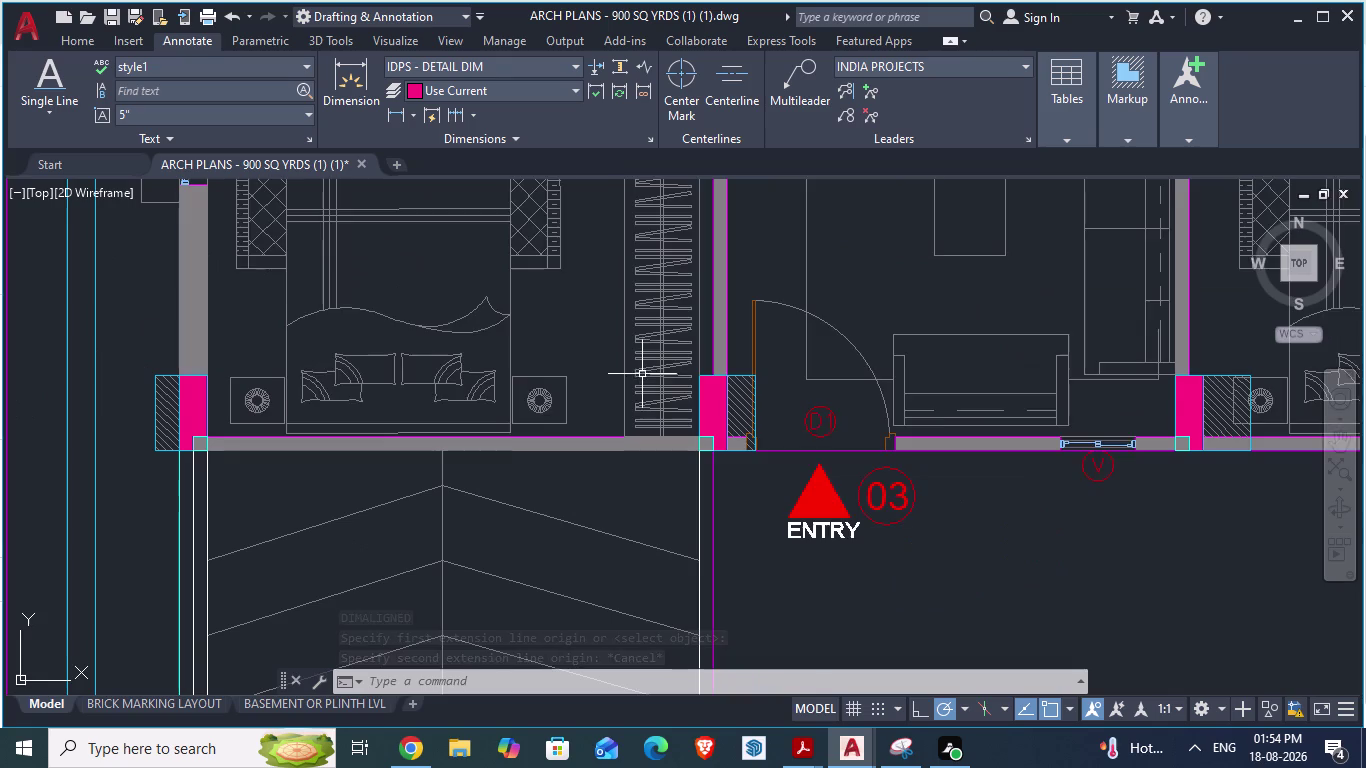
scroll(down, 3)
scroll(up, 3)
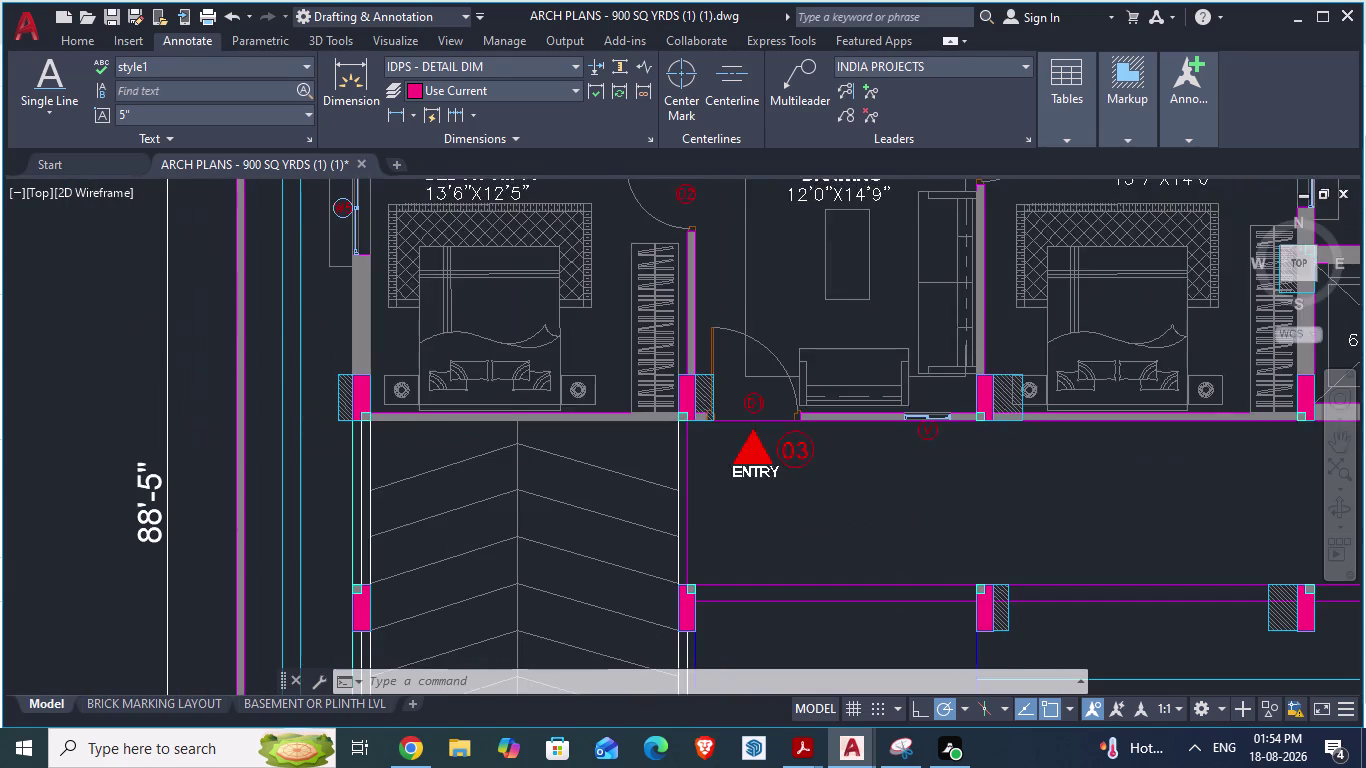
scroll(down, 3)
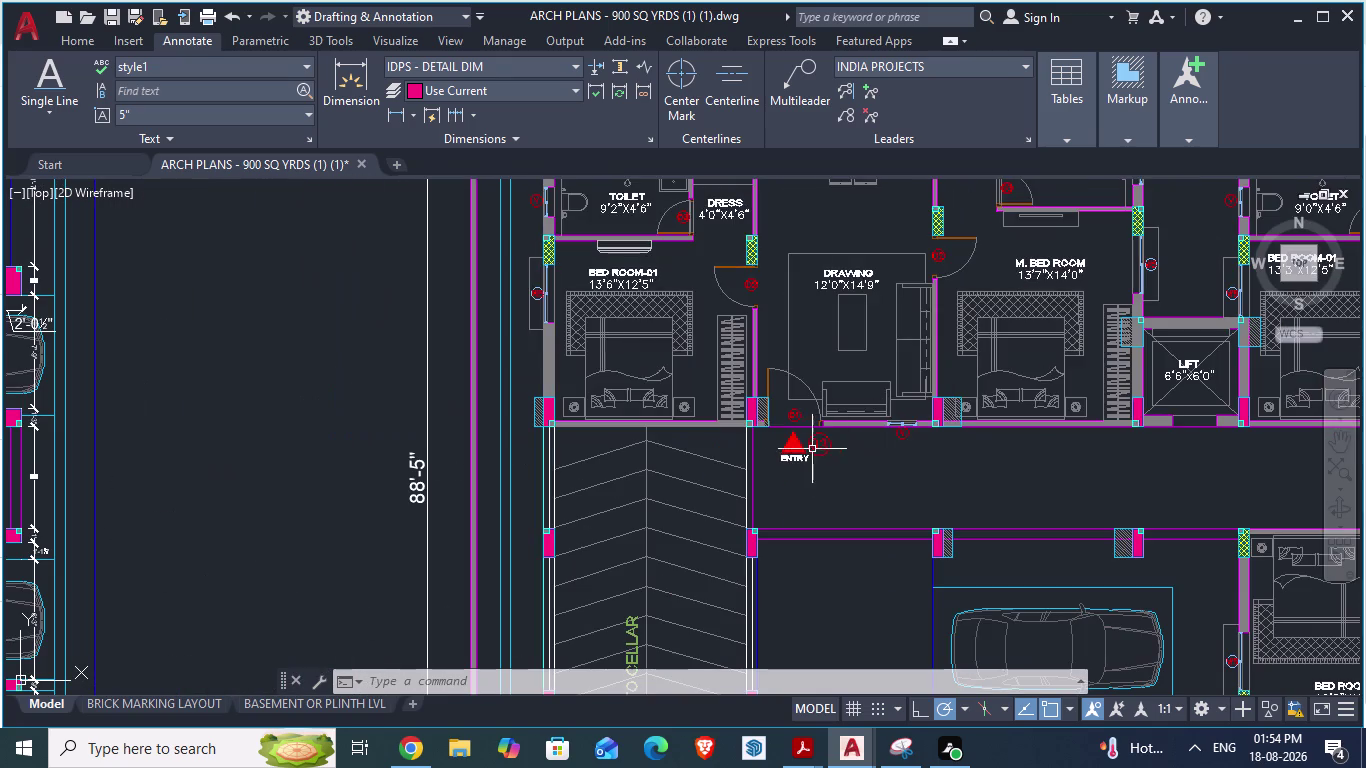
scroll(up, 3)
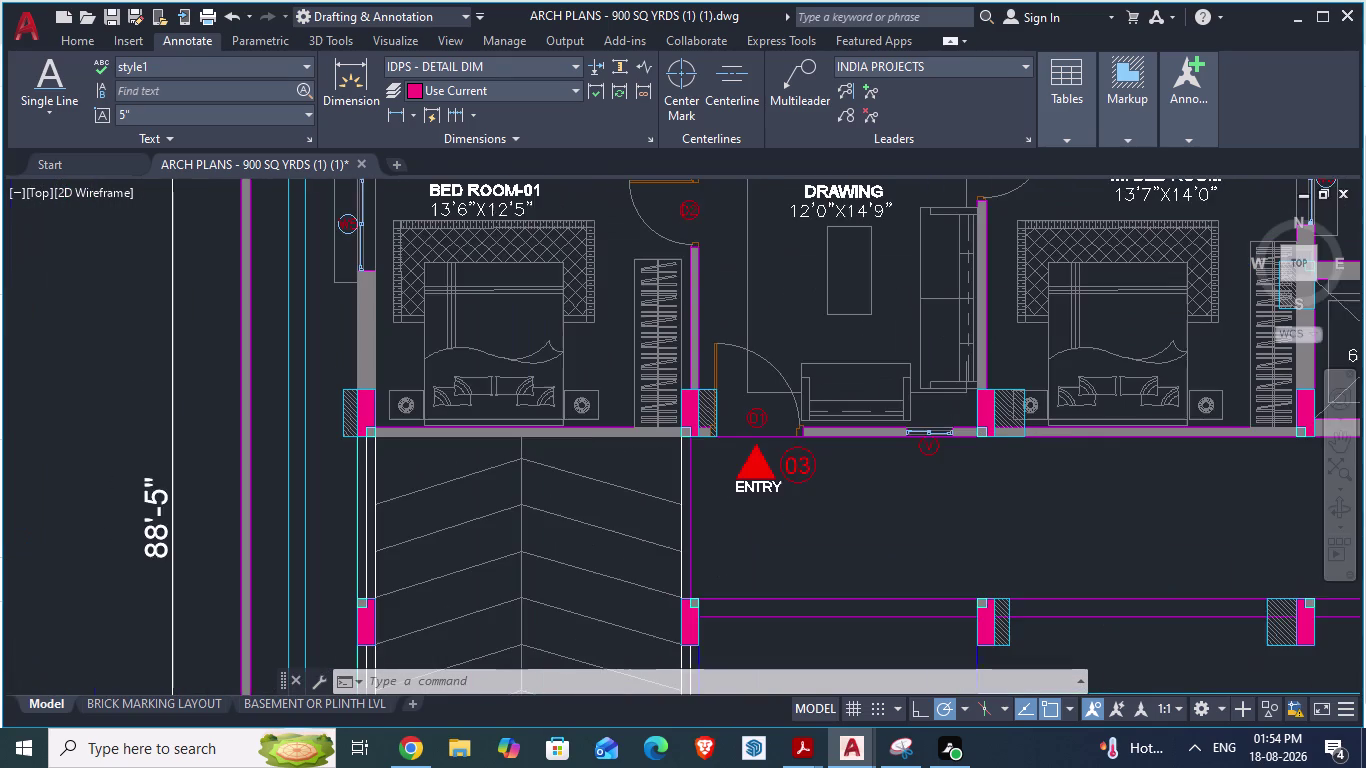
key(alt+Tab)
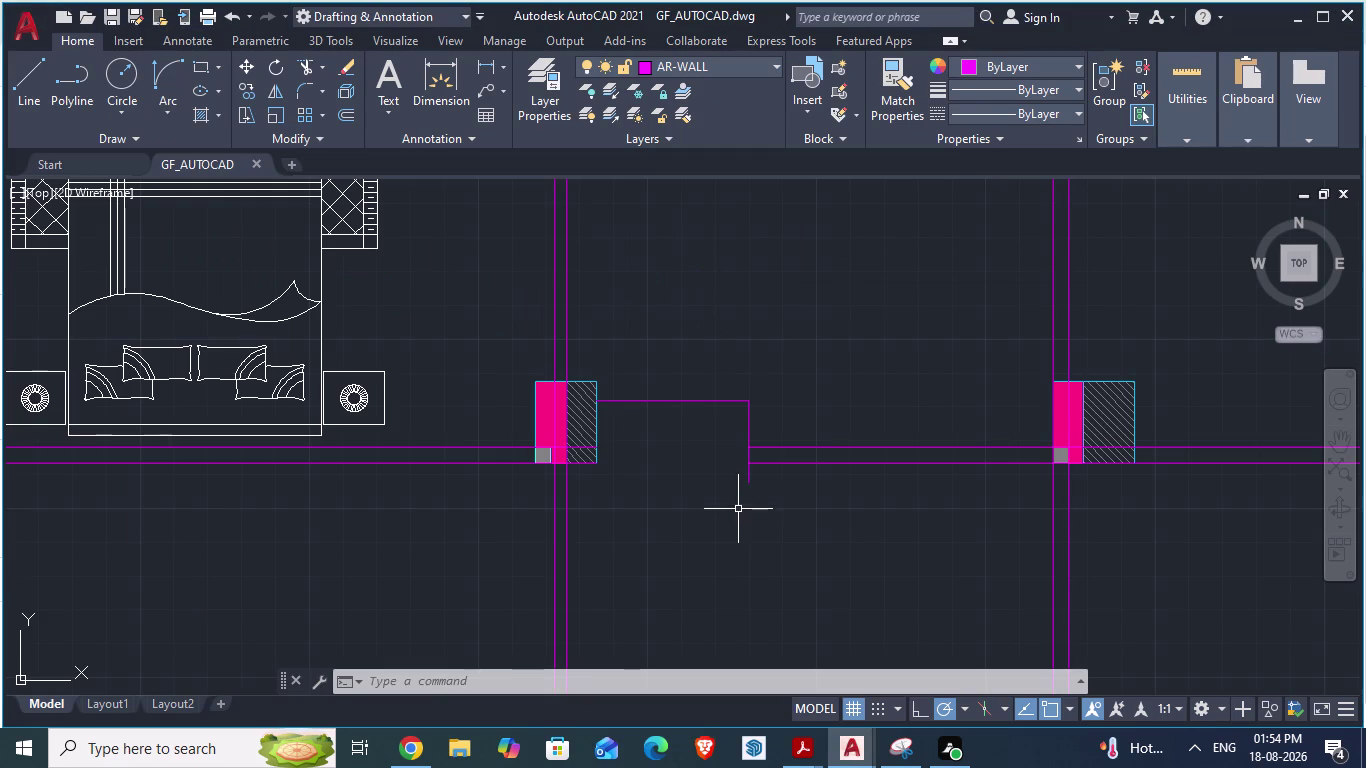
Erase the vertical line at the opening's right edge and another leftover line.
scroll(up, 3)
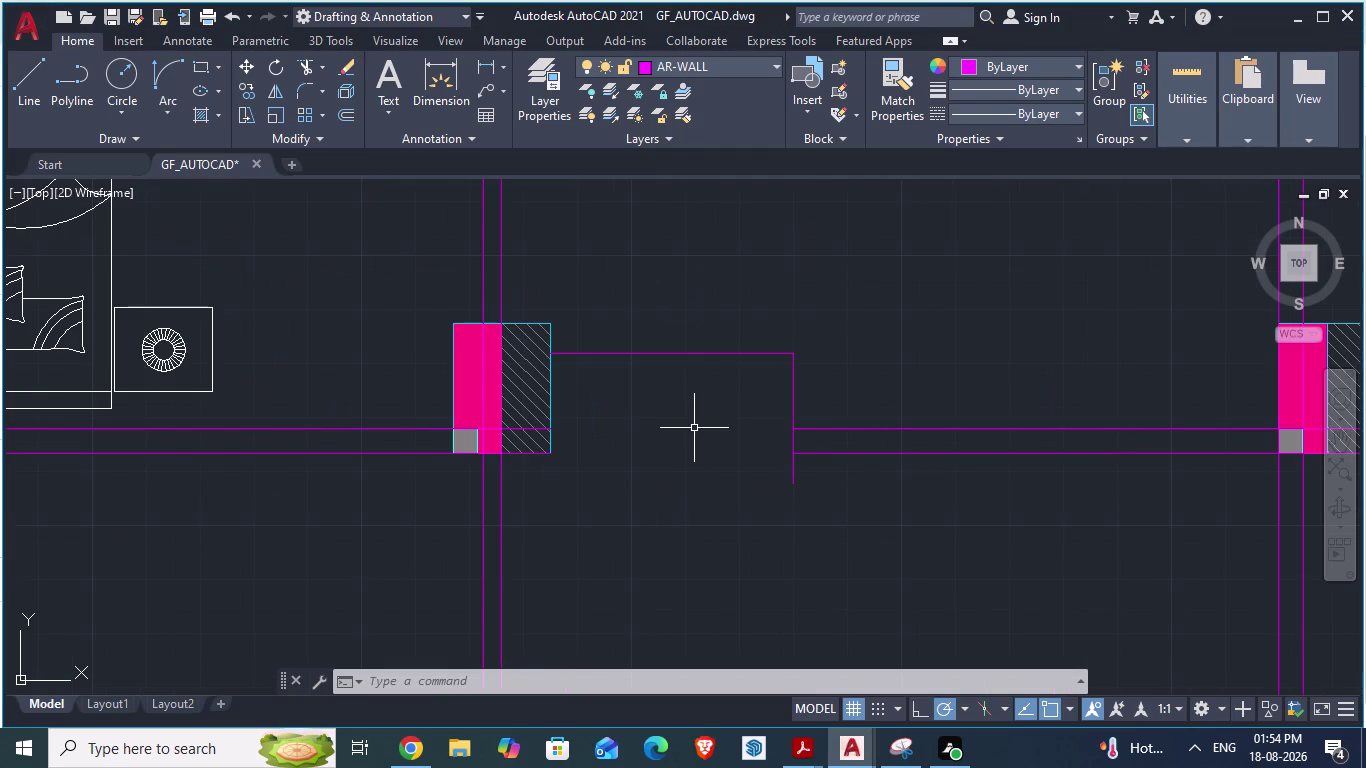
click(795, 477)
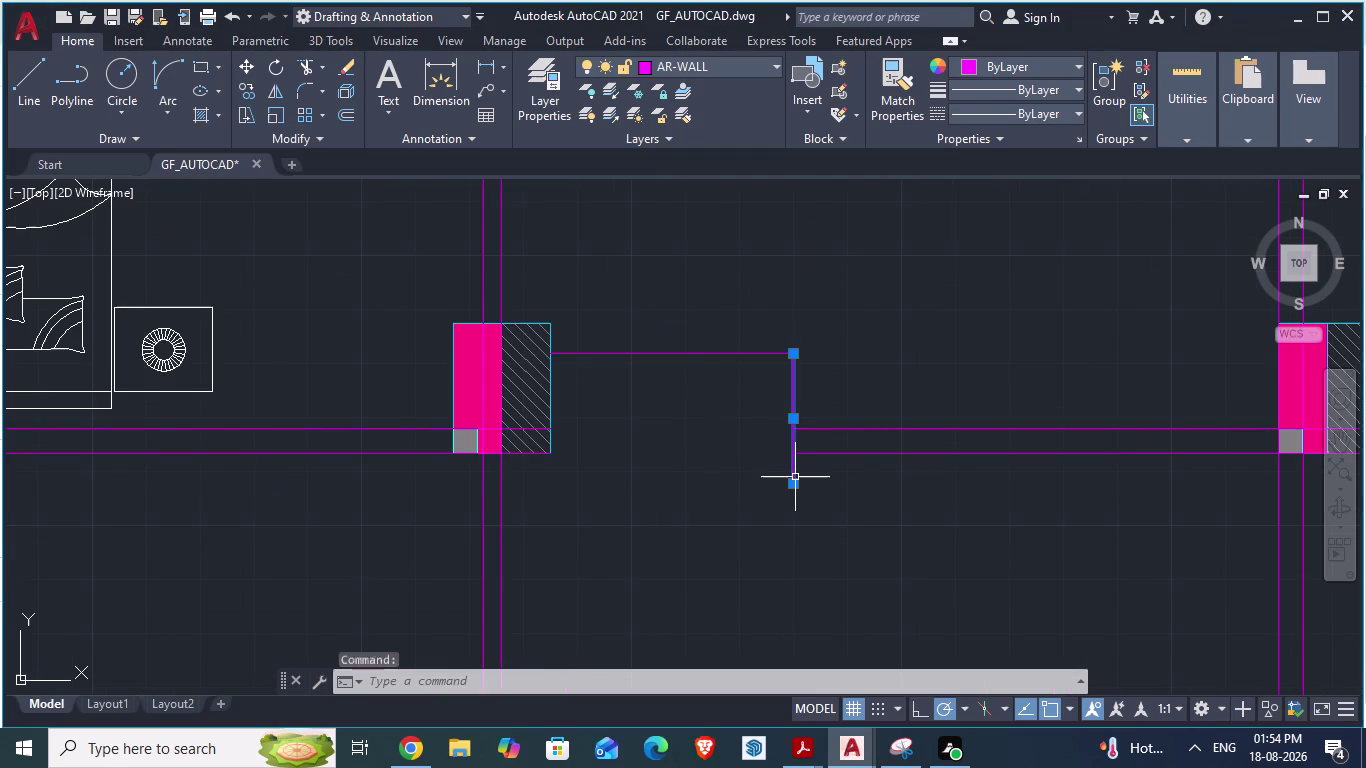
key(Delete)
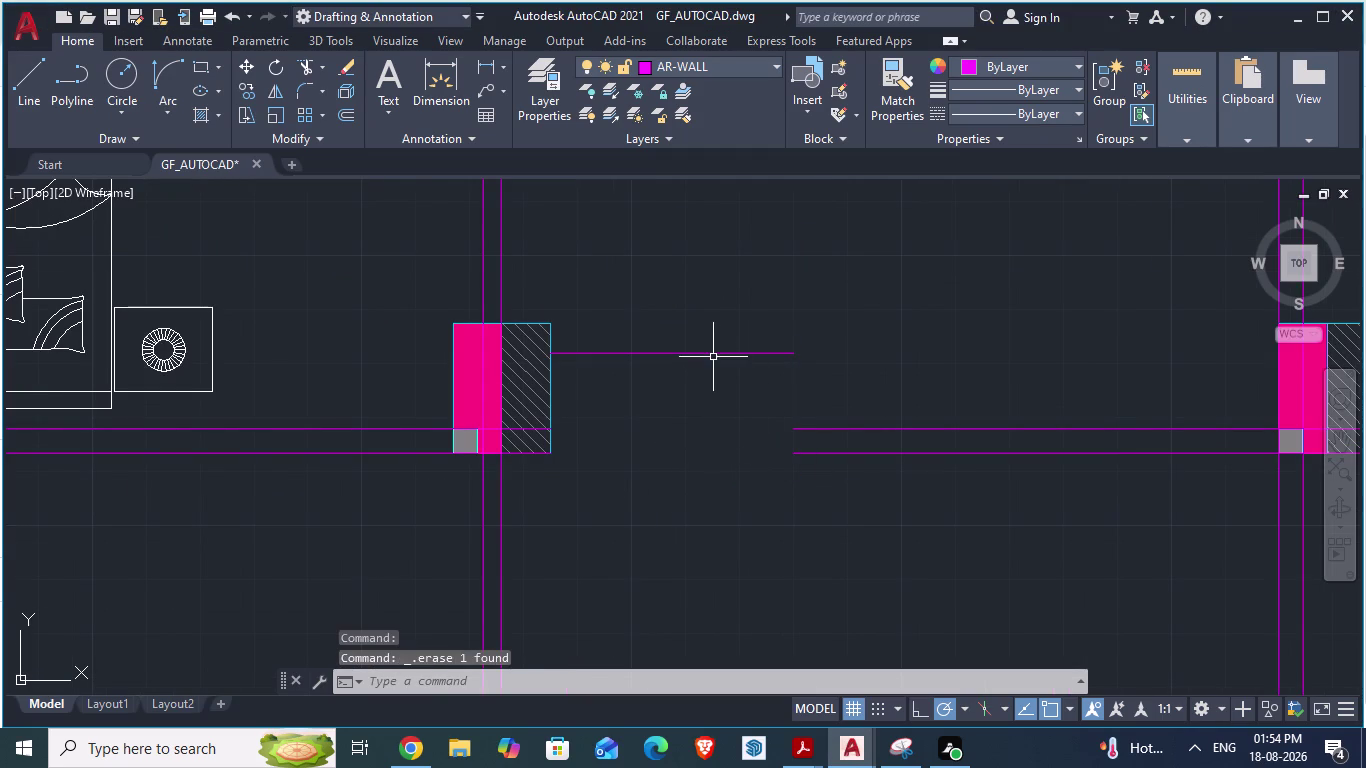
click(708, 354)
key(Delete)
Zoom out and select the door on the right wall for reuse.
scroll(down, 3)
scroll(down, 3)
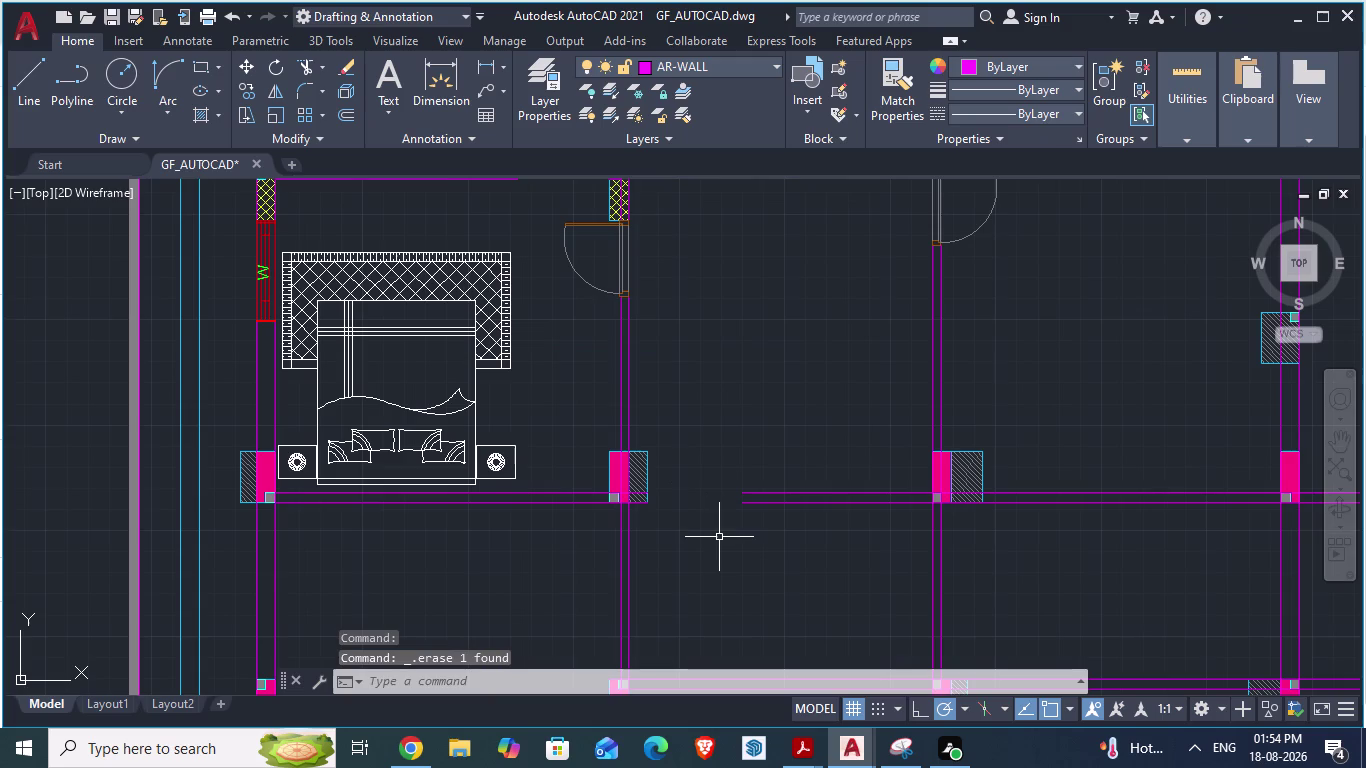
key(alt+Tab)
key(alt+Tab)
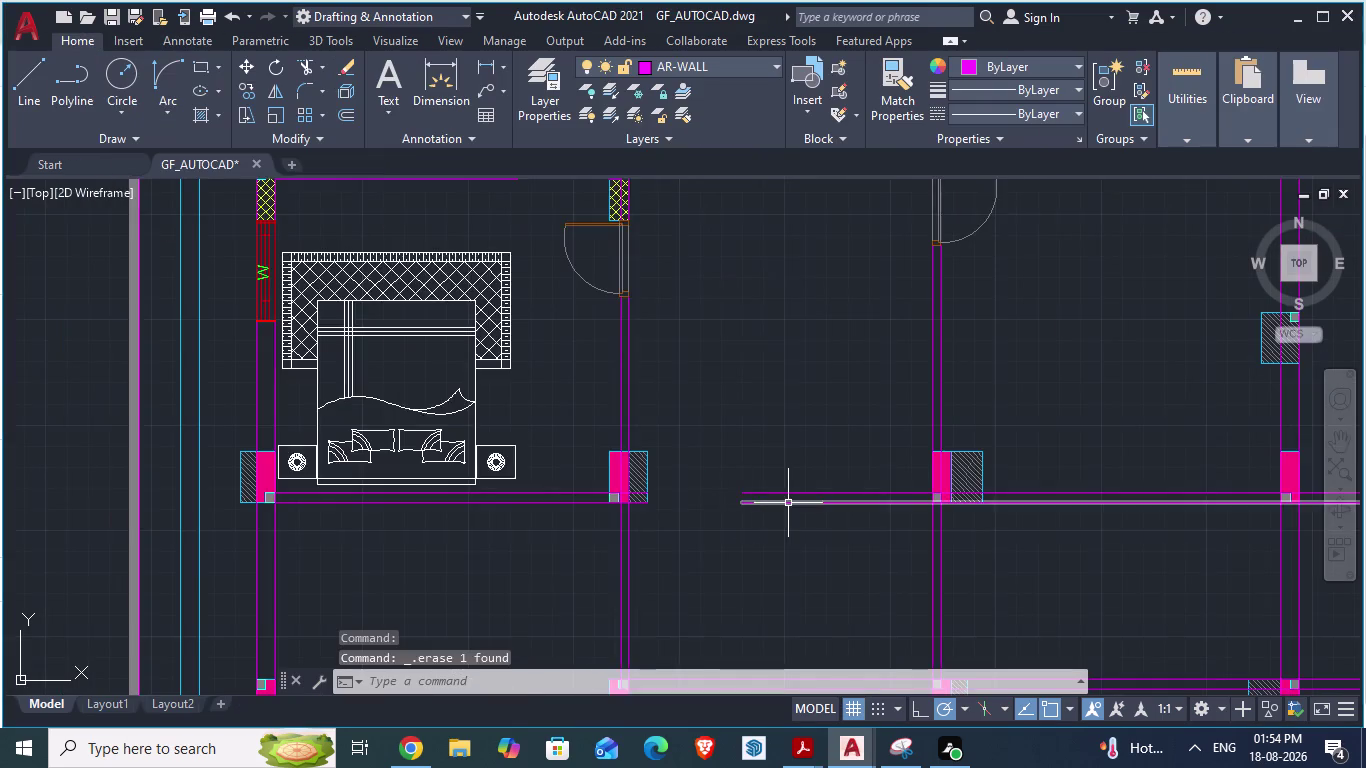
scroll(down, 3)
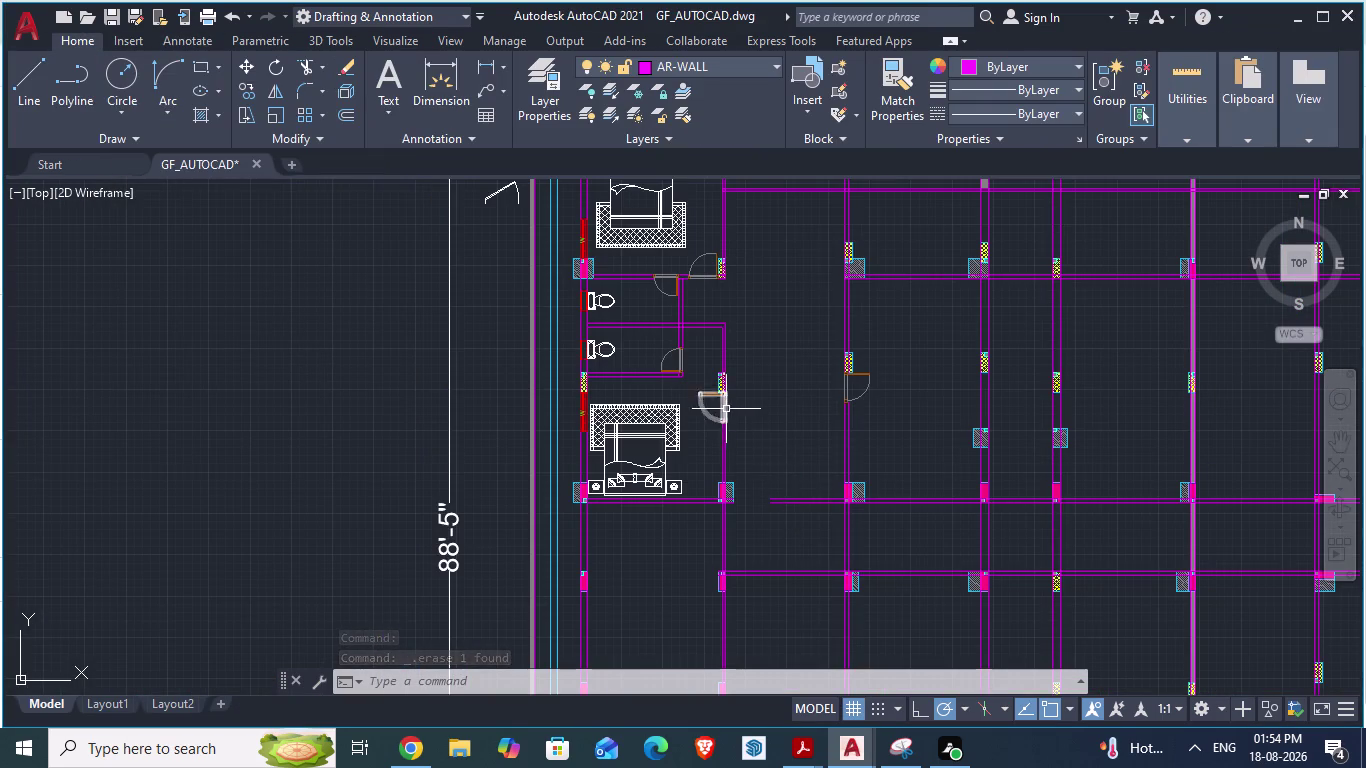
scroll(down, 3)
scroll(up, 3)
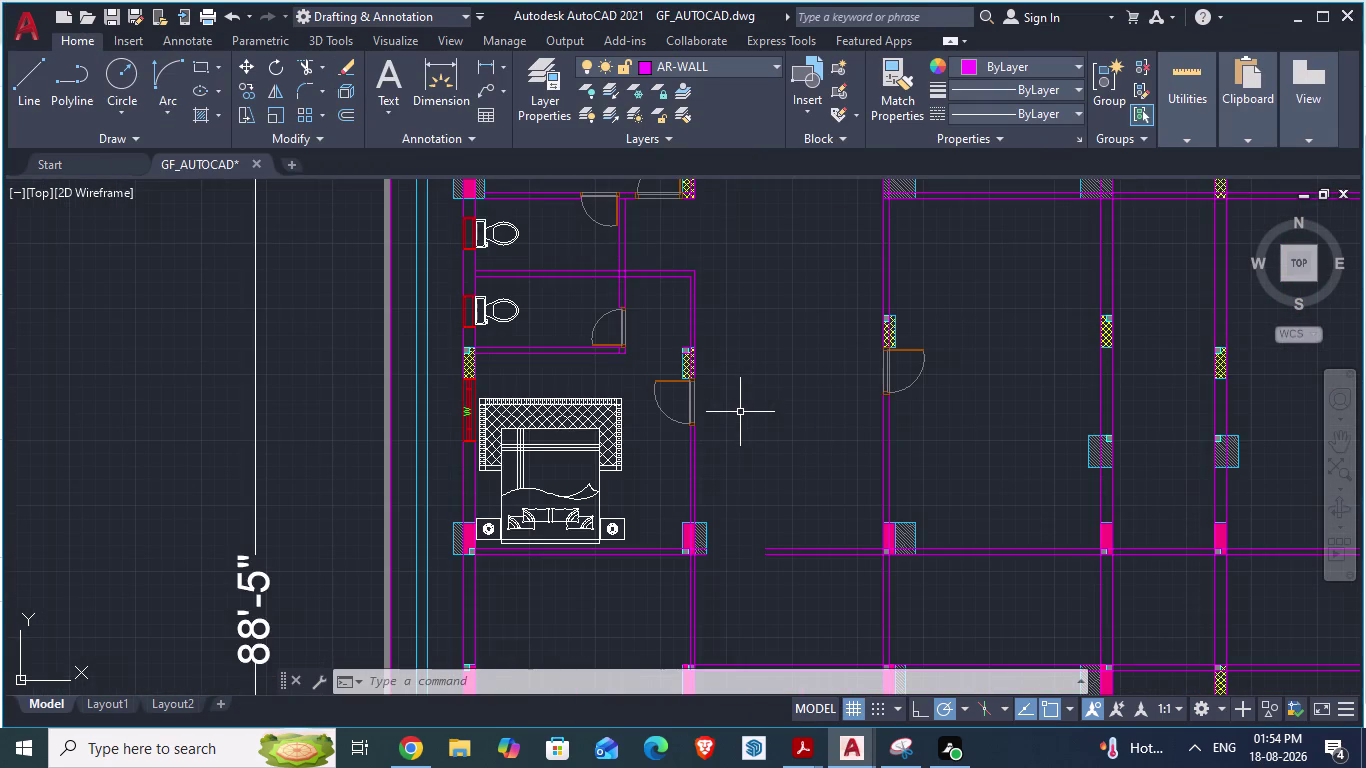
scroll(up, 3)
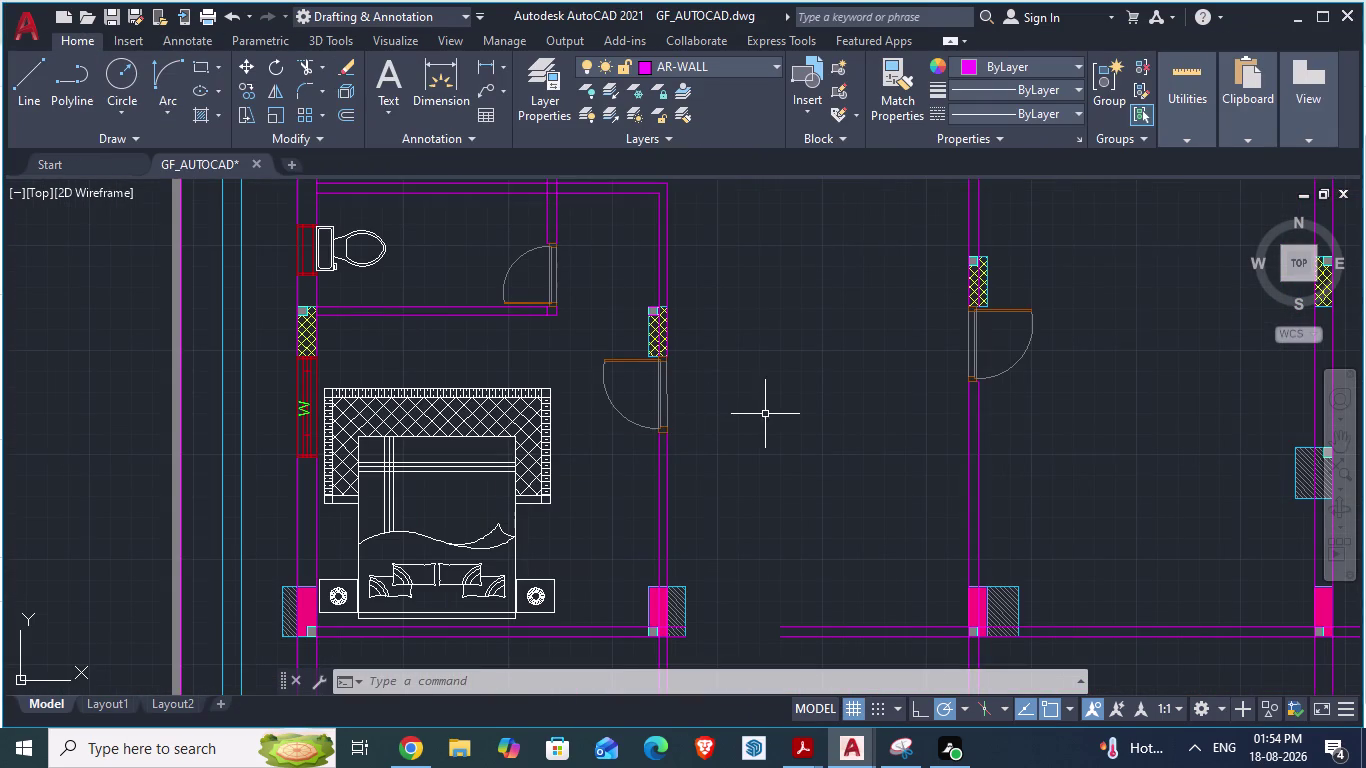
click(1007, 367)
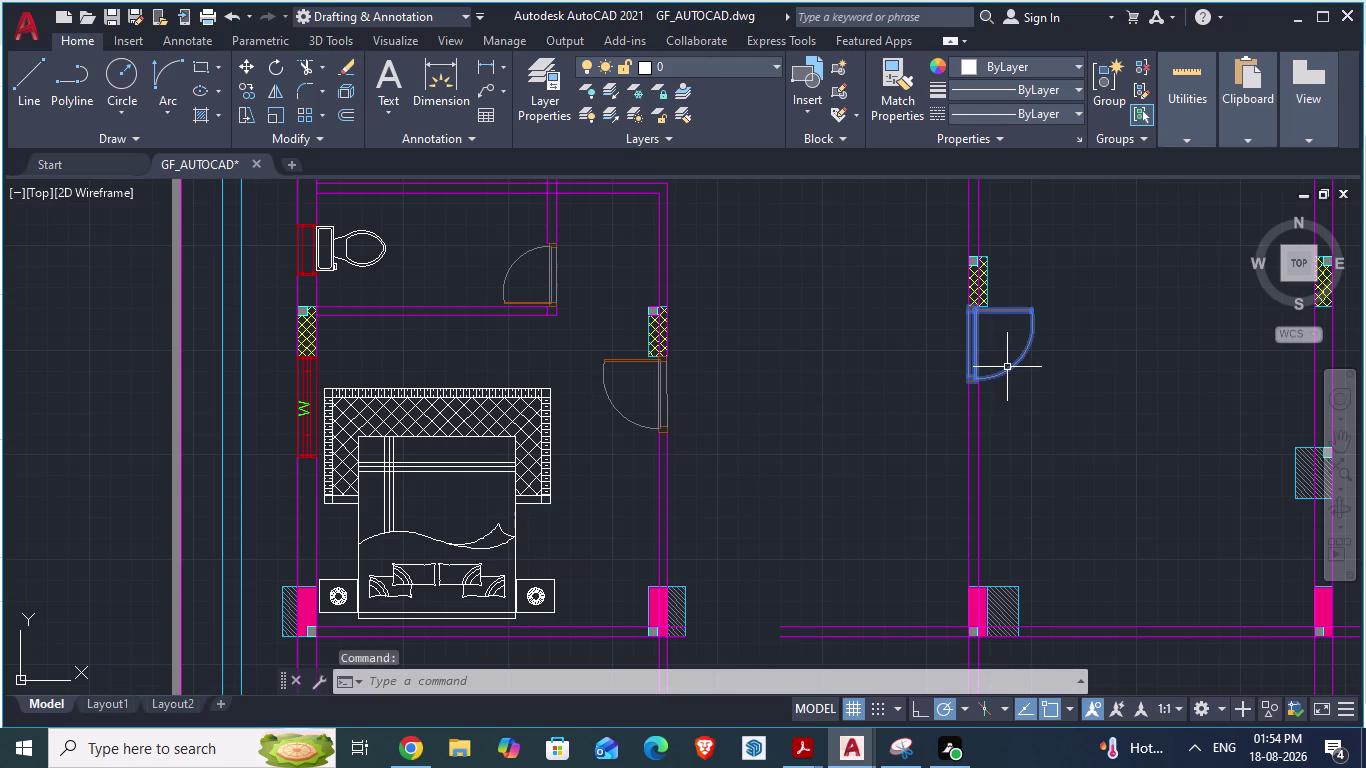
Copy the right-wall door and paste it beside the entry opening.
key(ctrl+c)
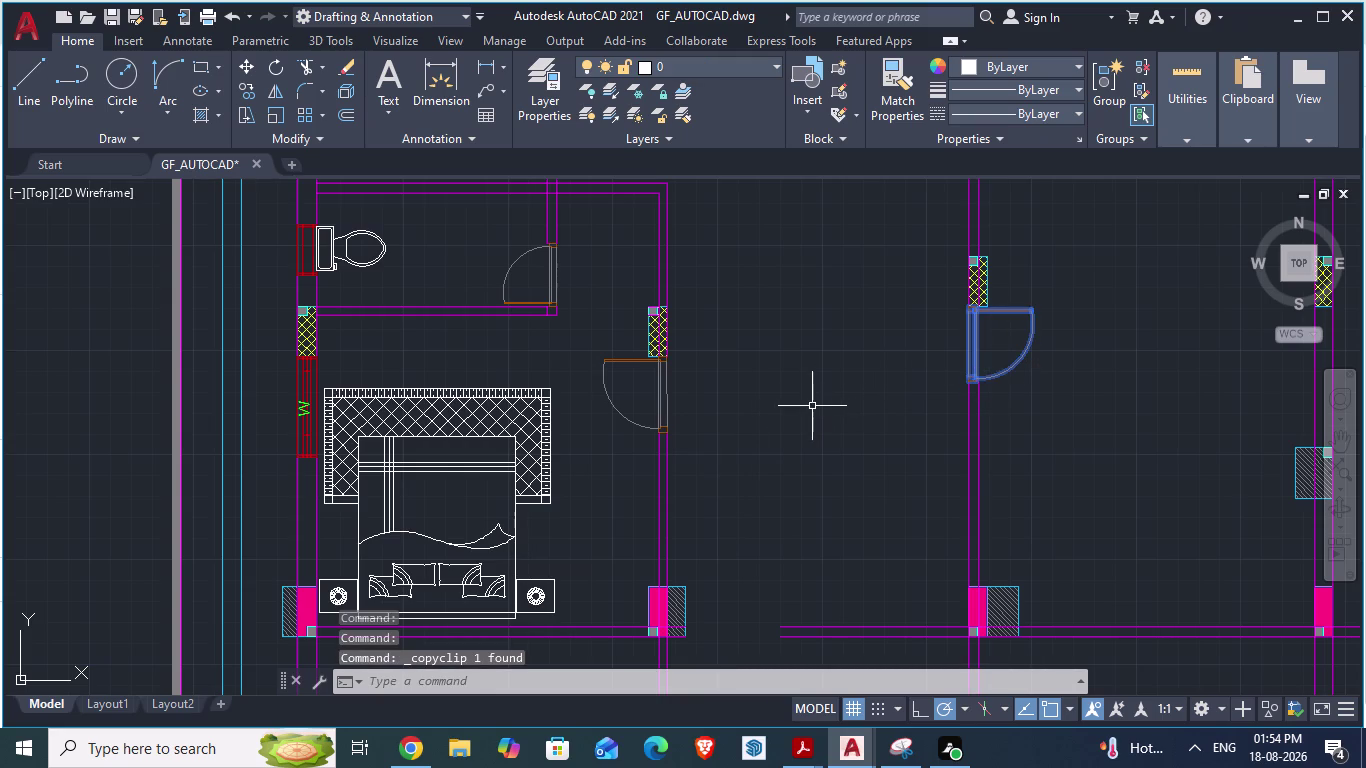
key(ctrl+v)
scroll(up, 3)
scroll(up, 3)
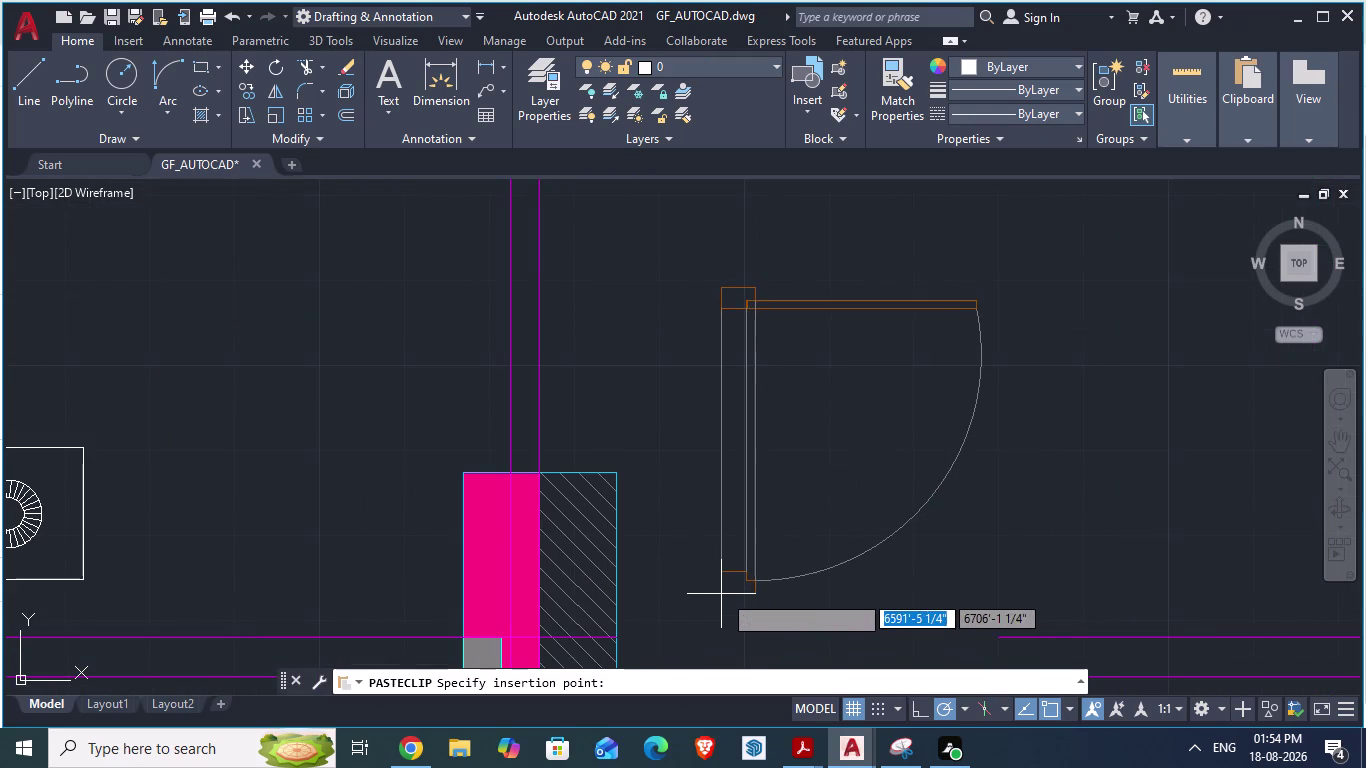
scroll(down, 3)
click(709, 513)
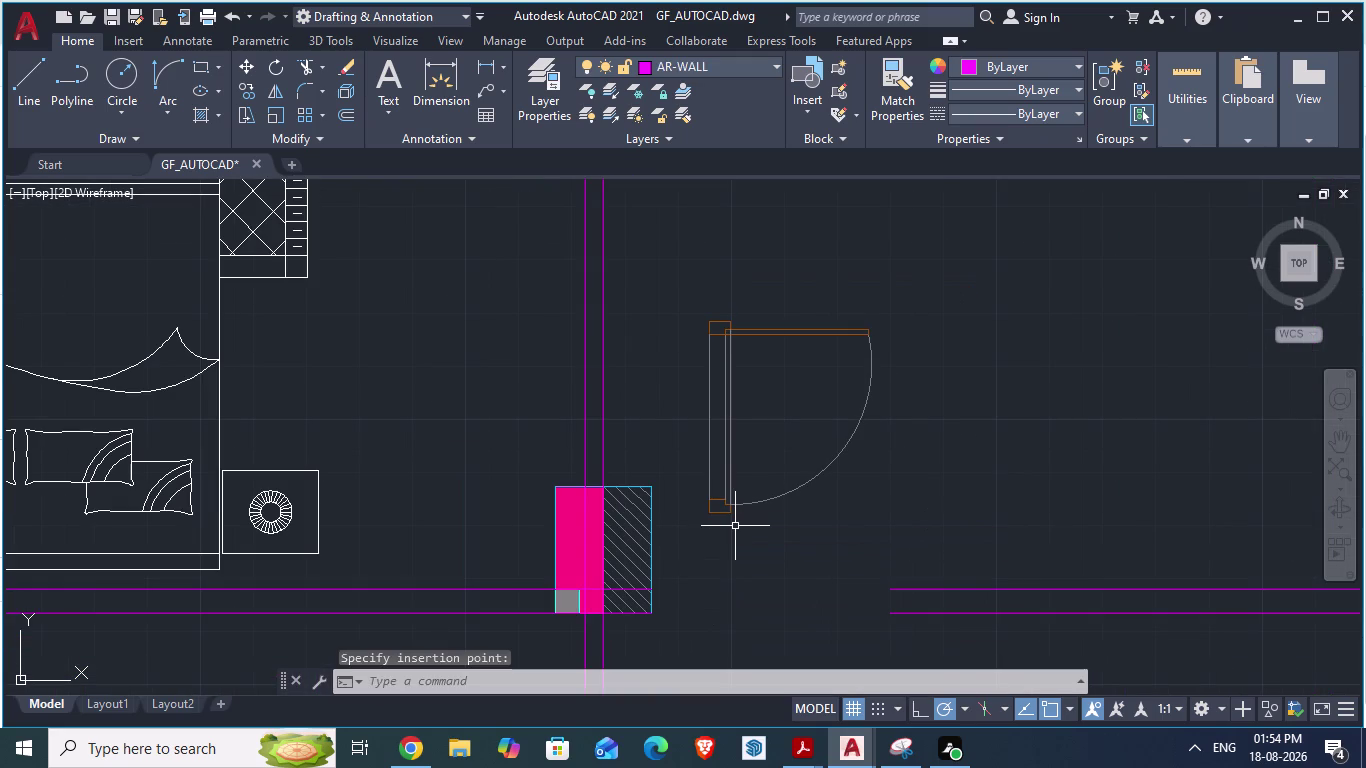
key(Escape)
Rotate the pasted door 270° about its hinge corner to face the opening.
text(r)
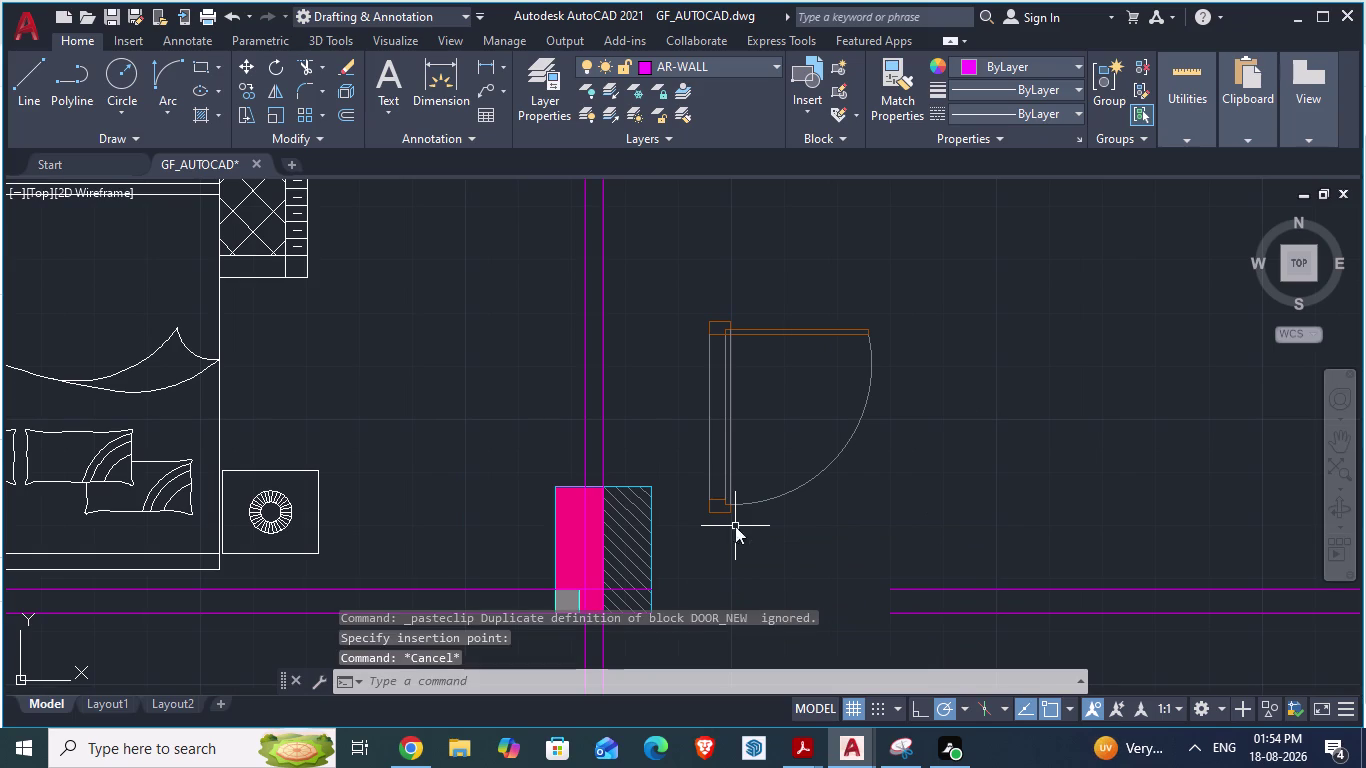
text(o)
key(Return)
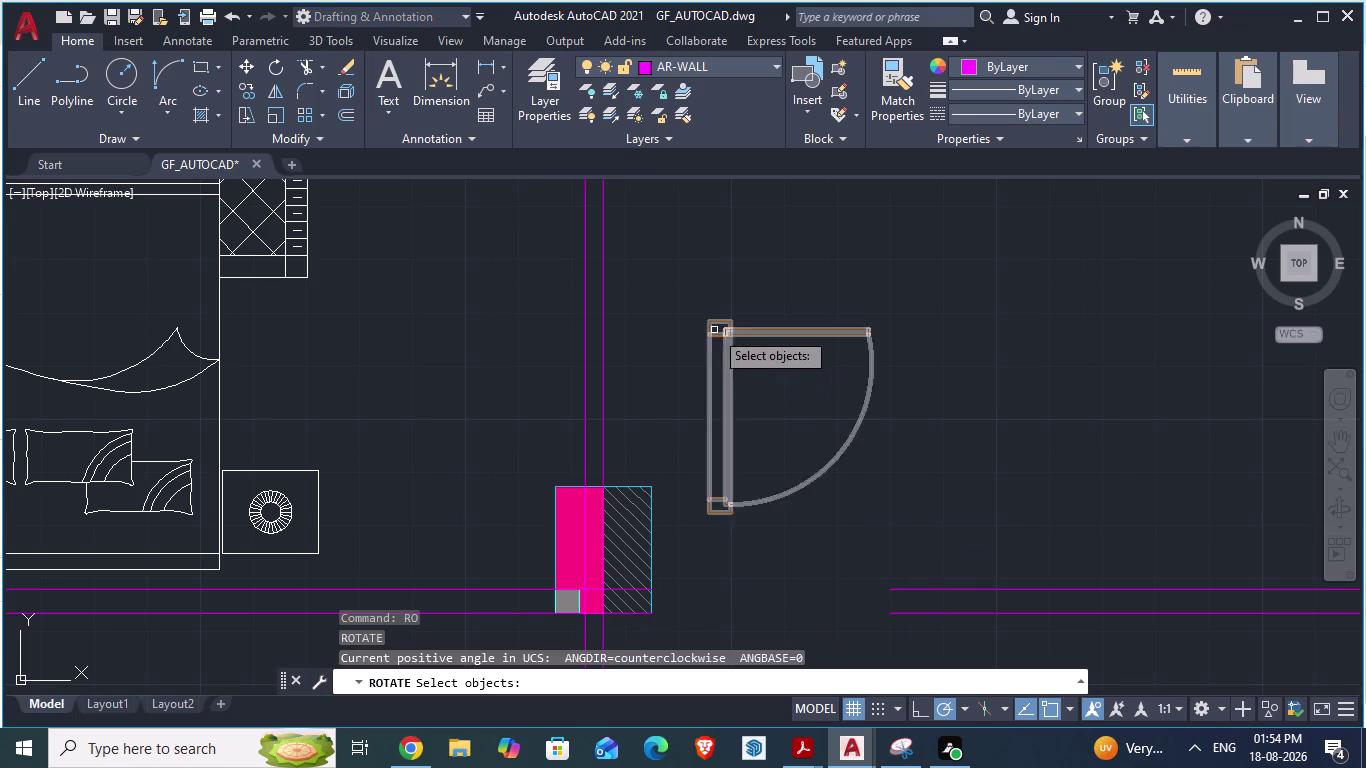
click(713, 329)
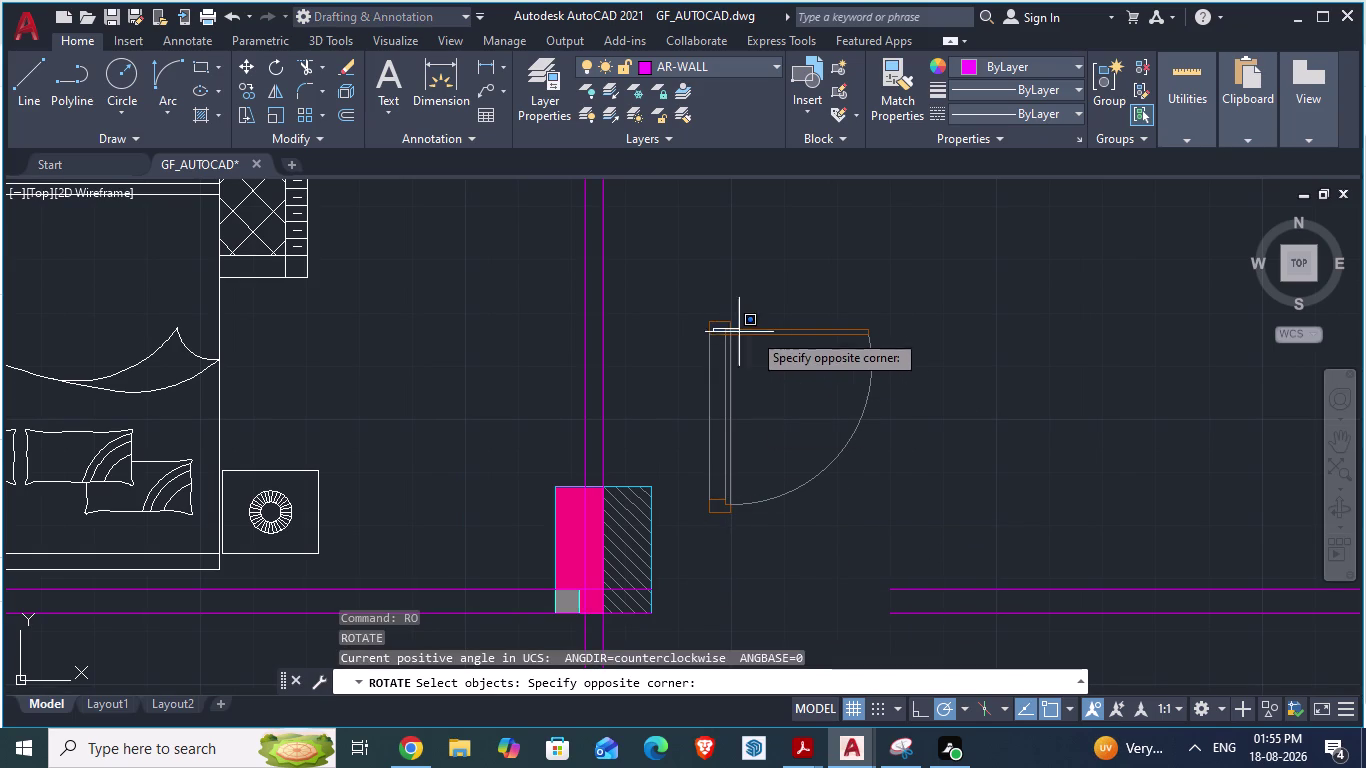
key(Escape)
click(777, 333)
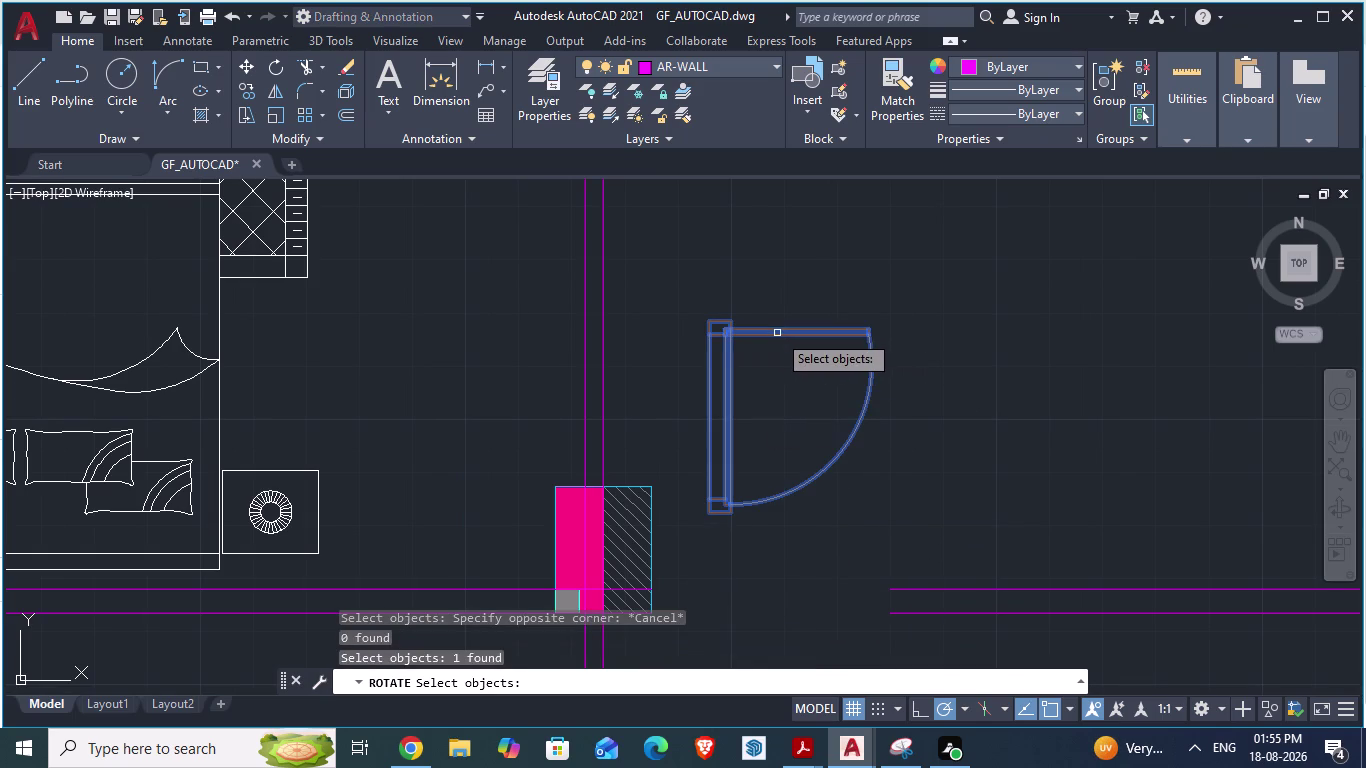
key(Return)
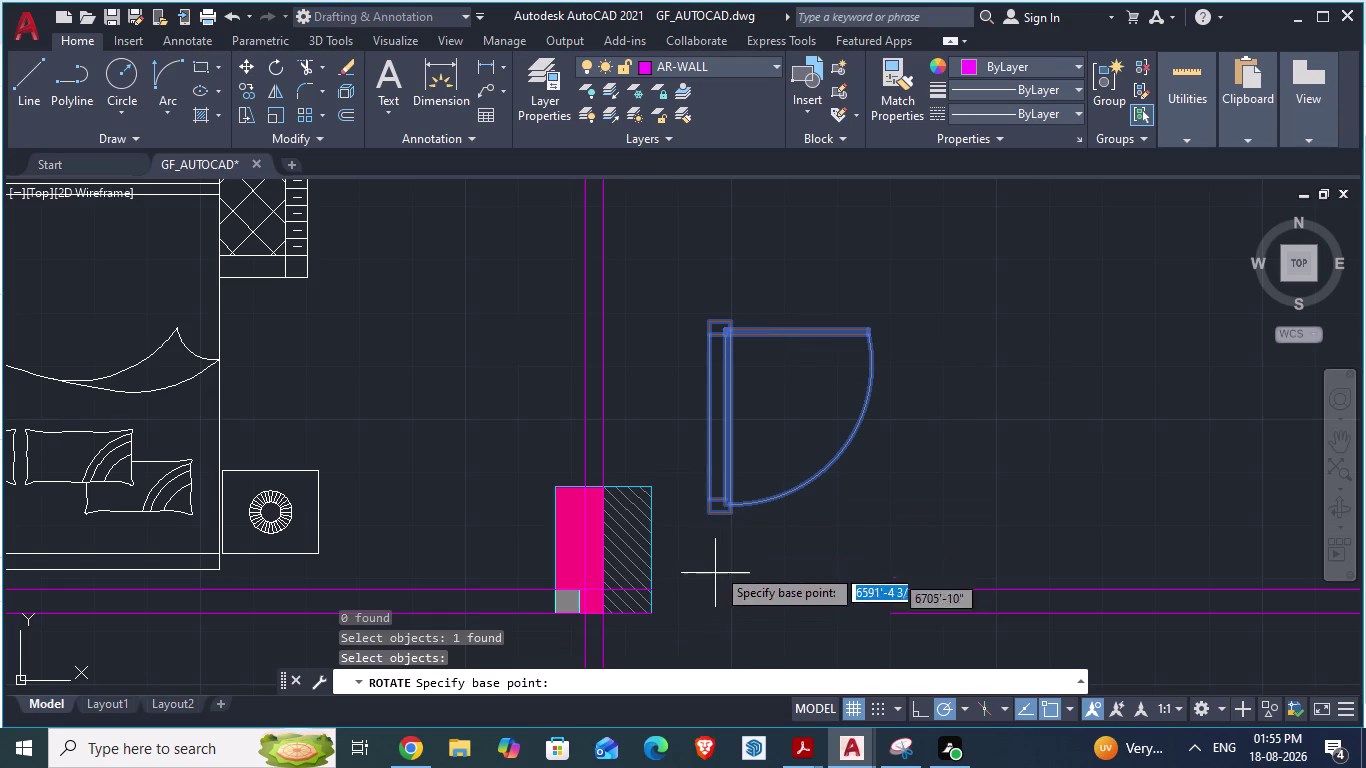
drag(710, 515, 774, 498)
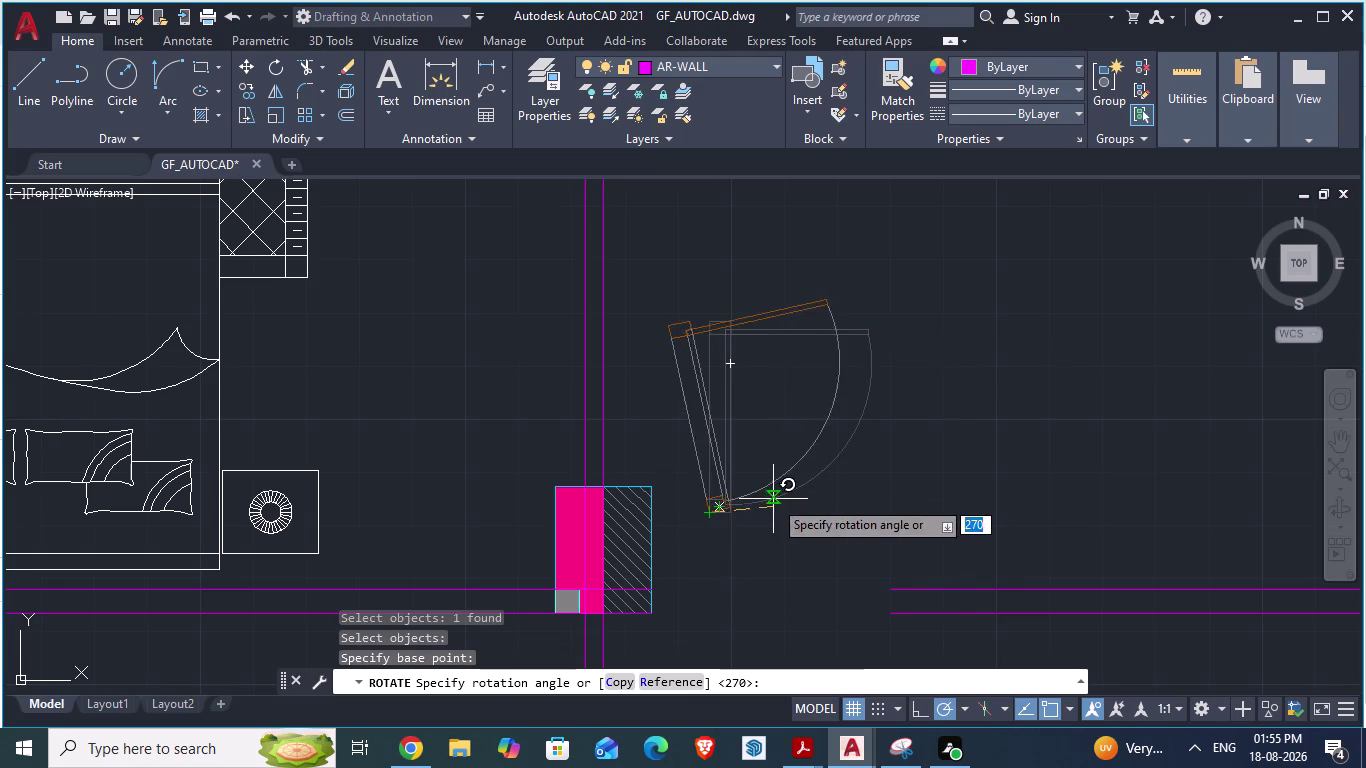
drag(774, 498, 709, 383)
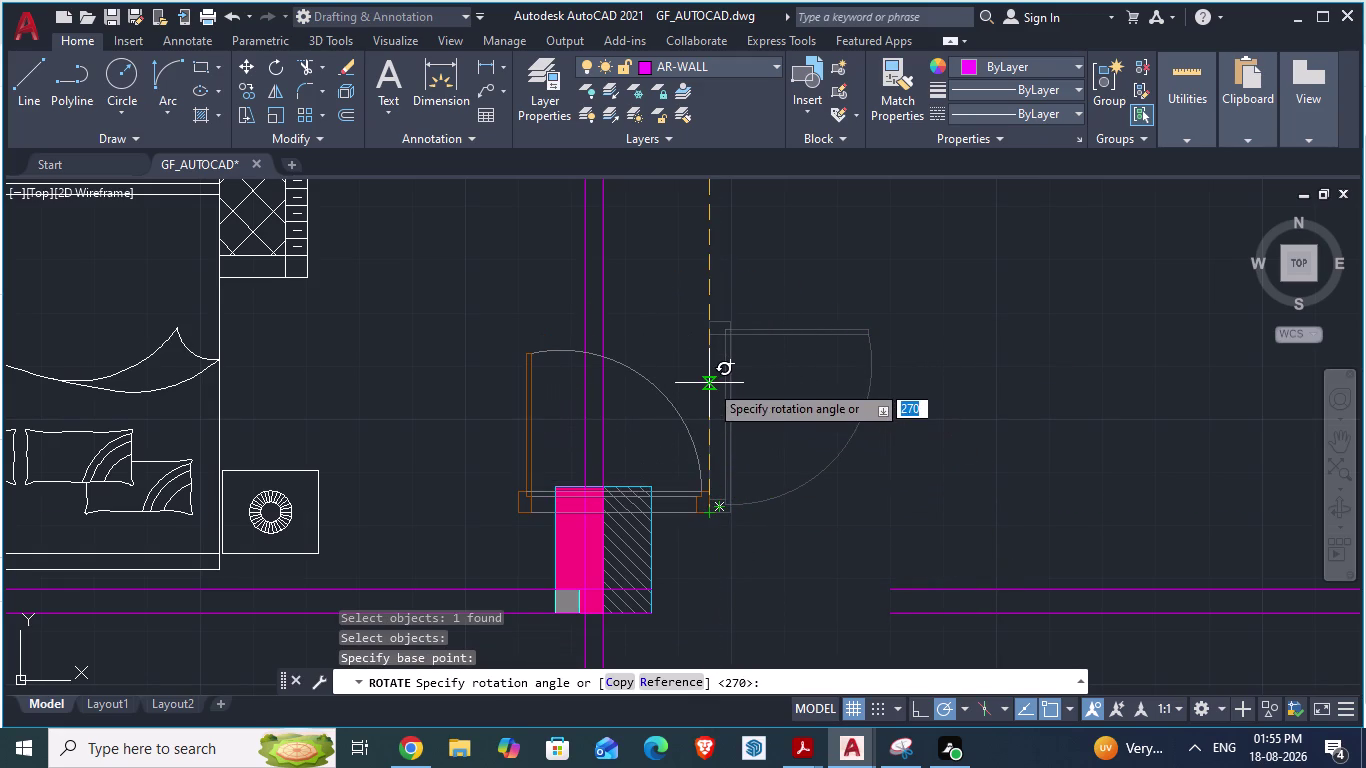
drag(709, 383, 707, 378)
click(707, 378)
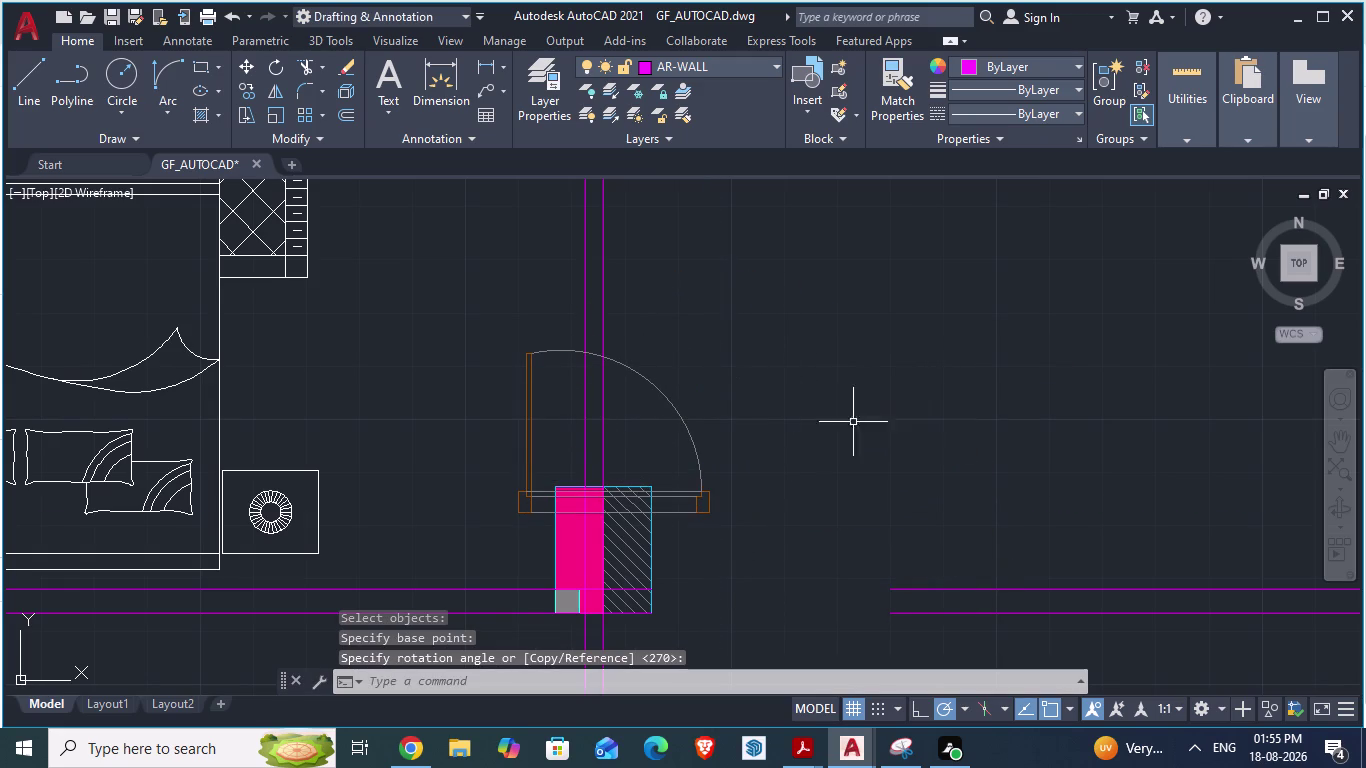
Select the entry door and start moving it with M.
click(520, 499)
key(m)
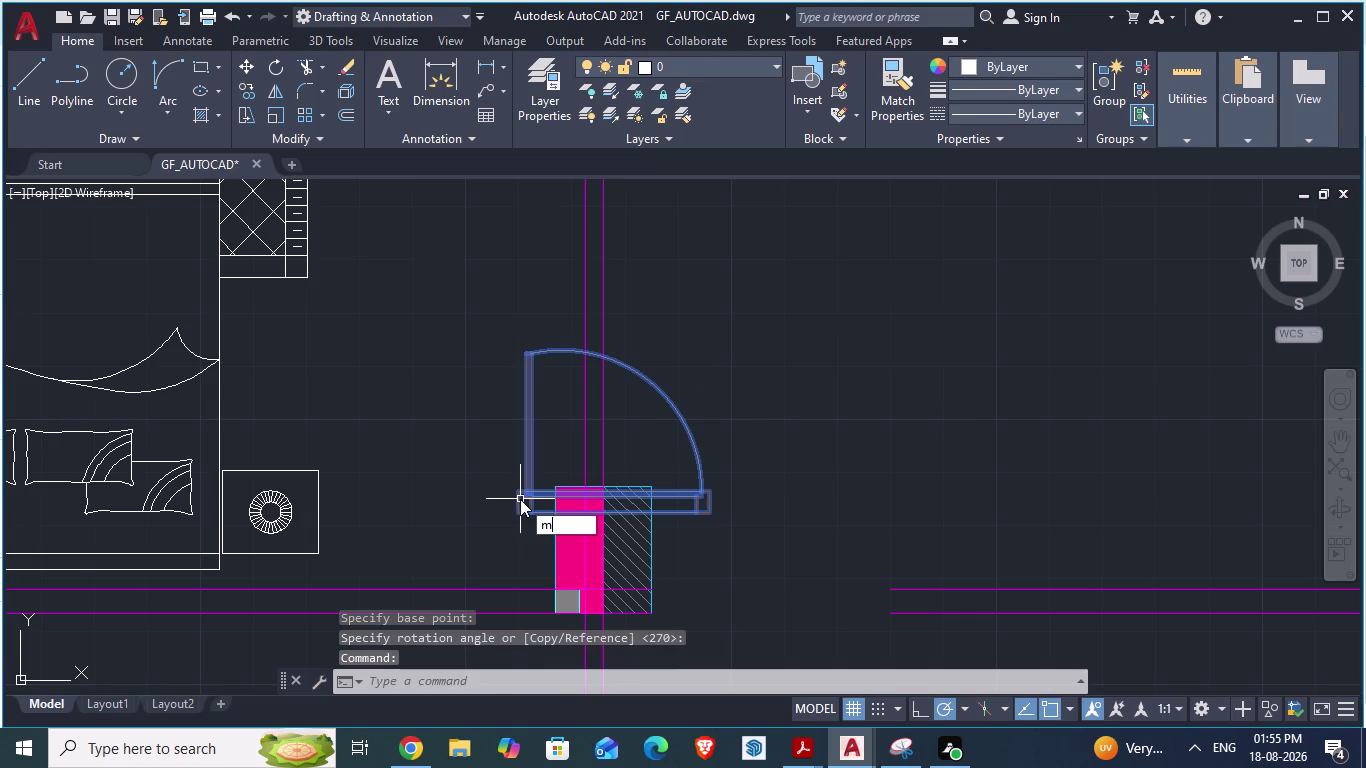
key(Return)
Drag the entry door by its frame corner over to the wall opening.
scroll(up, 3)
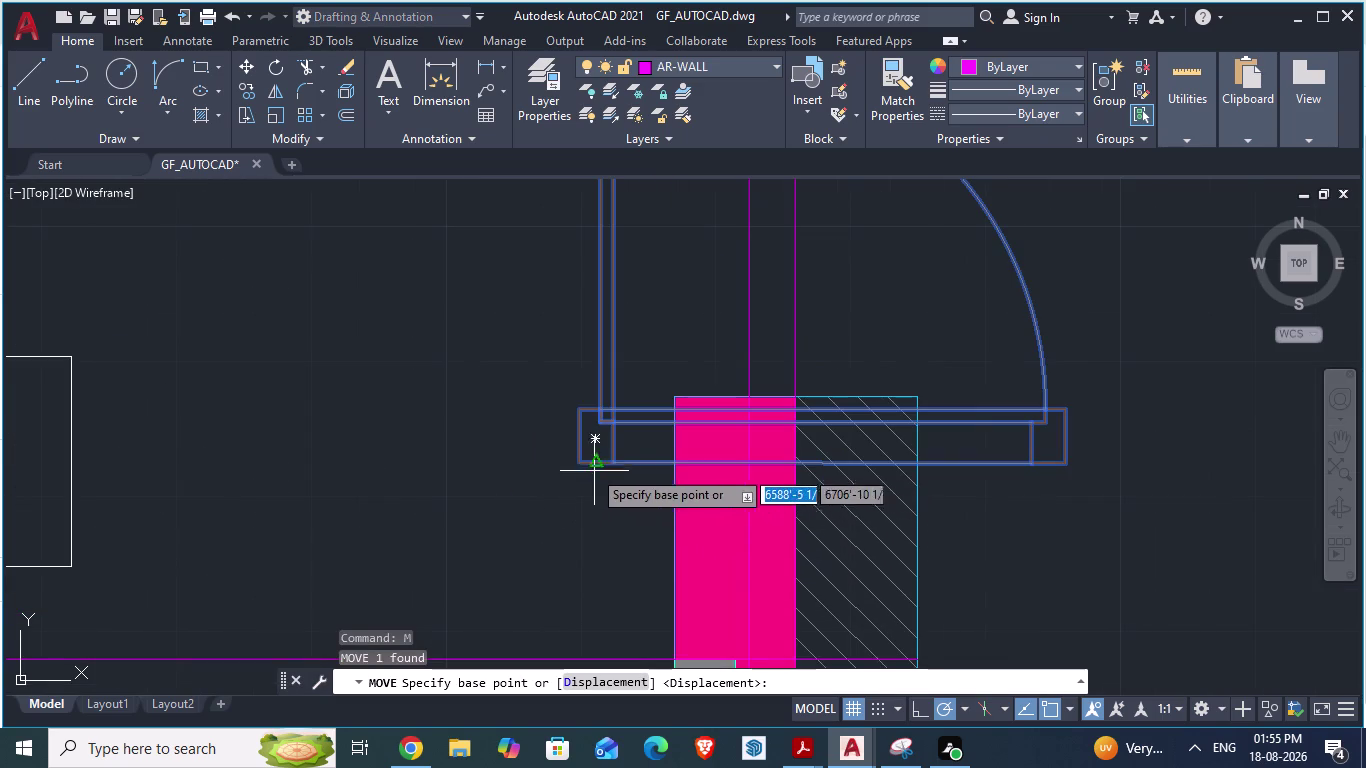
drag(581, 463, 948, 574)
scroll(down, 3)
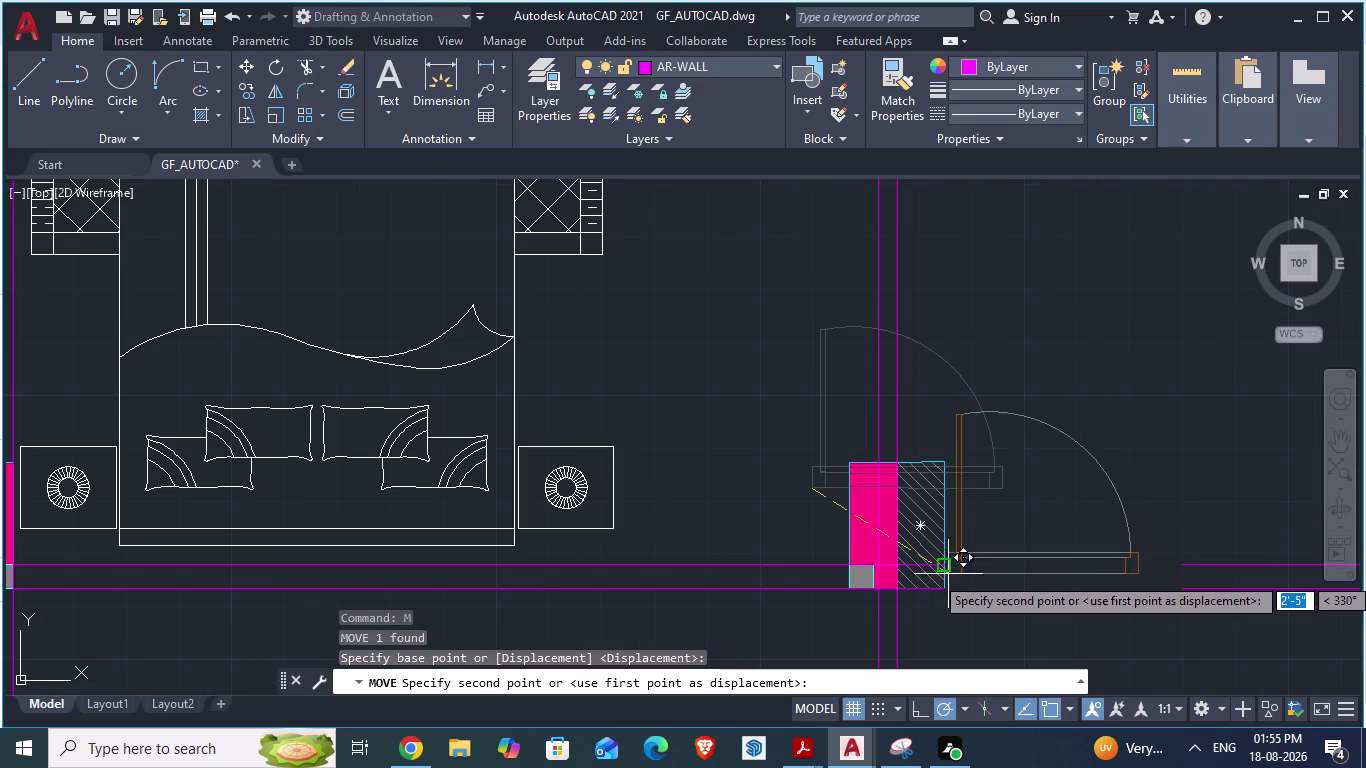
drag(948, 574, 951, 591)
click(951, 591)
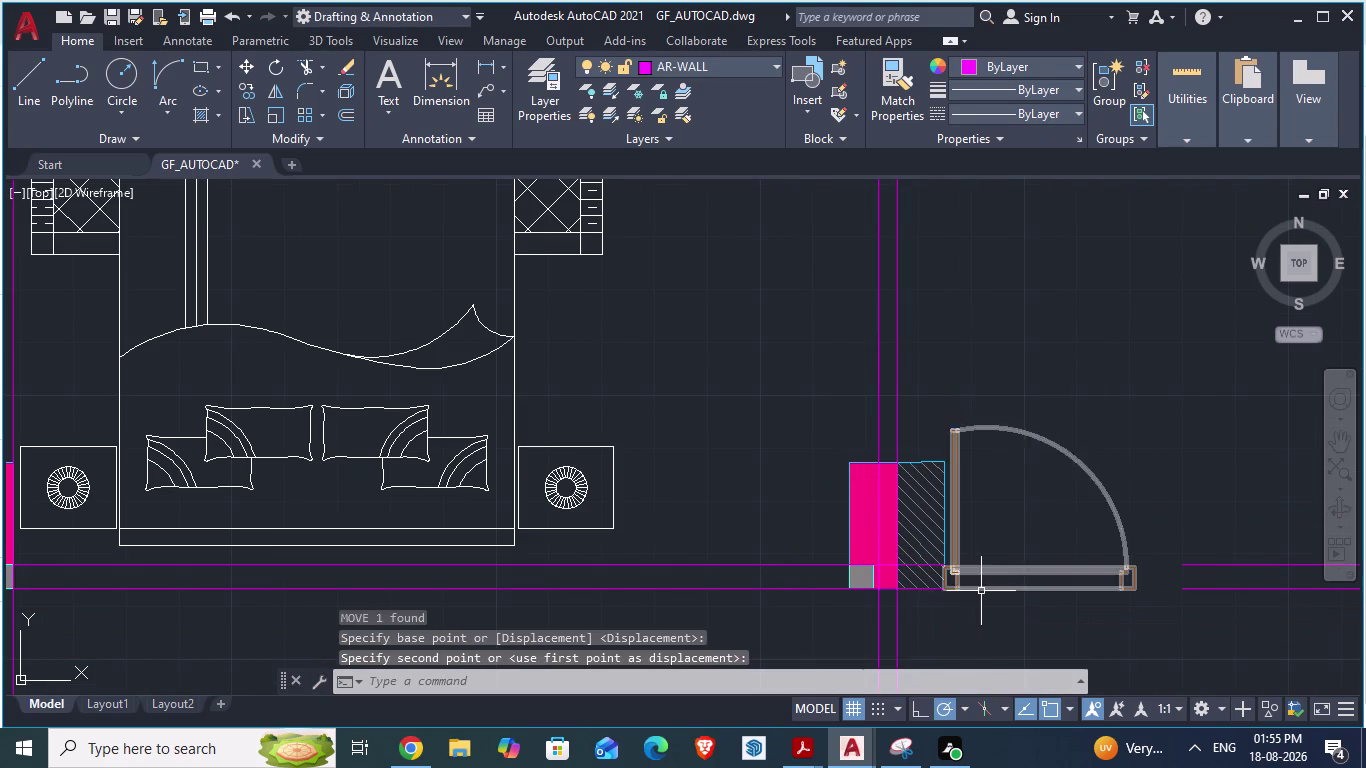
Zoom around the door, cancel a stray selection window, and attempt the SCALE command.
scroll(up, 3)
scroll(up, 3)
scroll(down, 3)
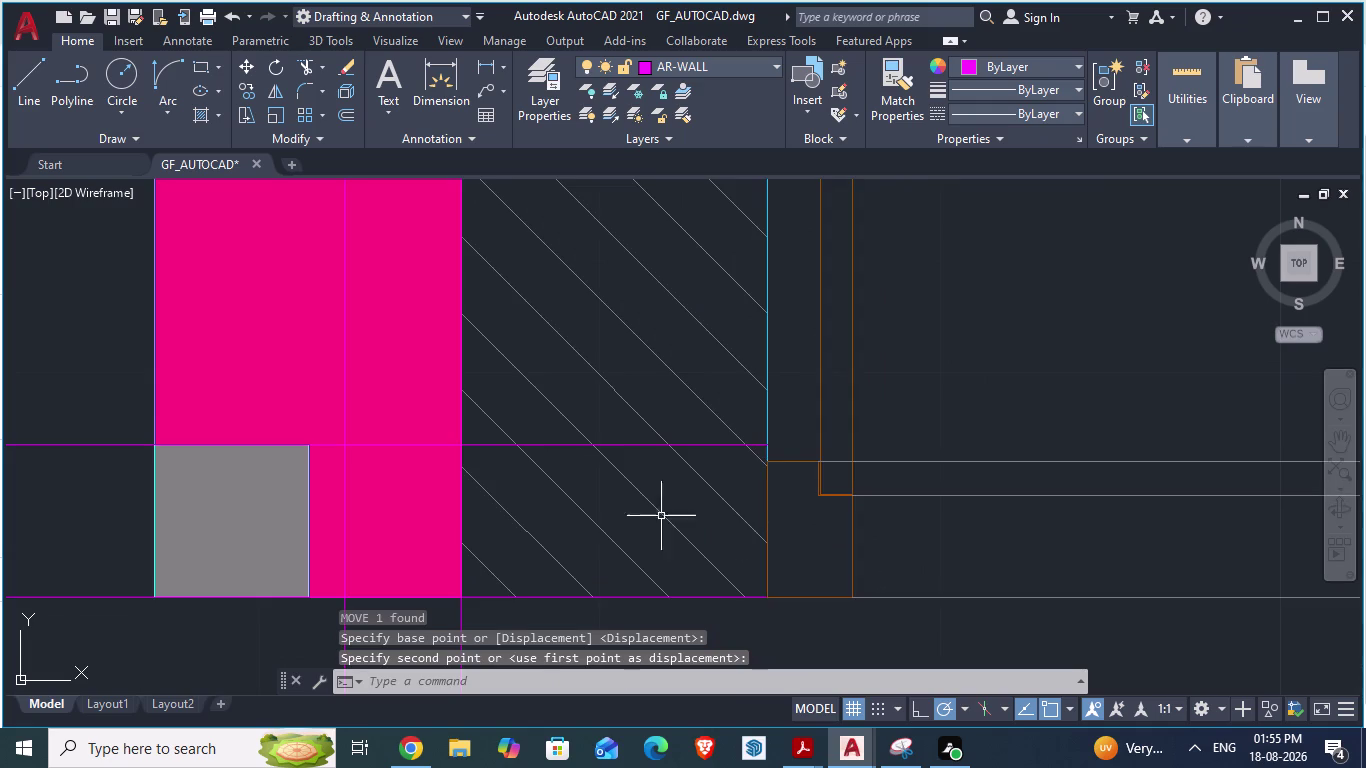
scroll(down, 3)
scroll(down, 3)
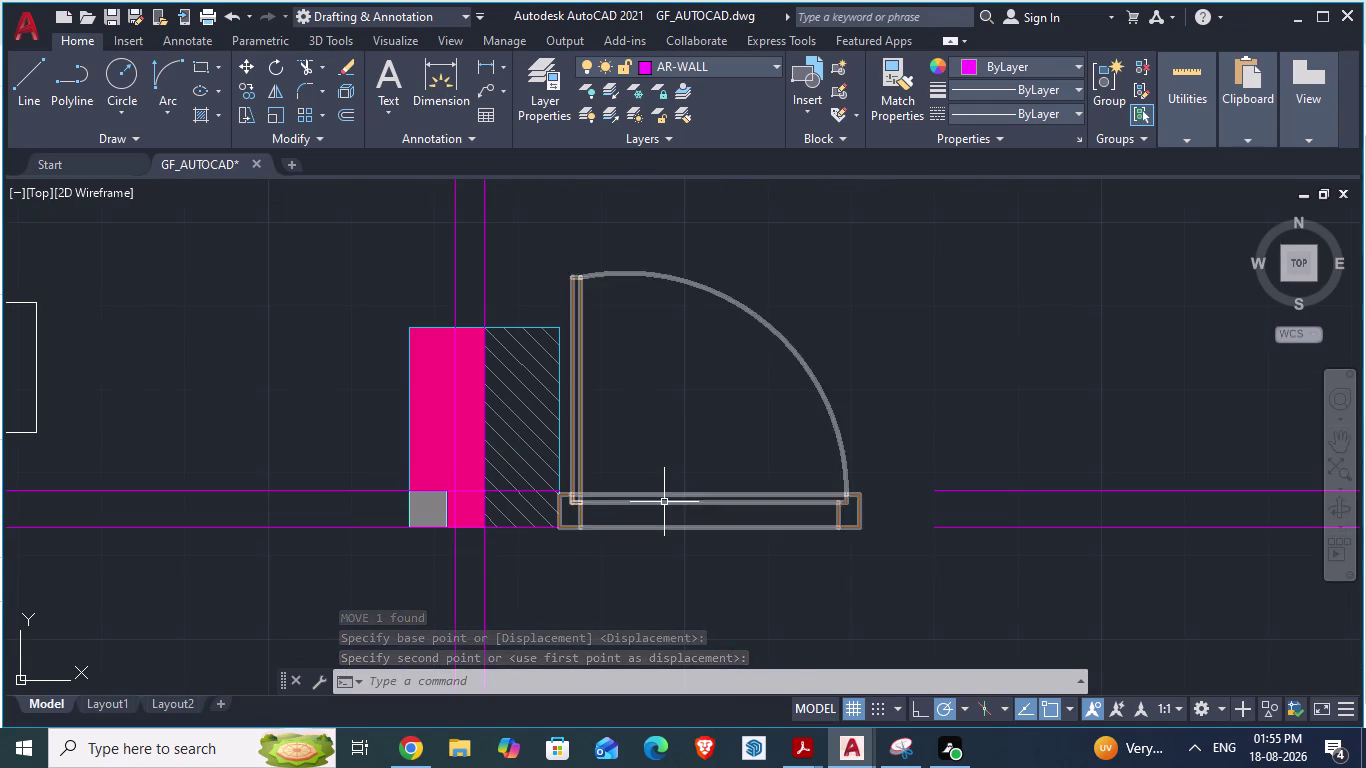
click(663, 499)
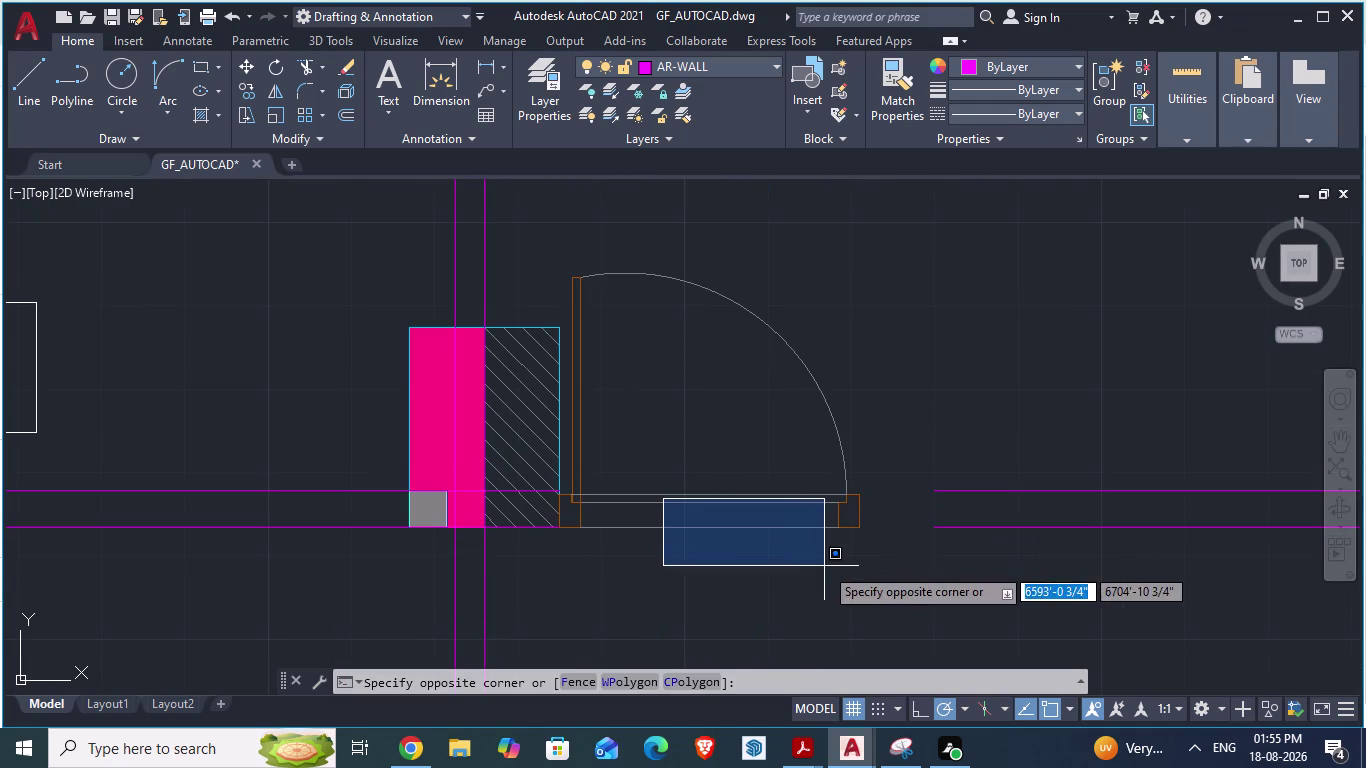
key(Escape)
scroll(up, 3)
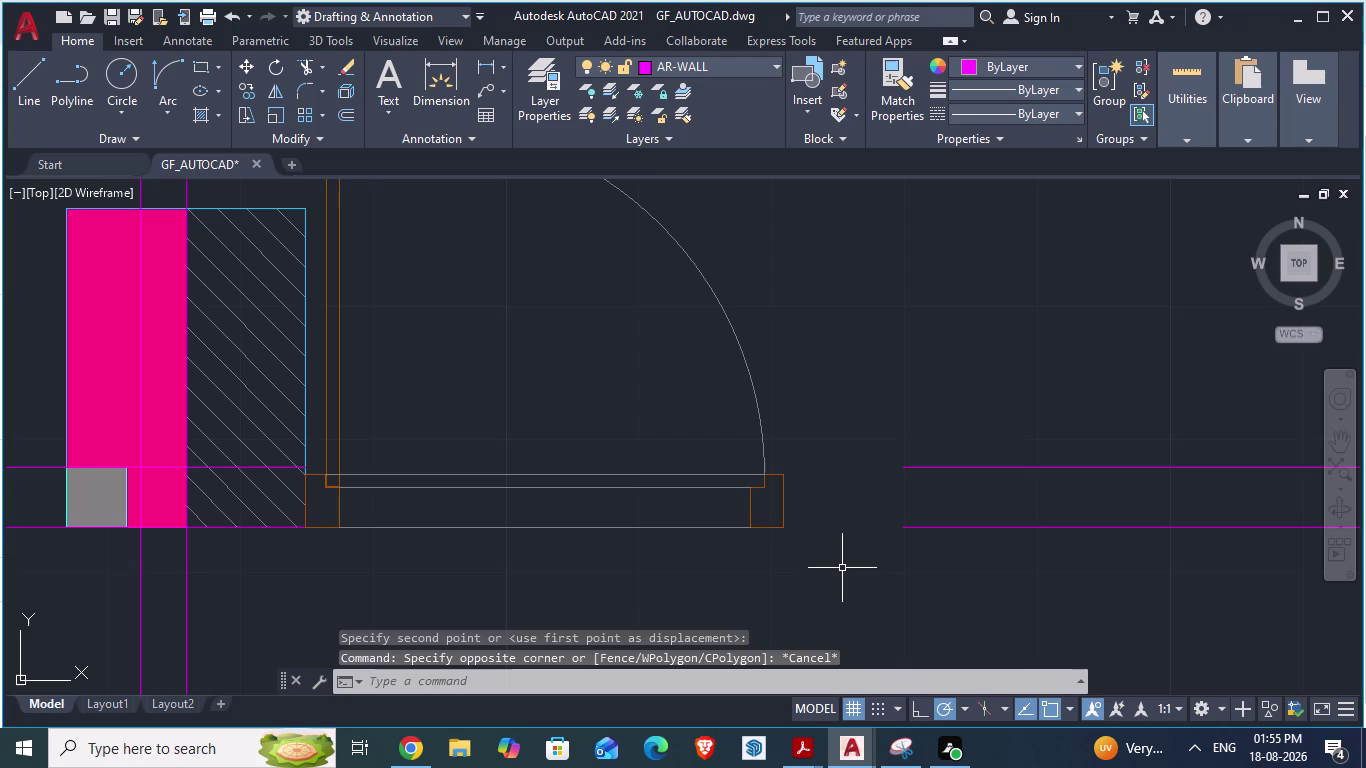
click(729, 485)
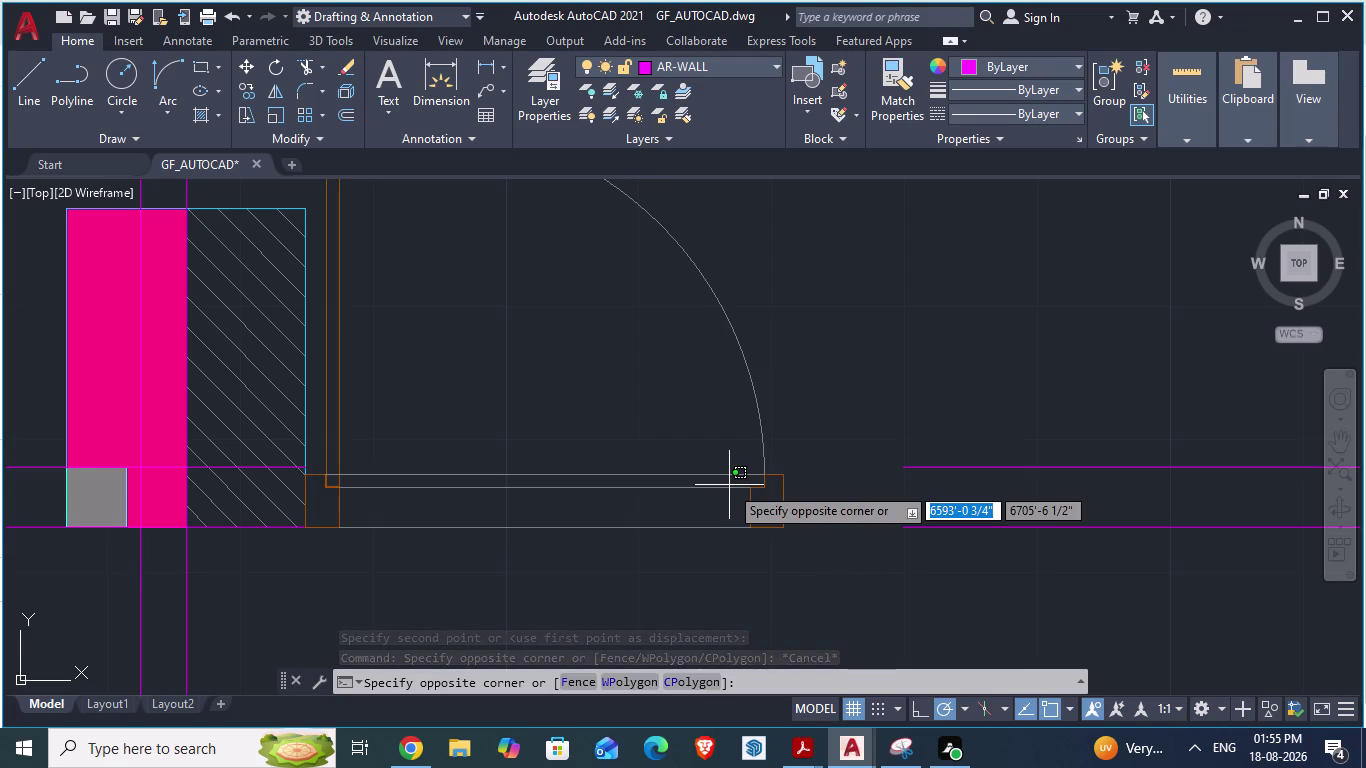
text(sca)
key(Return)
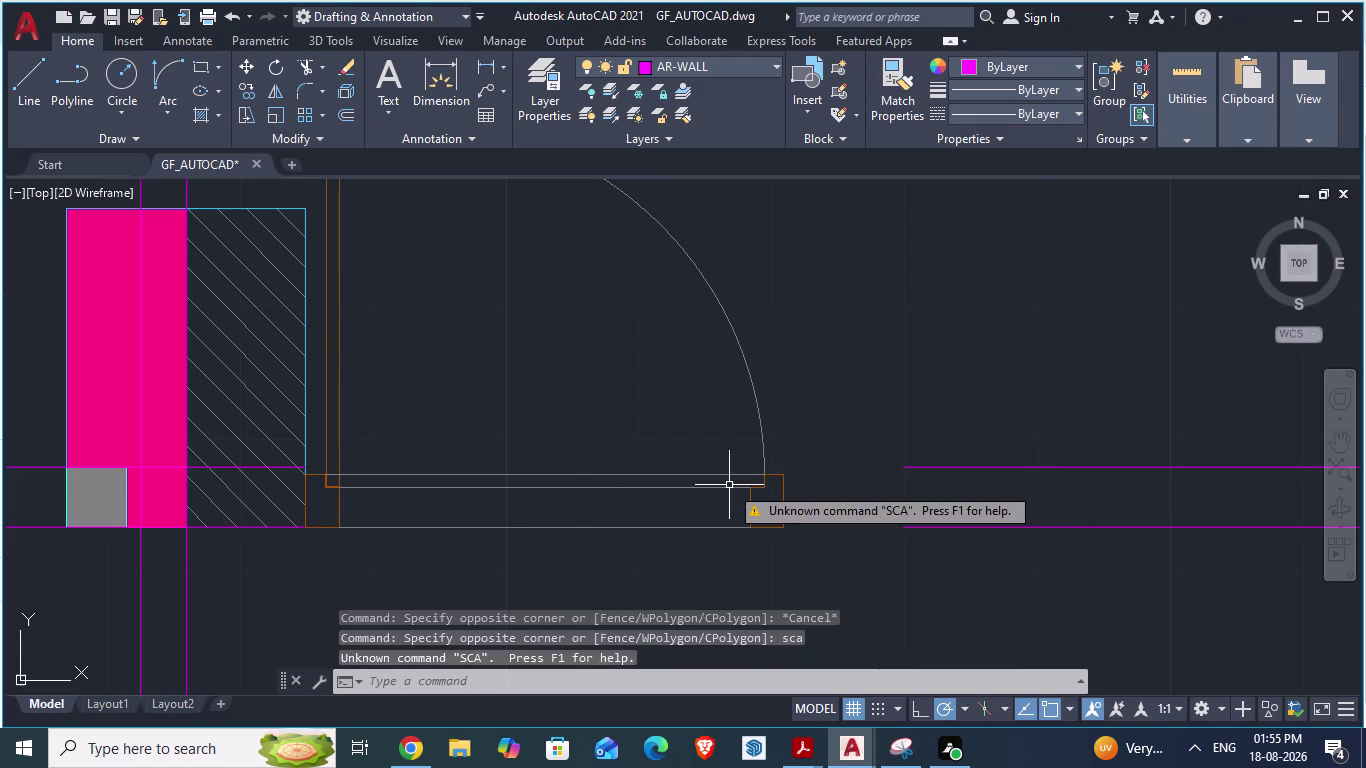
Move the entry door by its lower-left frame corner flush against the wall edge.
click(480, 529)
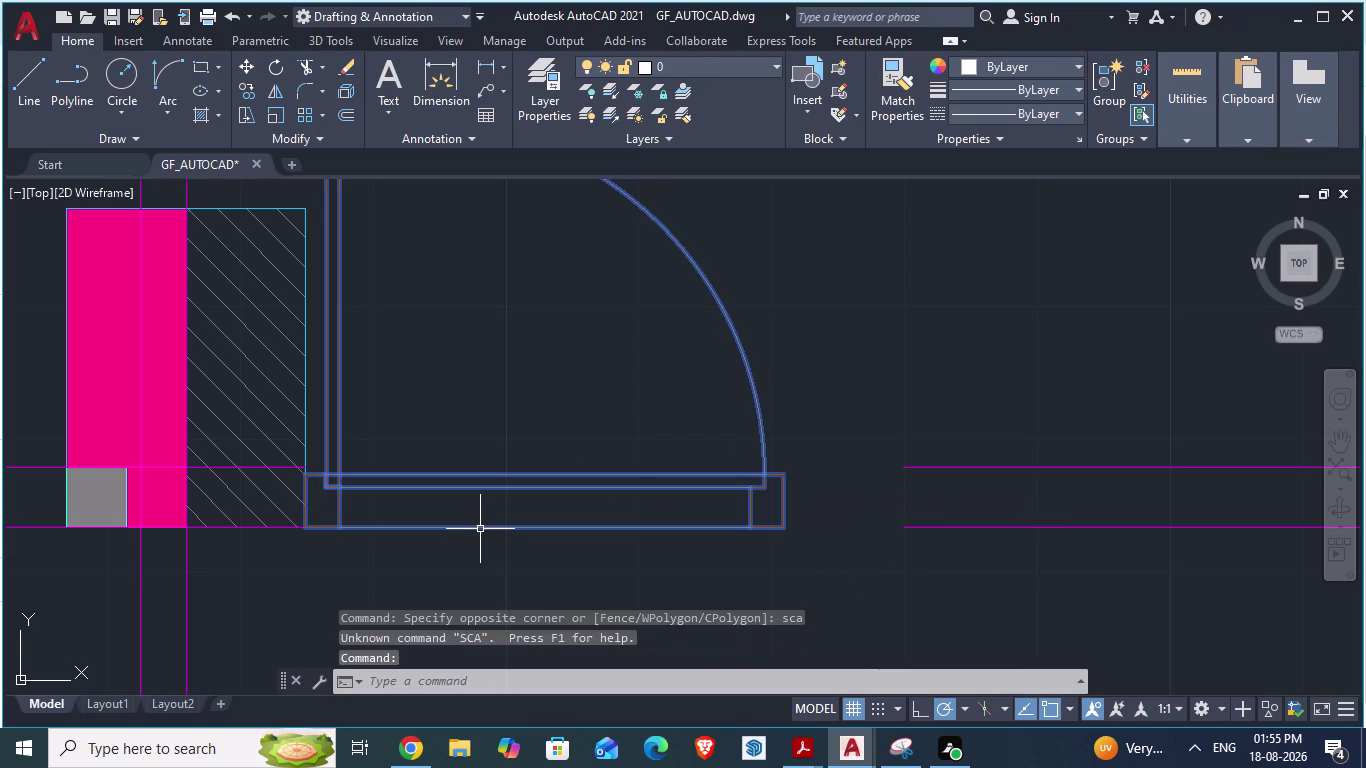
key(Return)
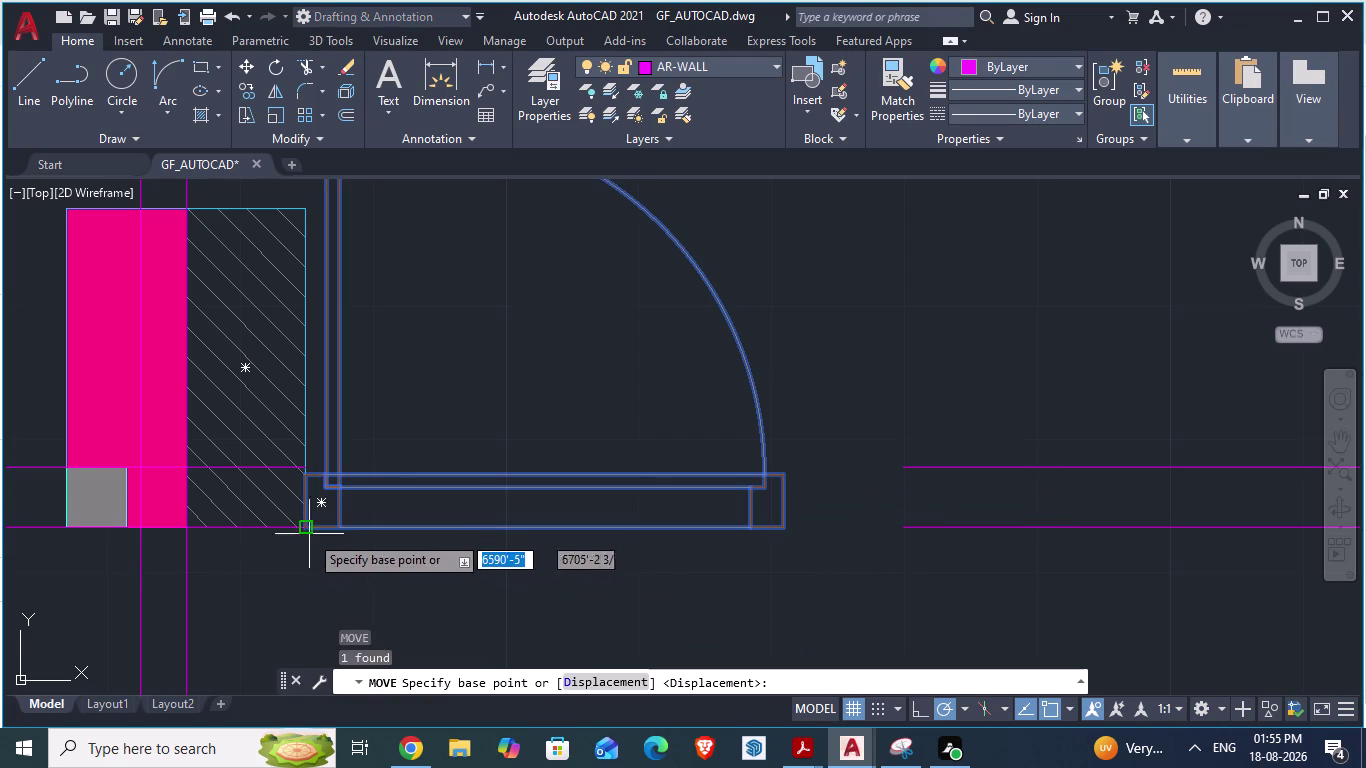
click(309, 531)
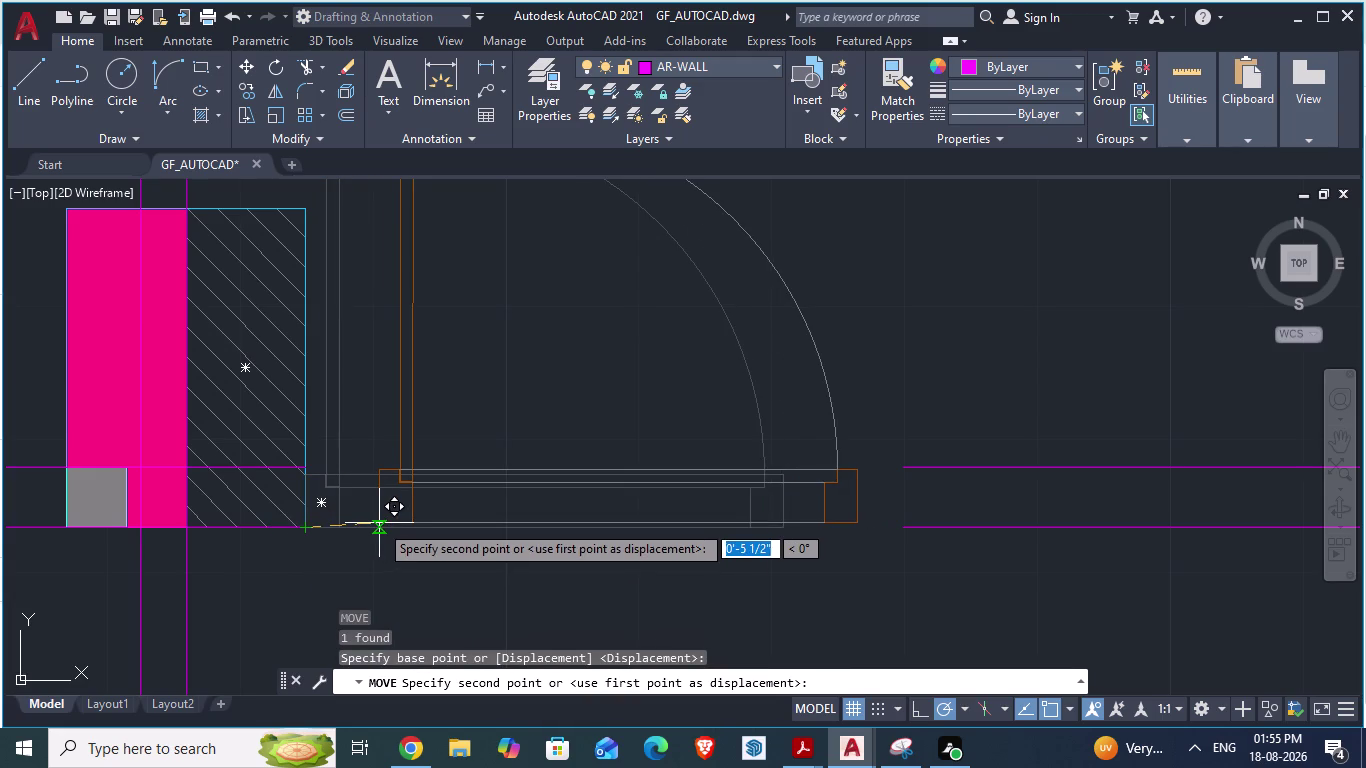
click(307, 532)
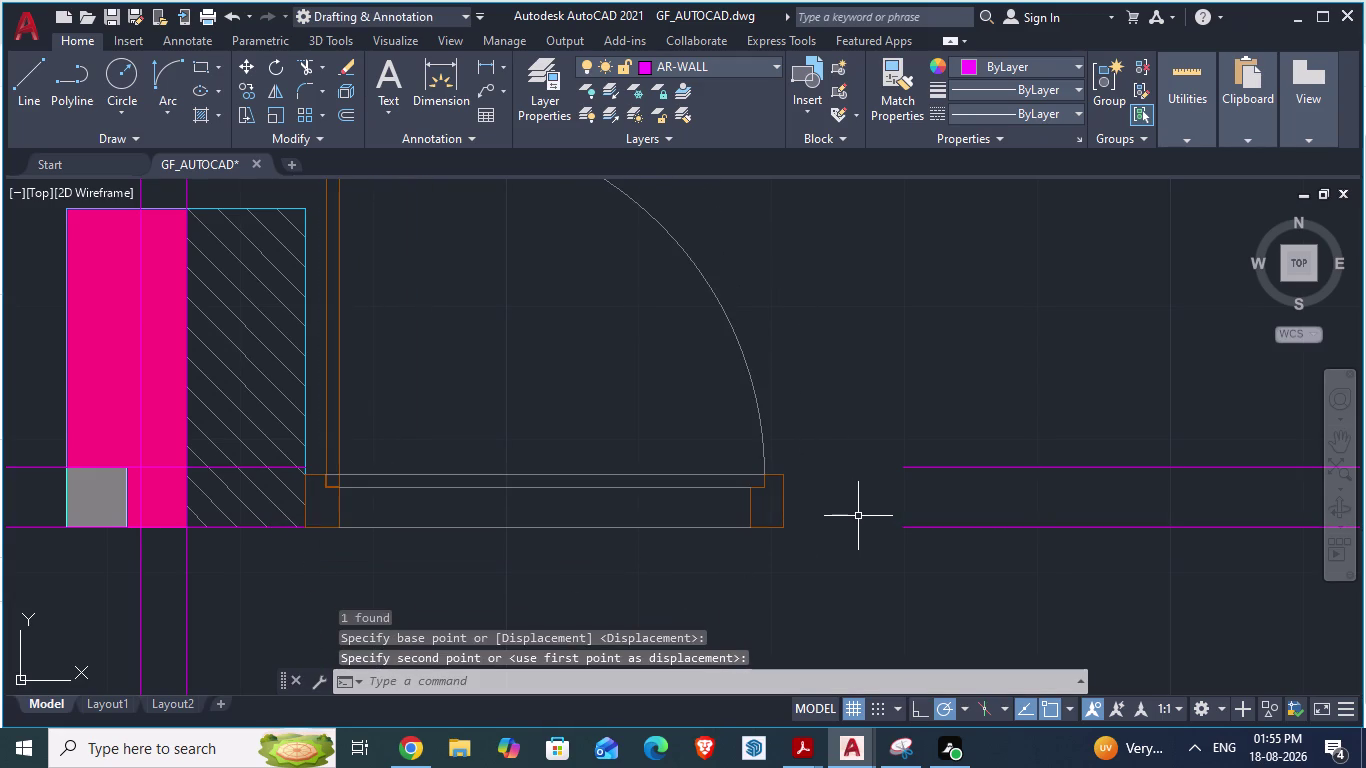
Draw a short vertical line closing the right-hand wall's open end.
key(l)
key(Return)
click(910, 476)
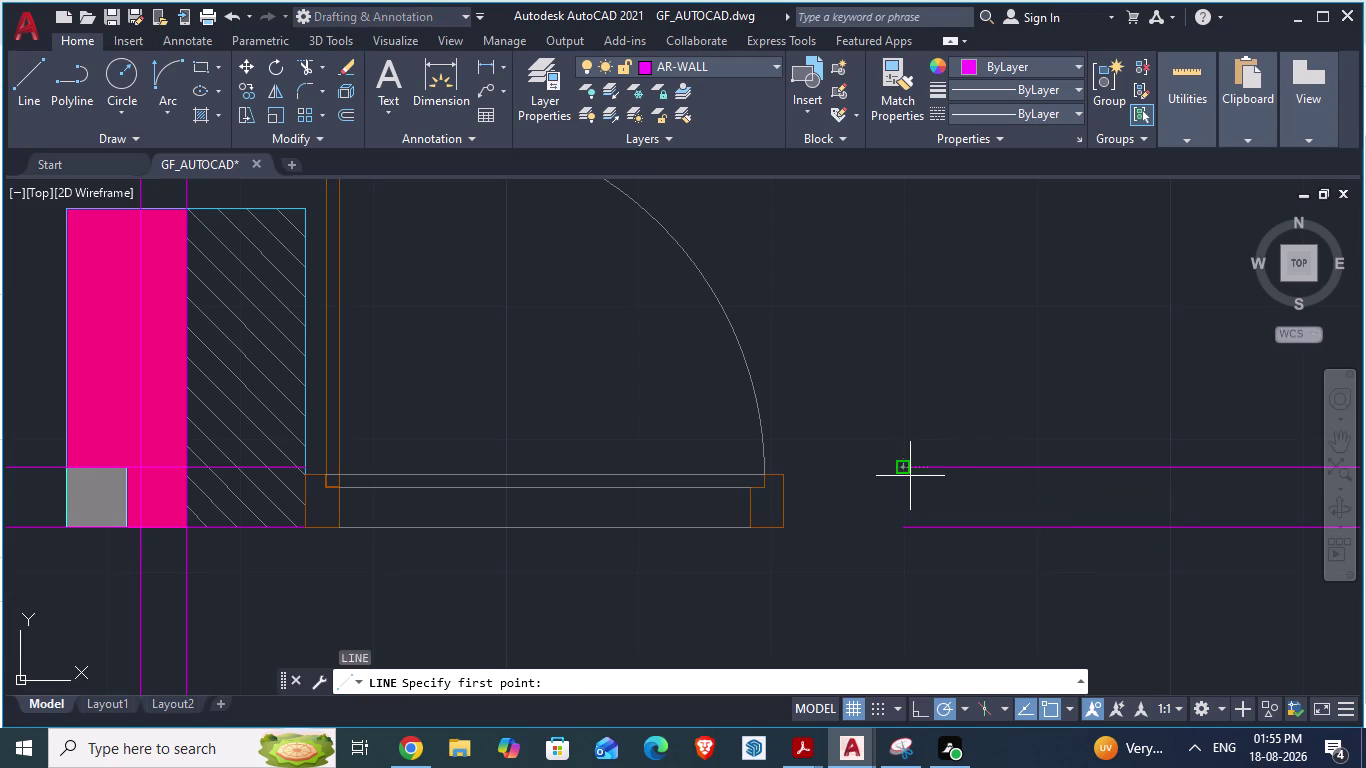
click(905, 525)
key(Escape)
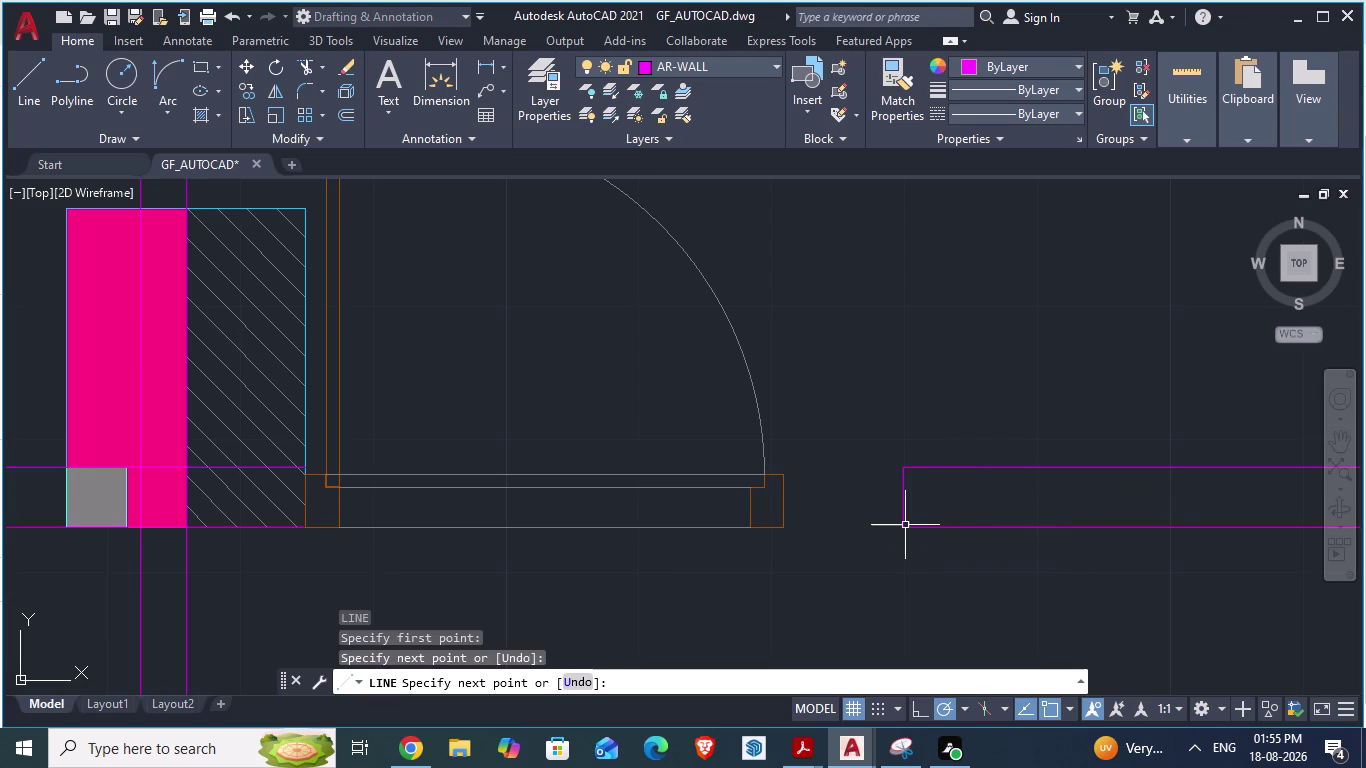
key(Return)
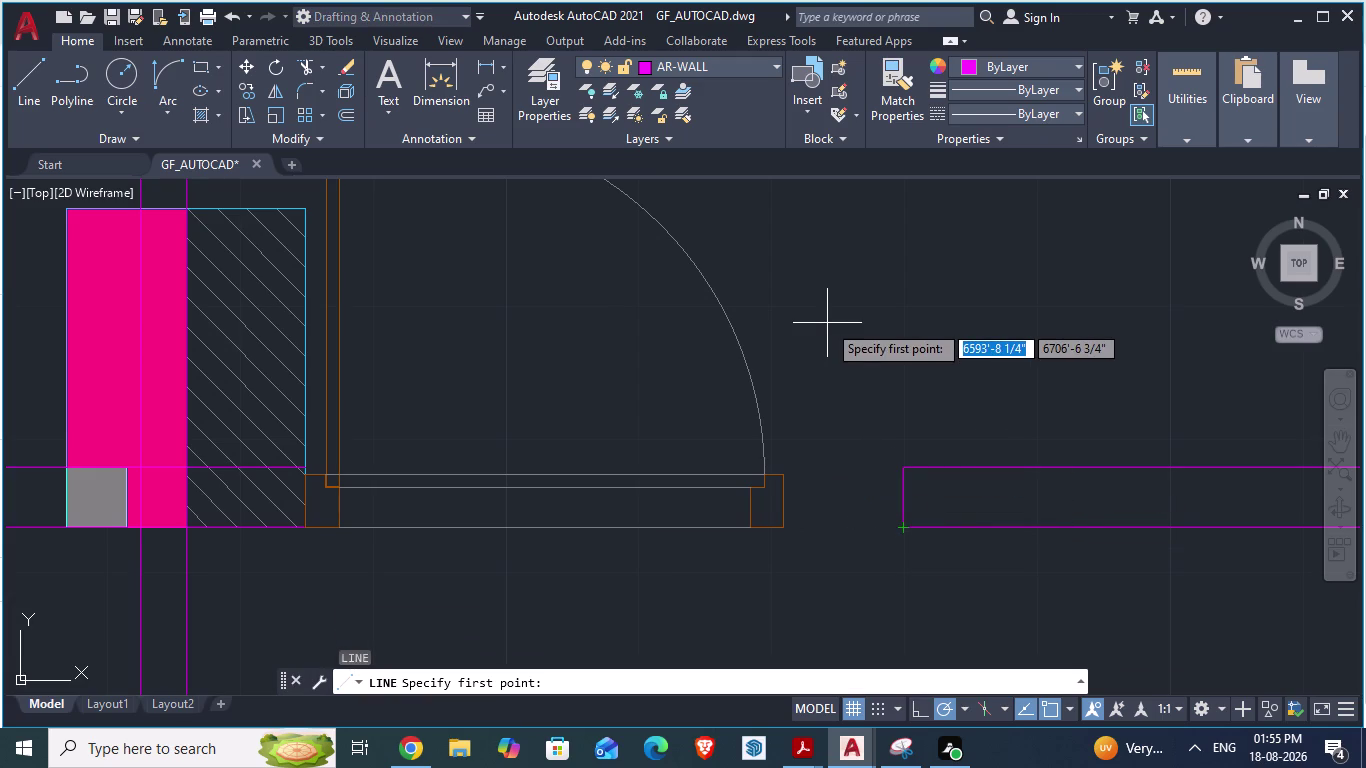
Save the ground-floor drawing and reselect the entry door.
key(ctrl+s)
click(746, 350)
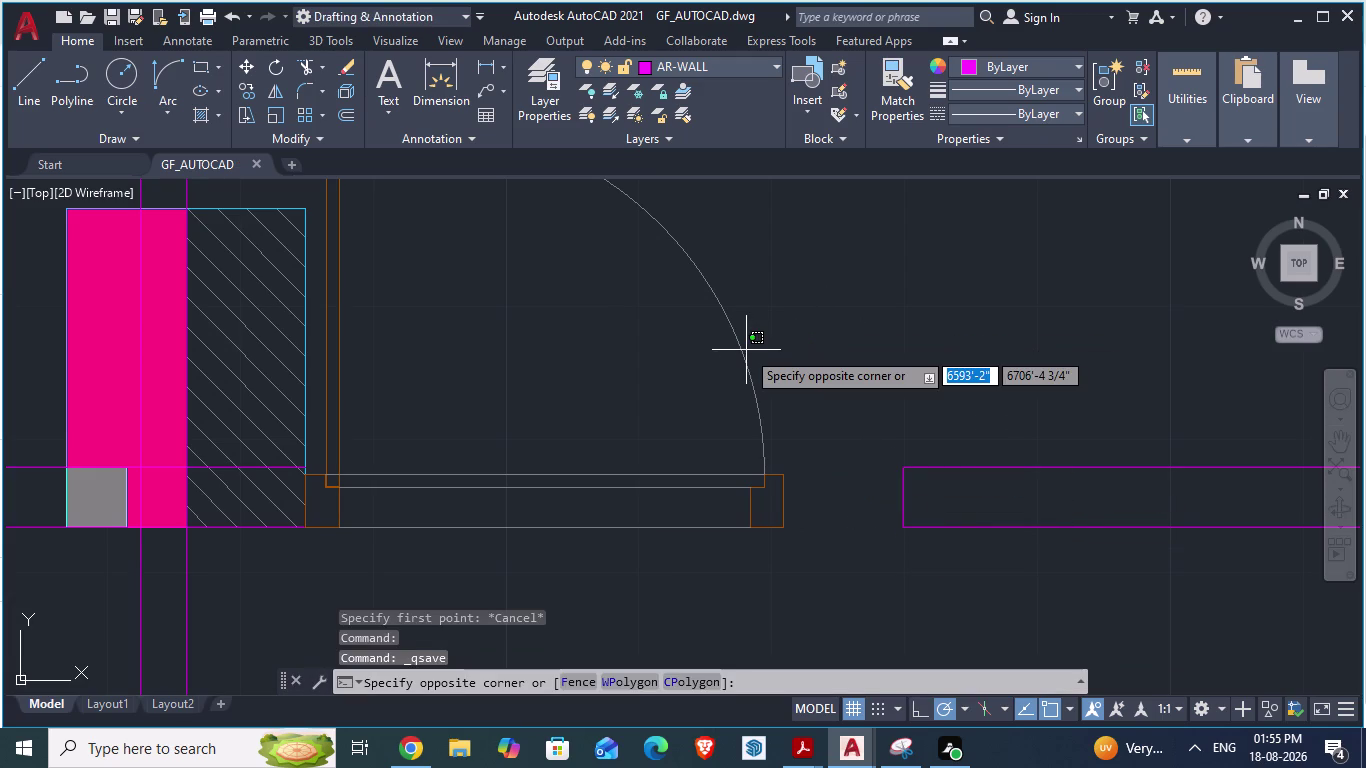
key(Escape)
click(742, 352)
Scale the entry door up from its wall-side corner by picking a size point.
text(s)
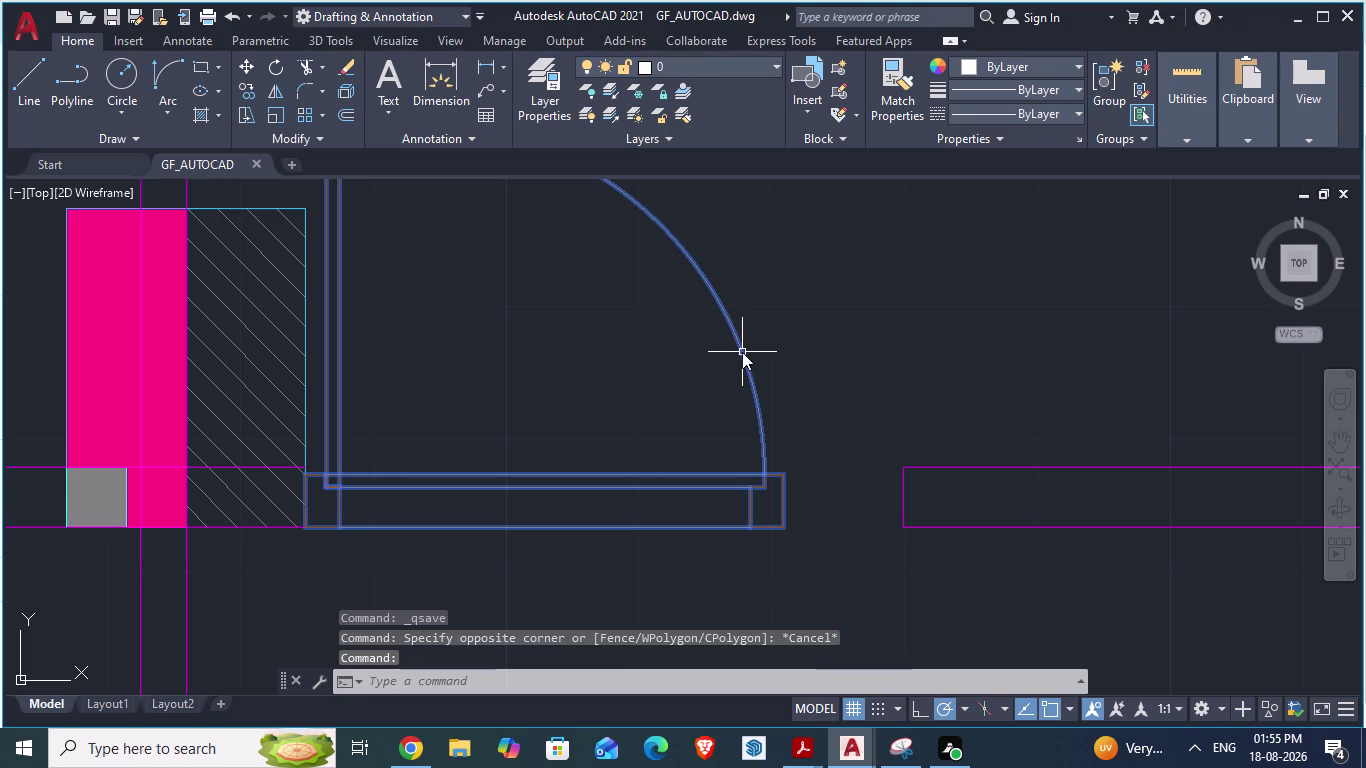
text(cal)
key(Return)
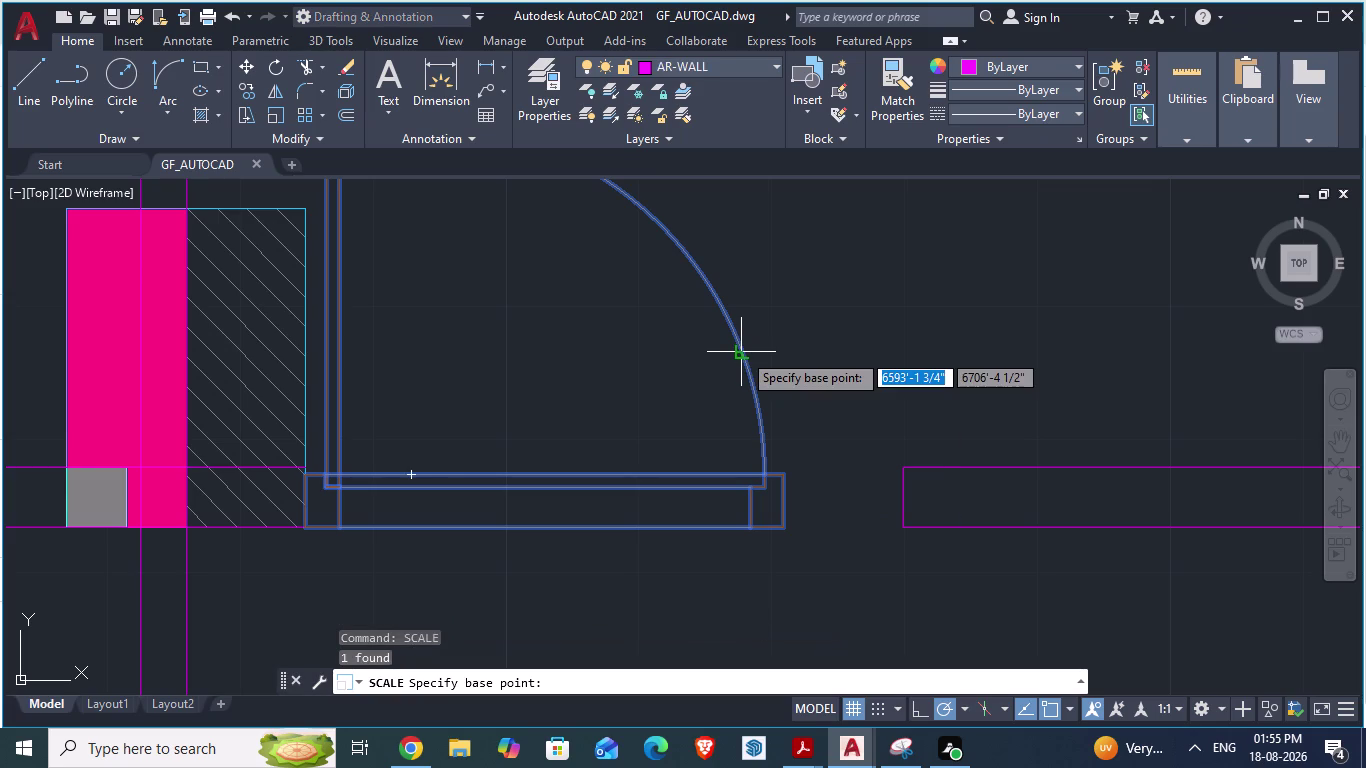
click(310, 526)
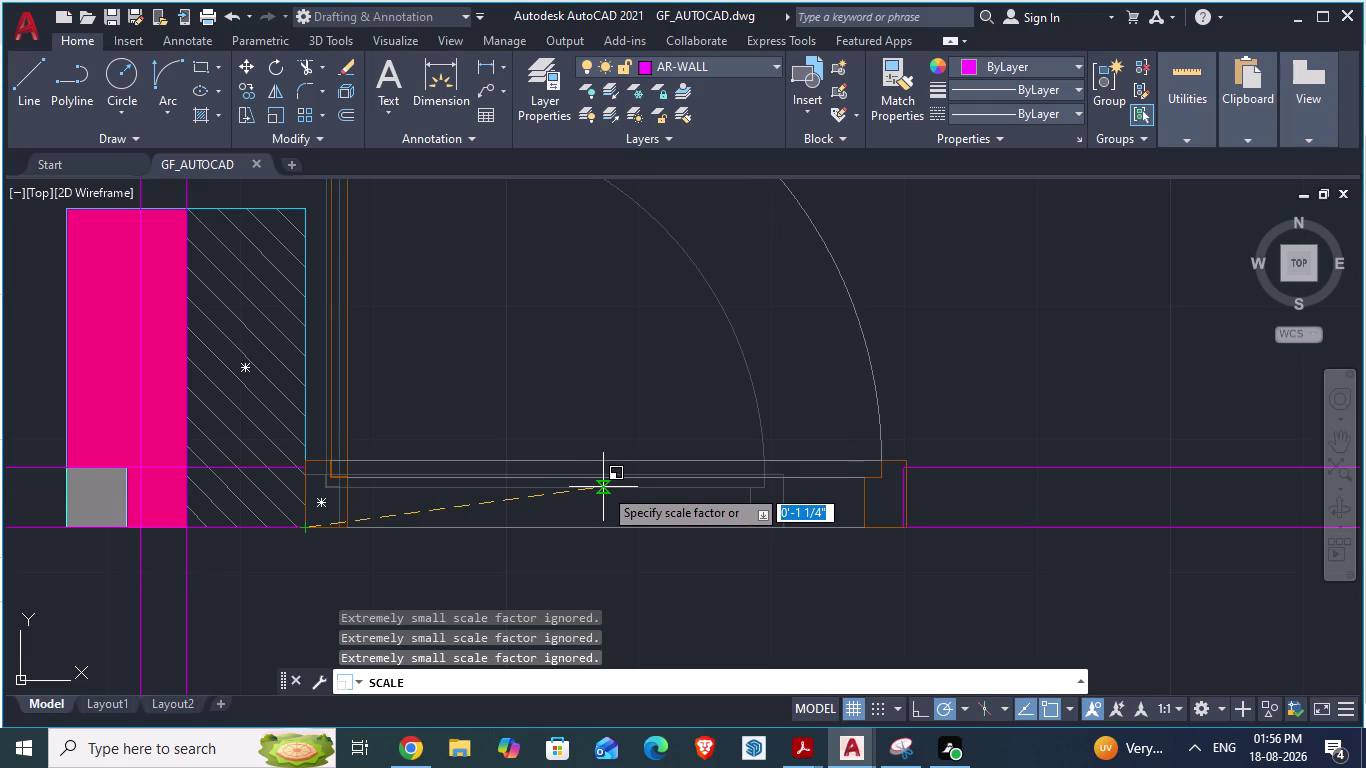
scroll(up, 3)
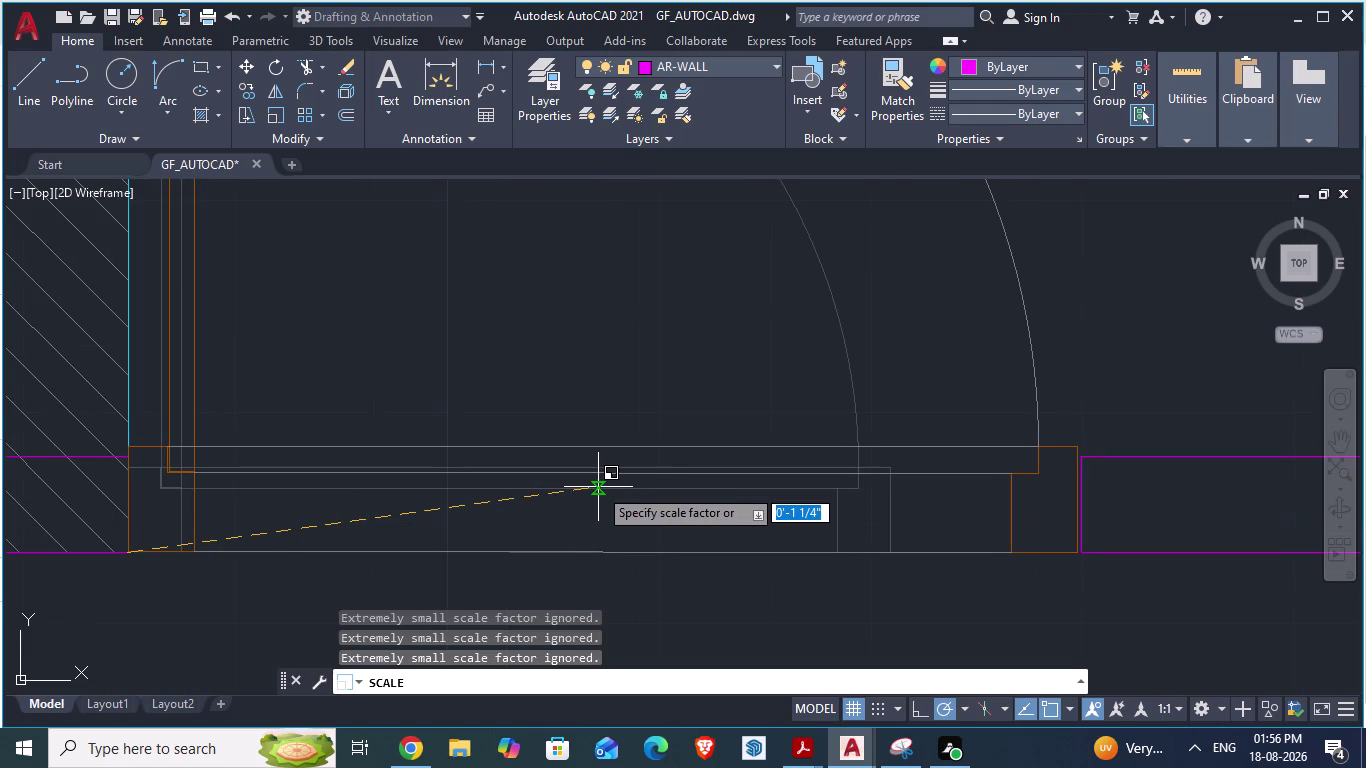
click(600, 488)
Zoom in and out to inspect the enlarged entry door.
scroll(up, 3)
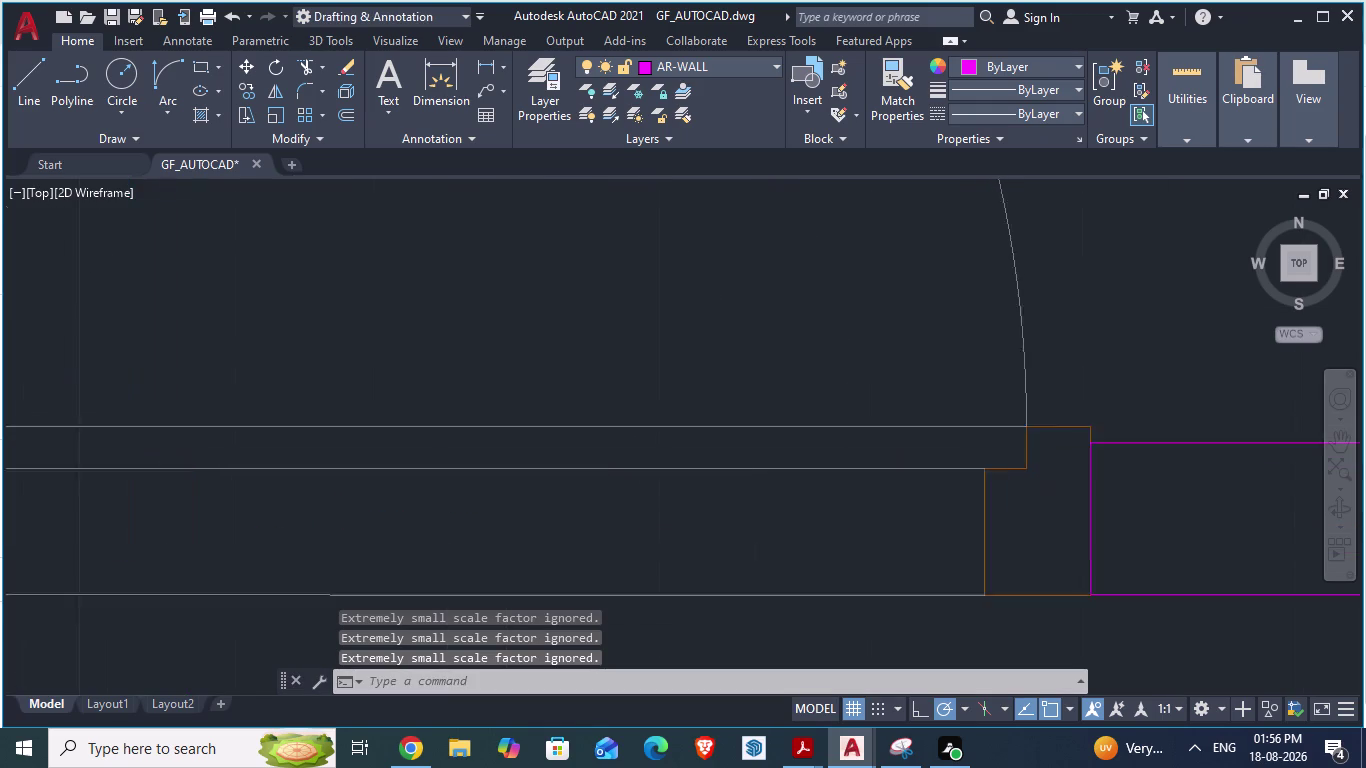
scroll(up, 3)
scroll(up, 3)
scroll(down, 3)
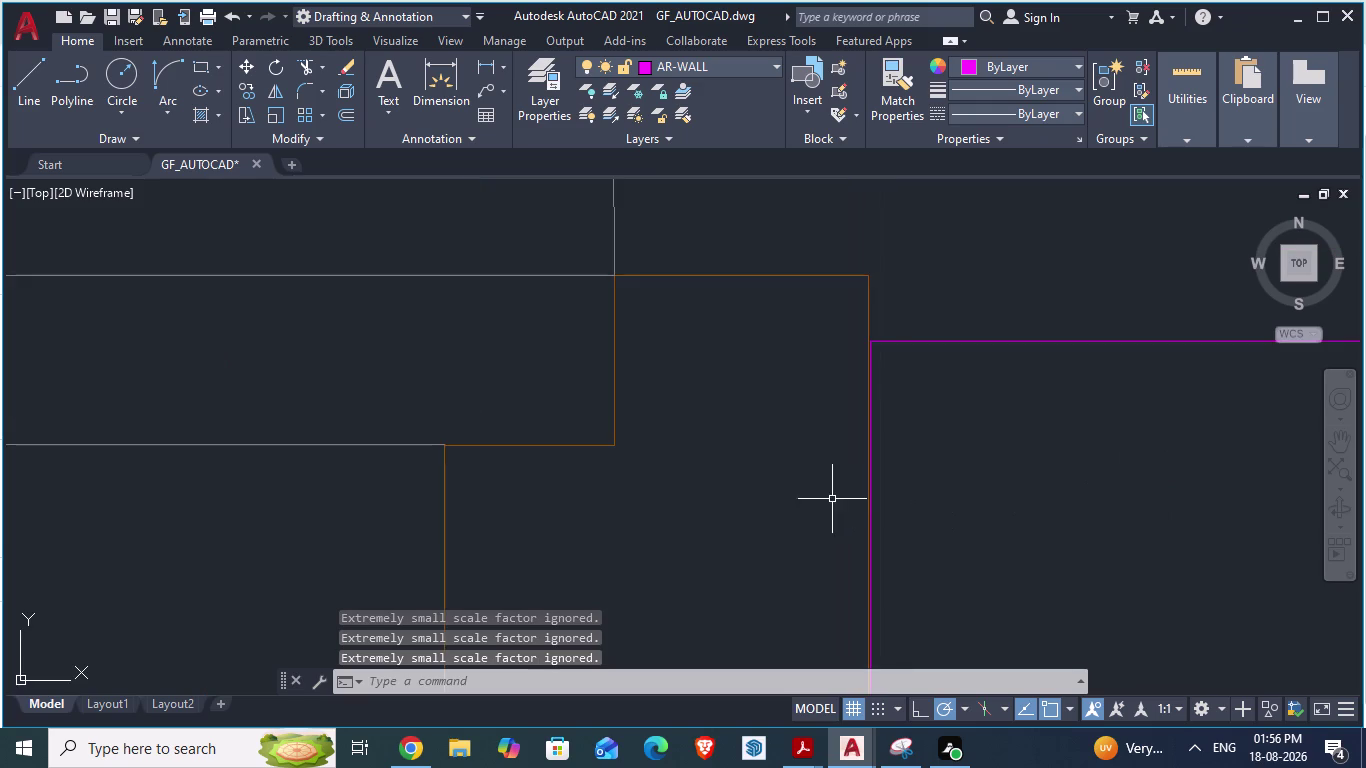
scroll(down, 3)
scroll(down, 3)
scroll(down, 3)
scroll(up, 3)
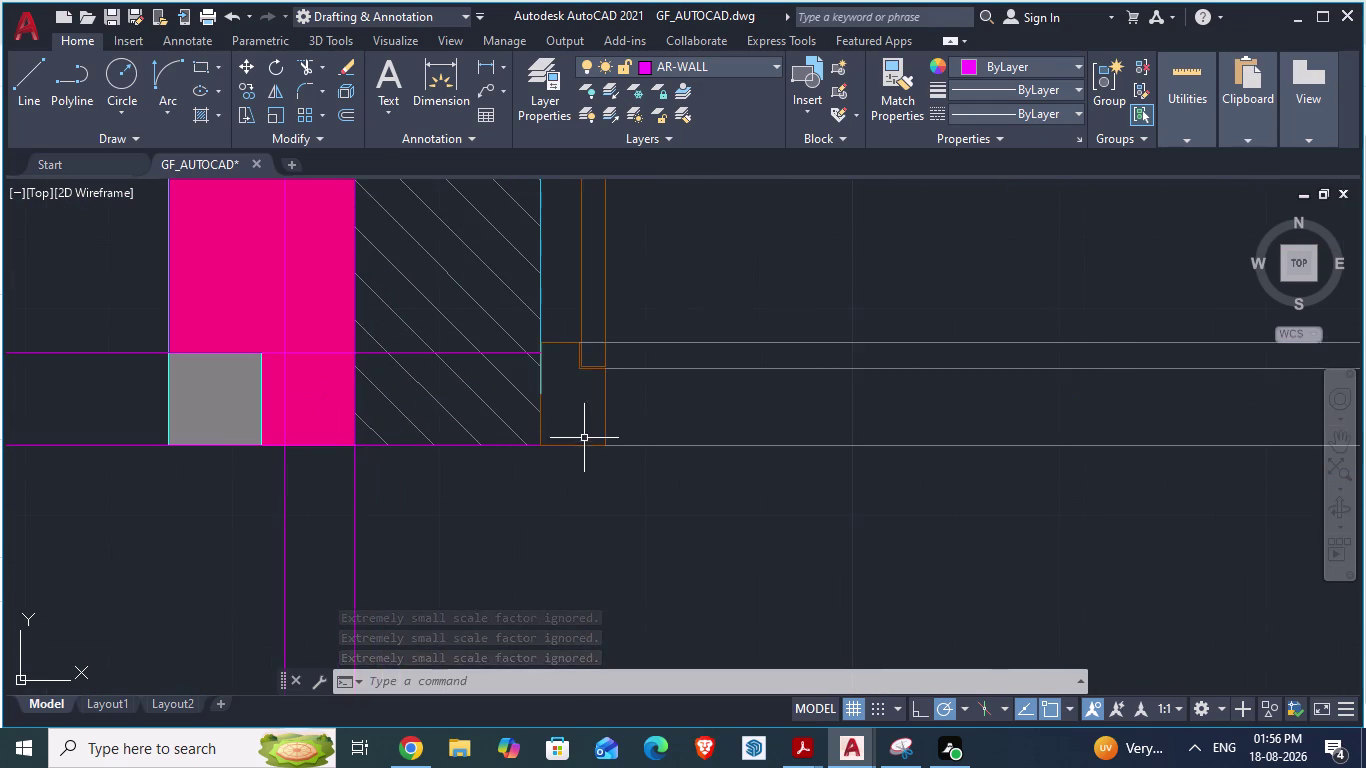
Rescale the entry door by reference length across the opening, then cancel the operation.
click(596, 444)
scroll(down, 3)
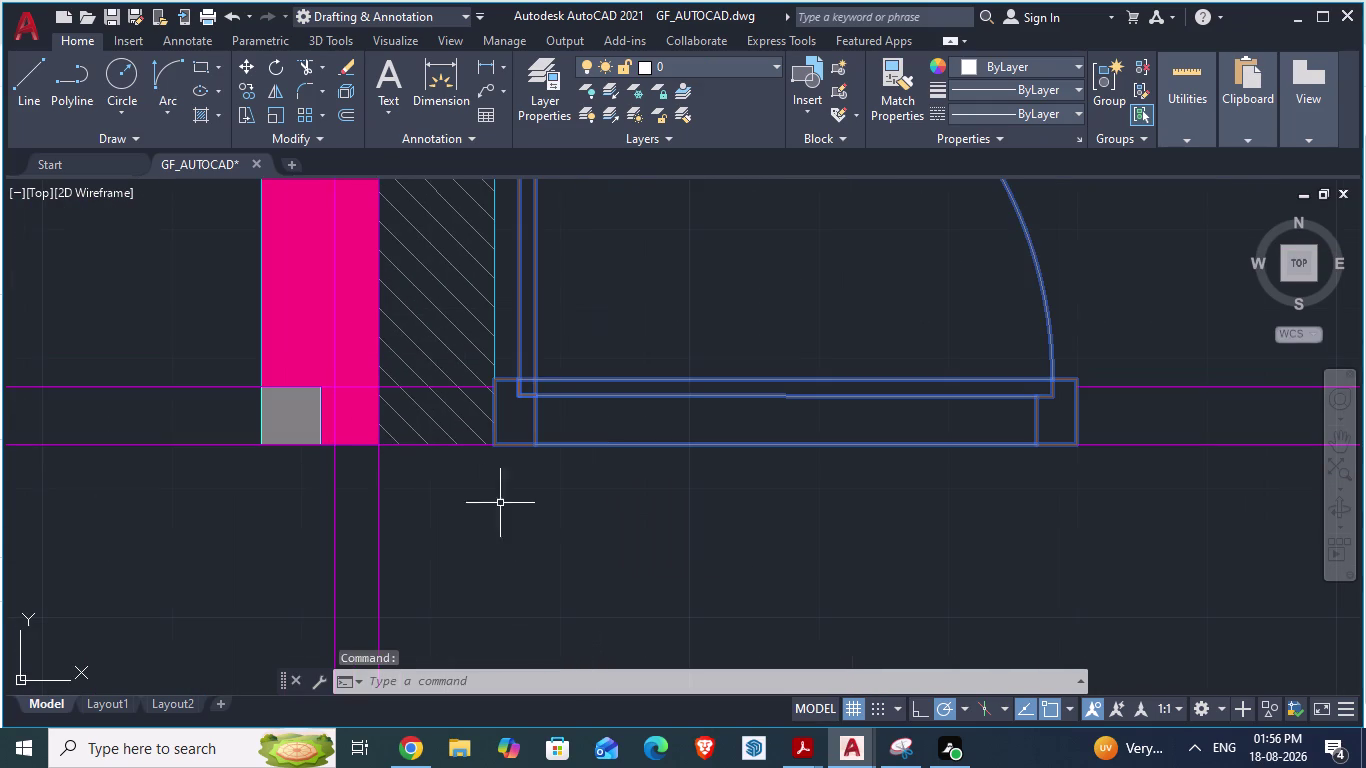
text(sca)
key(Return)
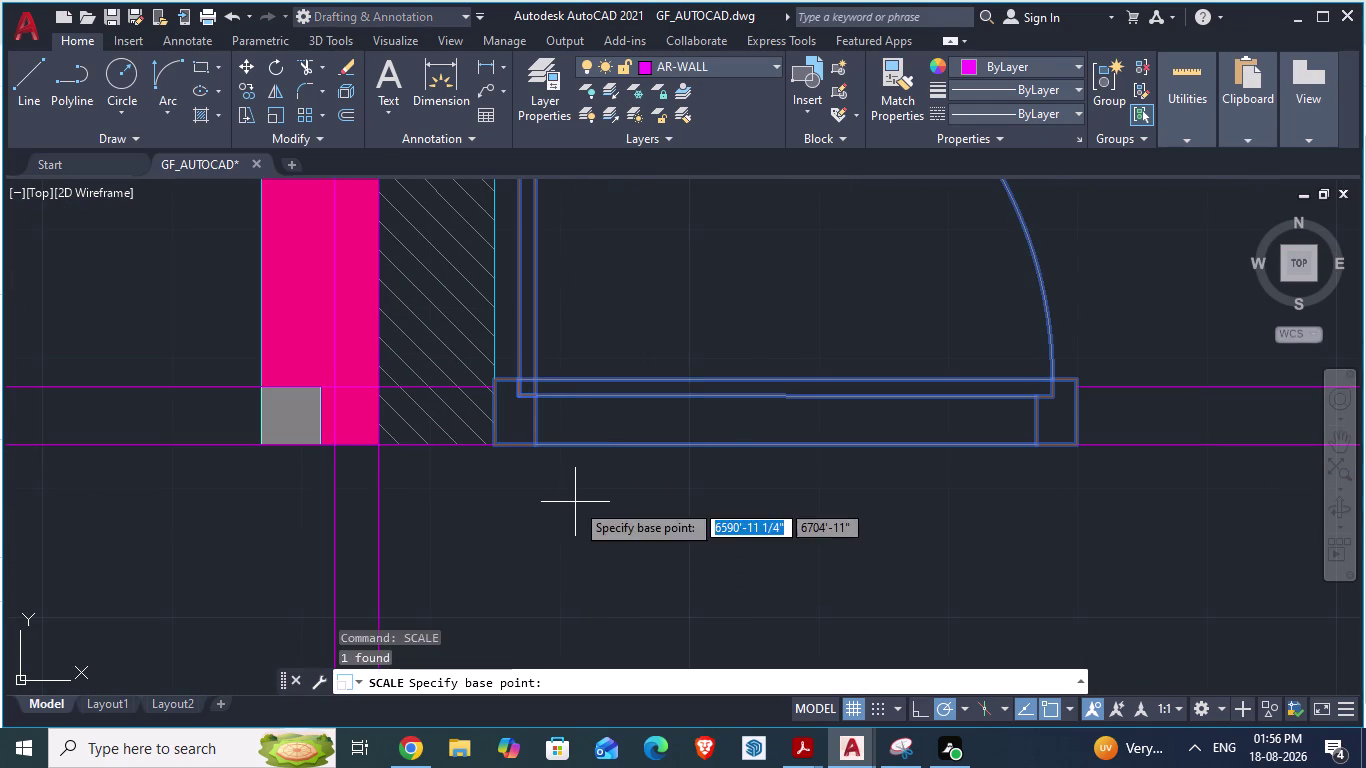
click(499, 443)
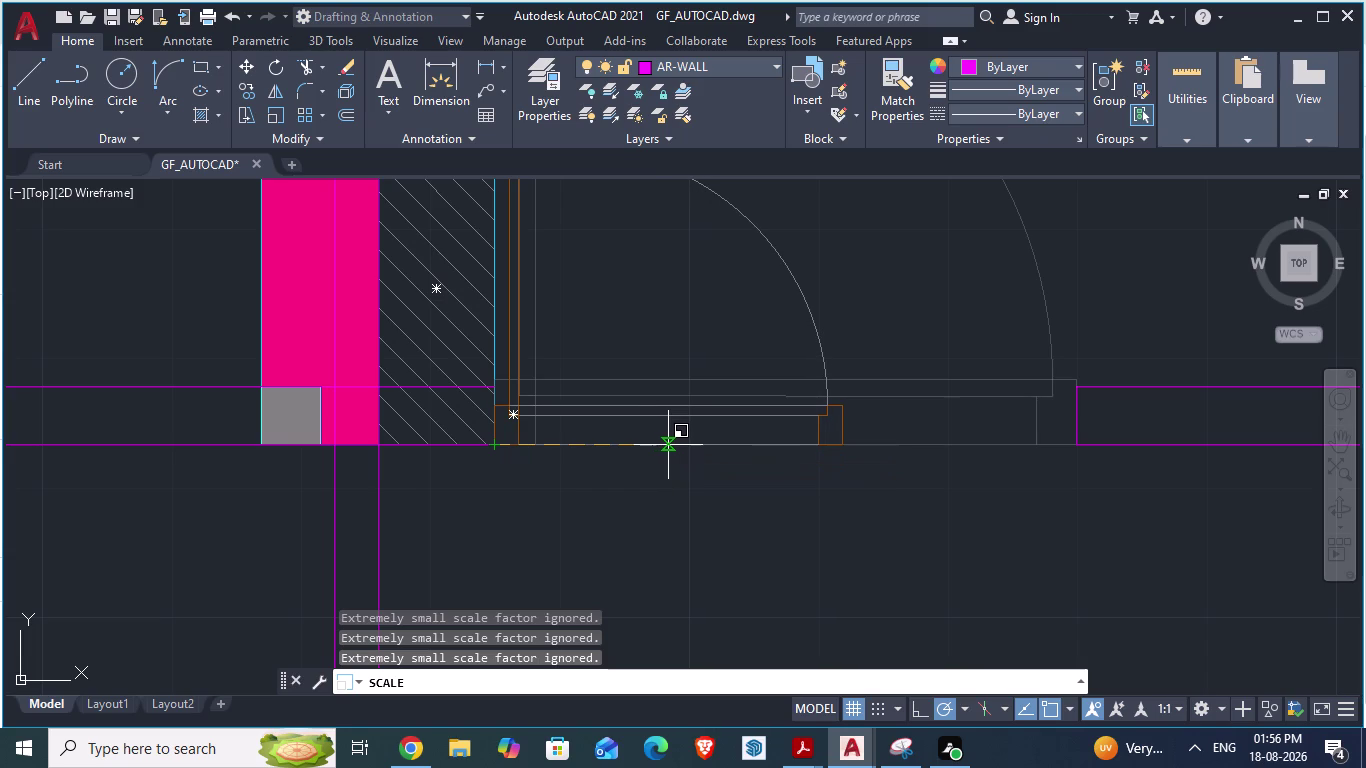
key(r)
key(Return)
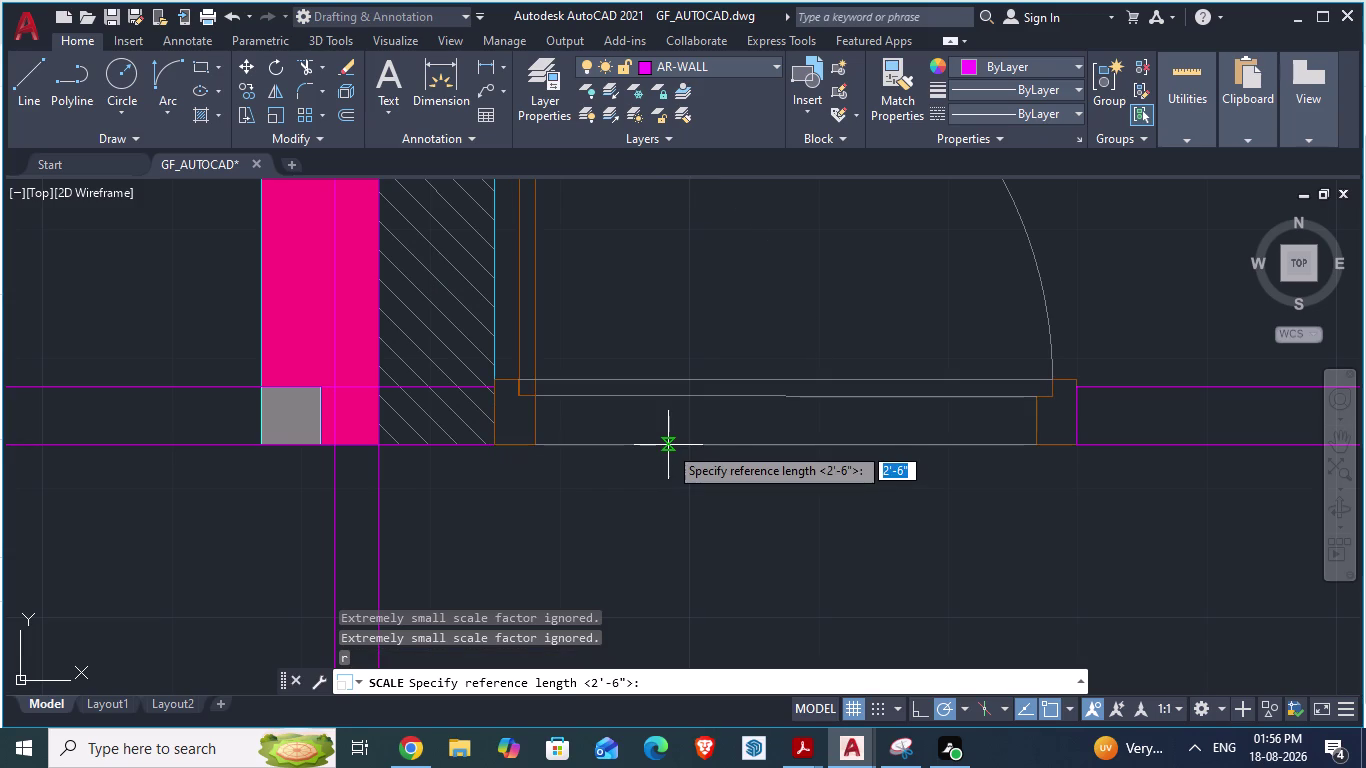
click(499, 448)
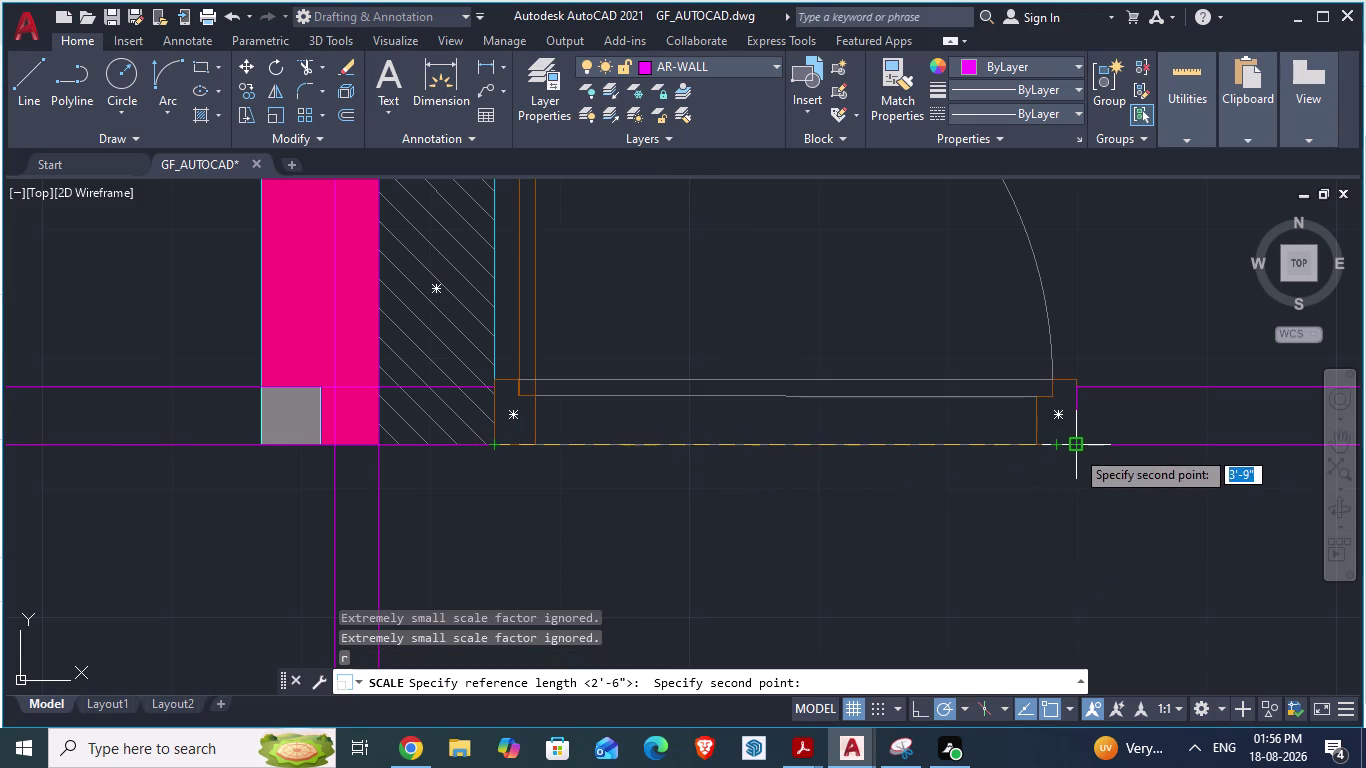
click(1075, 449)
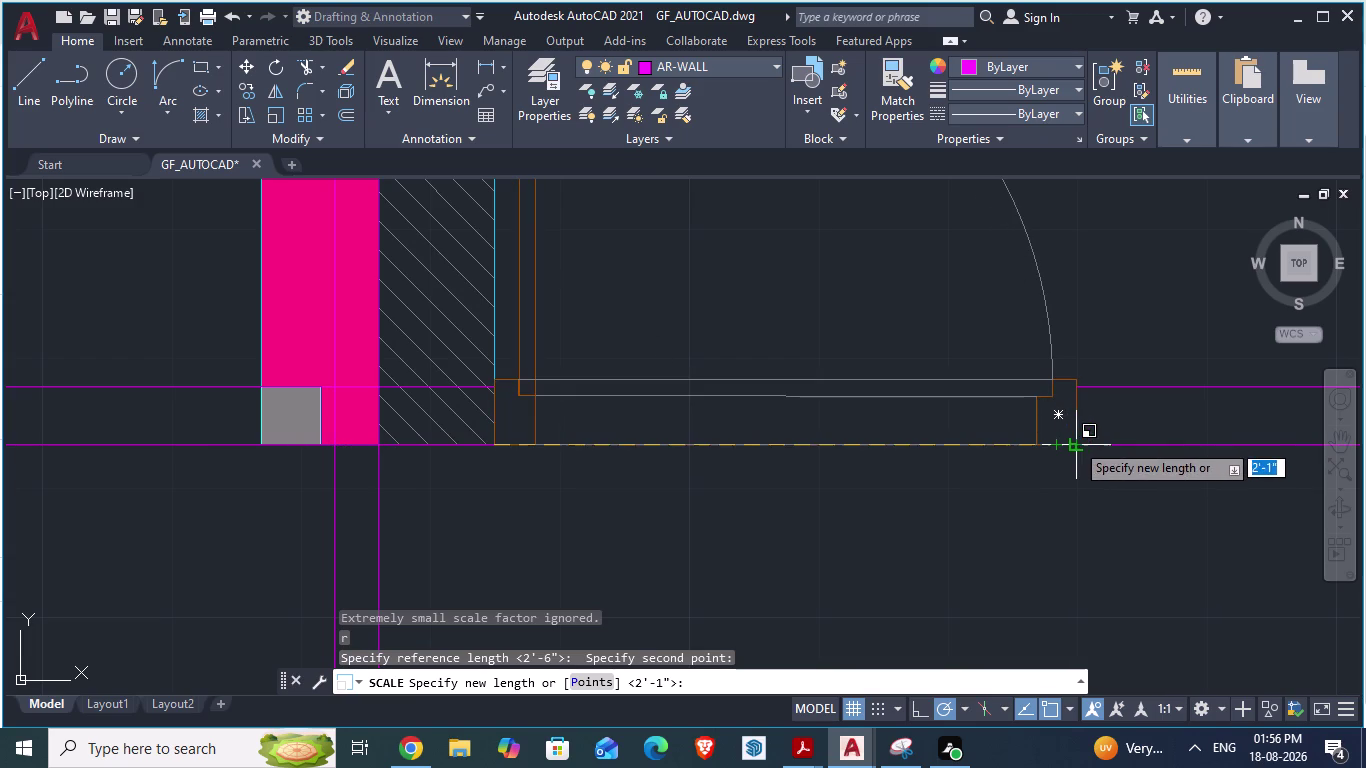
click(1075, 442)
key(Escape)
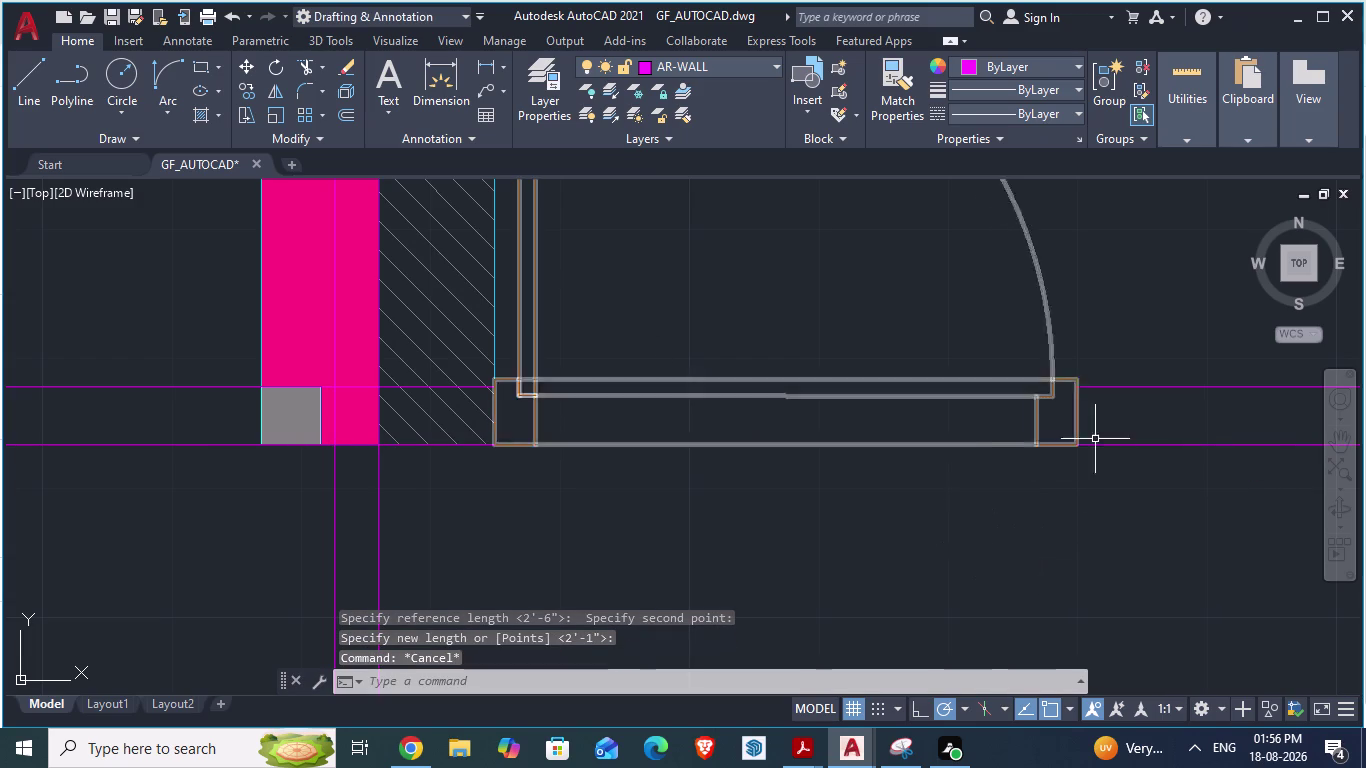
Zoom around the plan and save the ground-floor drawing.
scroll(up, 3)
scroll(up, 3)
scroll(down, 3)
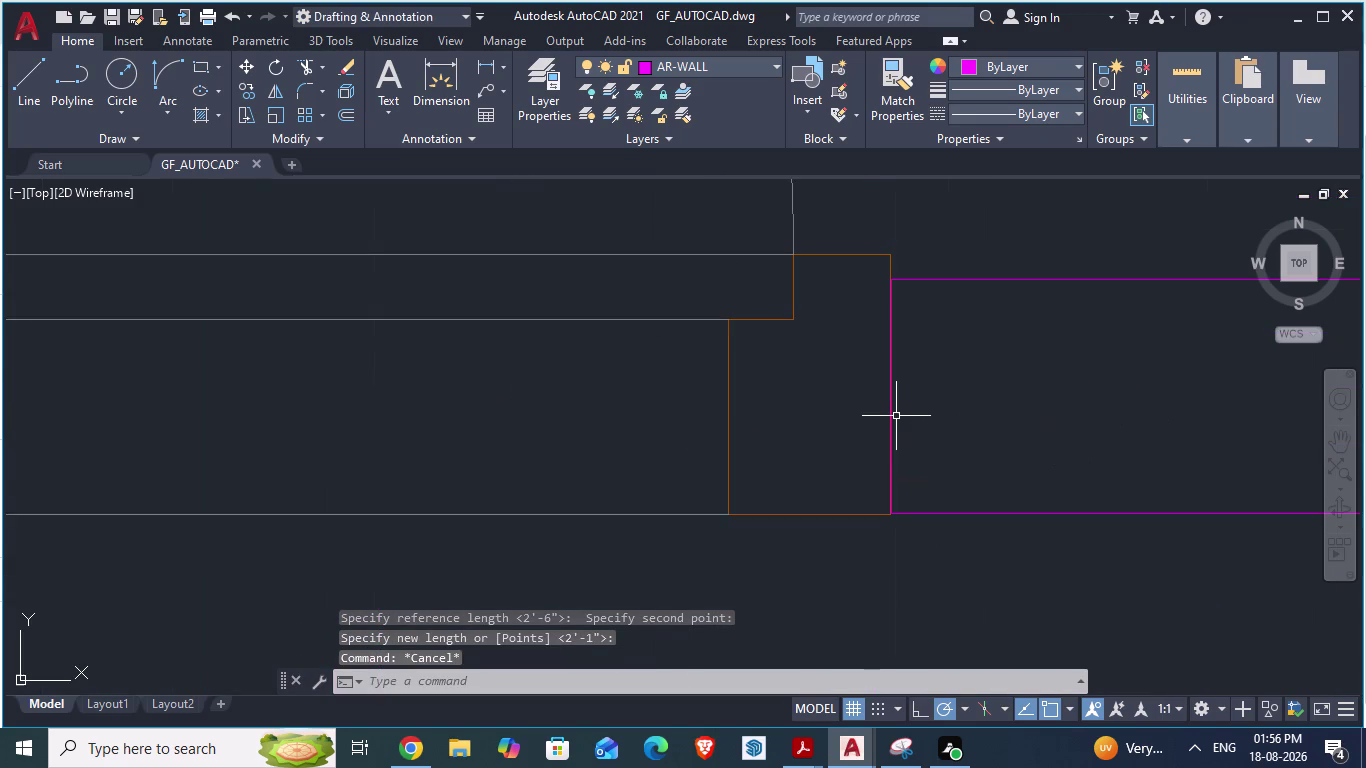
scroll(up, 3)
scroll(up, 3)
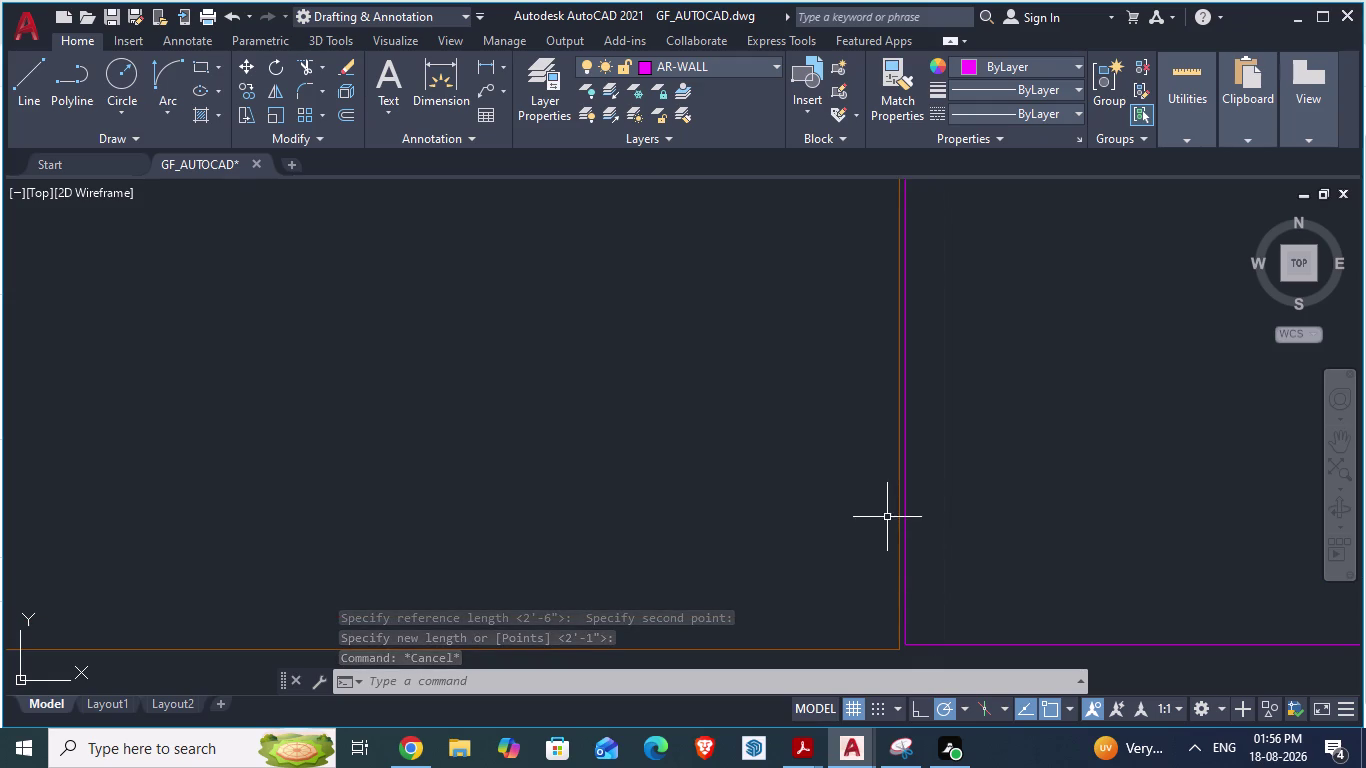
scroll(down, 3)
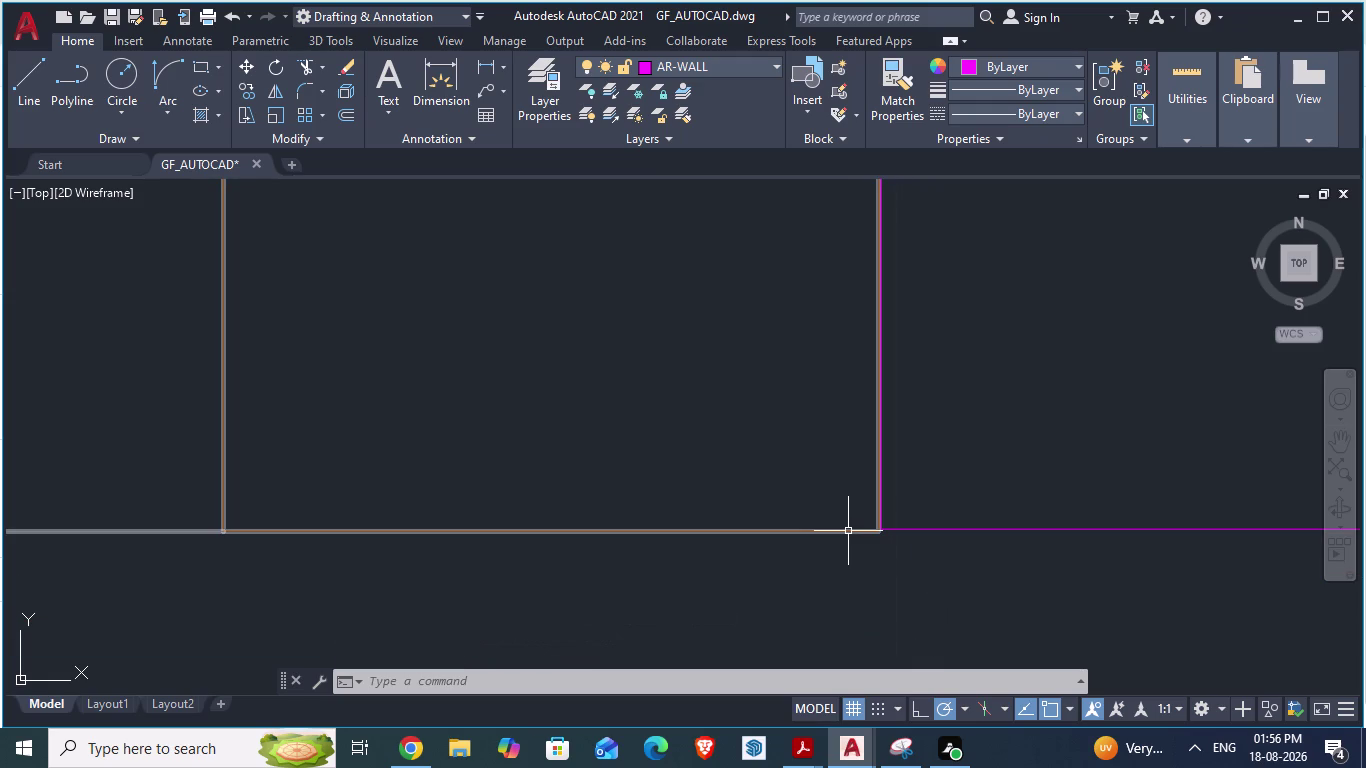
scroll(down, 3)
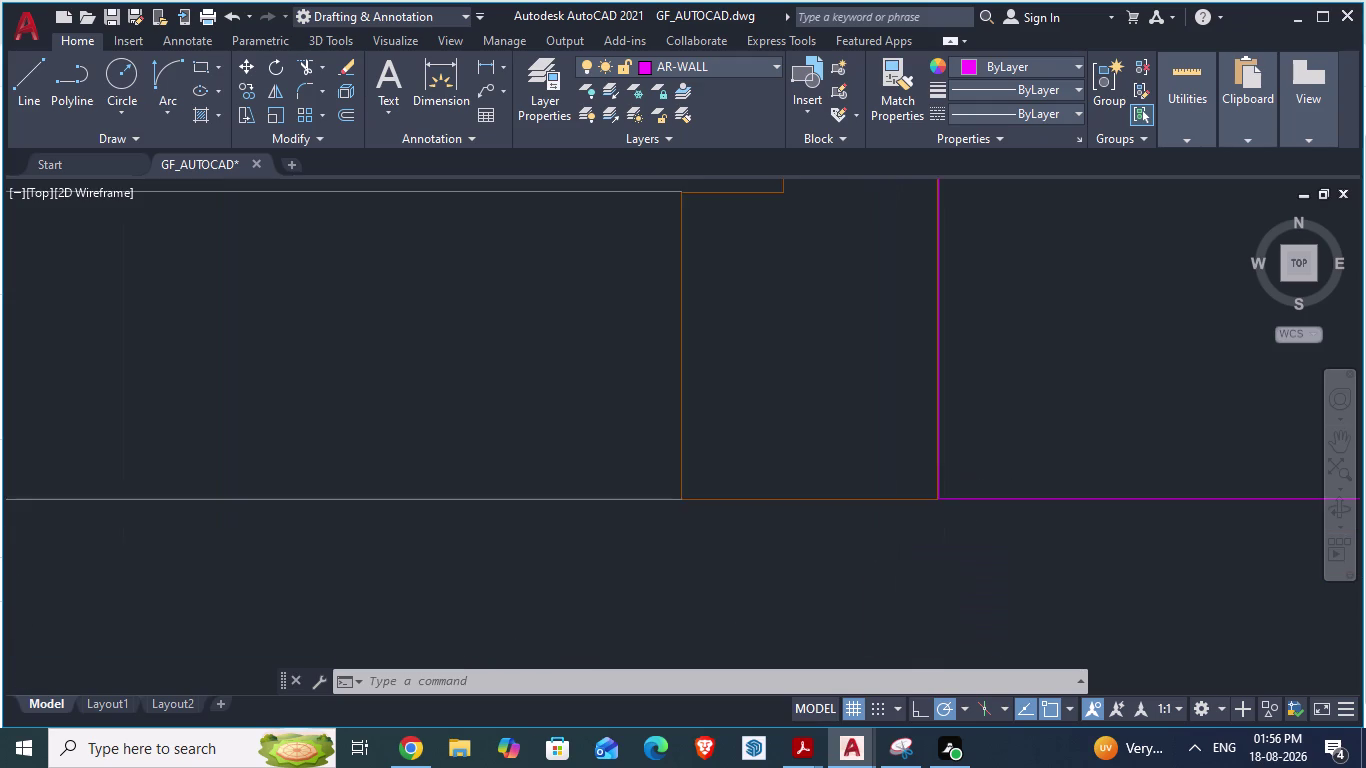
scroll(down, 3)
key(ctrl+s)
scroll(down, 3)
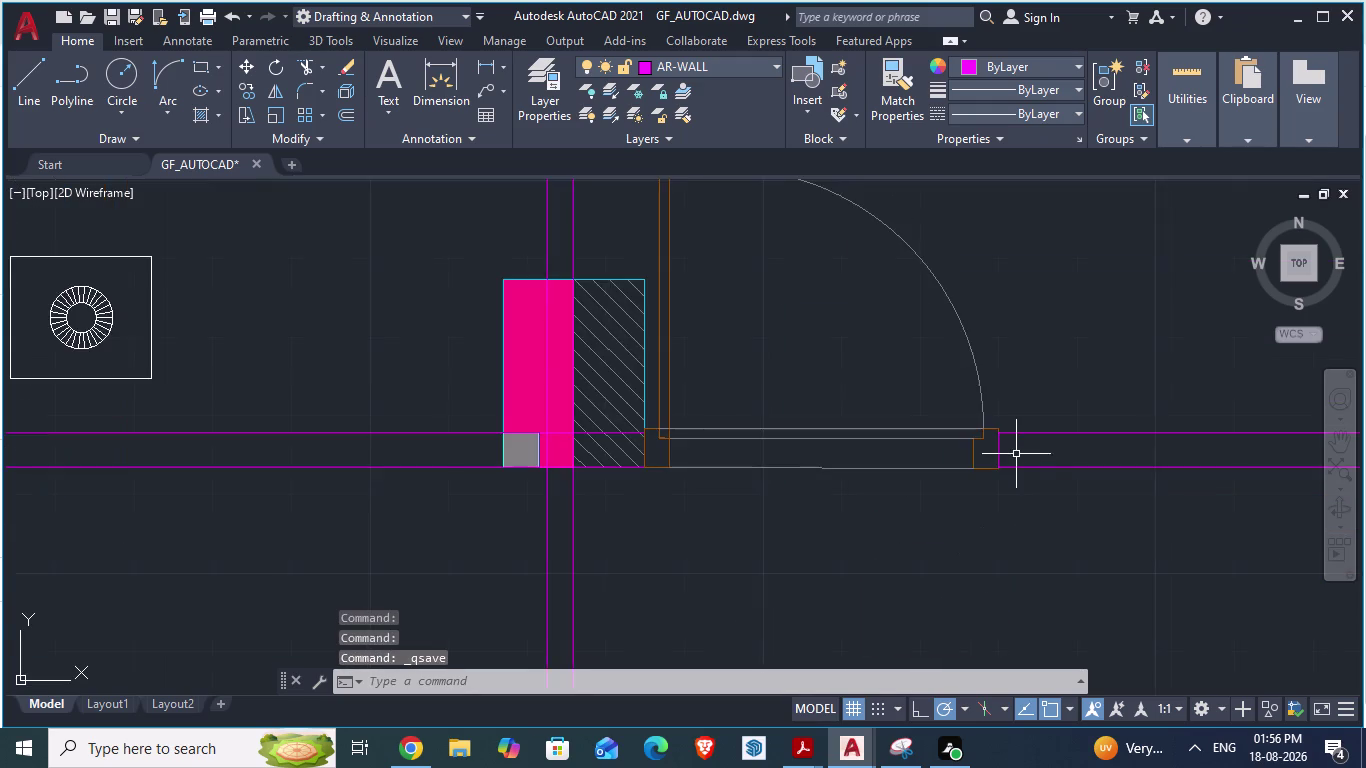
scroll(down, 3)
scroll(down, 3)
key(alt+Tab)
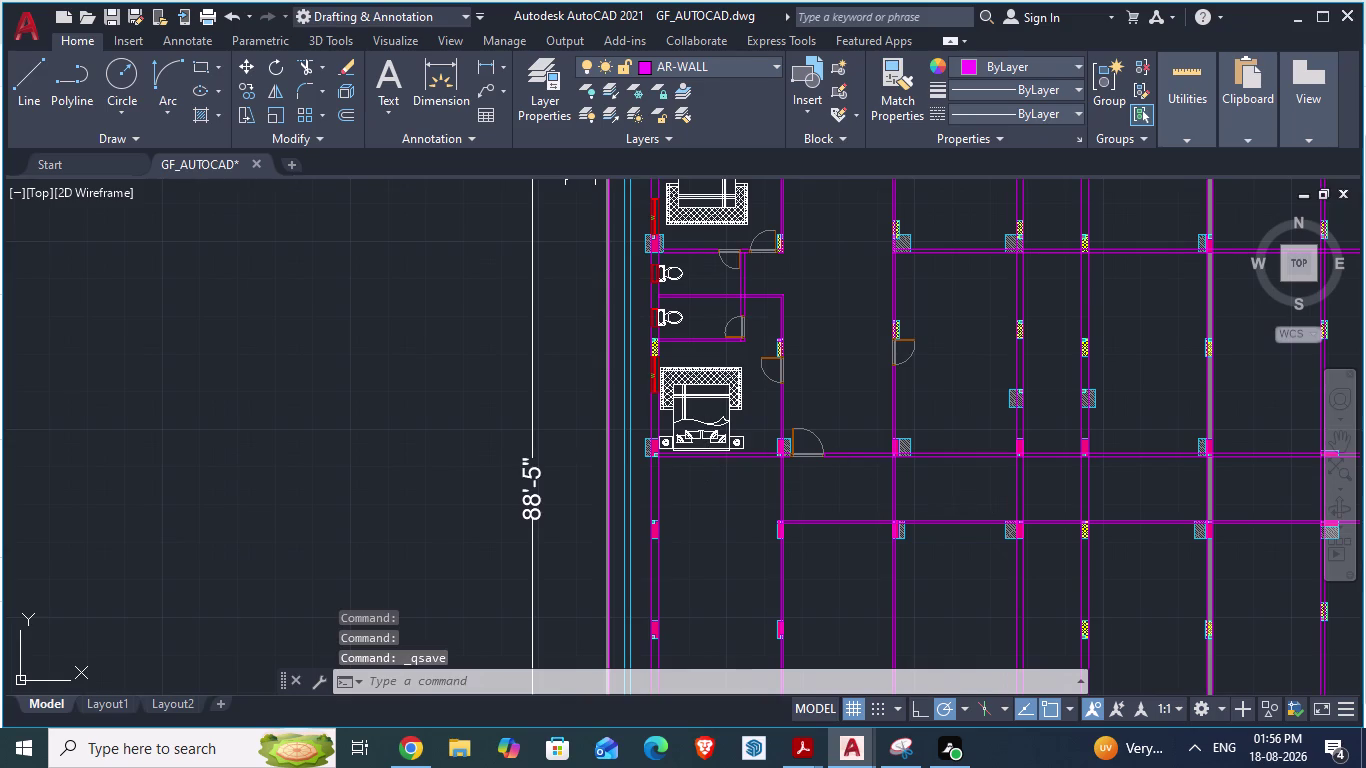
scroll(down, 3)
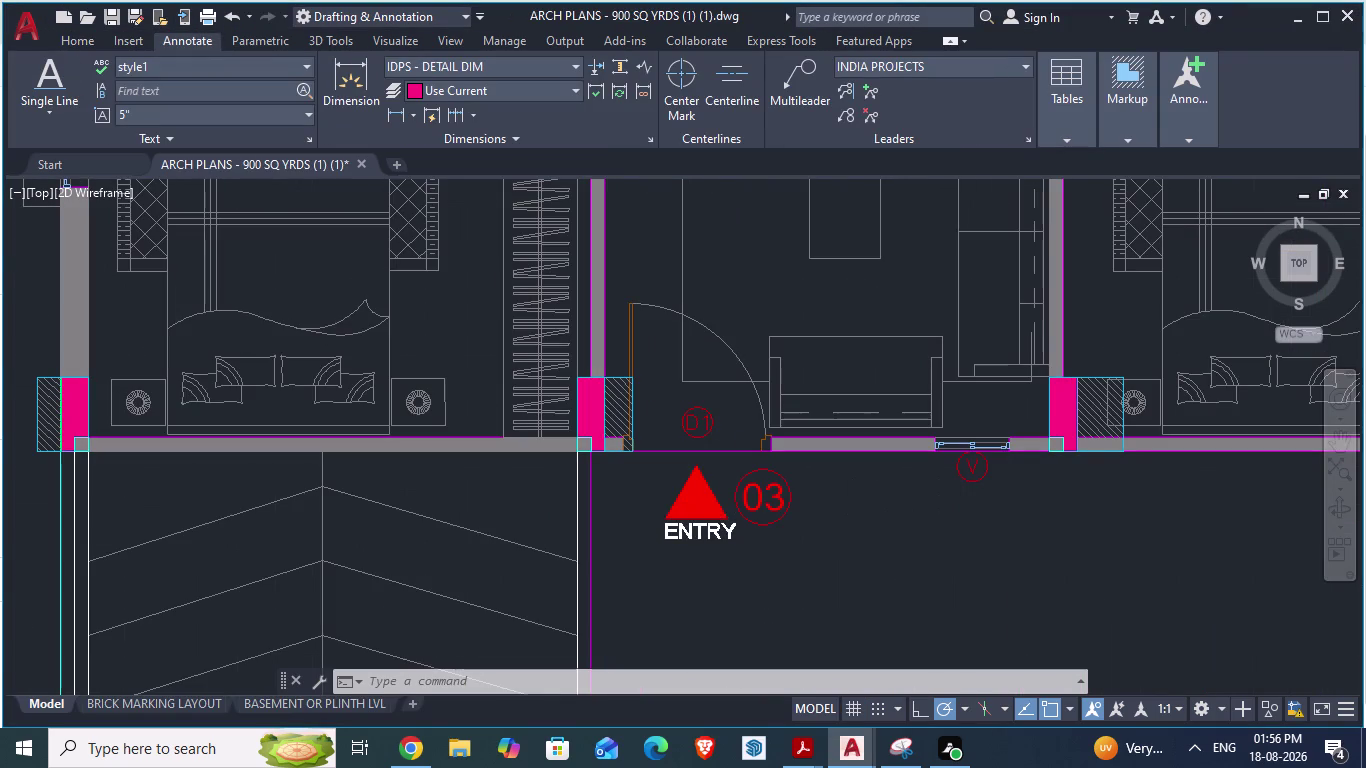
scroll(down, 3)
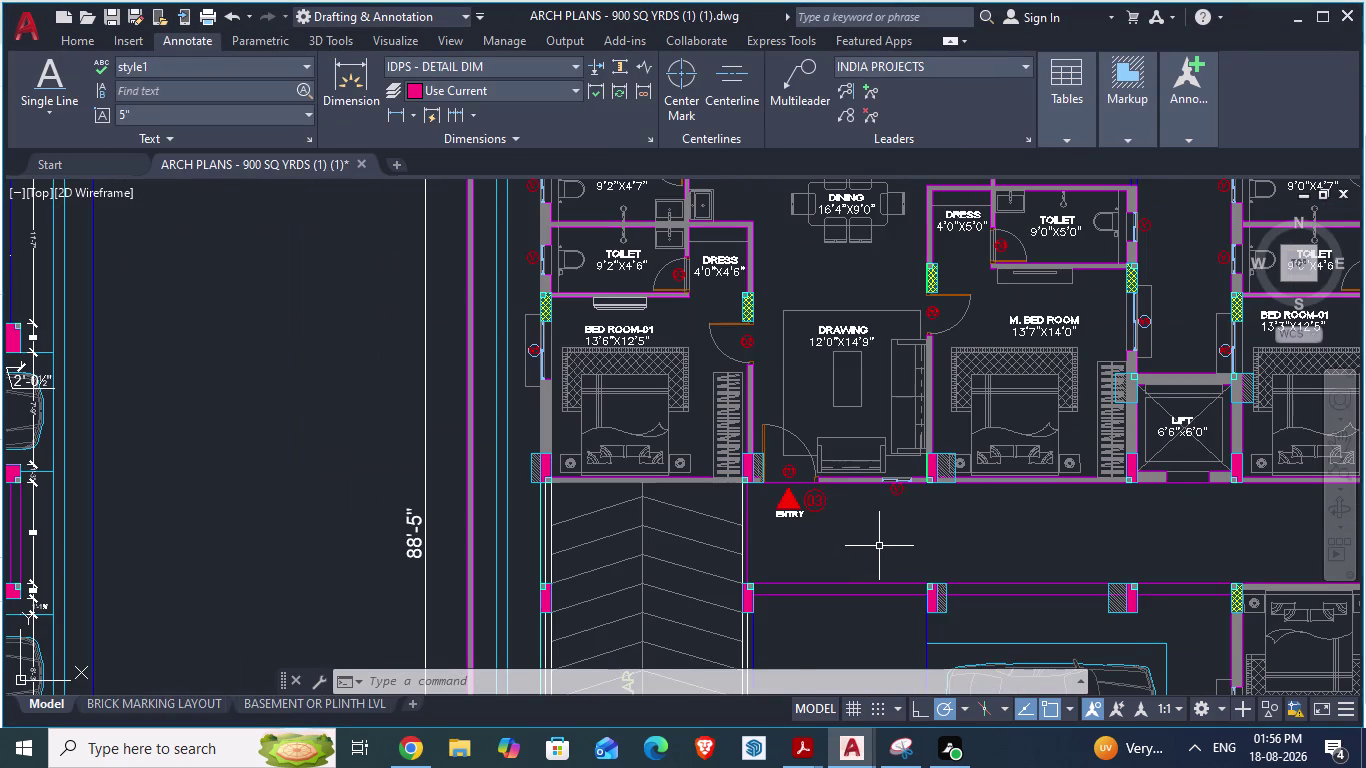
scroll(down, 3)
key(alt+Tab)
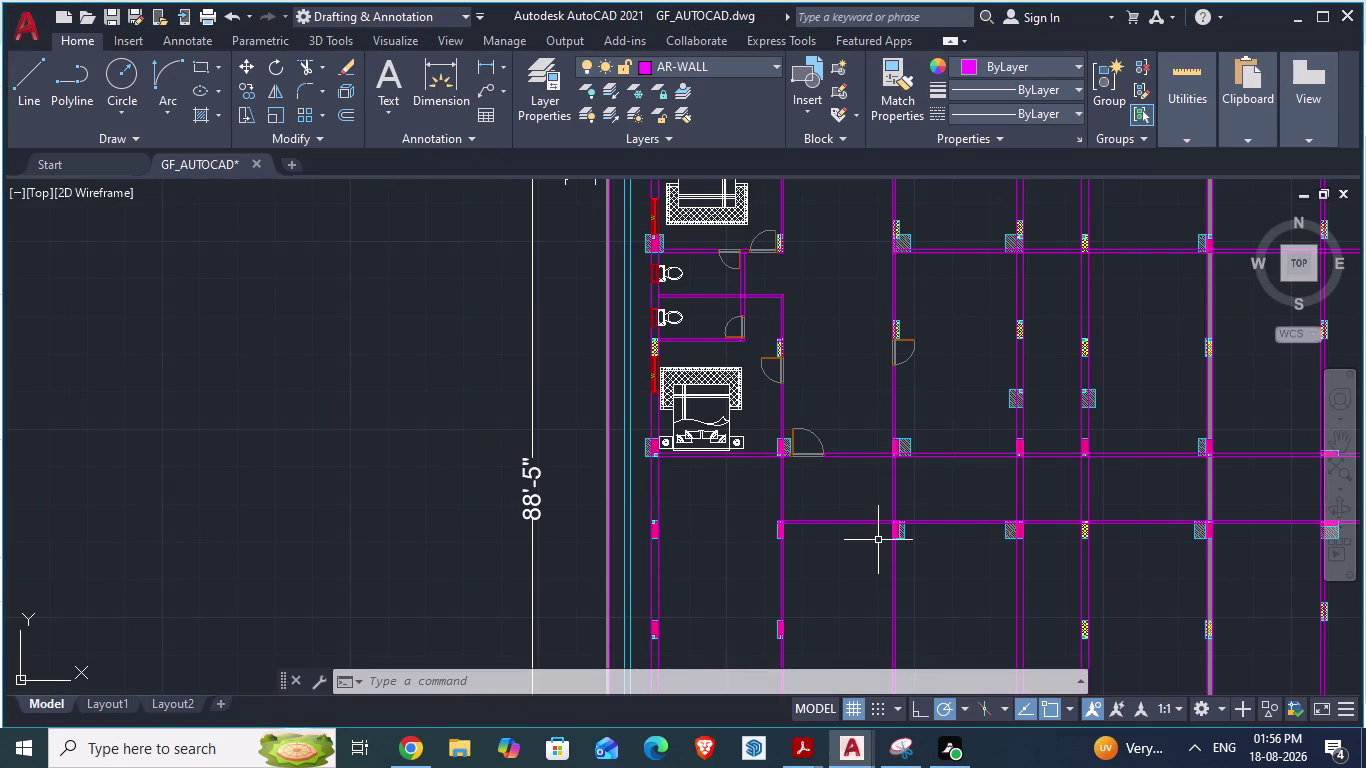
key(alt+Tab)
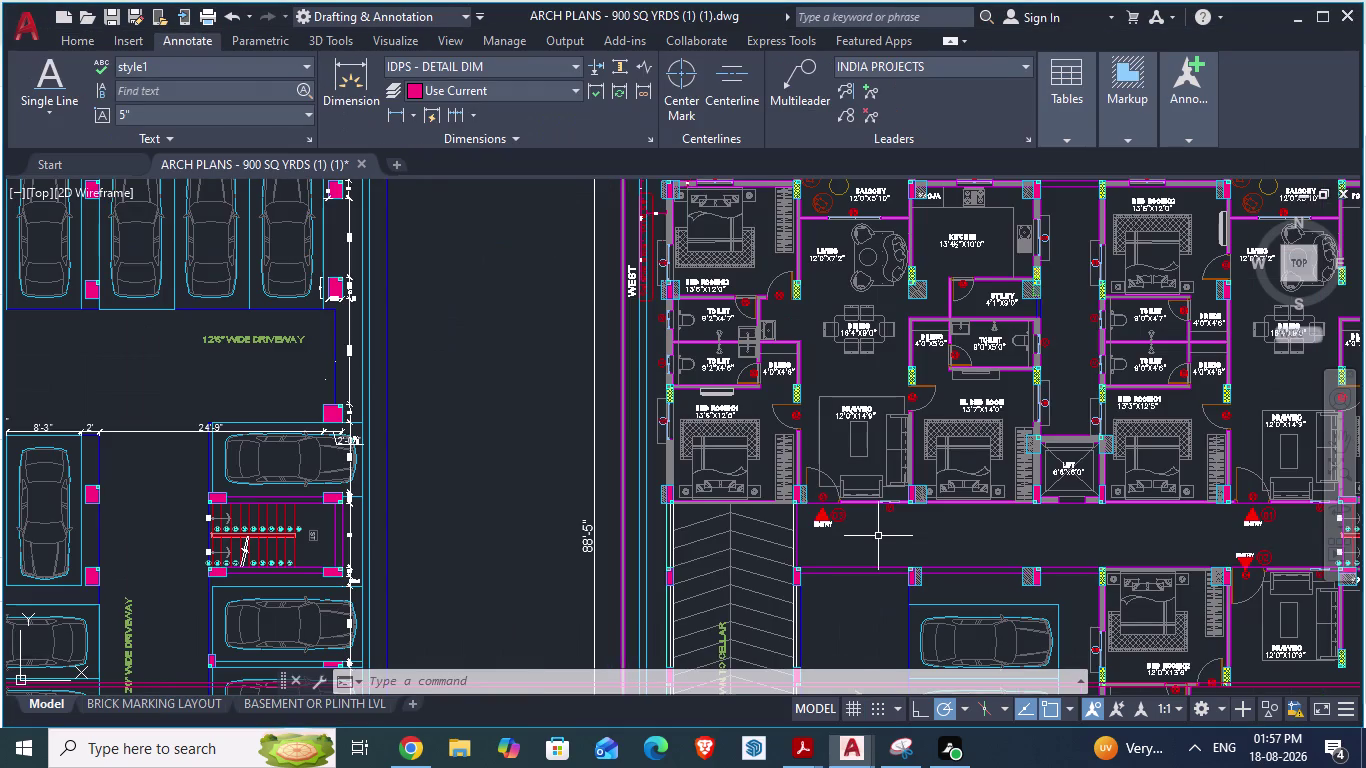
scroll(up, 3)
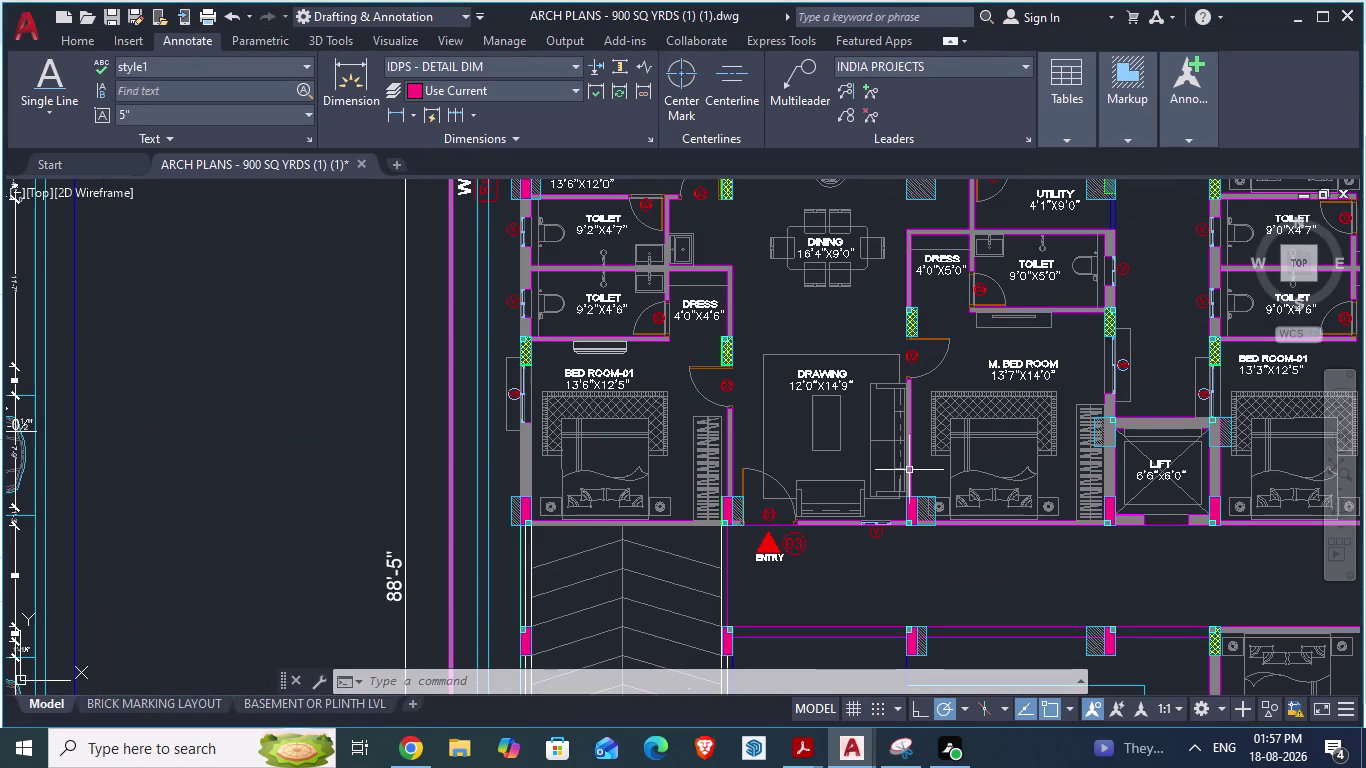
scroll(down, 3)
scroll(up, 3)
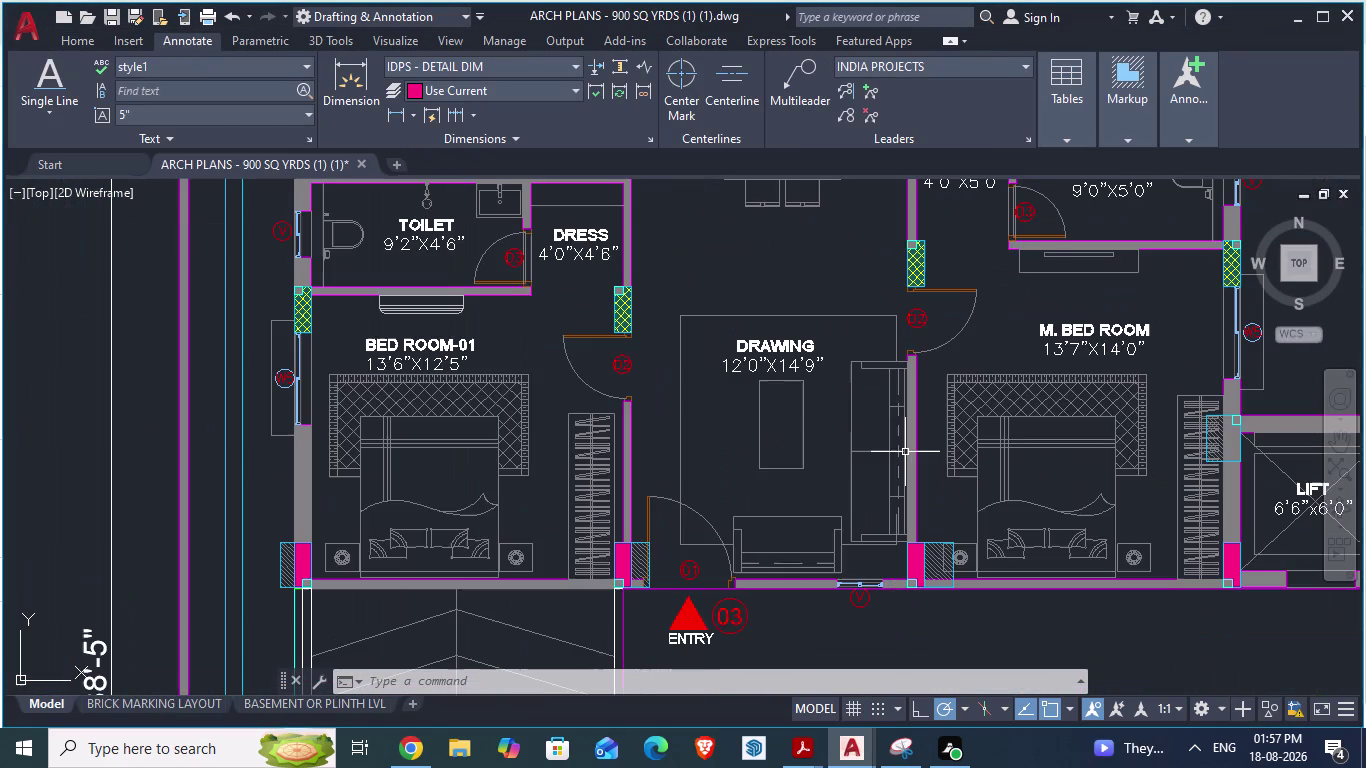
scroll(down, 3)
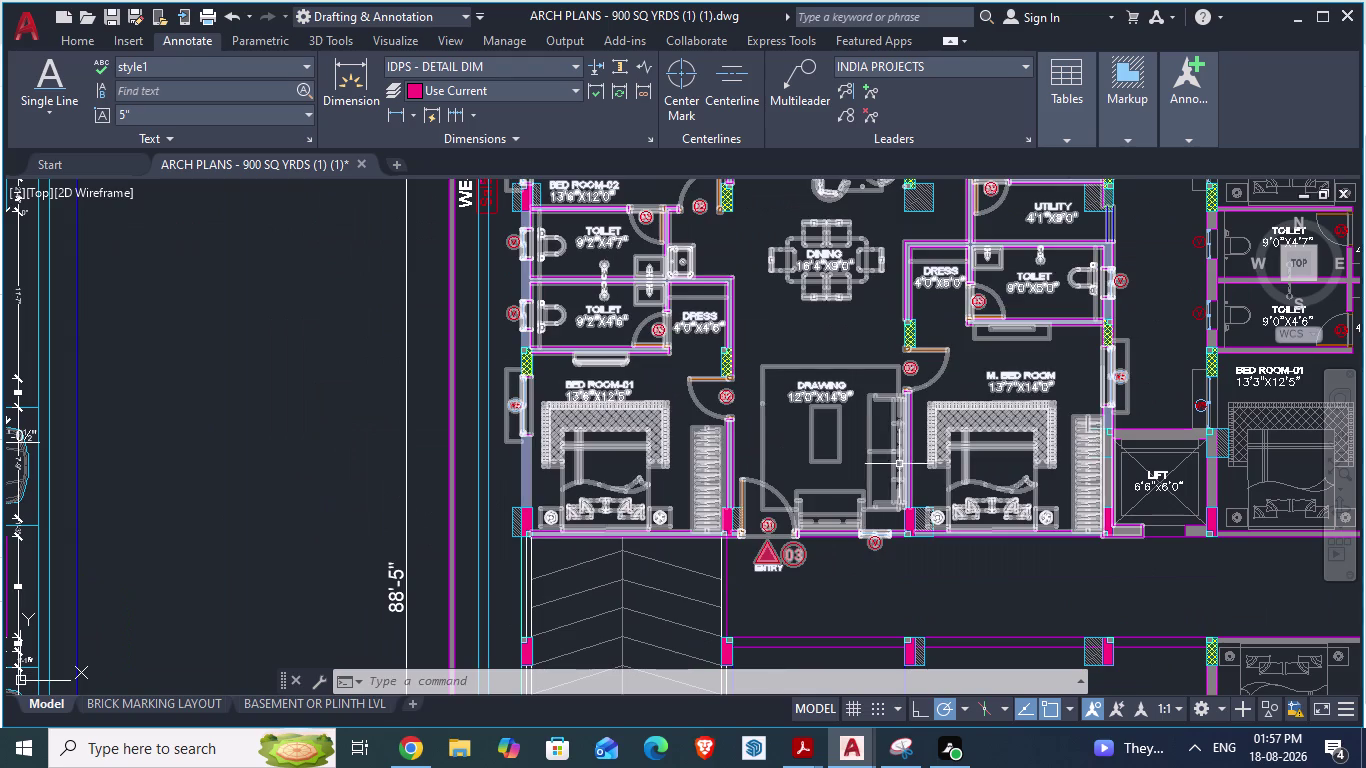
scroll(down, 3)
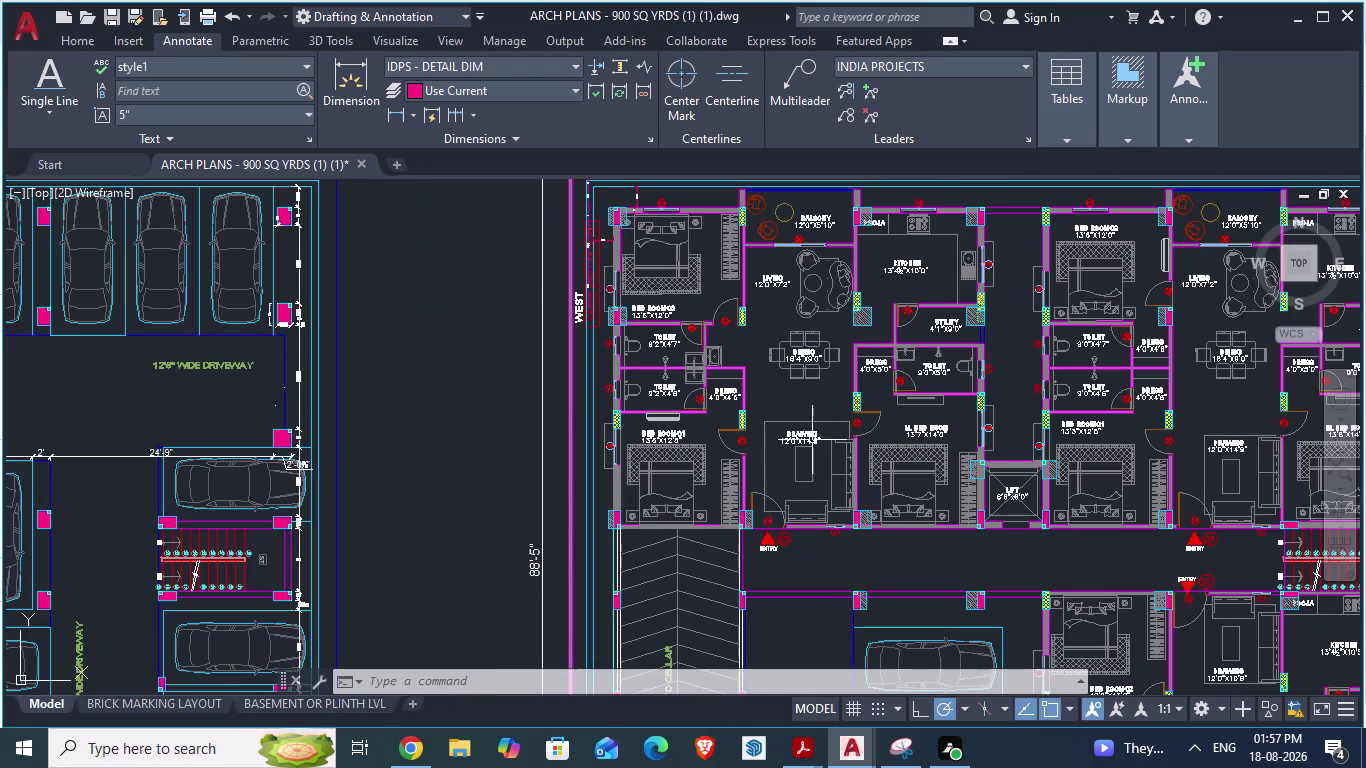
scroll(up, 3)
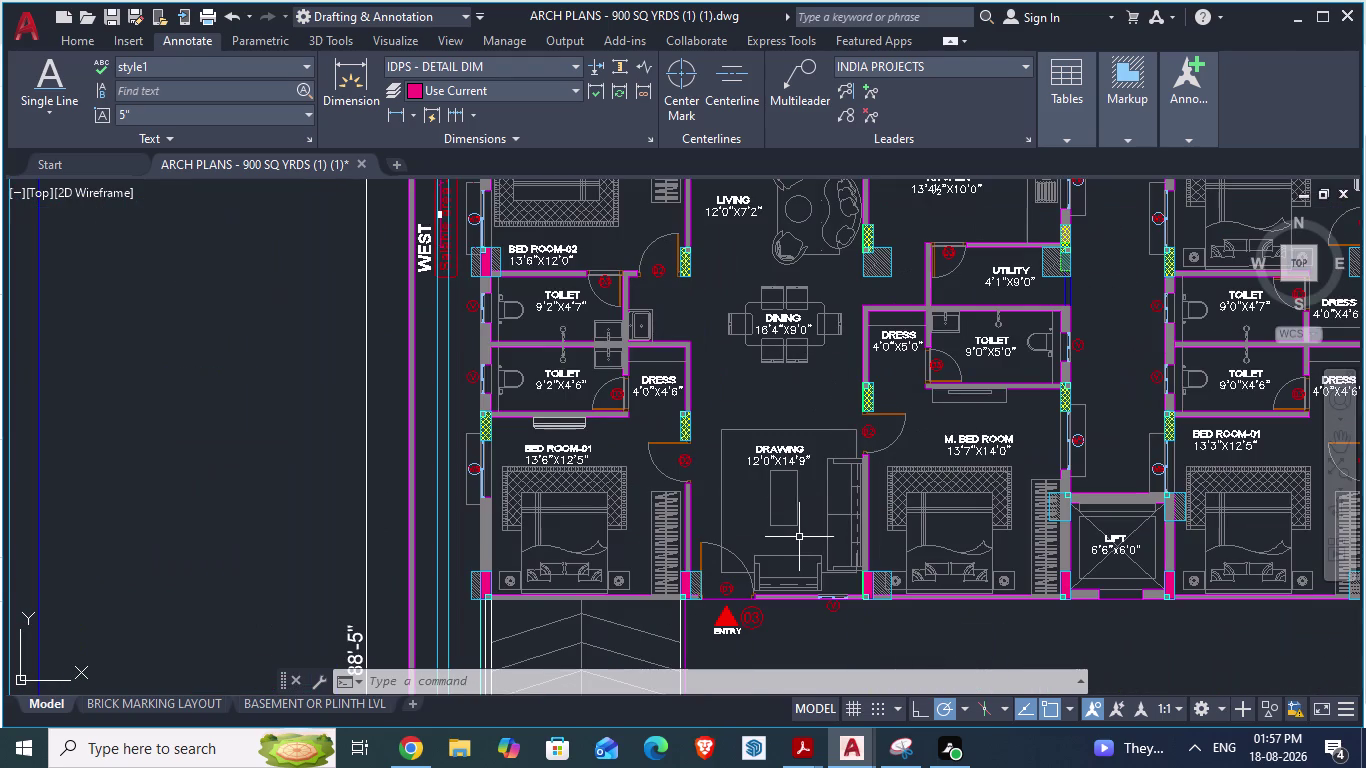
key(alt+Tab)
scroll(down, 3)
scroll(up, 3)
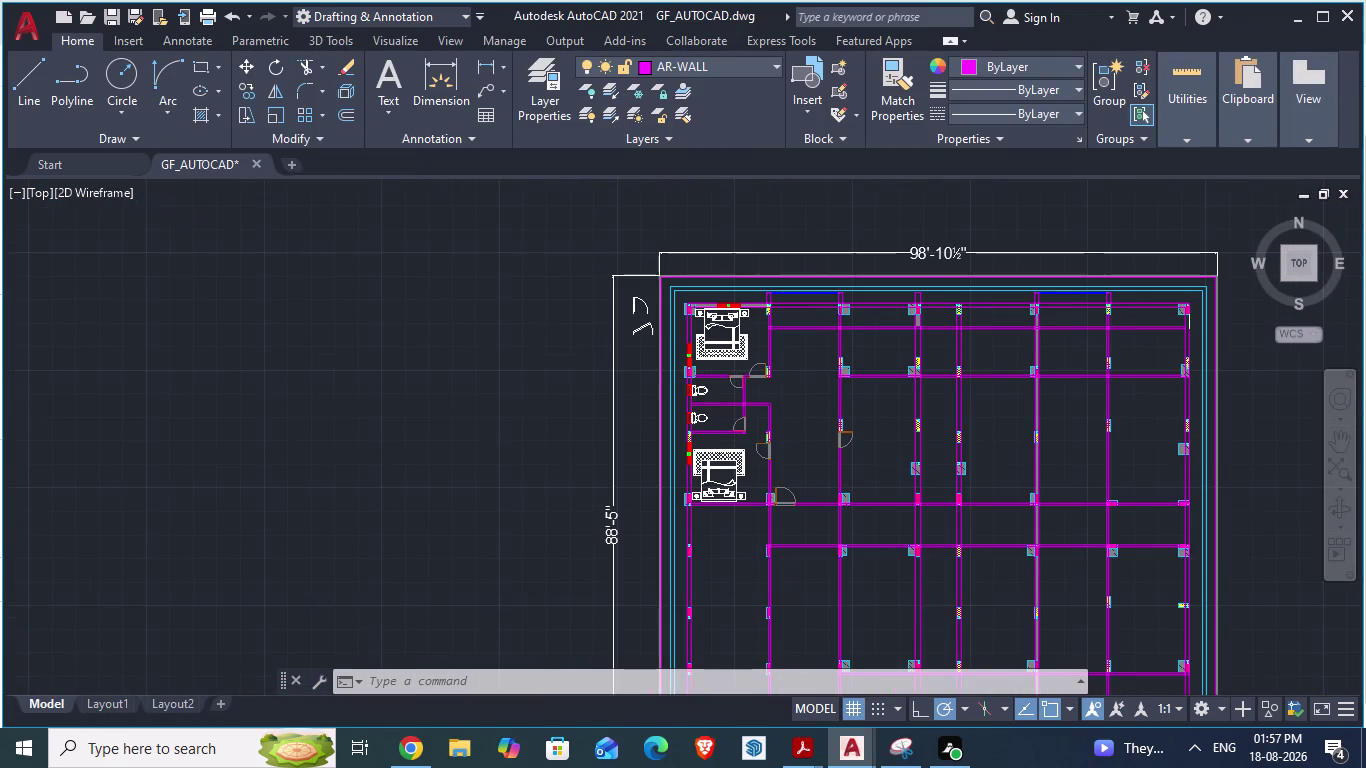
key(alt+Tab)
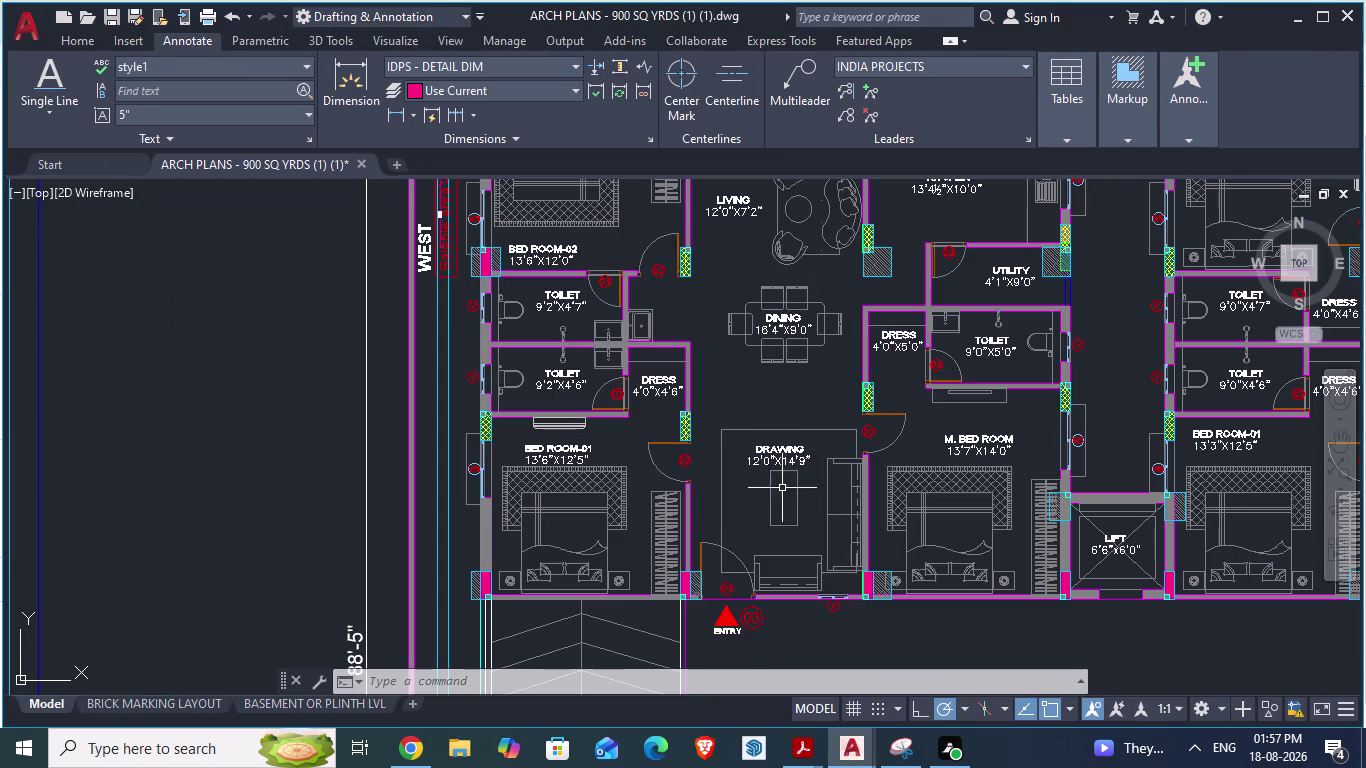
scroll(down, 3)
scroll(up, 3)
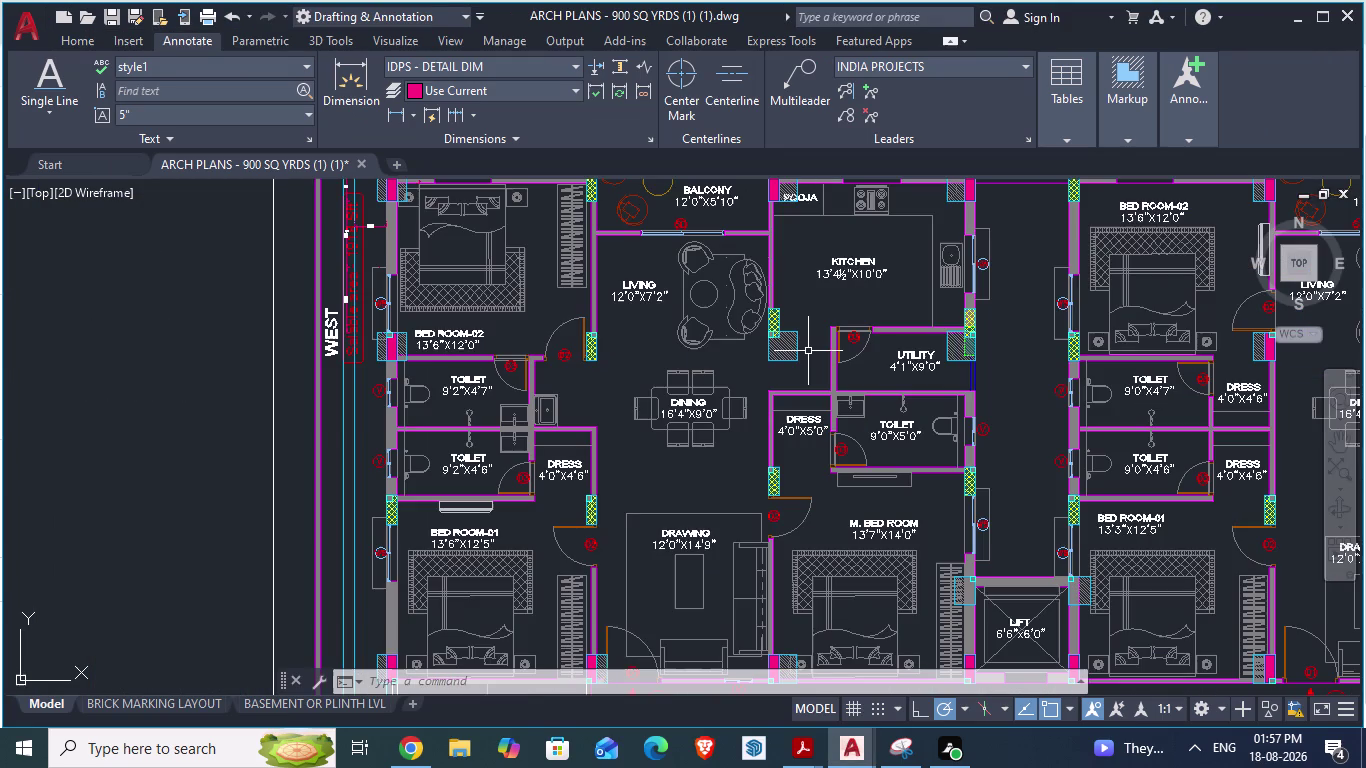
scroll(down, 3)
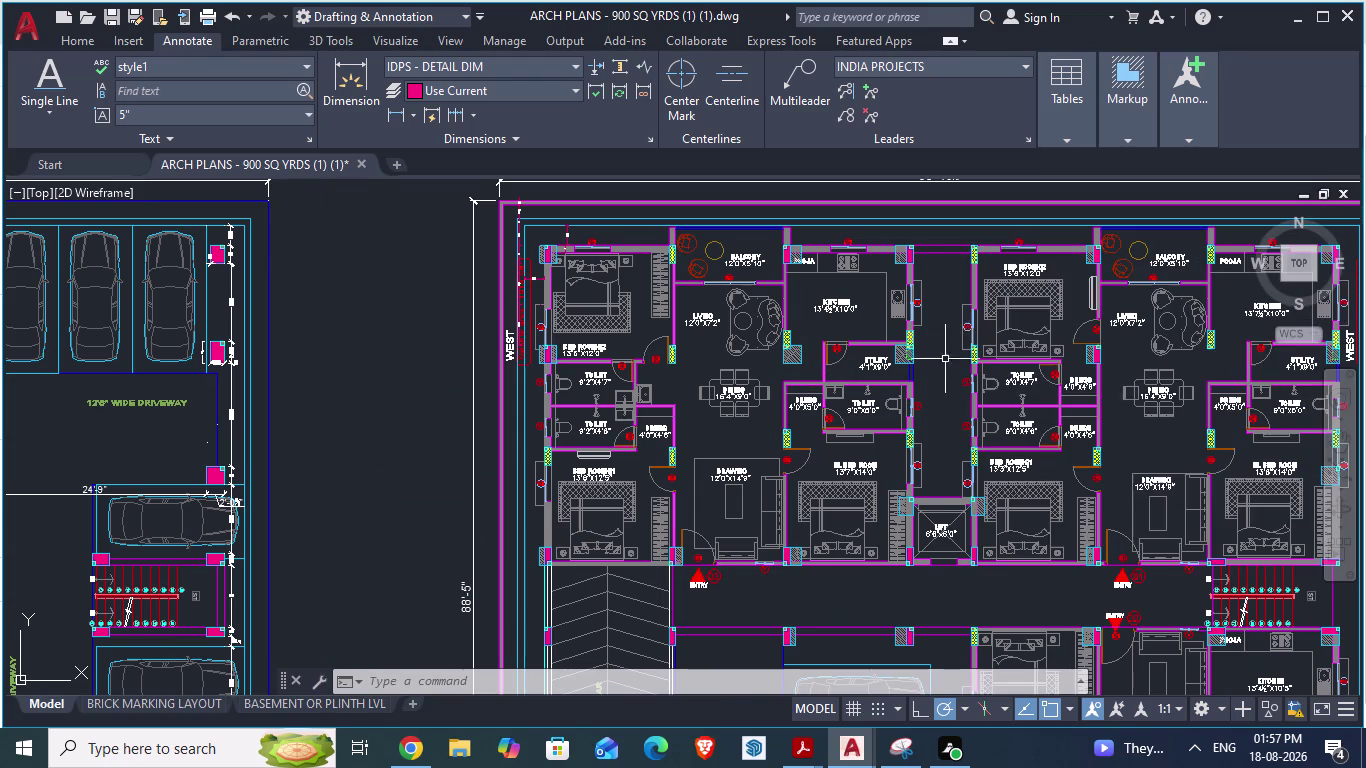
scroll(up, 3)
scroll(down, 3)
scroll(up, 3)
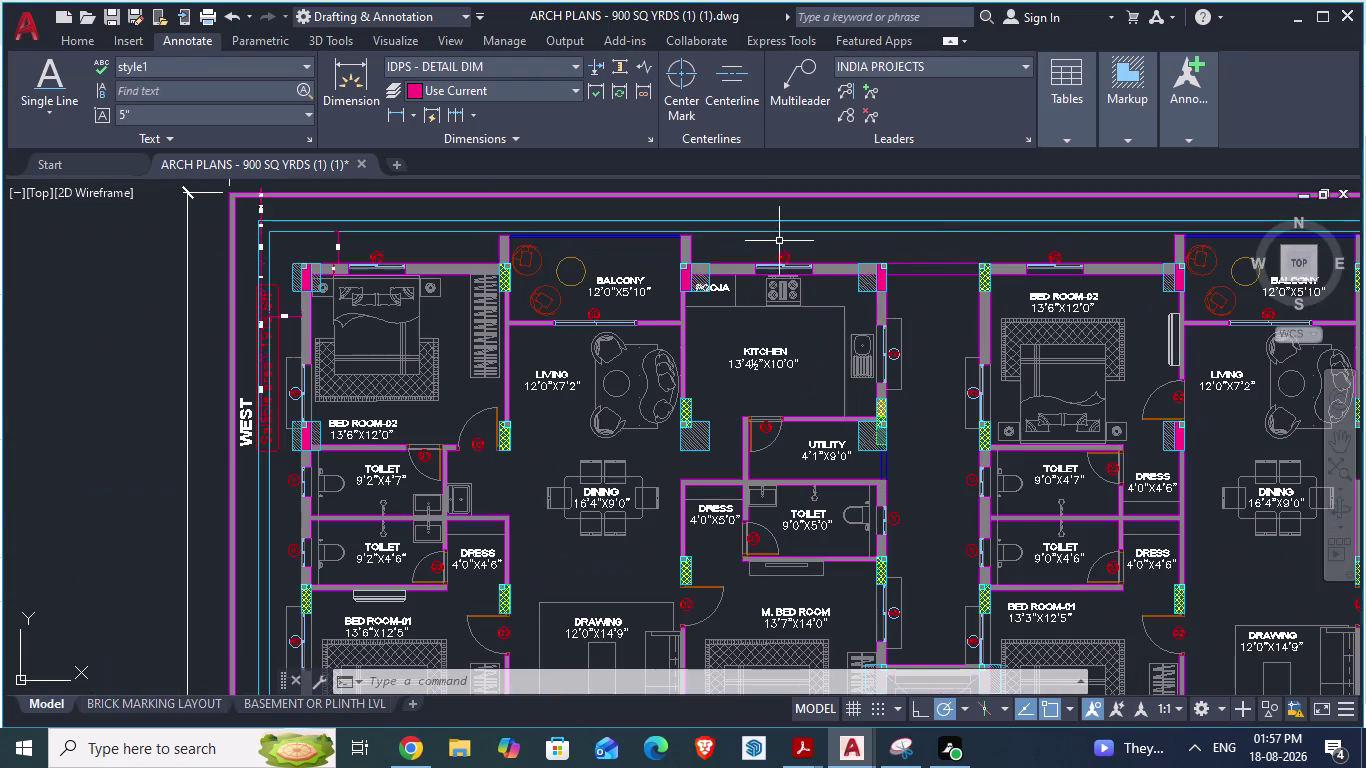
key(alt+Tab)
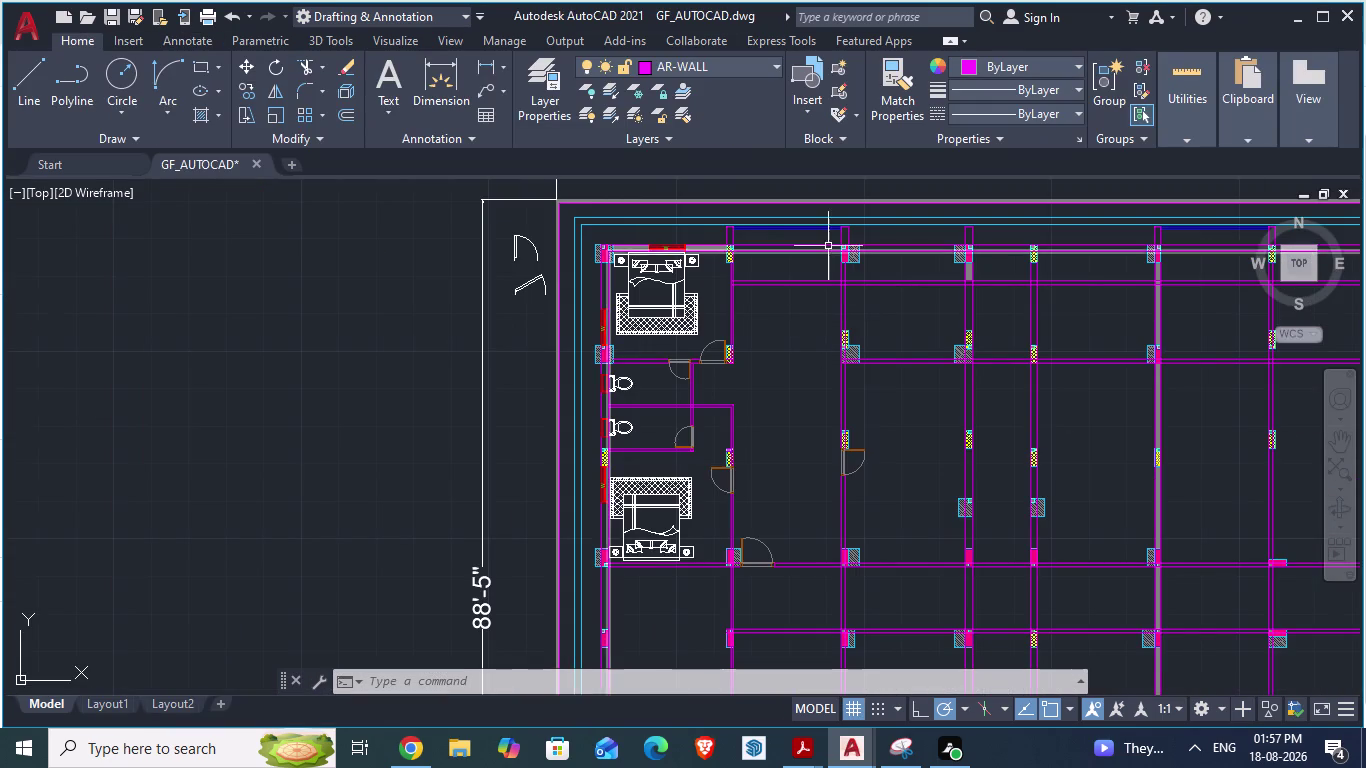
scroll(up, 3)
key(alt+Tab)
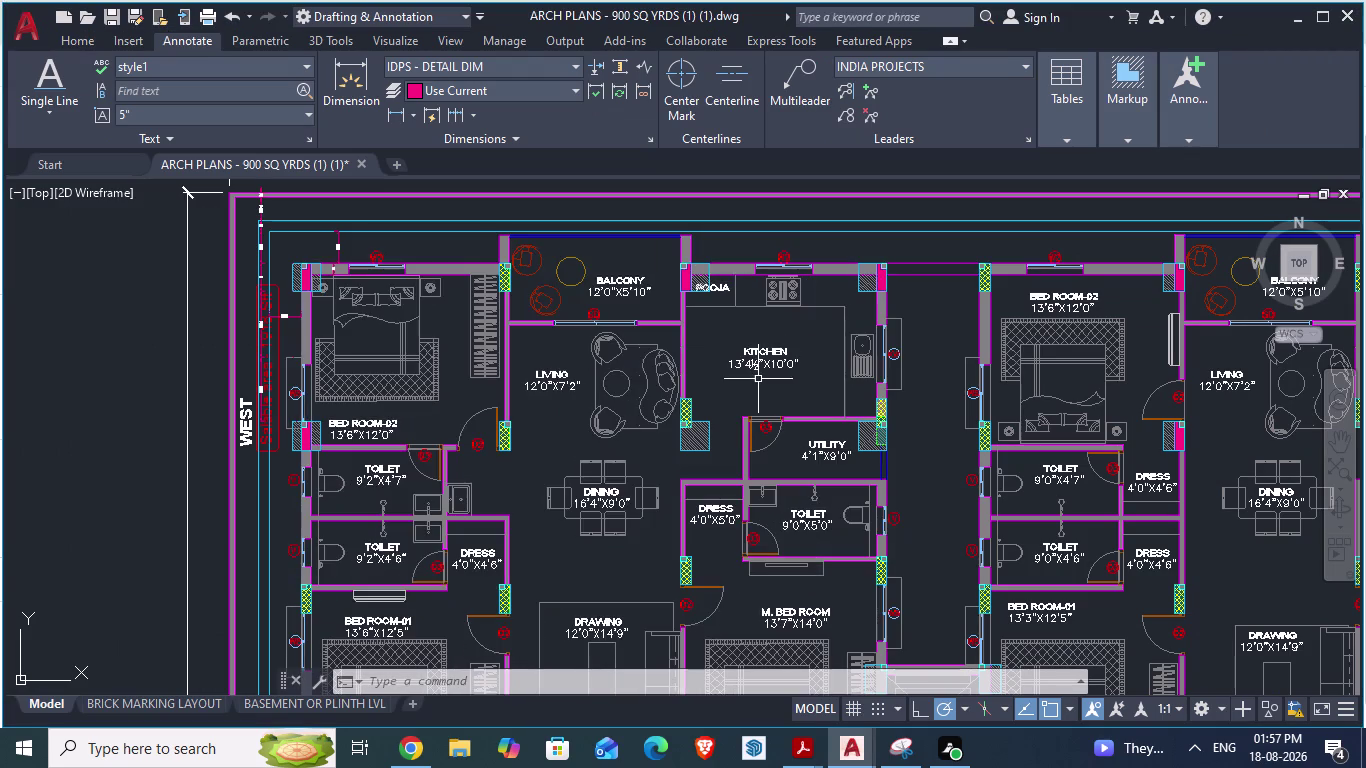
key(alt+Tab)
Briefly flip to the reference plan and back to the ground-floor drawing.
scroll(up, 3)
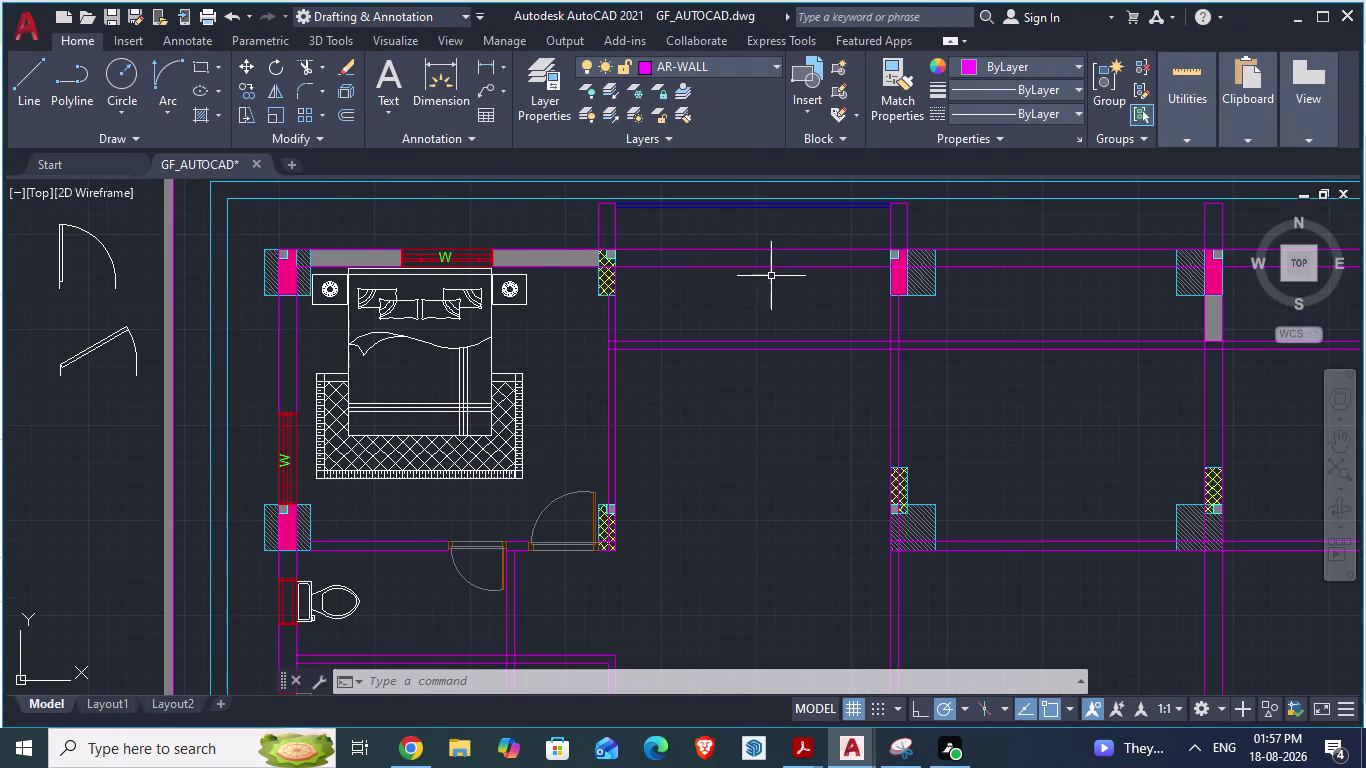
key(alt+Tab)
key(alt+Tab)
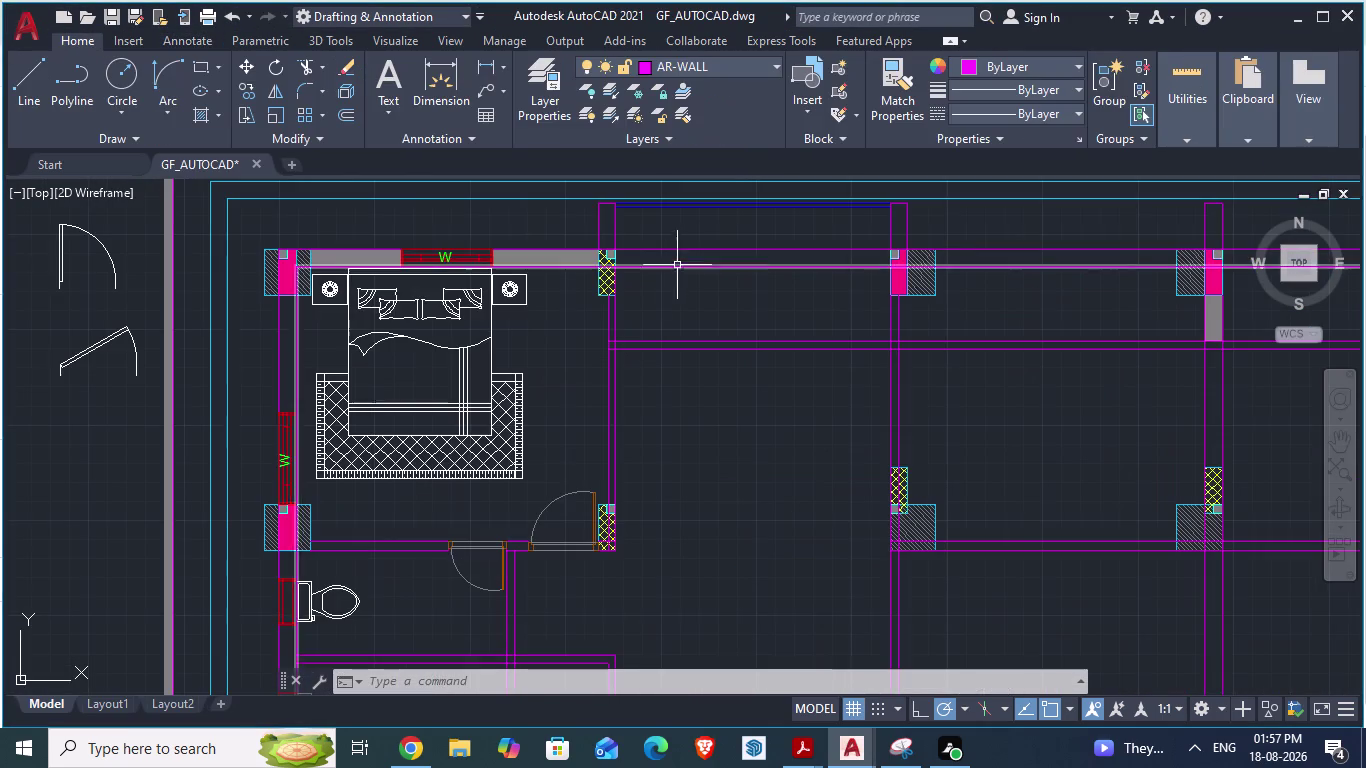
scroll(up, 3)
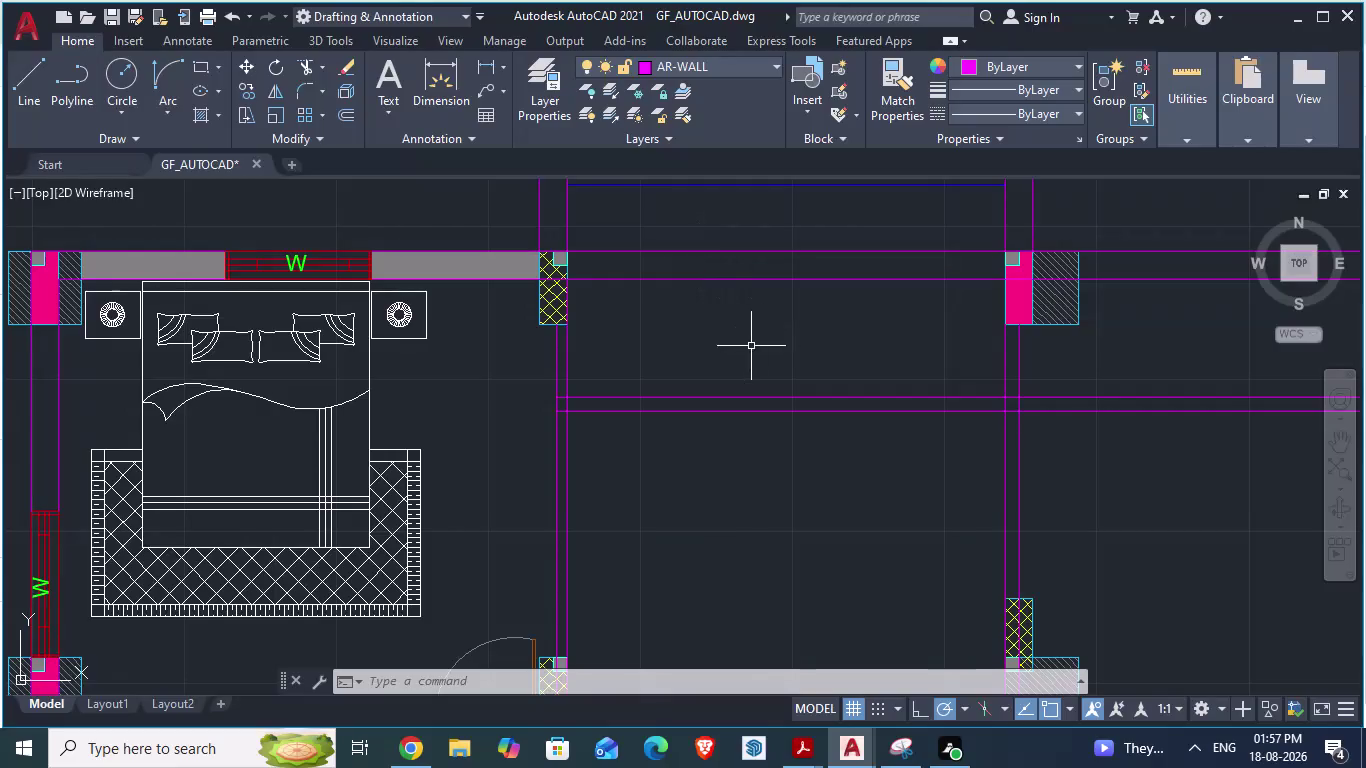
Trim two wall line segments near the top bedroom and save the drawing.
text(tr)
key(Return)
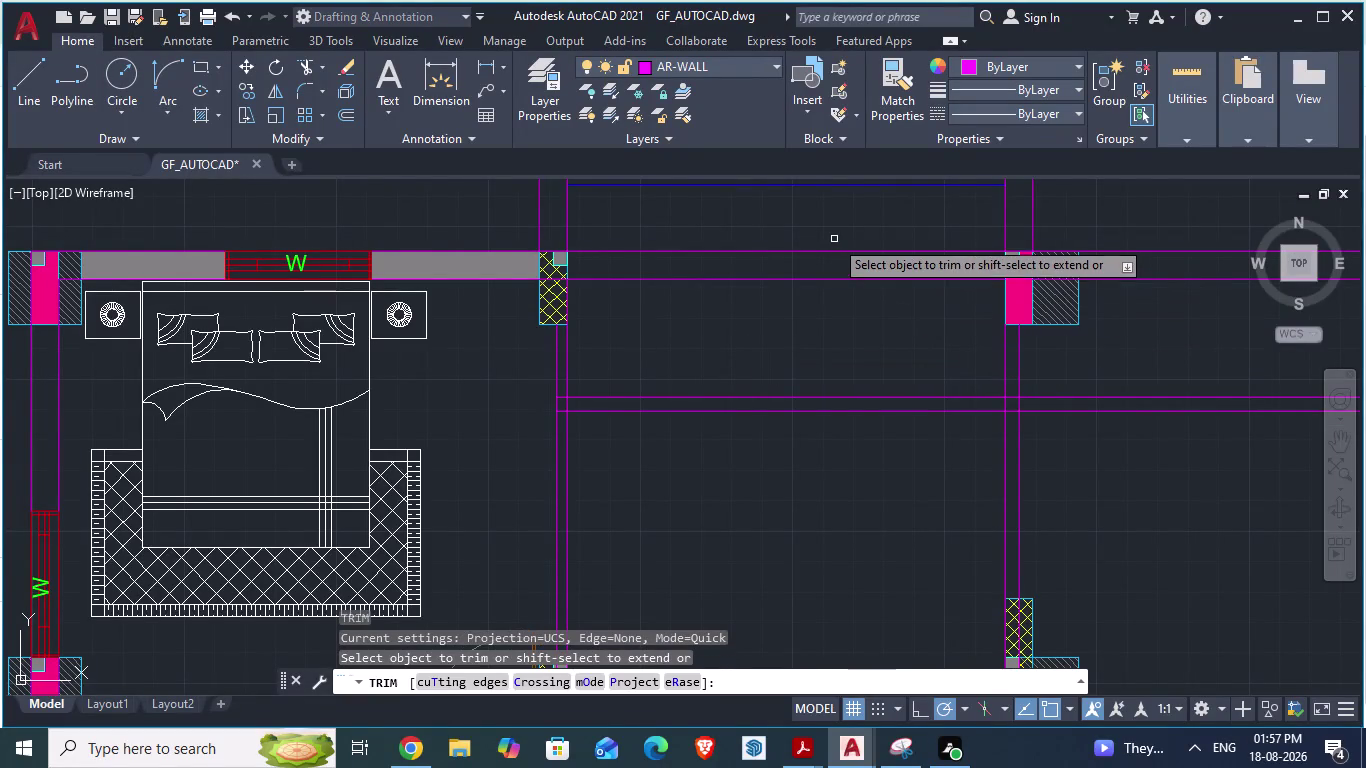
click(829, 254)
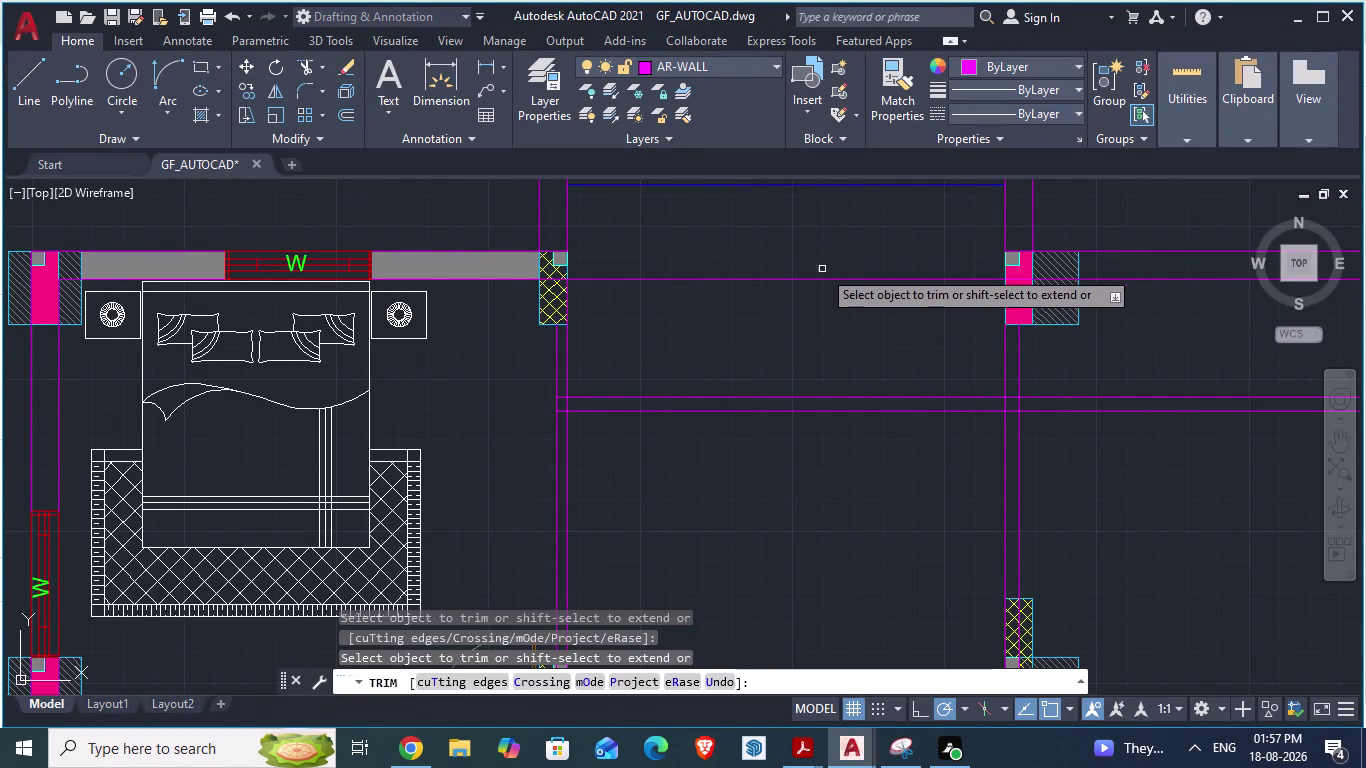
click(821, 279)
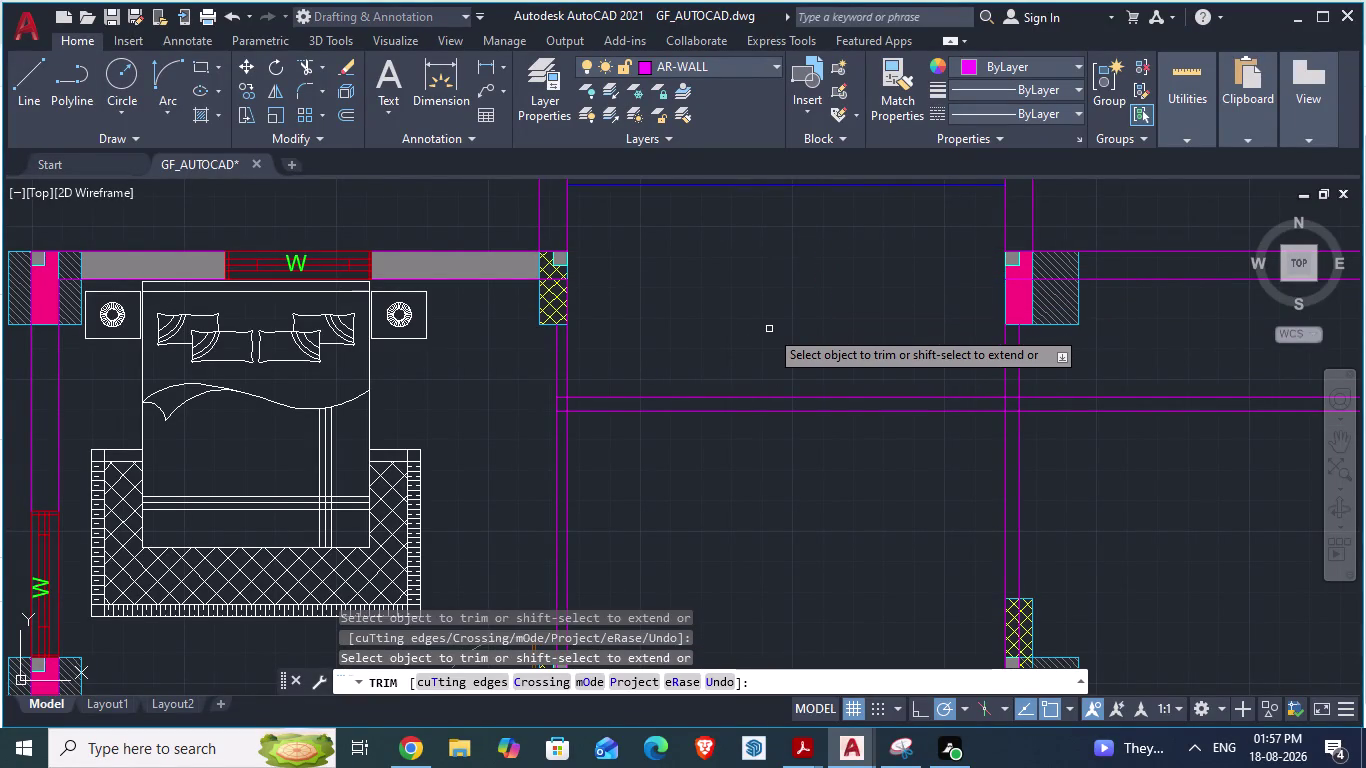
key(ctrl+s)
key(alt+Tab)
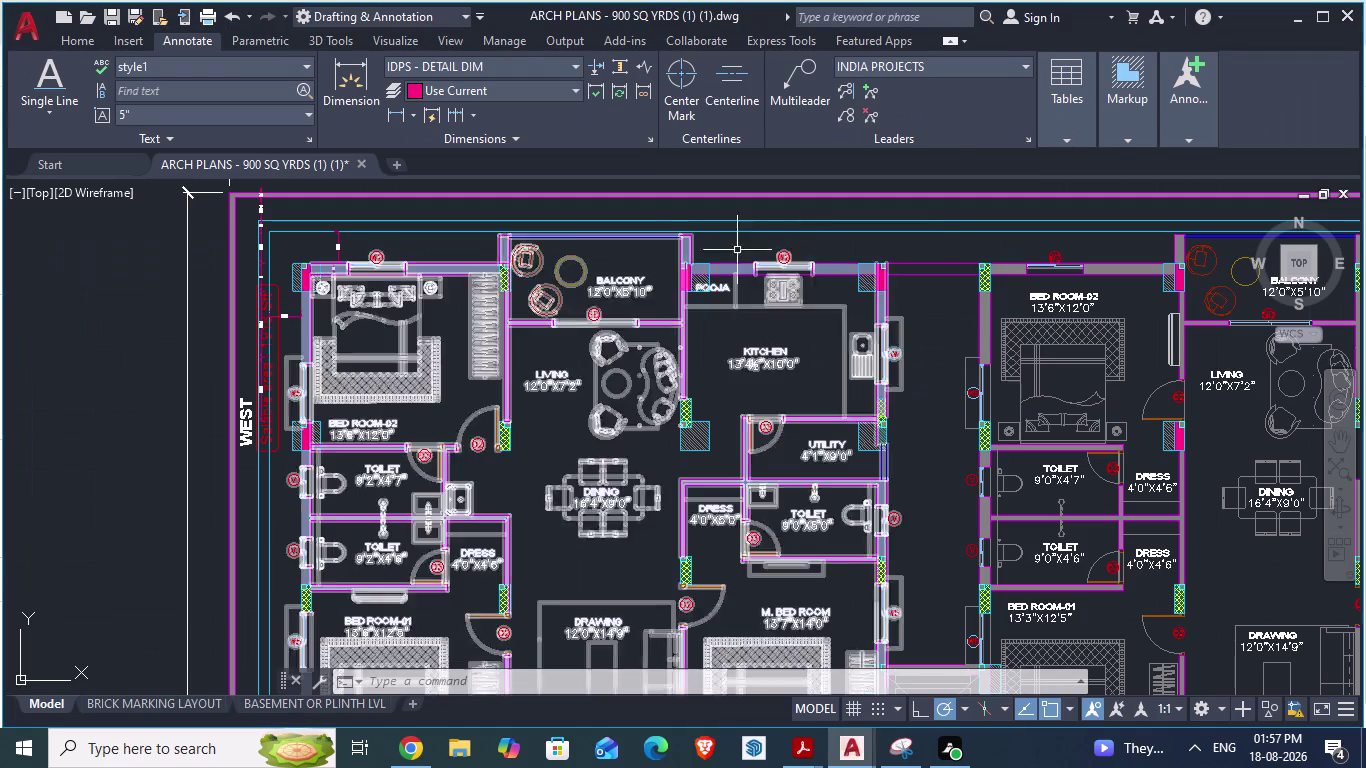